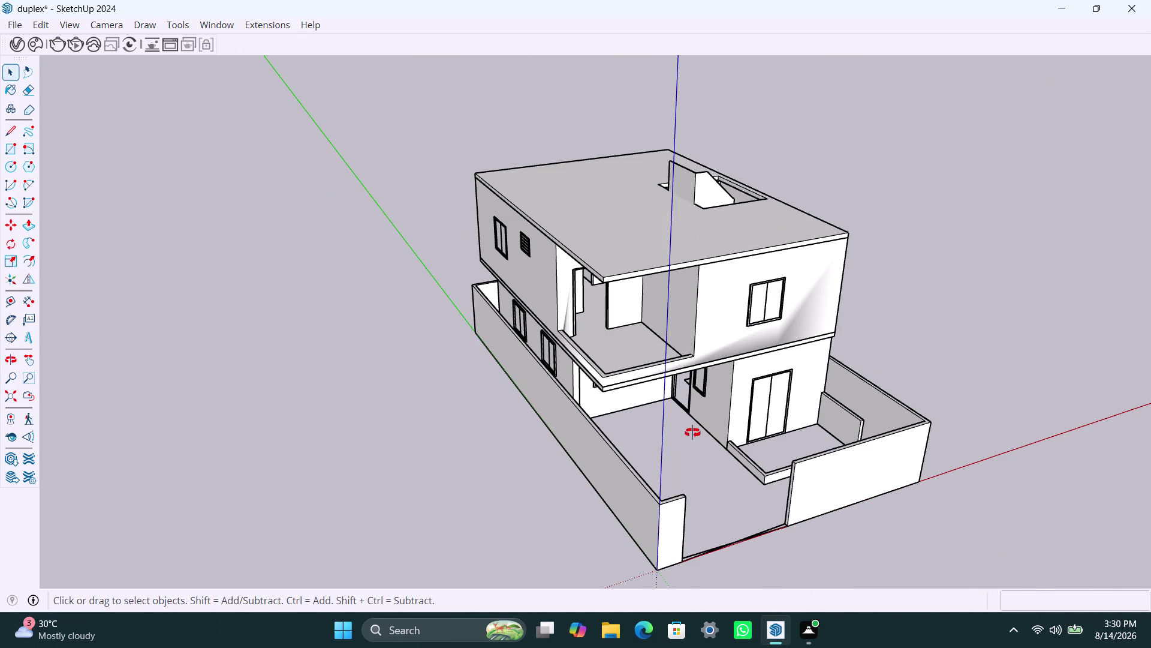
Orbit around the duplex and look straight down at the roof stair opening.
middle_drag(692, 432, 395, 551)
scroll(up, 3)
middle_drag(650, 330, 413, 452)
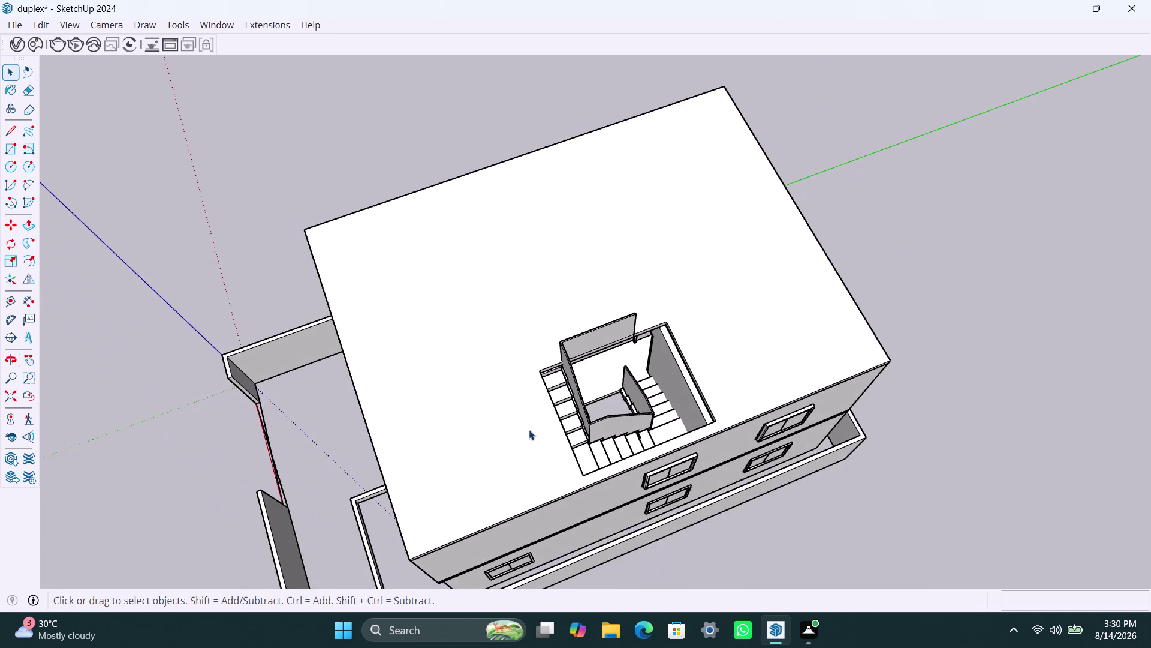
scroll(up, 3)
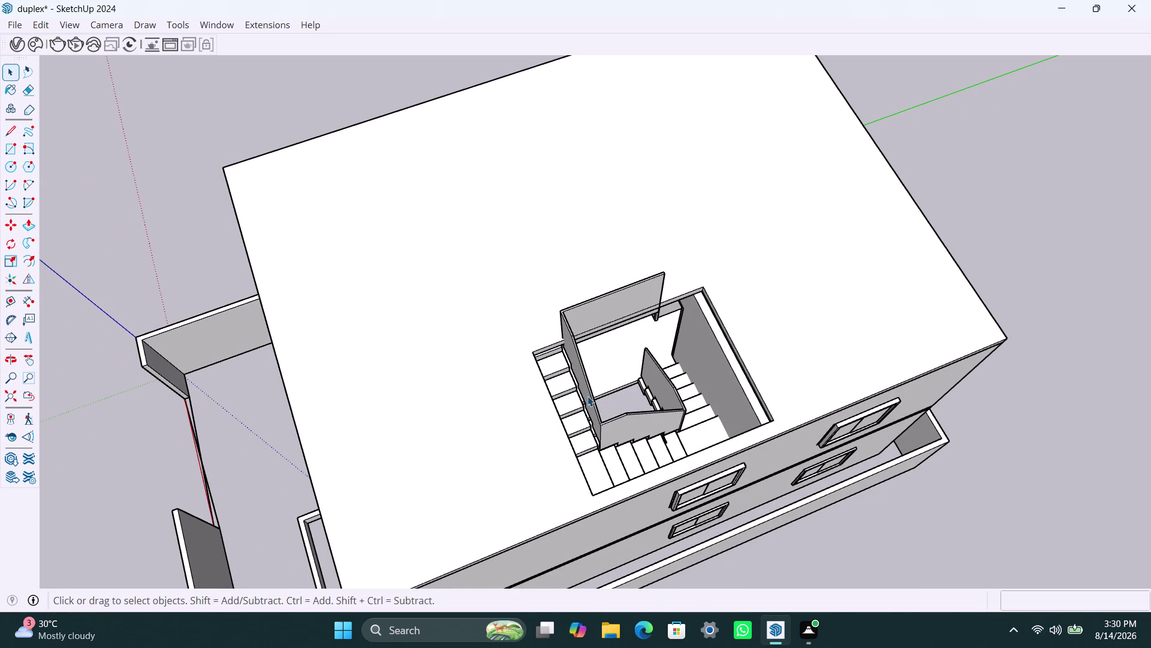
Move the roof stair enclosure off the building and drop it beside it.
click(587, 395)
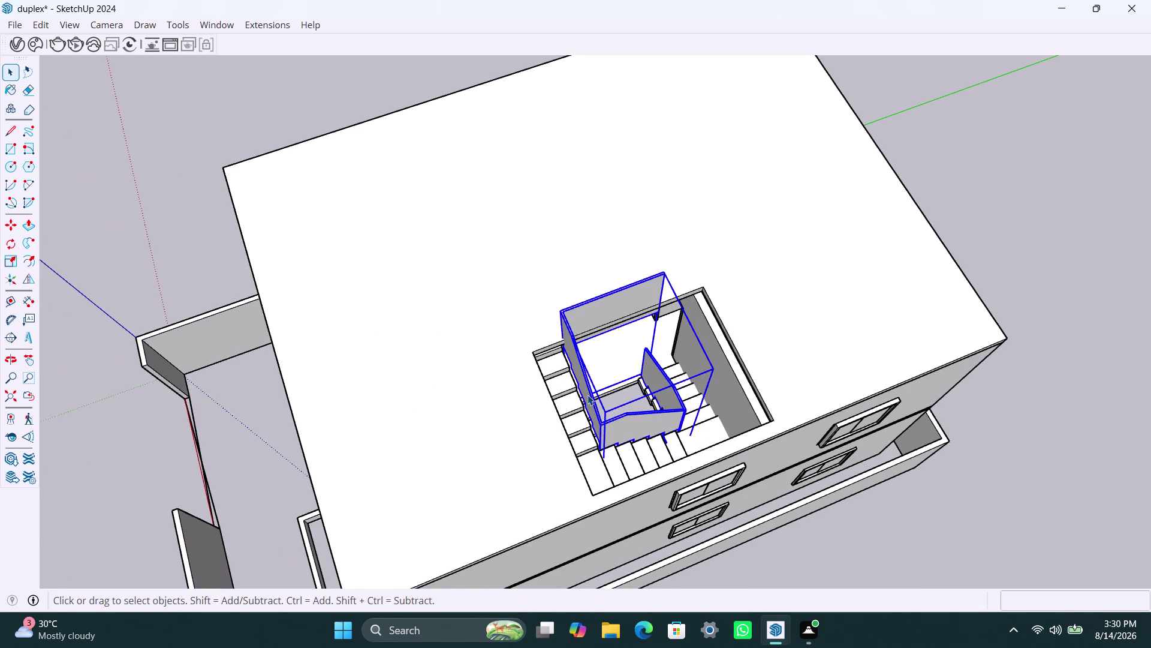
key(m)
click(587, 395)
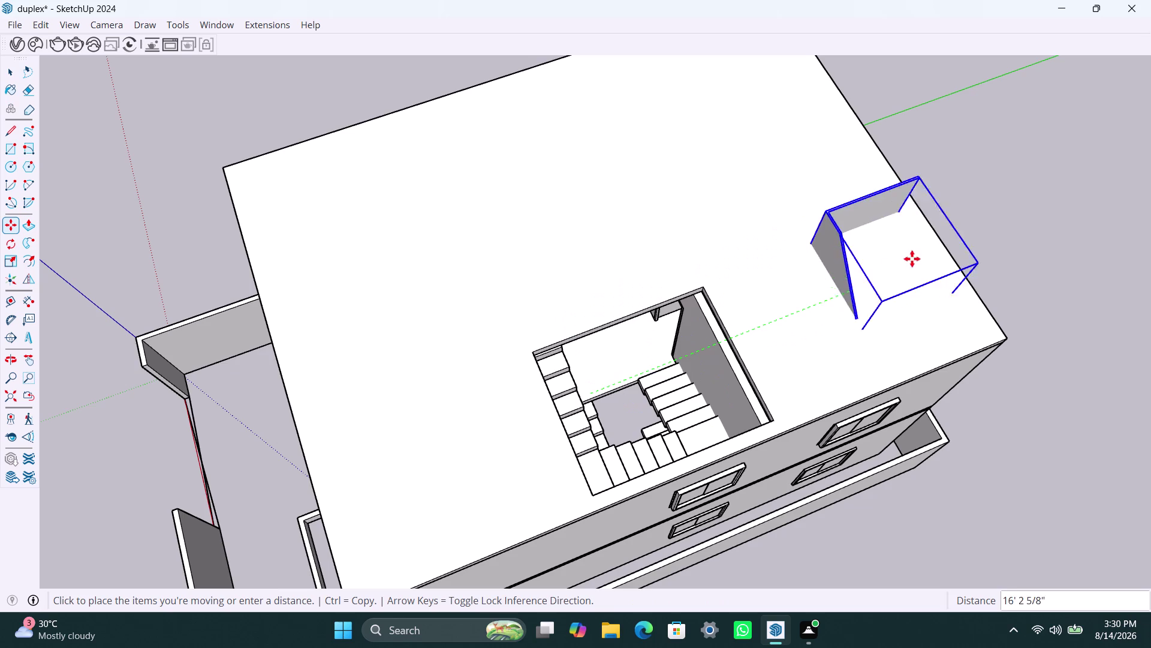
scroll(down, 3)
middle_drag(1037, 126, 953, 152)
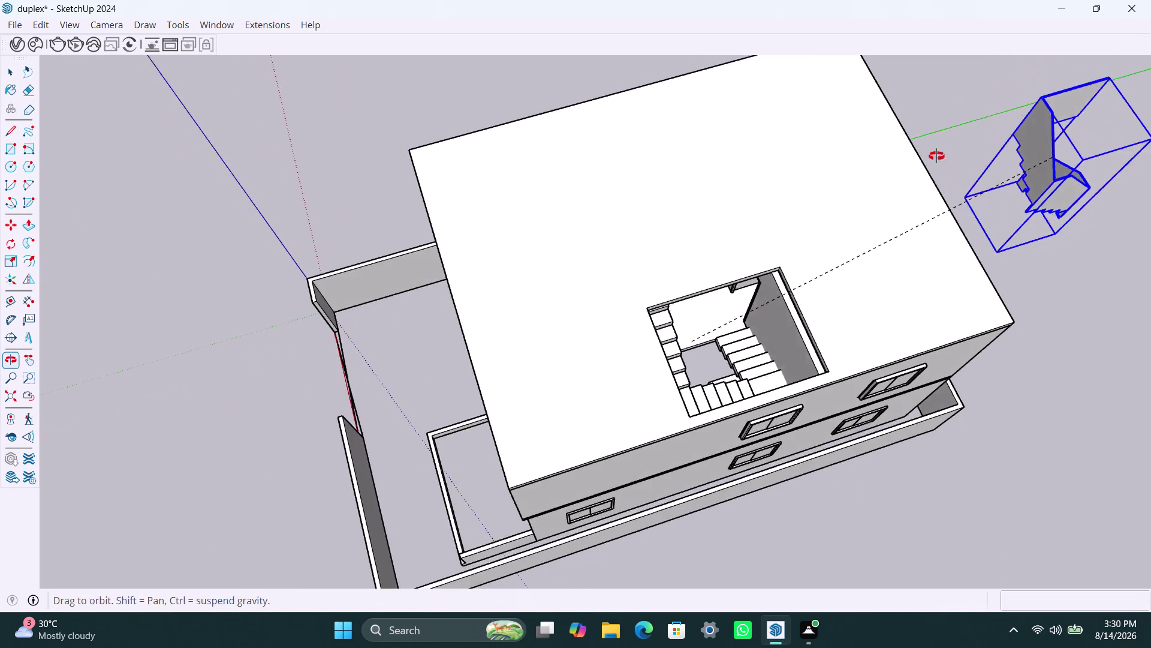
middle_drag(954, 152, 878, 167)
click(1086, 155)
key(space)
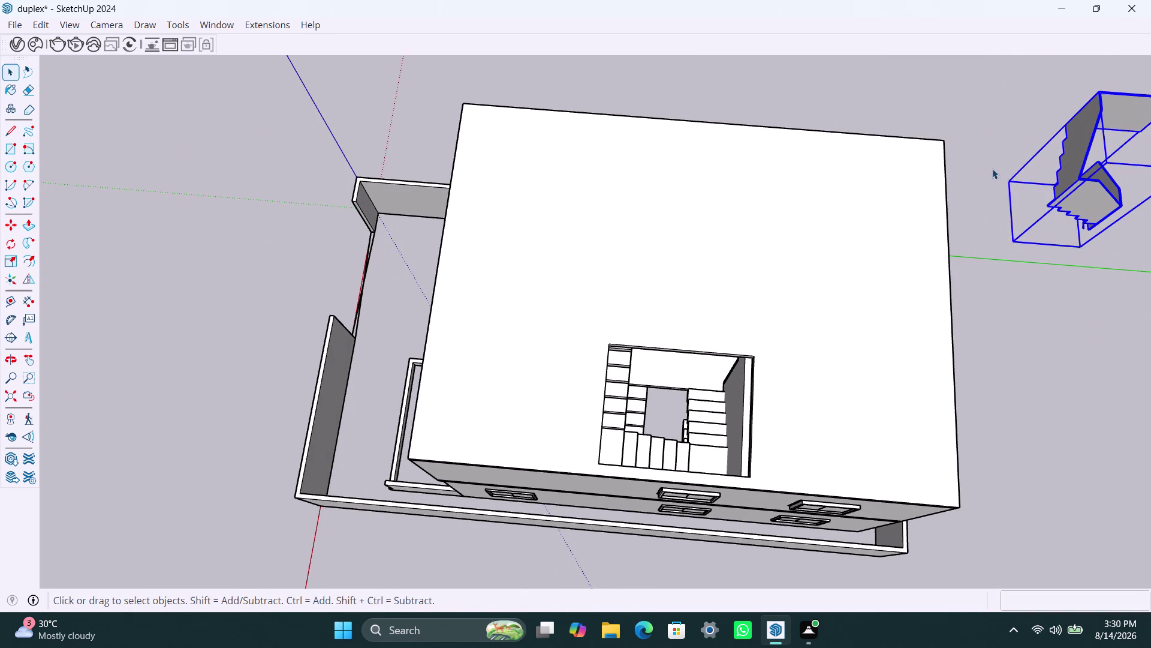
Orbit back out to the front facade and select the first-floor slab.
click(993, 168)
scroll(down, 3)
middle_drag(655, 360, 1019, 292)
scroll(down, 3)
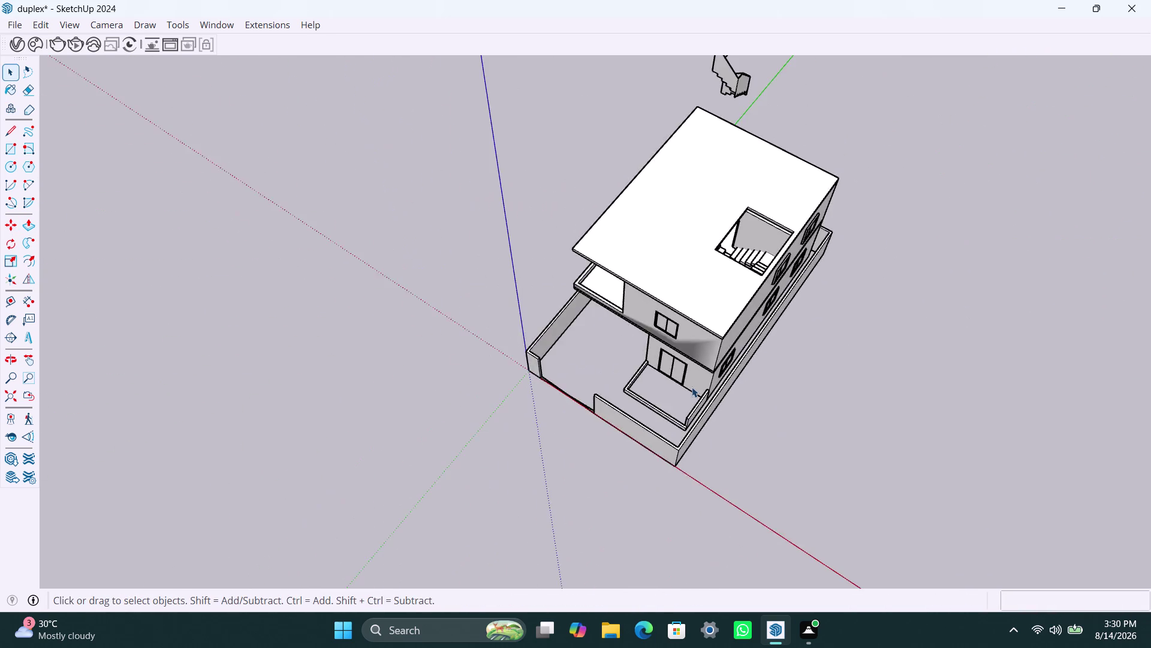
middle_drag(692, 387, 941, 338)
scroll(up, 3)
middle_drag(757, 407, 651, 251)
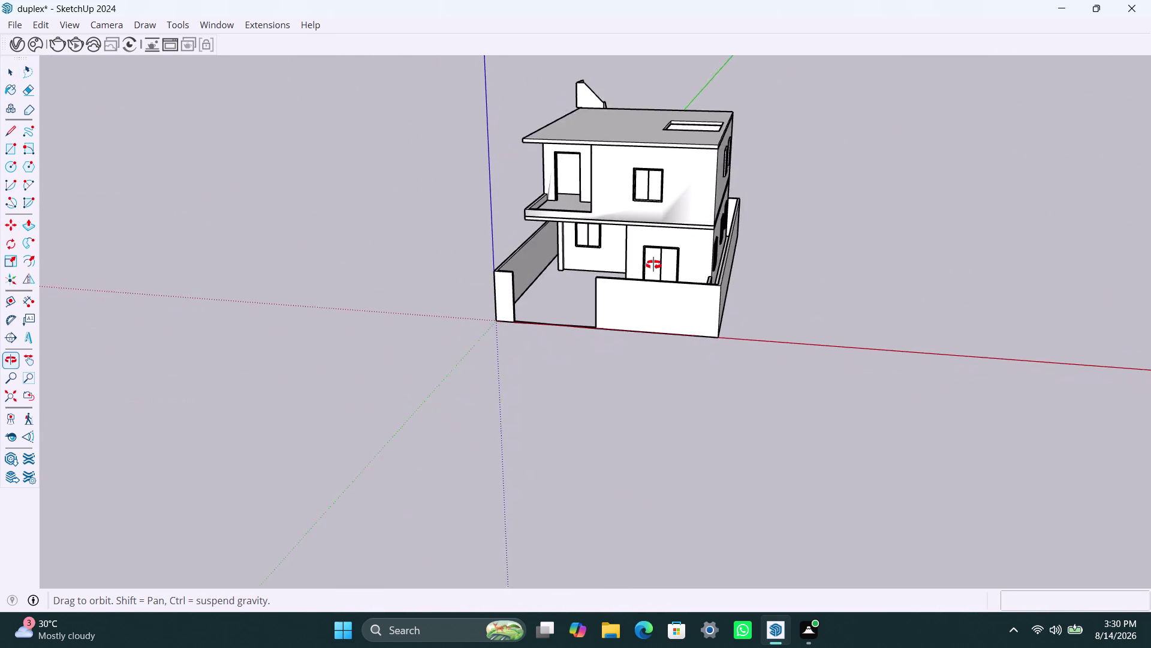
middle_drag(651, 250, 655, 270)
scroll(up, 3)
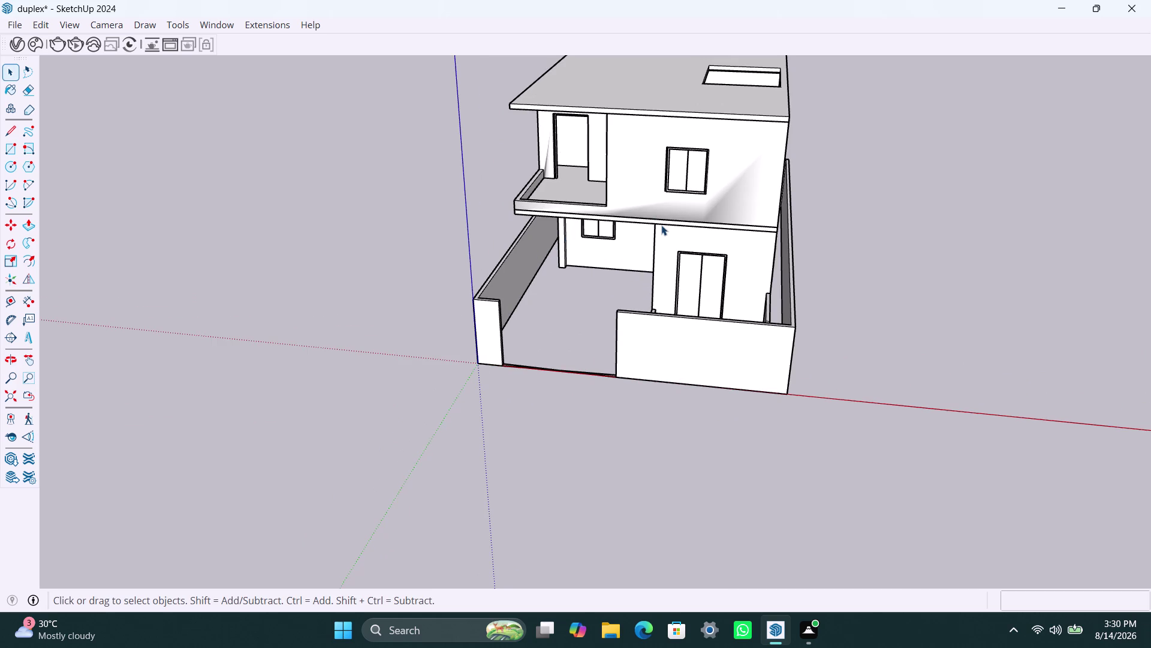
click(661, 224)
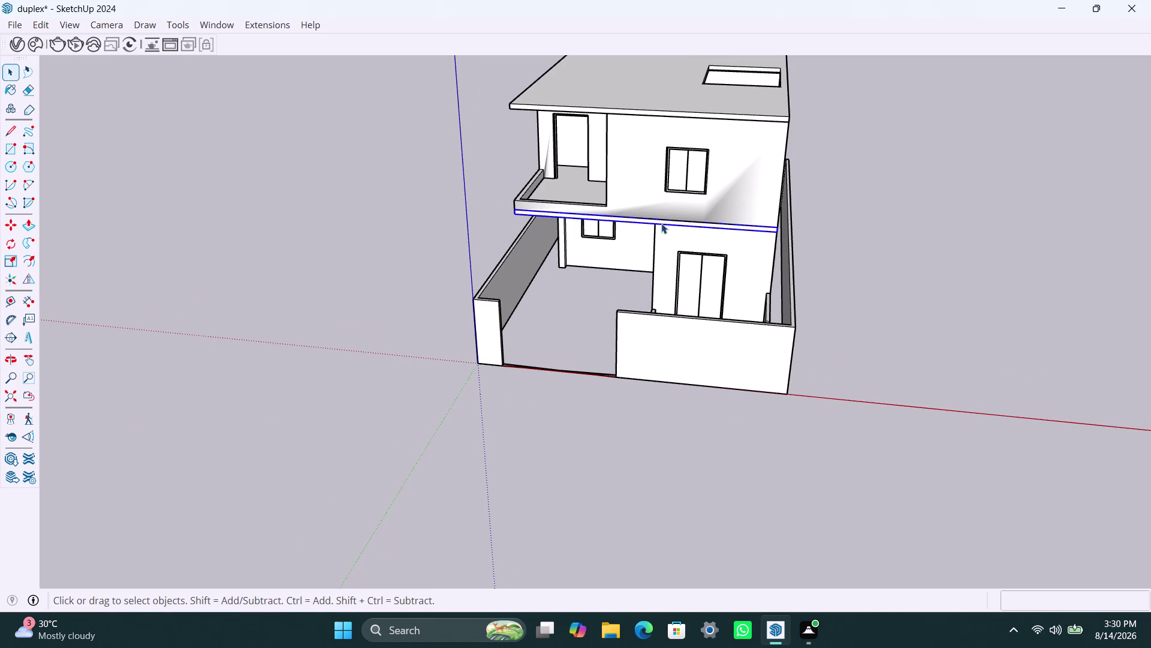
Copy the floor slab with Move and place the copy under the building.
scroll(up, 3)
key(m)
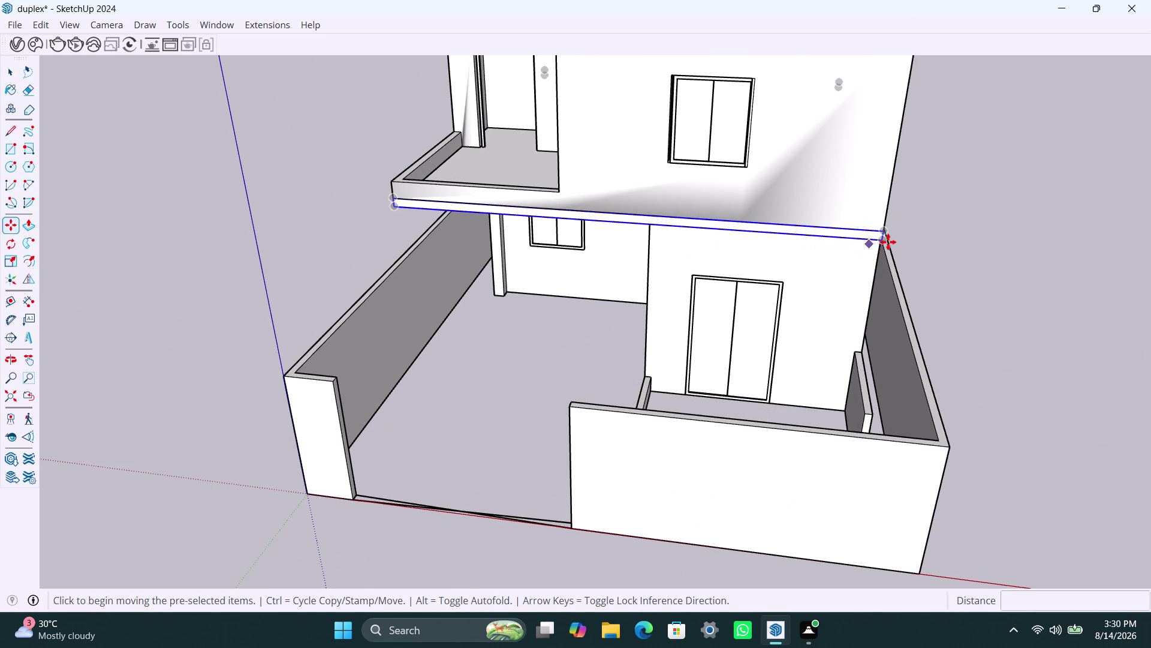
click(888, 243)
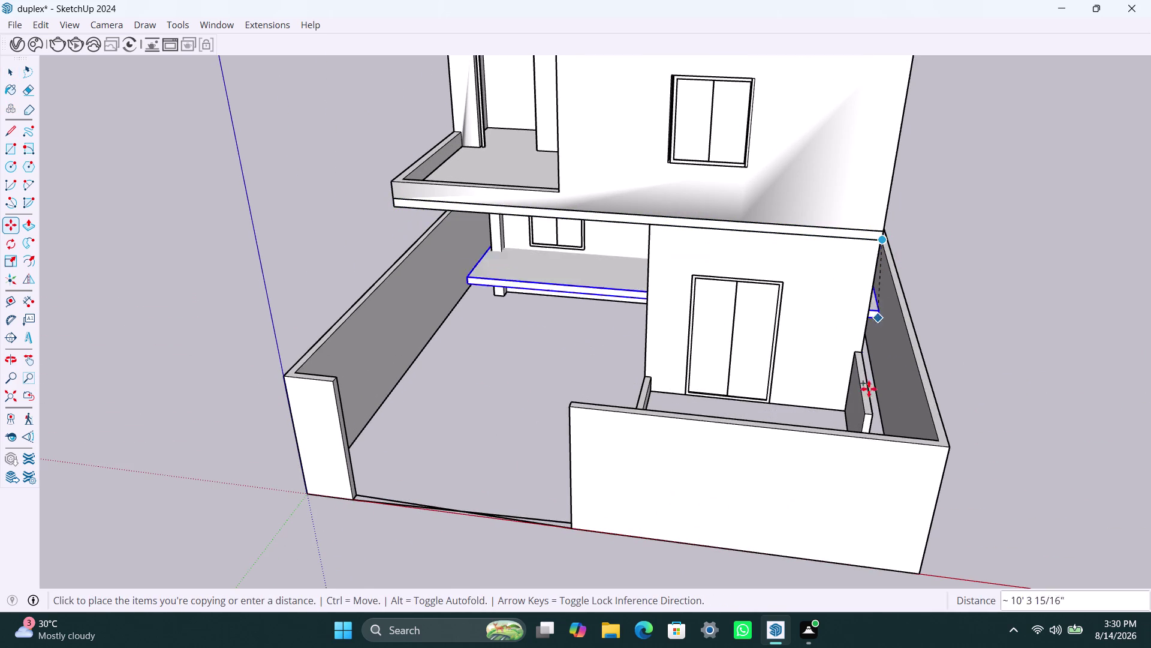
scroll(down, 3)
middle_drag(856, 416, 797, 168)
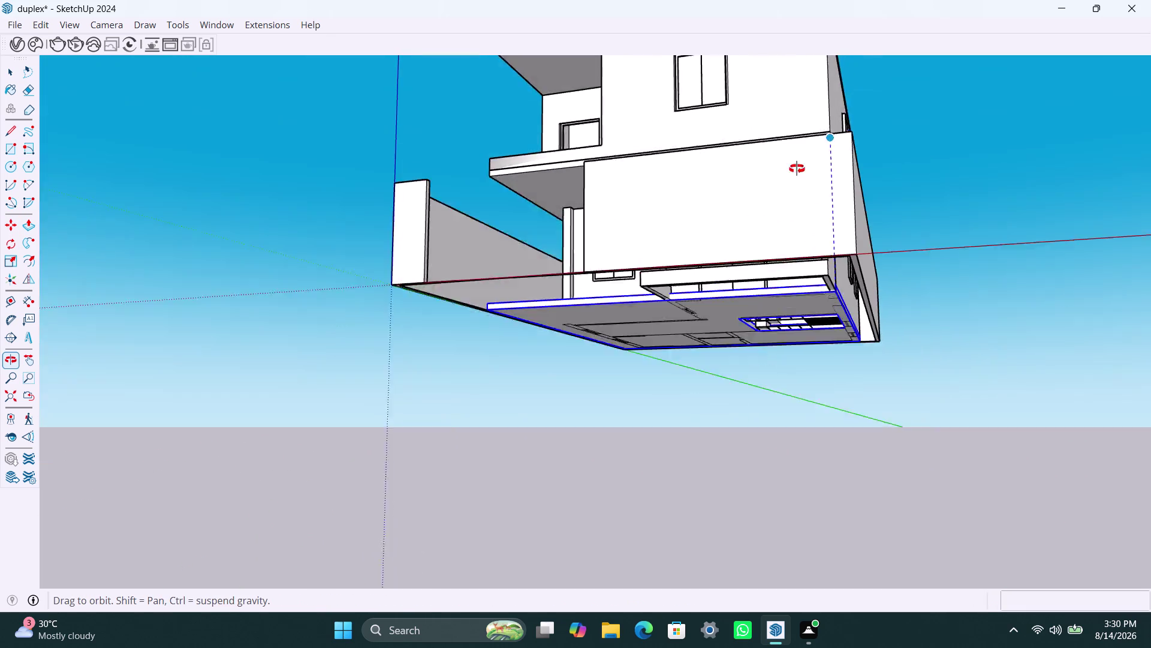
middle_drag(797, 168, 794, 147)
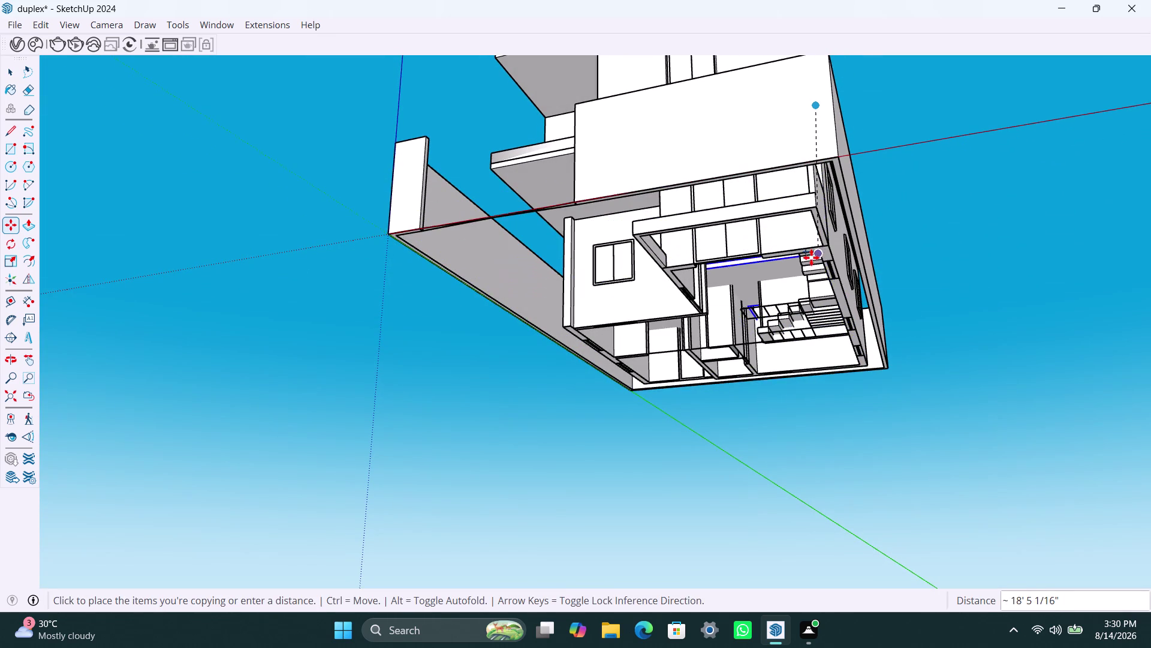
scroll(up, 3)
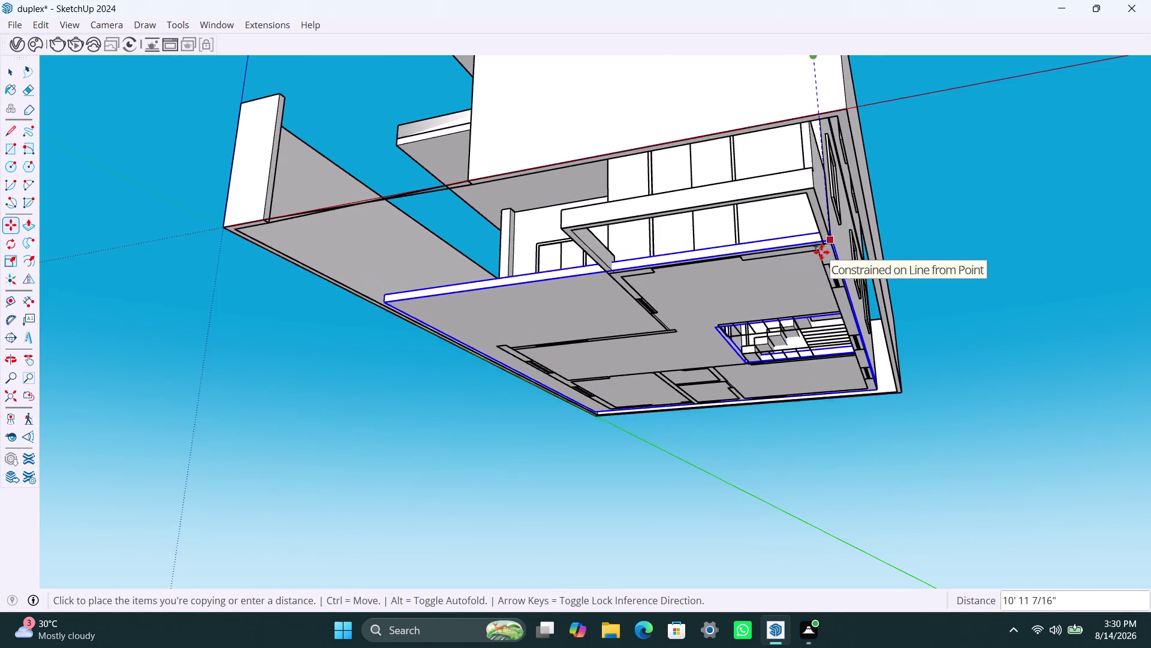
scroll(up, 3)
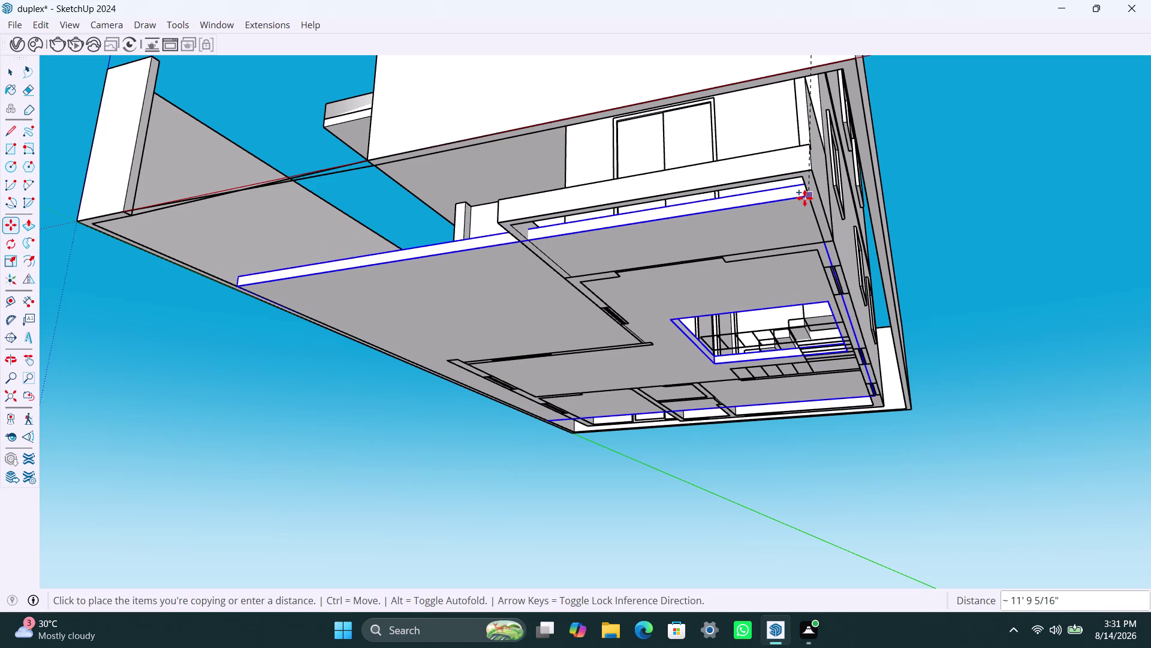
click(800, 210)
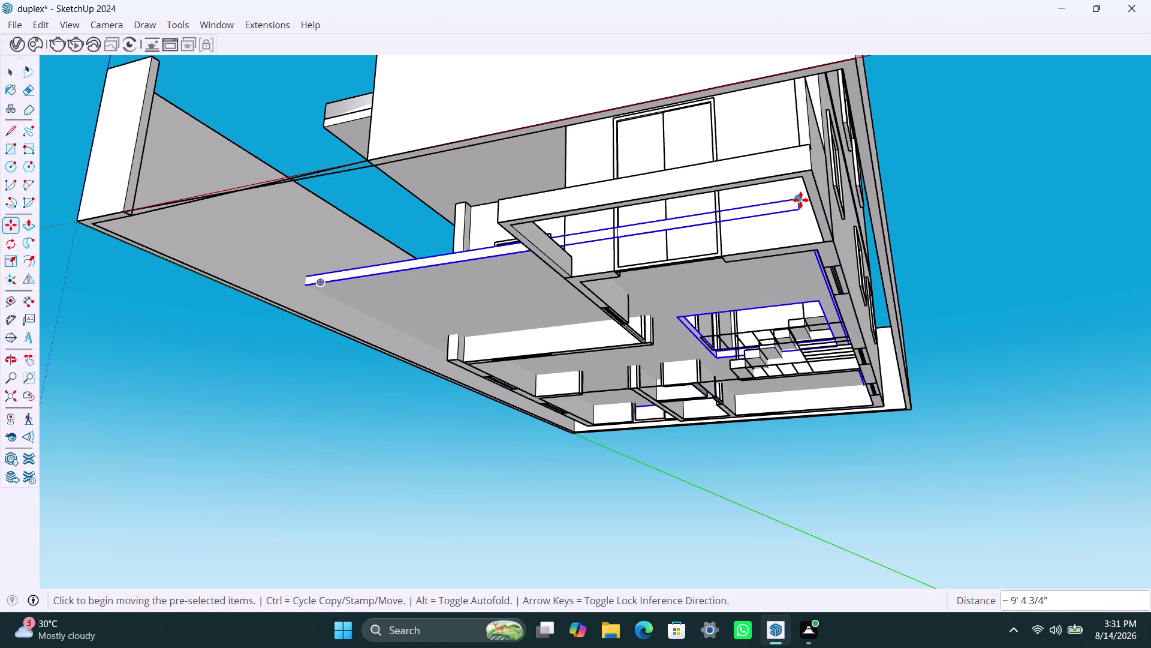
Select the slab copy and orbit around it to check its alignment.
click(800, 200)
click(810, 171)
scroll(down, 3)
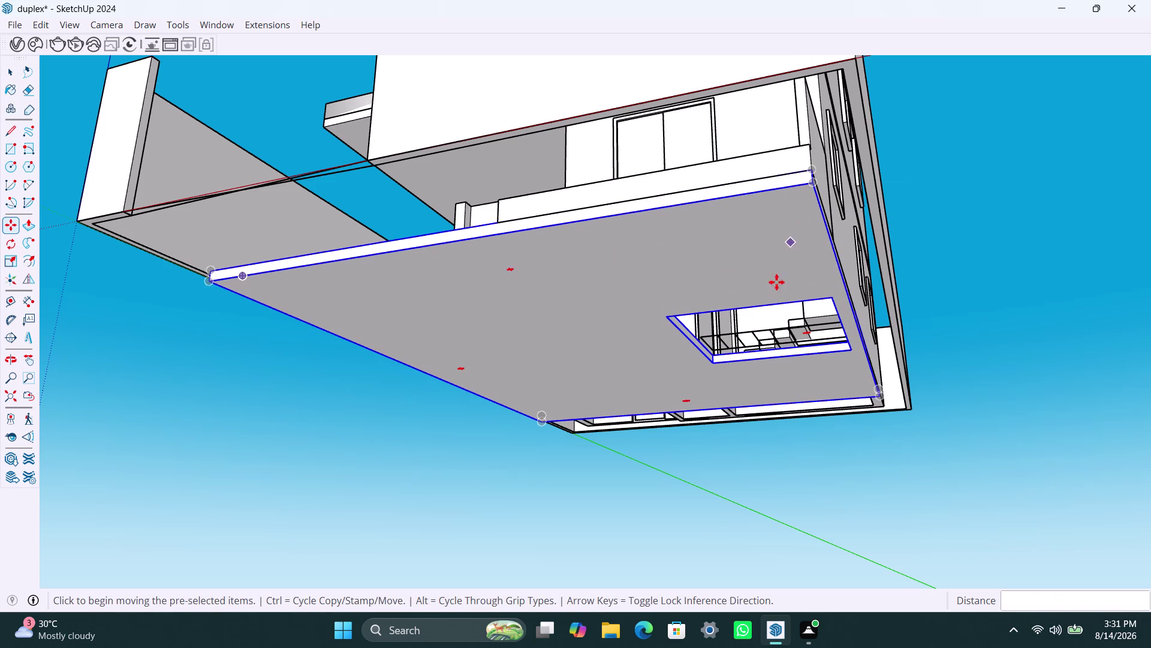
scroll(down, 3)
middle_drag(799, 329, 422, 292)
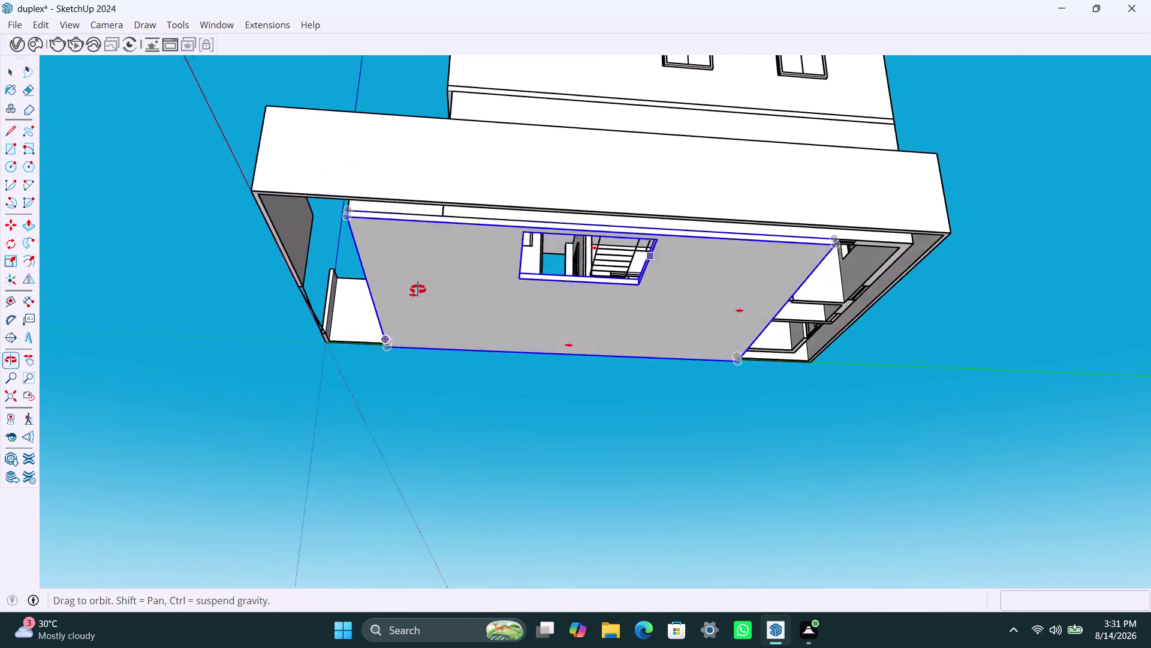
middle_drag(422, 292, 409, 286)
scroll(up, 3)
middle_drag(719, 306, 375, 402)
scroll(up, 3)
middle_drag(599, 277, 445, 274)
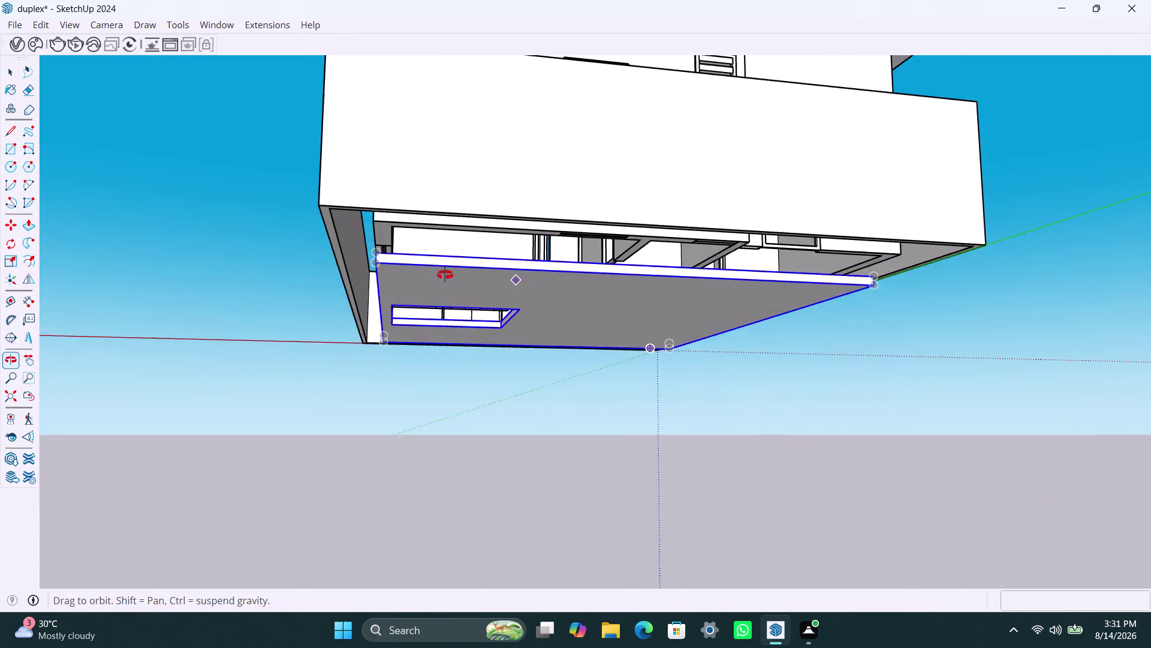
middle_drag(446, 274, 445, 274)
scroll(up, 3)
key(space)
Select the slab beneath the house and pull its edge face to a new position.
scroll(up, 3)
click(416, 253)
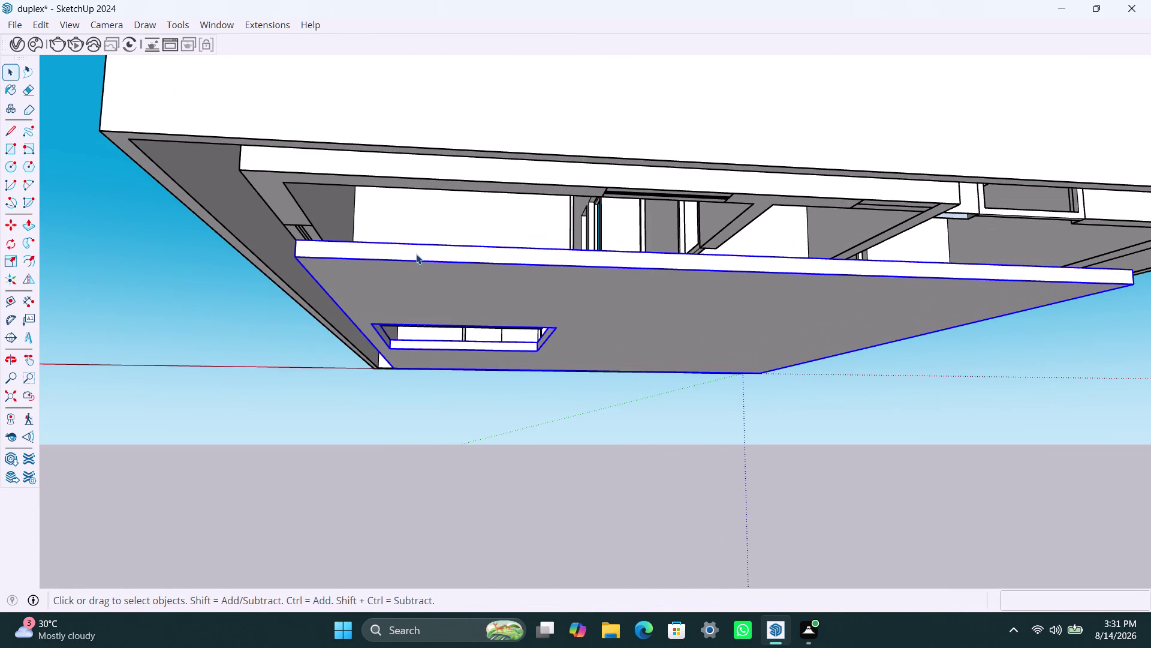
double_click(415, 253)
click(416, 253)
click(415, 251)
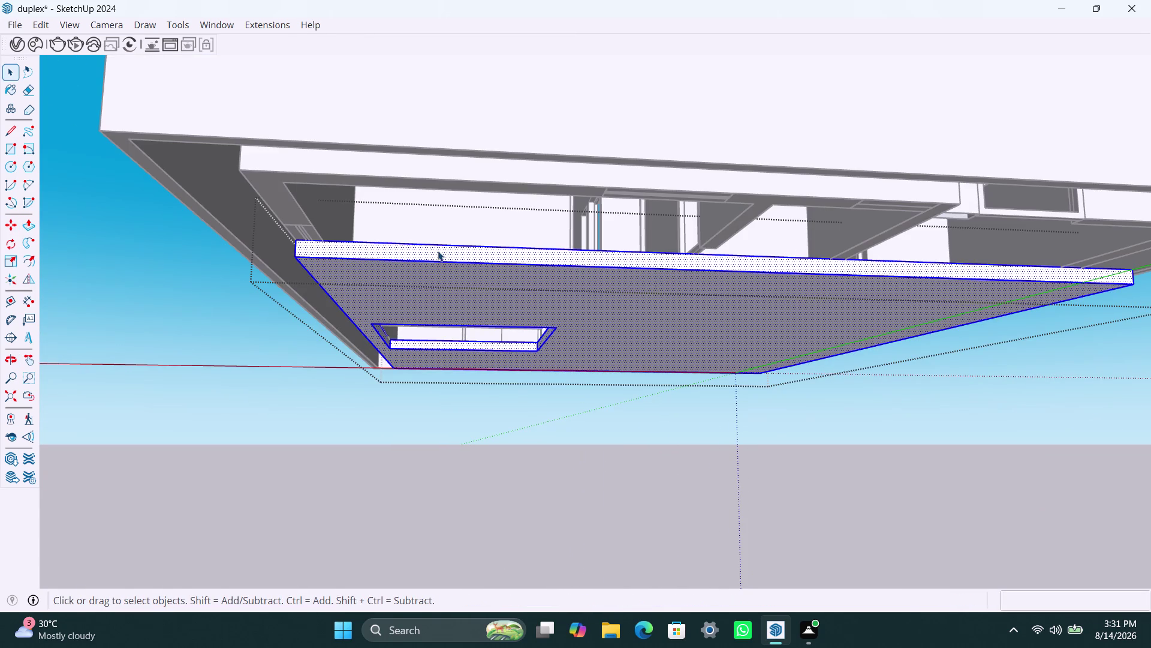
click(438, 251)
key(p)
click(439, 252)
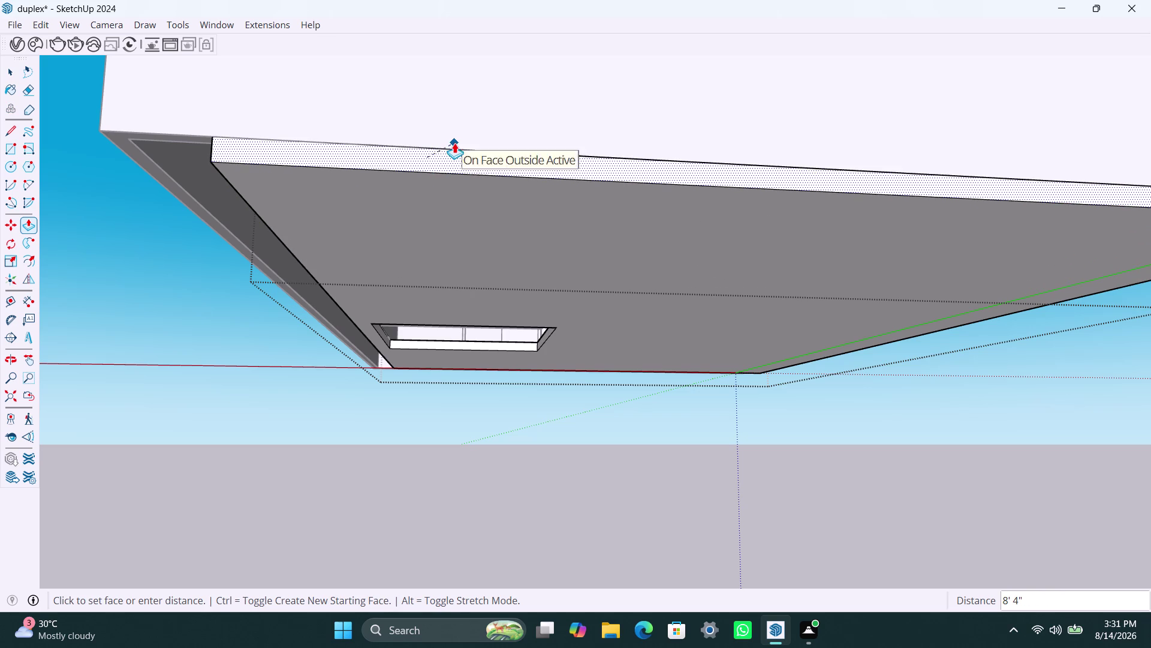
click(454, 143)
scroll(down, 3)
middle_drag(369, 228, 753, 209)
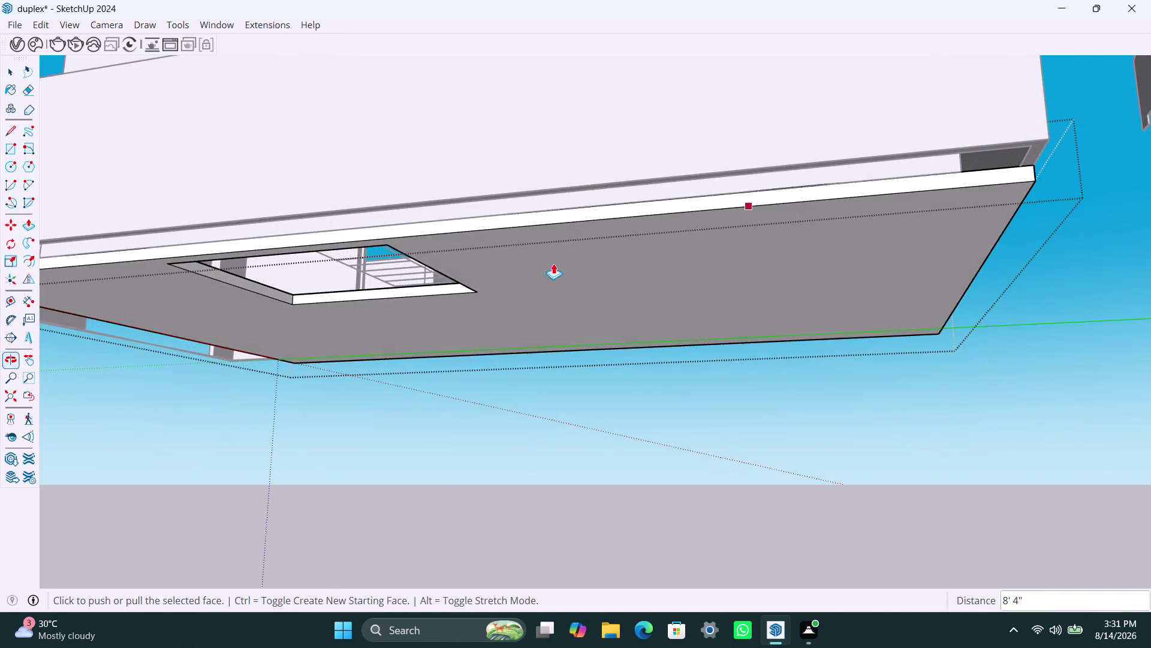
scroll(up, 3)
middle_drag(426, 249, 577, 181)
Pull the slab opening's edge face to a new position.
key(space)
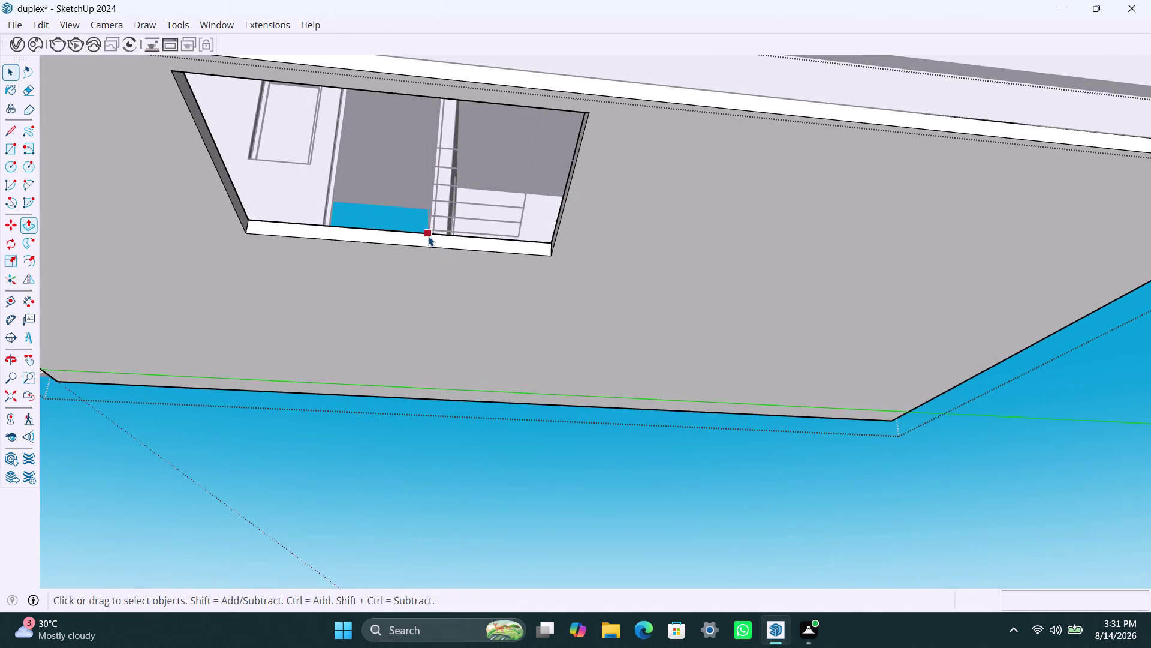
click(428, 236)
click(433, 243)
key(p)
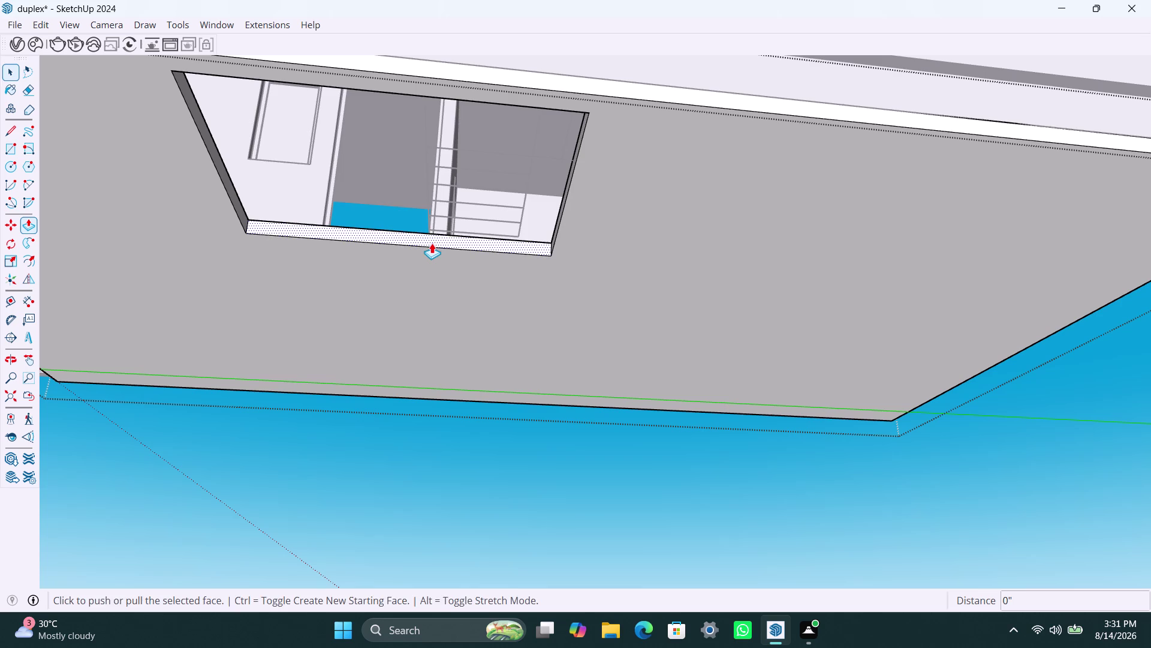
click(432, 241)
click(477, 94)
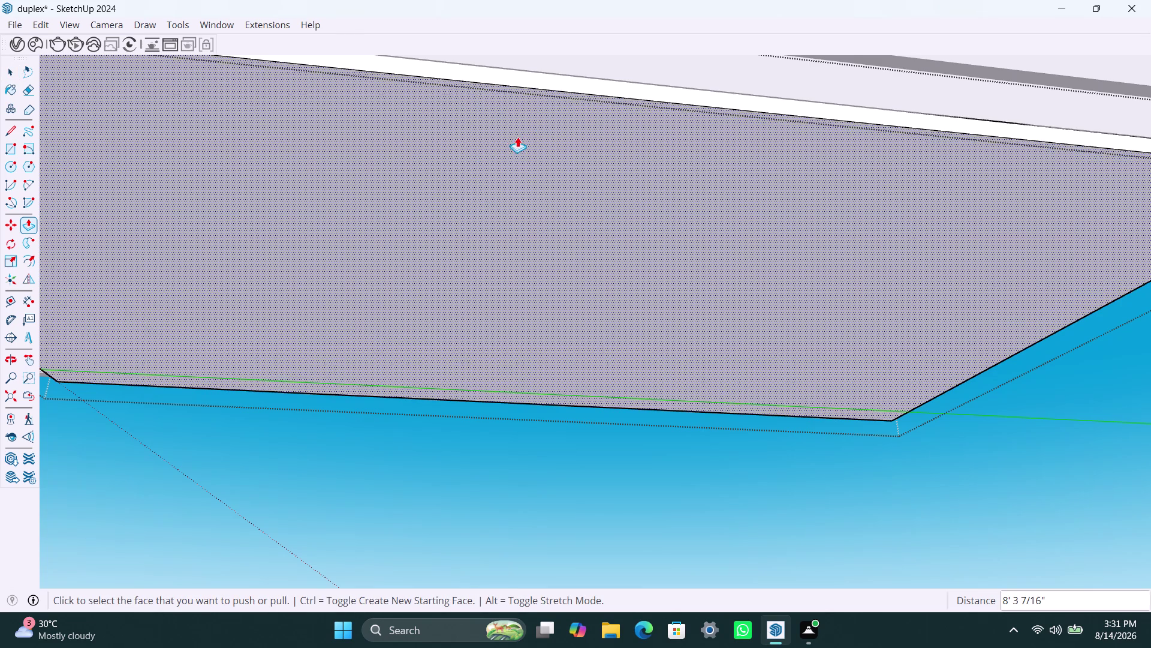
scroll(down, 3)
scroll(down, 3)
key(space)
Pull the slab's outer edge face to a new position.
click(284, 106)
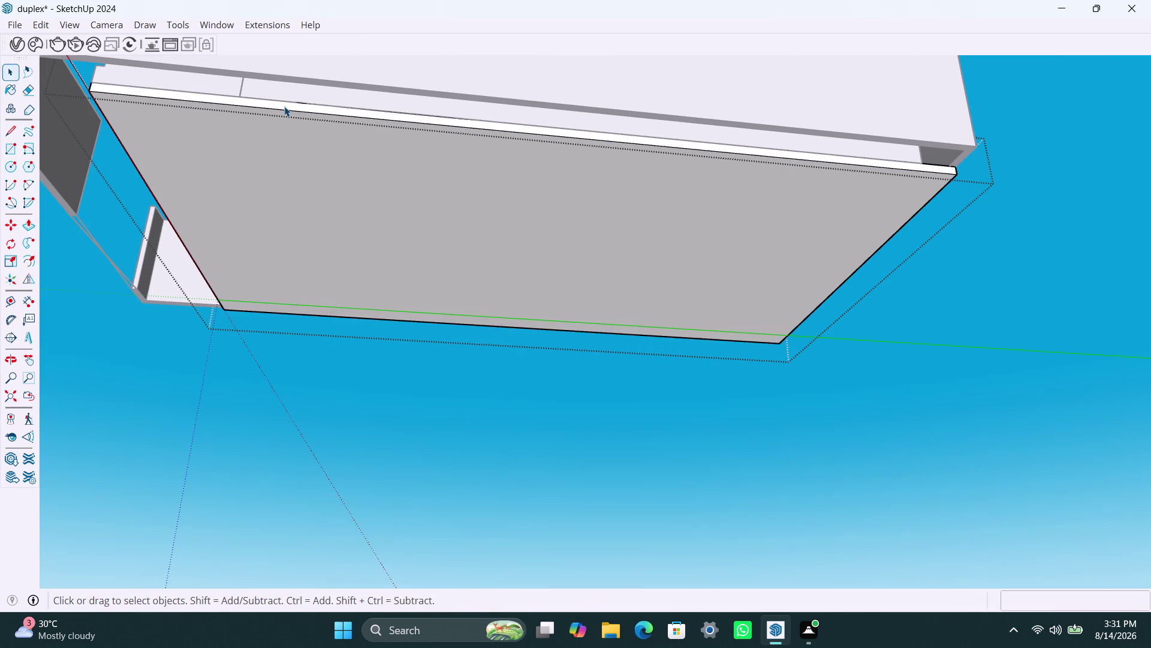
key(p)
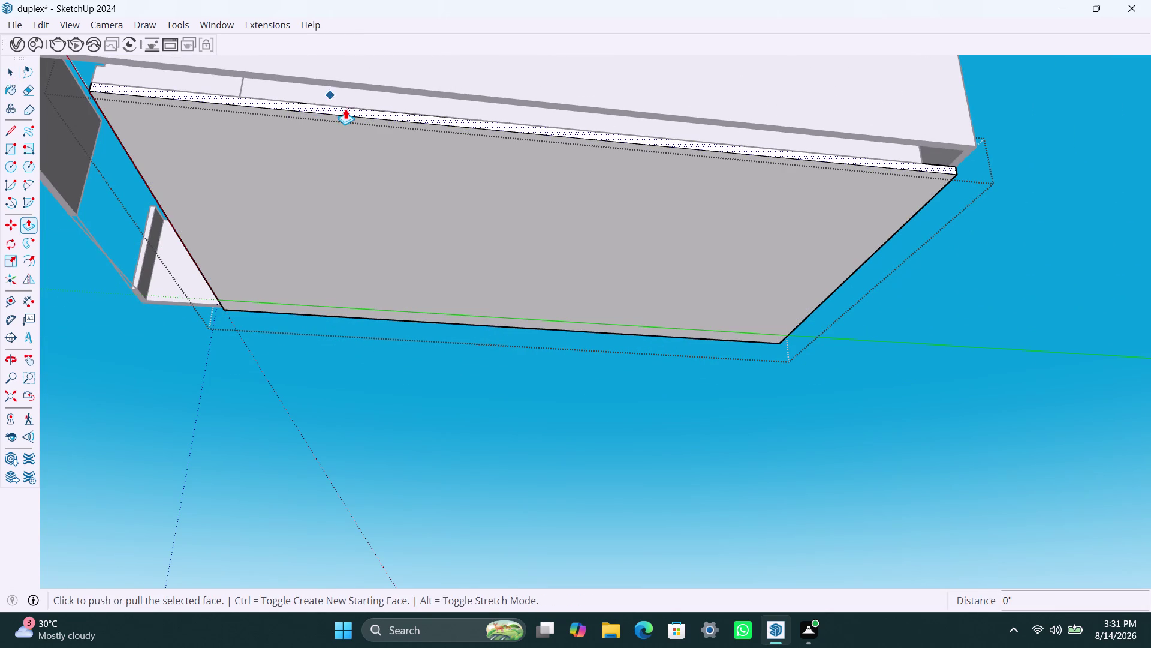
click(346, 109)
click(424, 75)
scroll(down, 3)
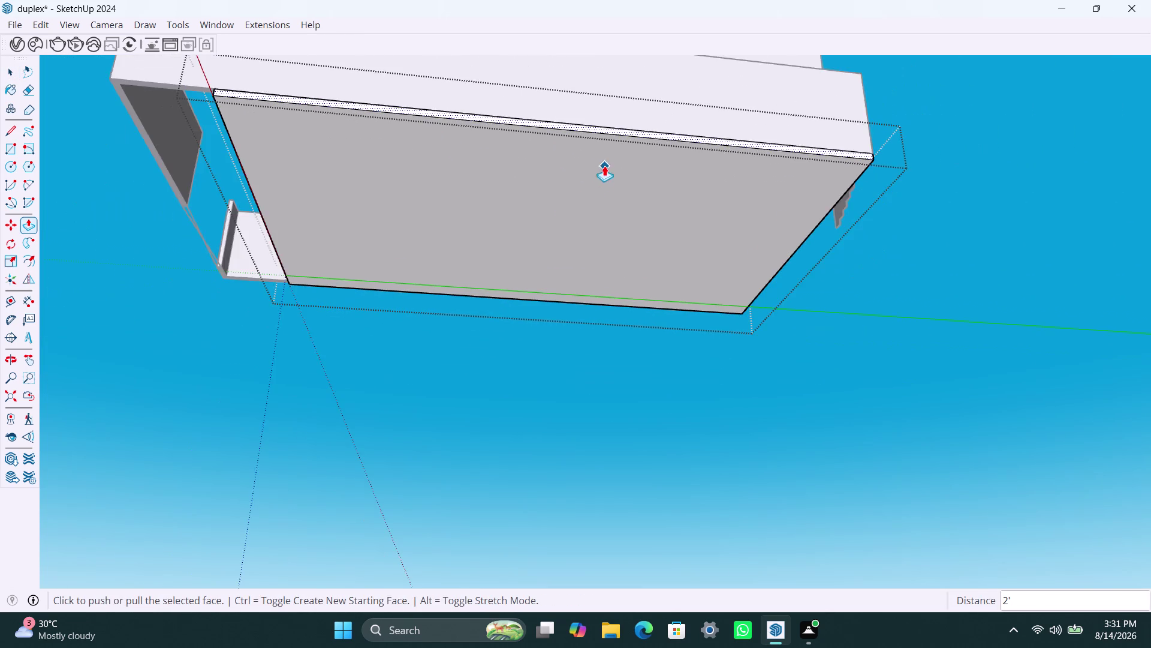
scroll(down, 3)
middle_drag(567, 188, 937, 308)
scroll(up, 3)
middle_drag(533, 218, 589, 266)
scroll(up, 3)
key(space)
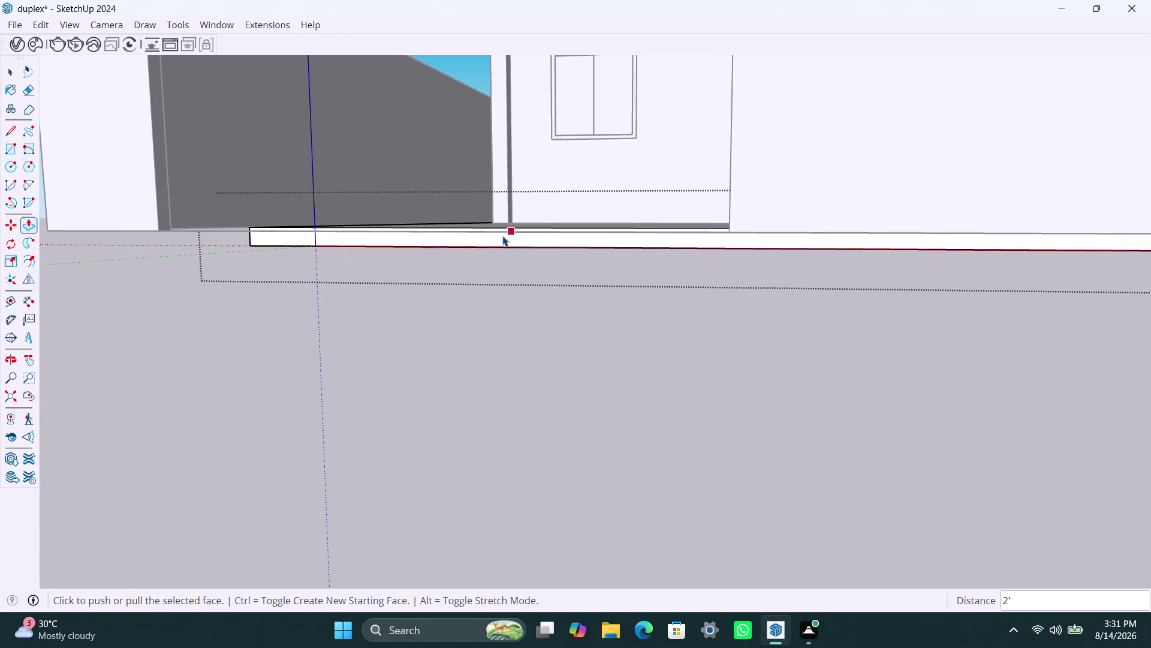
Pull the thin ground-level slab edge face outward.
click(505, 239)
key(p)
click(506, 241)
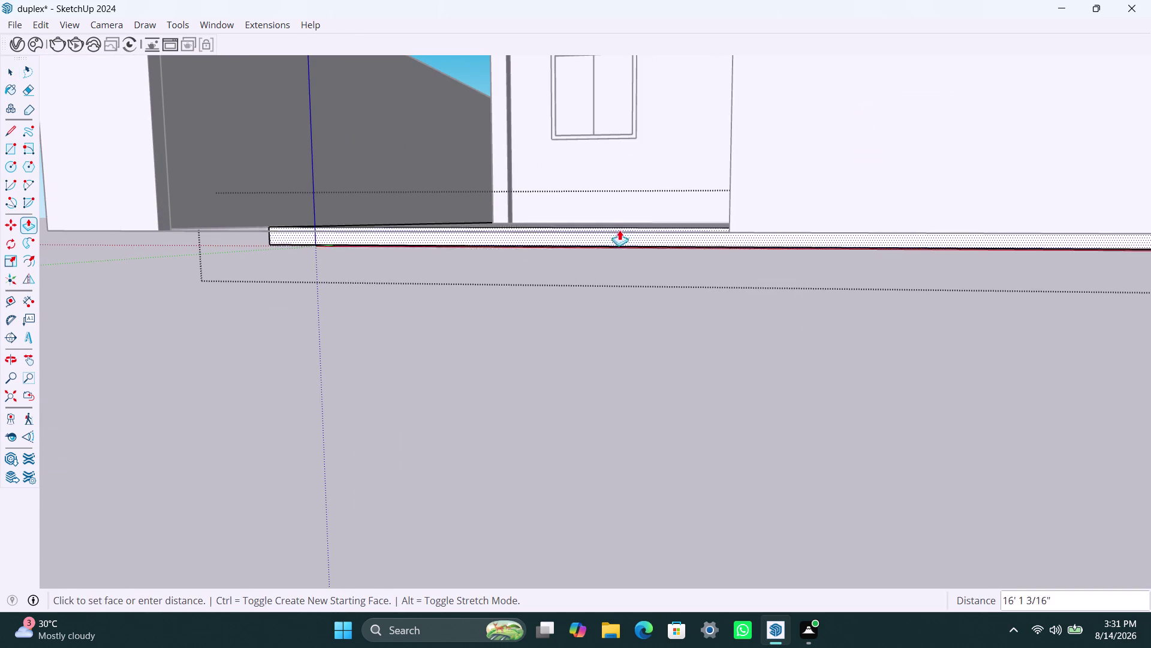
click(734, 233)
scroll(down, 3)
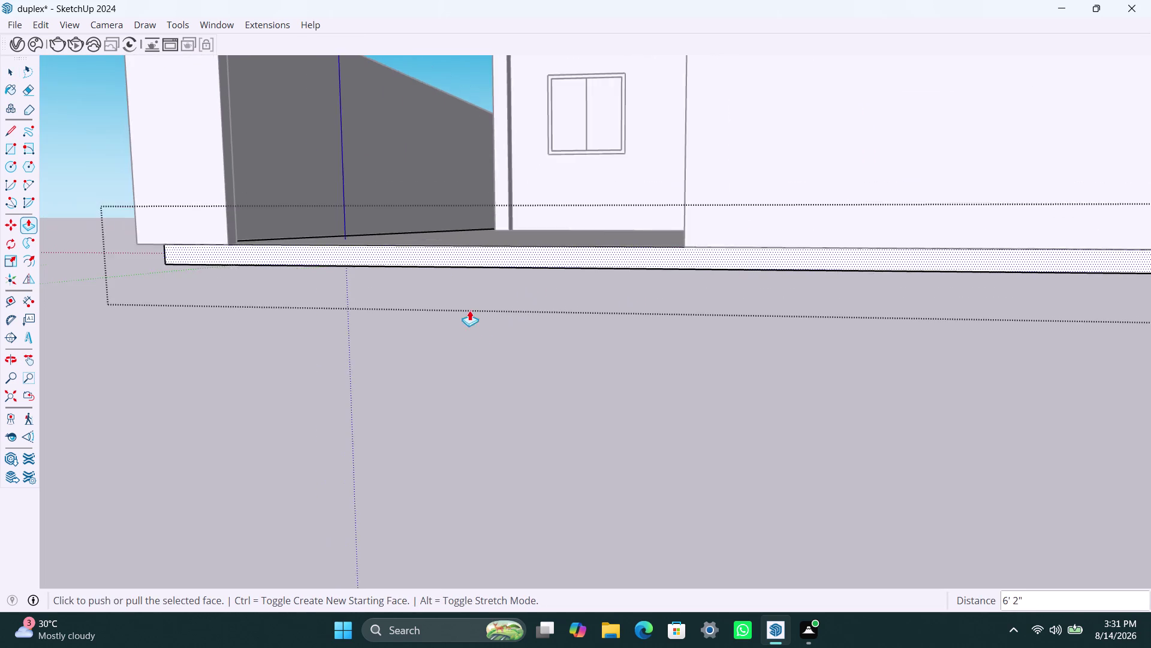
scroll(down, 3)
middle_drag(431, 323, 813, 266)
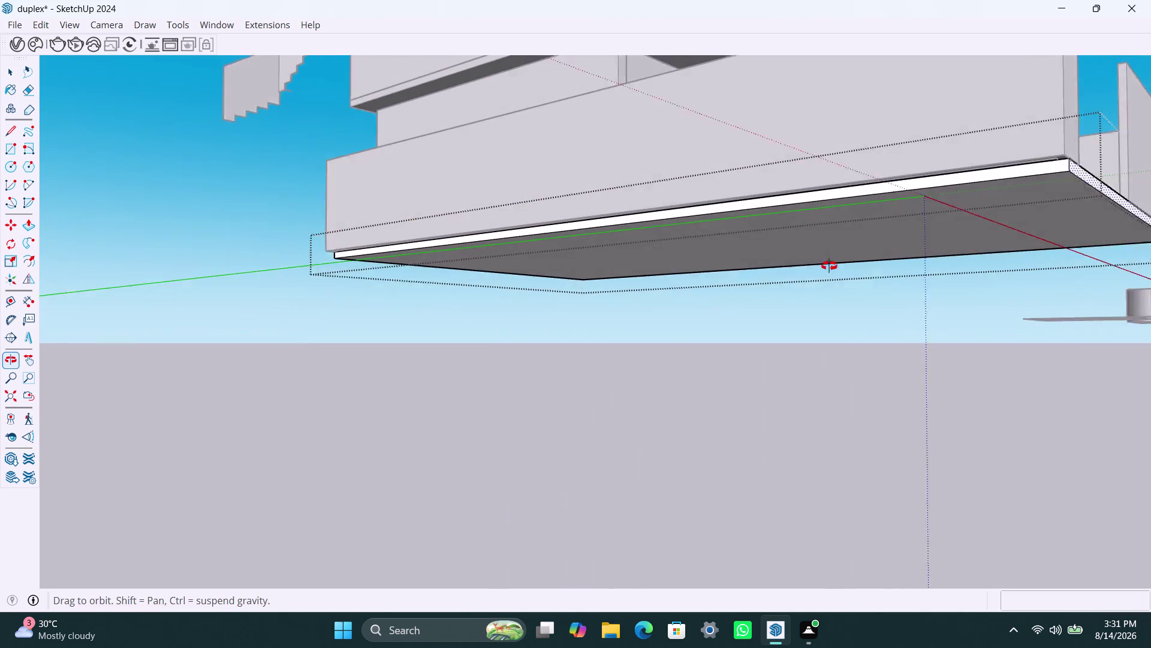
middle_drag(813, 267, 832, 265)
scroll(up, 3)
key(space)
Pull the slab's long edge face, then view the whole duplex from outside.
click(765, 208)
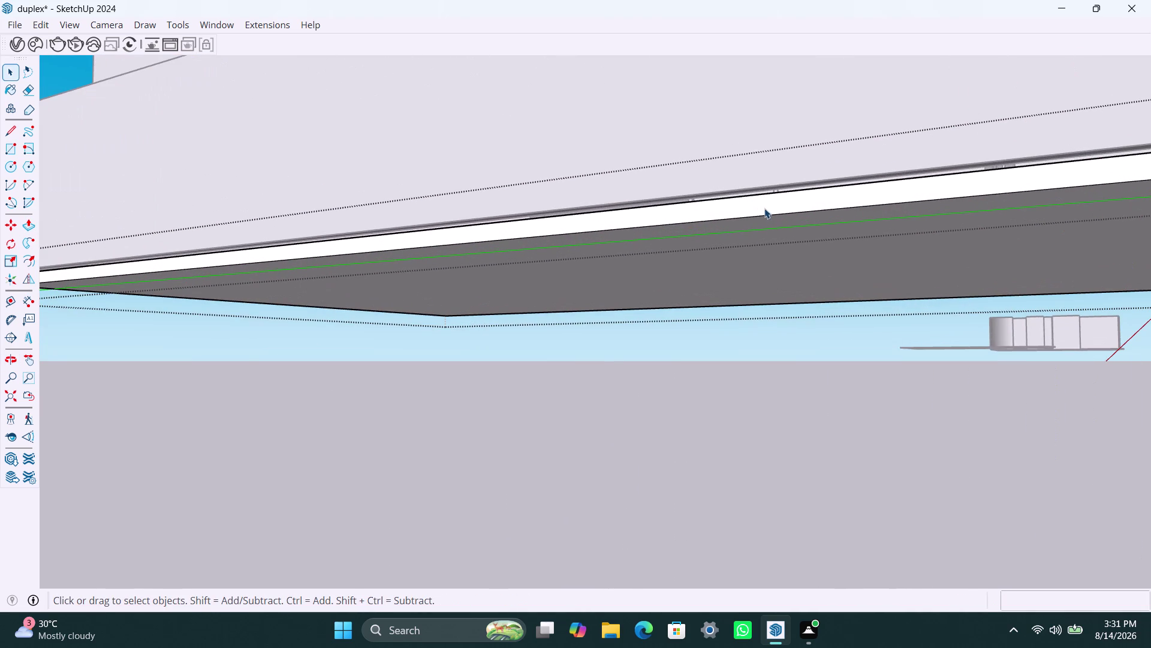
key(p)
click(761, 206)
click(757, 176)
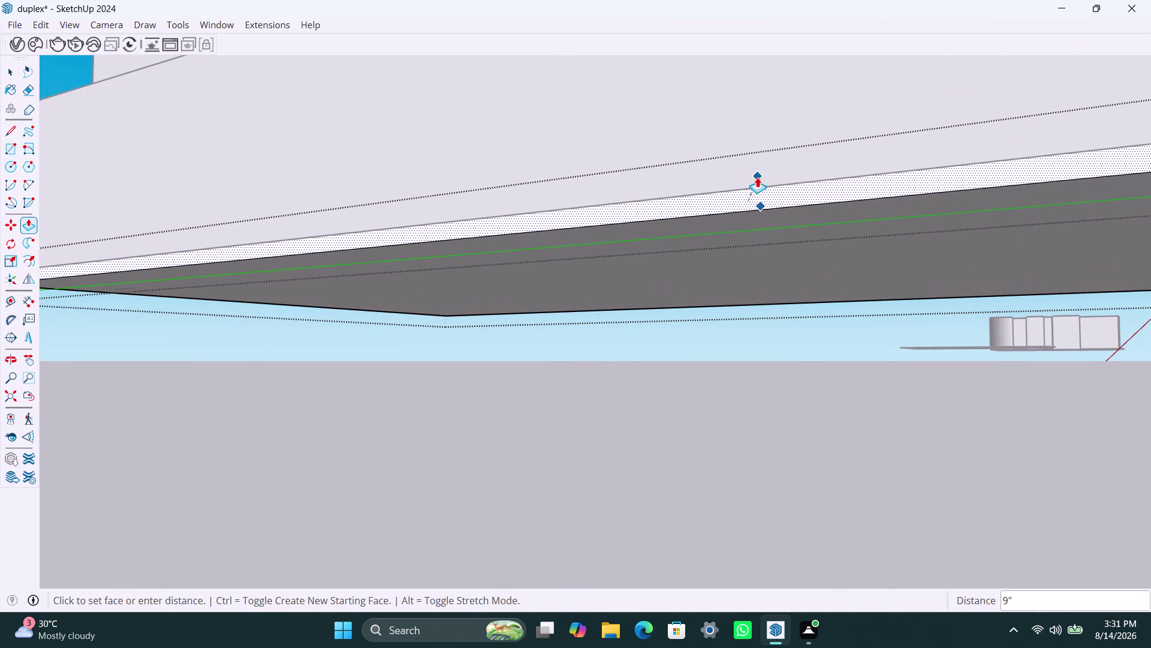
key(space)
scroll(down, 3)
scroll(down, 3)
middle_drag(777, 226, 633, 346)
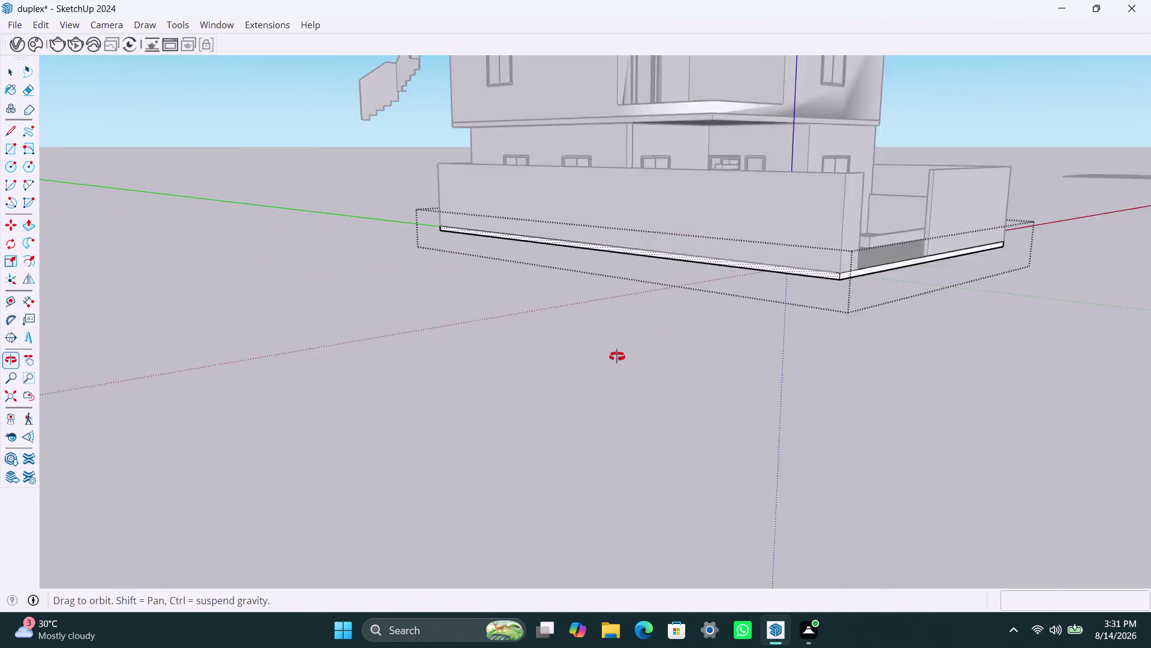
middle_drag(634, 347, 533, 390)
click(772, 482)
scroll(down, 3)
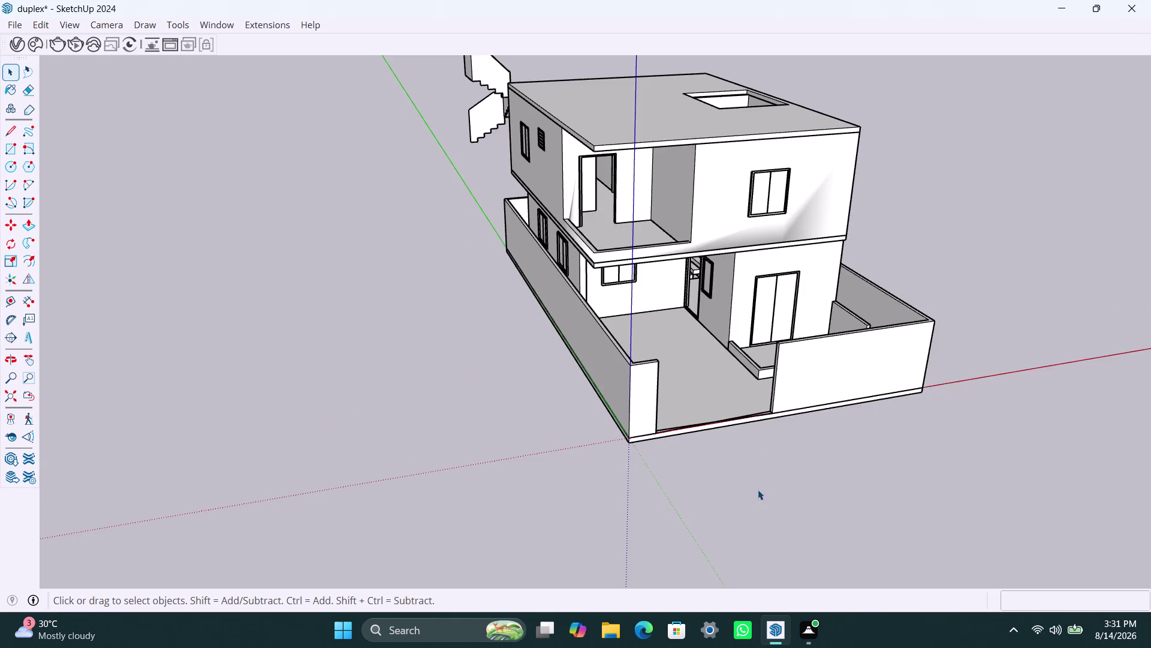
middle_drag(722, 489, 593, 509)
scroll(up, 3)
middle_drag(611, 462, 611, 520)
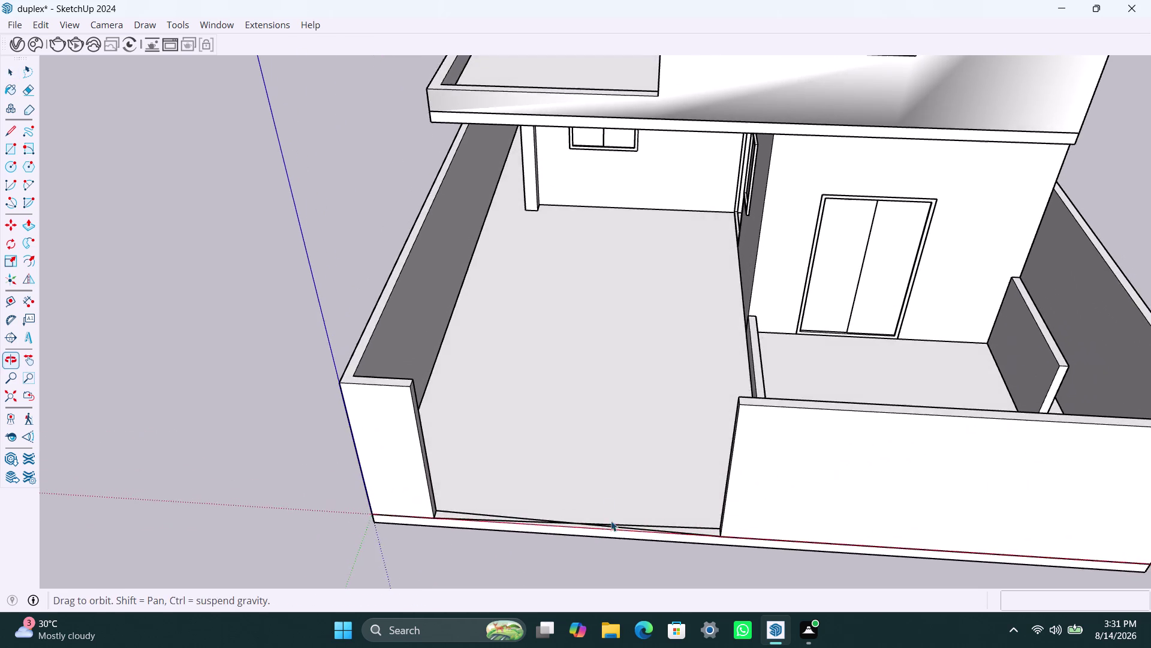
scroll(down, 3)
scroll(down, 3)
middle_drag(597, 444, 588, 406)
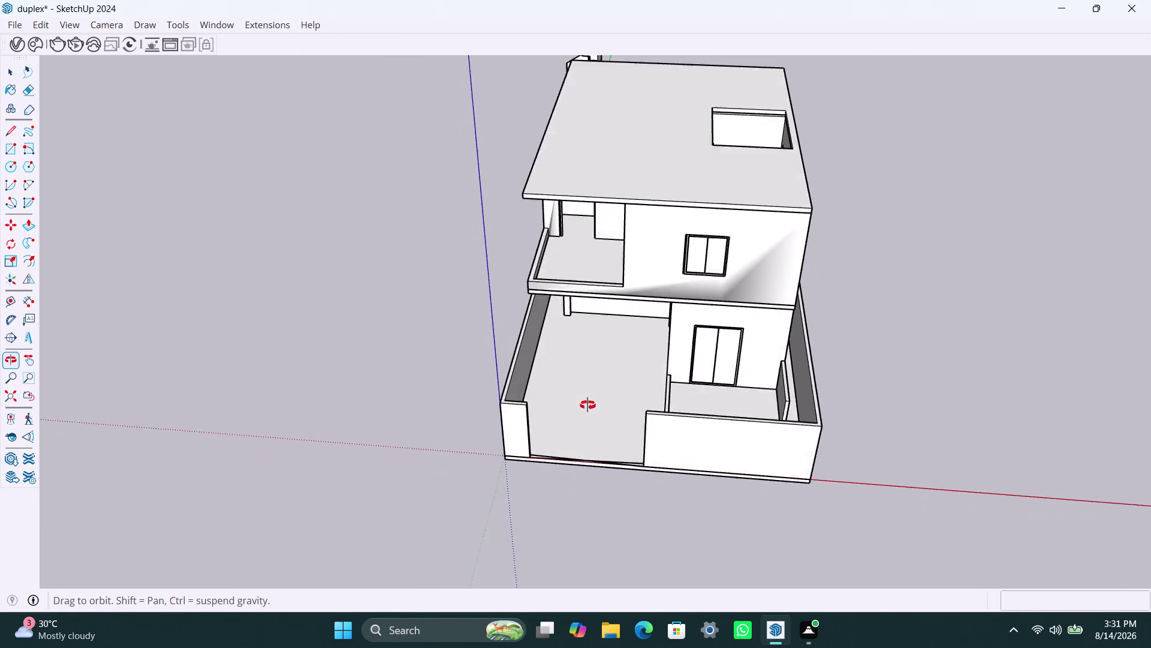
middle_drag(587, 405, 588, 402)
scroll(down, 3)
key(ctrl+s)
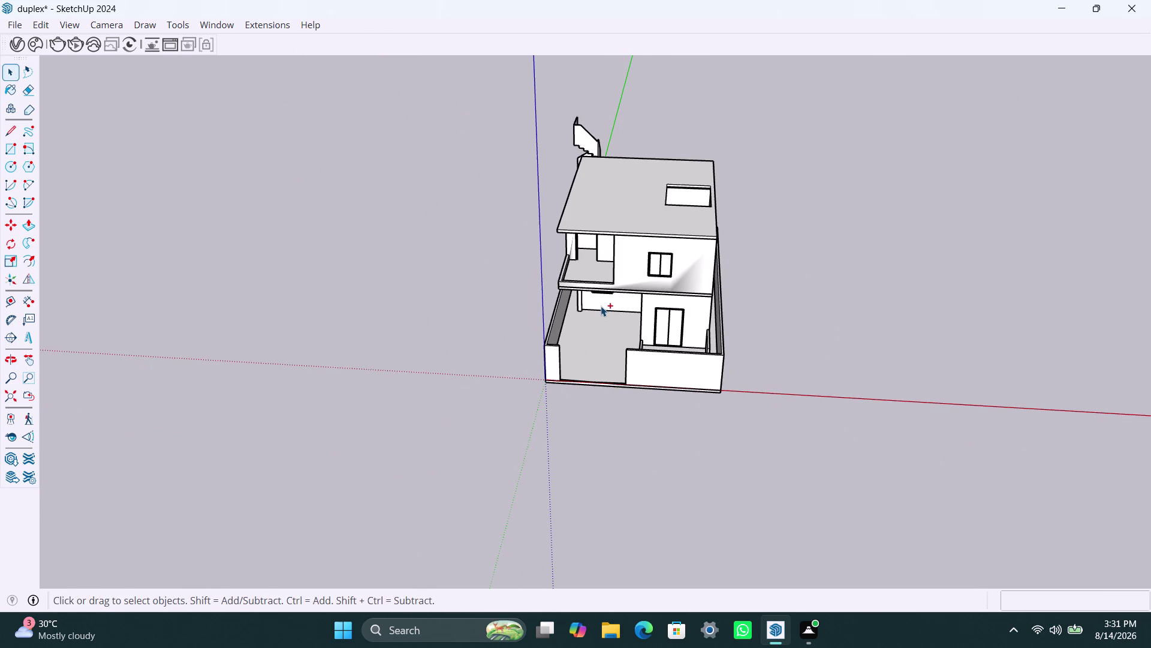
scroll(up, 3)
scroll(up, 3)
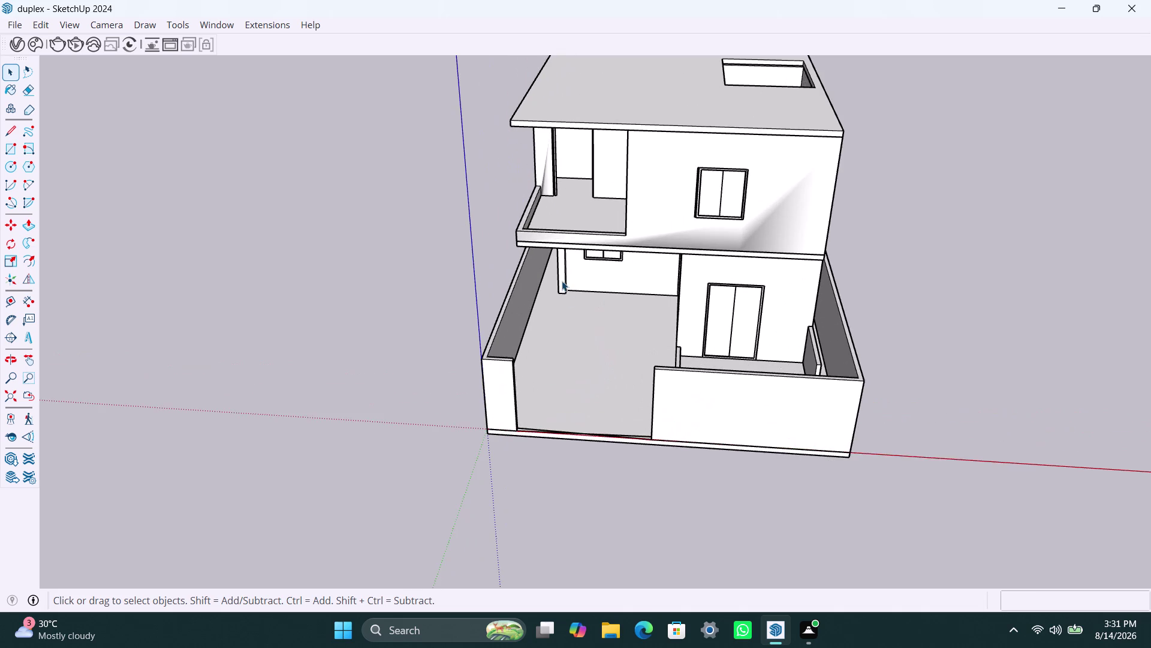
scroll(down, 3)
middle_drag(597, 304, 332, 221)
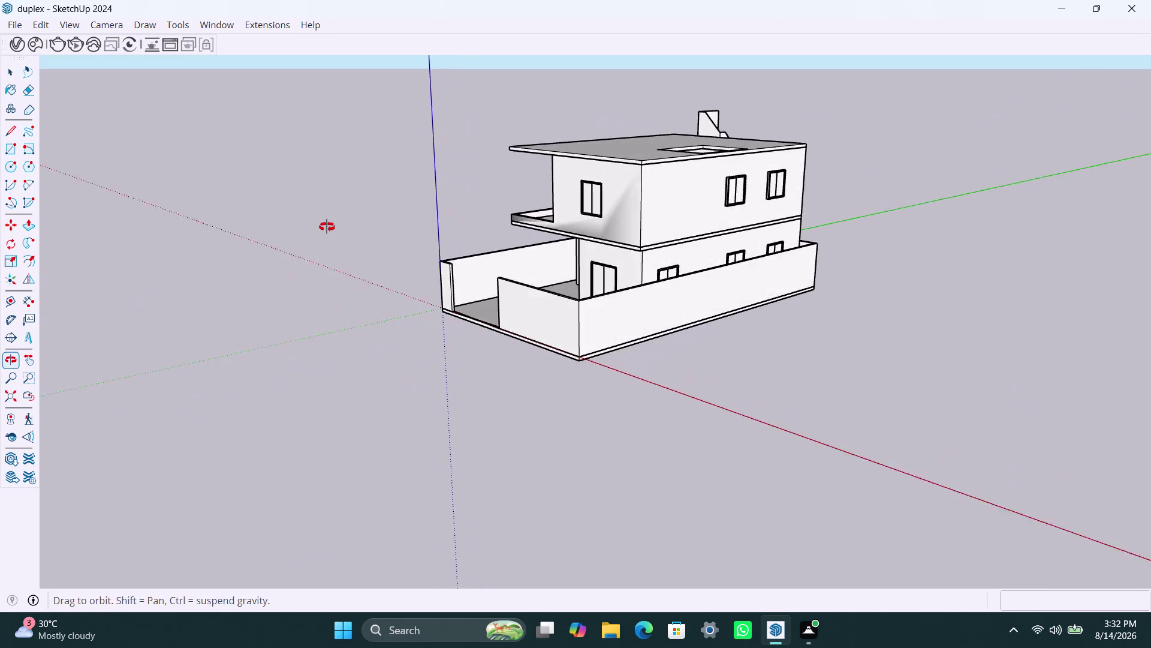
middle_drag(332, 221, 671, 313)
scroll(down, 3)
middle_drag(692, 360, 631, 422)
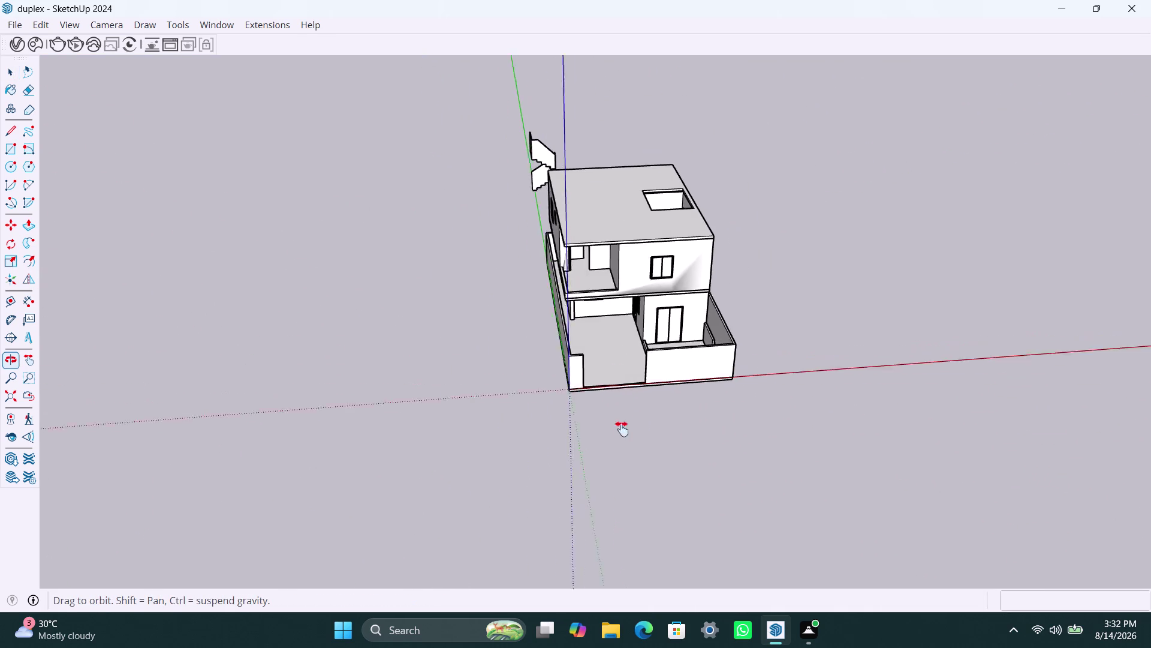
middle_drag(631, 421, 577, 470)
scroll(up, 3)
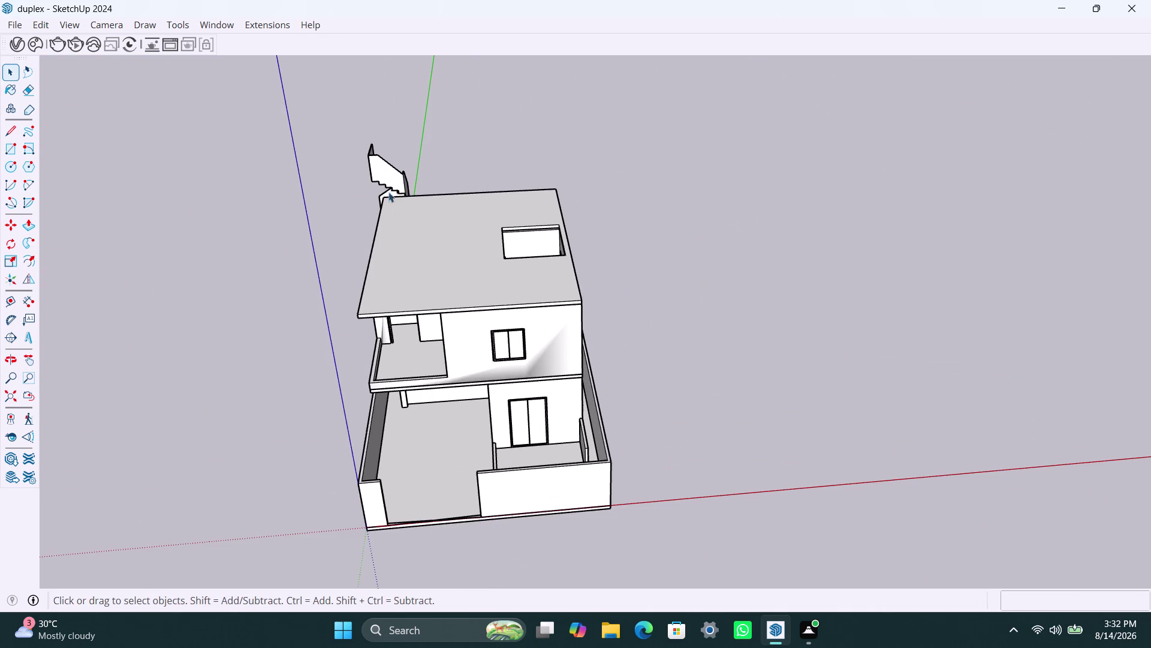
click(385, 174)
key(m)
click(385, 174)
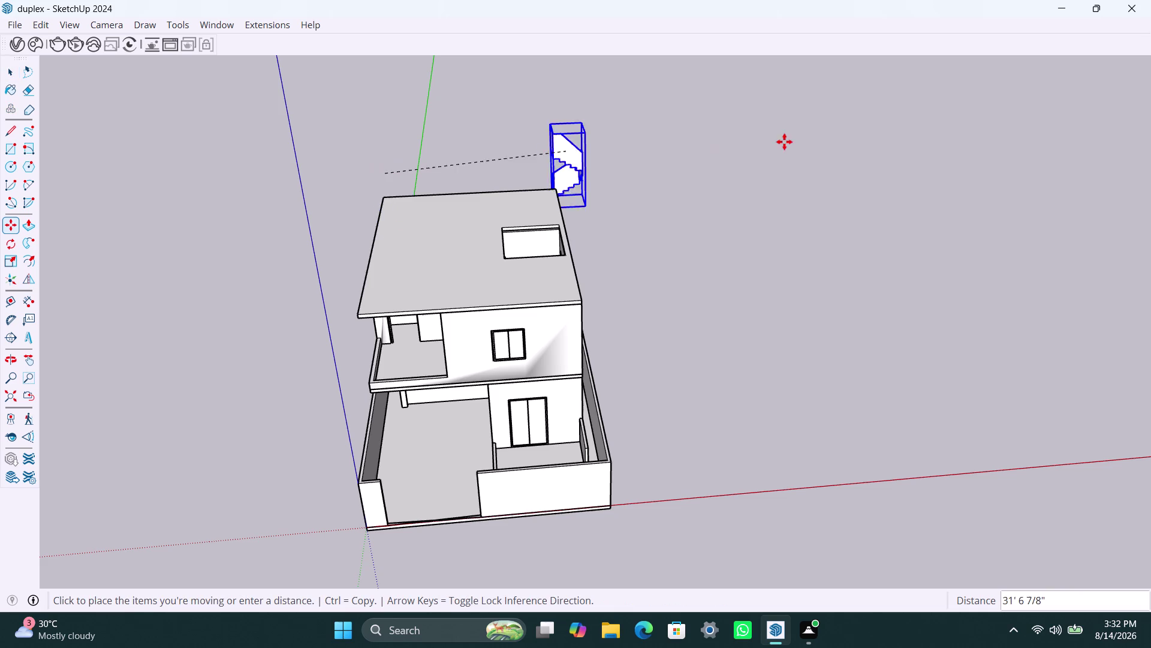
scroll(down, 3)
middle_drag(839, 153, 261, 263)
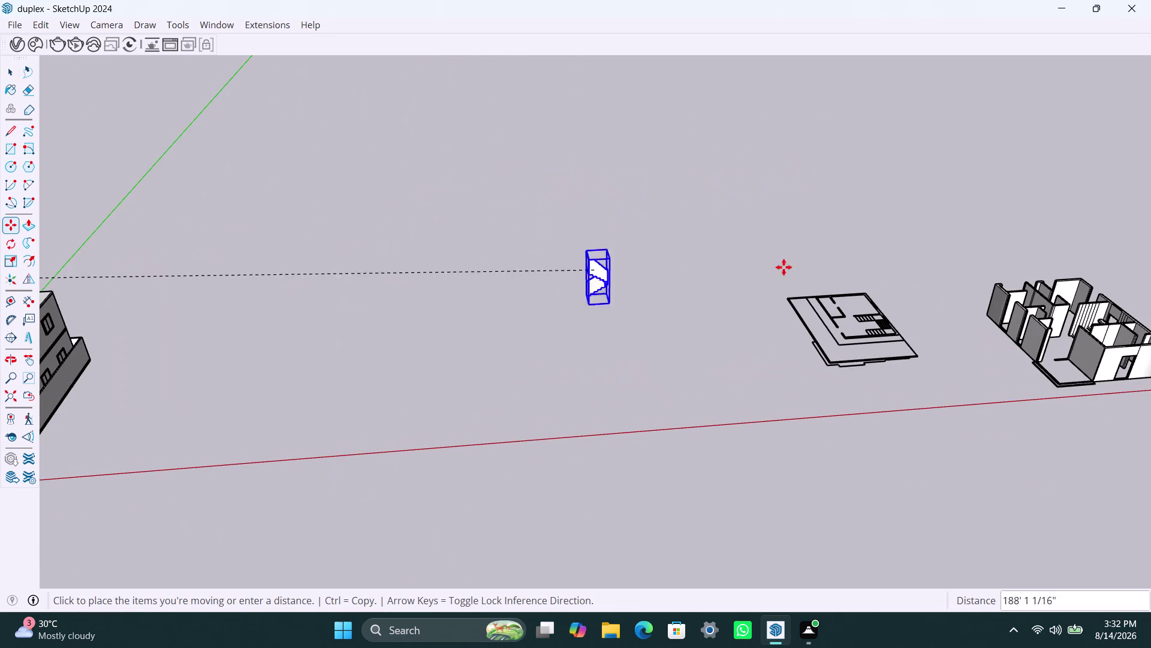
click(1025, 232)
key(space)
scroll(up, 3)
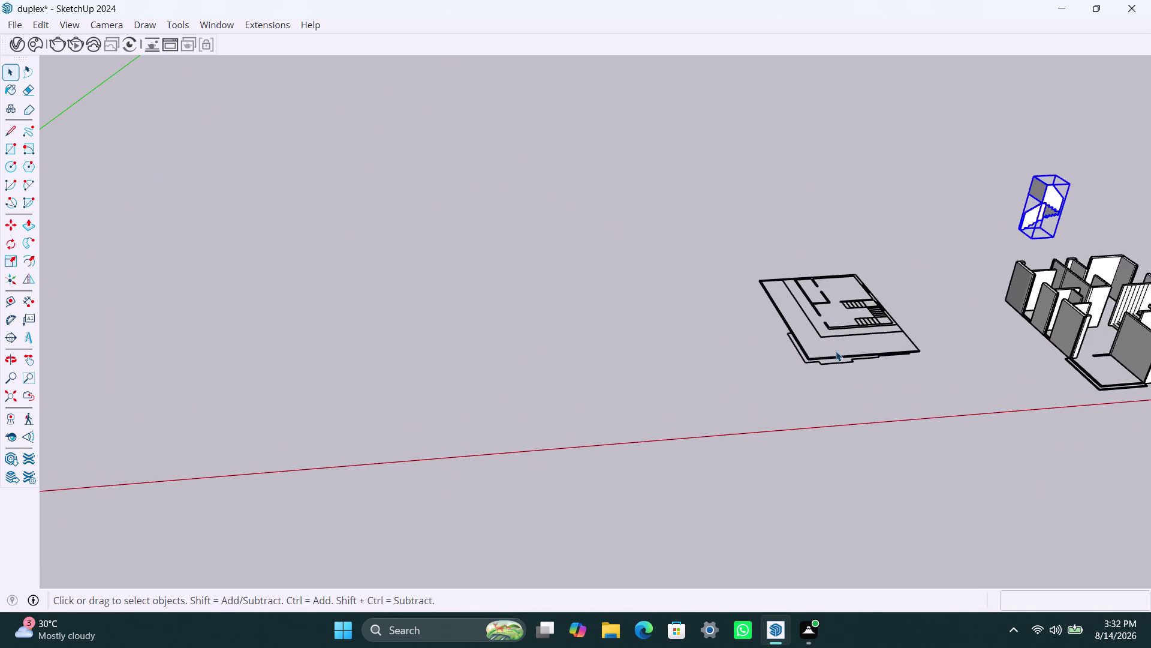
middle_drag(836, 350, 705, 512)
scroll(up, 3)
middle_drag(812, 383, 803, 519)
scroll(up, 3)
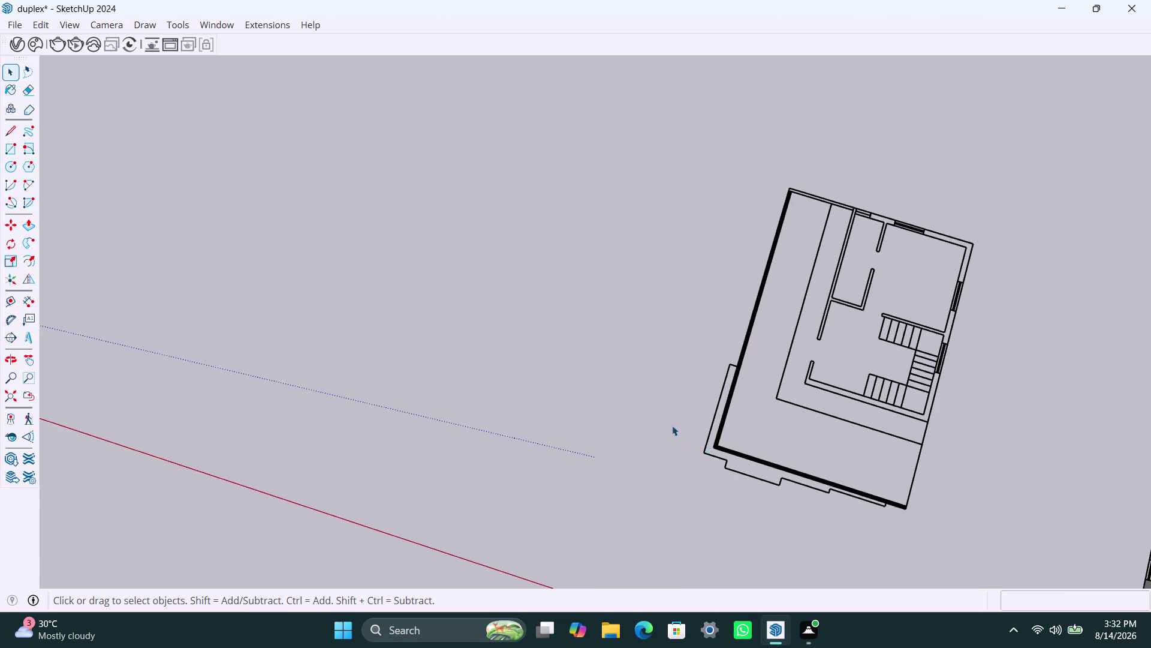
scroll(down, 3)
middle_drag(612, 461, 674, 473)
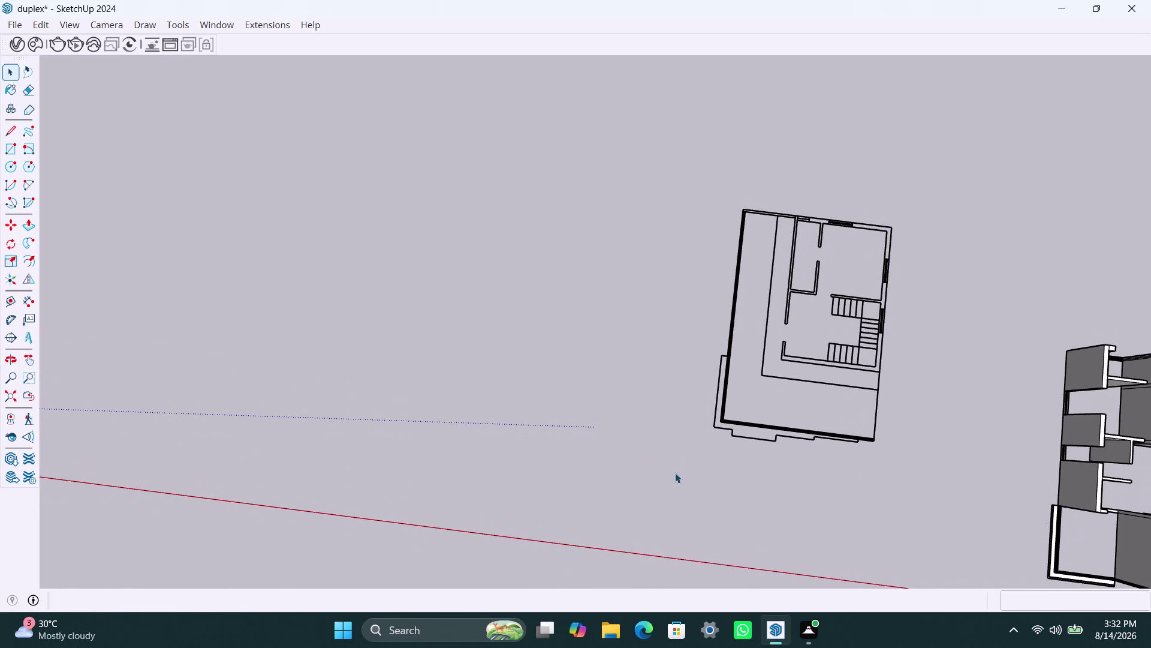
scroll(up, 3)
middle_drag(636, 440, 470, 458)
scroll(up, 3)
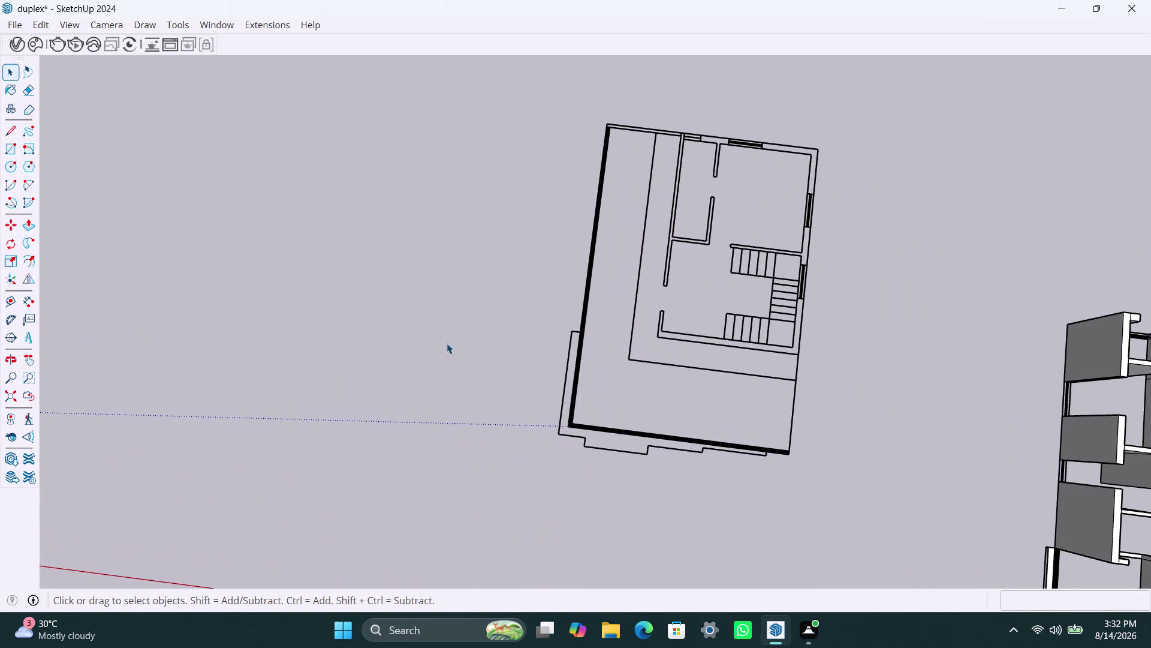
scroll(up, 3)
middle_drag(590, 337, 597, 390)
scroll(down, 3)
middle_drag(680, 470, 633, 297)
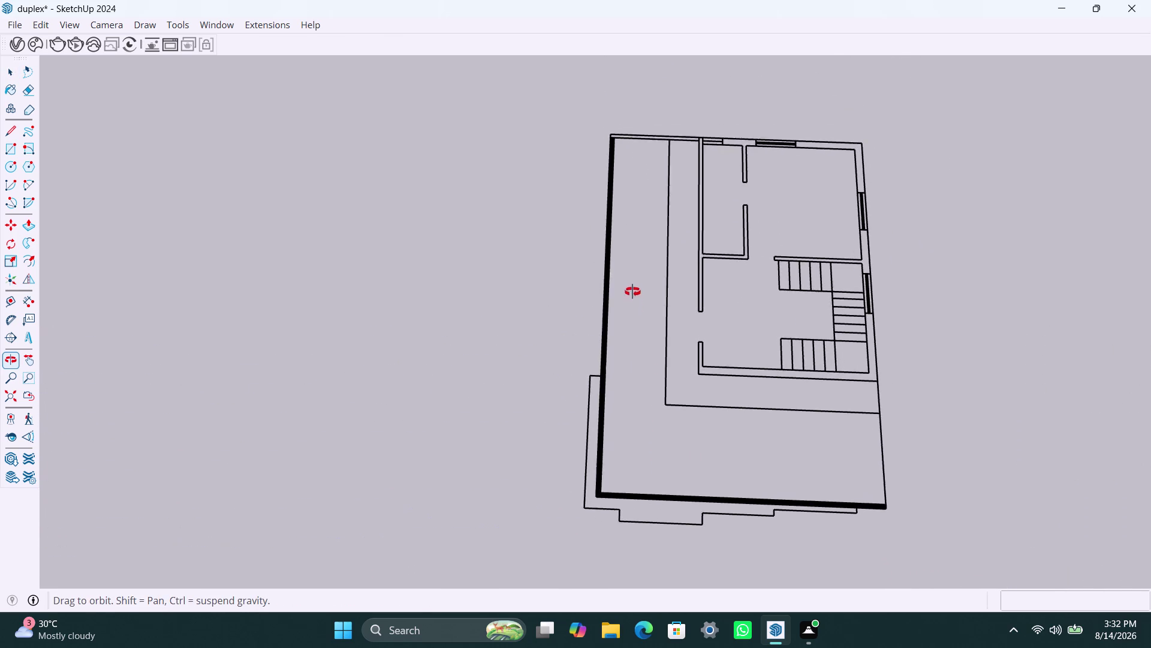
middle_drag(633, 297, 661, 143)
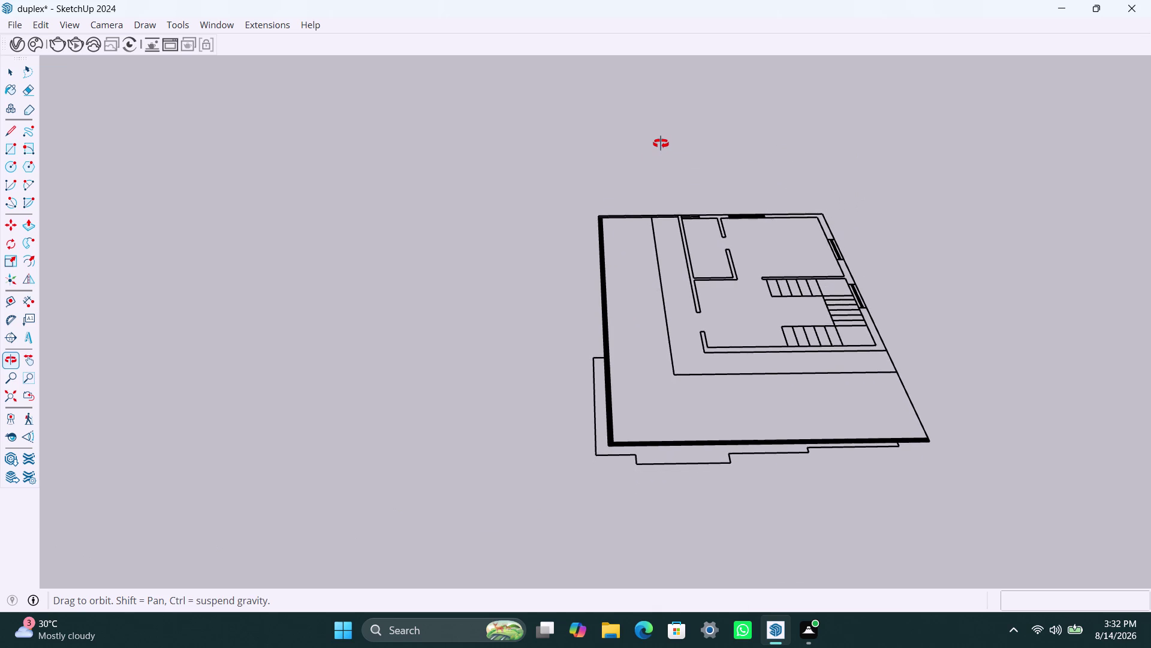
middle_drag(661, 143, 616, 393)
scroll(down, 3)
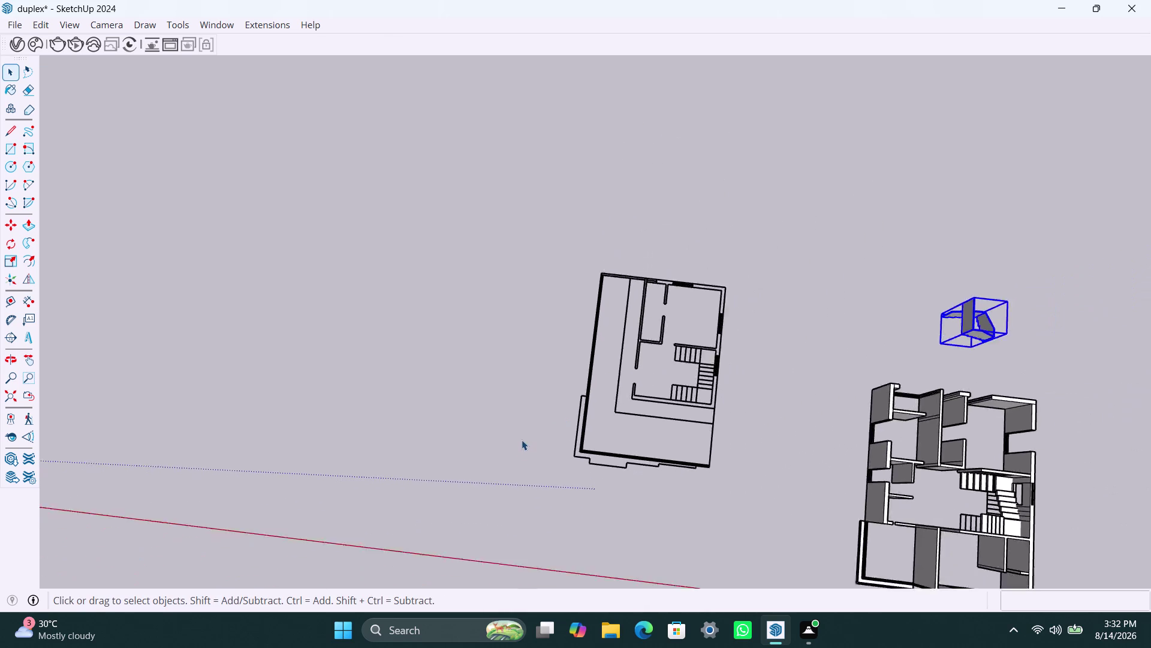
scroll(down, 3)
middle_drag(525, 442, 993, 369)
scroll(down, 3)
middle_drag(426, 434, 751, 342)
scroll(up, 3)
middle_drag(507, 275, 531, 185)
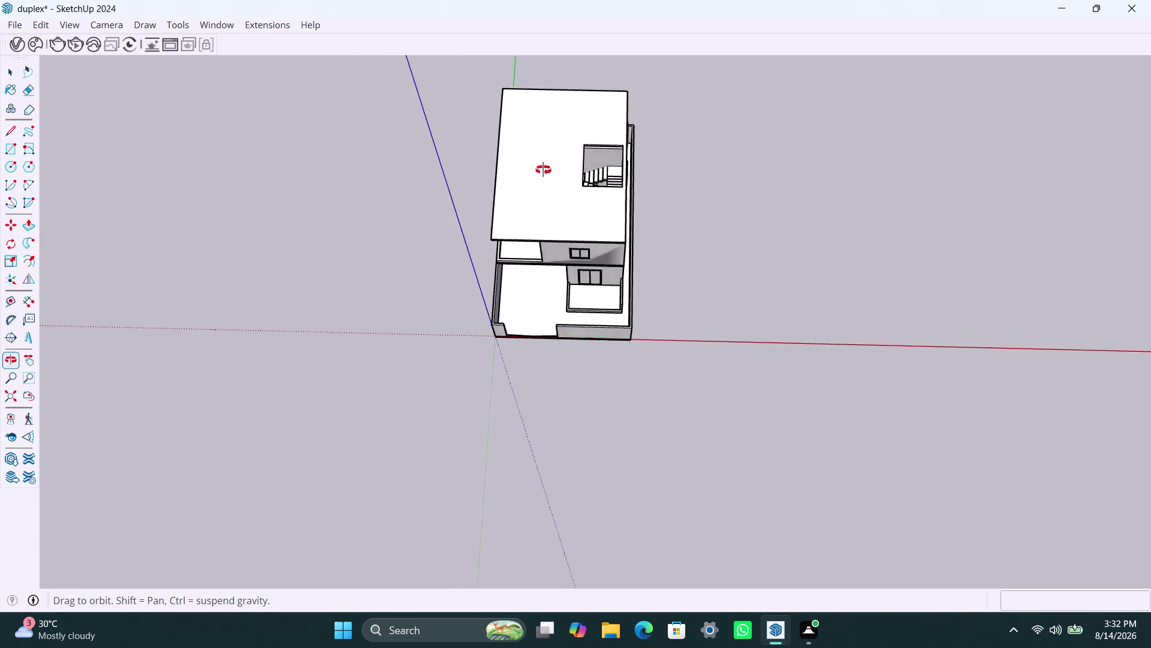
middle_drag(531, 185, 624, 0)
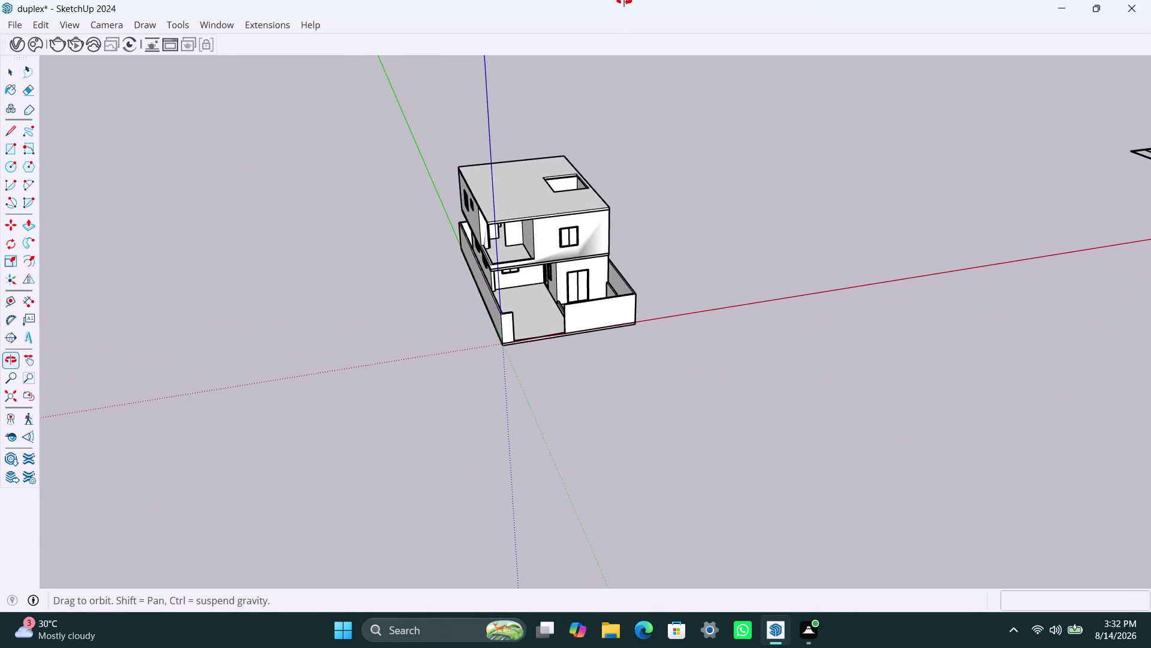
middle_drag(624, 0, 473, 287)
scroll(down, 3)
scroll(down, 3)
middle_drag(794, 286, 689, 287)
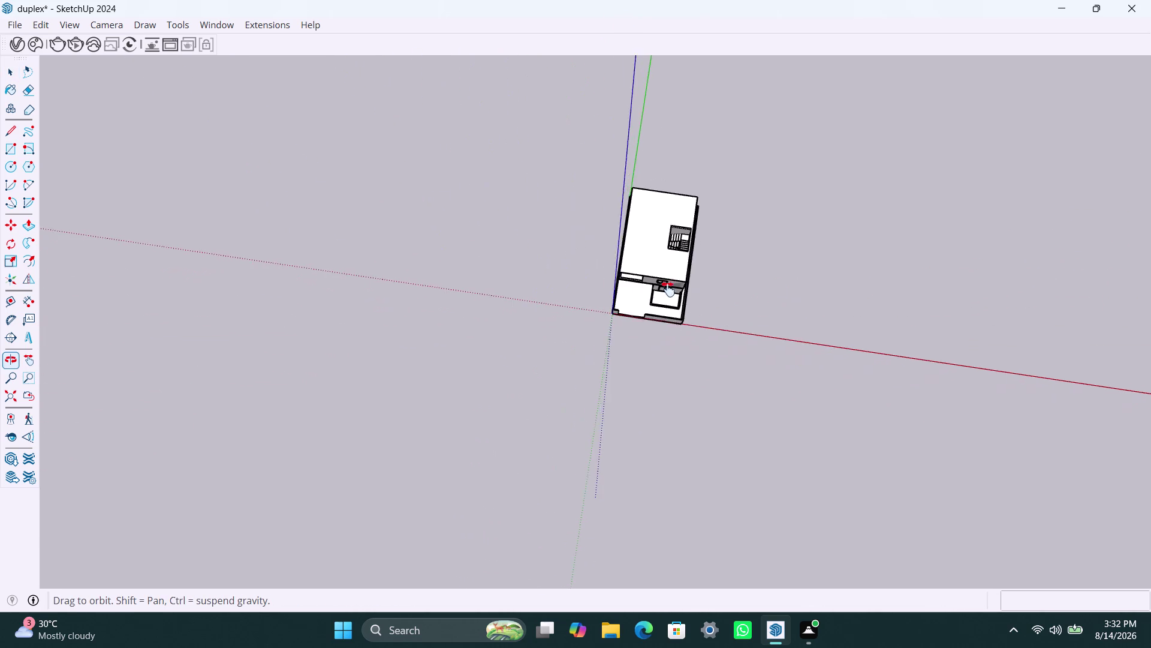
middle_drag(689, 286, 140, 376)
scroll(up, 3)
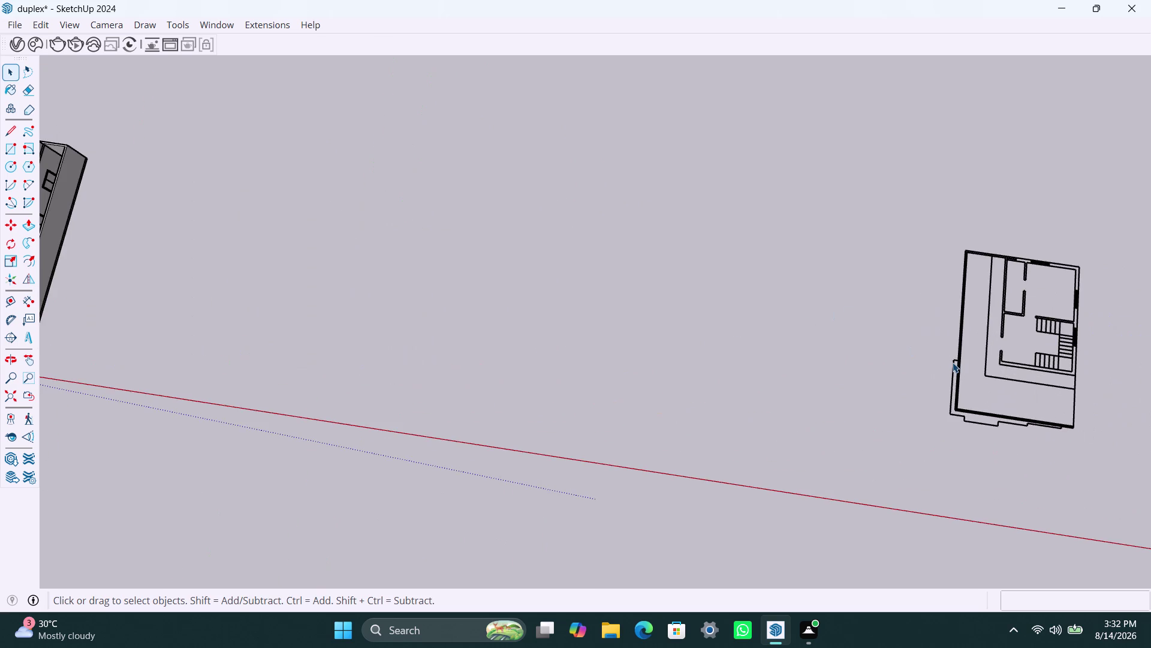
middle_drag(952, 362, 639, 401)
scroll(up, 3)
scroll(up, 3)
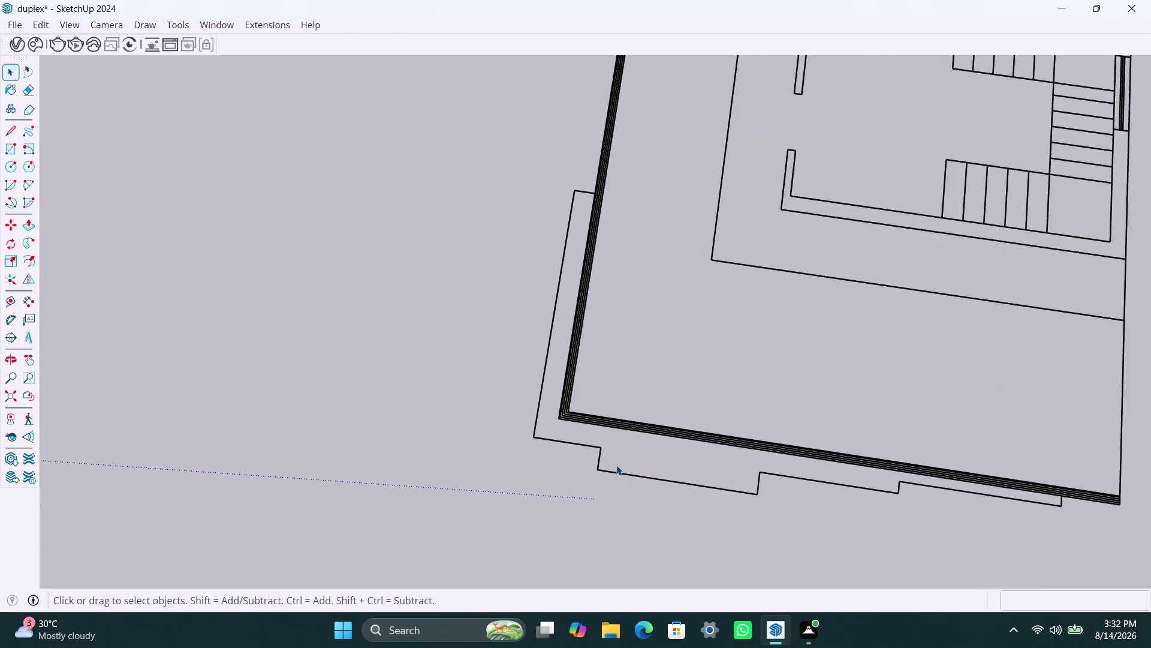
scroll(up, 3)
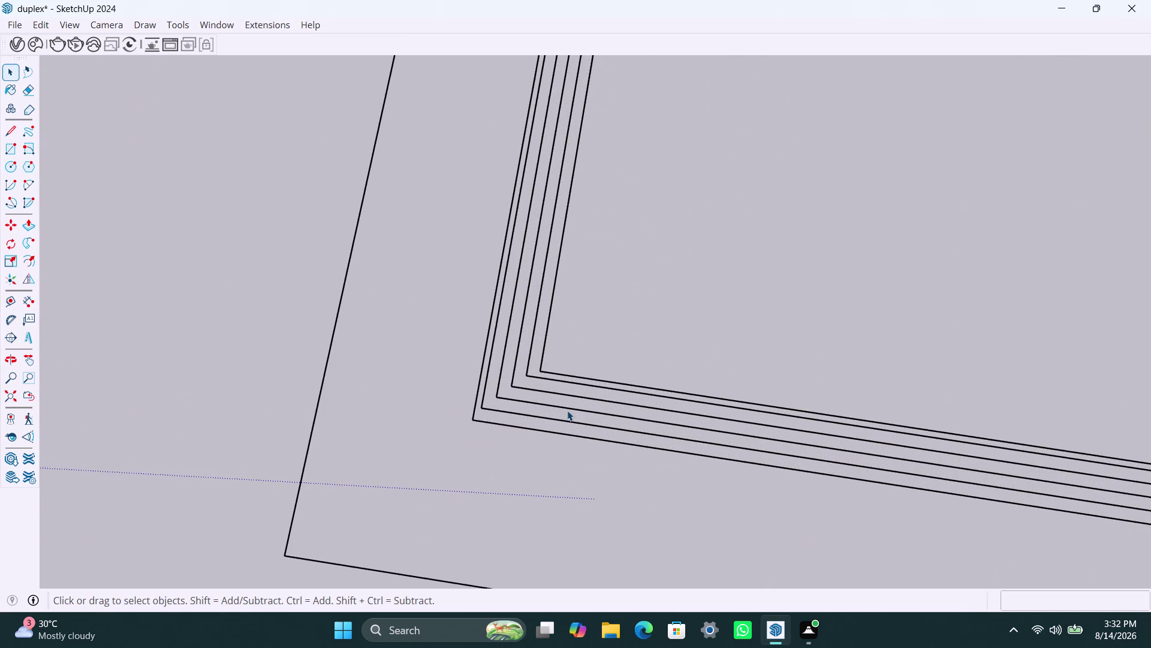
scroll(down, 3)
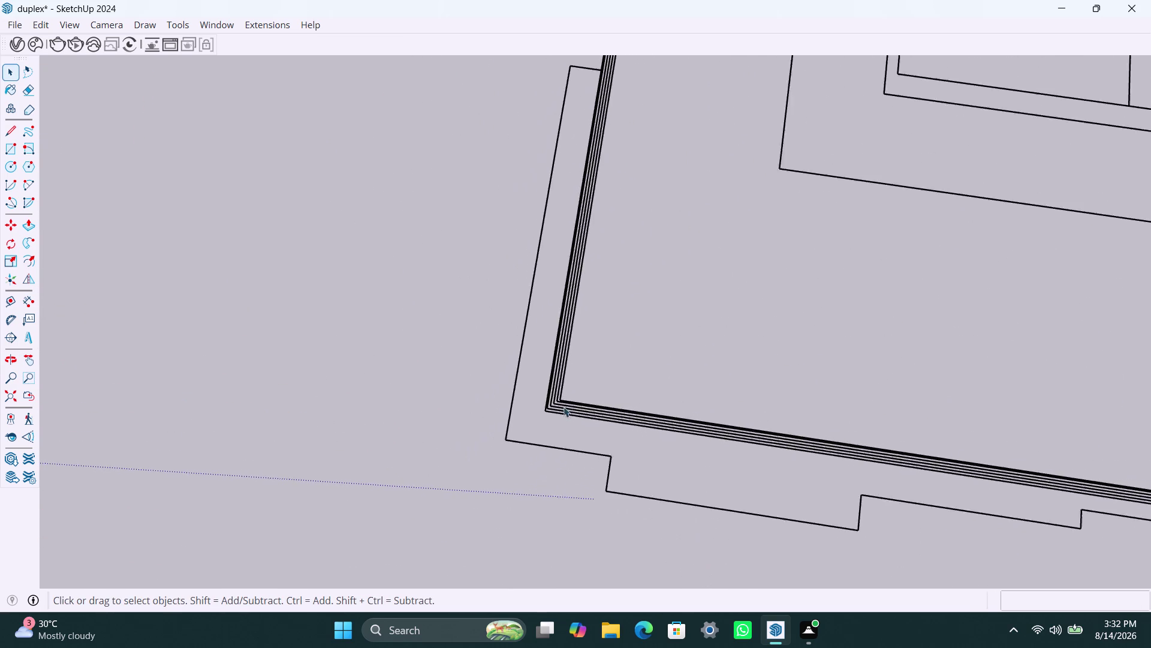
scroll(down, 3)
scroll(down, 3)
scroll(down, 3)
middle_drag(561, 318, 583, 328)
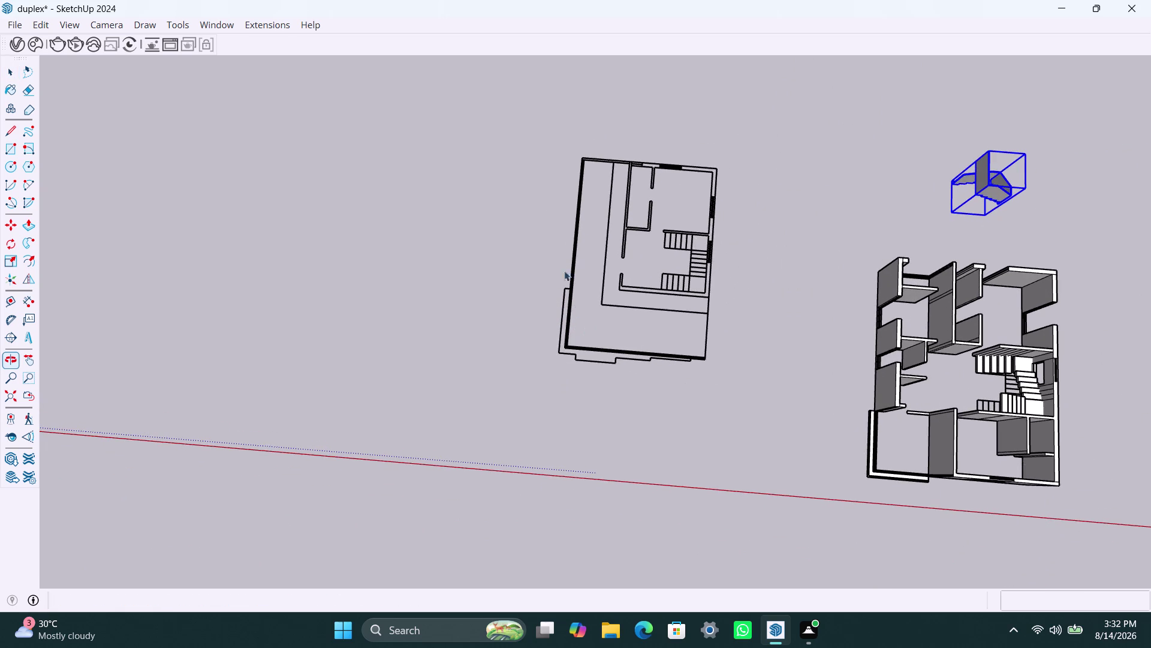
Drag-select the floor-plan lines and dismiss their context menu unused.
drag(544, 105, 740, 392)
right_click(650, 356)
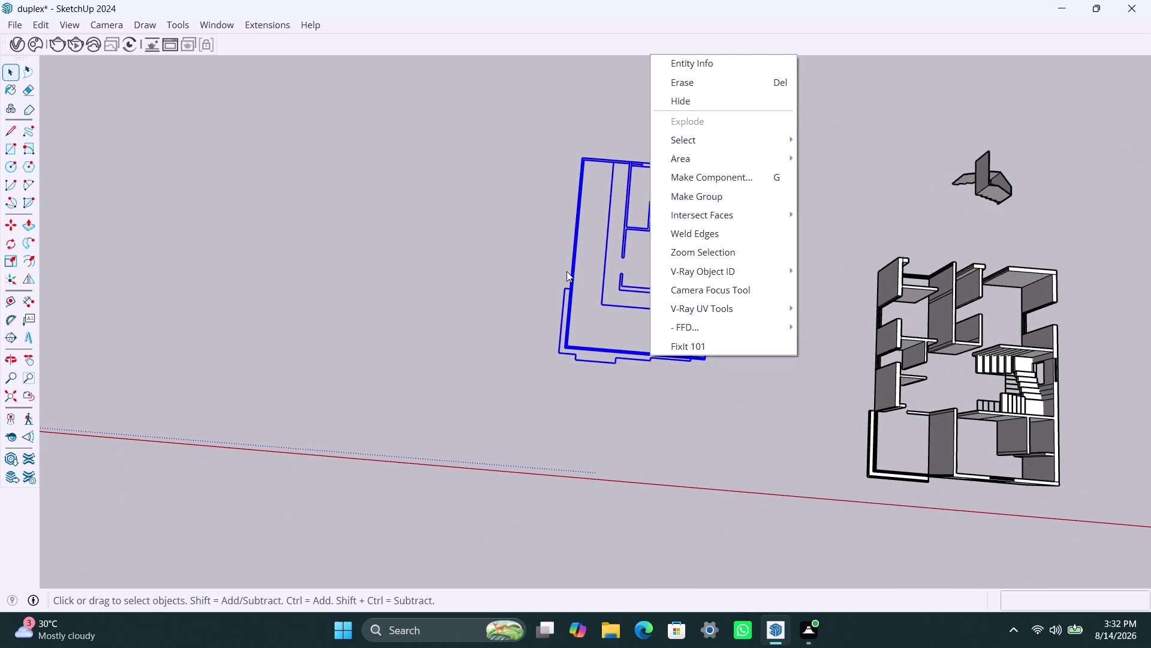
click(506, 273)
Zoom onto the interior walls and start a rectangle at the partition's lower end.
scroll(up, 3)
scroll(up, 3)
middle_drag(625, 262, 633, 266)
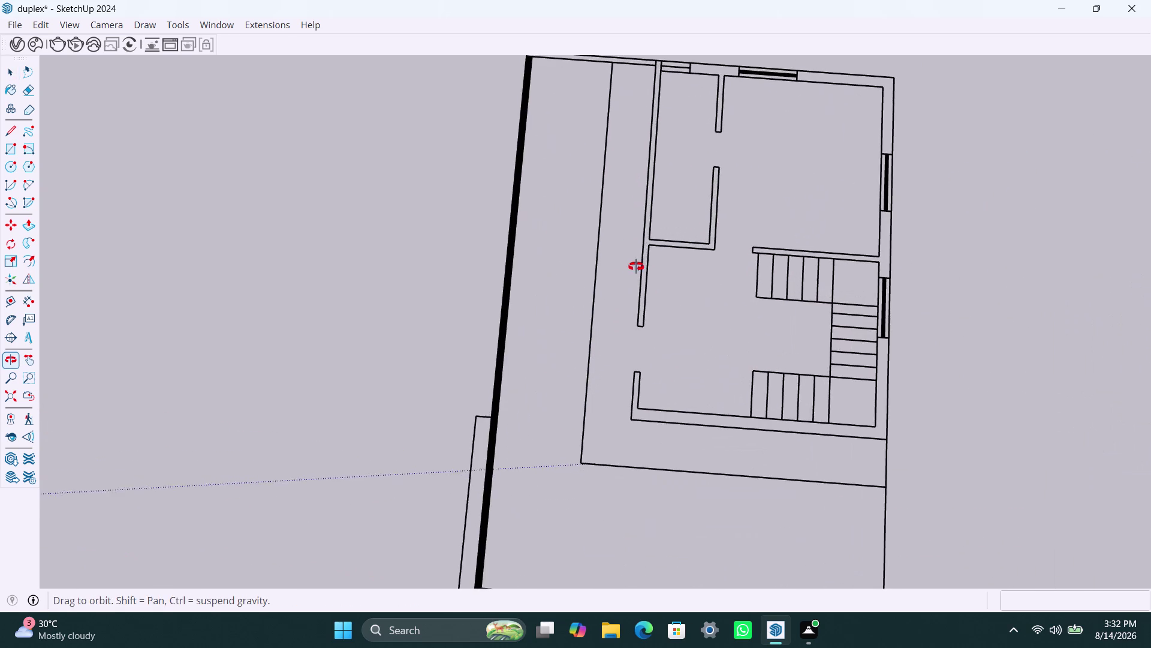
middle_drag(634, 266, 637, 266)
scroll(up, 3)
click(645, 242)
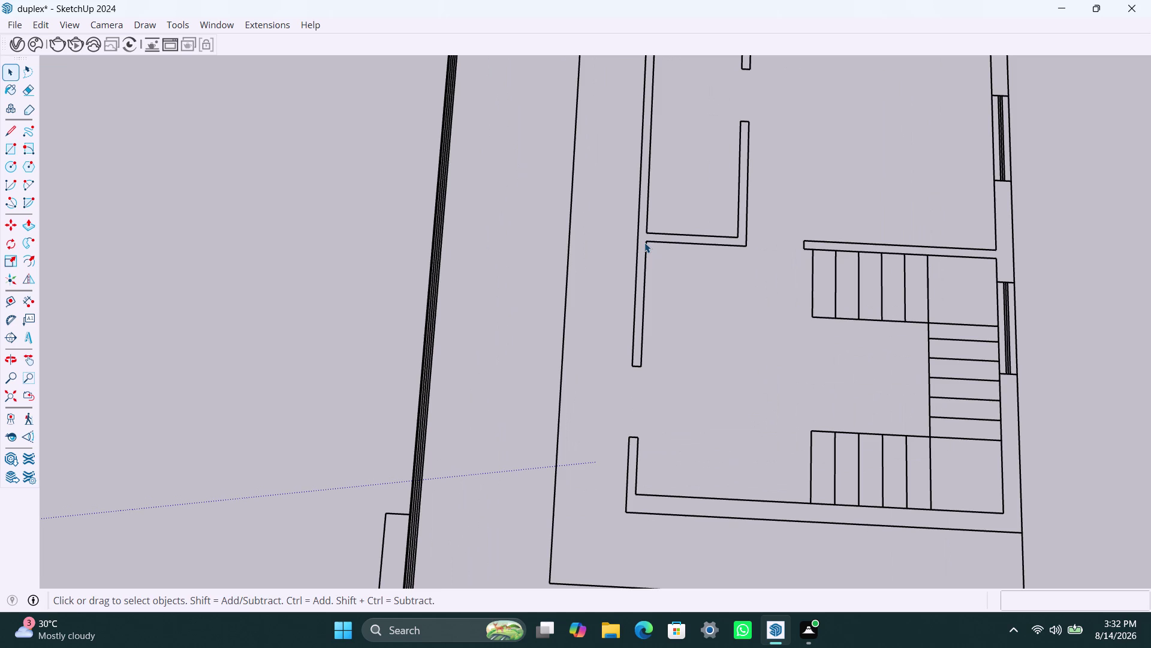
key(r)
click(642, 364)
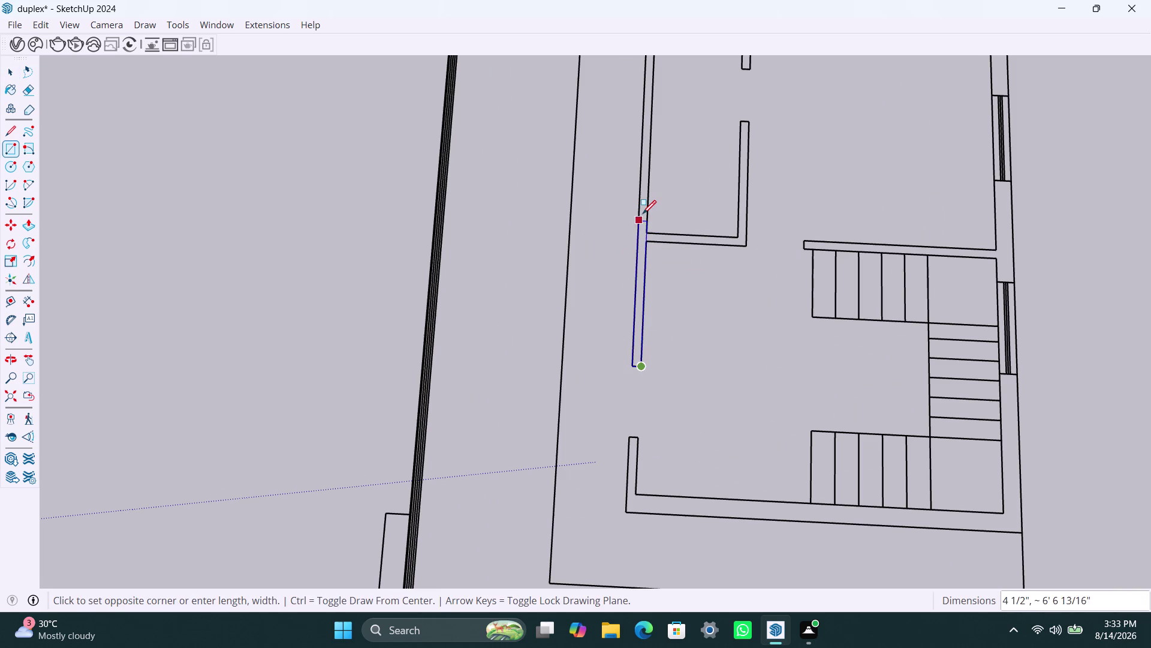
Pan out over the whole plan, undo a stray rectangle corner, and return to Select.
scroll(down, 3)
middle_drag(642, 211, 628, 304)
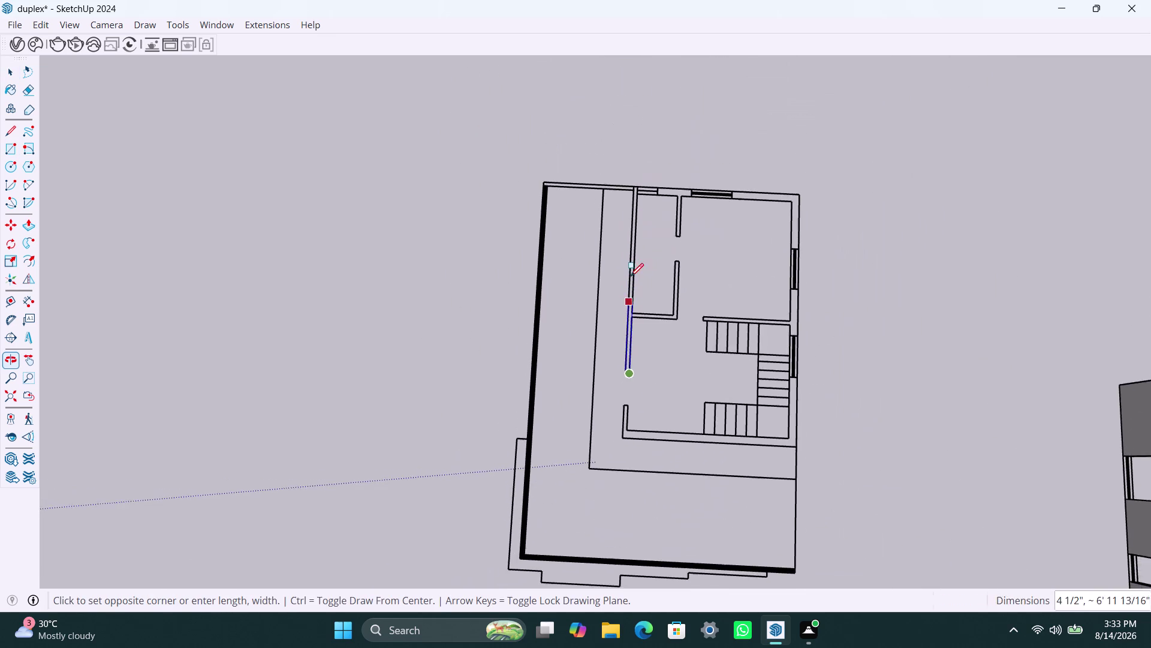
scroll(up, 3)
click(636, 183)
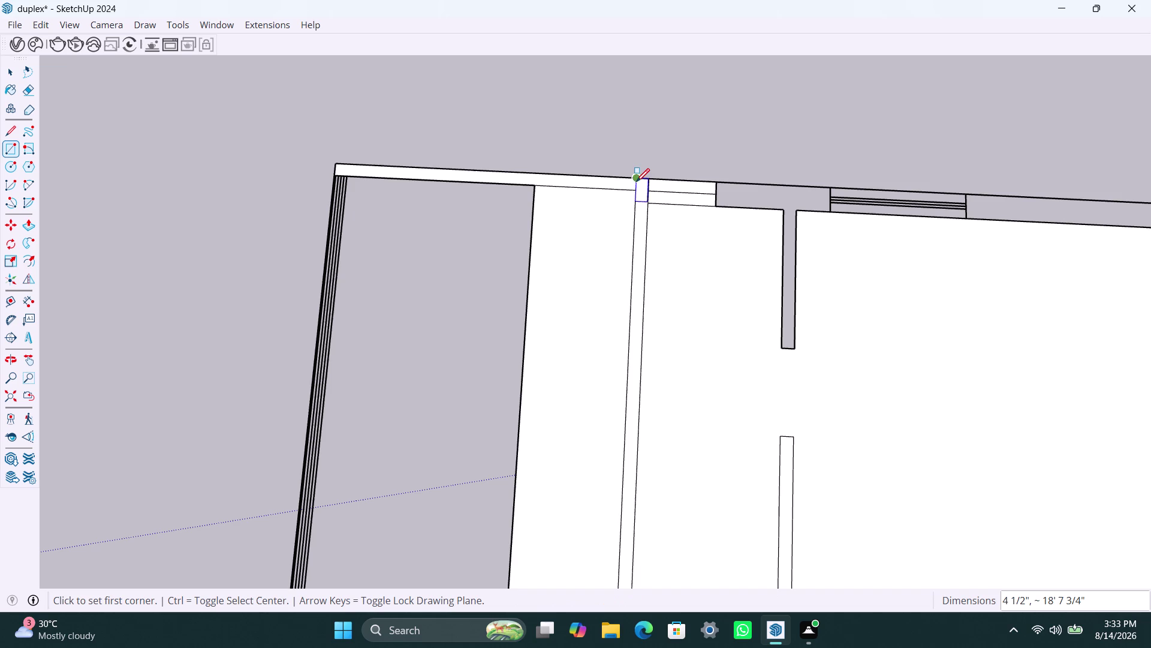
key(ctrl+z)
scroll(down, 3)
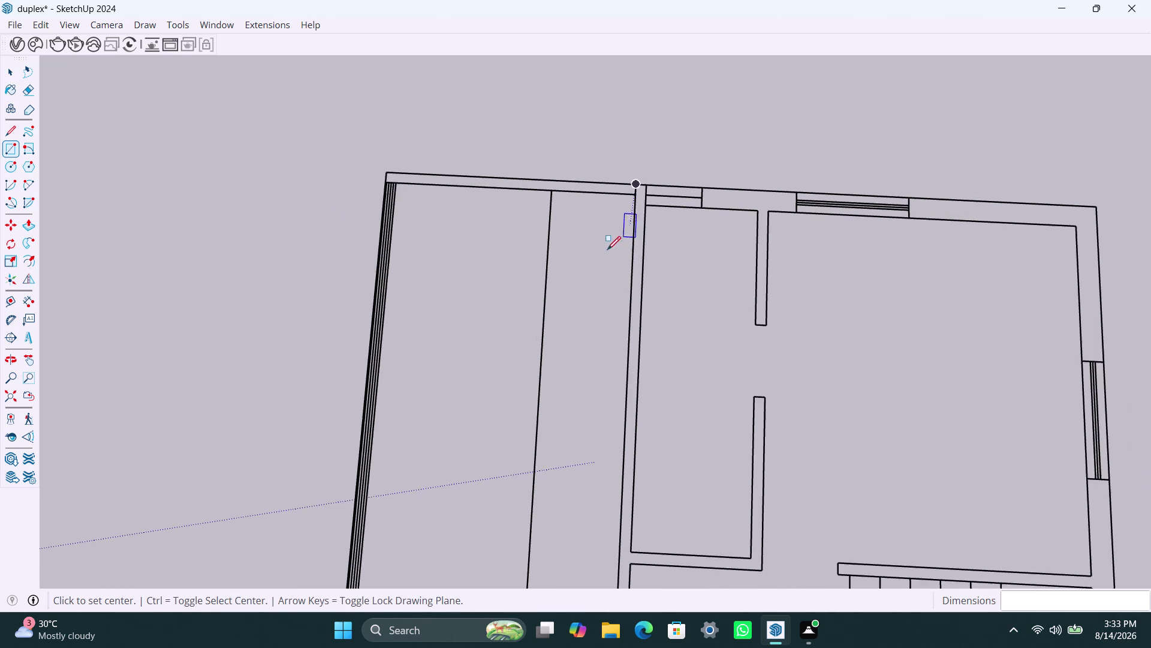
scroll(down, 3)
key(space)
Select the outer wall edge and its connected plan geometry, then clear the selection.
double_click(556, 188)
triple_click(559, 190)
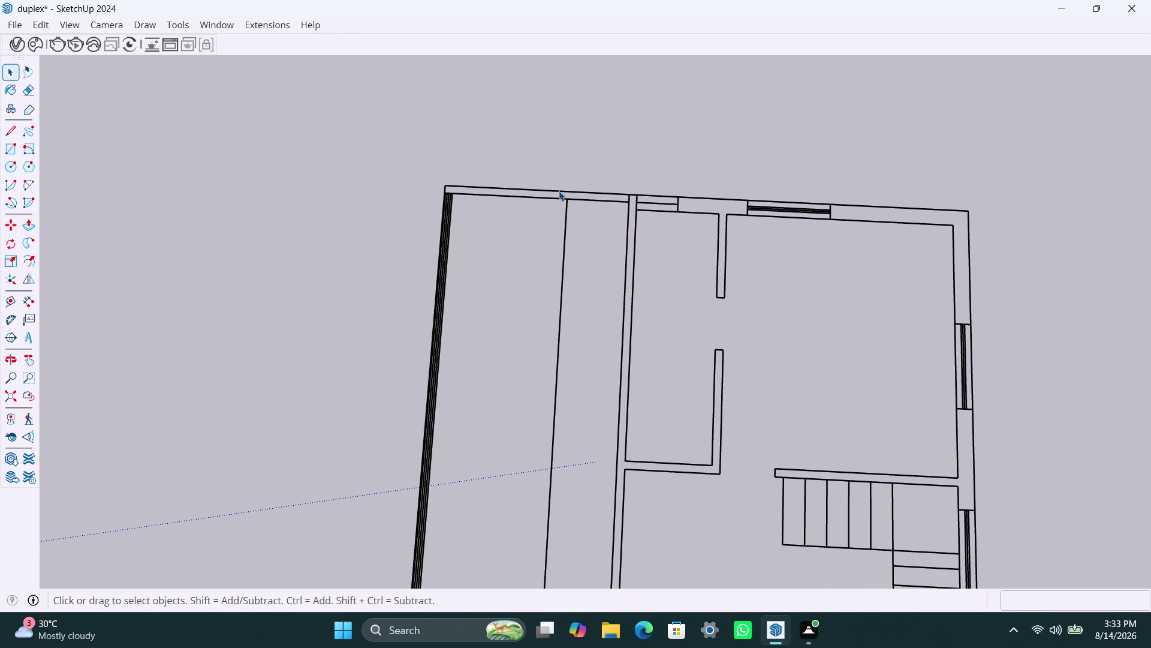
scroll(down, 3)
right_click(578, 286)
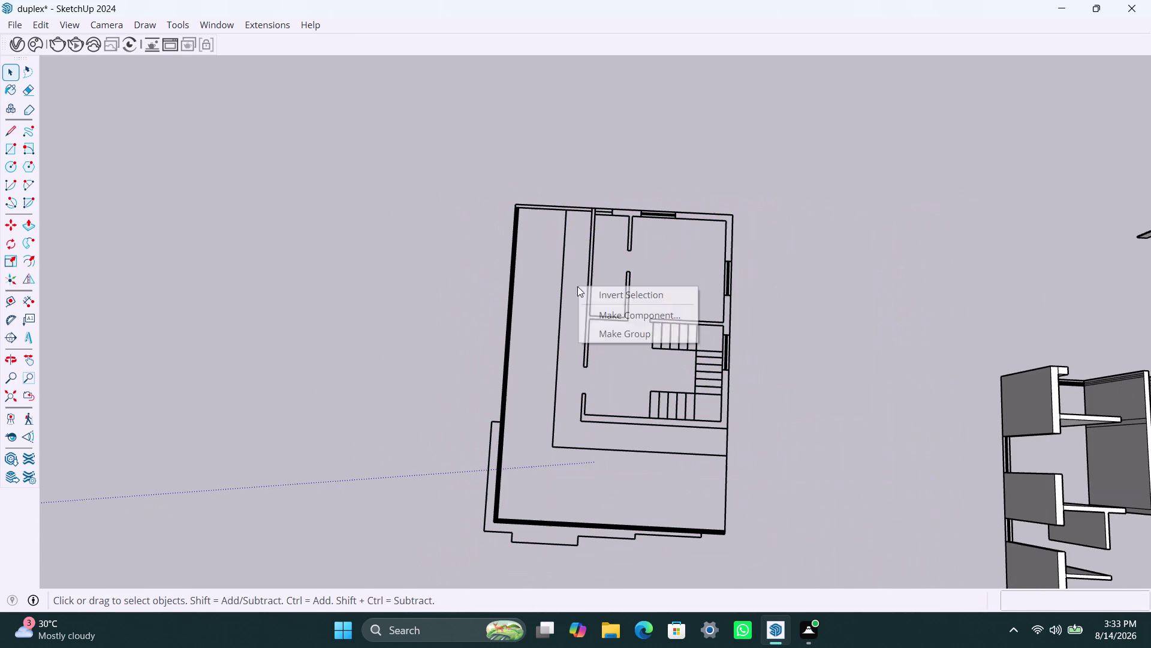
click(488, 177)
triple_click(517, 208)
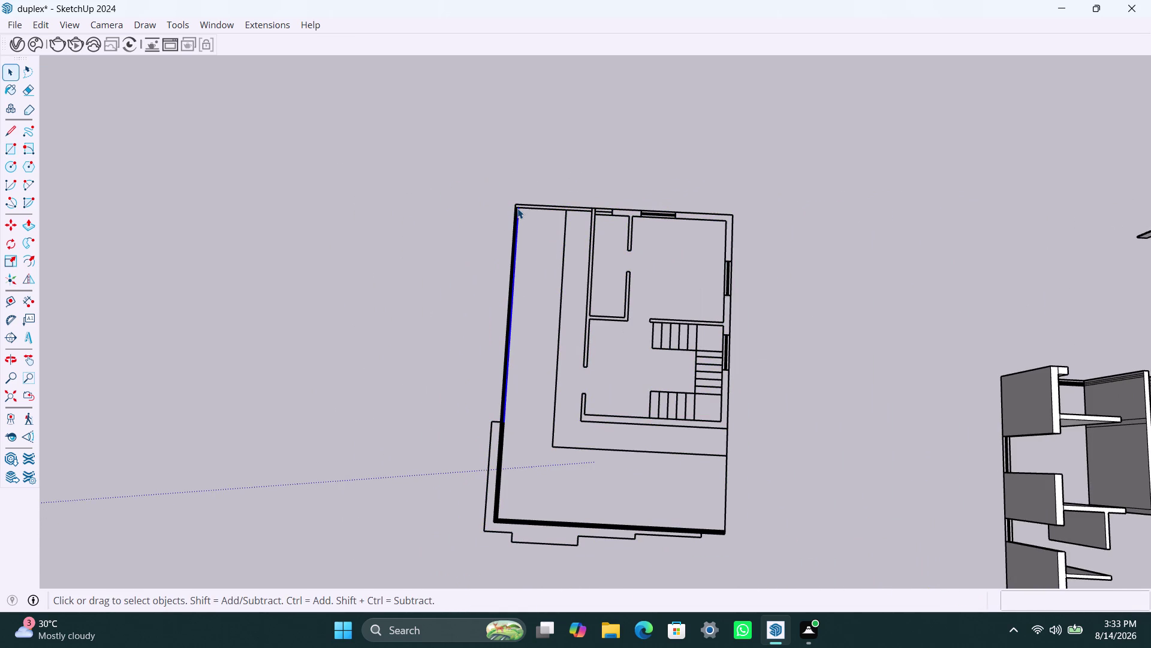
click(517, 208)
right_click(517, 208)
click(577, 348)
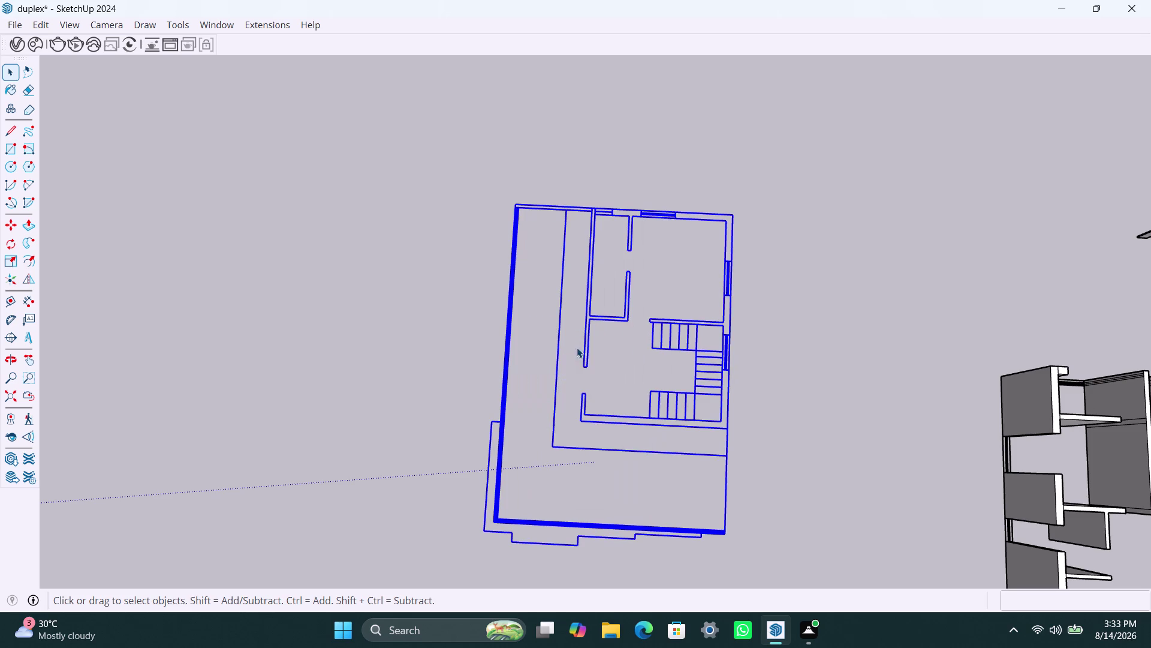
click(586, 263)
scroll(up, 3)
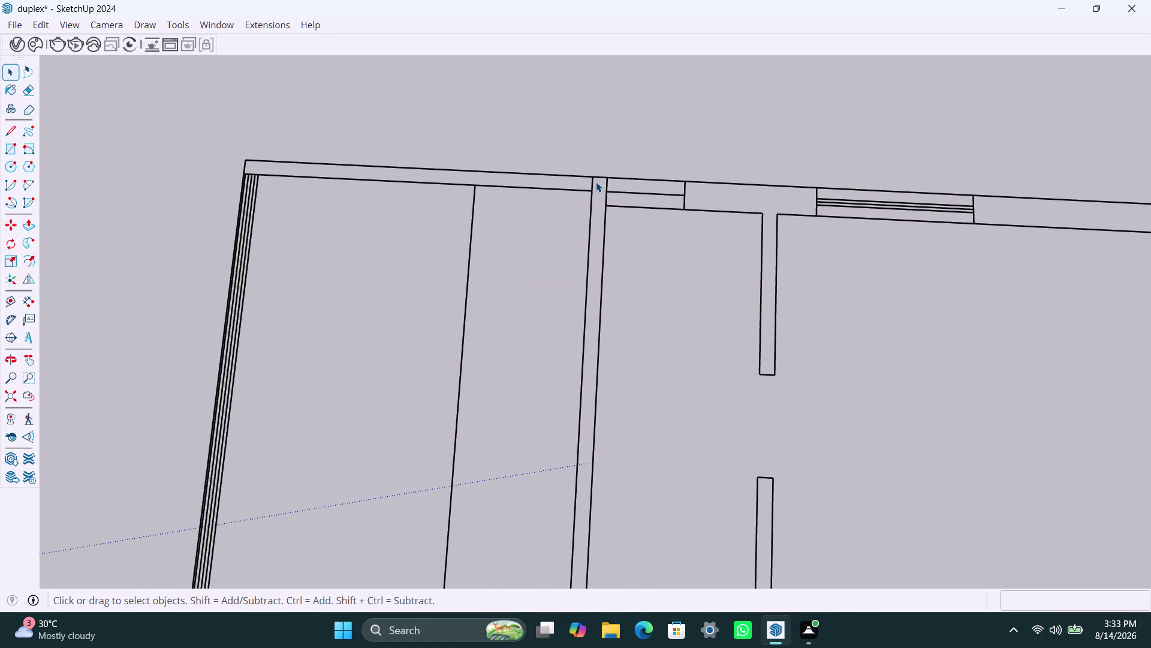
Draw a rectangle filling the long partition wall.
key(r)
click(596, 179)
scroll(down, 3)
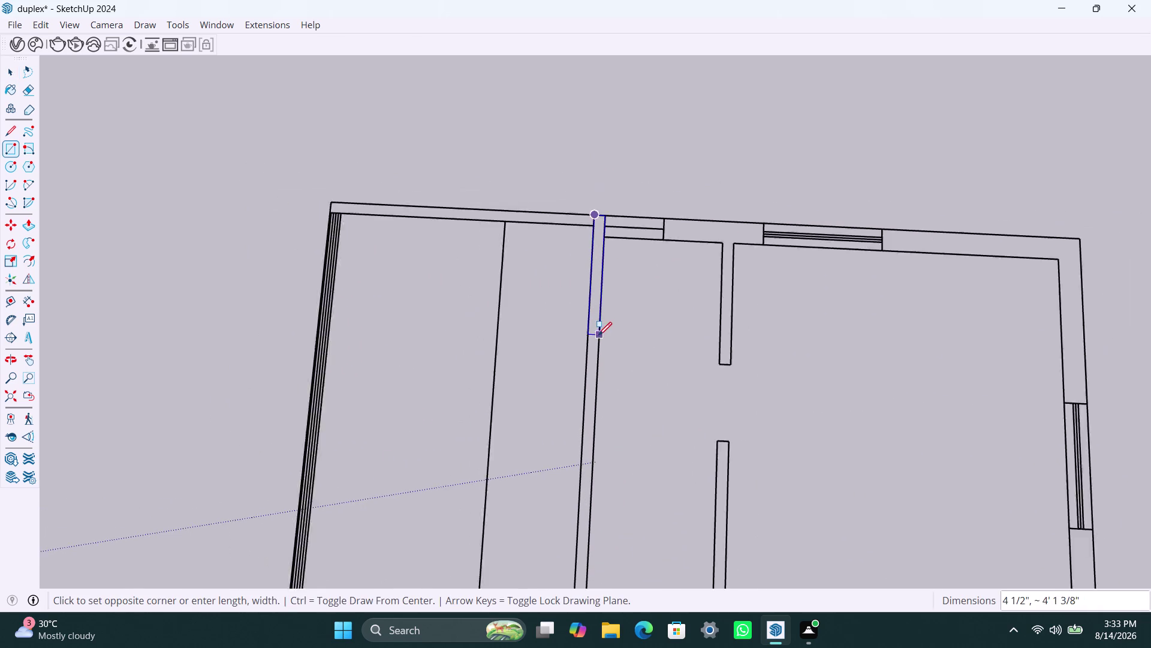
scroll(down, 3)
middle_drag(600, 348, 596, 195)
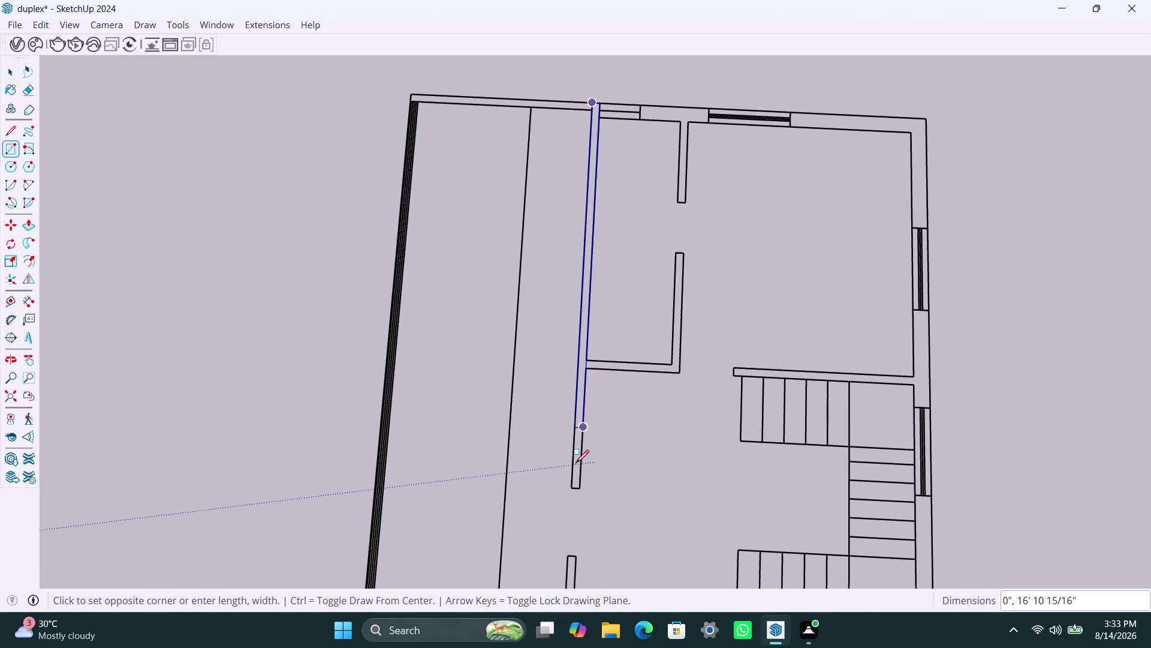
click(581, 487)
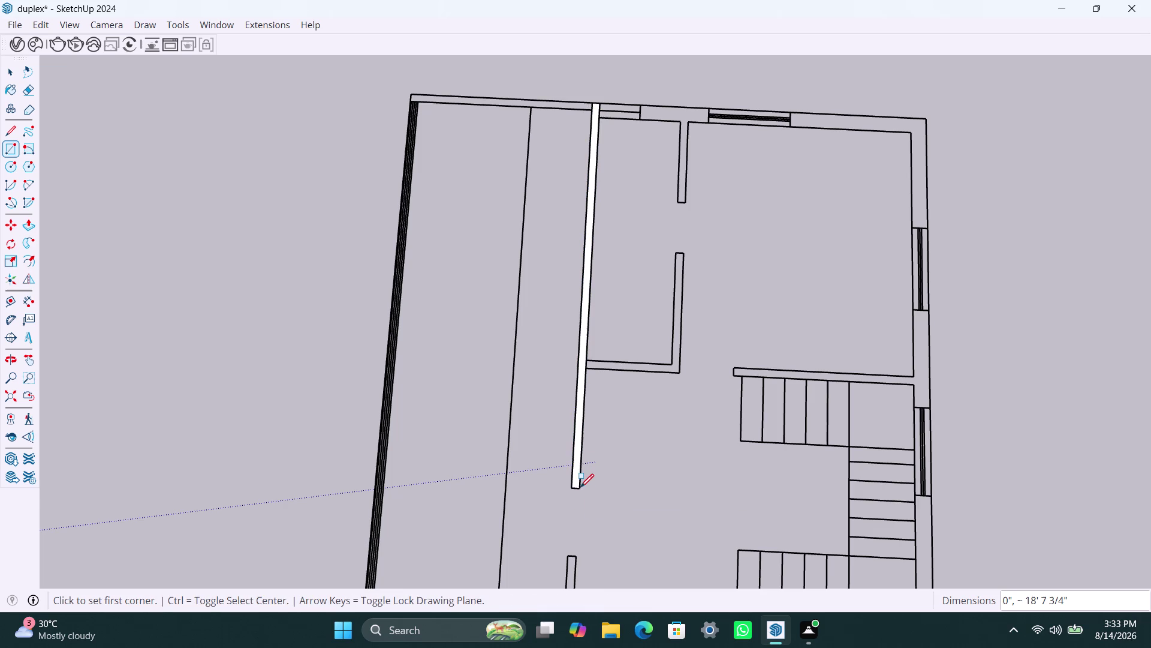
Fill the short cross wall and the short vertical wall with rectangles.
scroll(up, 3)
click(586, 353)
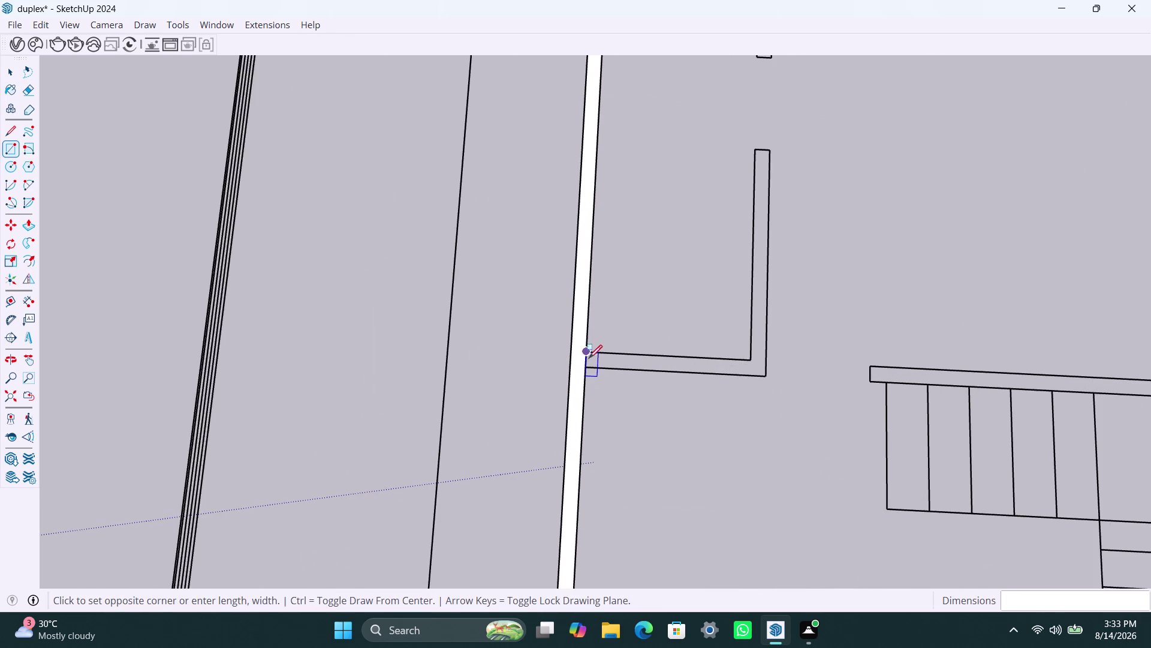
click(764, 373)
click(763, 359)
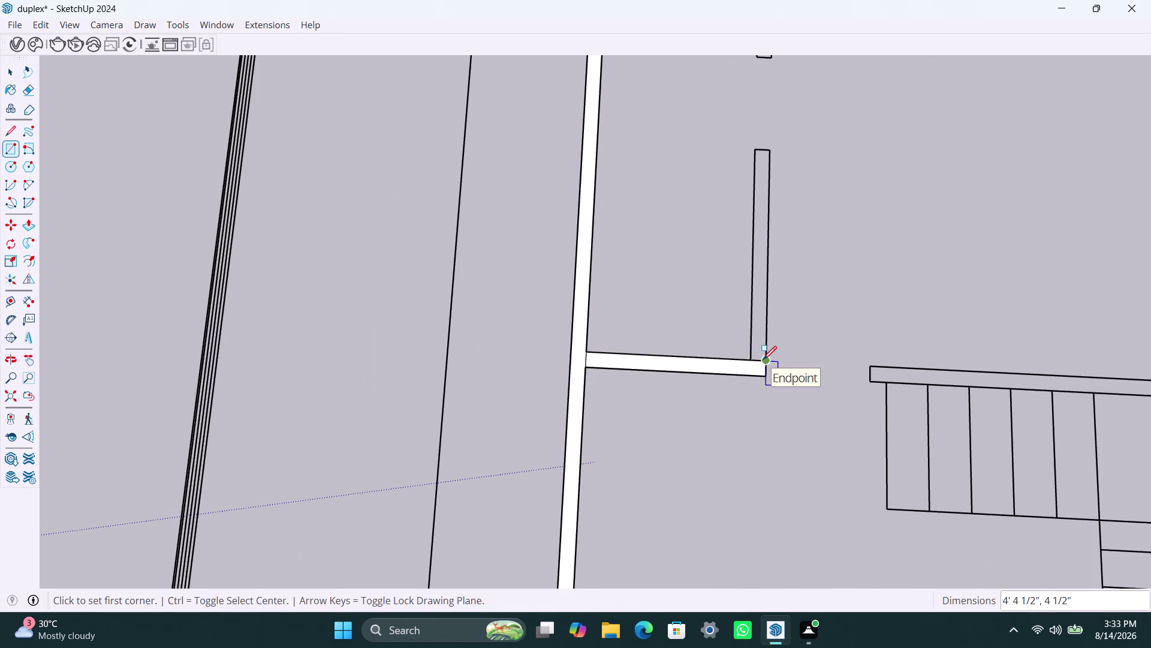
click(754, 152)
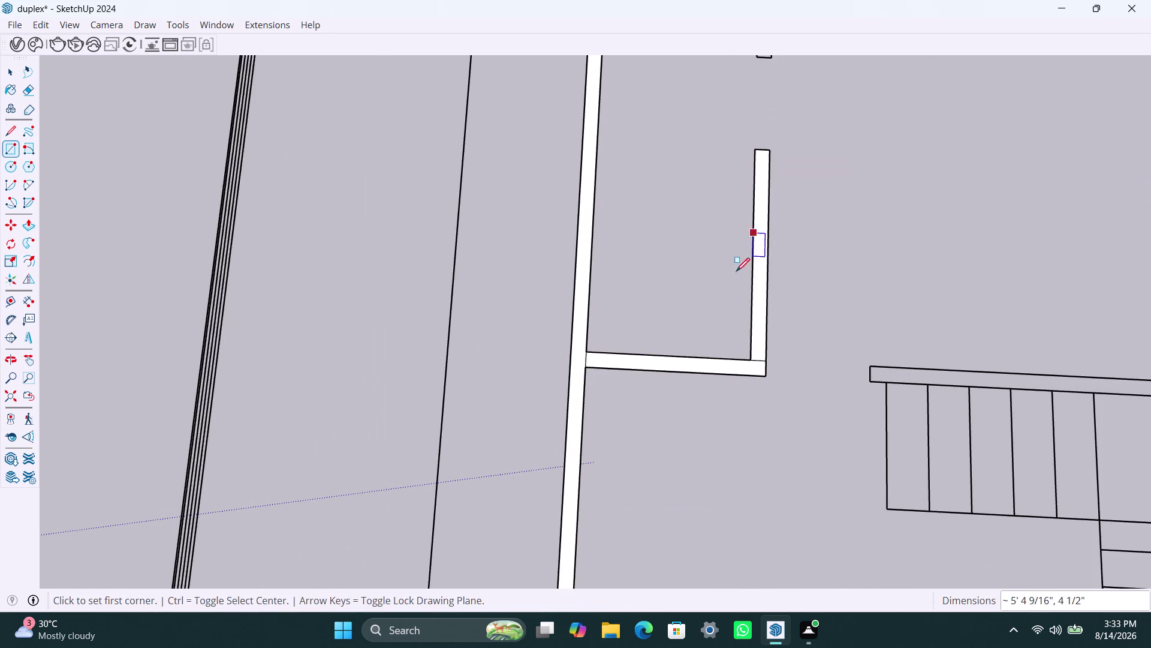
Fill the upper partition stub and the outer wall section beside the window.
scroll(down, 3)
middle_drag(703, 277, 689, 406)
scroll(up, 3)
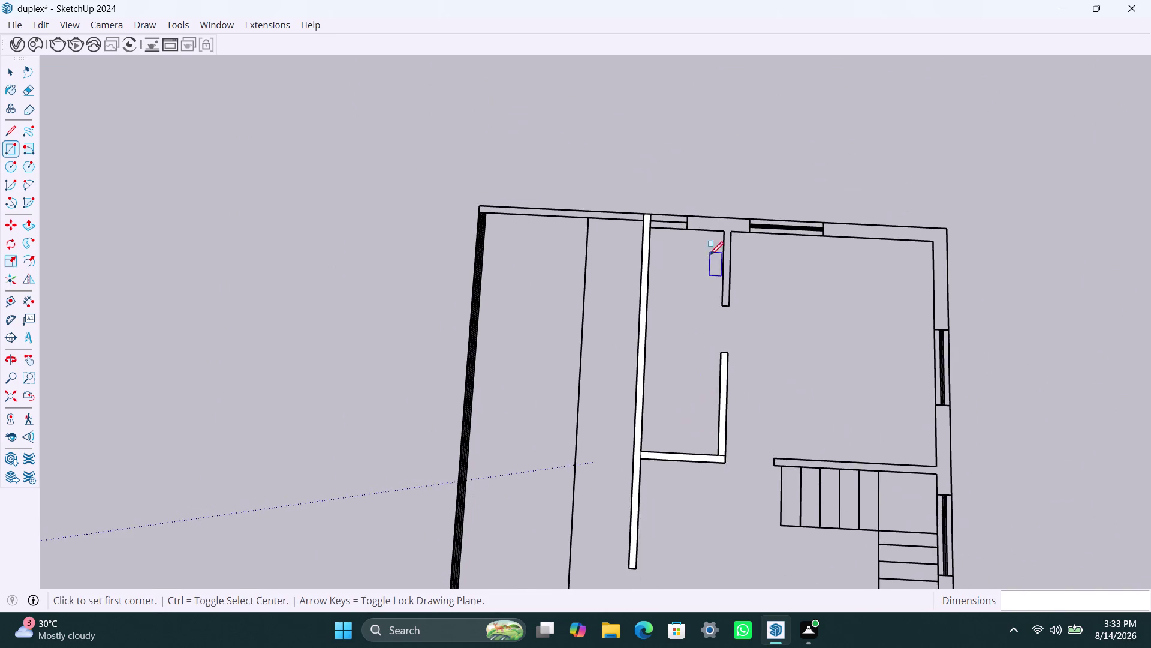
scroll(up, 3)
scroll(up, 3)
click(746, 394)
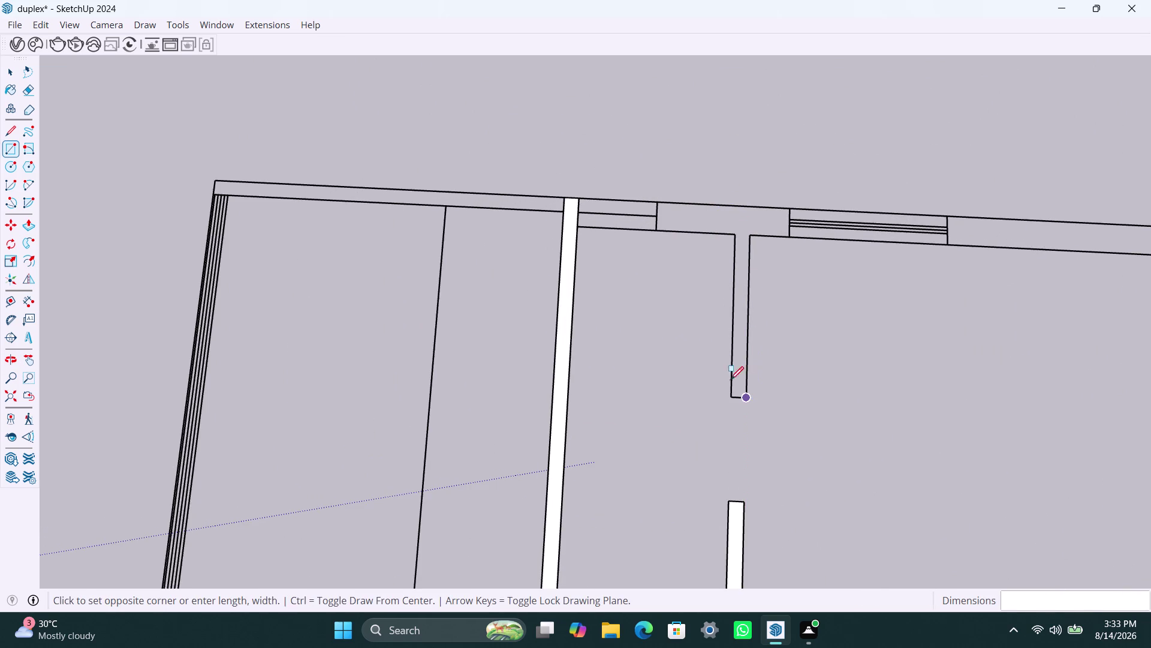
click(734, 236)
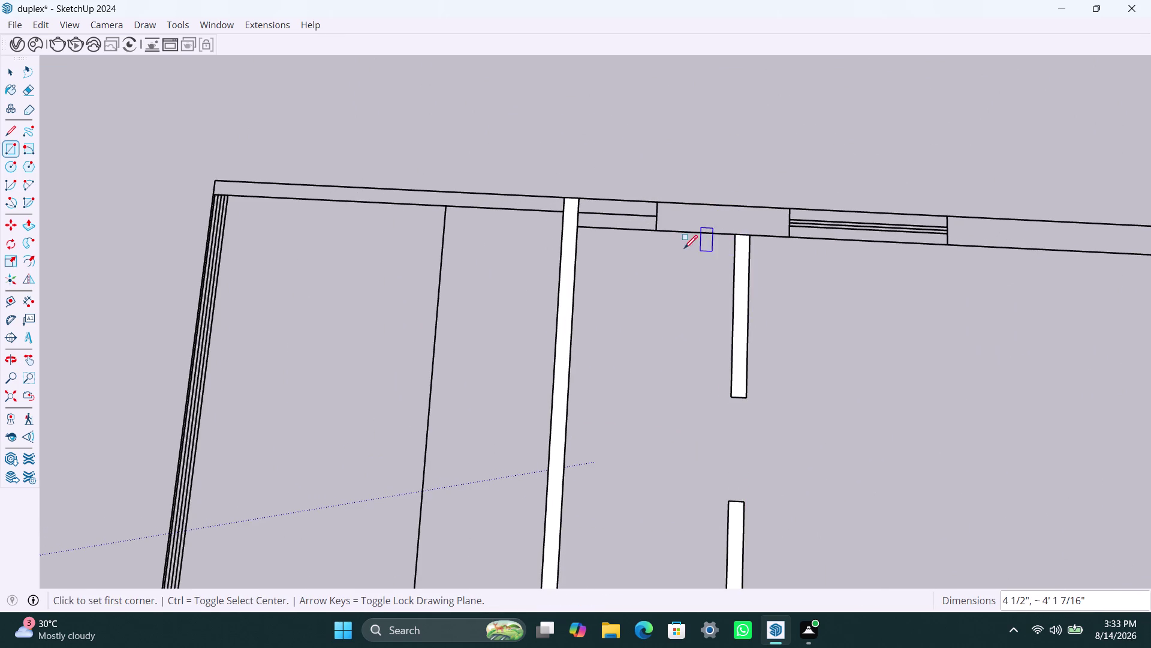
click(659, 201)
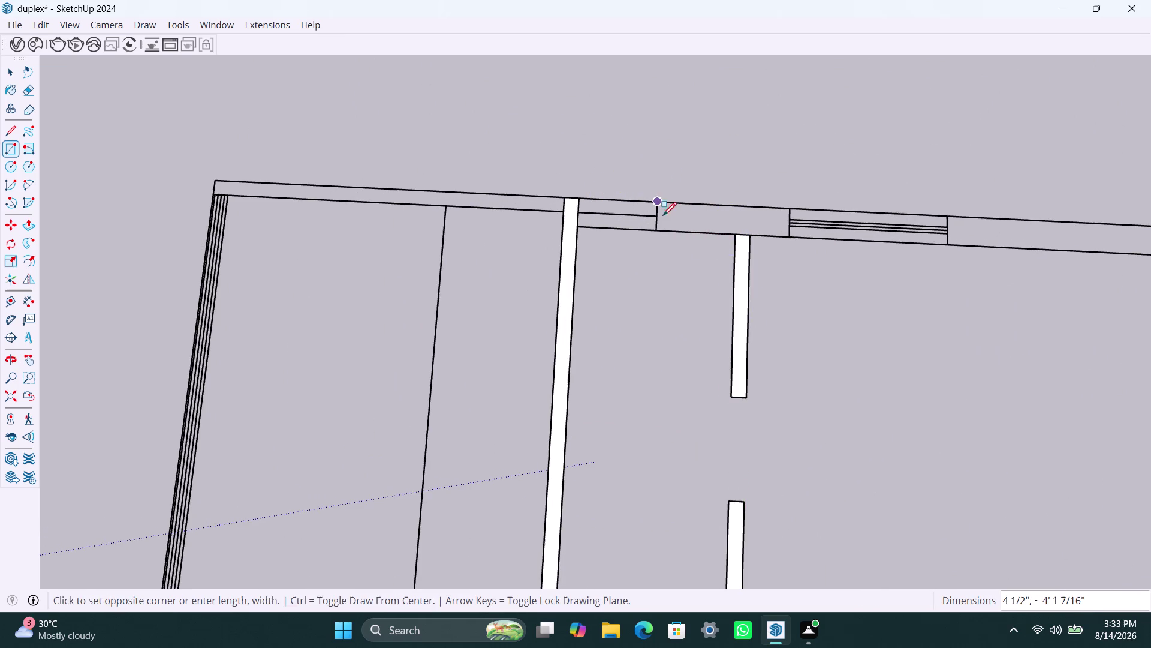
click(787, 235)
Fill the top wall strip up to the corner and the upper right wall down to the window.
scroll(down, 3)
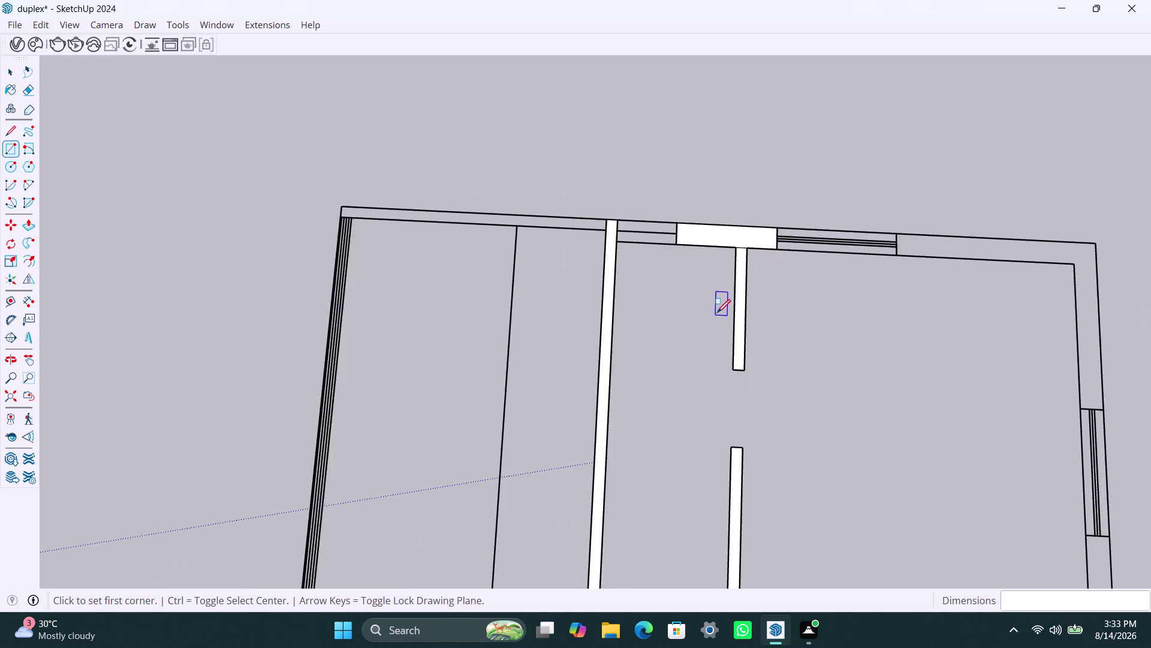
scroll(down, 3)
middle_drag(751, 363, 593, 349)
scroll(up, 3)
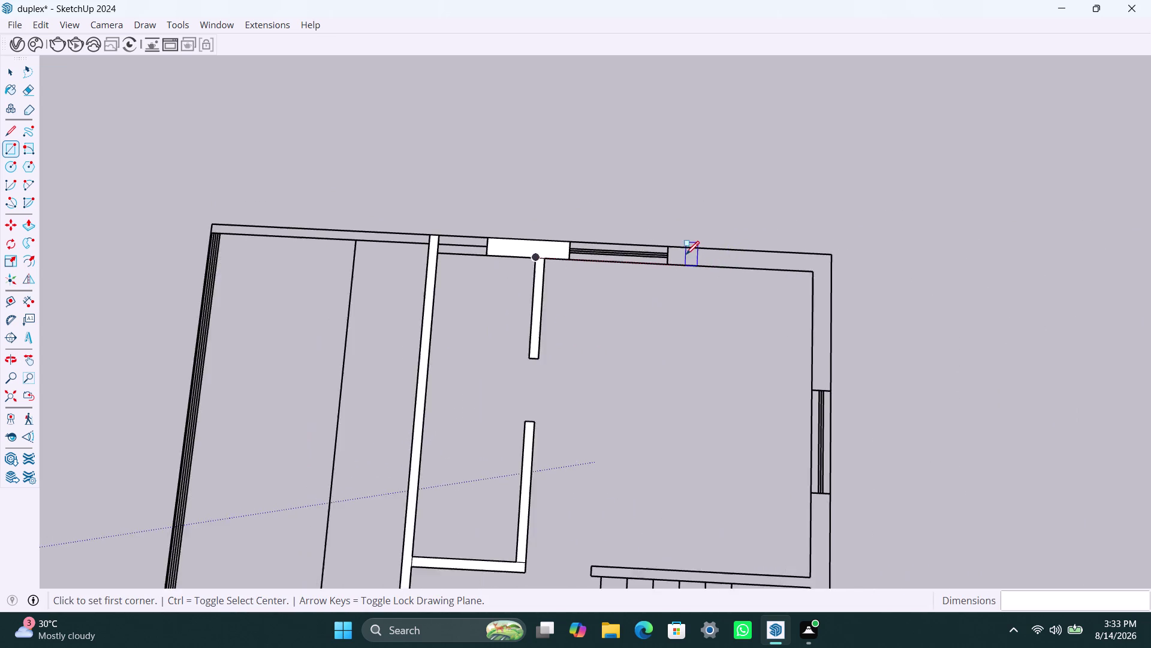
scroll(up, 3)
click(666, 246)
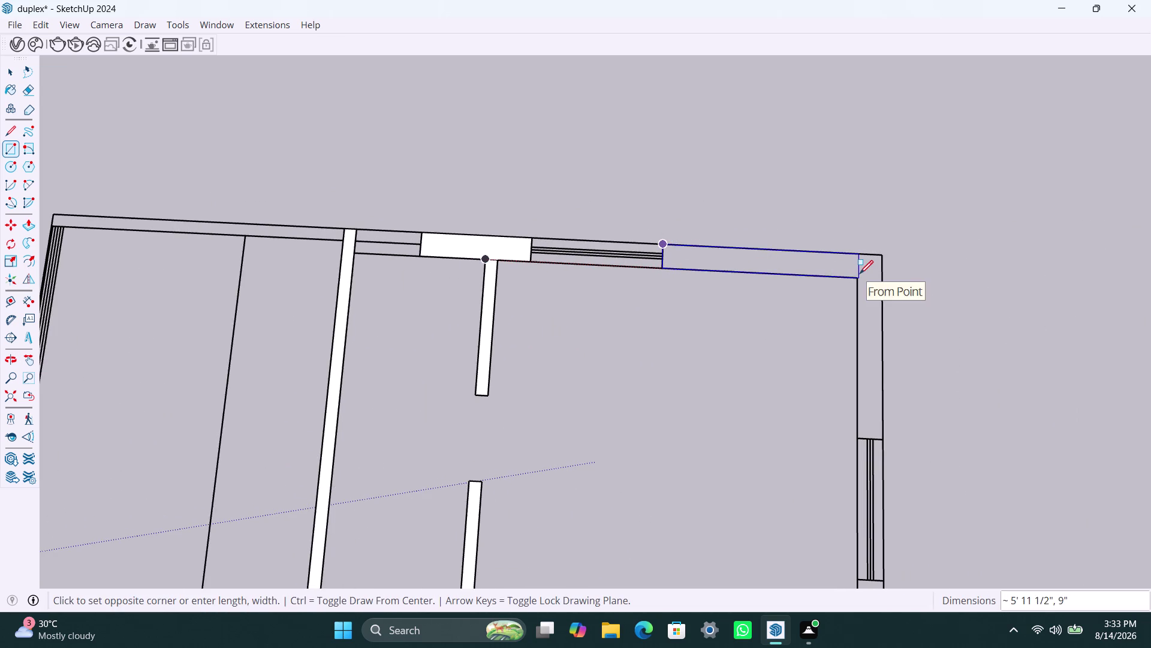
click(883, 271)
click(880, 278)
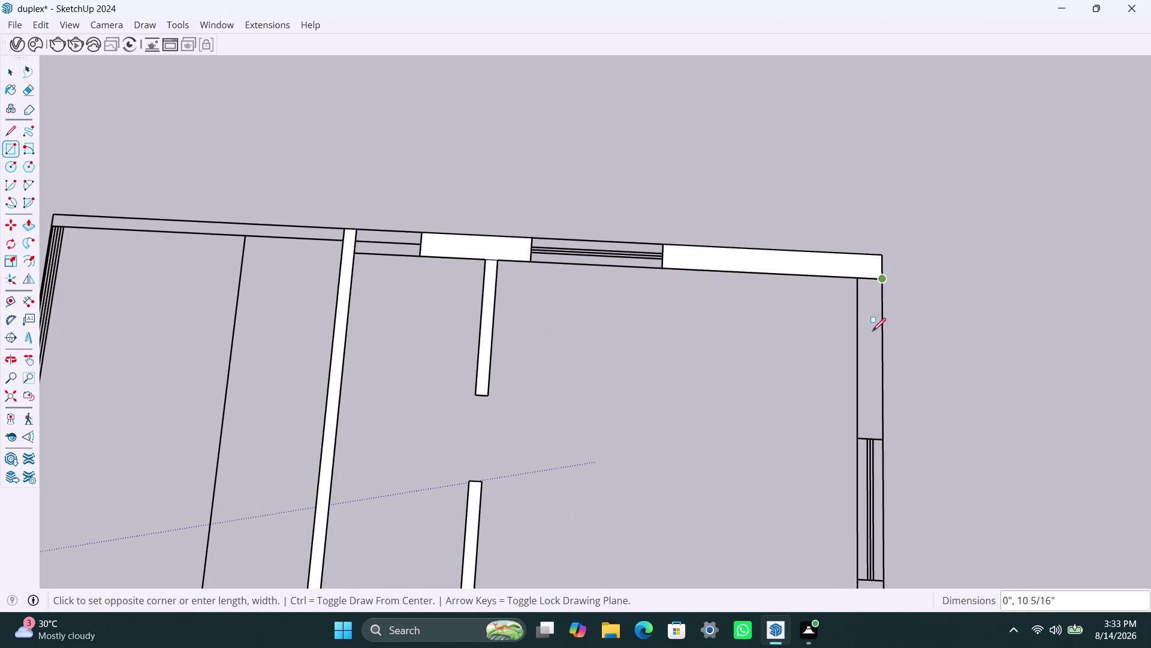
click(858, 442)
Fill the right wall piece between the windows and the wall strip above the upper stairs.
scroll(down, 3)
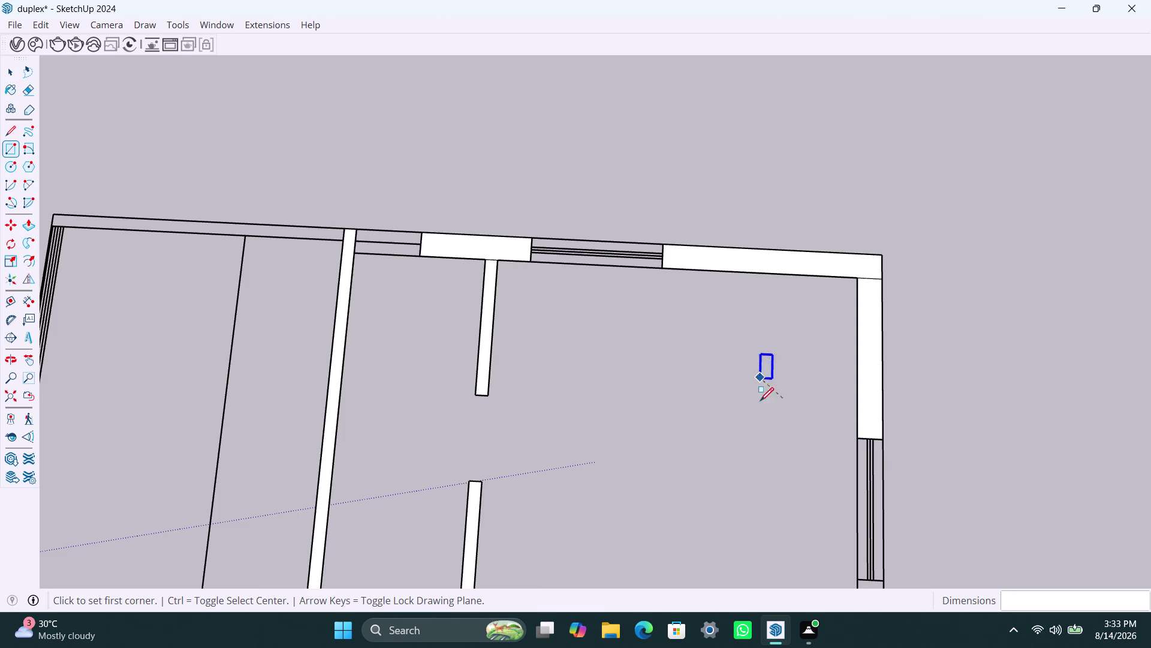
scroll(down, 3)
middle_drag(732, 382, 695, 255)
scroll(up, 3)
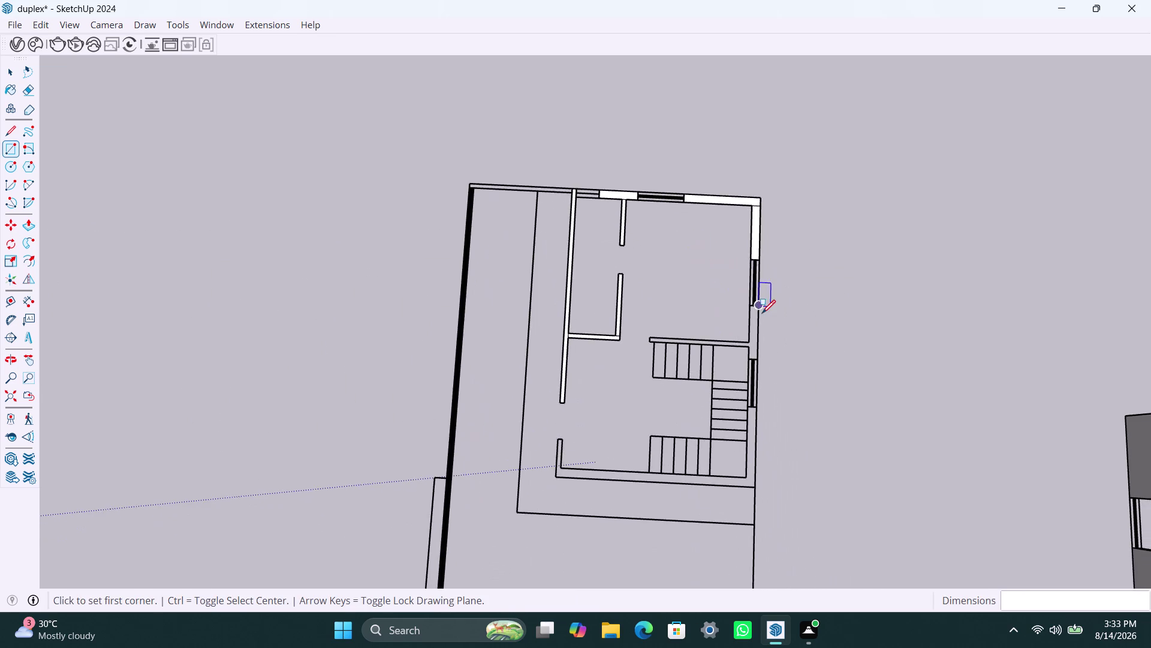
scroll(up, 3)
click(751, 294)
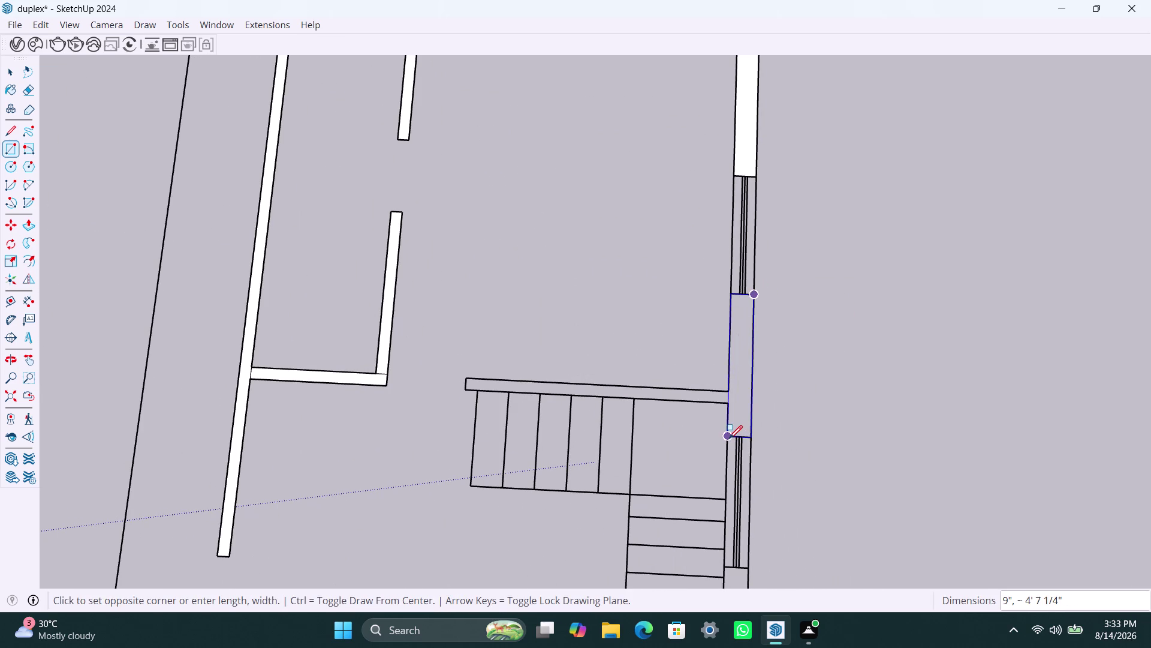
click(729, 438)
click(723, 392)
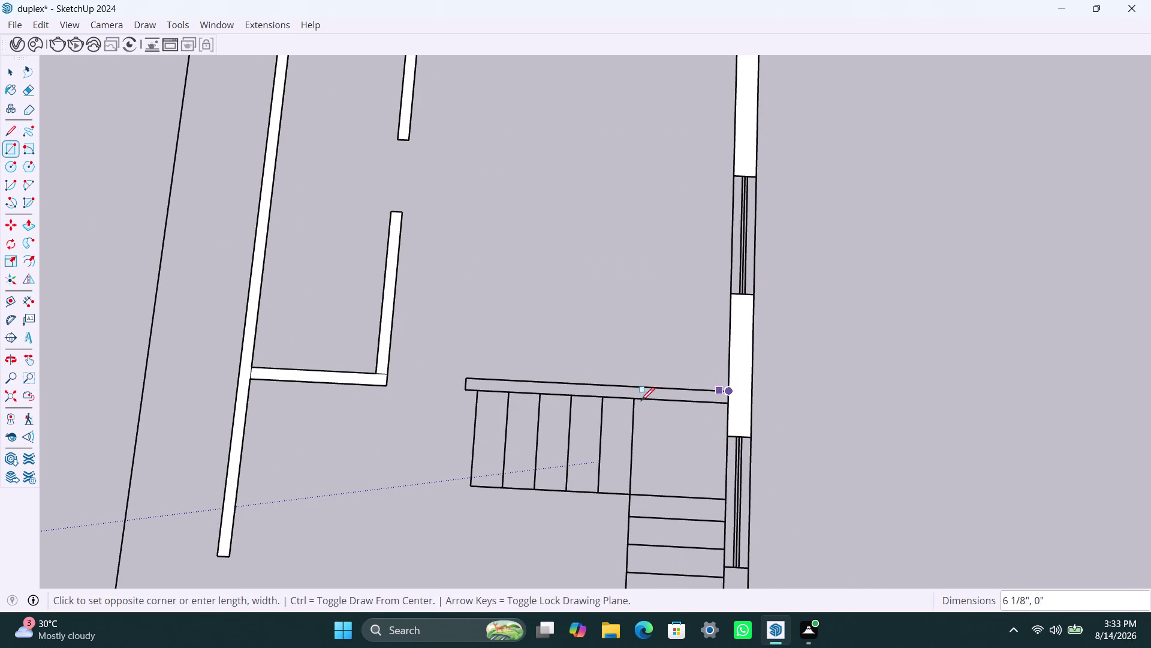
click(467, 388)
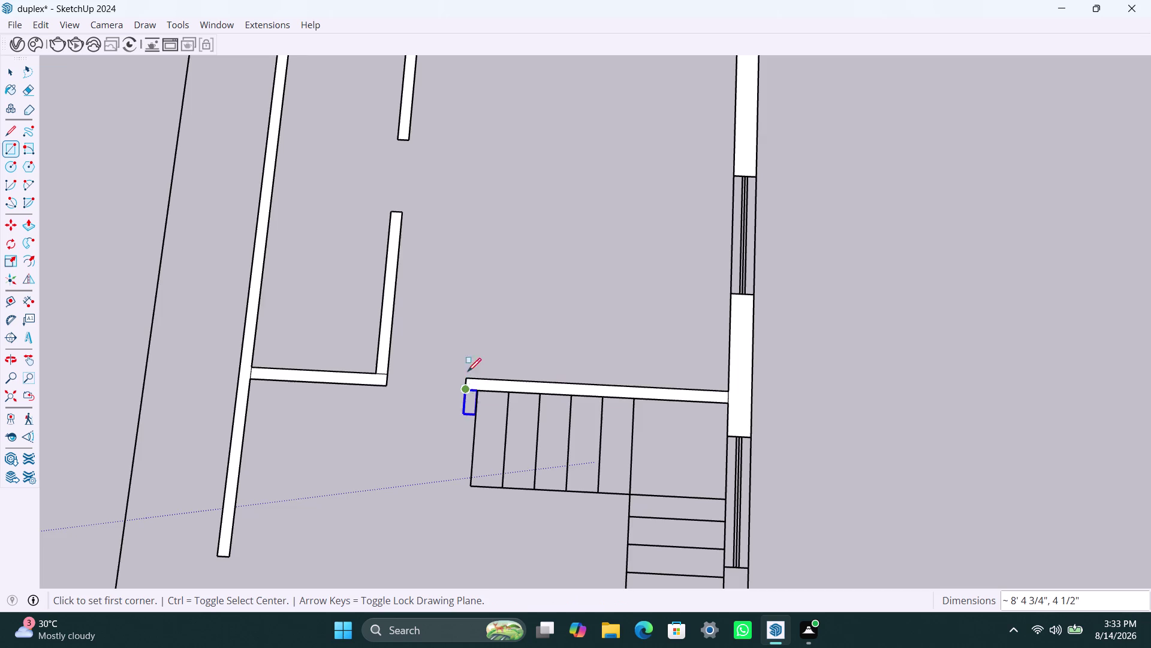
Fill the short stub, the wall below the lower stairs, and the right wall beside the stairs.
scroll(down, 3)
middle_drag(462, 400, 550, 291)
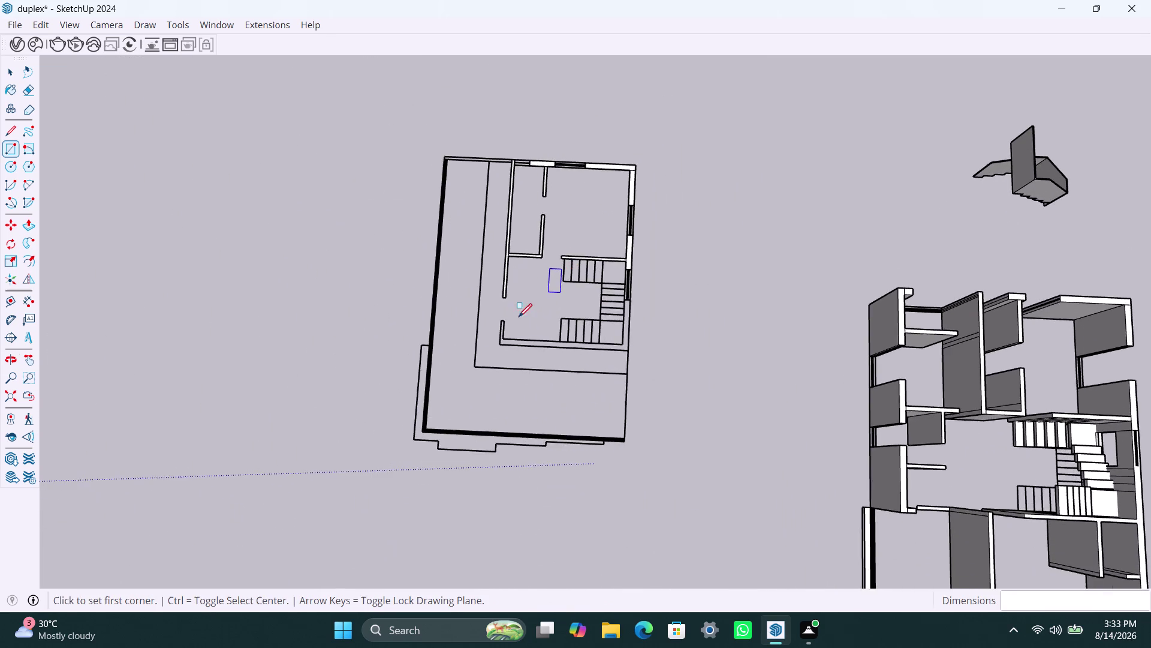
scroll(up, 3)
click(515, 315)
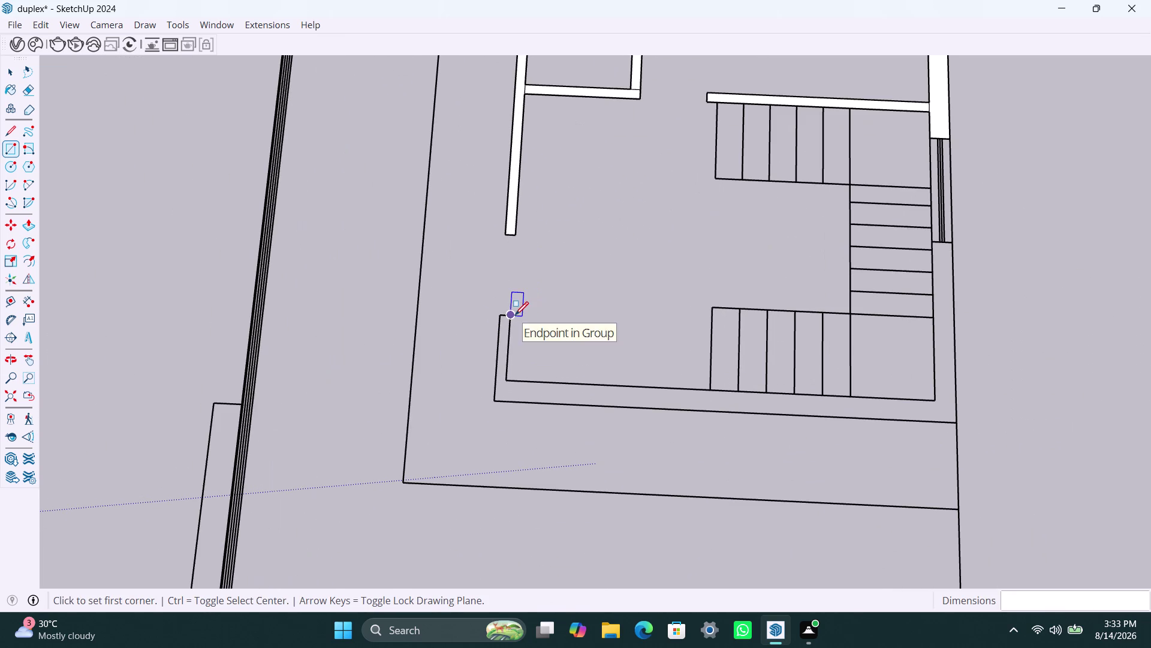
click(493, 401)
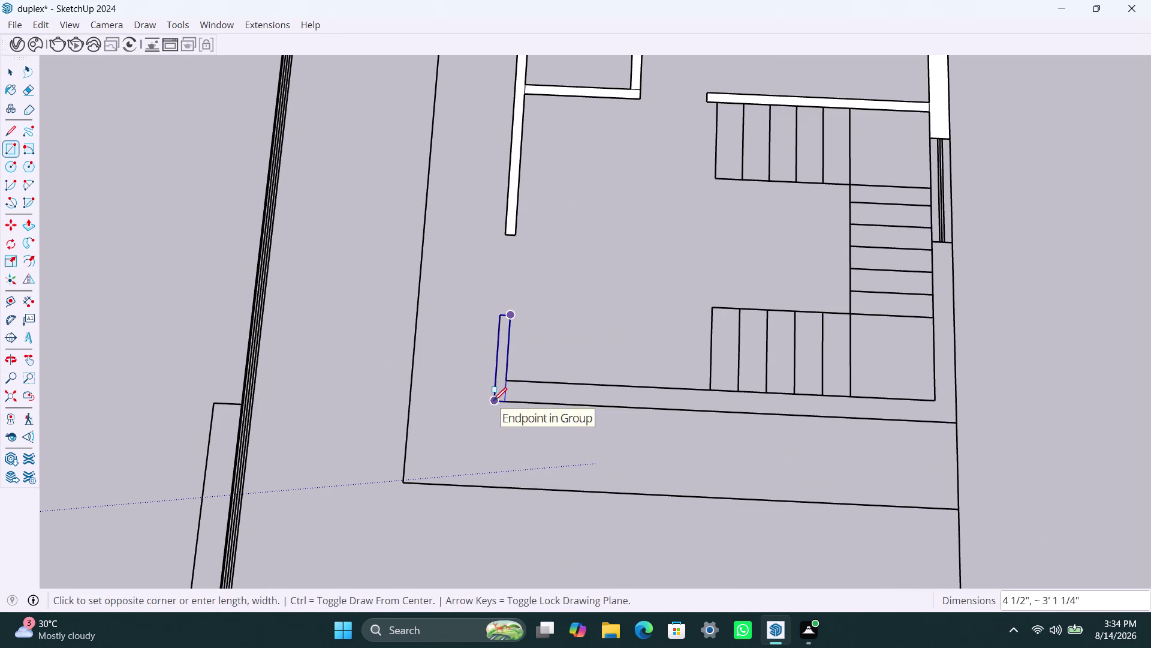
click(507, 381)
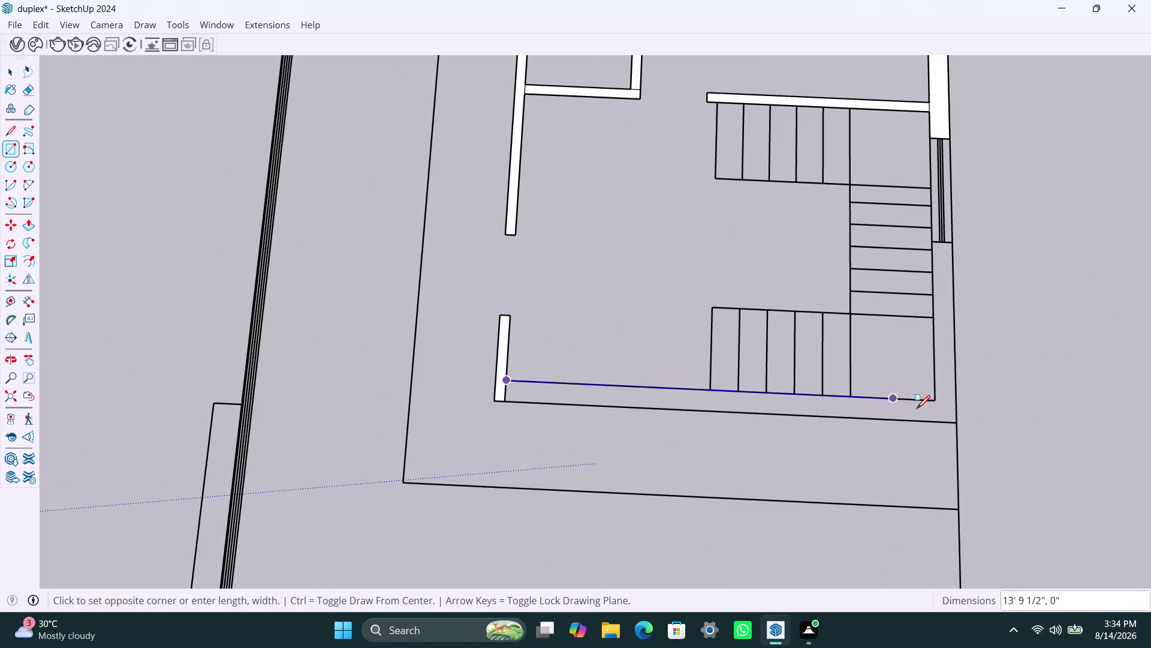
click(955, 419)
click(959, 399)
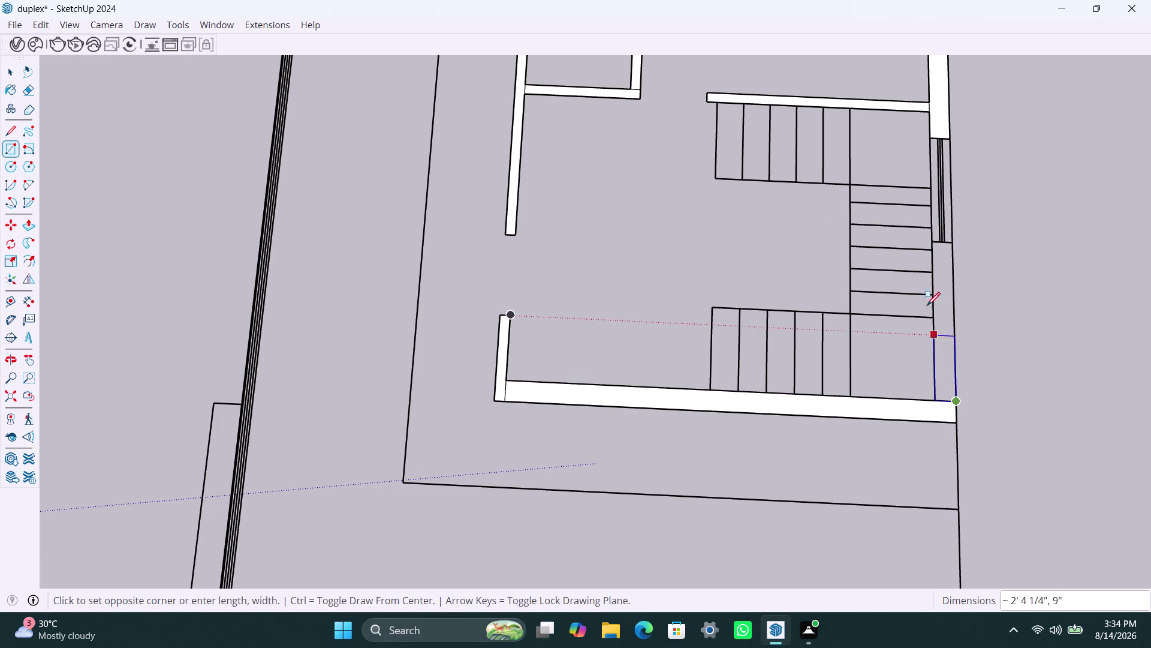
click(930, 242)
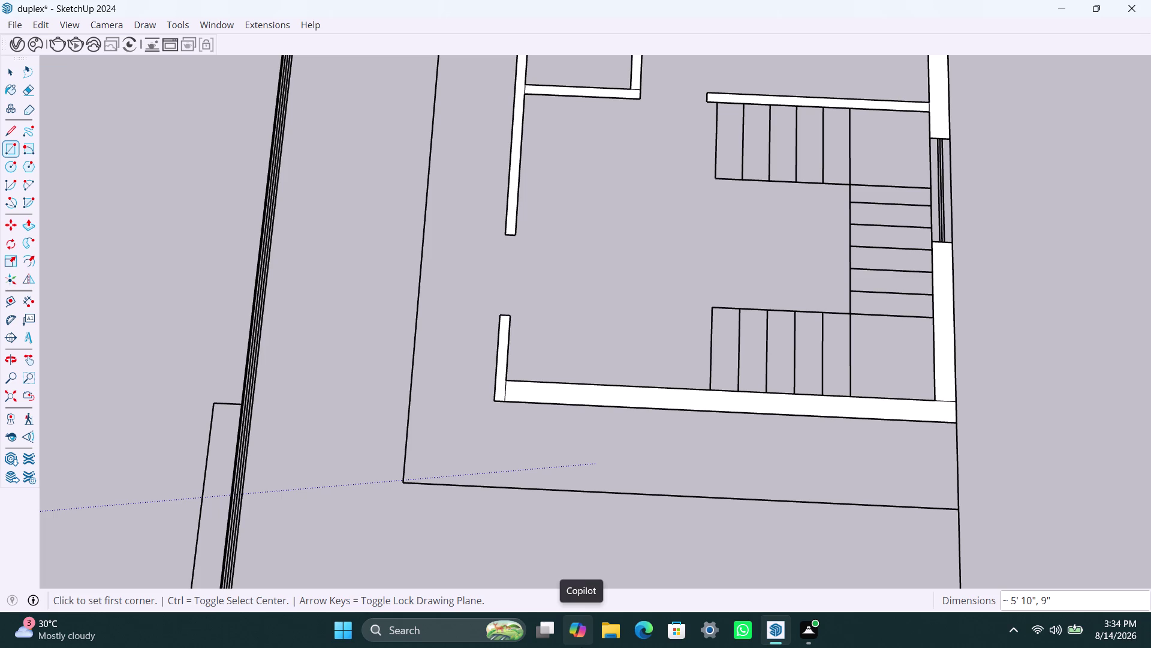
Fill the left stretch of the top wall from the left corner.
scroll(down, 3)
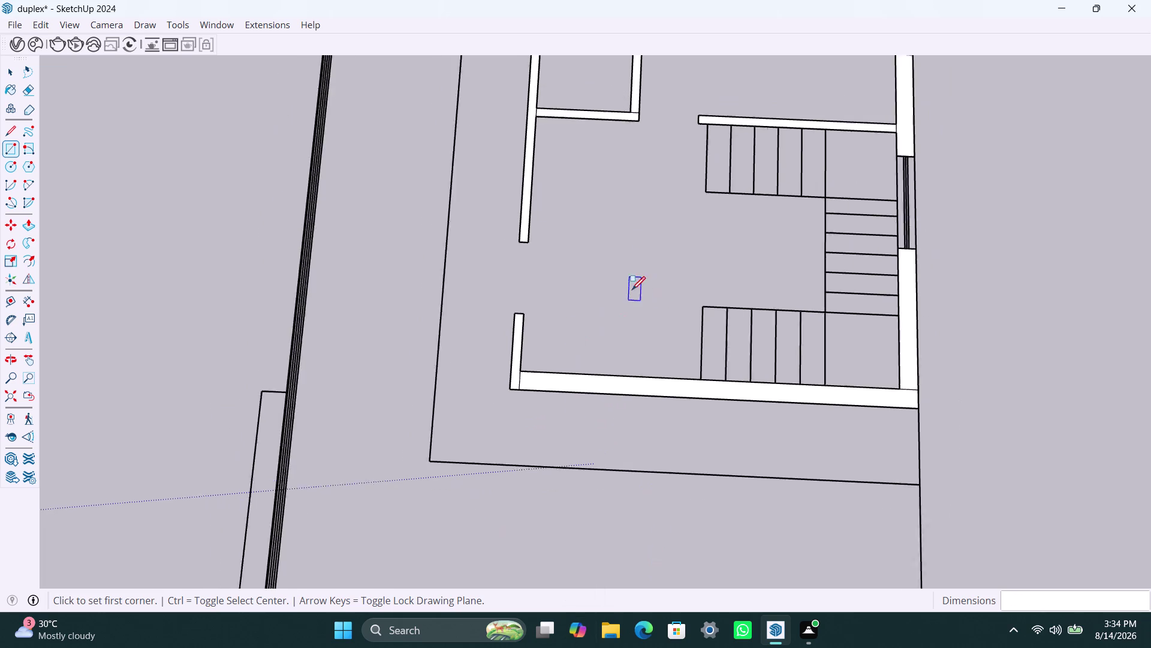
scroll(down, 3)
middle_drag(622, 242, 631, 157)
scroll(down, 3)
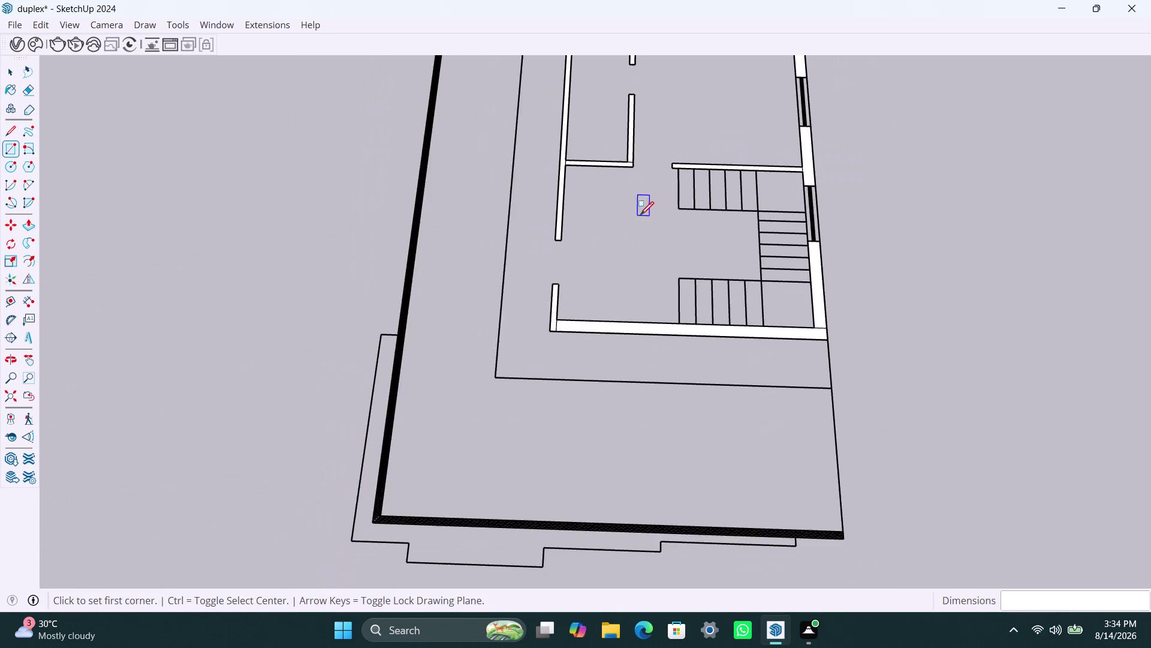
scroll(down, 3)
middle_drag(643, 215, 624, 411)
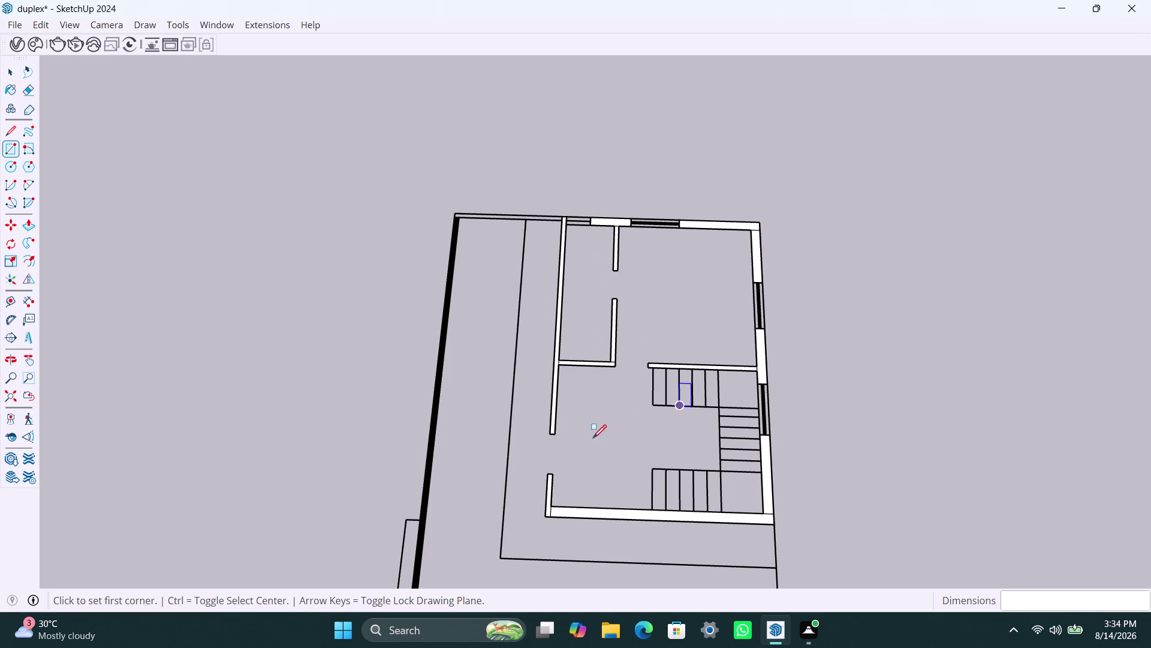
scroll(up, 3)
scroll(up, 3)
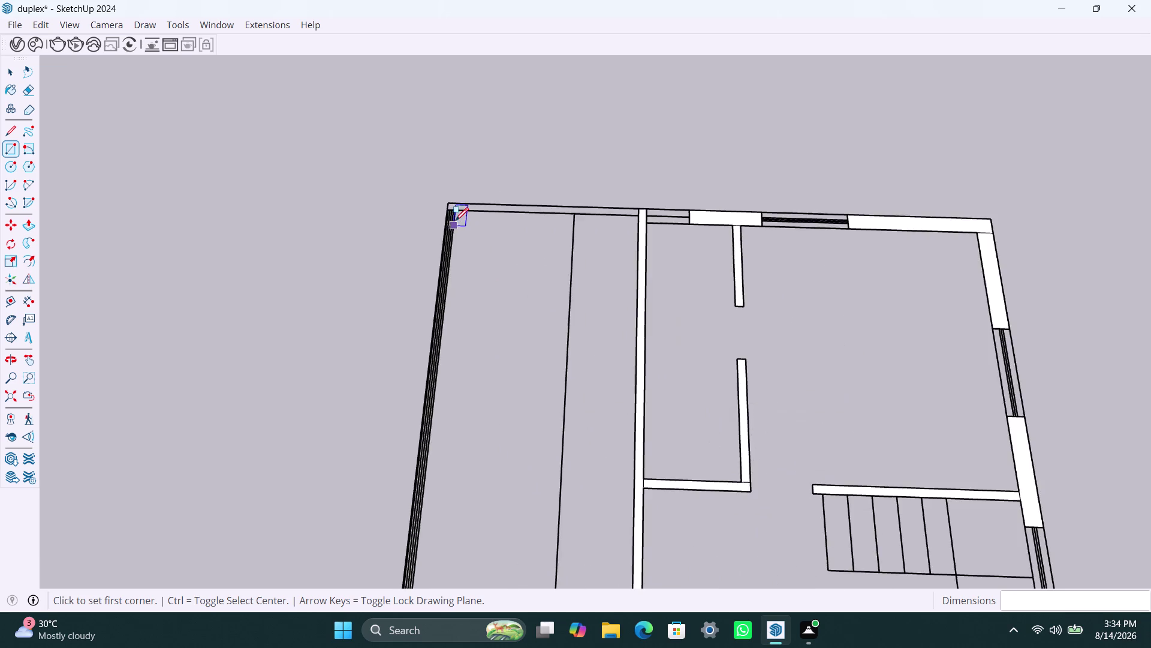
scroll(up, 3)
click(443, 185)
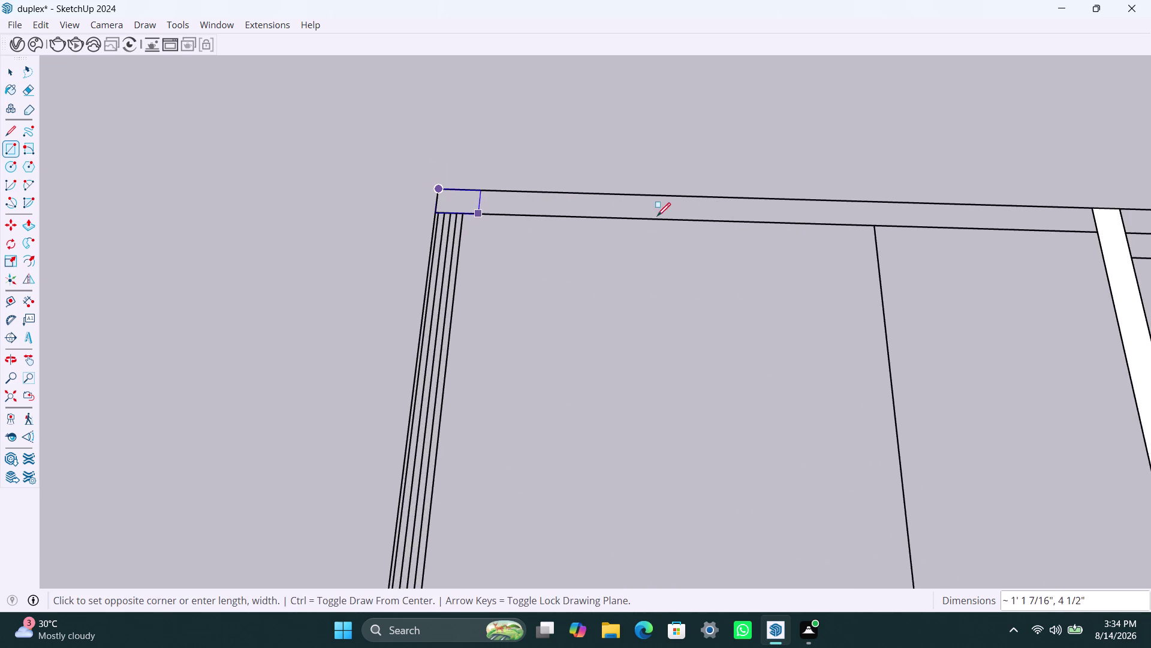
click(1093, 231)
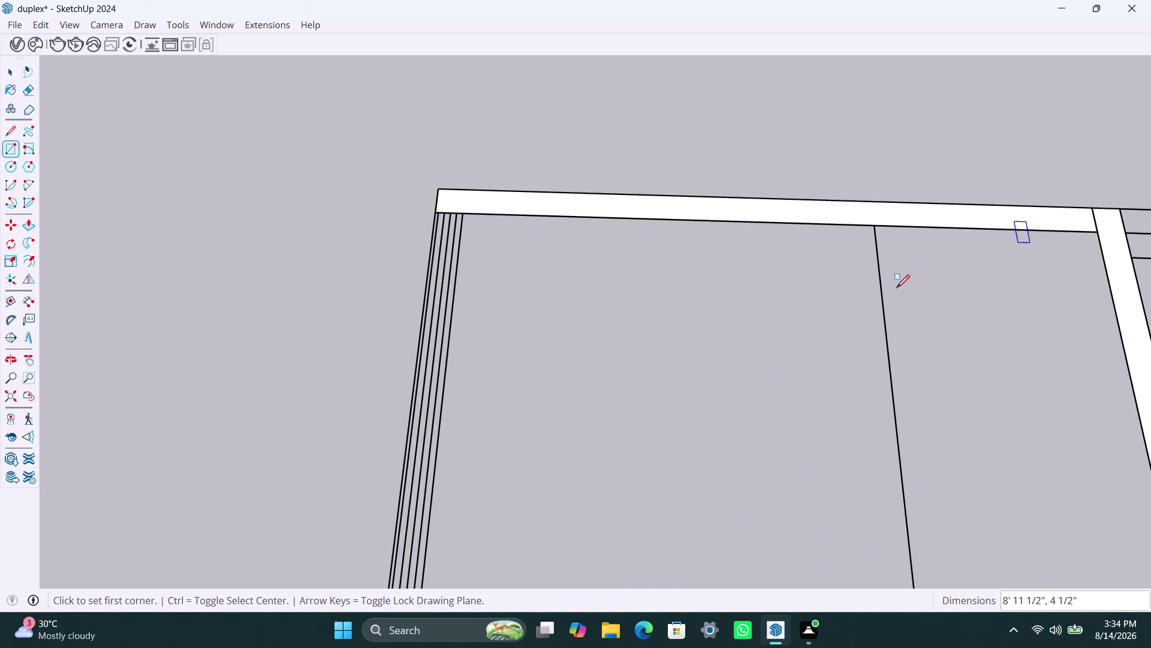
Pan to the lower left corner of the plan and switch back to Select.
scroll(down, 3)
scroll(down, 3)
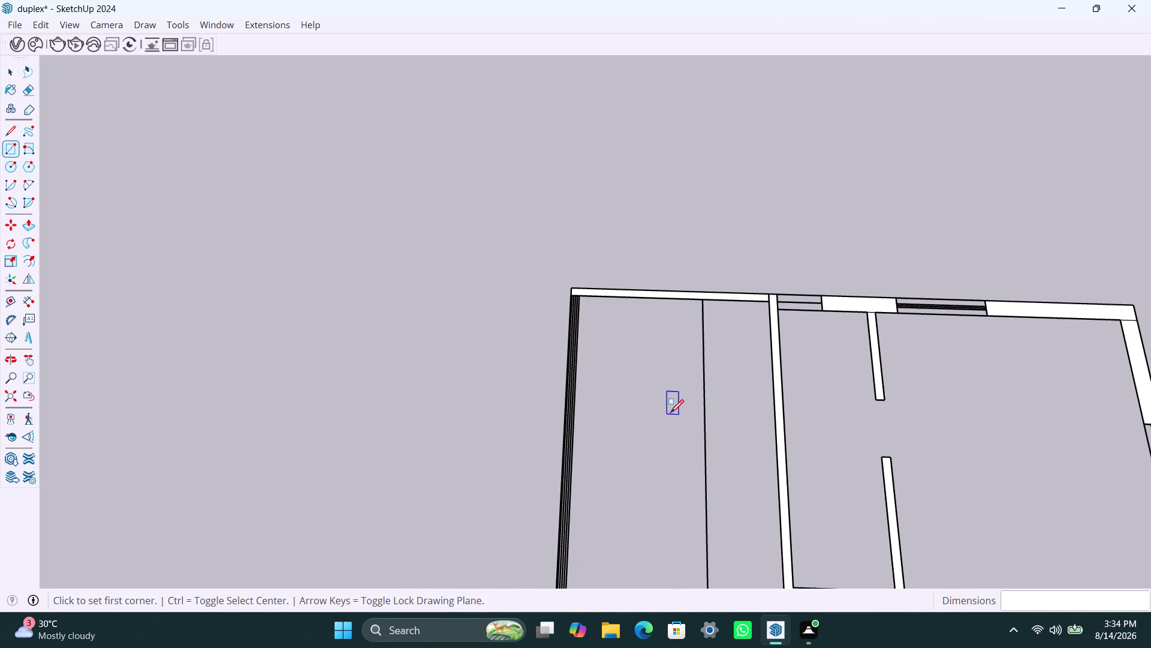
middle_drag(672, 412, 653, 78)
middle_drag(642, 382, 643, 361)
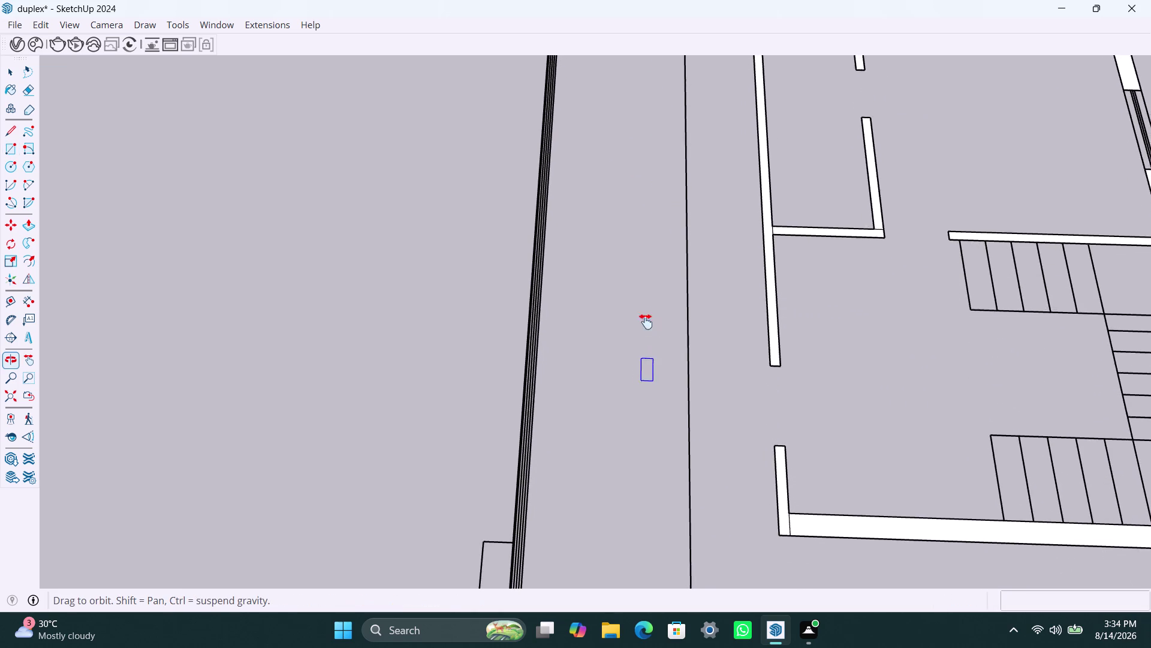
middle_drag(642, 361, 670, 159)
scroll(down, 3)
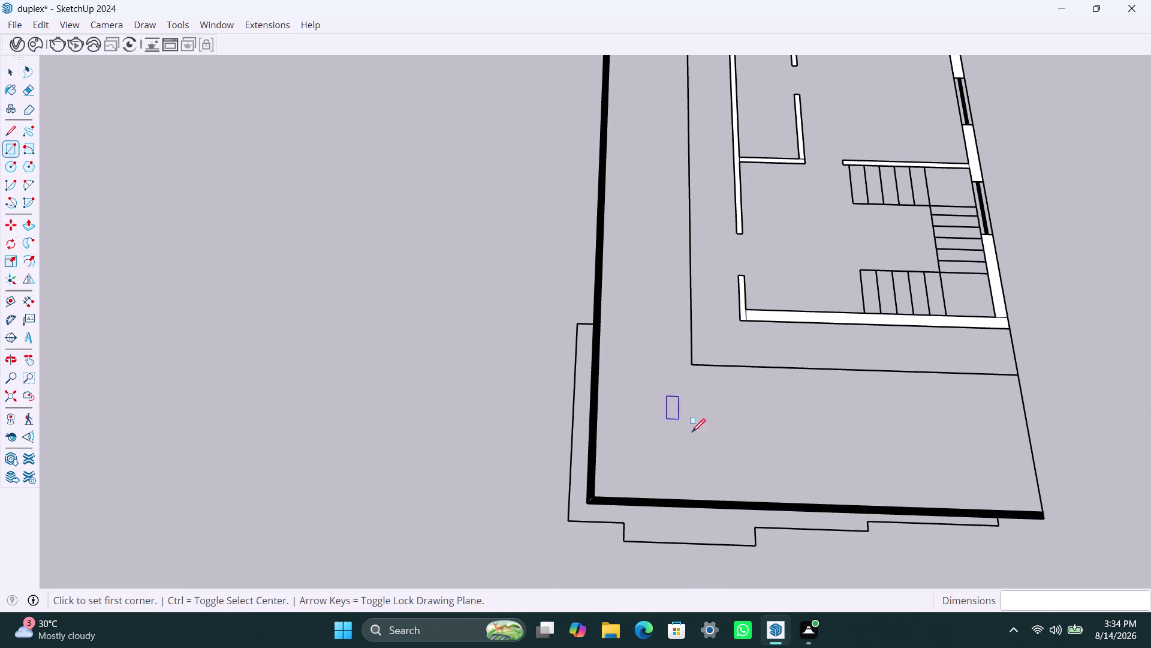
key(space)
scroll(up, 3)
scroll(up, 3)
click(616, 471)
click(618, 471)
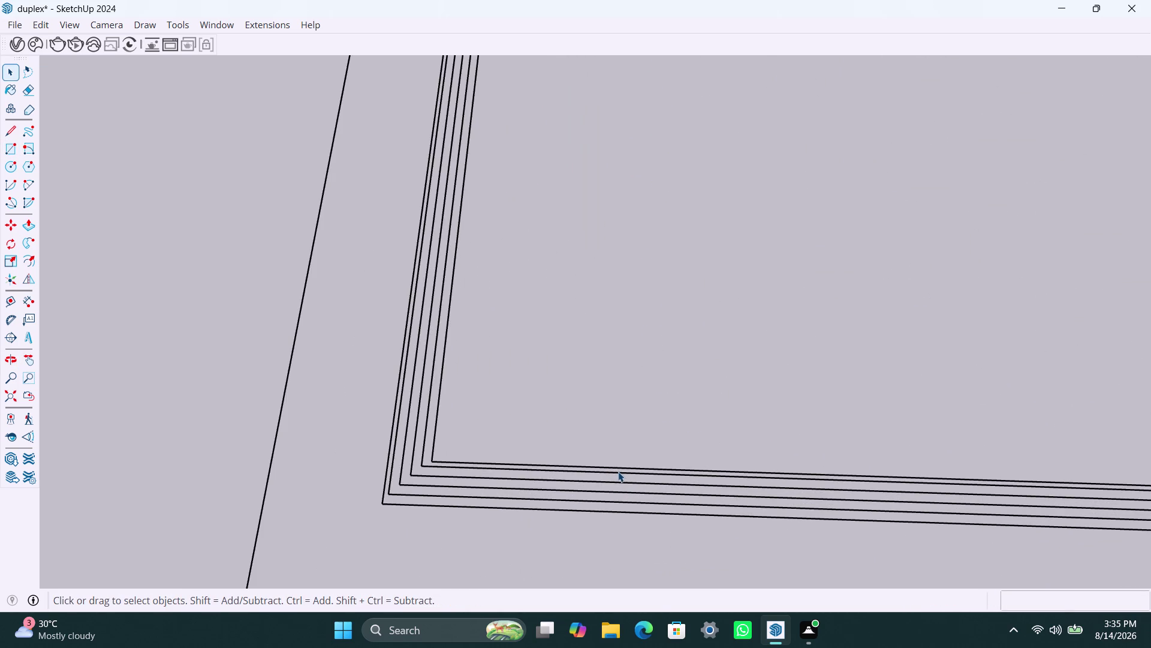
Delete the four stacked duplicate outline lines at the lower left corner.
triple_click(624, 473)
triple_click(625, 474)
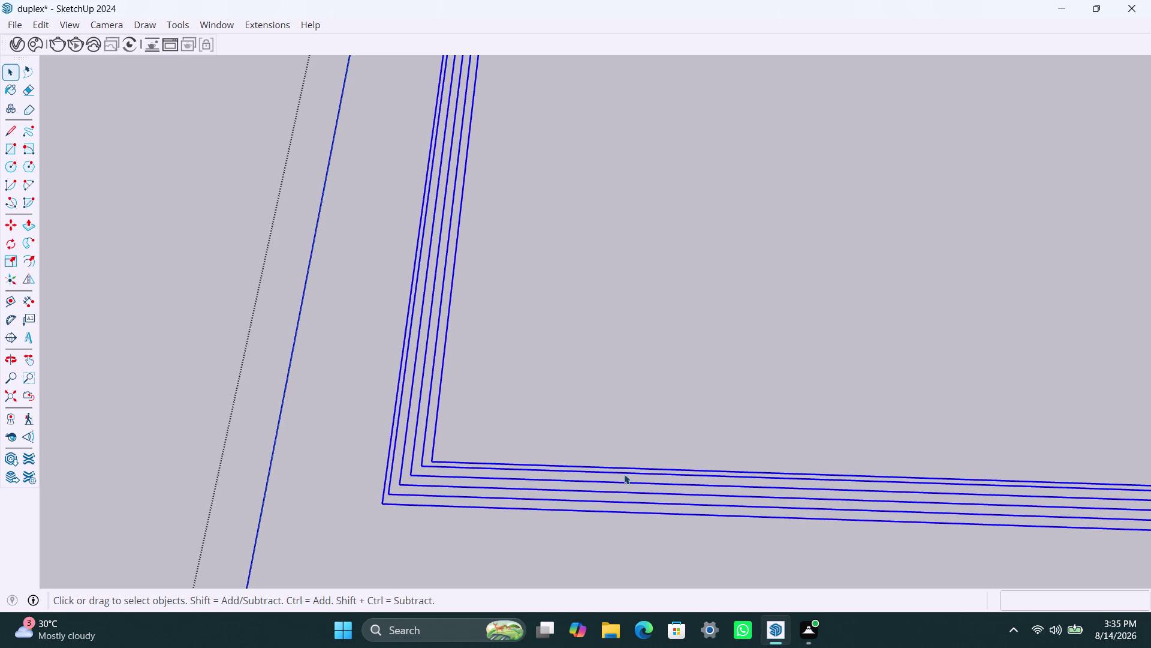
triple_click(623, 474)
scroll(up, 3)
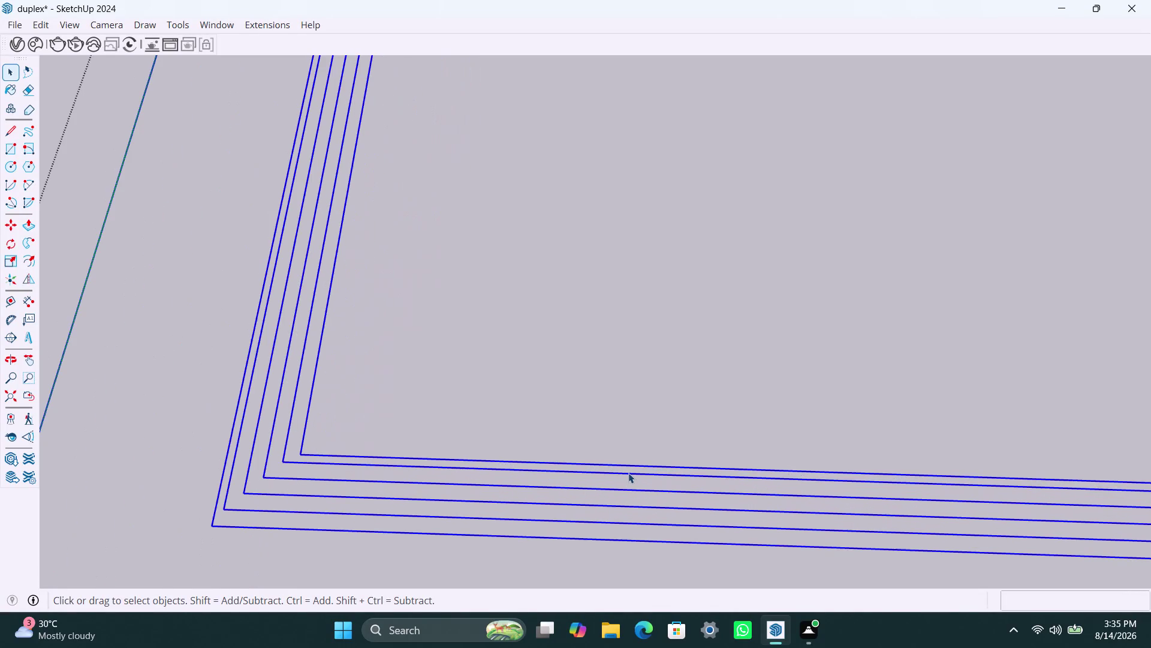
click(629, 473)
key(Delete)
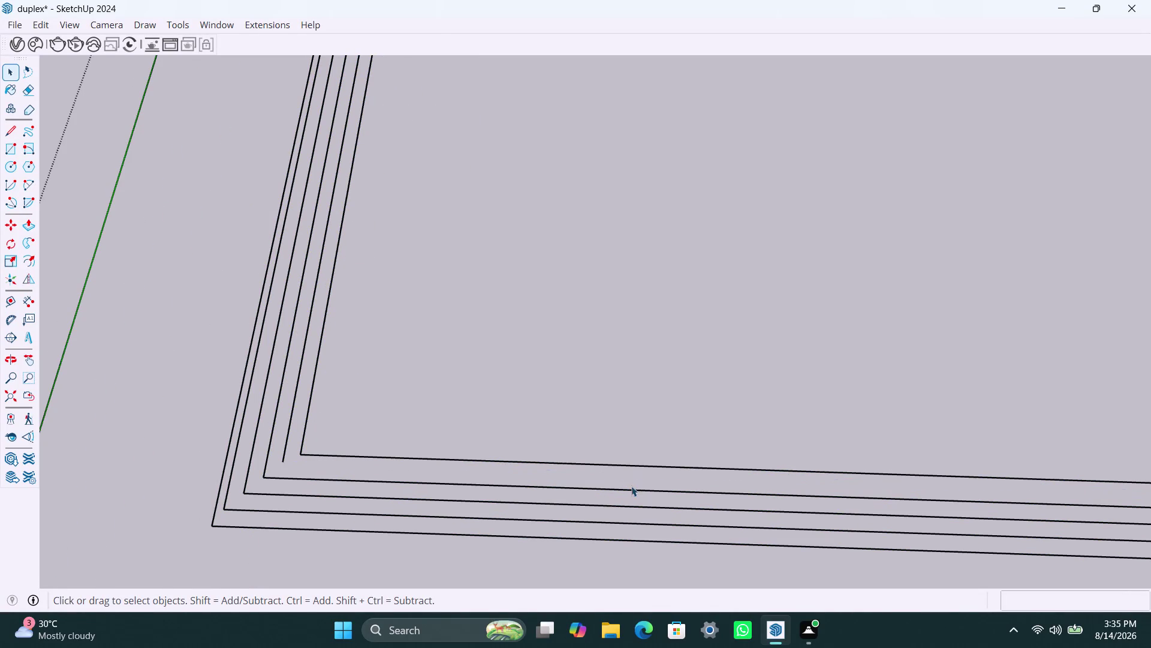
click(632, 491)
key(Delete)
click(634, 505)
key(Delete)
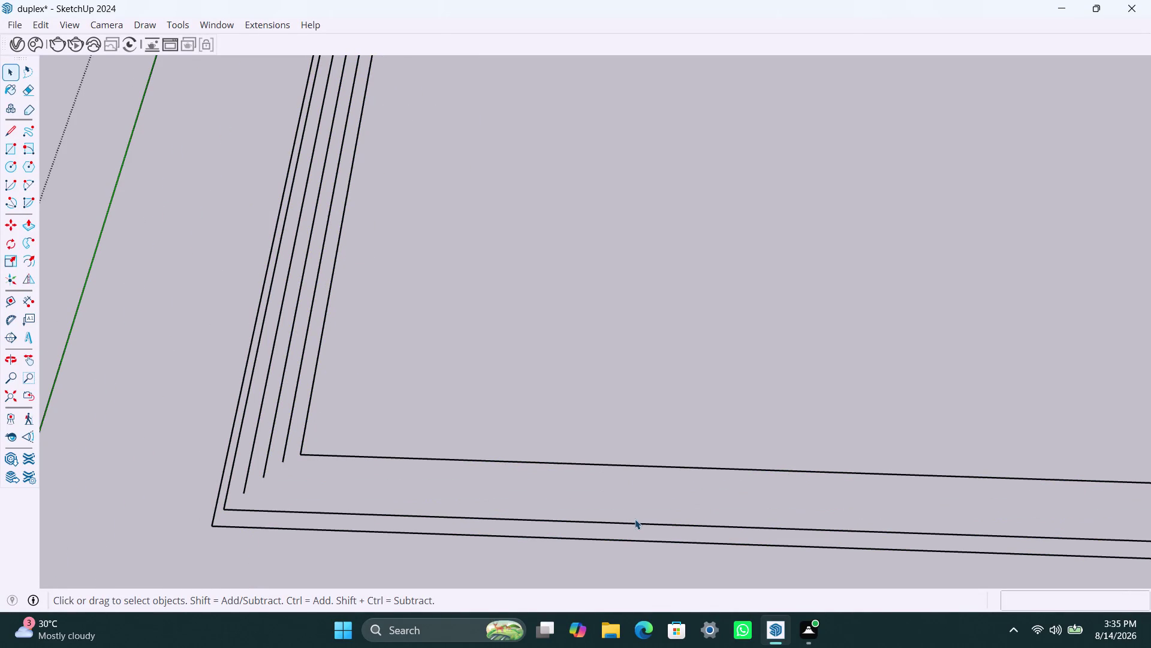
click(635, 524)
key(Delete)
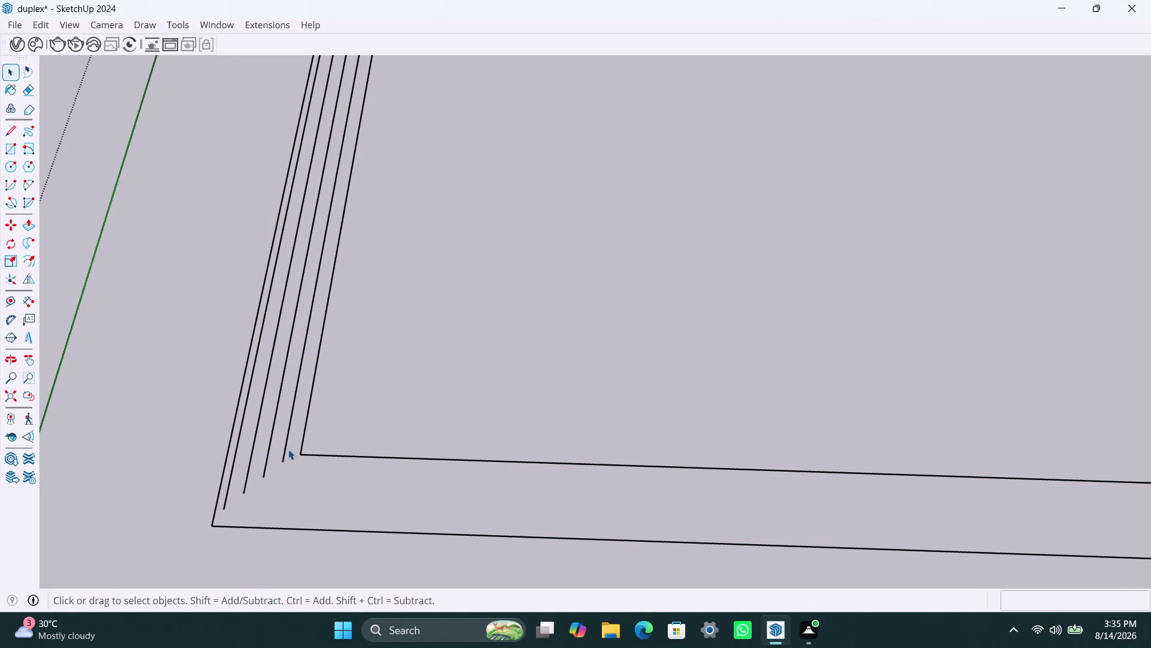
Delete the leftover inner duplicate lines along the left wall.
click(283, 454)
key(Delete)
click(267, 464)
key(Delete)
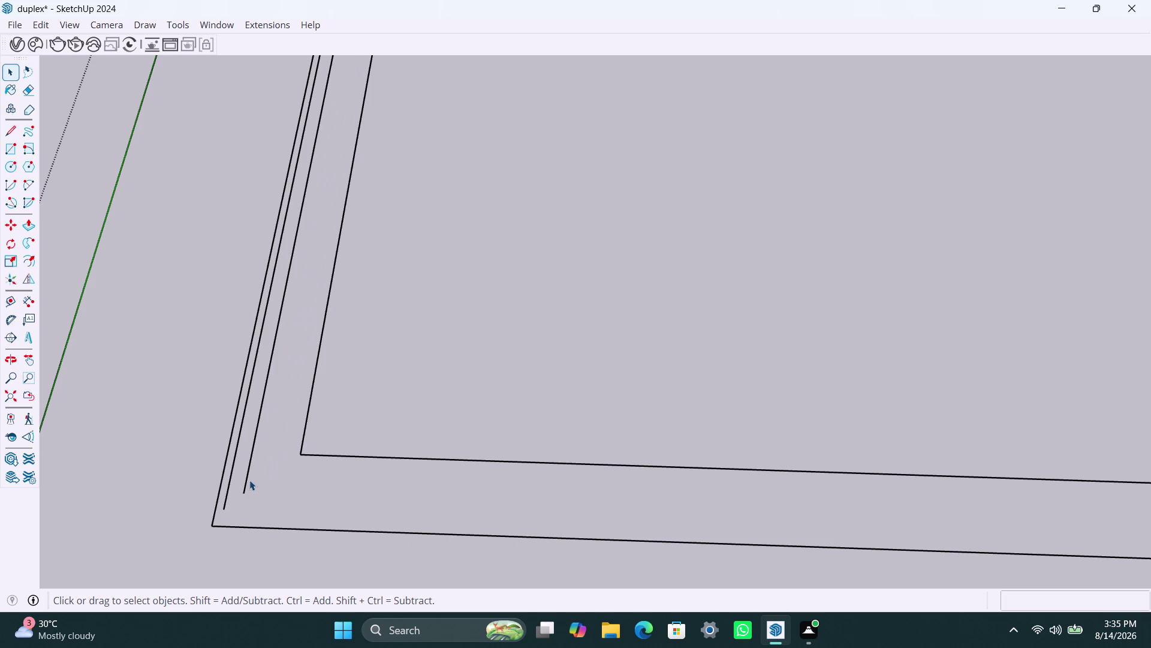
click(248, 480)
key(Delete)
click(231, 495)
click(228, 496)
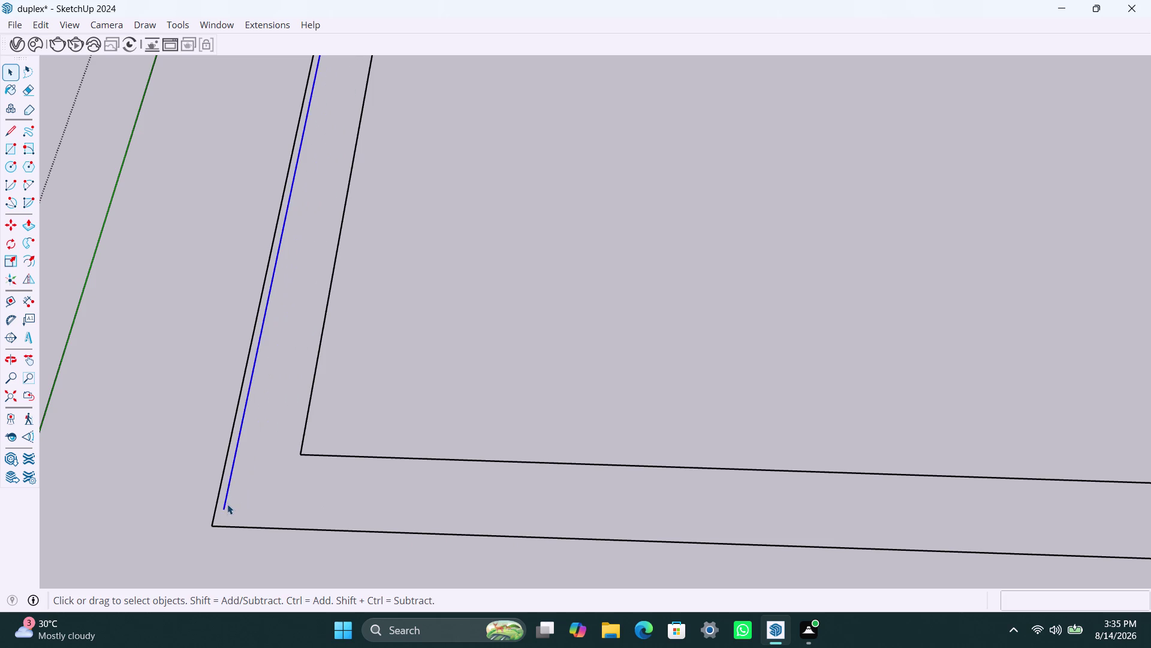
key(Delete)
Orbit to look along the left slab edge and delete a stray duplicate edge.
scroll(down, 3)
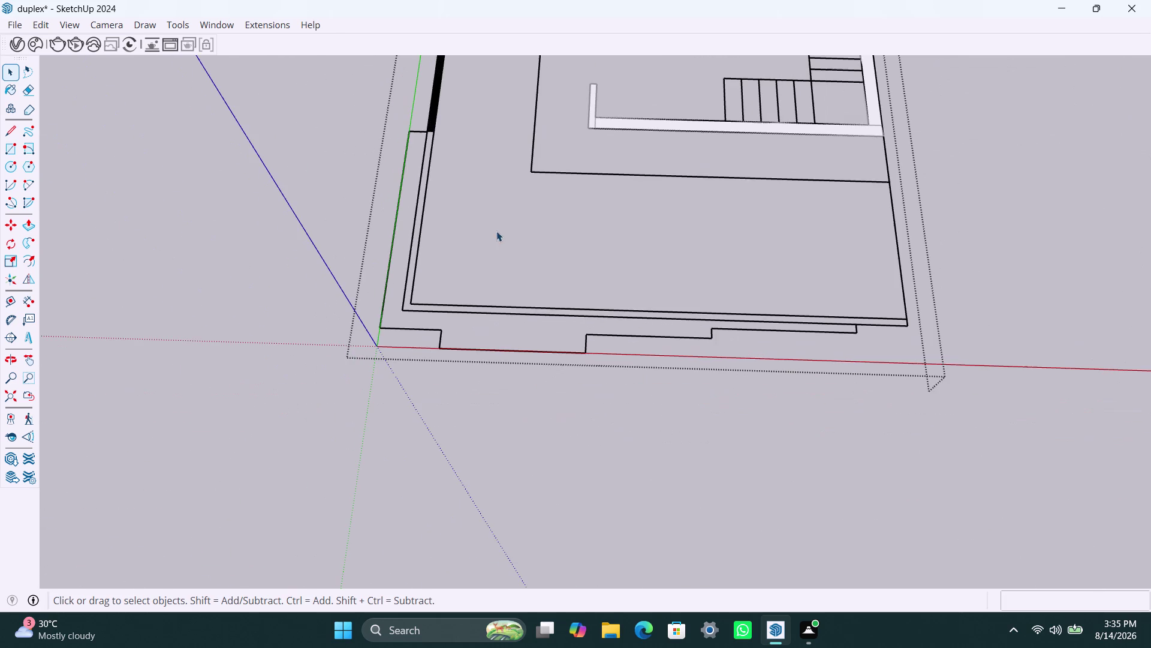
middle_drag(440, 216, 523, 536)
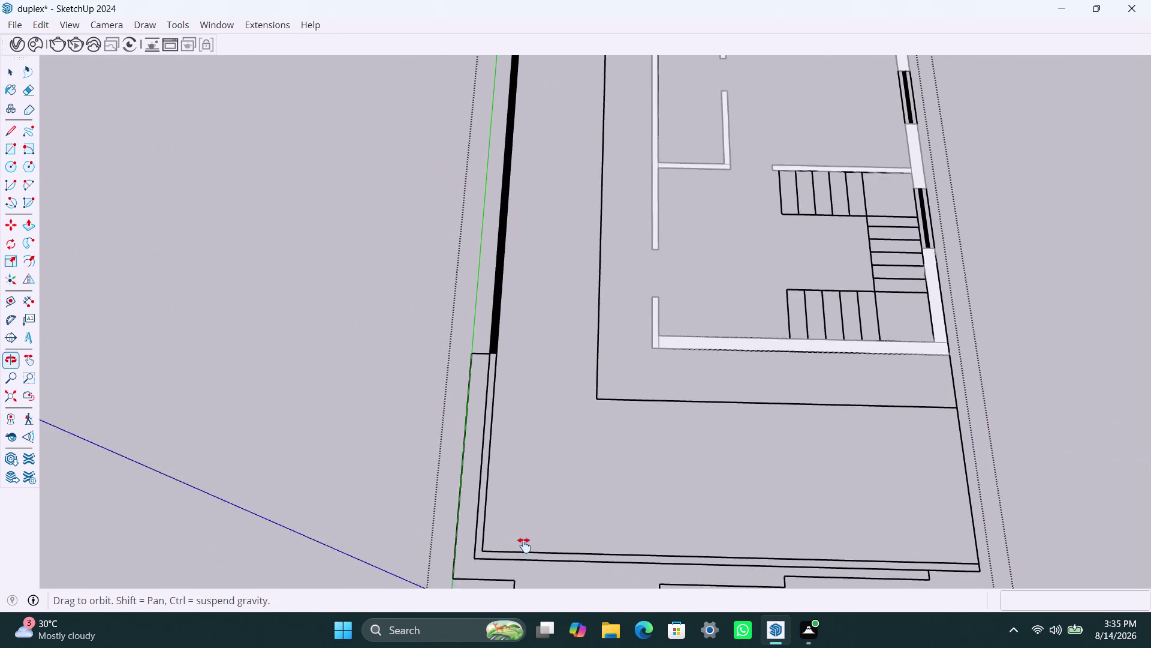
middle_drag(522, 536, 534, 607)
click(520, 485)
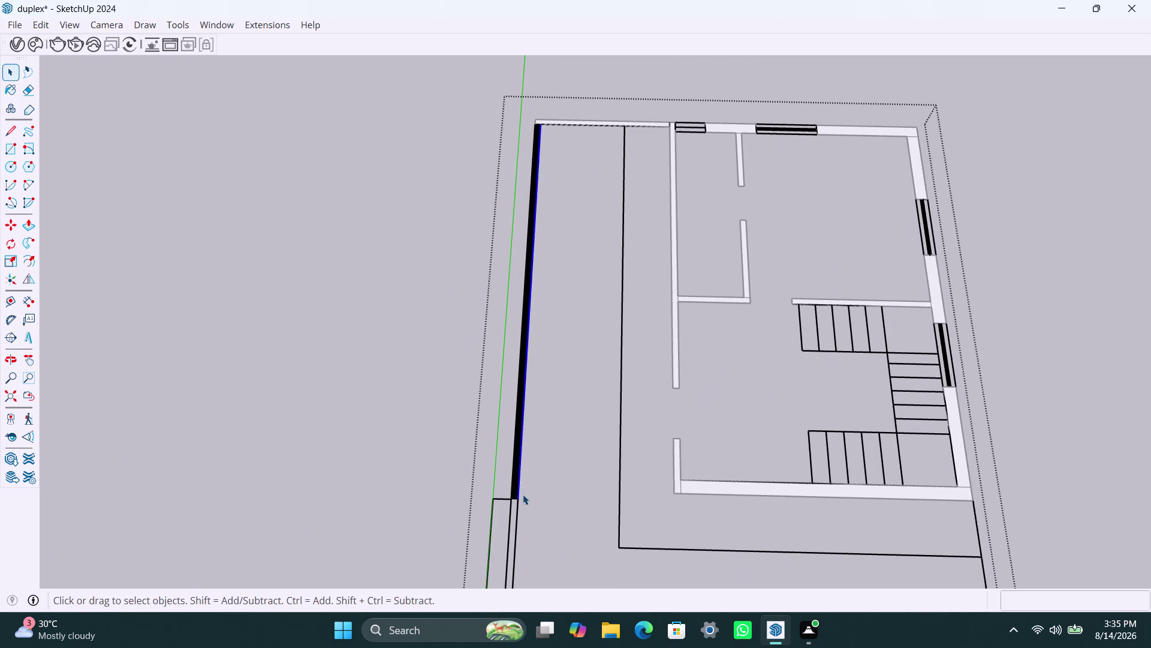
scroll(up, 3)
scroll(up, 3)
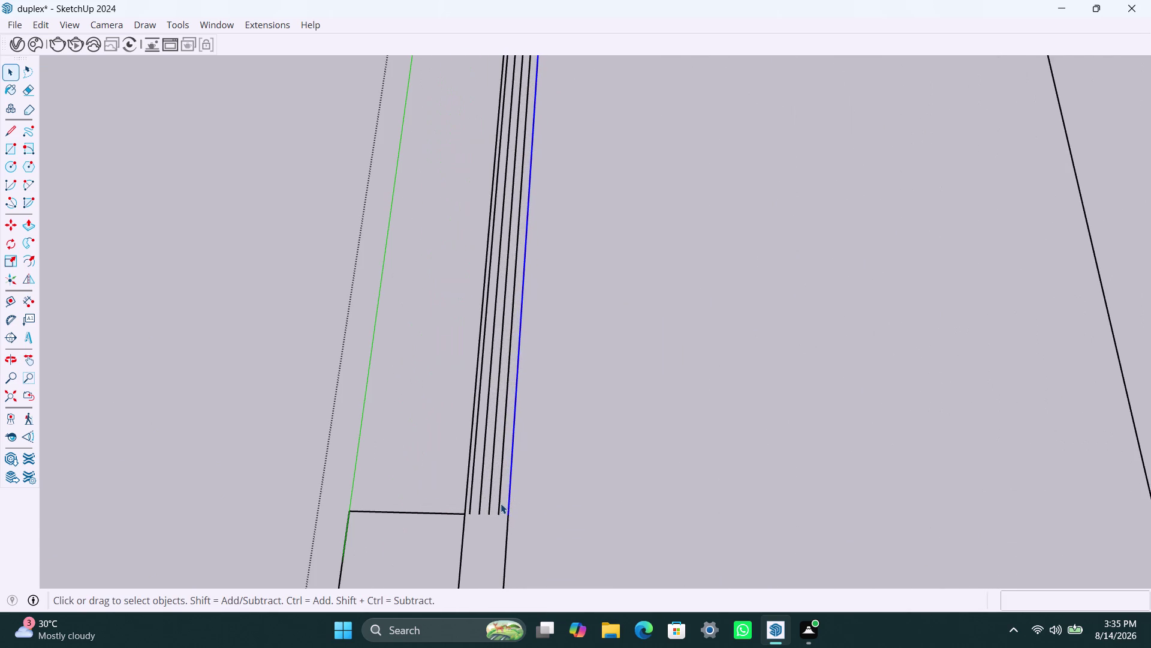
click(500, 503)
click(500, 506)
scroll(up, 3)
key(Delete)
Delete the remaining extra edge lines on the slab edge and zoom back out.
click(489, 504)
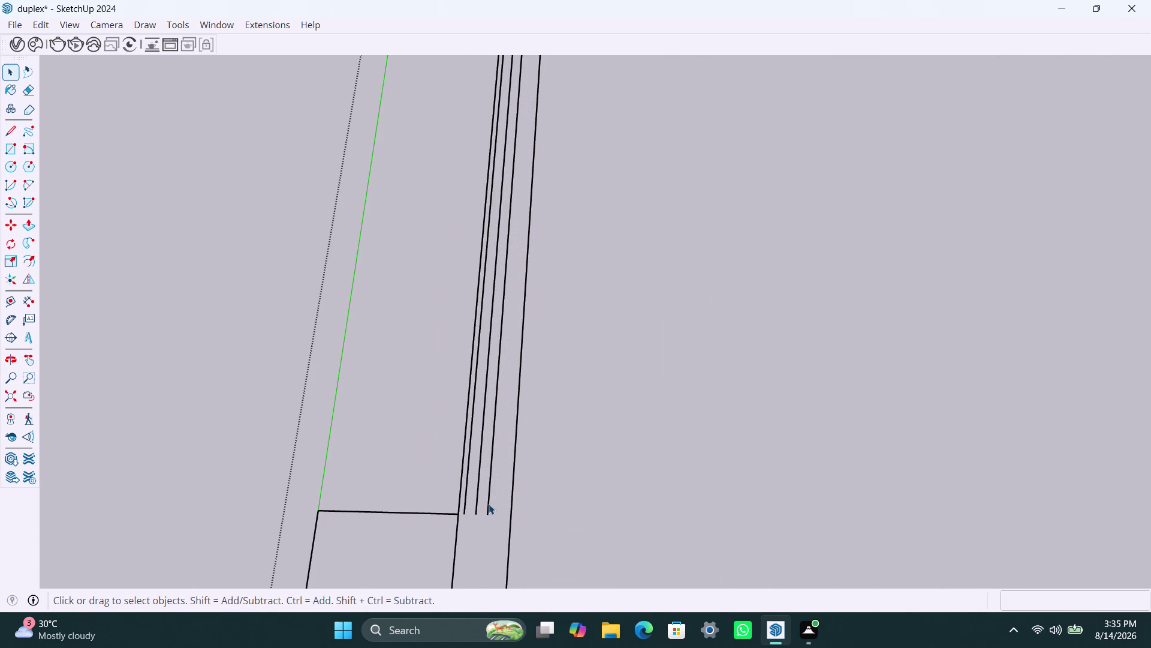
key(Delete)
click(477, 509)
key(Delete)
click(463, 508)
key(Delete)
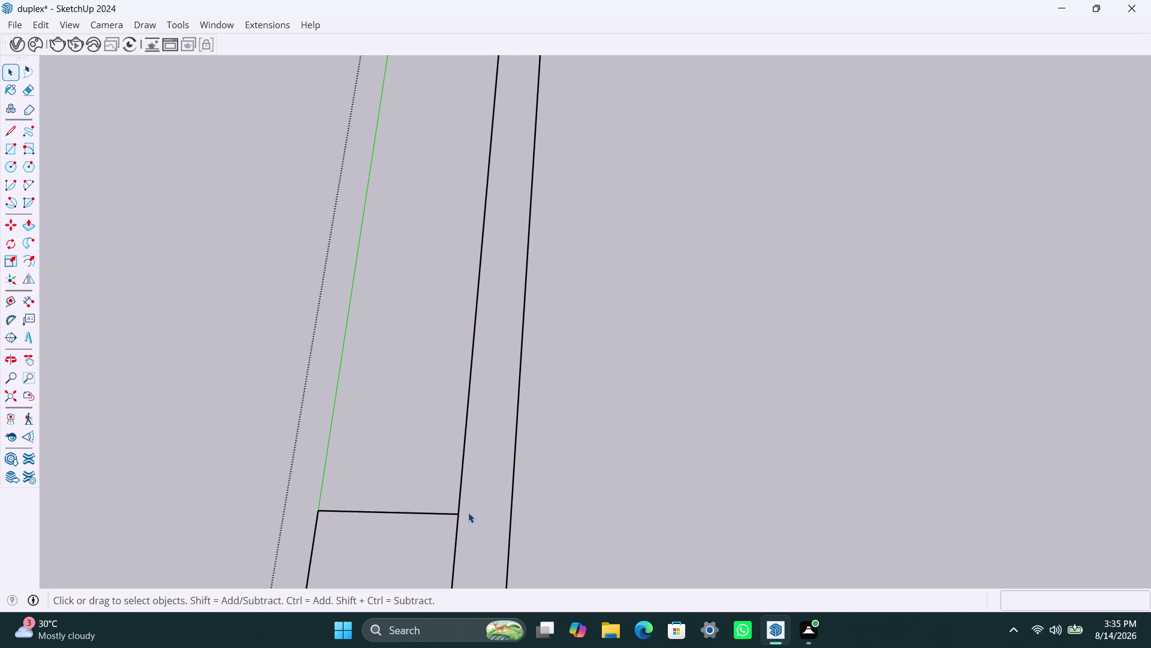
scroll(down, 3)
scroll(down, 3)
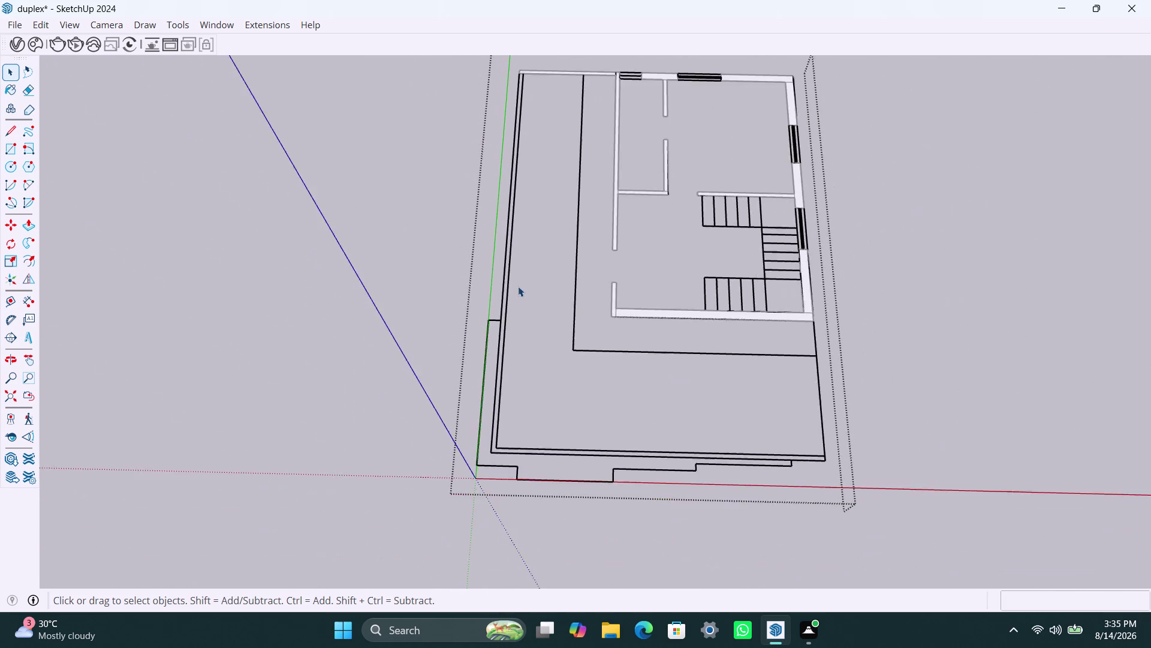
scroll(down, 3)
scroll(up, 3)
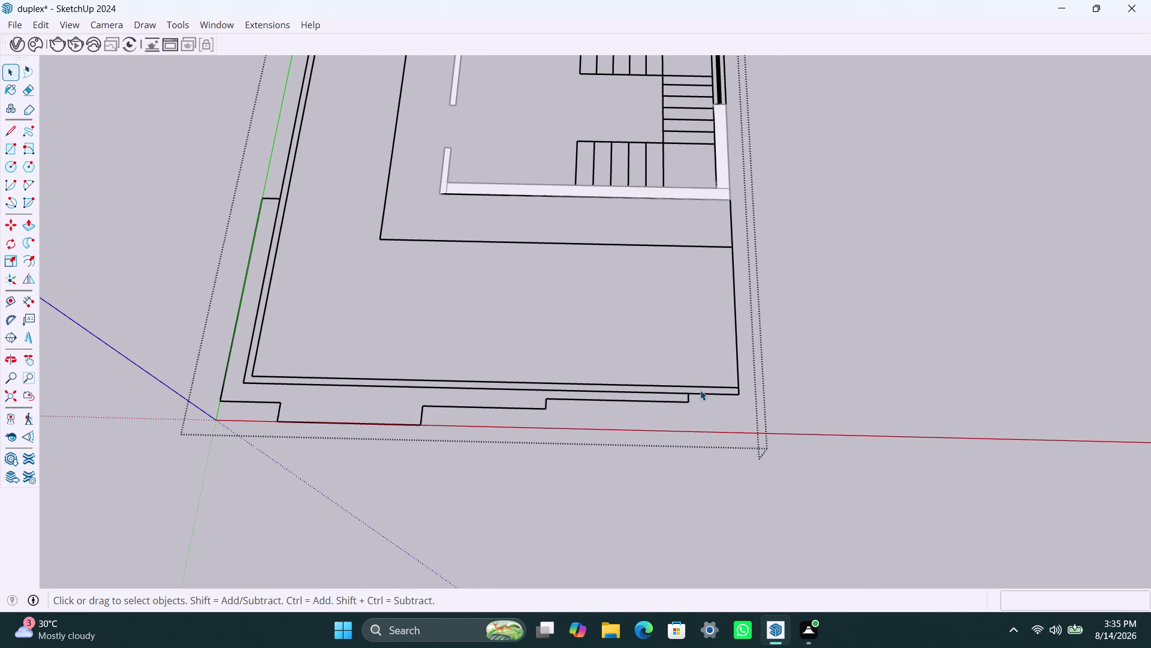
Try a front-edge rectangle, undo it, and select the connected floor outline geometry.
key(r)
click(740, 396)
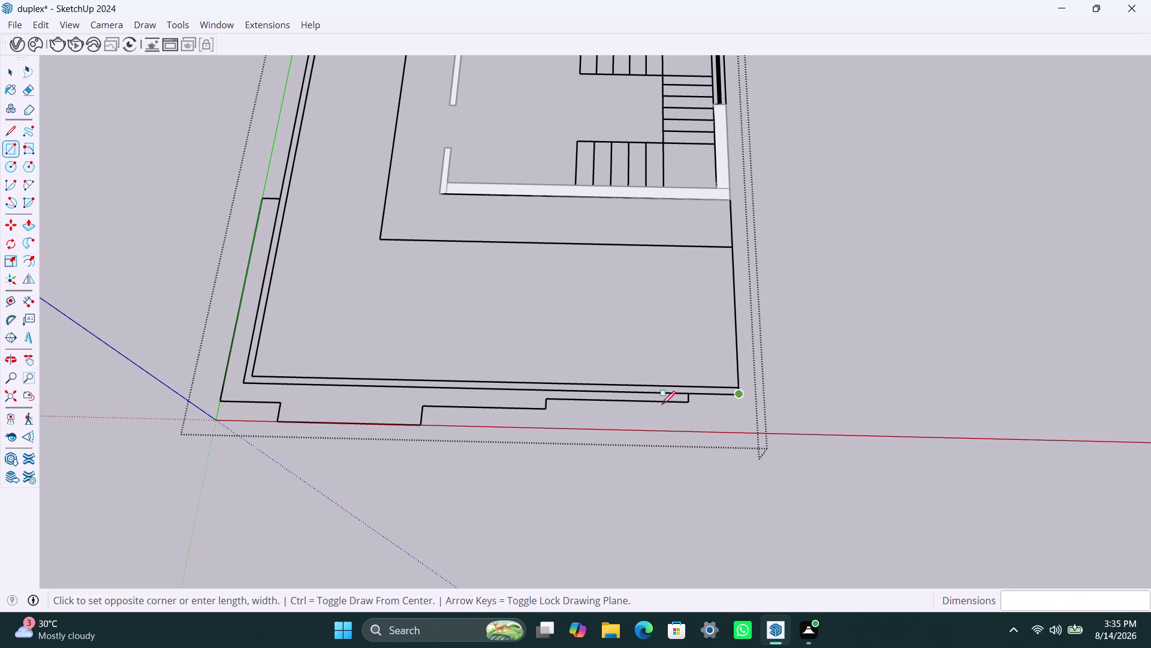
scroll(up, 3)
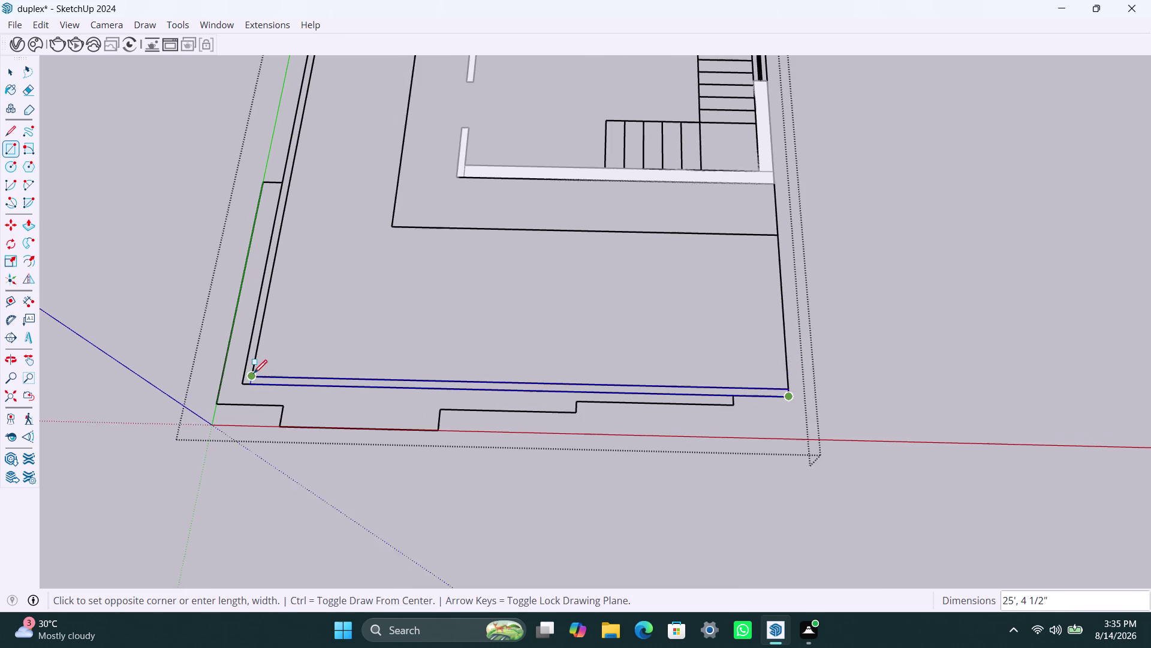
scroll(up, 3)
click(255, 377)
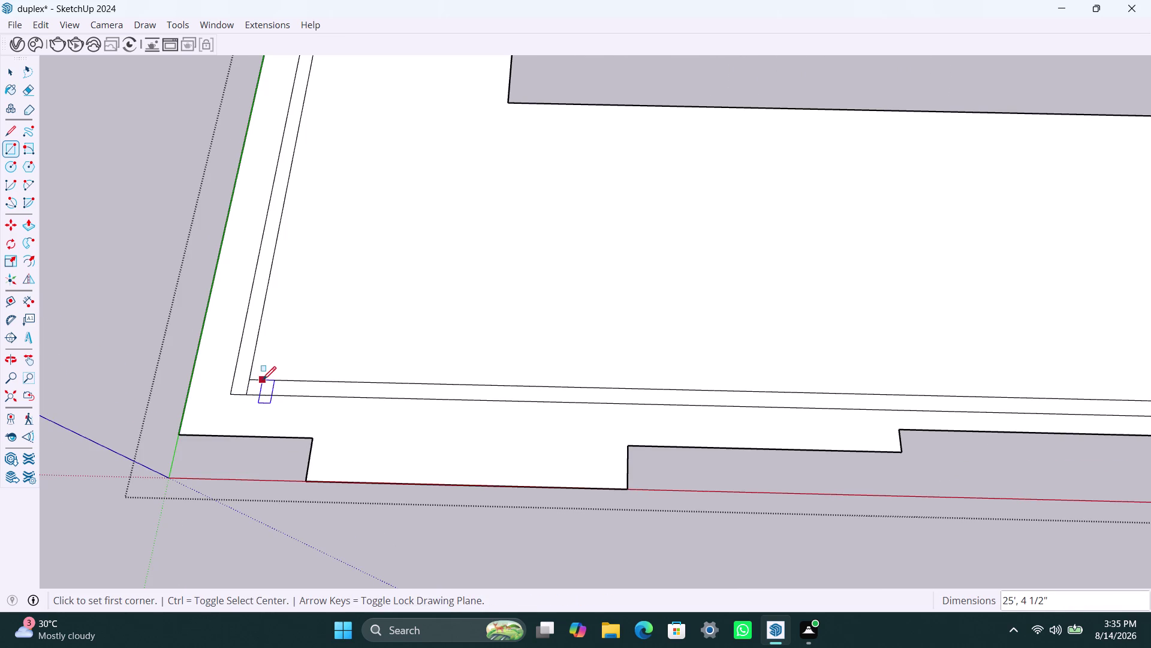
key(ctrl+z)
key(space)
click(315, 377)
triple_click(318, 382)
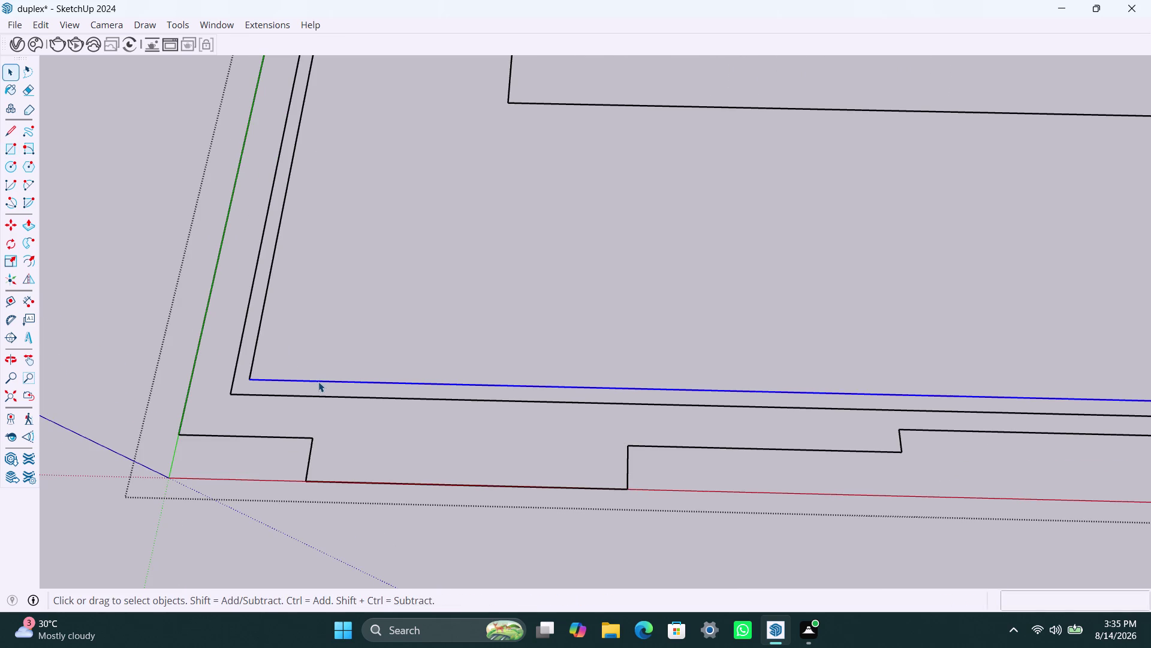
triple_click(318, 381)
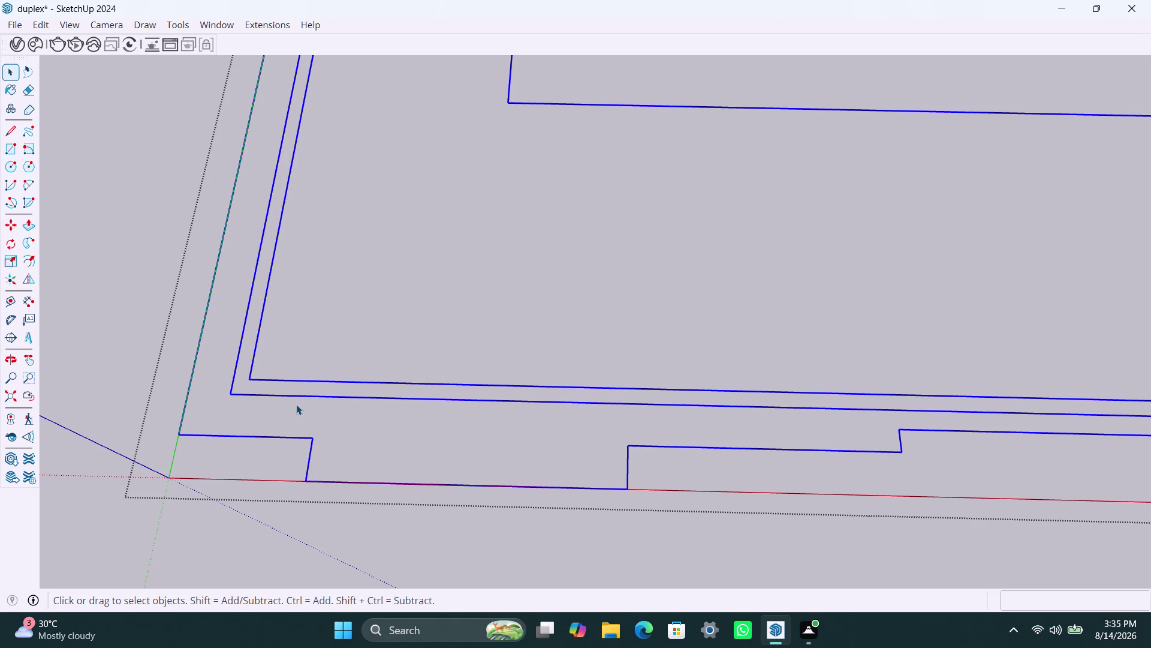
Redraw the 25' 4 1/2" front strip from the front-left to front-right corner.
key(r)
click(252, 378)
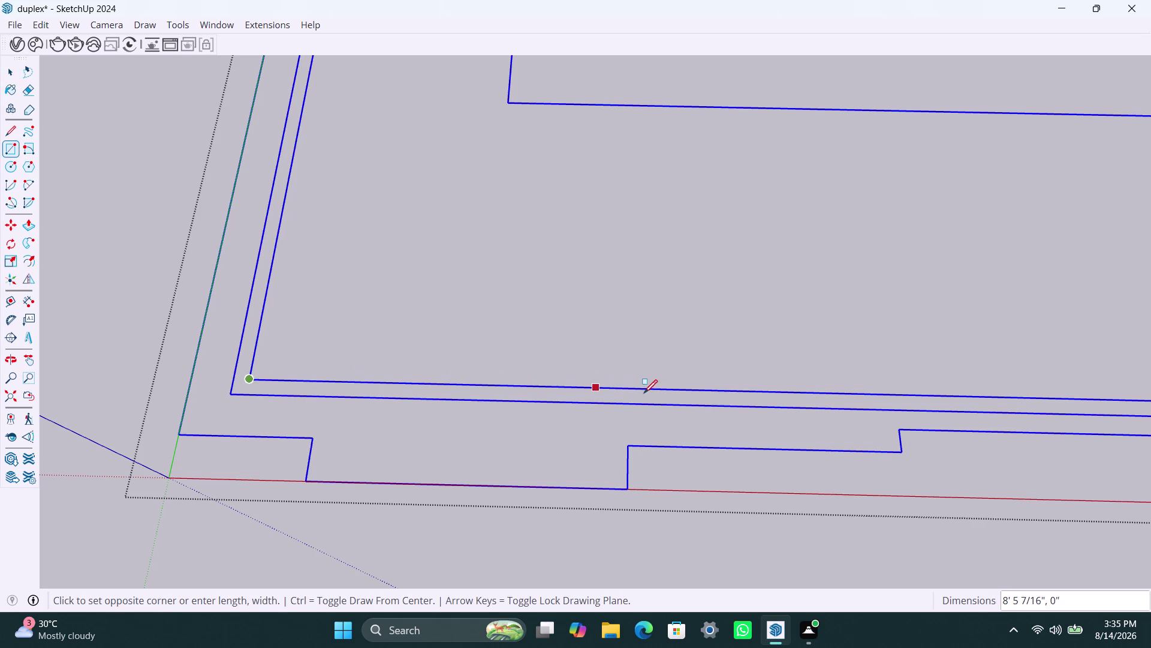
scroll(down, 3)
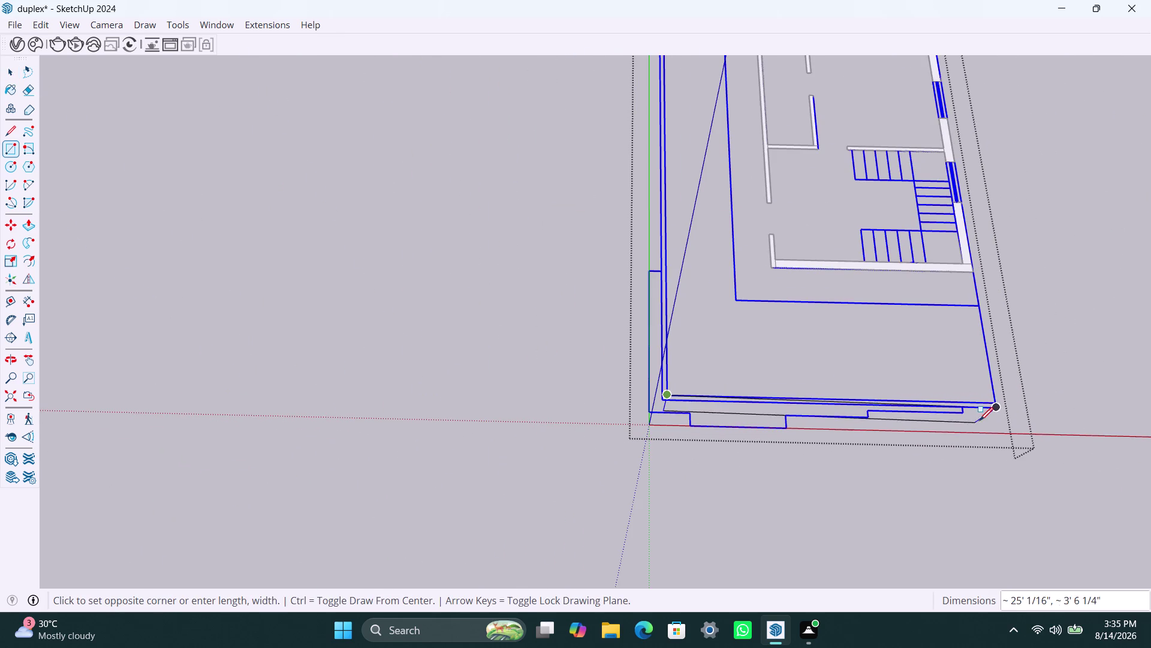
scroll(up, 3)
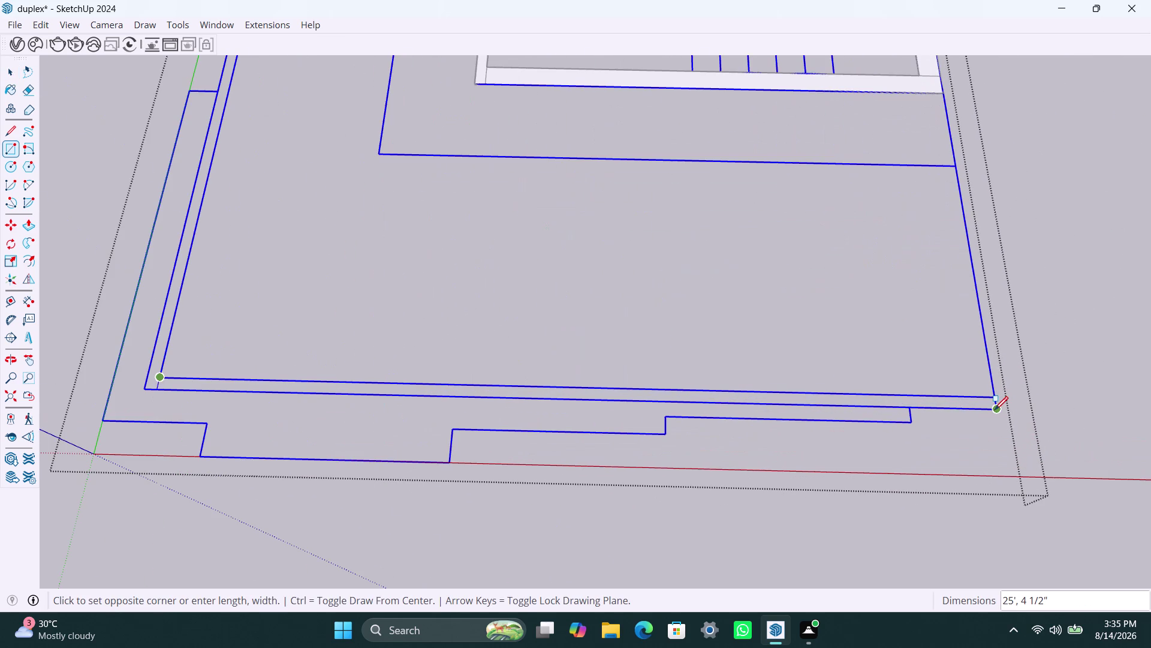
click(995, 410)
key(ctrl+z)
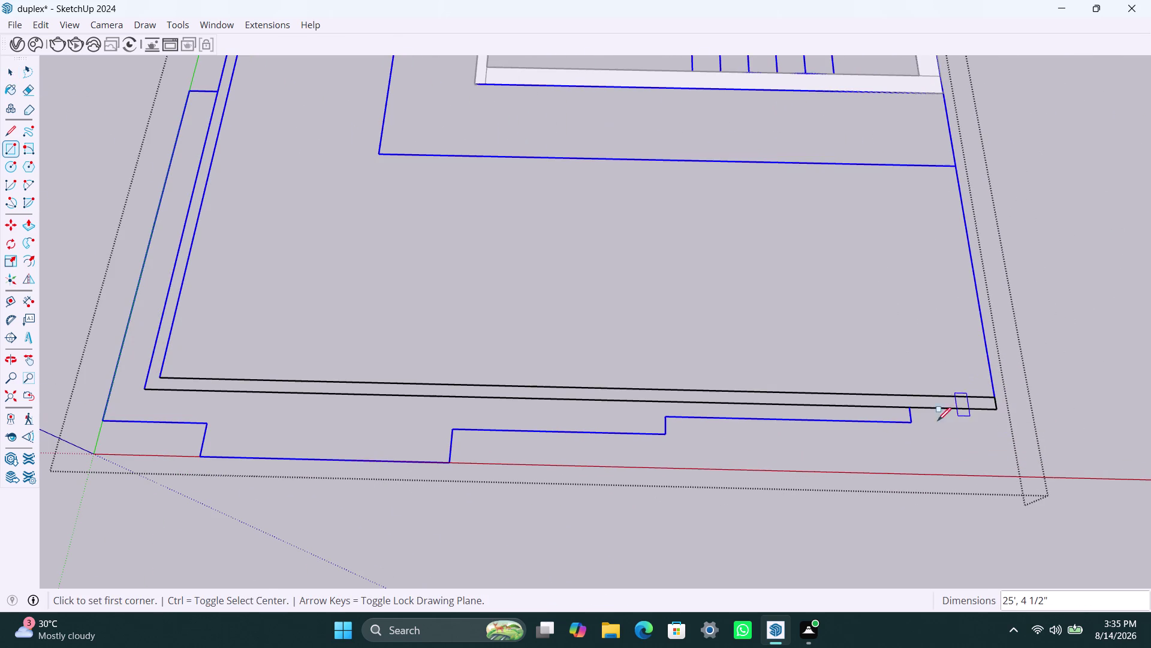
key(space)
click(943, 412)
Clear the front-edge selection and orbit out to see the whole floor plan.
triple_click(940, 405)
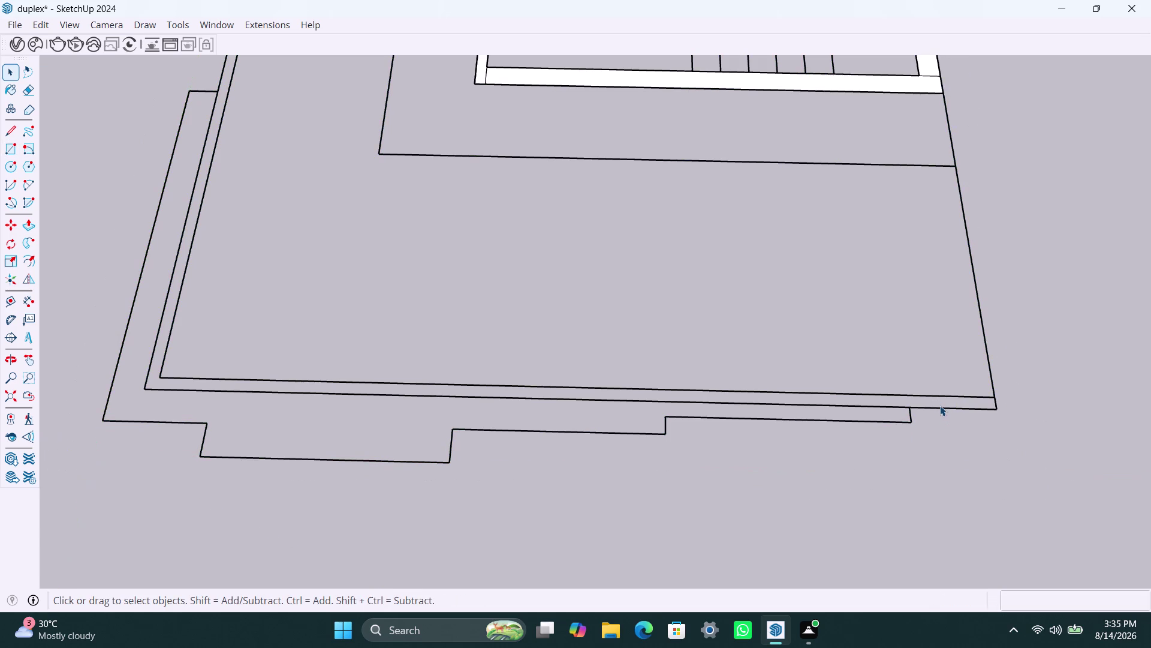
triple_click(941, 405)
click(941, 406)
scroll(down, 3)
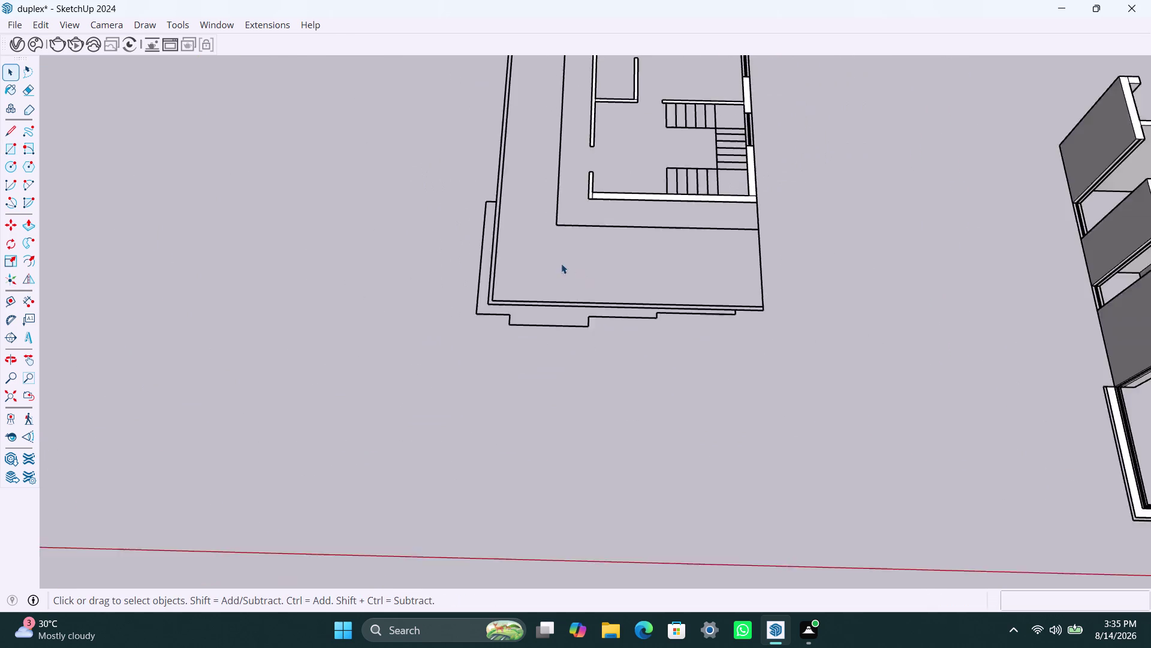
middle_drag(554, 267, 658, 392)
scroll(up, 3)
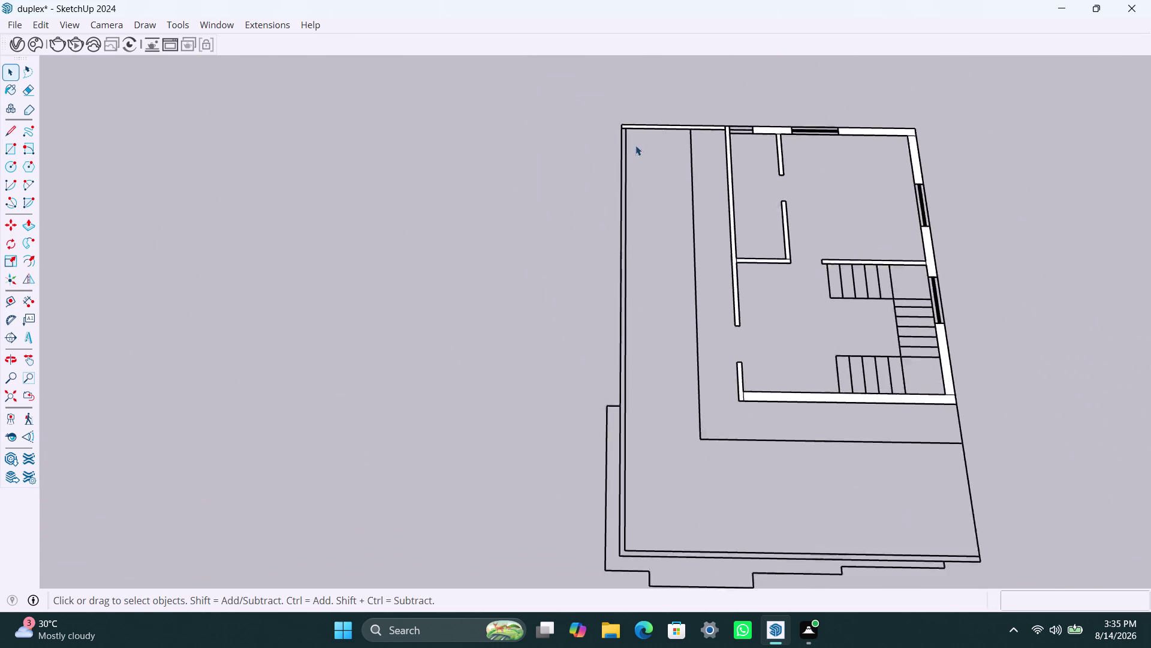
scroll(up, 3)
Select the connected walls, stairs and outline lines and make them a group.
click(621, 135)
double_click(621, 135)
double_click(621, 136)
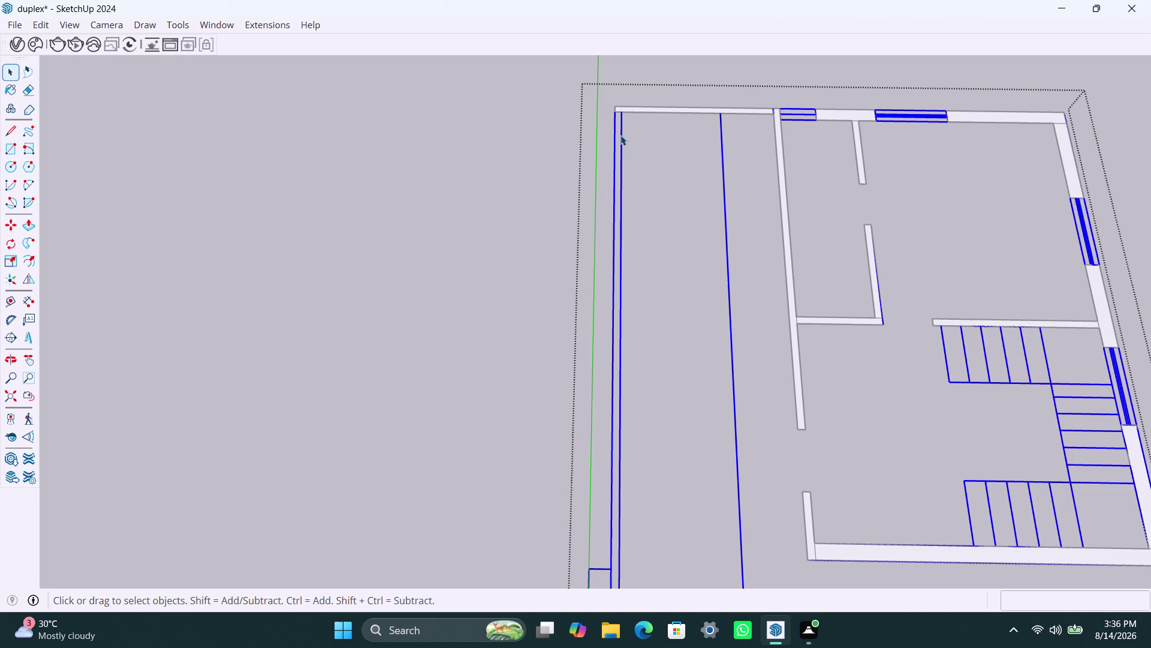
right_click(621, 135)
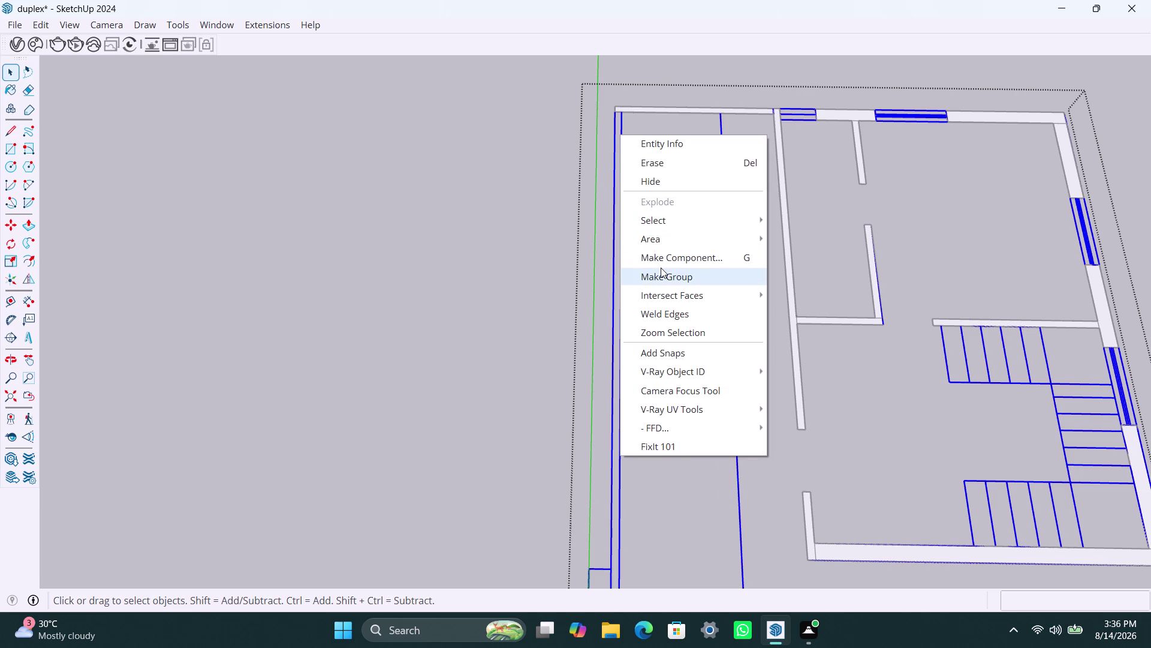
click(661, 267)
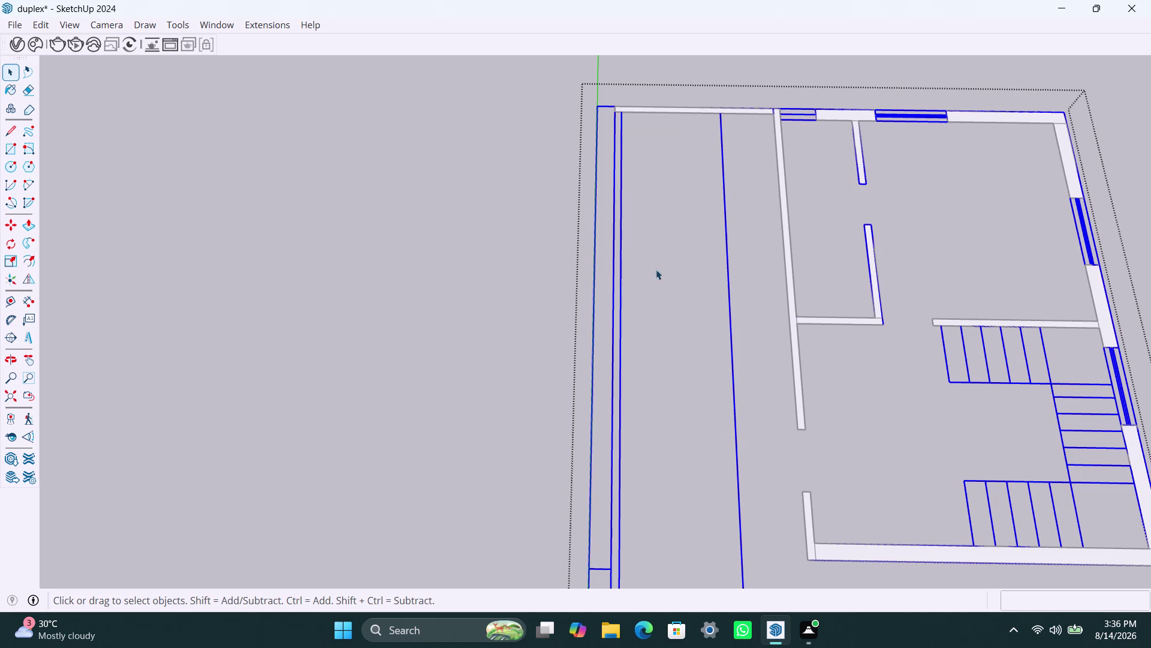
click(545, 293)
scroll(up, 3)
Draw the 4 1/2" left-side wall strip from the top-left to front-left corner.
key(r)
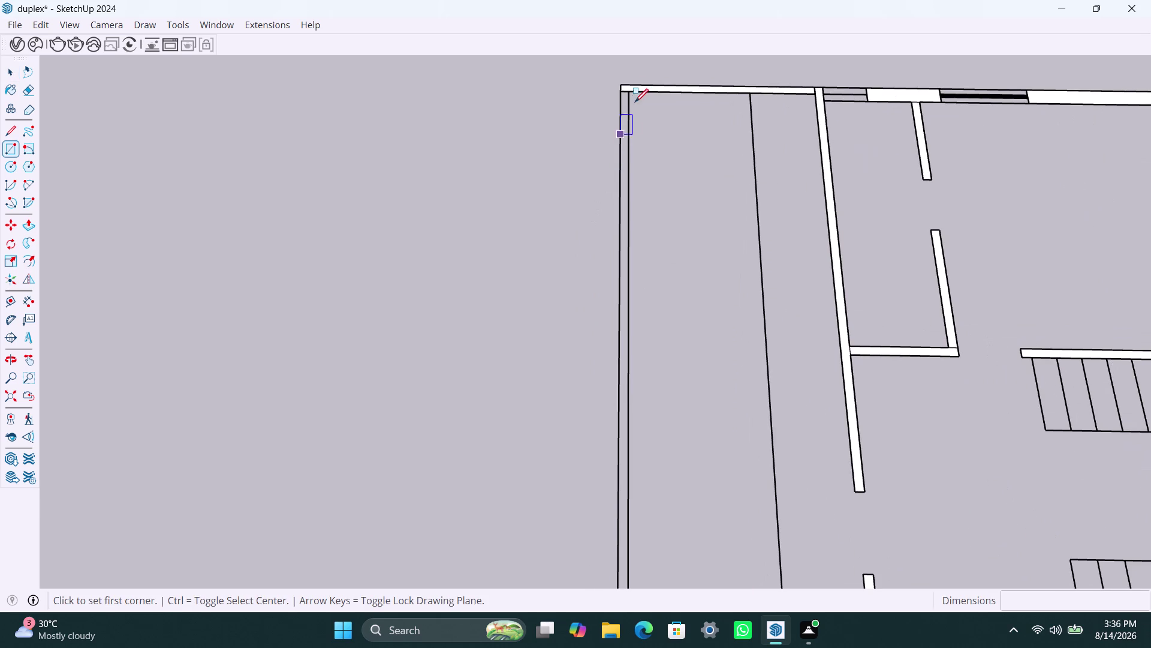
click(628, 93)
scroll(down, 3)
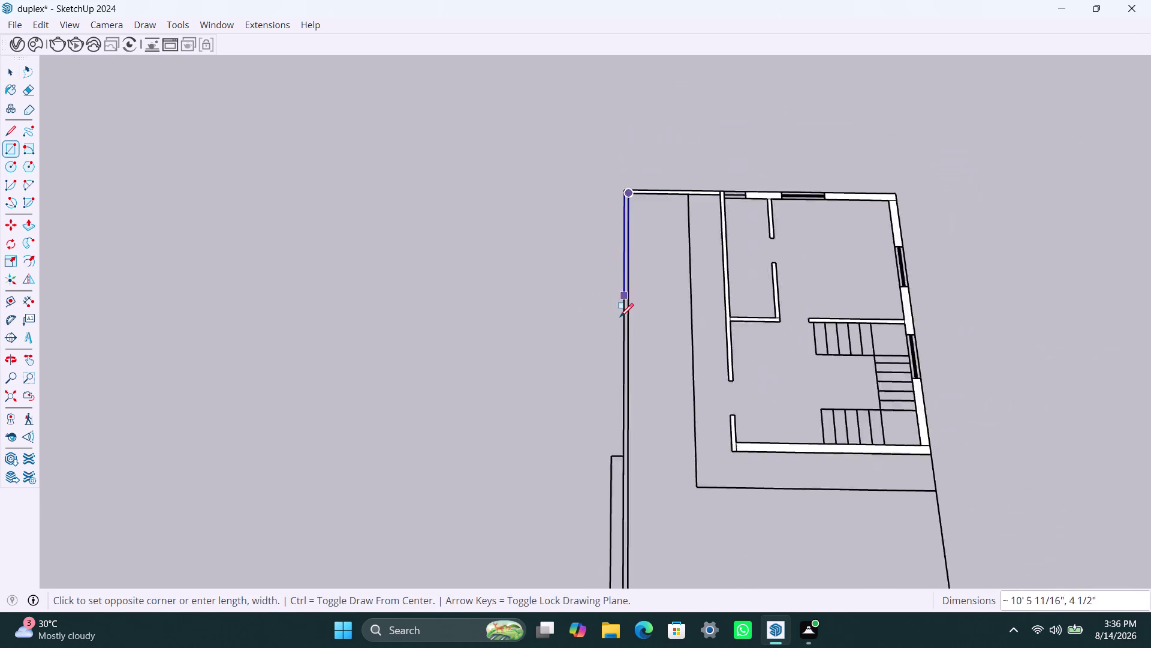
middle_drag(620, 318, 620, 189)
scroll(up, 3)
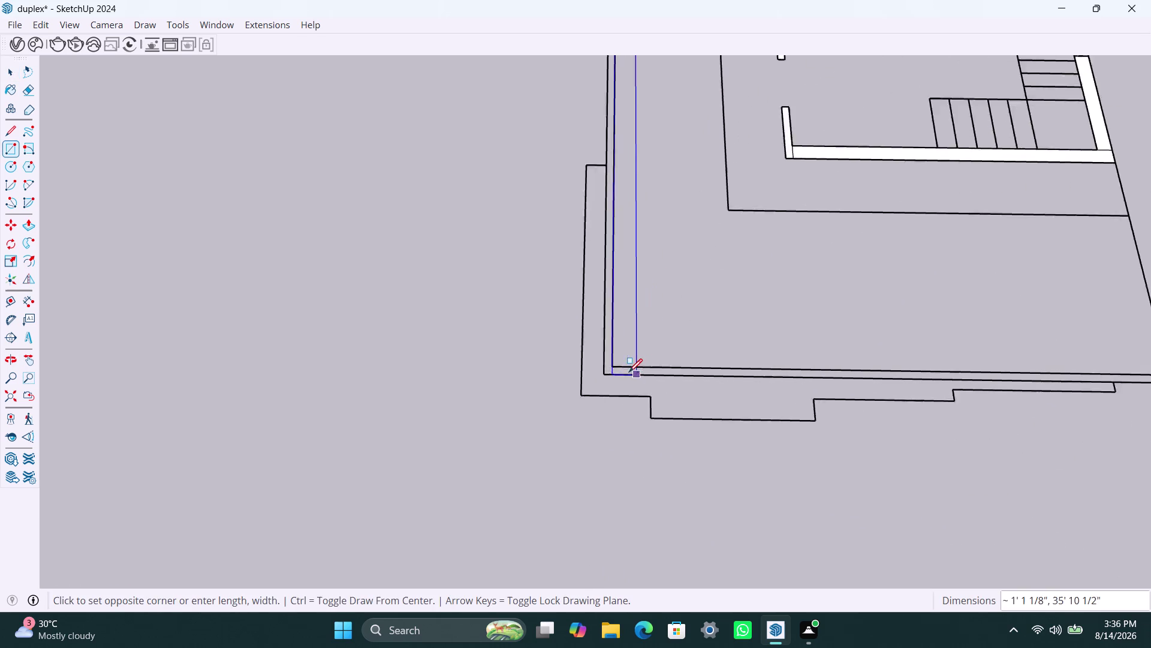
scroll(up, 3)
click(597, 375)
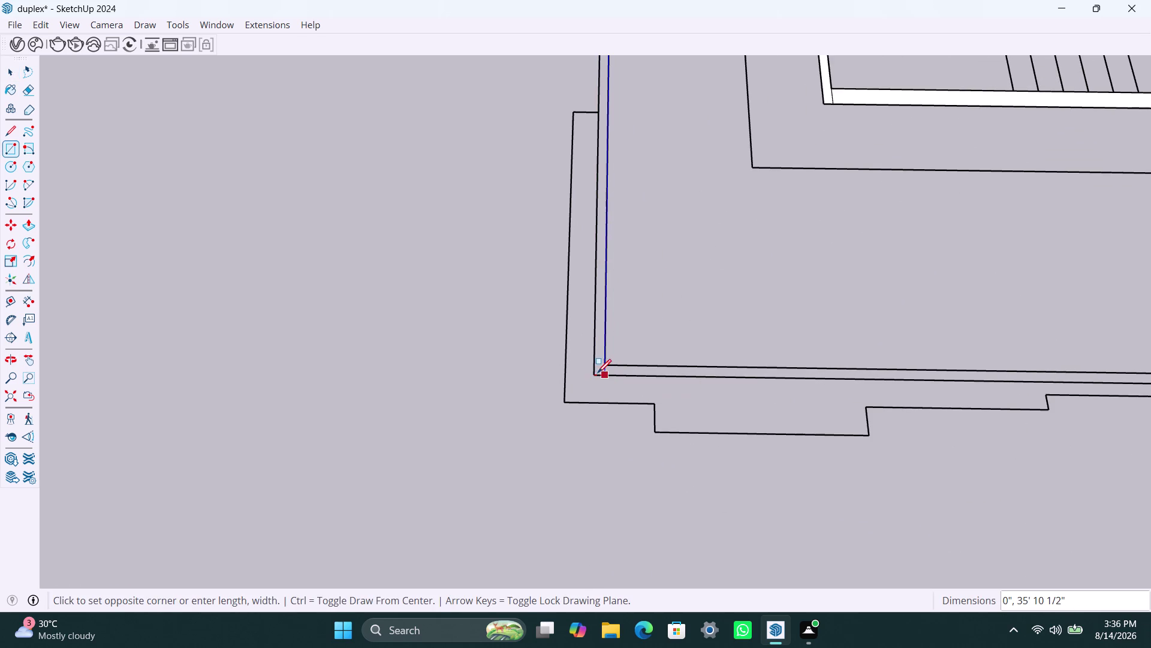
click(598, 372)
click(594, 376)
Draw the 25' 4 1/2" by 4 1/2" front wall strip to the front-right corner.
click(606, 367)
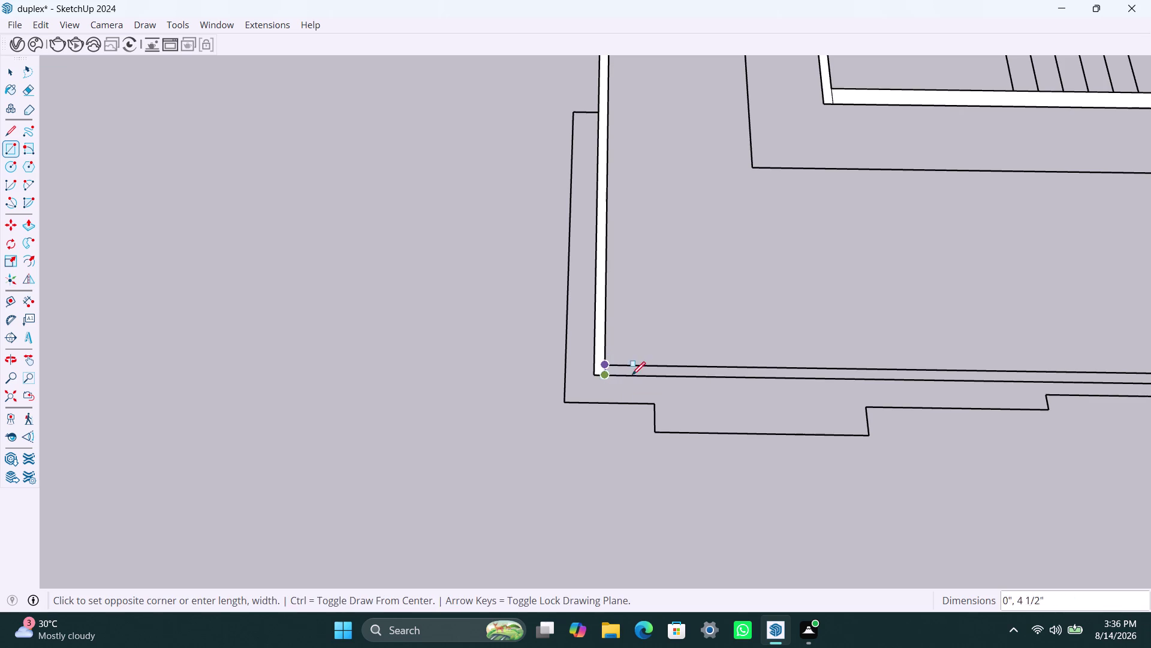
scroll(down, 3)
middle_drag(812, 372, 545, 384)
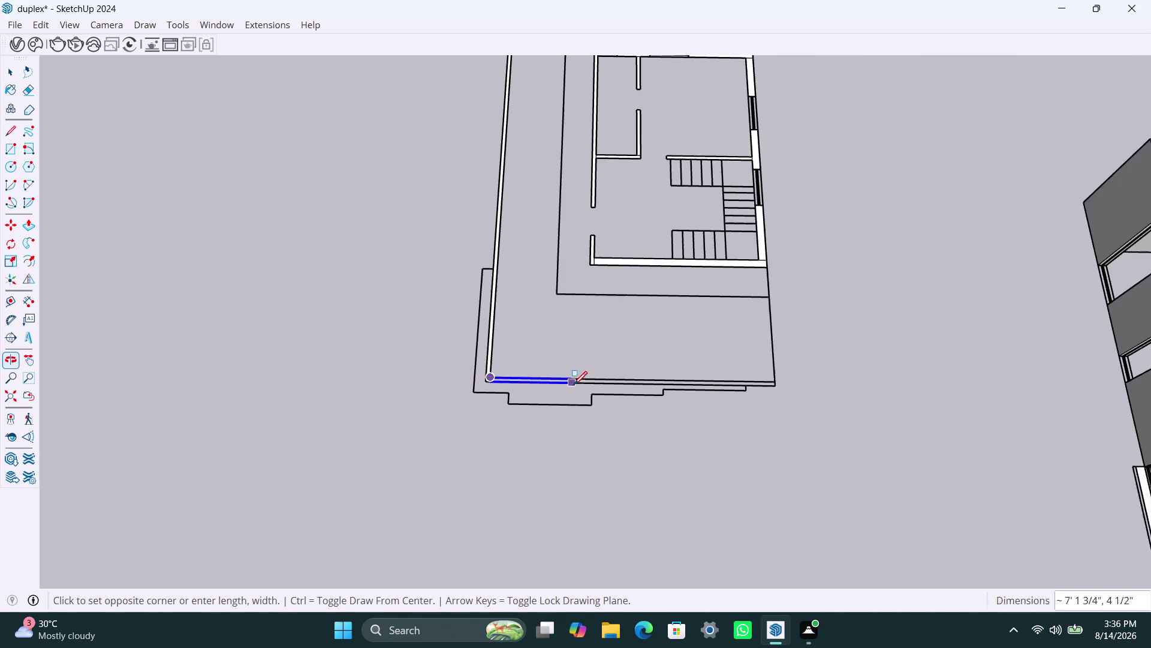
scroll(up, 3)
scroll(up, 3)
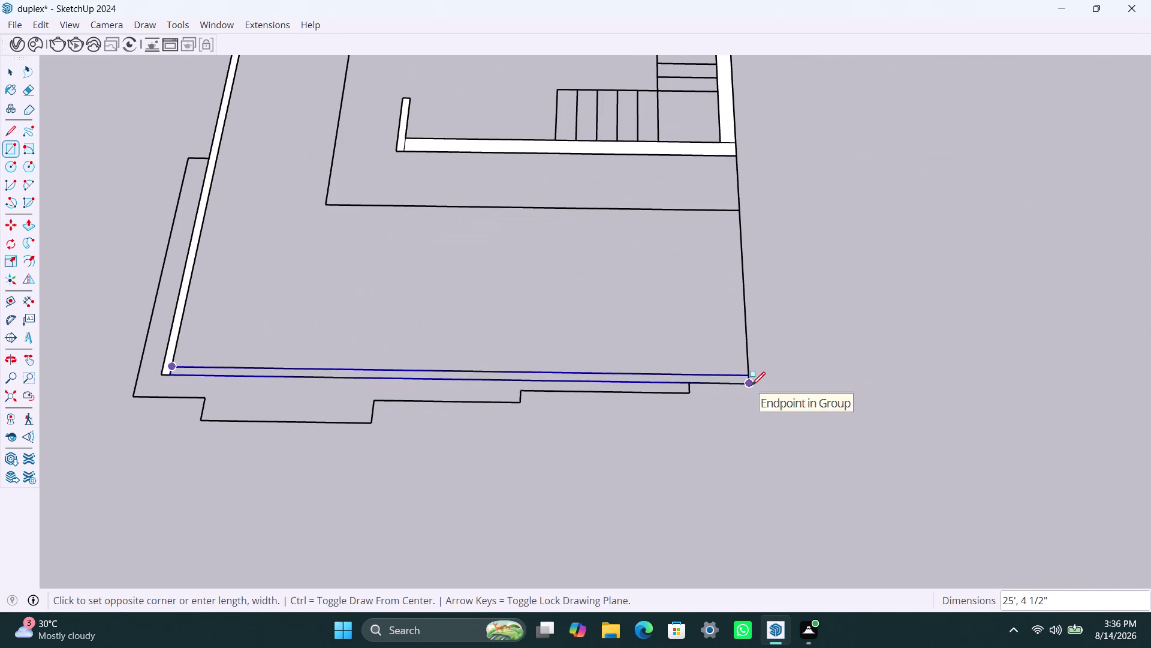
click(752, 385)
key(space)
Orbit out to view the floor plan with its filled outer wall strips.
scroll(down, 3)
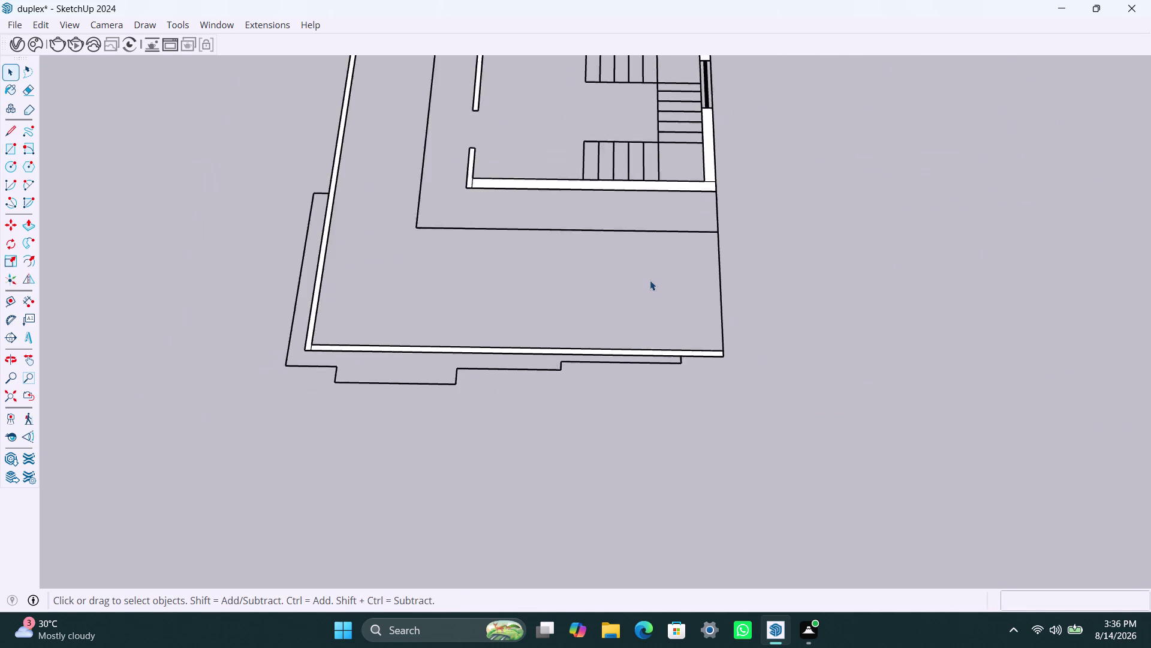
scroll(down, 3)
middle_drag(649, 282, 709, 482)
click(806, 321)
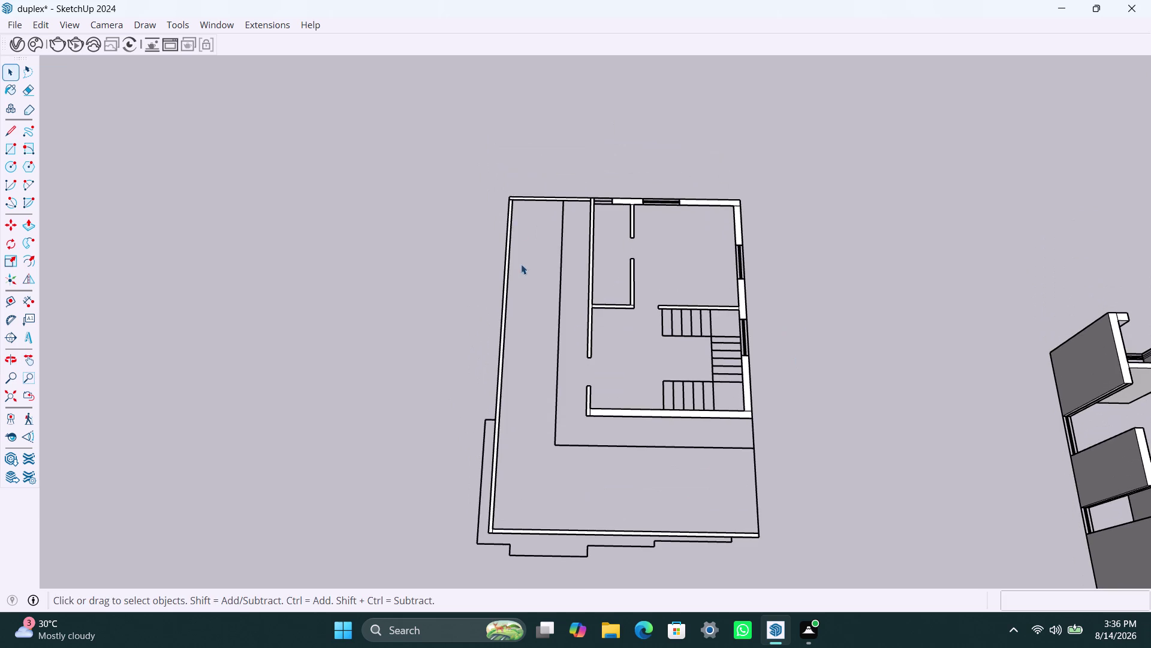
scroll(up, 3)
scroll(up, 3)
double_click(605, 220)
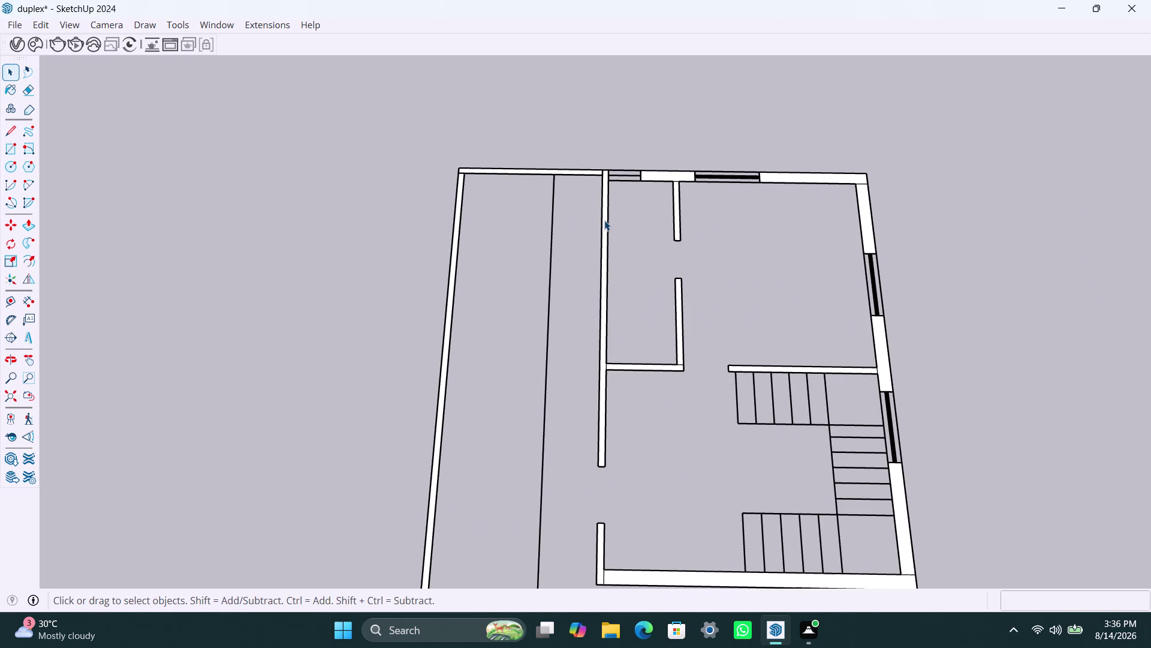
key(p)
click(604, 220)
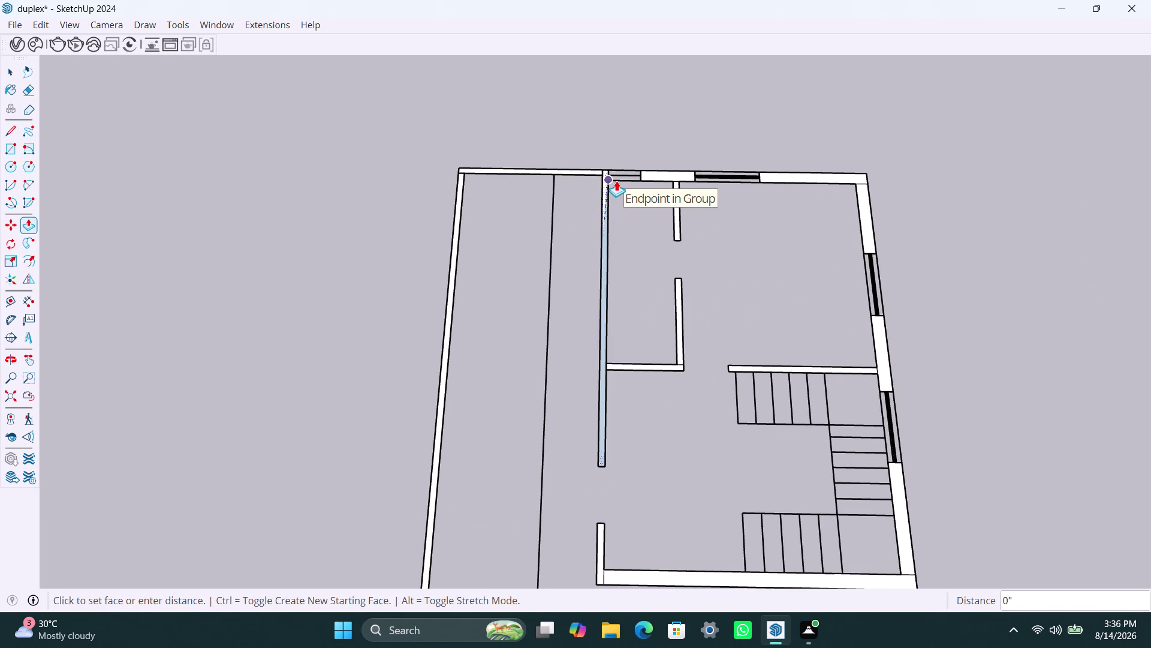
text(10)
text(')
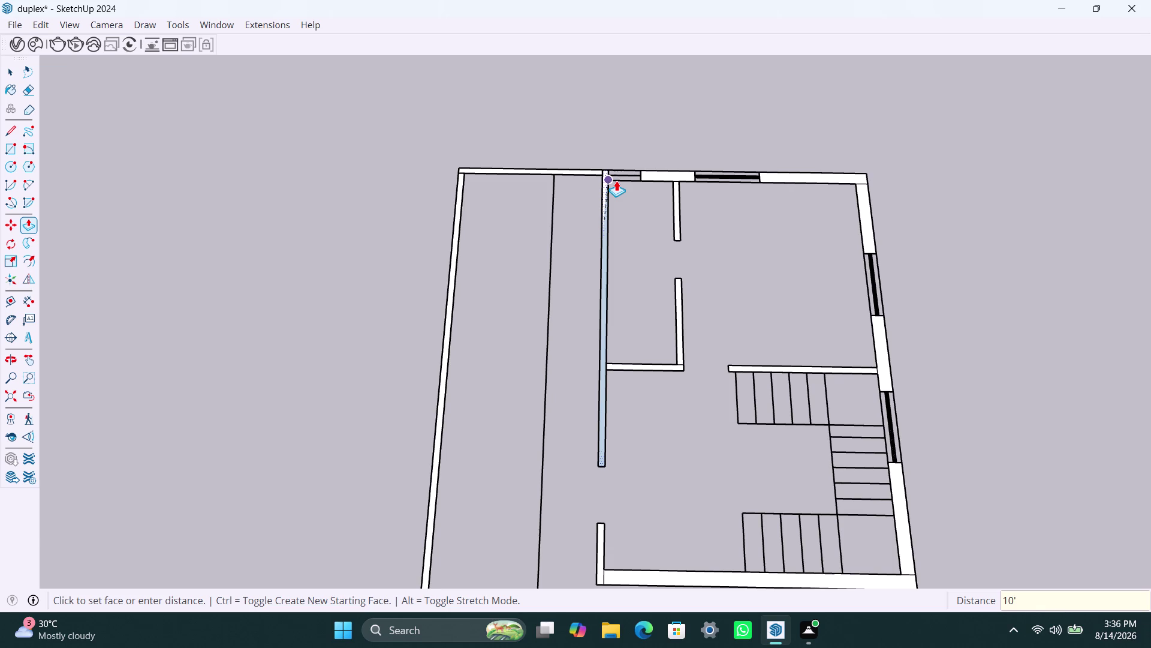
text(6")
key(Return)
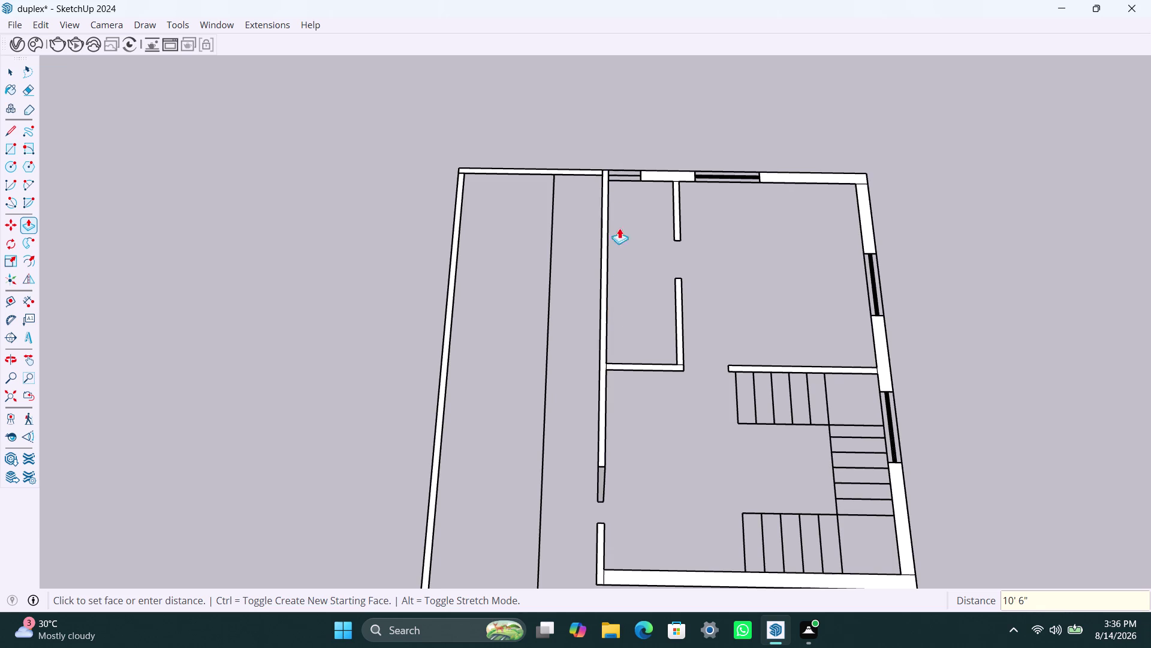
scroll(up, 3)
double_click(650, 372)
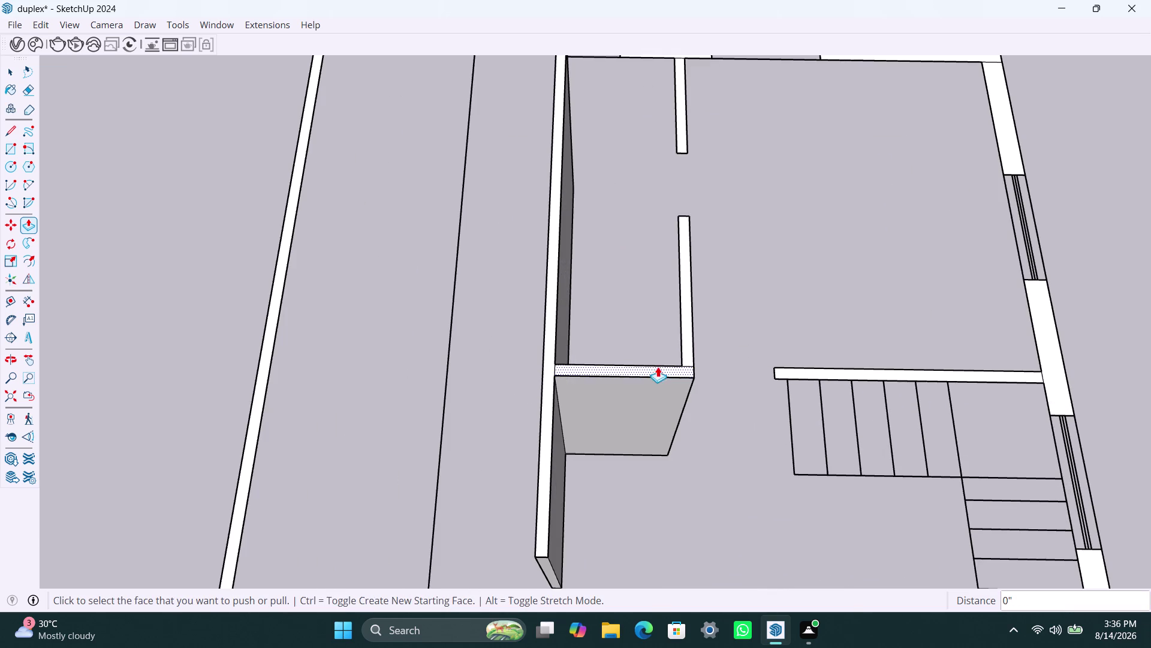
double_click(687, 315)
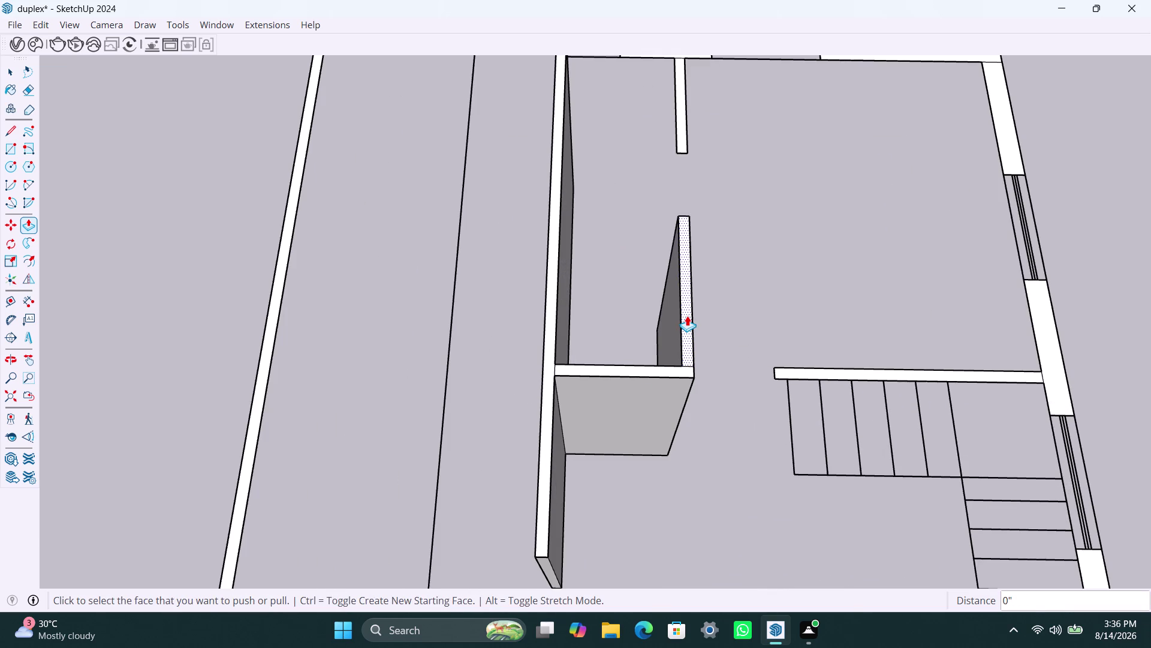
double_click(687, 142)
scroll(down, 3)
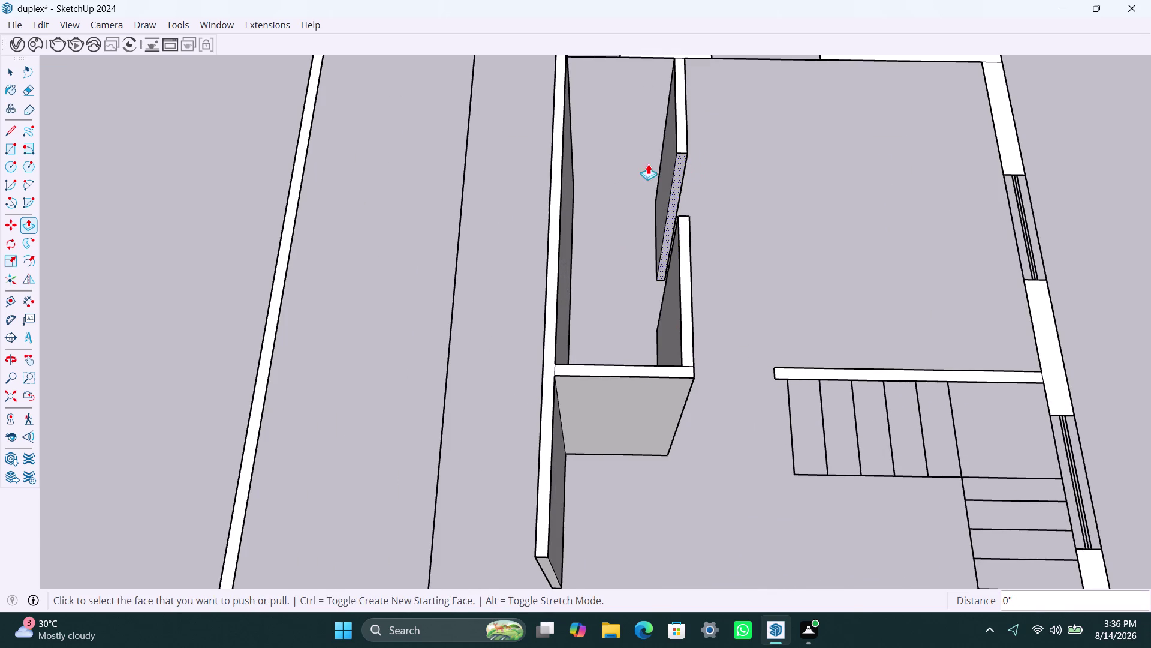
scroll(down, 3)
middle_drag(619, 125, 632, 278)
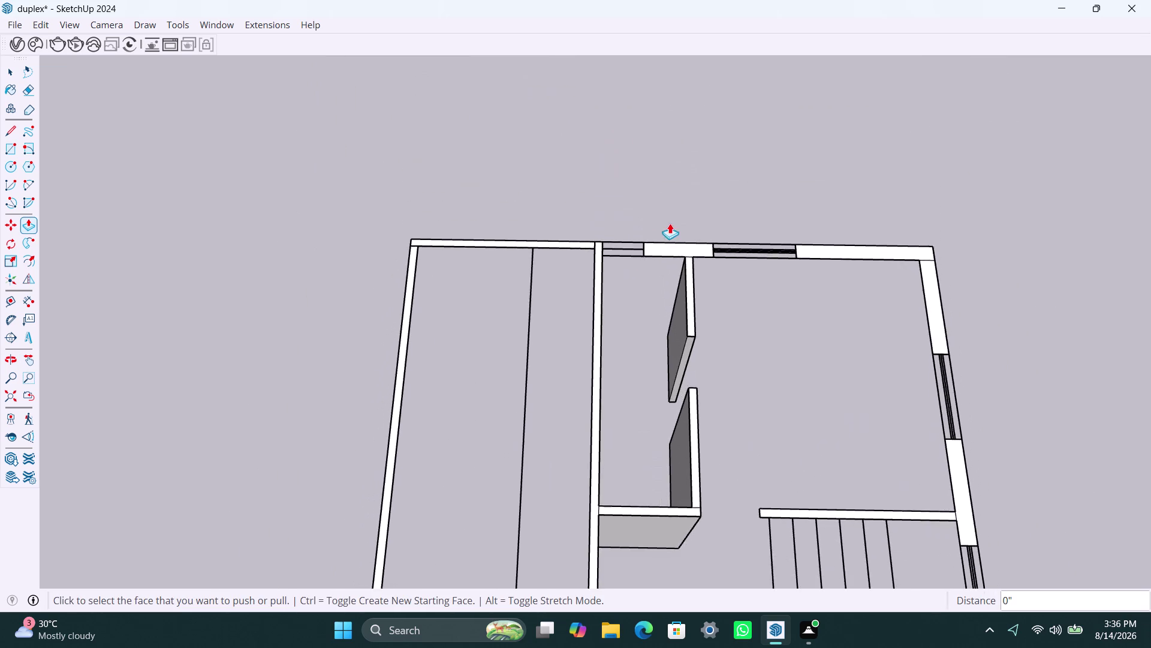
scroll(up, 3)
double_click(682, 256)
double_click(875, 251)
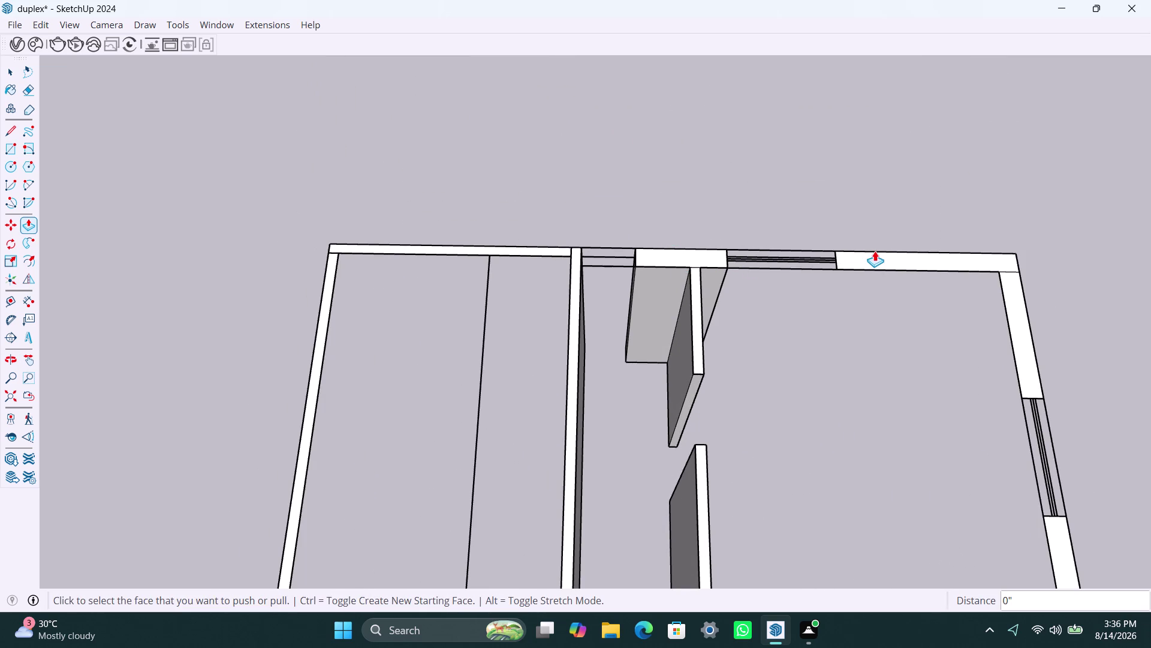
double_click(902, 259)
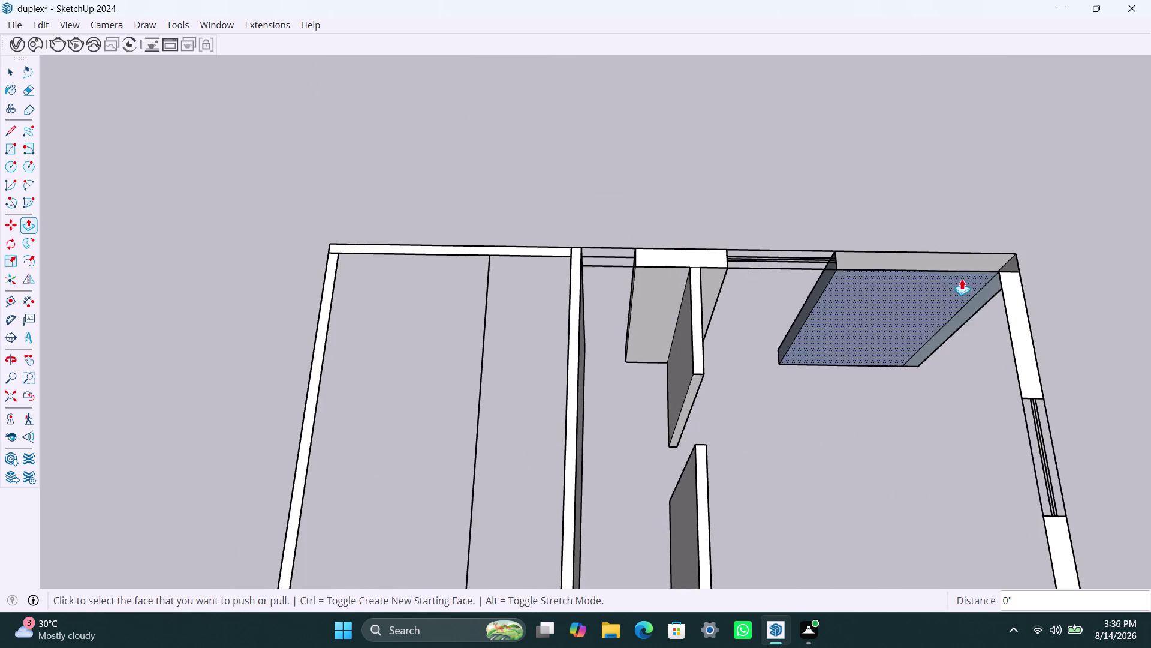
double_click(1021, 312)
scroll(down, 3)
middle_drag(902, 370, 902, 369)
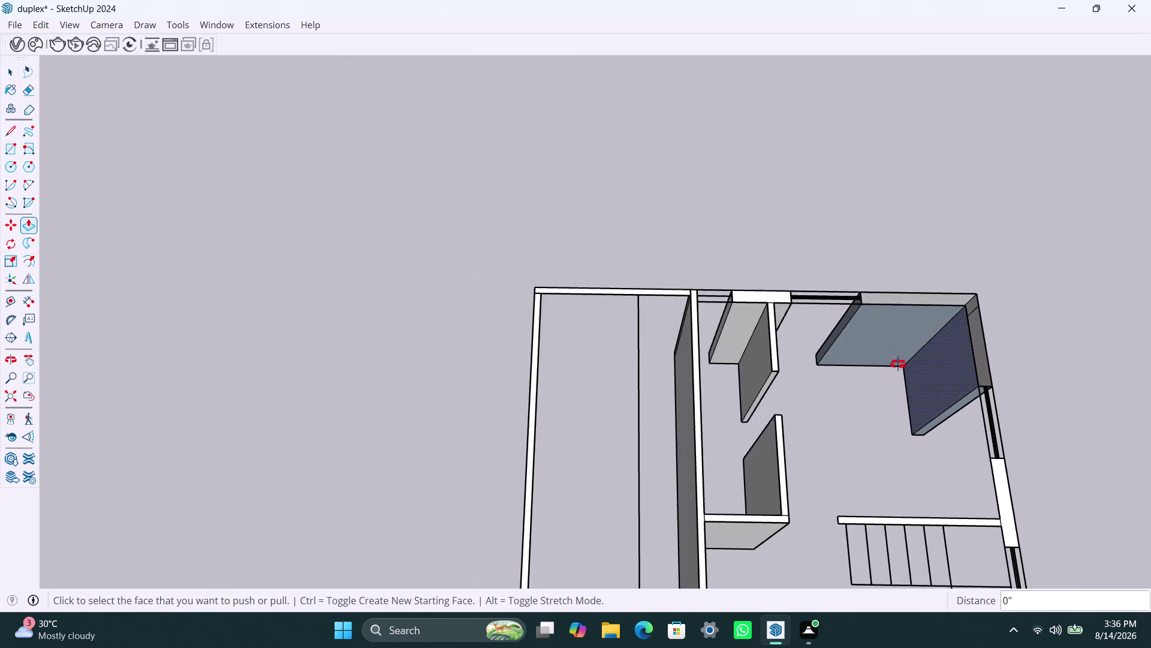
middle_drag(902, 370, 695, 122)
scroll(up, 3)
middle_drag(866, 423, 851, 403)
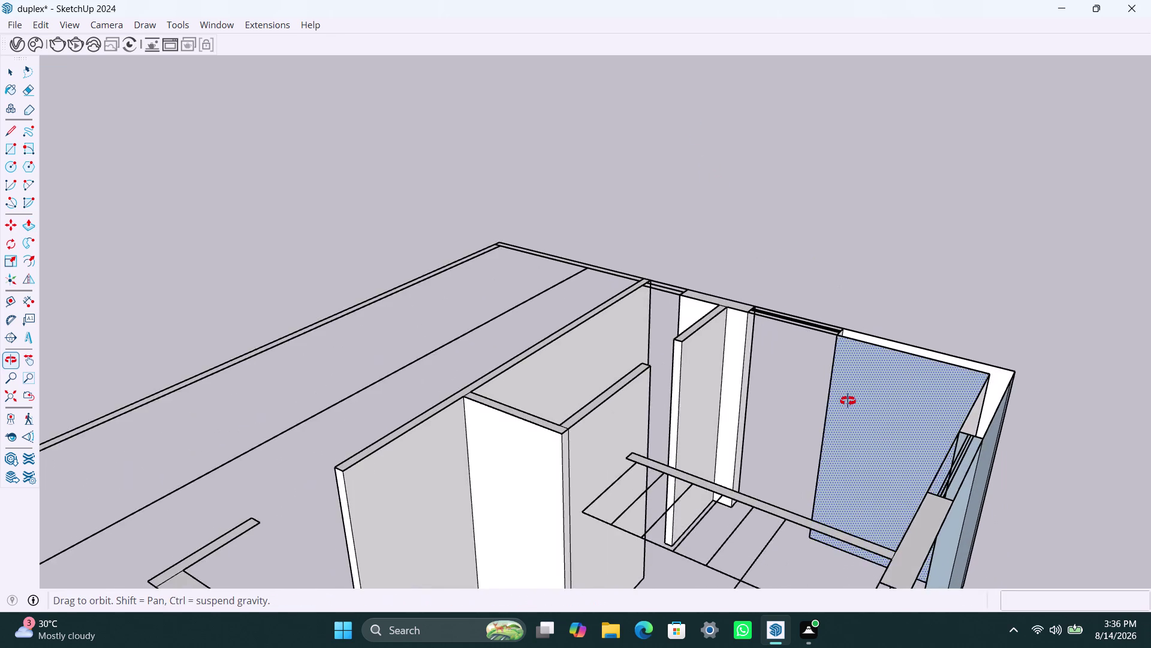
middle_drag(850, 403, 930, 381)
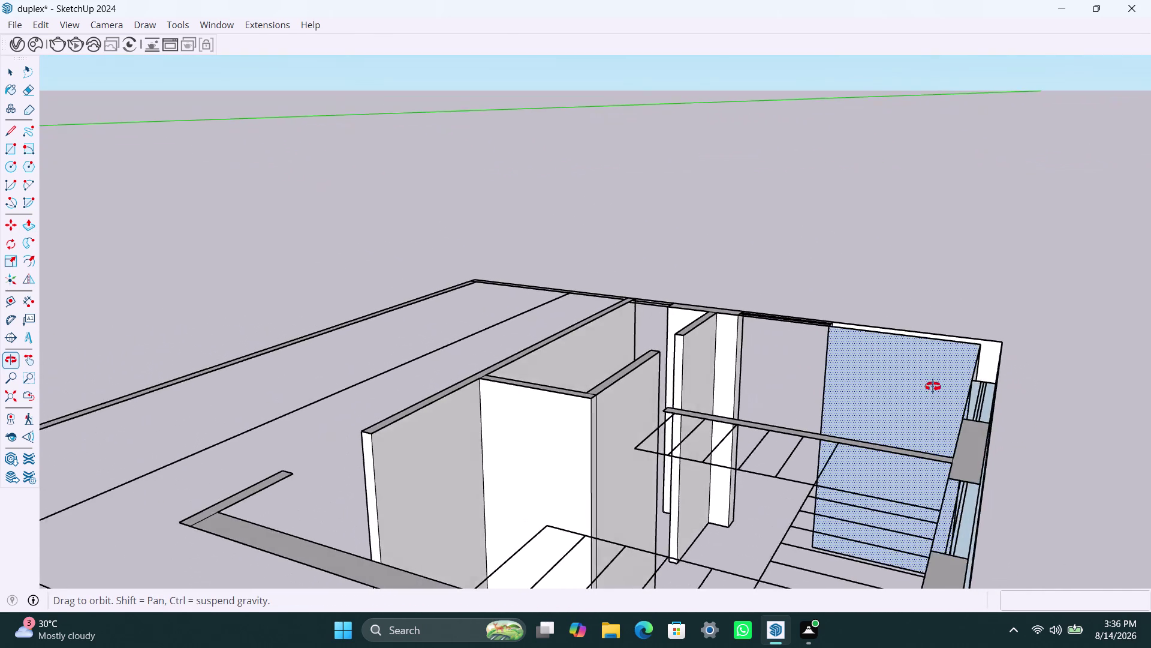
middle_drag(930, 380, 893, 166)
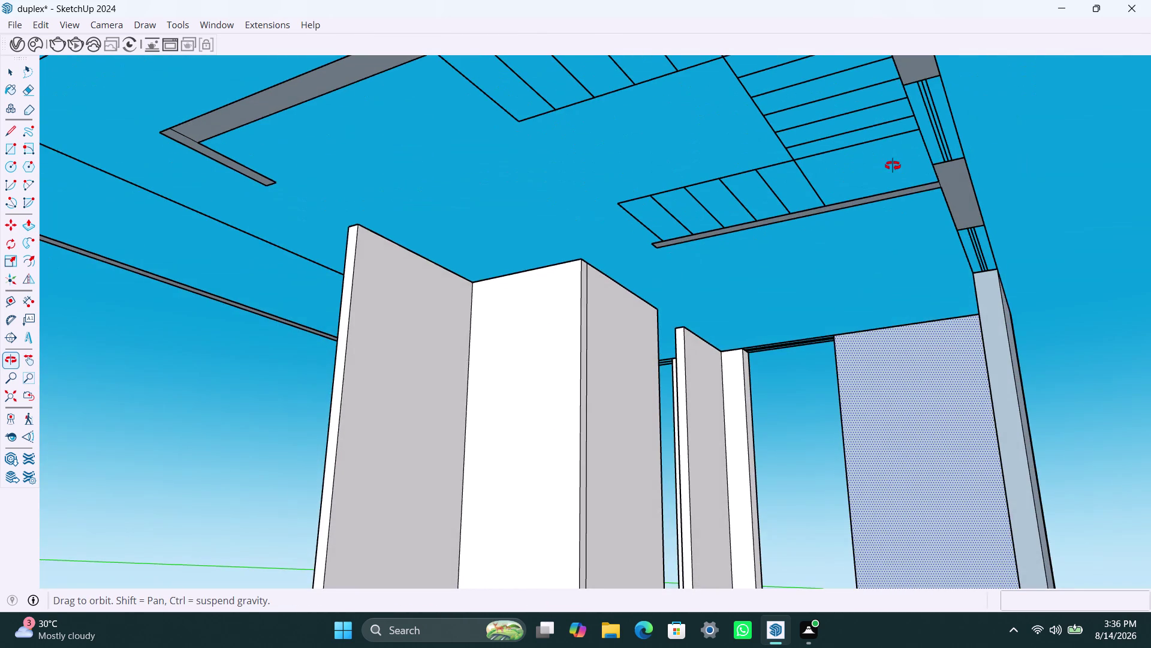
middle_drag(893, 165, 594, 373)
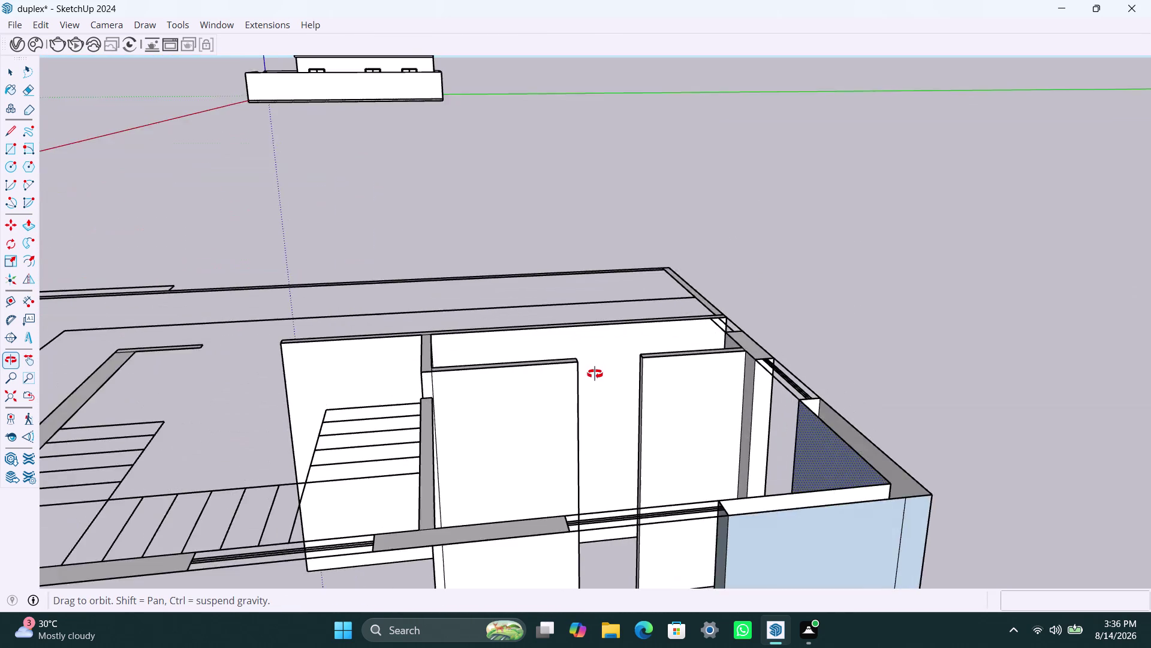
middle_drag(595, 374, 1063, 466)
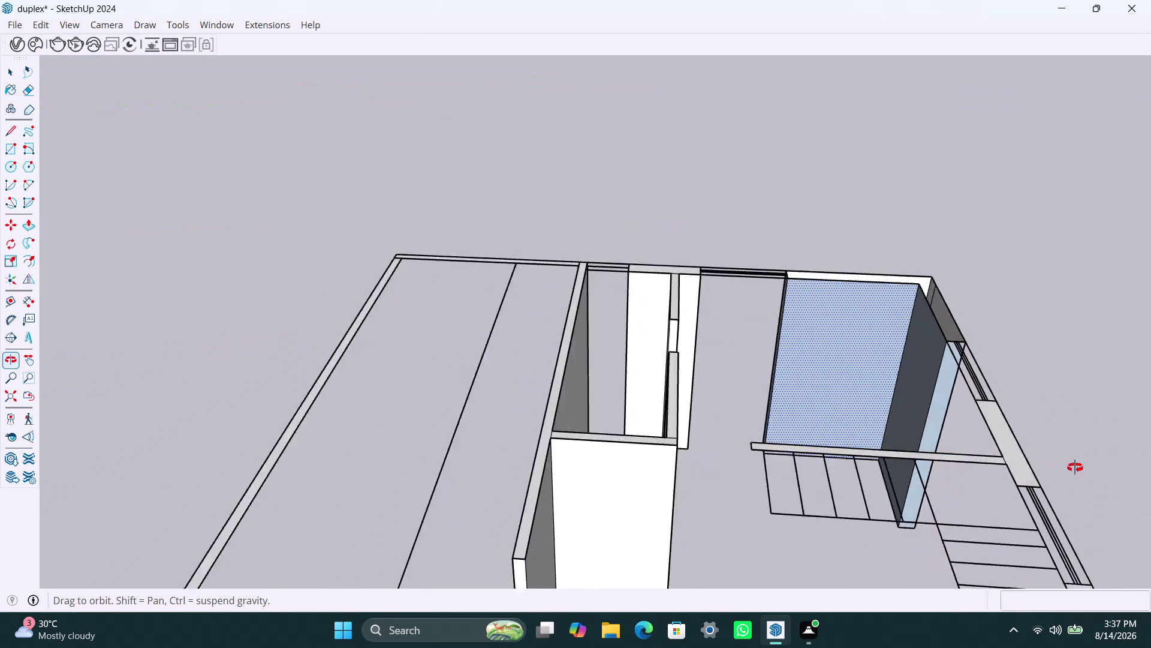
middle_drag(1064, 465, 1076, 467)
scroll(down, 3)
middle_drag(764, 379, 766, 403)
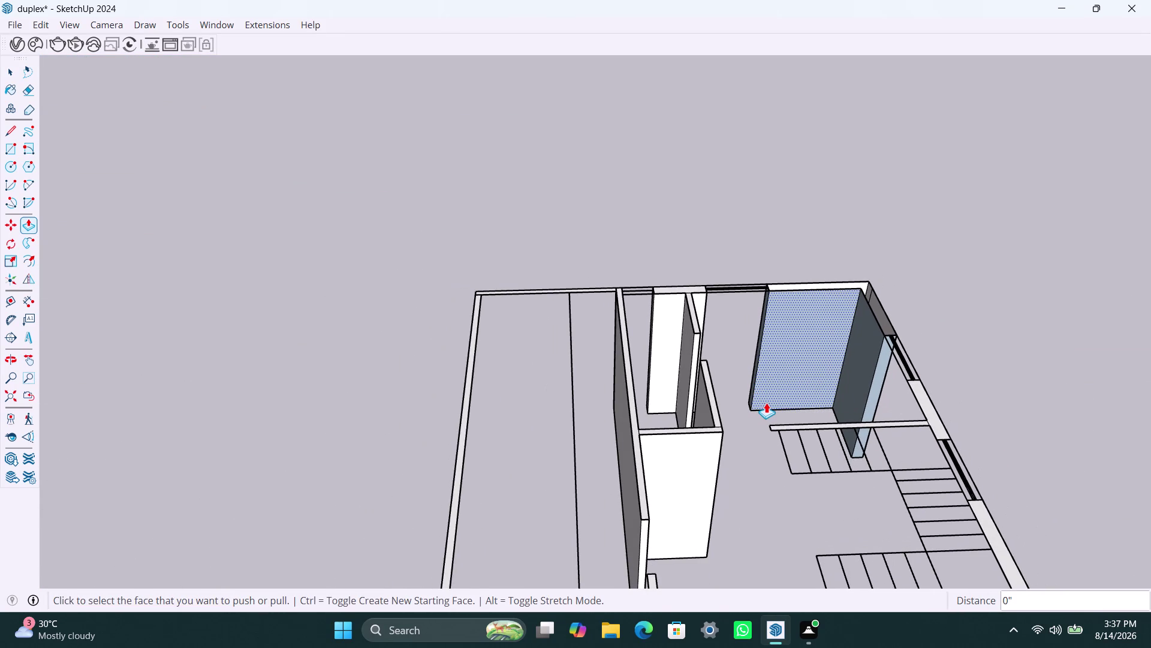
key(ctrl+z)
key(ctrl+z)
key(ctrl+z)
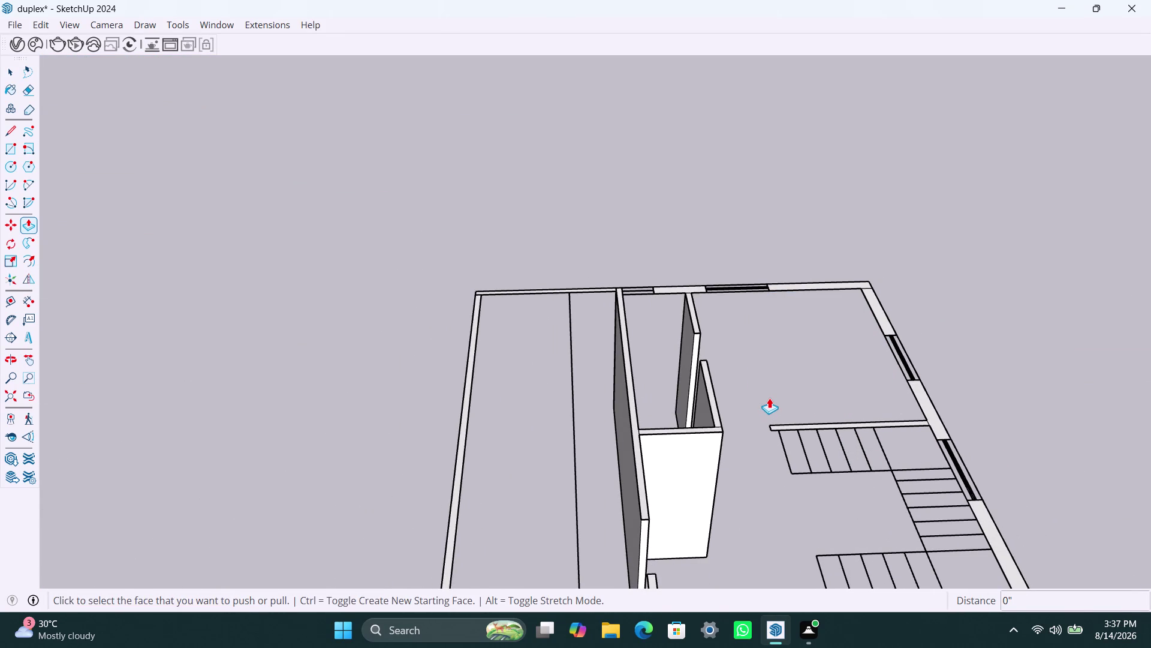
key(ctrl+z)
key(ctrl+z)
key(ctrl+z)
key(ctrl+z)
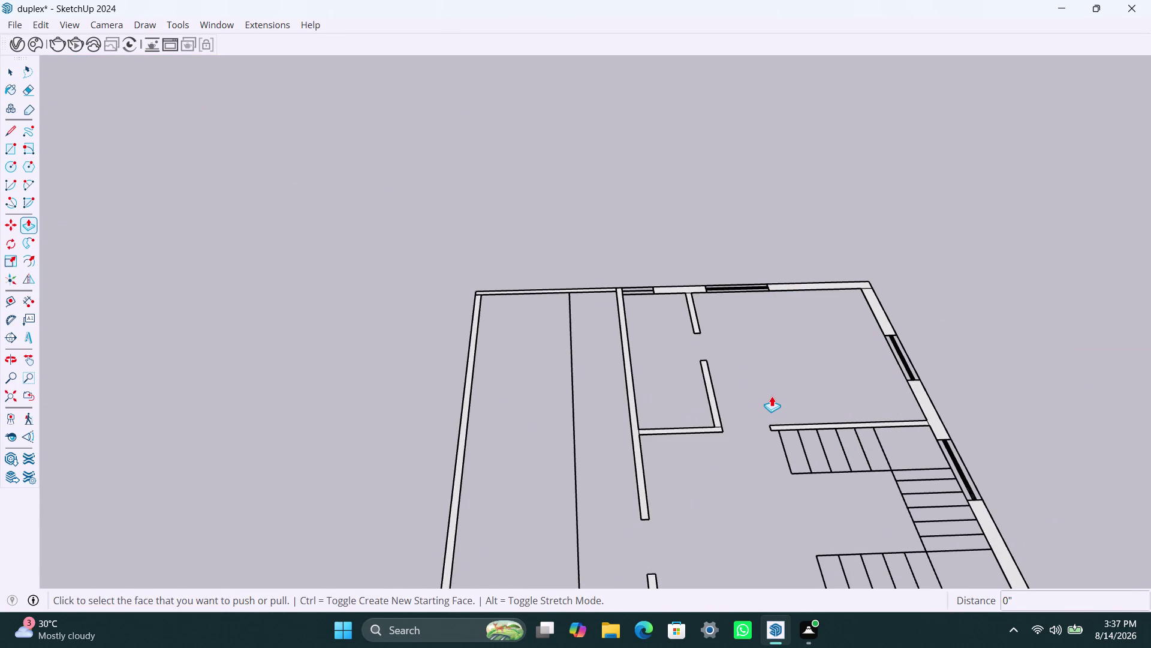
key(ctrl+z)
scroll(down, 3)
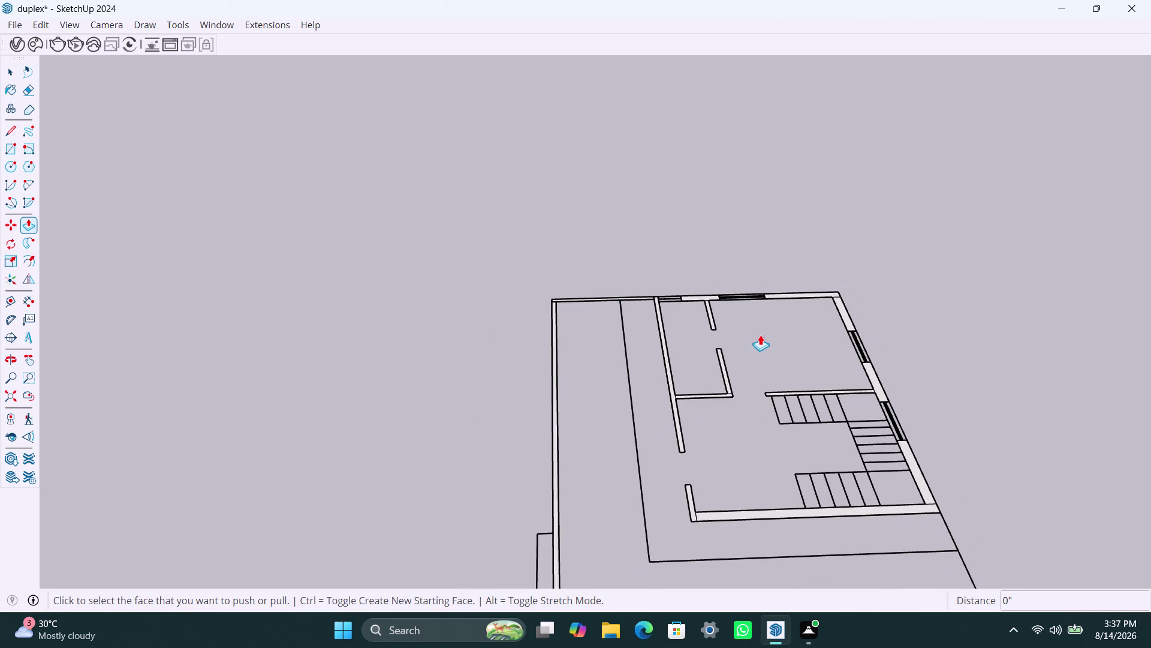
Orbit the view to look down on the flat floor plan from above.
key(space)
click(703, 349)
click(706, 352)
scroll(down, 3)
middle_drag(678, 382, 587, 114)
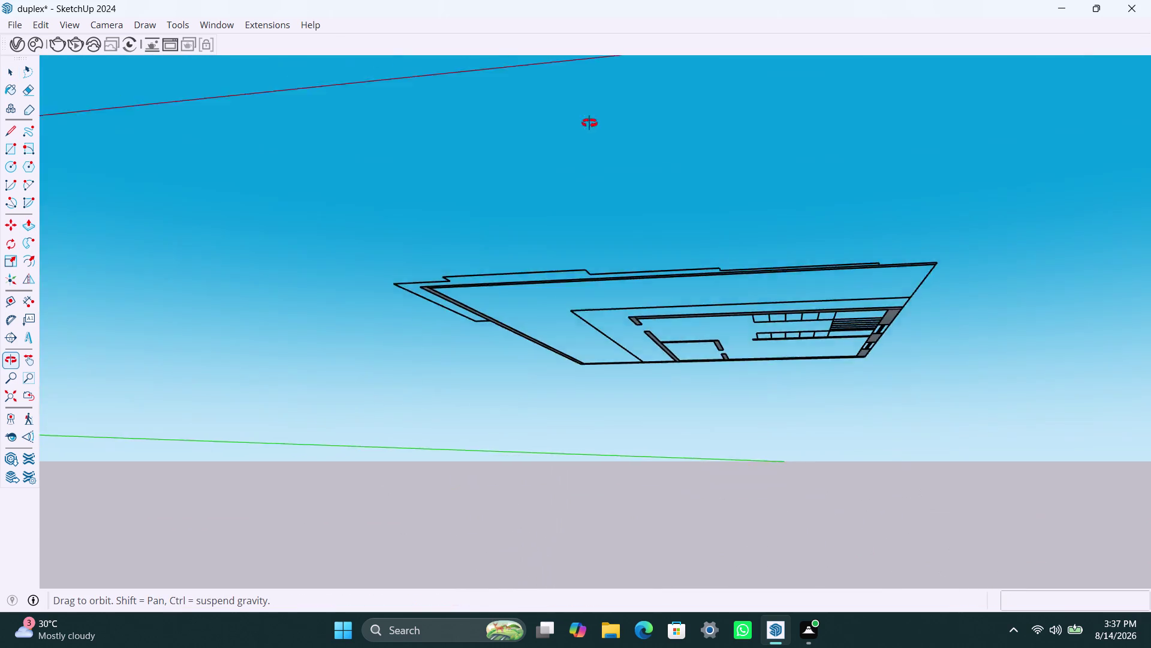
middle_drag(588, 114, 658, 336)
click(593, 324)
scroll(down, 3)
scroll(up, 3)
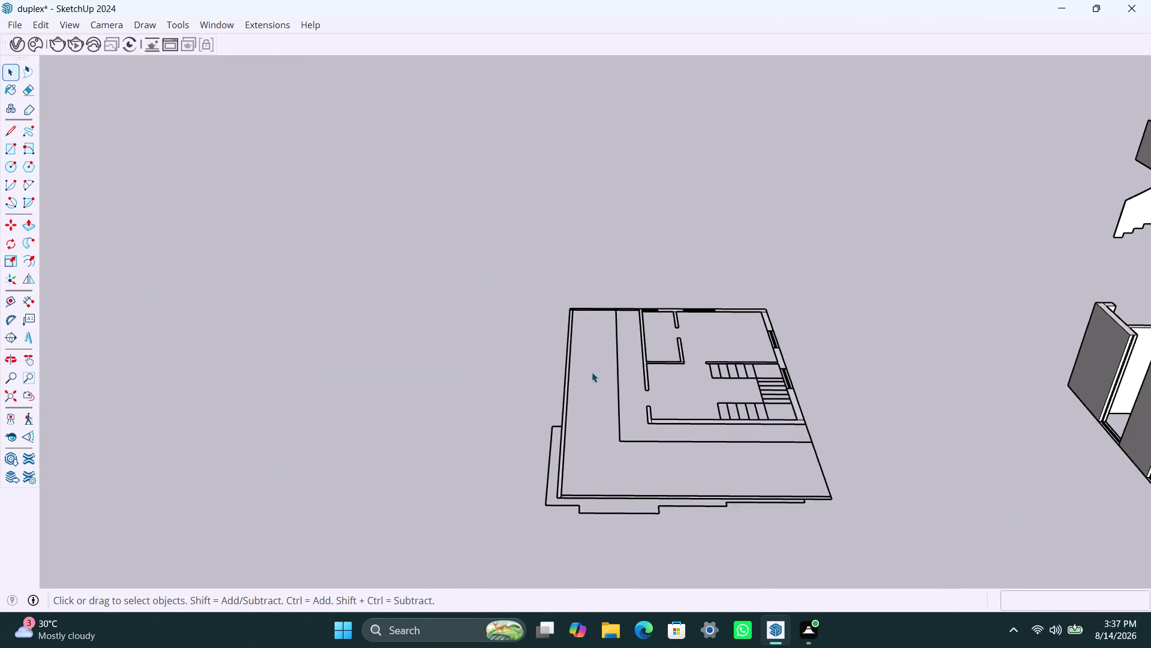
scroll(down, 3)
middle_drag(613, 450, 602, 367)
Box-select the floor plan and move it from its front corner onto the red axis.
drag(515, 210, 523, 274)
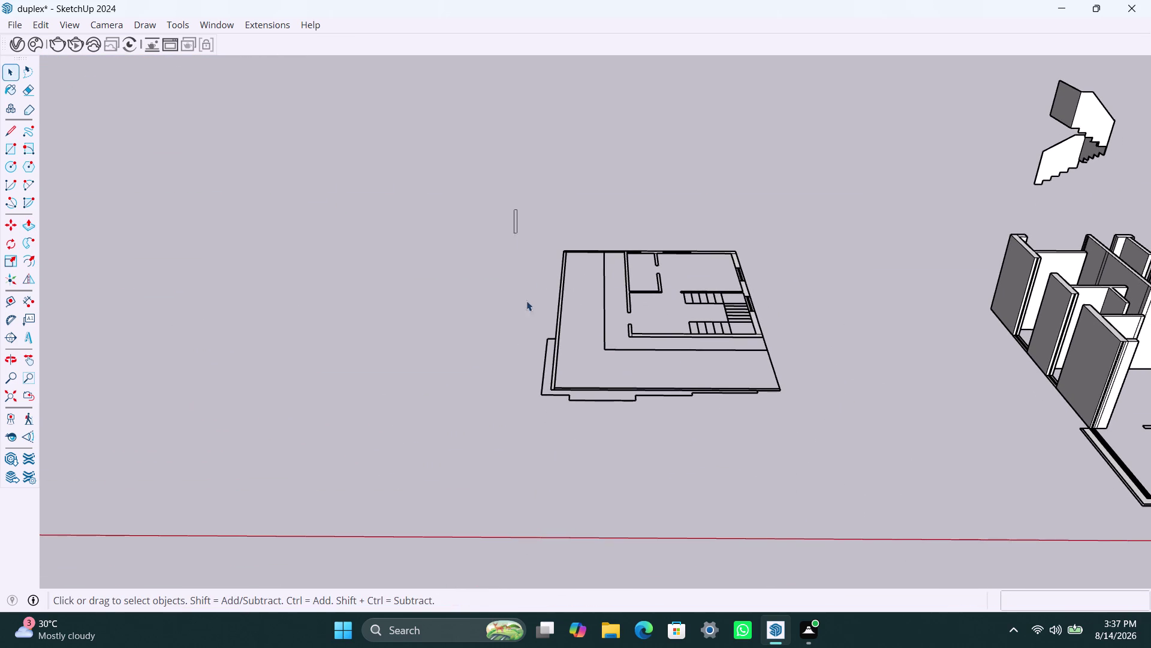
drag(522, 275, 829, 428)
key(m)
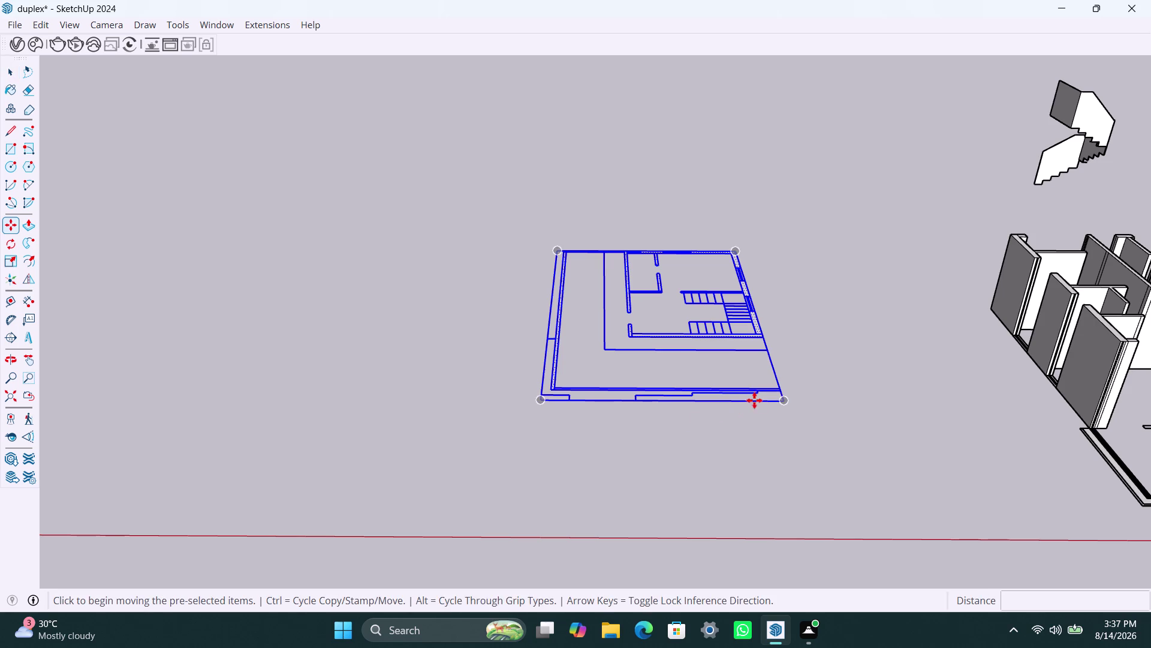
click(785, 395)
click(825, 540)
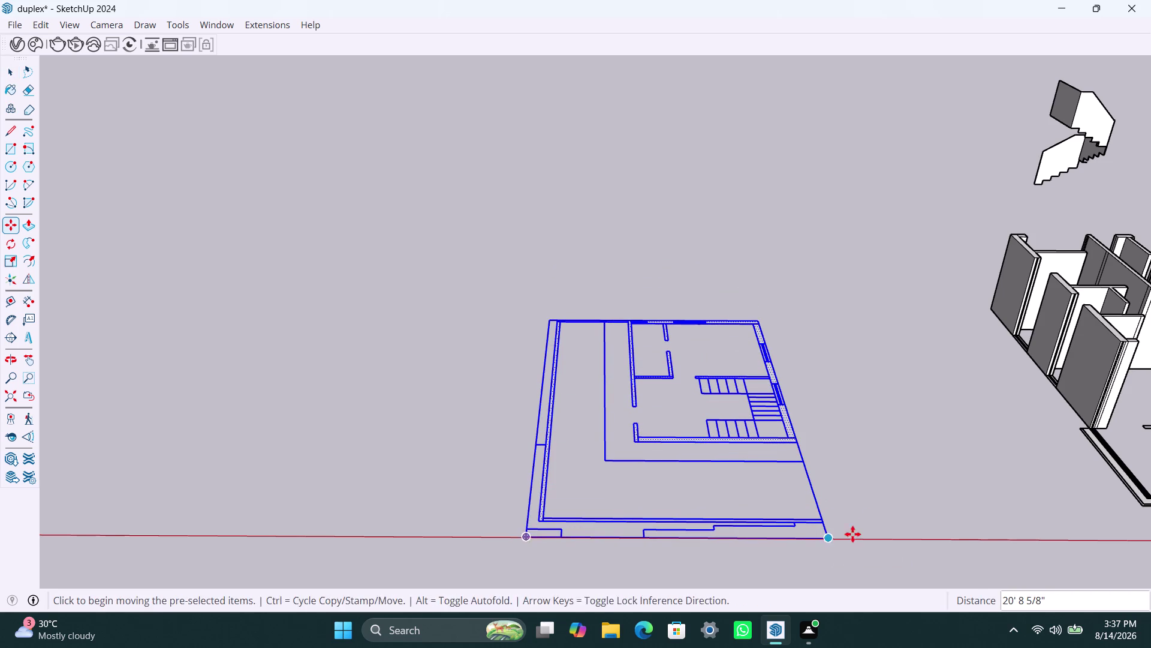
key(space)
click(856, 488)
scroll(up, 3)
middle_drag(757, 519, 776, 468)
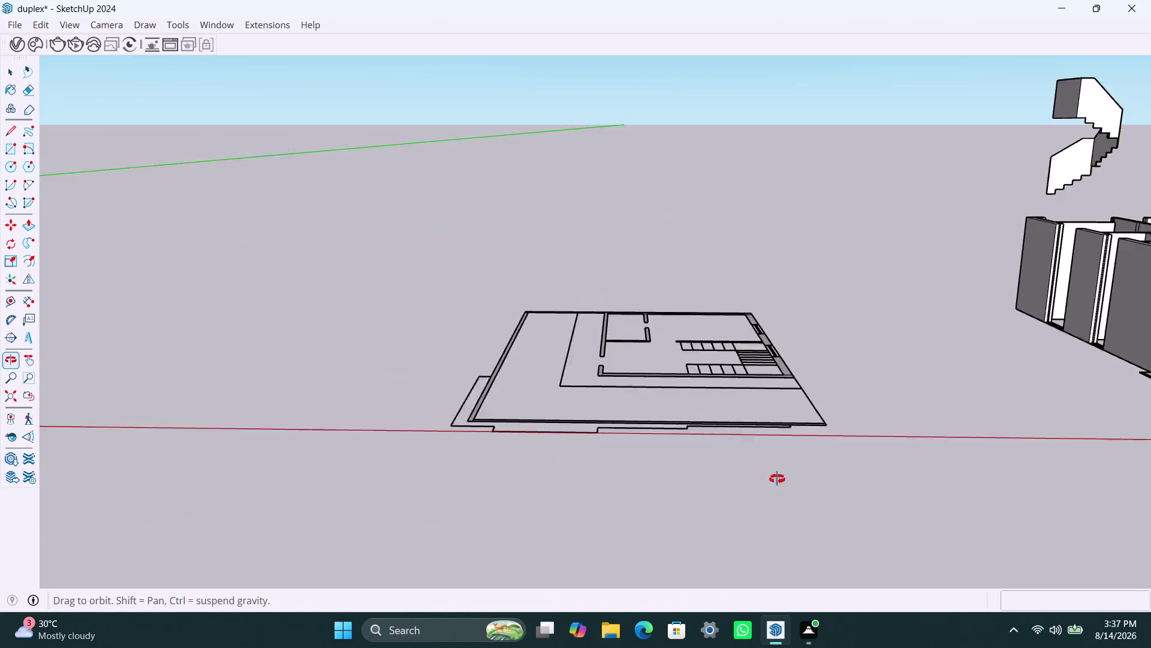
middle_drag(775, 468, 772, 547)
scroll(up, 3)
scroll(down, 3)
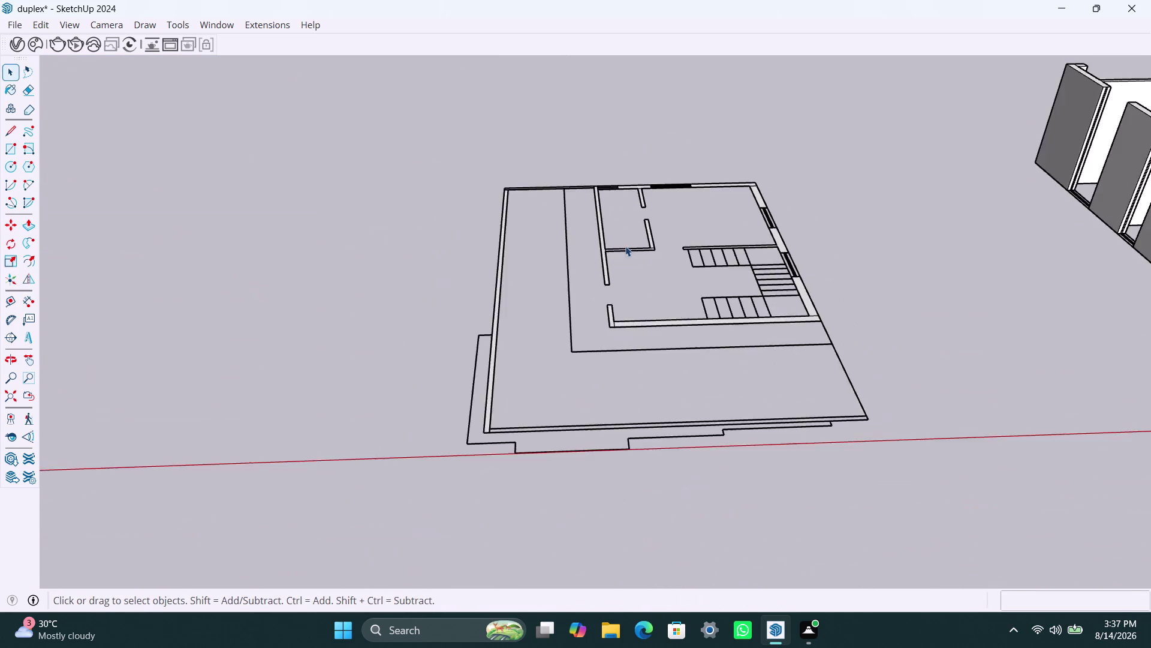
Zoom and orbit to bring the plan's front edge into view.
middle_drag(626, 247, 626, 442)
scroll(up, 3)
scroll(down, 3)
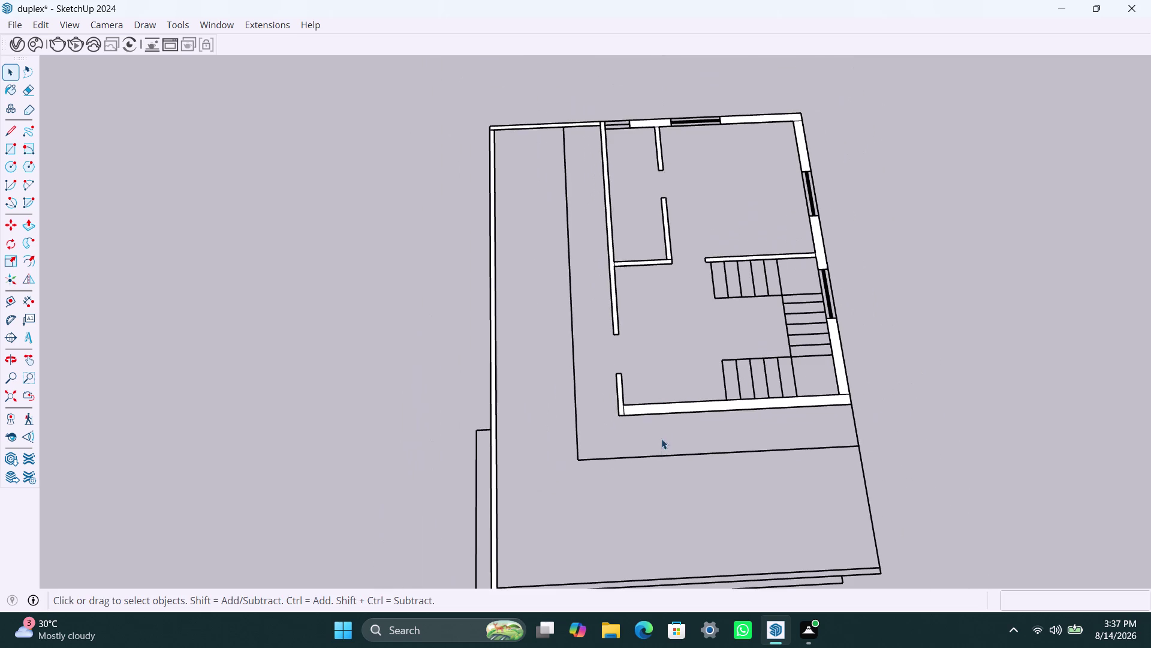
middle_drag(664, 450, 665, 440)
scroll(down, 3)
middle_drag(661, 465, 659, 315)
scroll(up, 3)
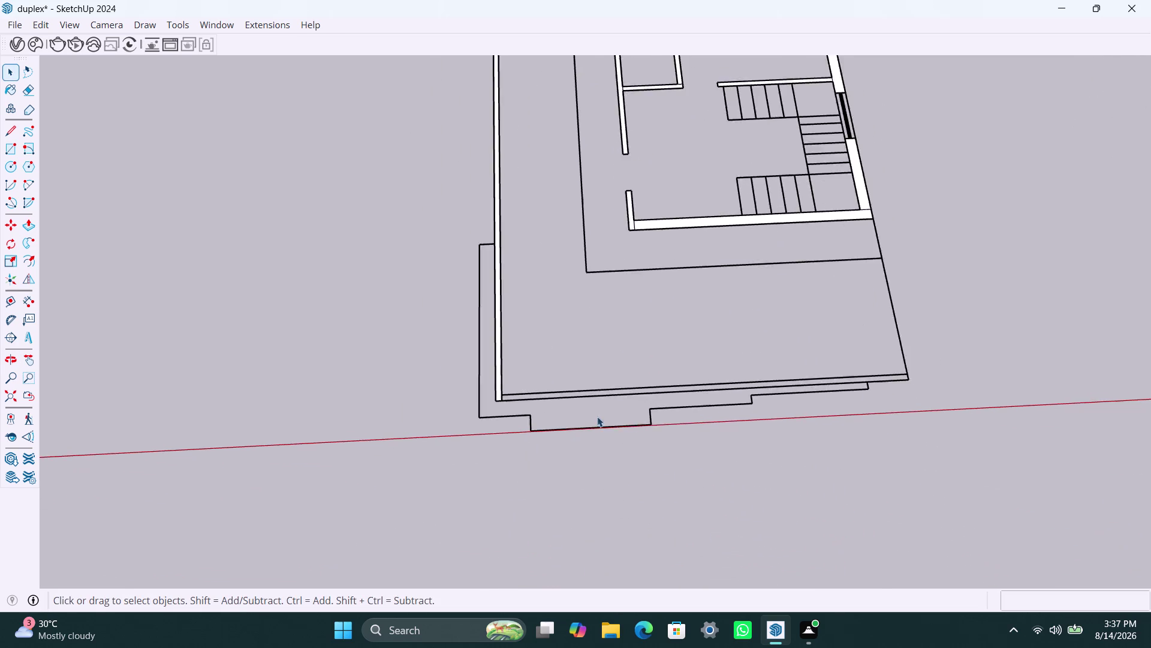
scroll(up, 3)
Draw a 25-foot rectangle from the front-left to the front-right wall corner.
key(r)
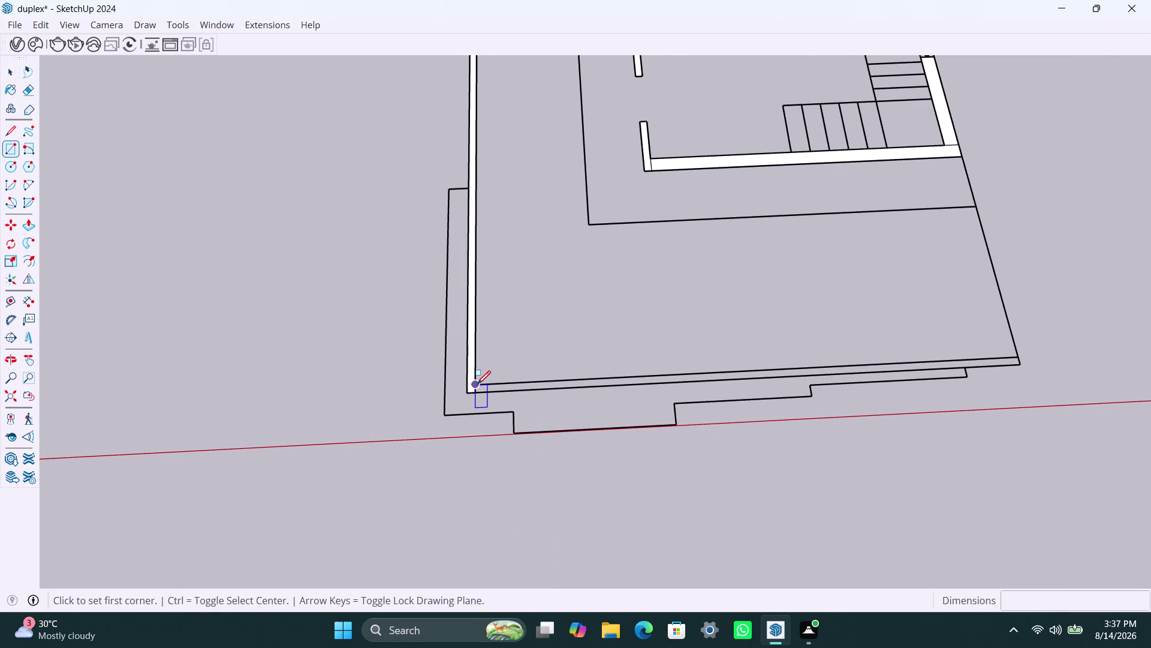
click(477, 383)
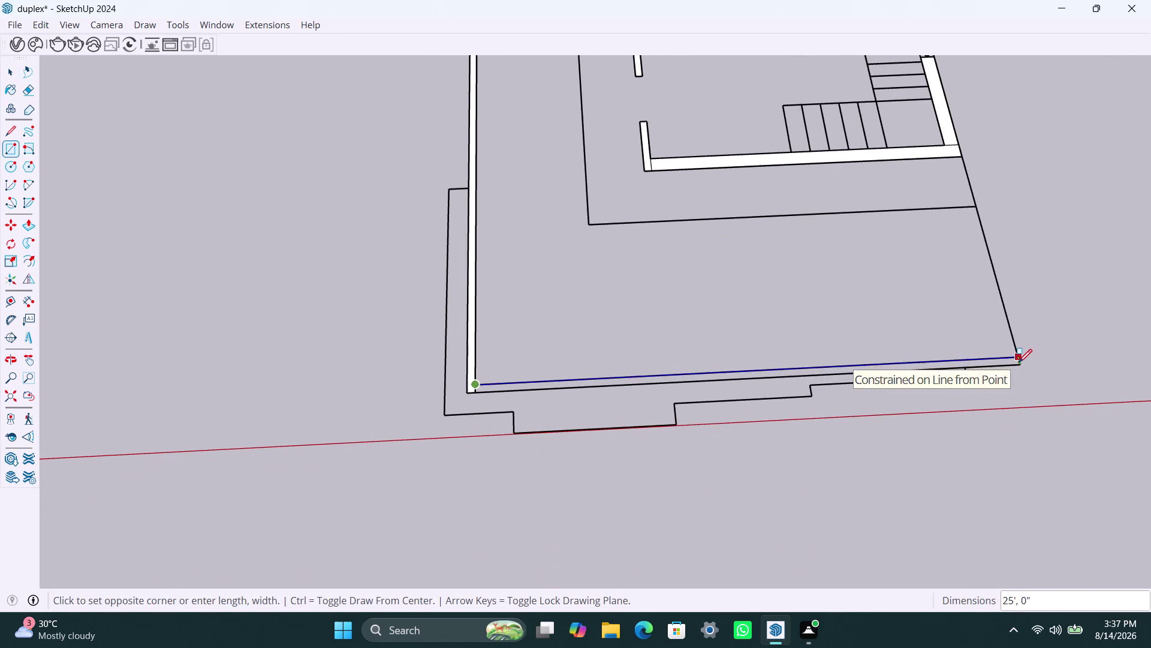
scroll(up, 3)
click(1023, 364)
key(space)
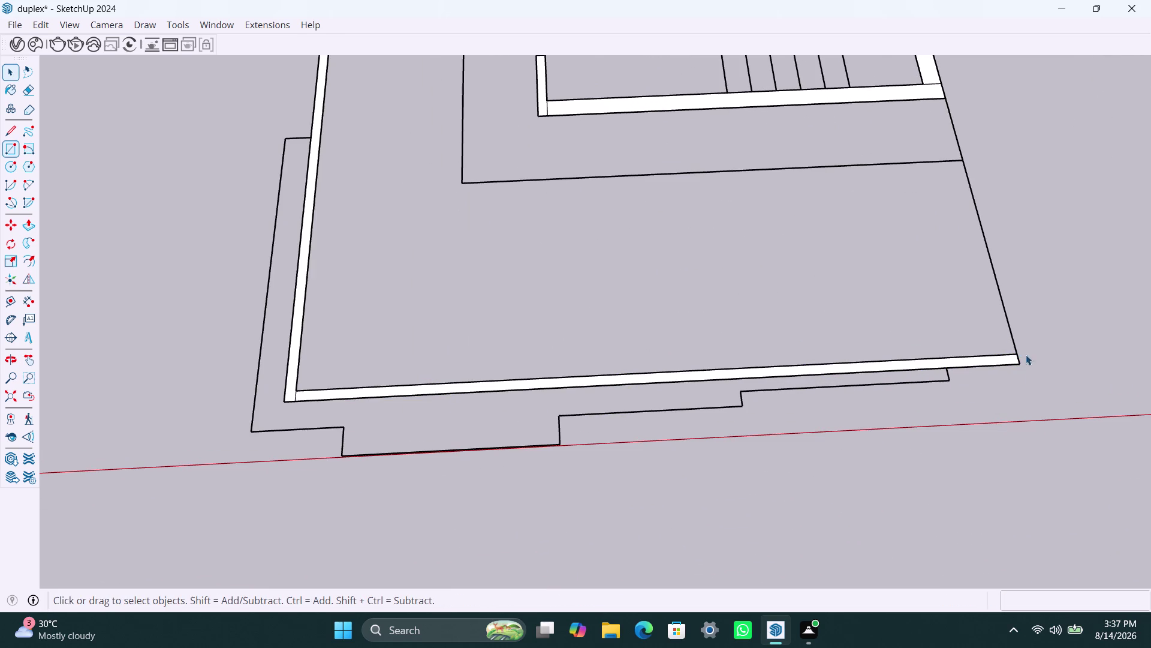
scroll(down, 3)
scroll(down, 3)
middle_drag(696, 246, 706, 420)
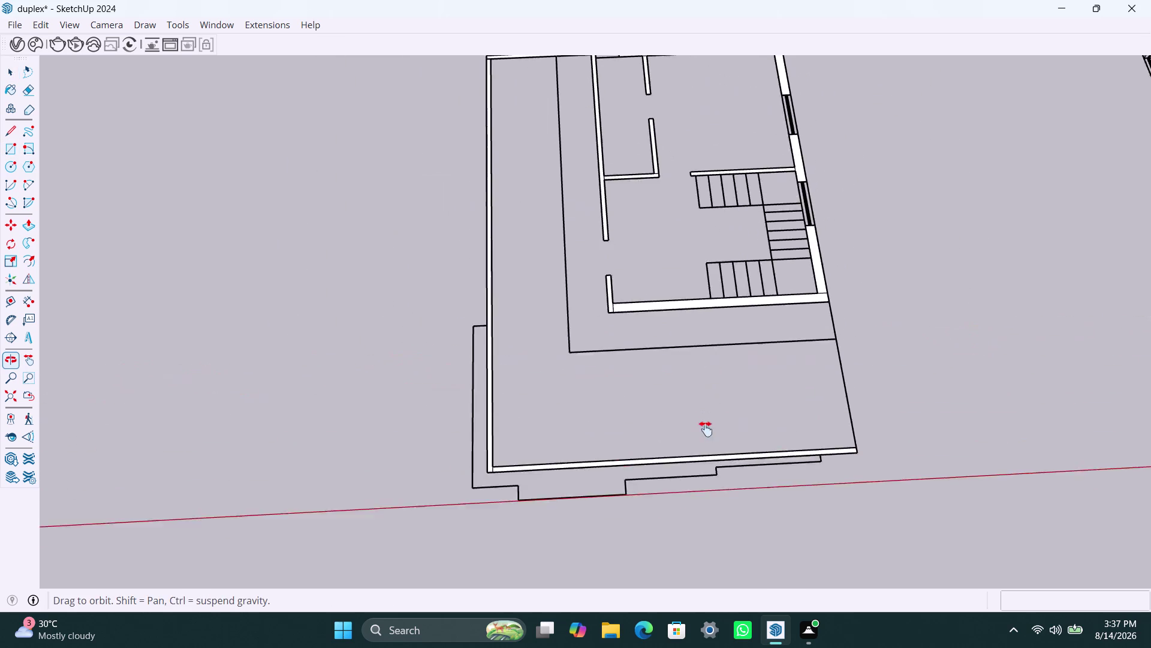
middle_drag(705, 420, 705, 437)
scroll(up, 3)
Push/Pull the first thin wall footprint up to 10' 6".
click(593, 234)
double_click(594, 234)
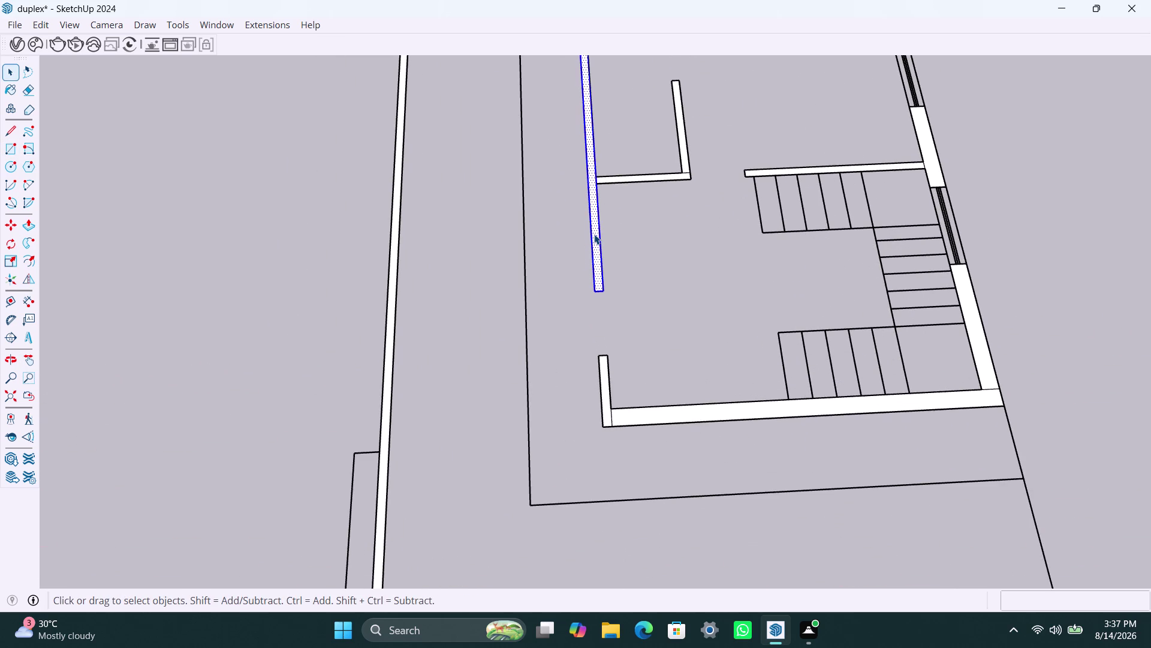
key(p)
click(594, 234)
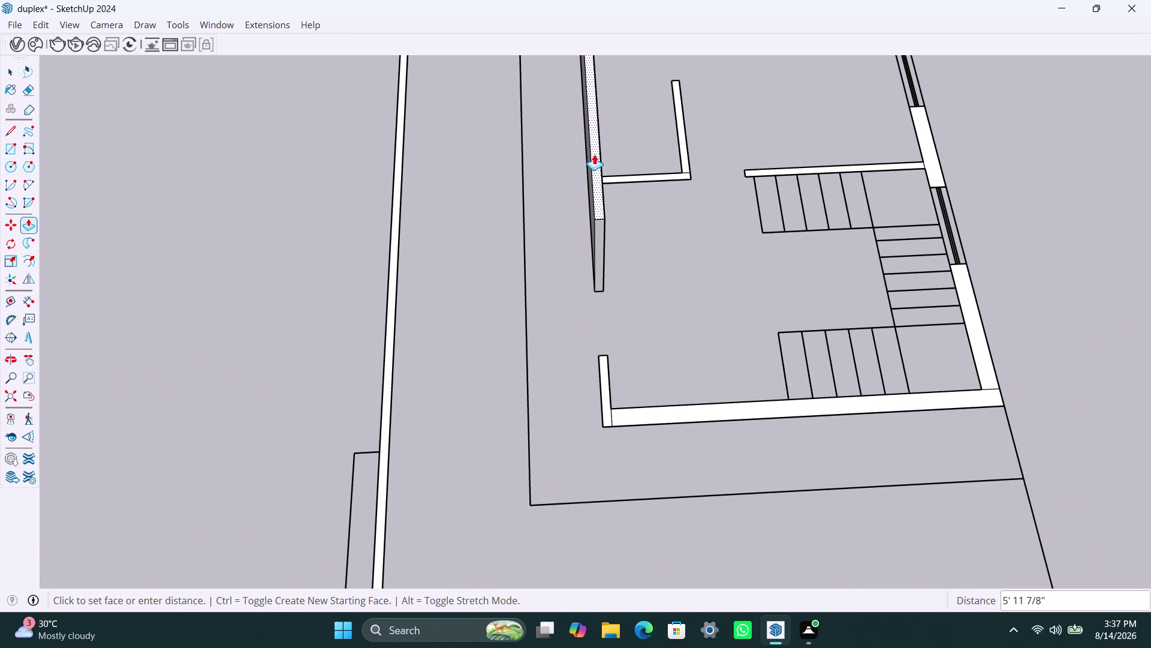
text(10)
text(.6)
key(shift+quotedbl)
key(BackSpace)
key(BackSpace)
key(BackSpace)
key(apostrophe)
text(6")
key(Return)
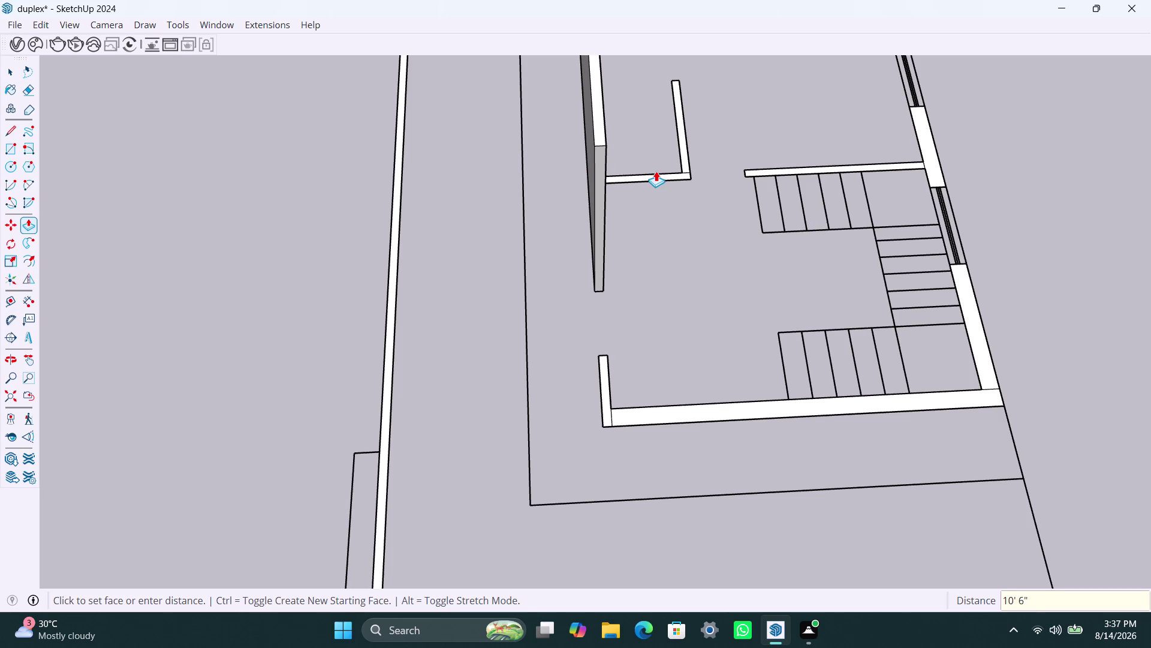
Raise the interior partition footprints, including the wall beside the stairs, to 10' 6".
scroll(up, 3)
double_click(683, 182)
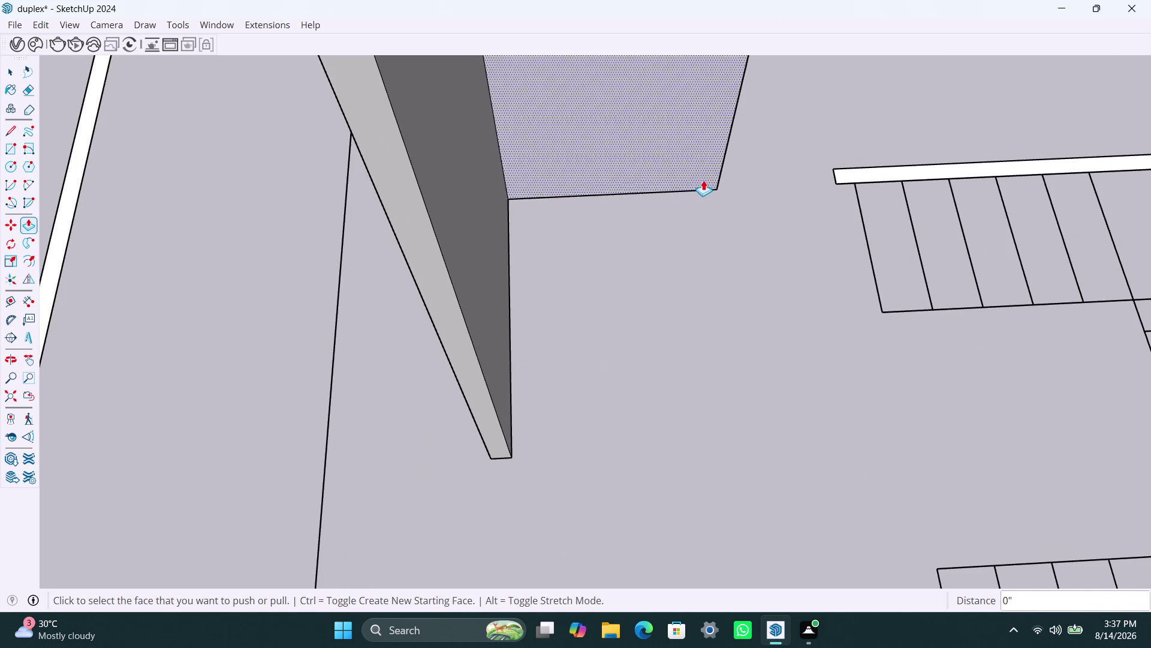
scroll(down, 3)
middle_drag(800, 191, 752, 211)
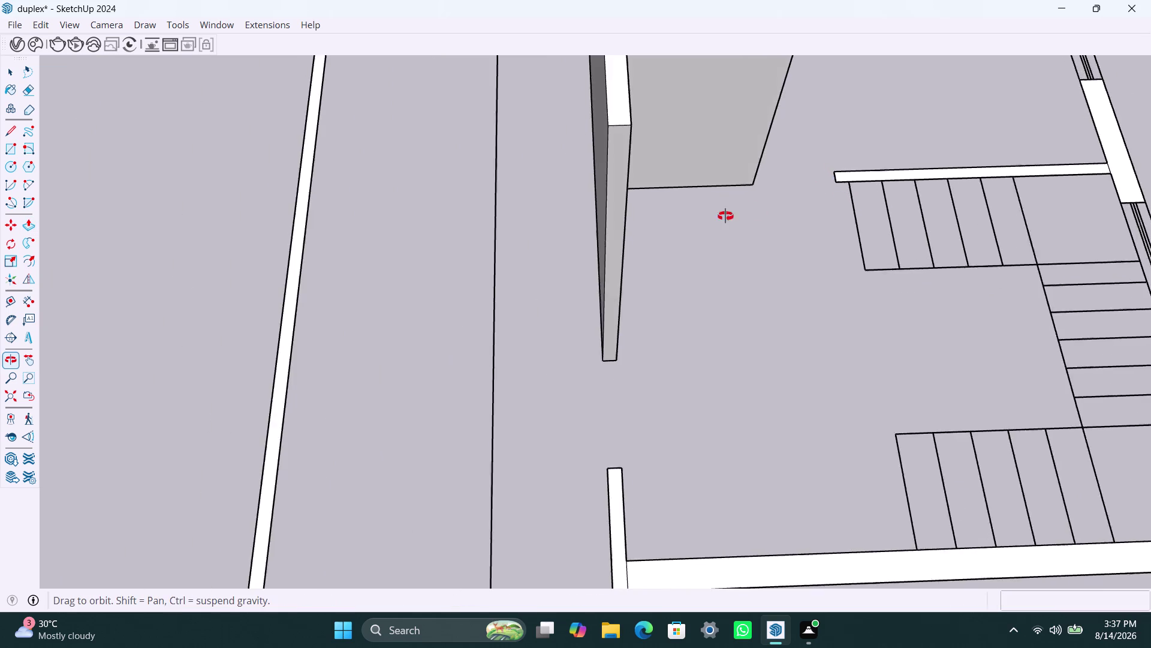
middle_drag(752, 211, 475, 199)
scroll(up, 3)
scroll(up, 3)
double_click(929, 254)
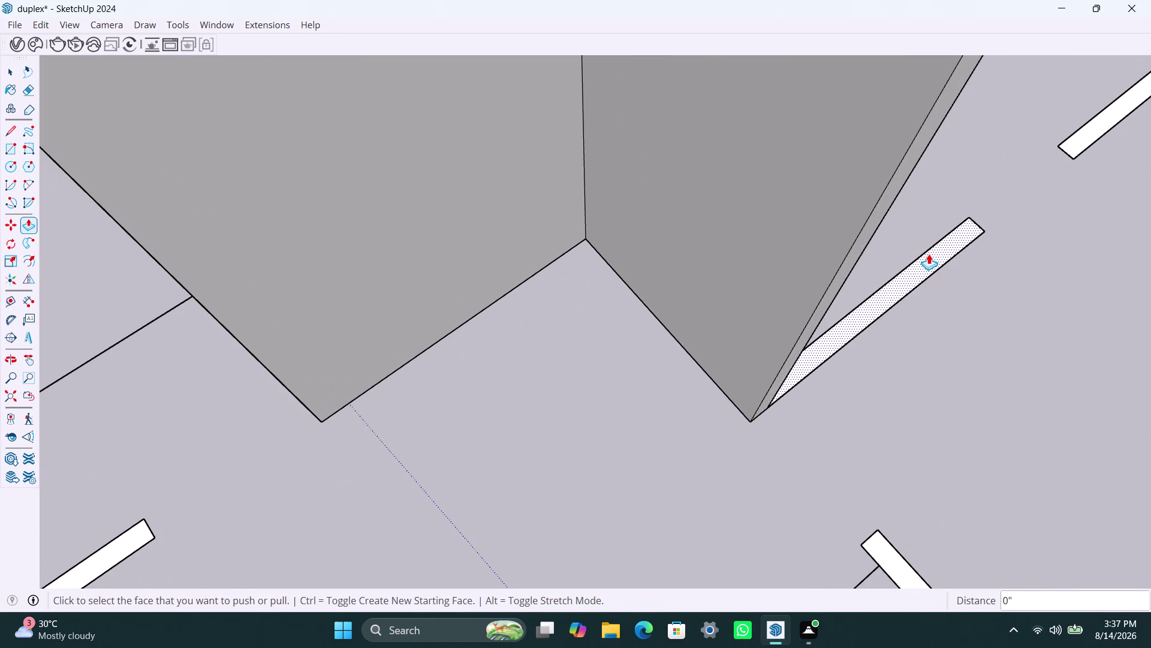
double_click(1082, 137)
scroll(down, 3)
scroll(down, 3)
scroll(up, 3)
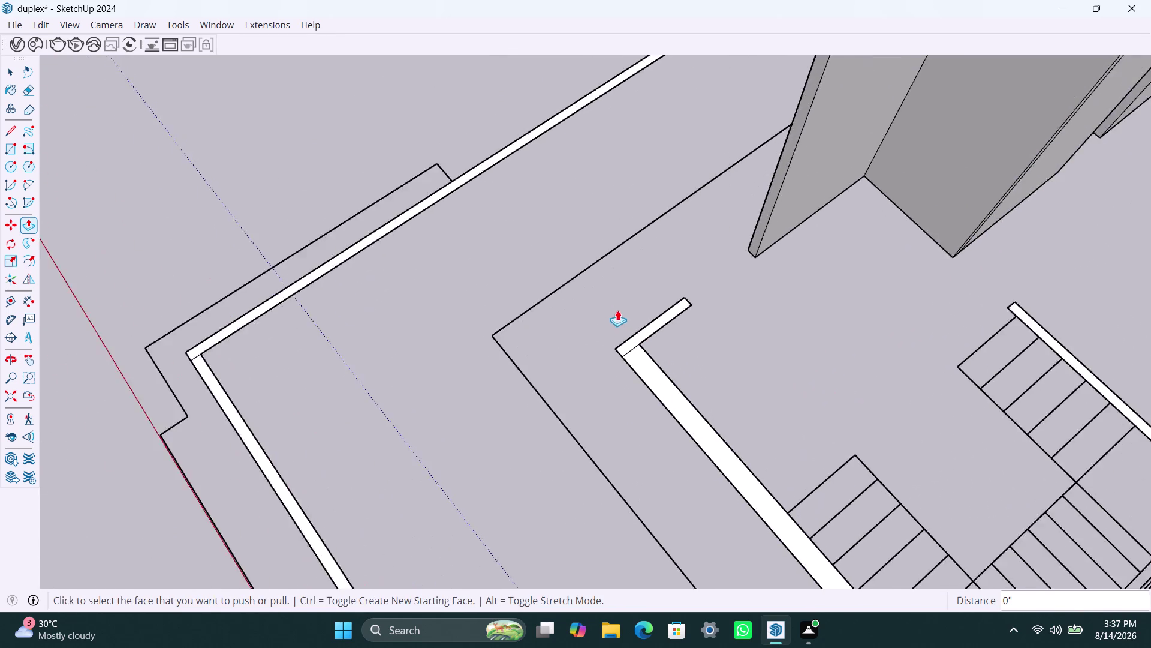
scroll(up, 3)
double_click(680, 336)
double_click(697, 438)
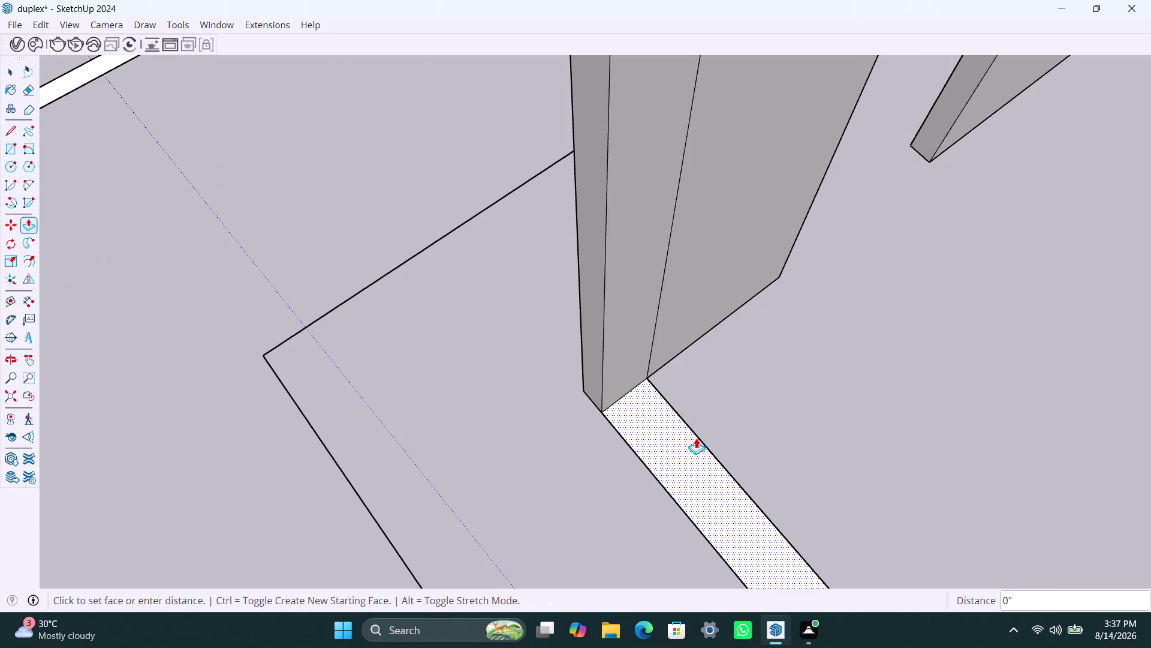
scroll(down, 3)
middle_drag(720, 395, 683, 369)
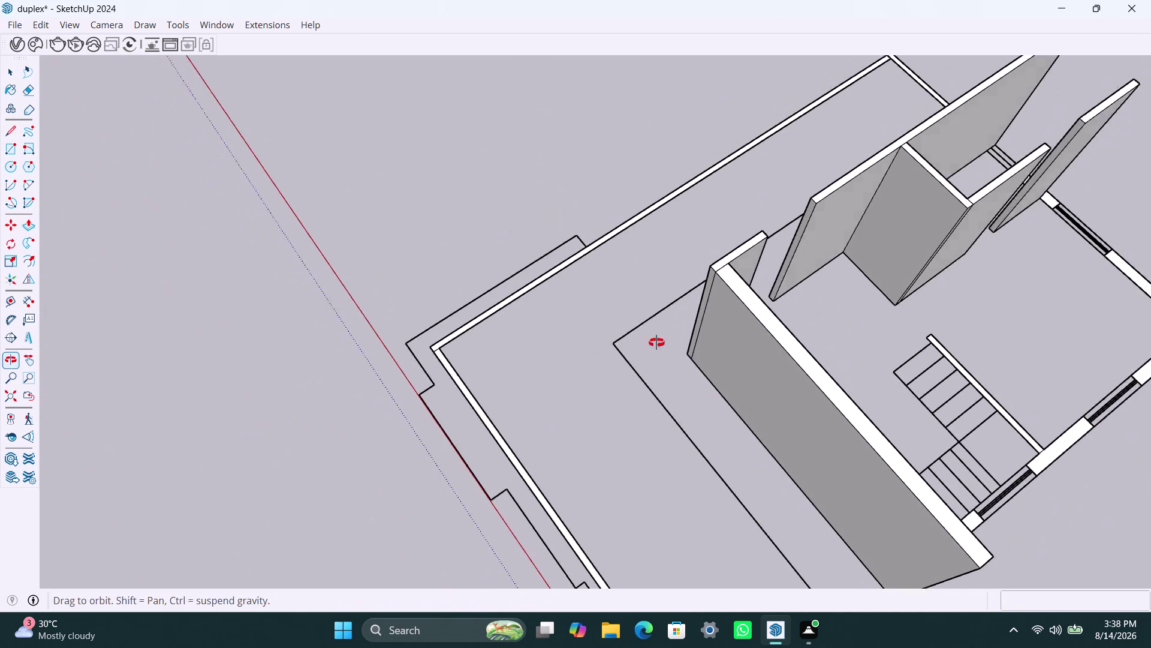
middle_drag(683, 369, 525, 77)
scroll(up, 3)
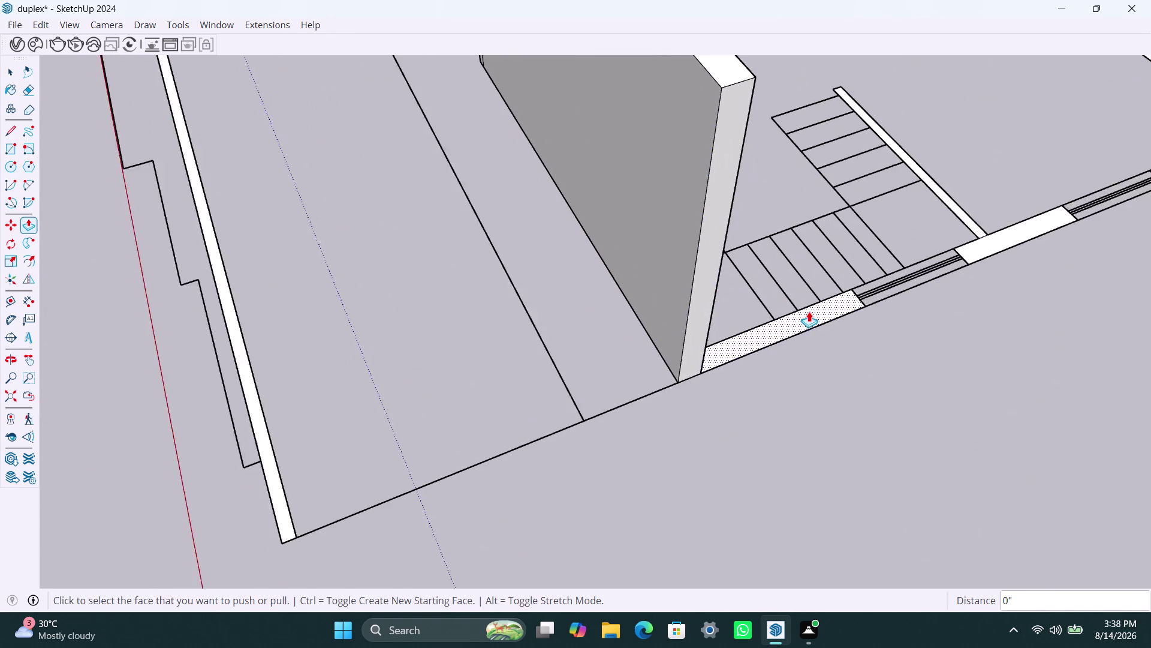
scroll(up, 3)
double_click(792, 332)
Raise the outer and front wall sections to the same 10' 6" height.
scroll(down, 3)
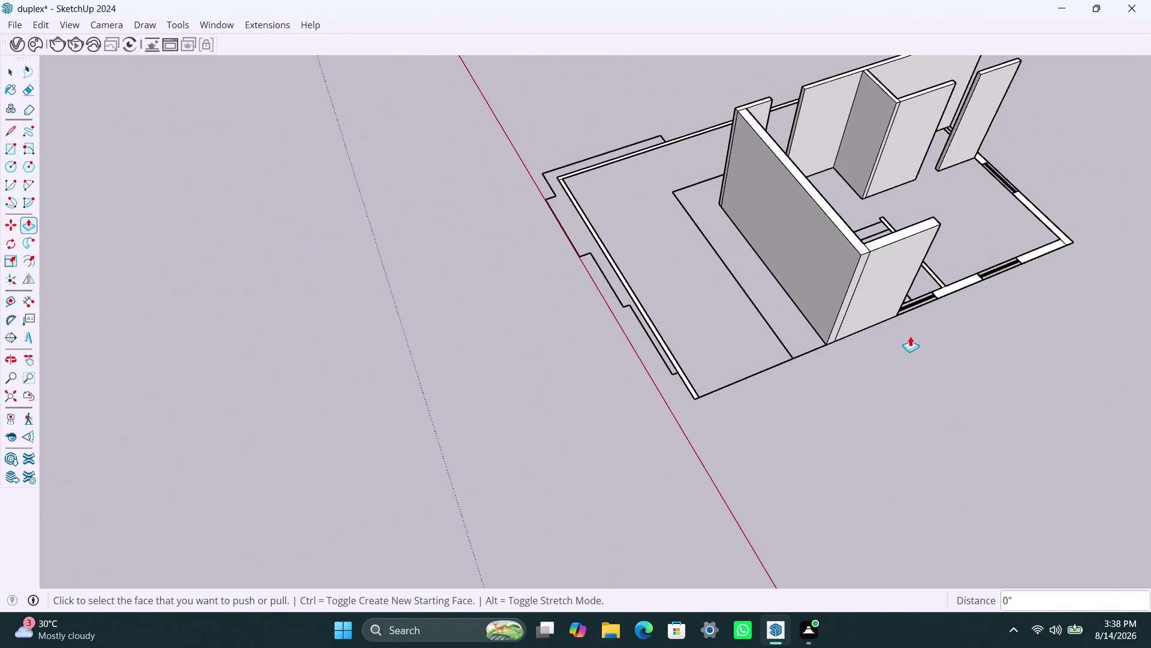
middle_drag(910, 336, 683, 353)
scroll(up, 3)
double_click(762, 293)
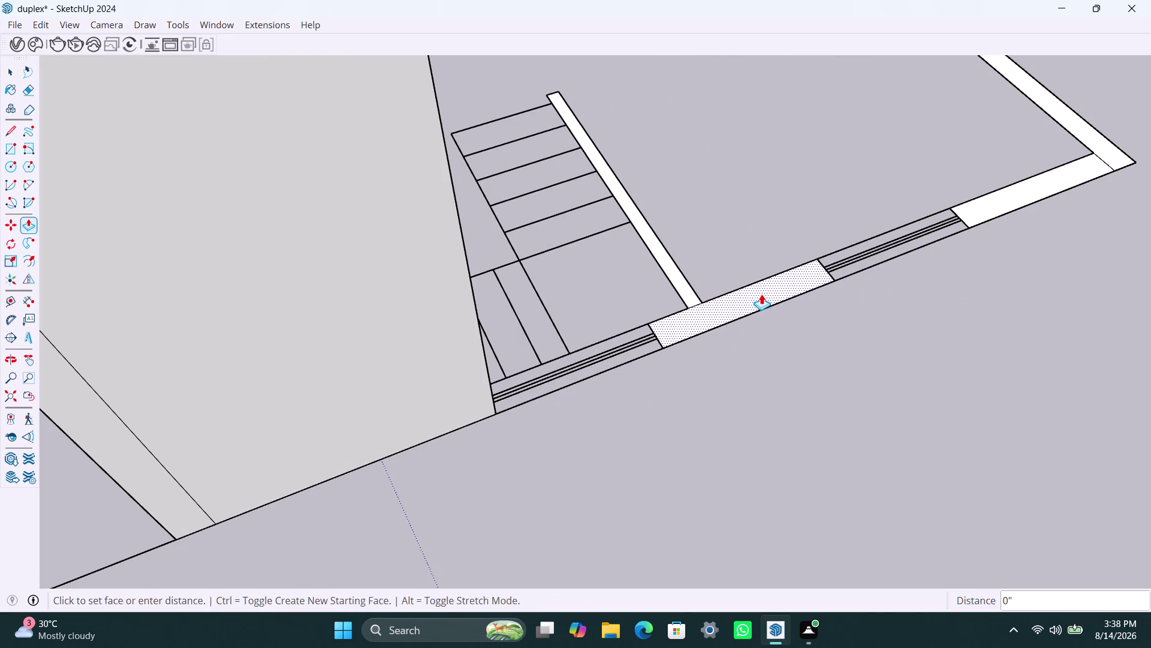
double_click(983, 202)
scroll(down, 3)
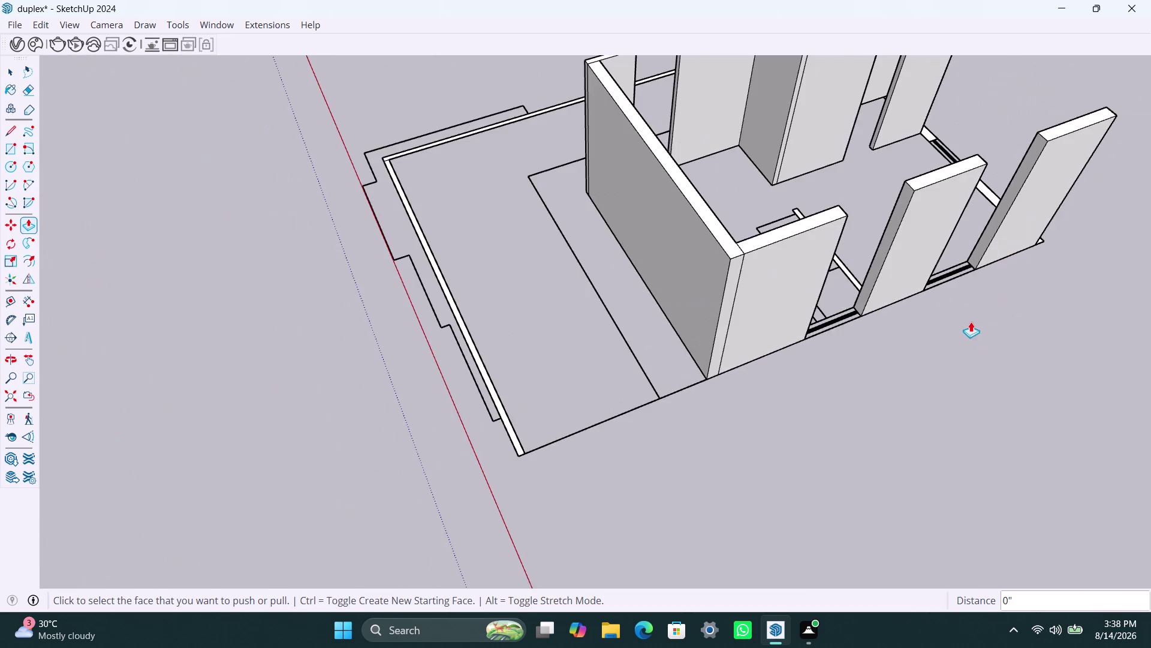
middle_drag(939, 347, 604, 210)
scroll(down, 3)
middle_drag(915, 376, 827, 364)
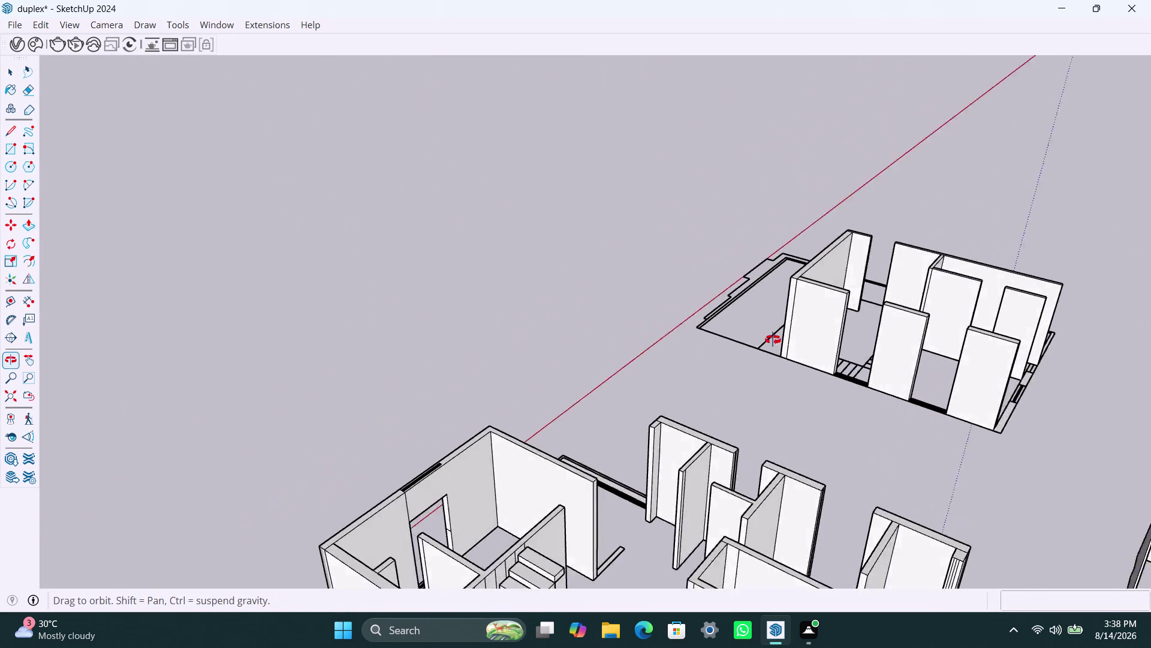
middle_drag(828, 364, 666, 283)
scroll(down, 3)
middle_drag(891, 409, 769, 268)
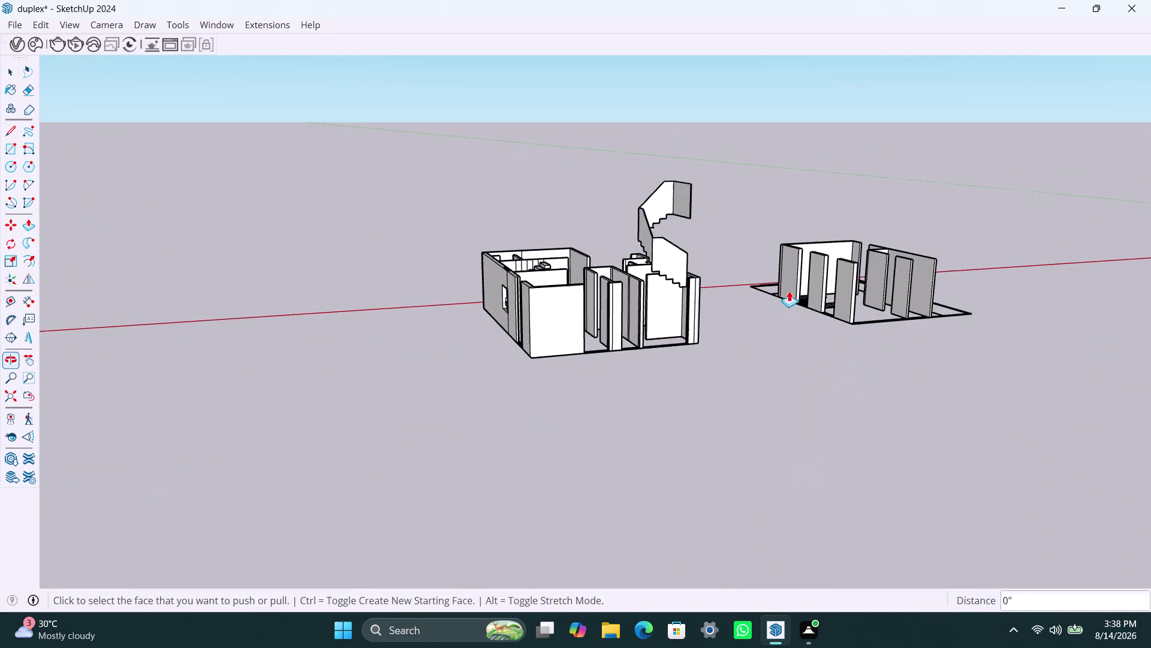
scroll(up, 3)
middle_drag(909, 326, 820, 419)
scroll(down, 3)
scroll(up, 3)
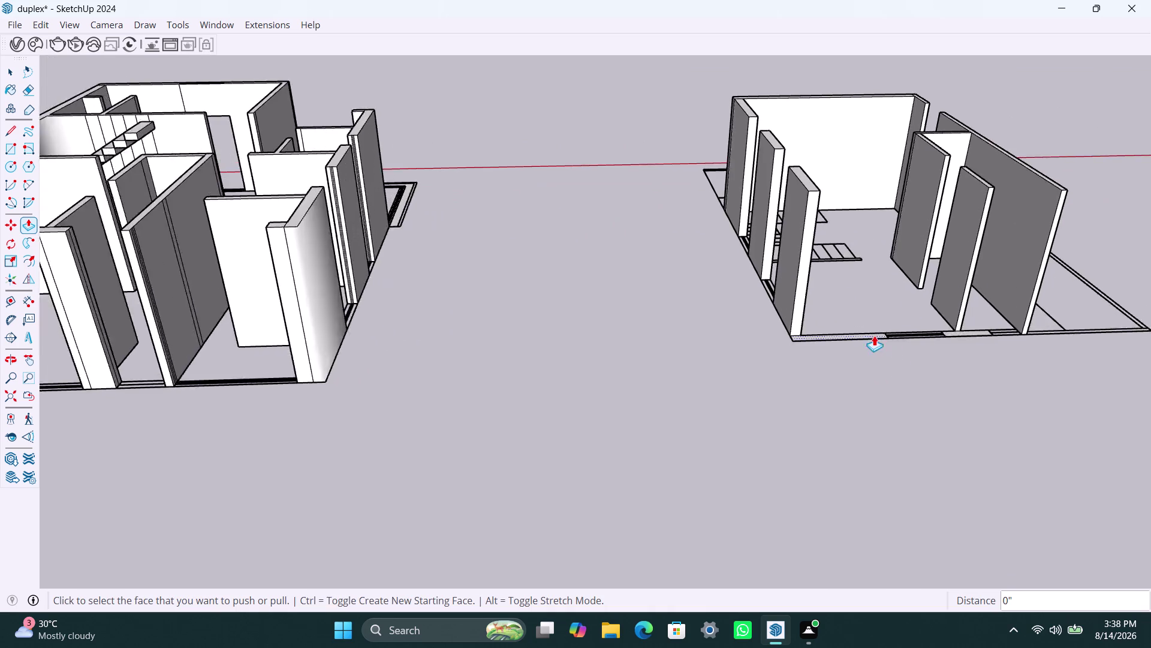
scroll(up, 3)
middle_drag(864, 336, 842, 493)
scroll(up, 3)
scroll(up, 3)
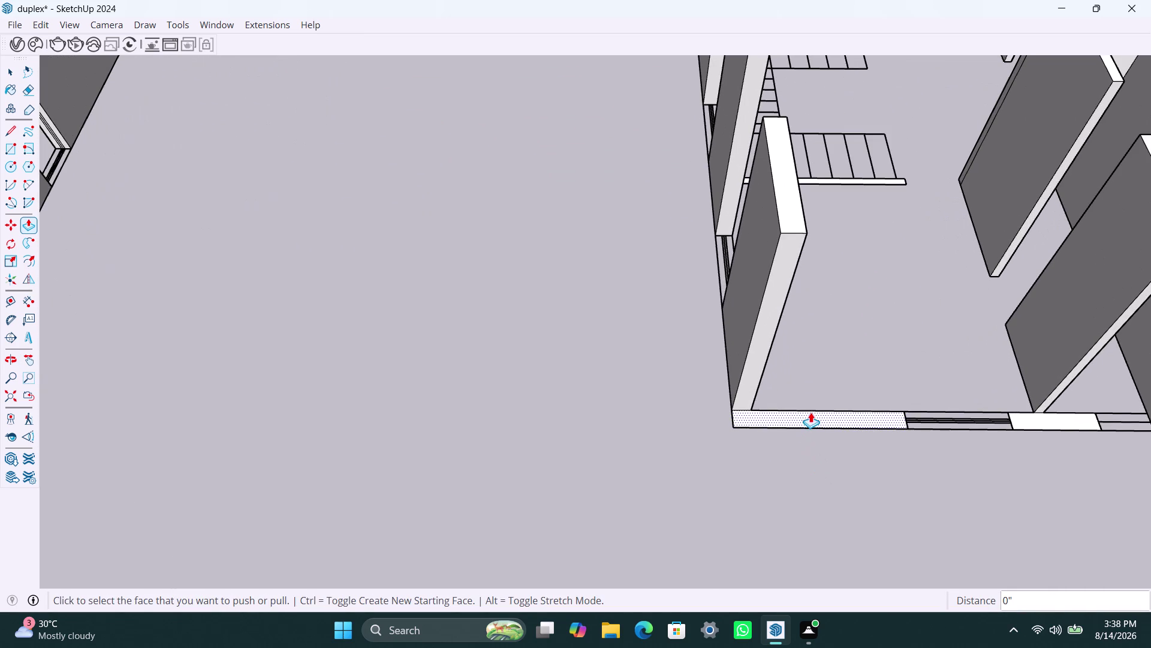
double_click(811, 412)
double_click(1060, 417)
scroll(down, 3)
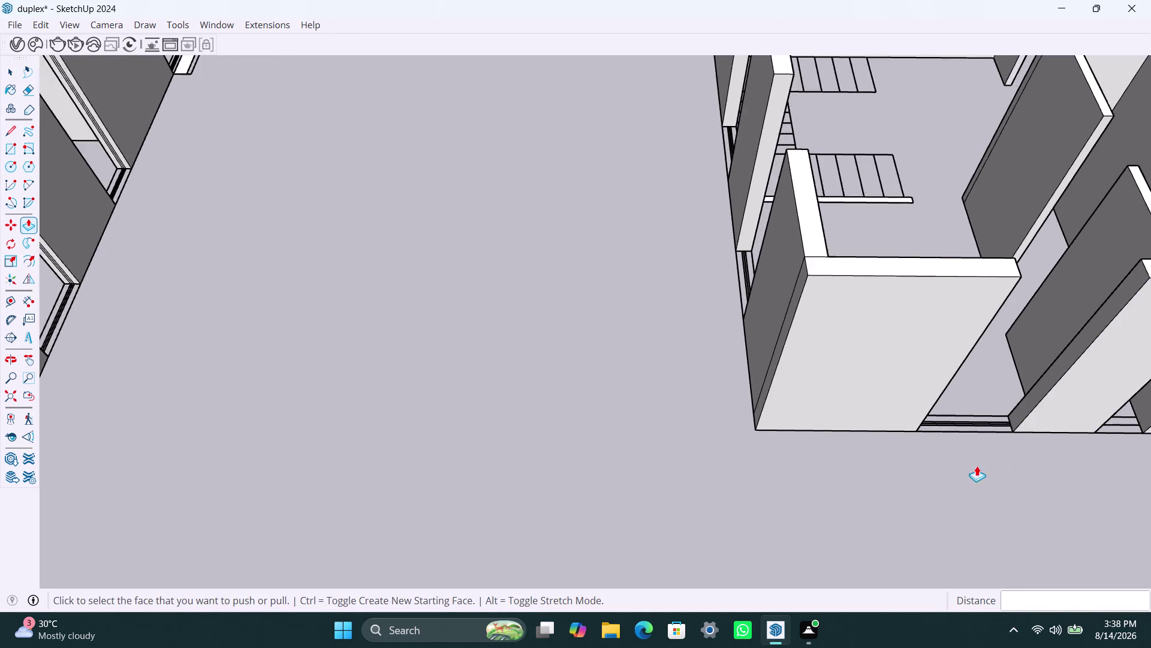
scroll(down, 3)
middle_drag(930, 409, 743, 371)
scroll(up, 3)
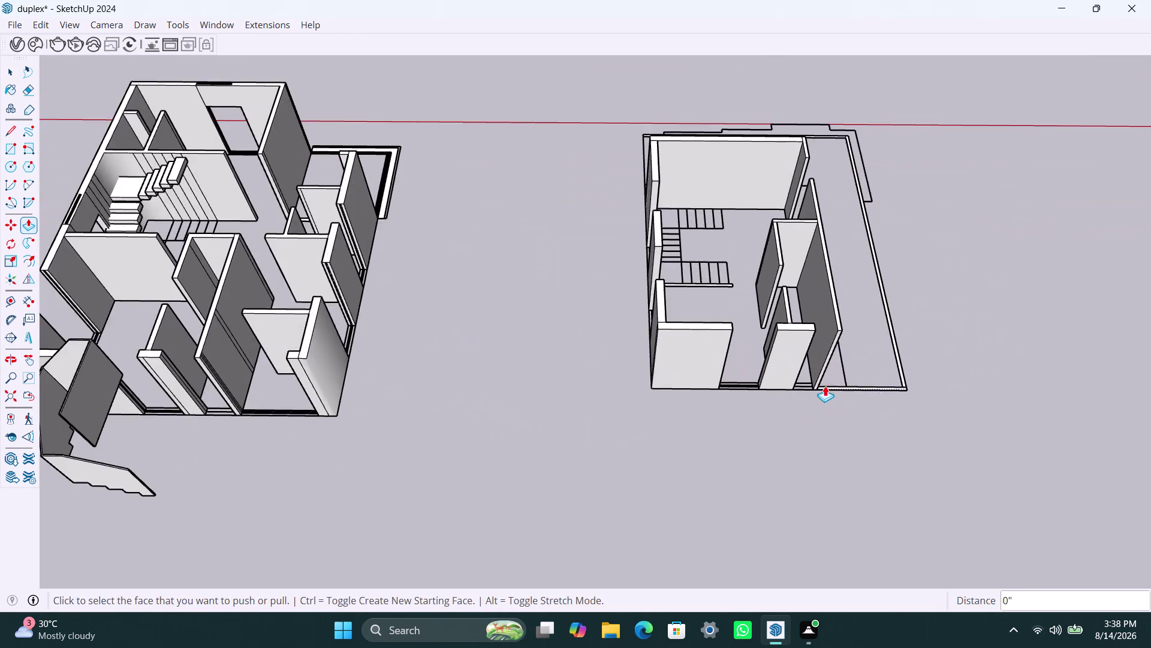
scroll(up, 3)
scroll(up, 3)
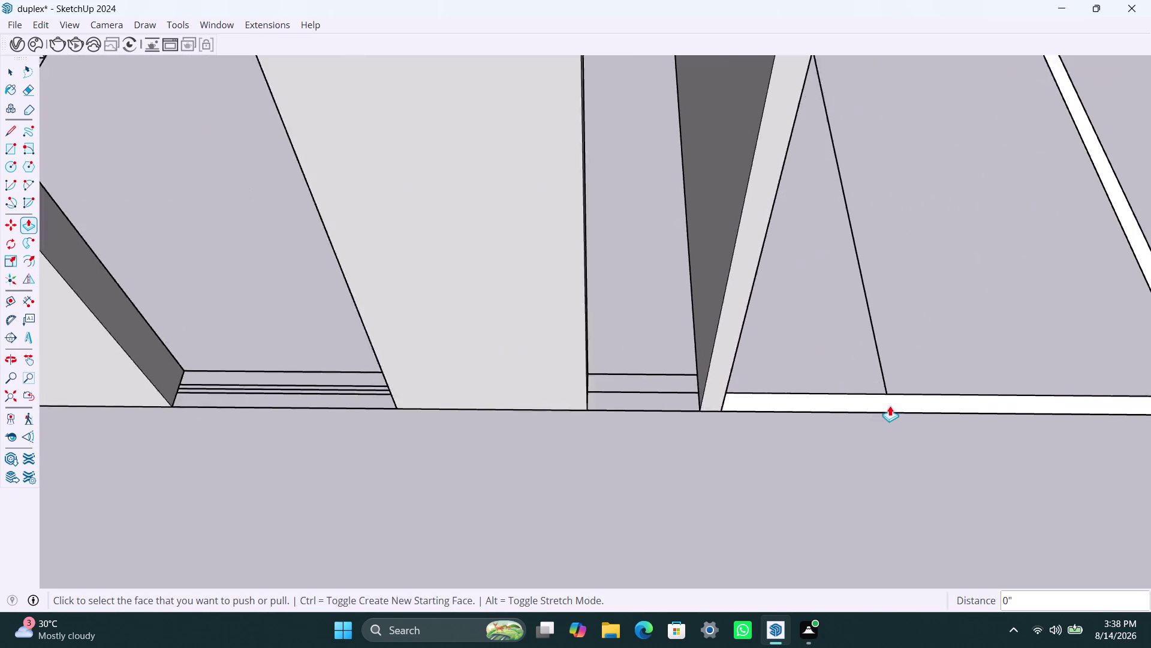
click(890, 402)
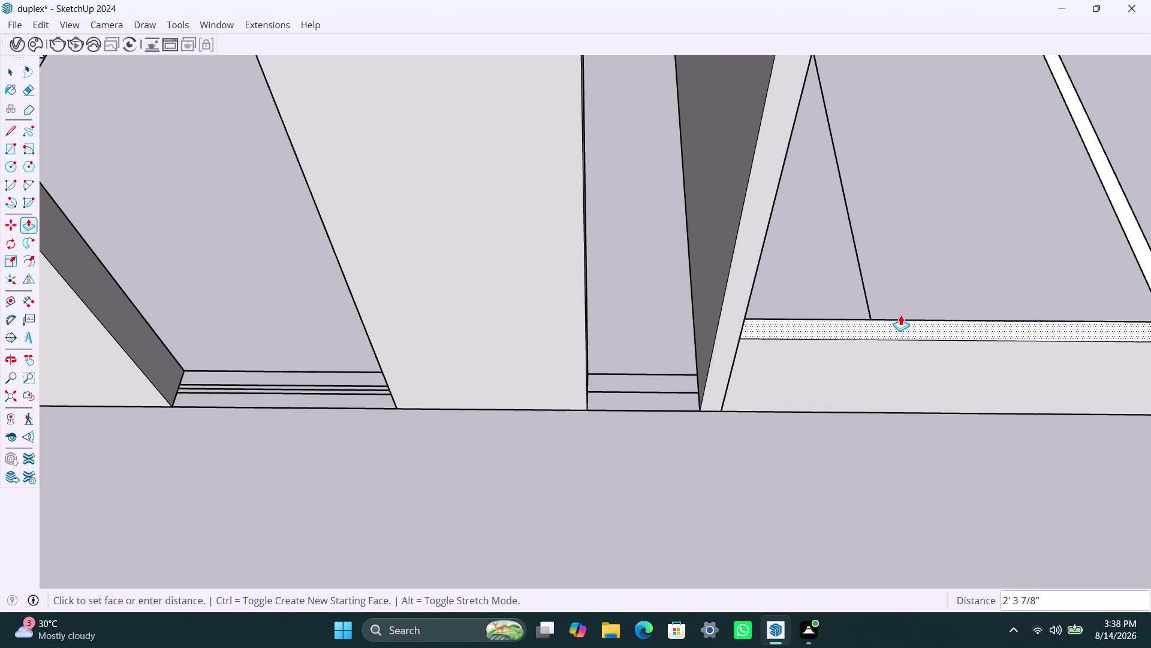
key(4)
key(apostrophe)
key(Return)
scroll(down, 3)
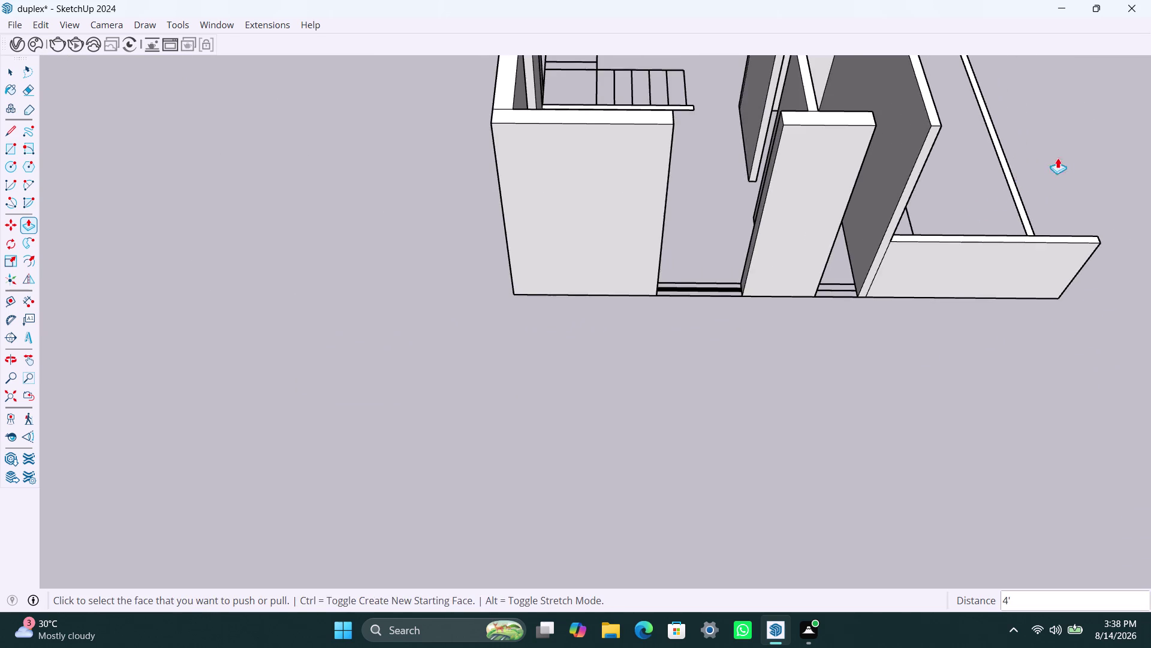
middle_drag(1072, 251, 772, 202)
scroll(down, 3)
middle_drag(960, 384, 957, 381)
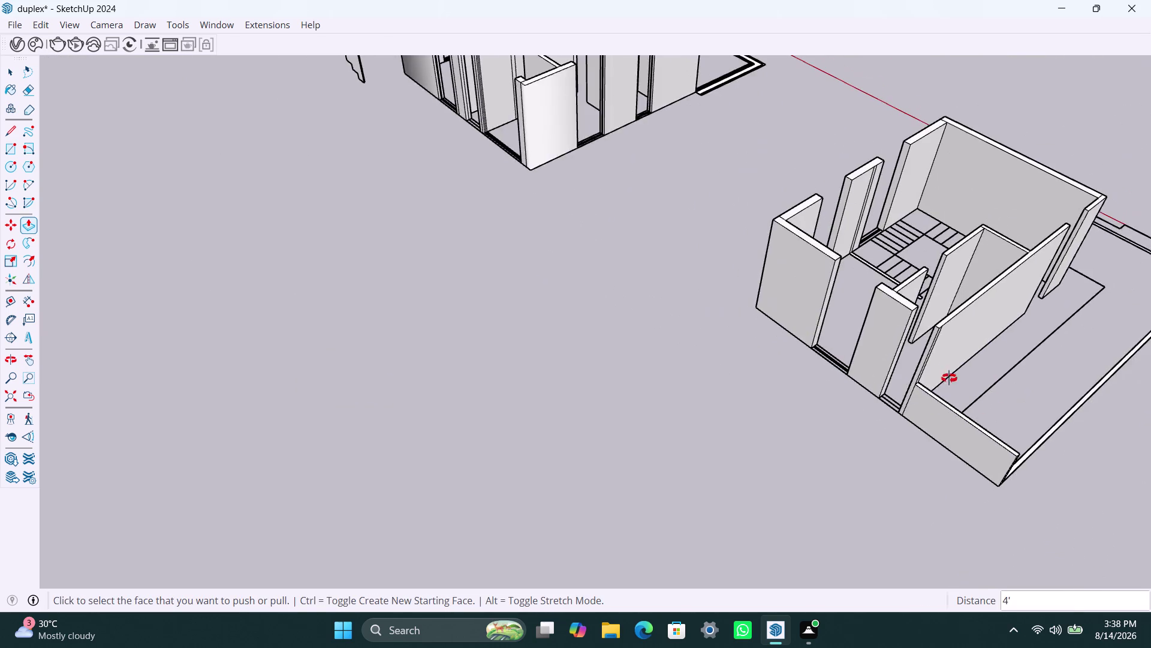
middle_drag(957, 381, 599, 245)
scroll(down, 3)
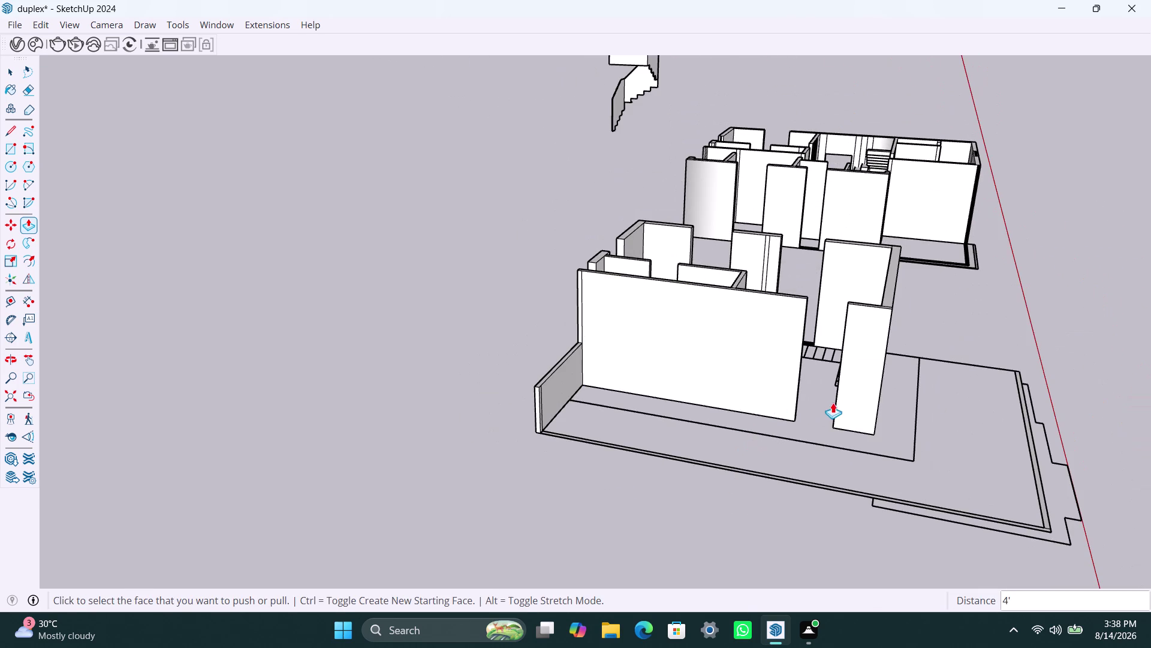
middle_drag(834, 391, 862, 496)
scroll(up, 3)
middle_drag(873, 459, 879, 436)
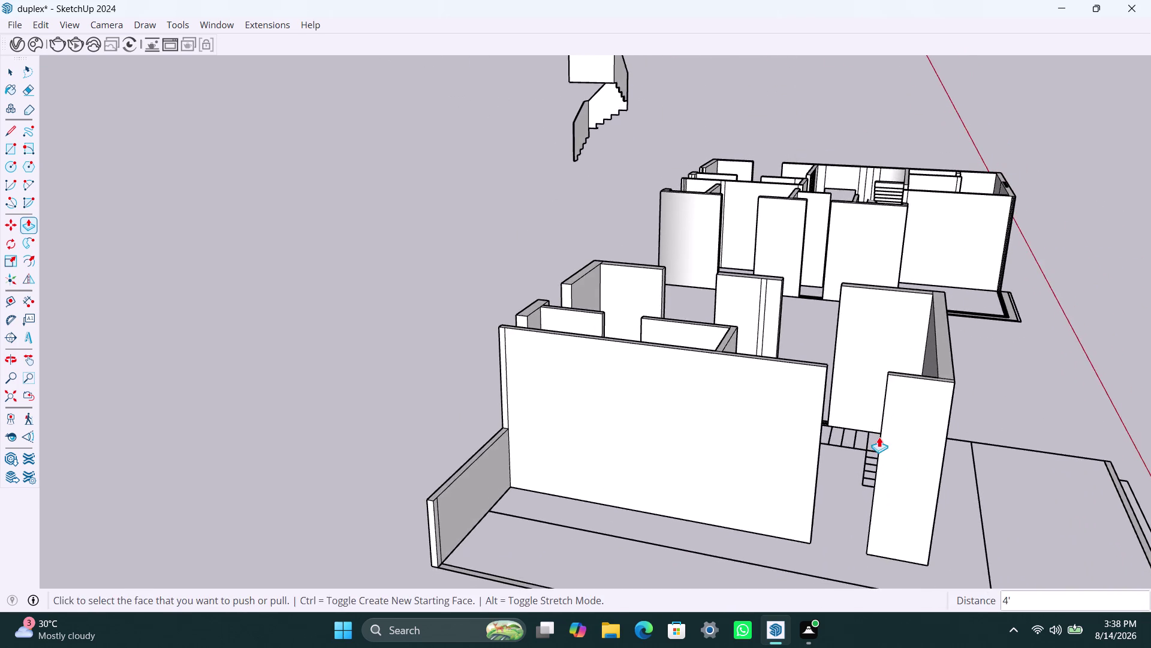
scroll(down, 3)
middle_drag(870, 459, 903, 239)
middle_drag(867, 267, 882, 443)
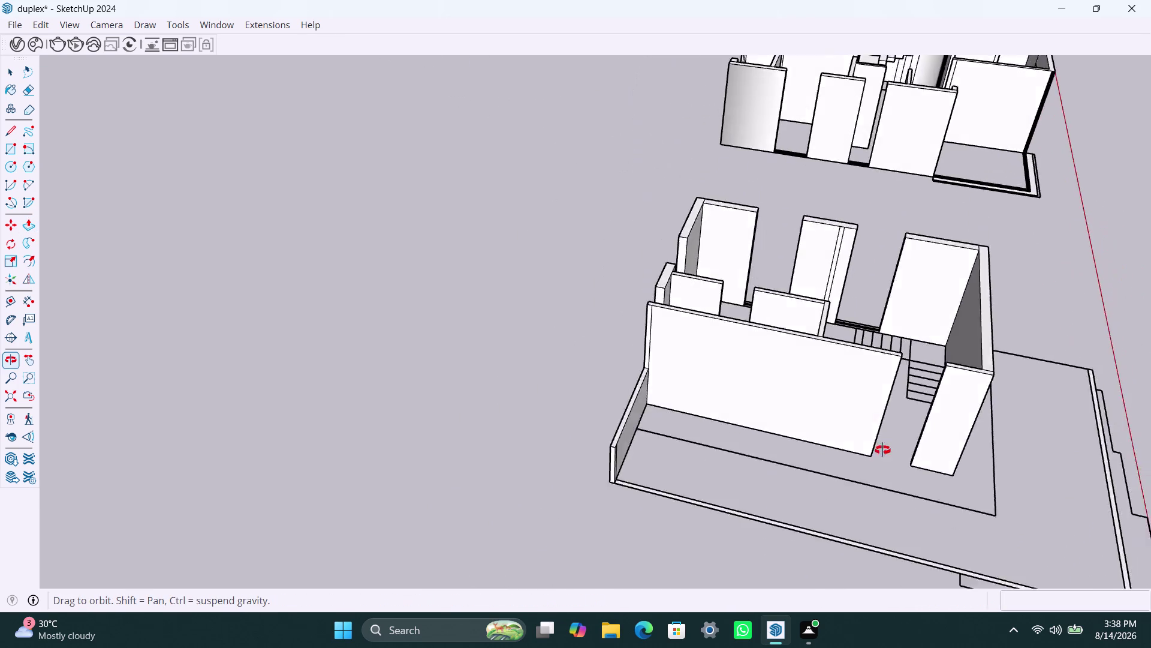
middle_drag(882, 444, 905, 184)
scroll(down, 3)
middle_drag(902, 265, 898, 481)
scroll(up, 3)
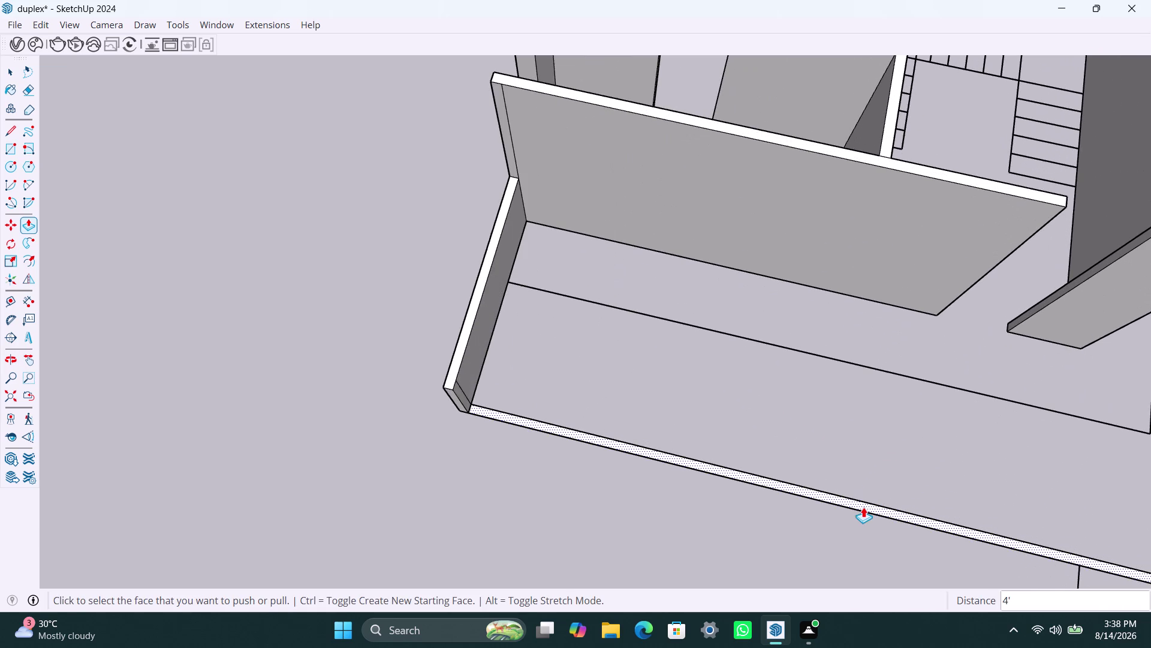
double_click(863, 507)
scroll(down, 3)
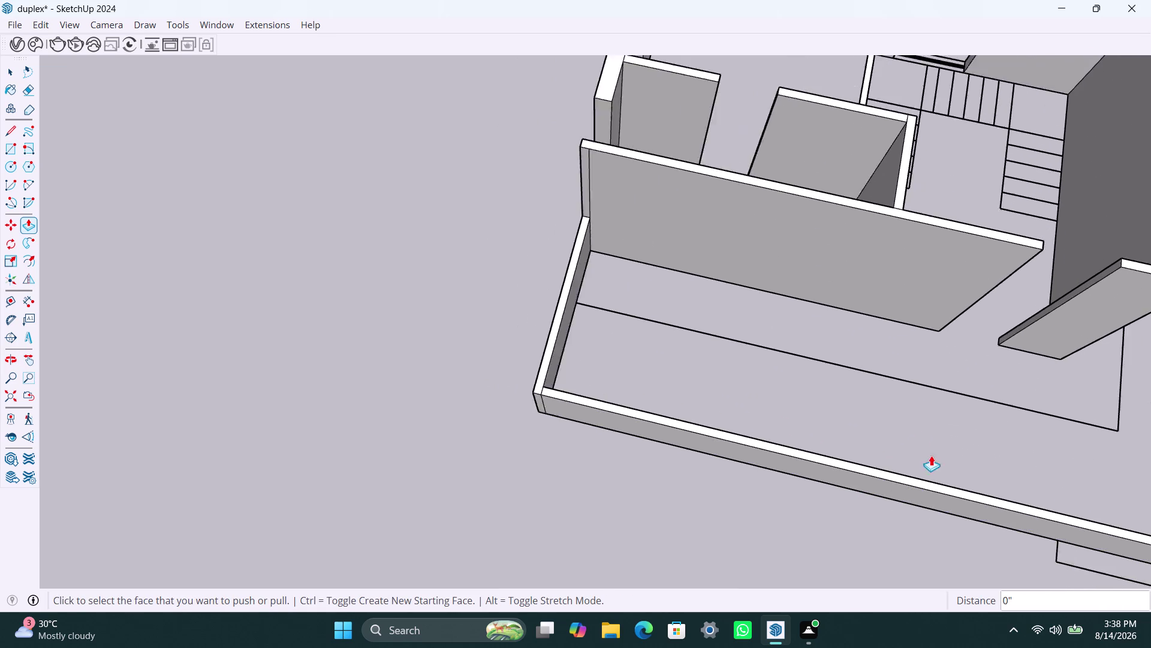
scroll(down, 3)
middle_drag(910, 389, 716, 340)
scroll(up, 3)
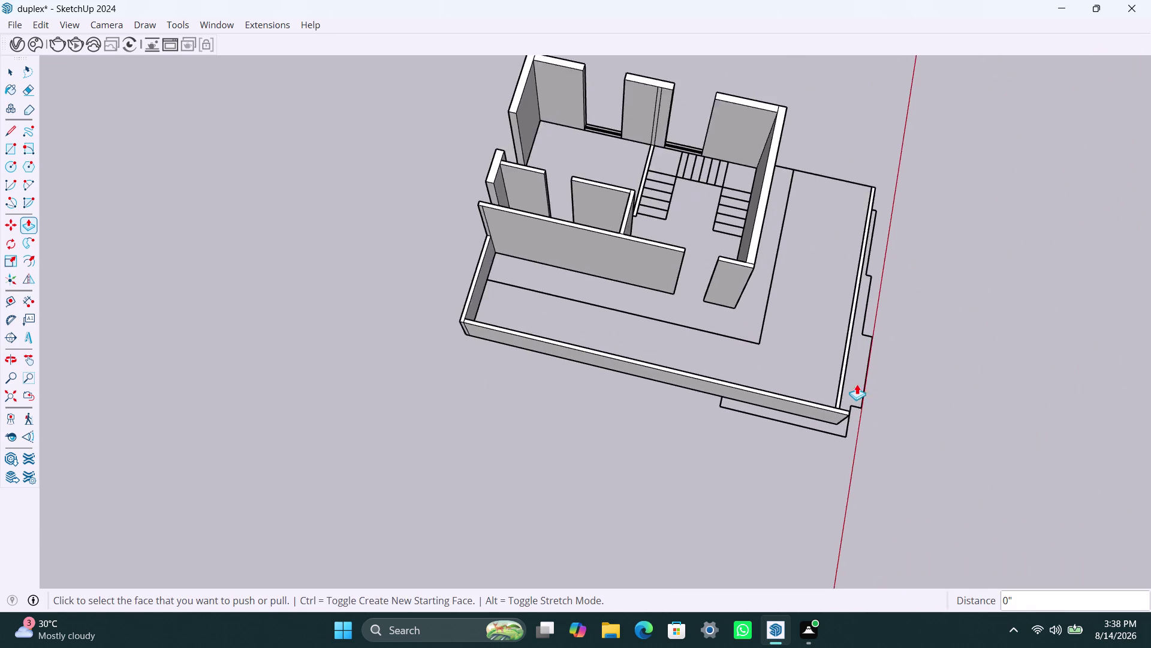
scroll(up, 3)
double_click(836, 350)
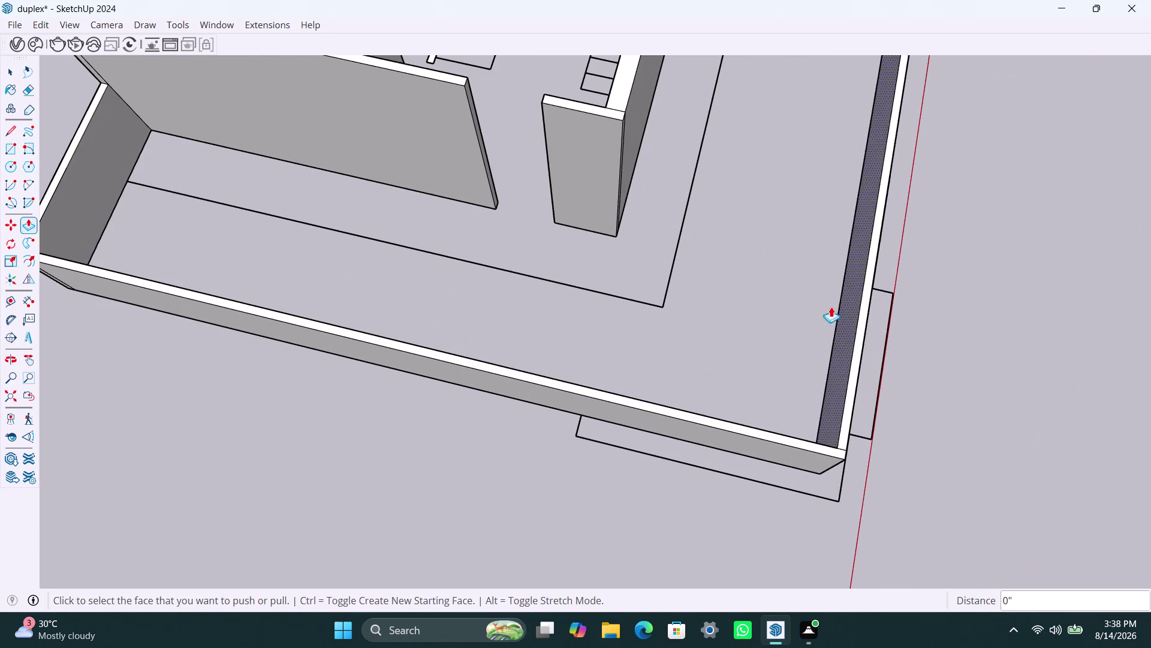
scroll(down, 3)
middle_drag(817, 207, 795, 237)
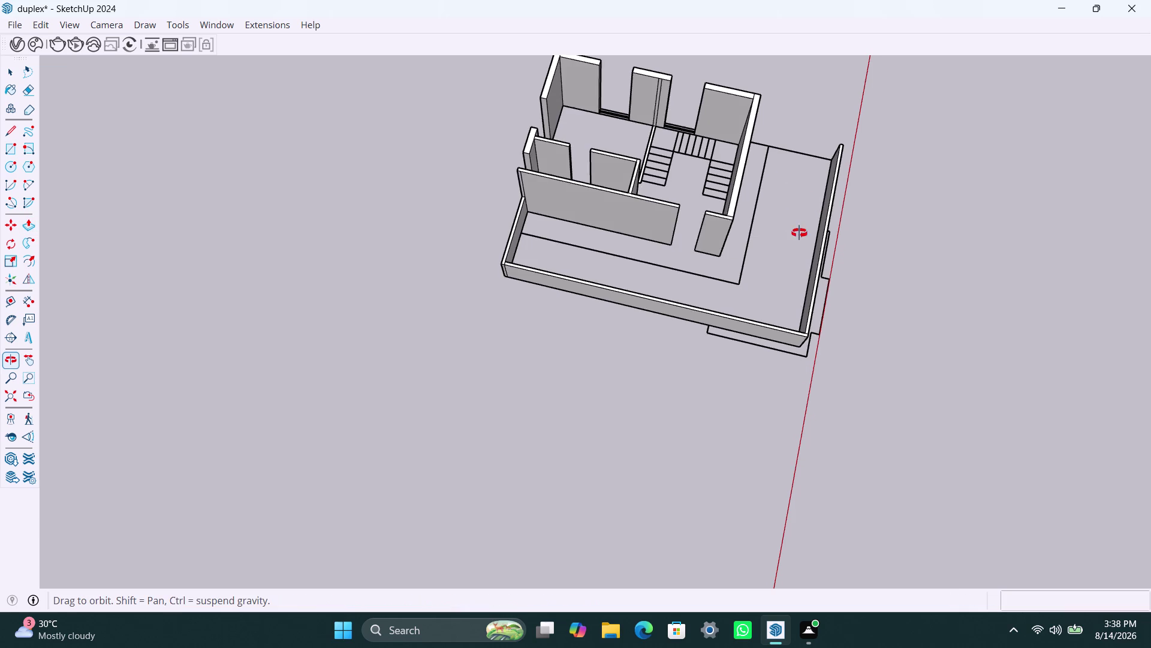
middle_drag(796, 236, 564, 214)
scroll(down, 3)
middle_drag(817, 344, 634, 256)
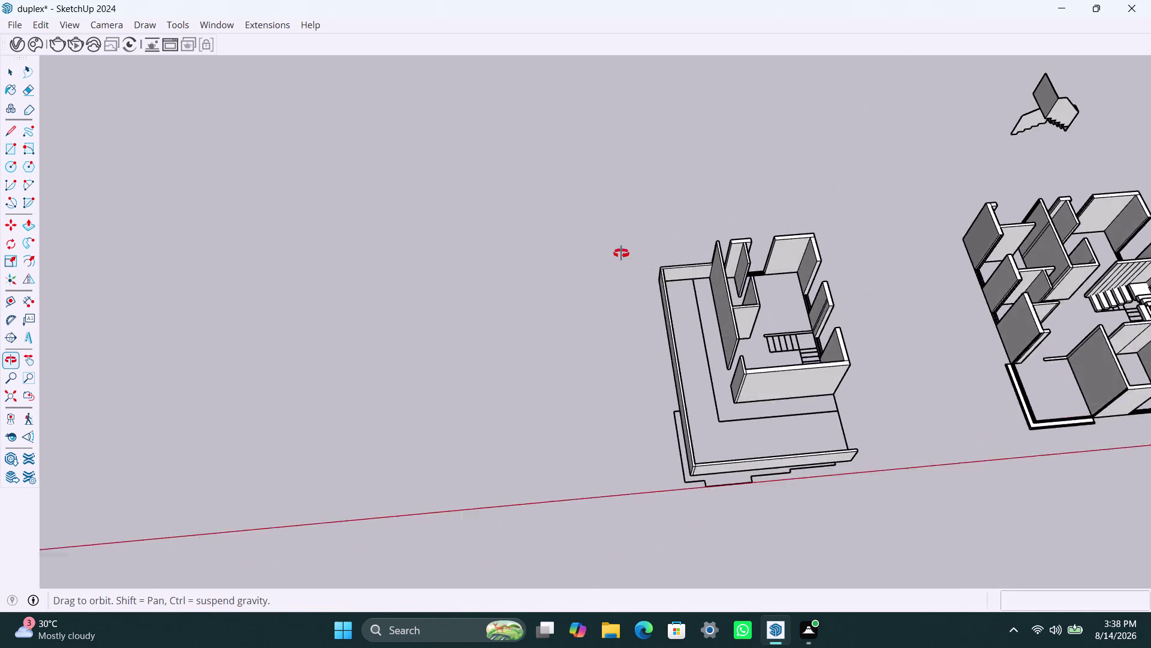
middle_drag(634, 256, 531, 232)
scroll(down, 3)
scroll(down, 3)
middle_drag(727, 446, 727, 446)
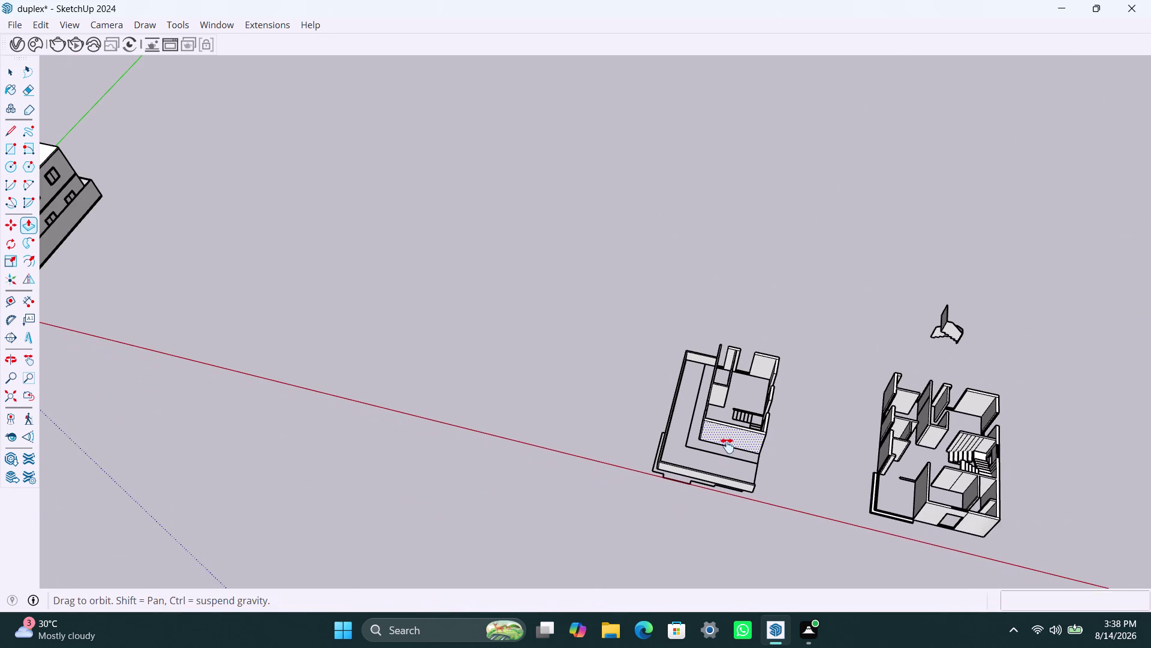
middle_drag(728, 446, 732, 273)
scroll(up, 3)
middle_drag(803, 311, 671, 318)
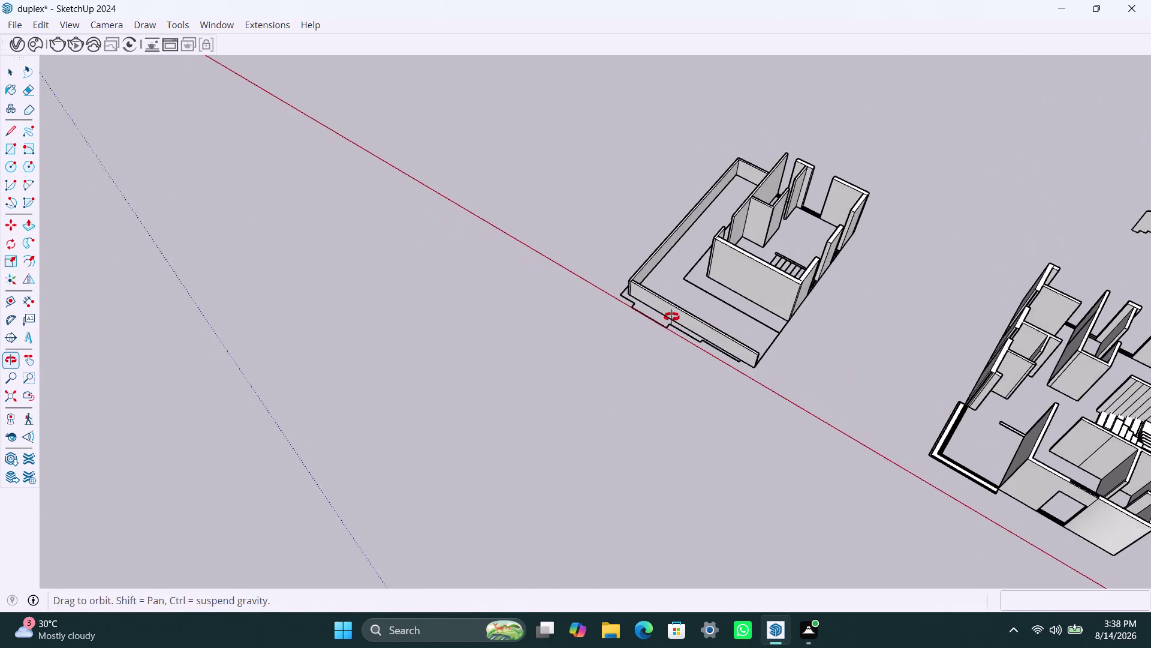
middle_drag(672, 318, 672, 316)
scroll(up, 3)
scroll(up, 3)
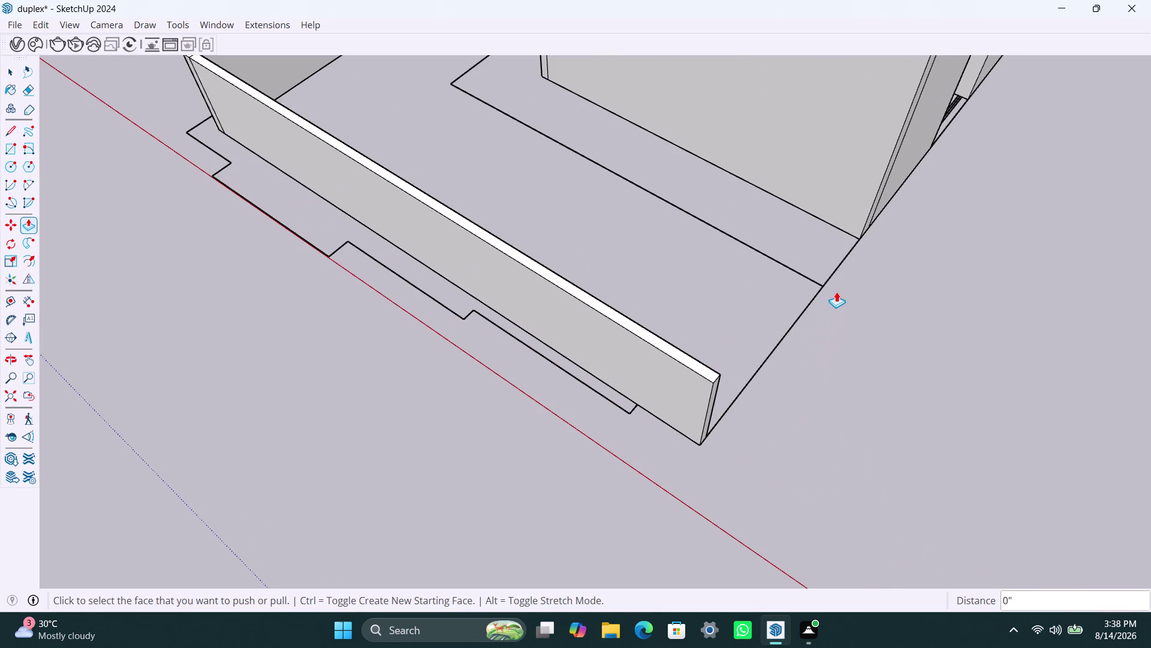
Measure the front wall's end thickness with the Dimension tool.
key(space)
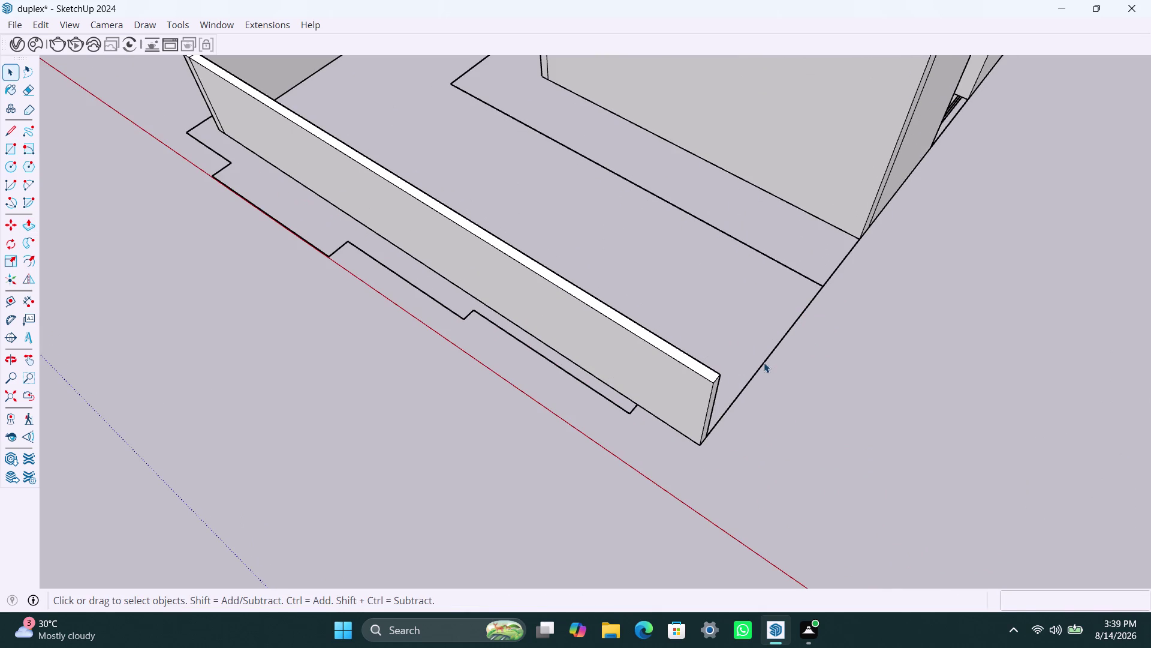
scroll(up, 3)
scroll(up, 3)
middle_drag(720, 430, 721, 429)
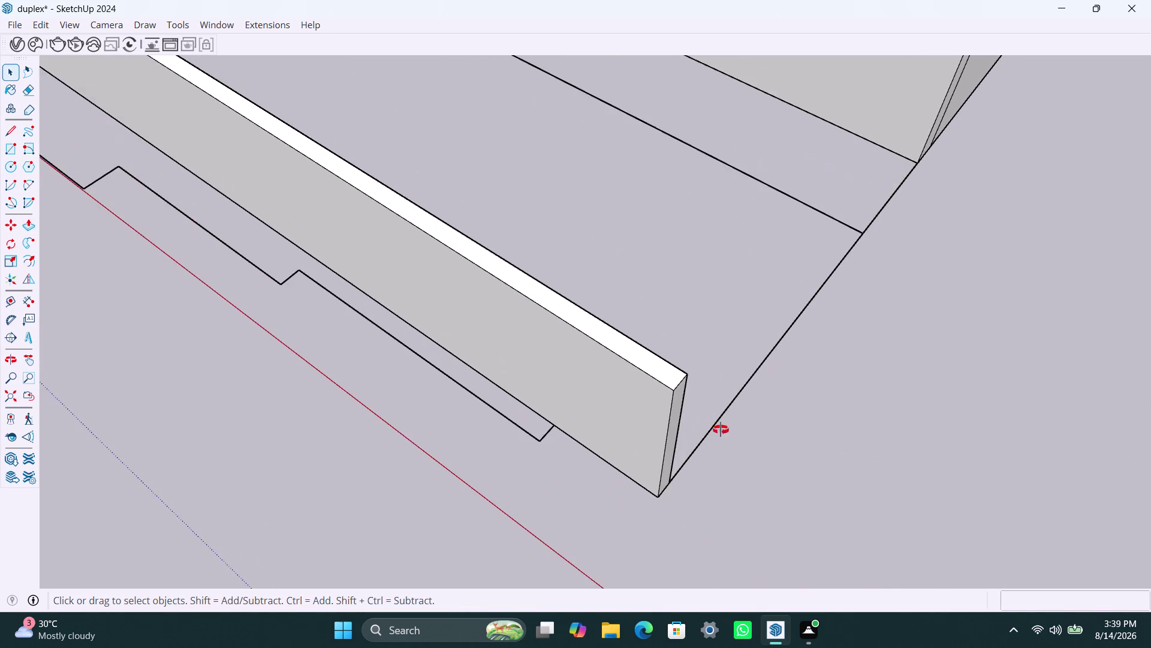
middle_drag(721, 429, 312, 382)
scroll(up, 3)
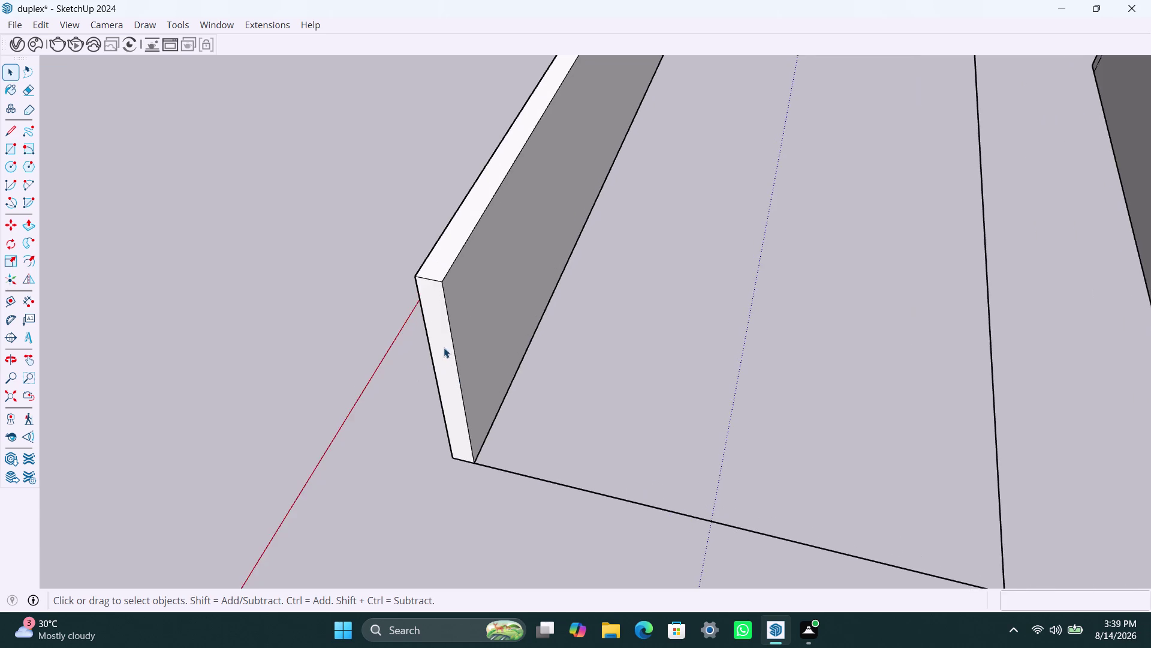
scroll(up, 3)
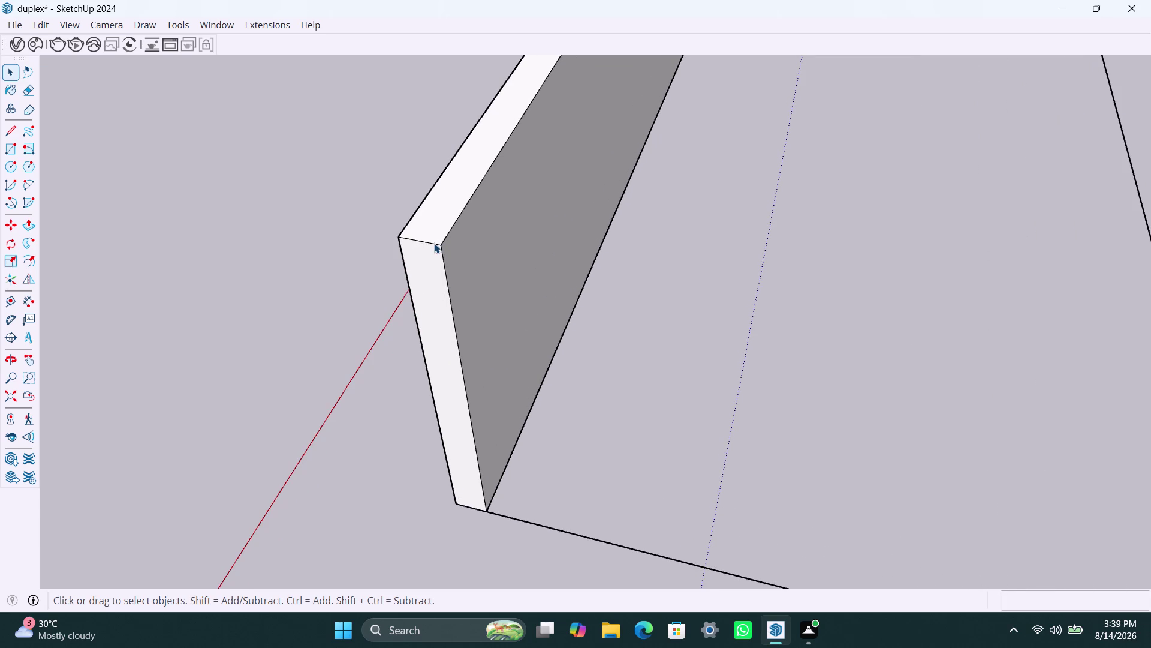
click(434, 243)
key(d)
click(395, 238)
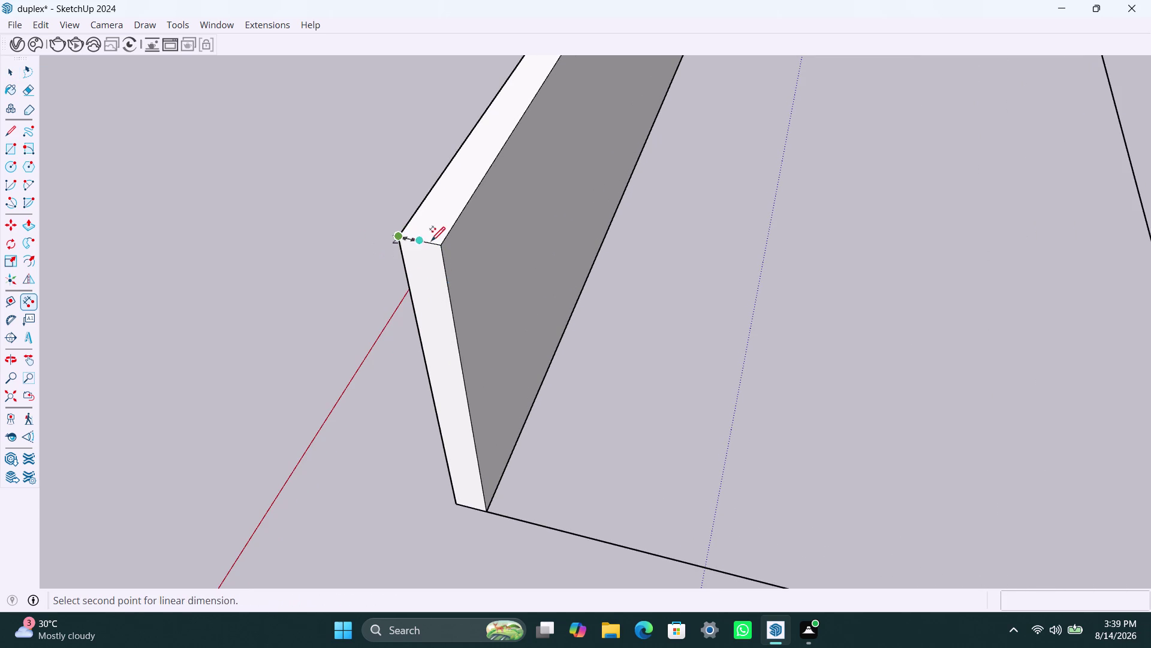
click(443, 244)
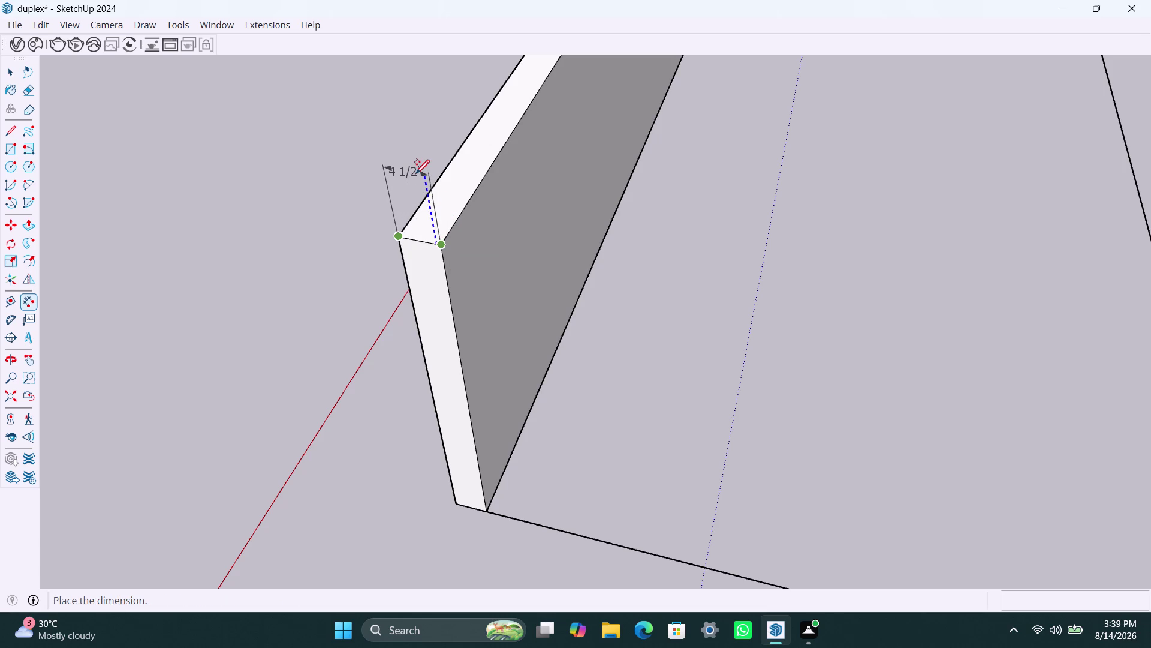
key(Escape)
Copy the floor slab's front edge 4.5" inward to mark a wall strip.
key(space)
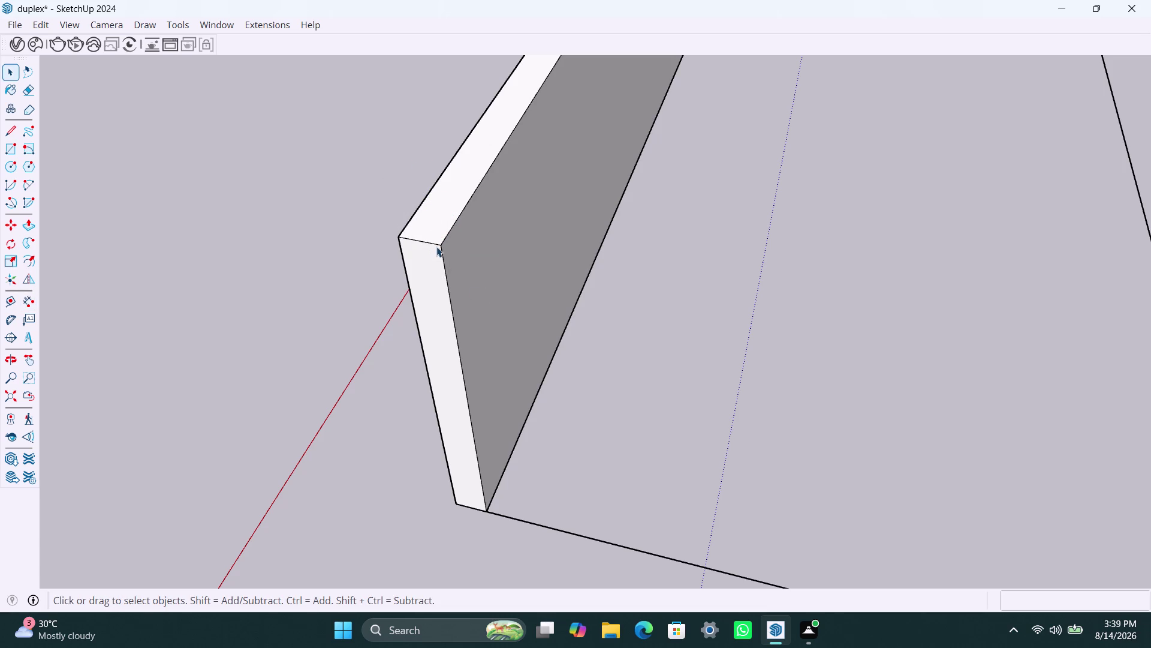
click(440, 250)
key(m)
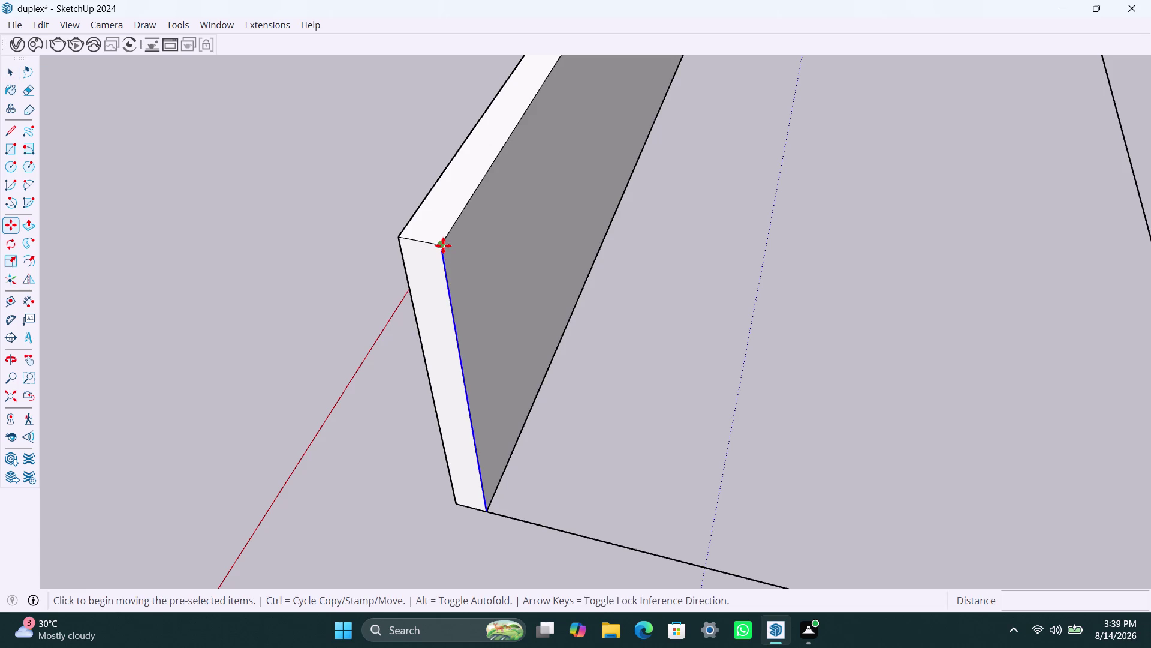
click(442, 242)
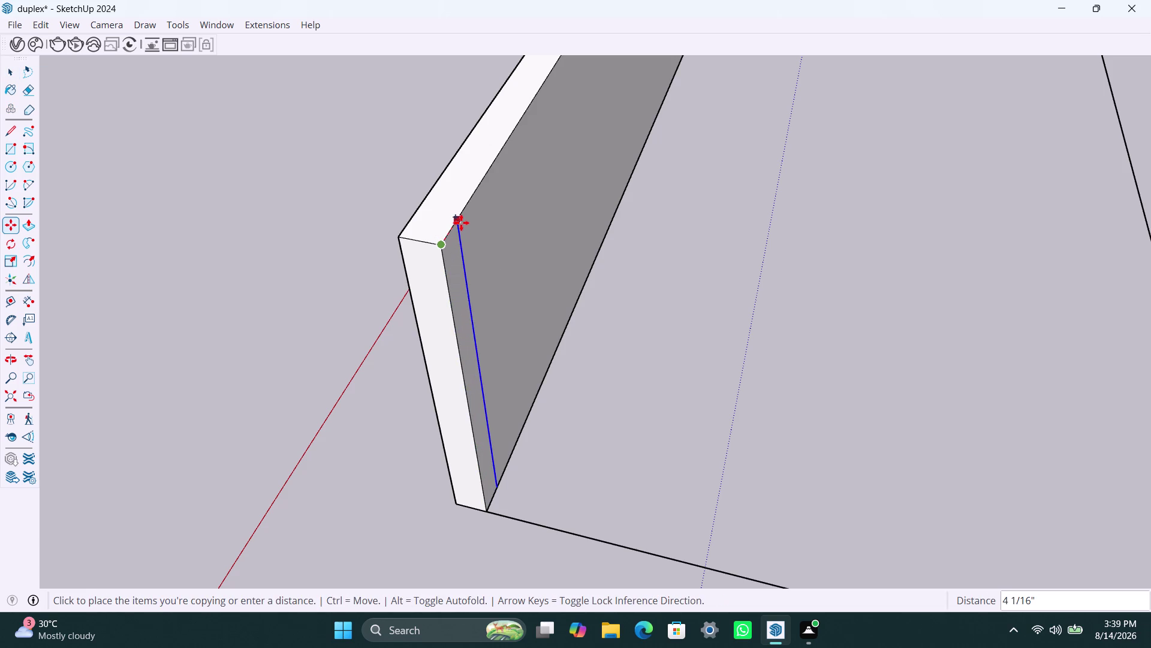
text(4.5)
text(")
key(Return)
key(space)
click(462, 291)
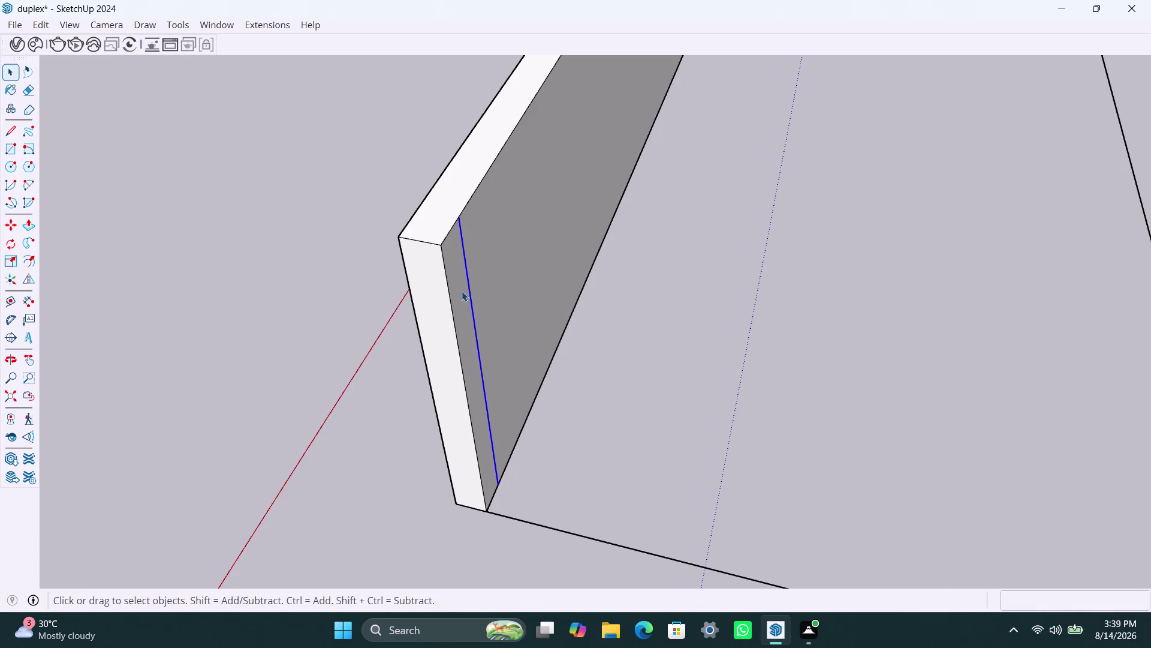
Push/Pull the 4.5" strip up into a low parapet wall.
key(p)
click(461, 292)
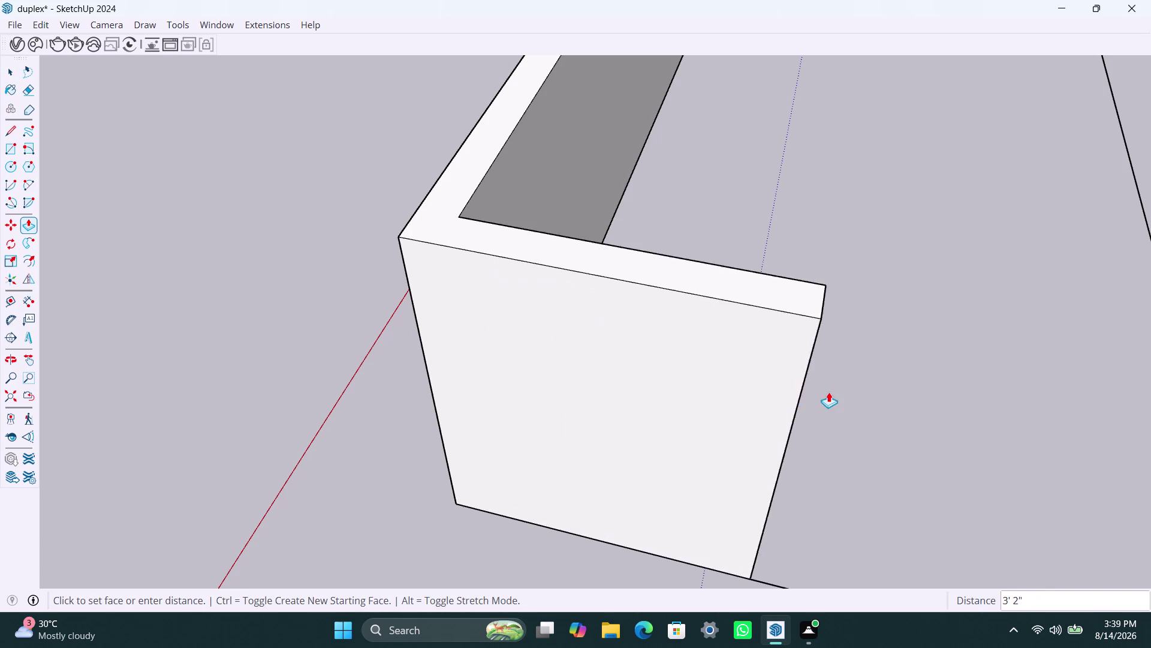
scroll(down, 3)
scroll(down, 3)
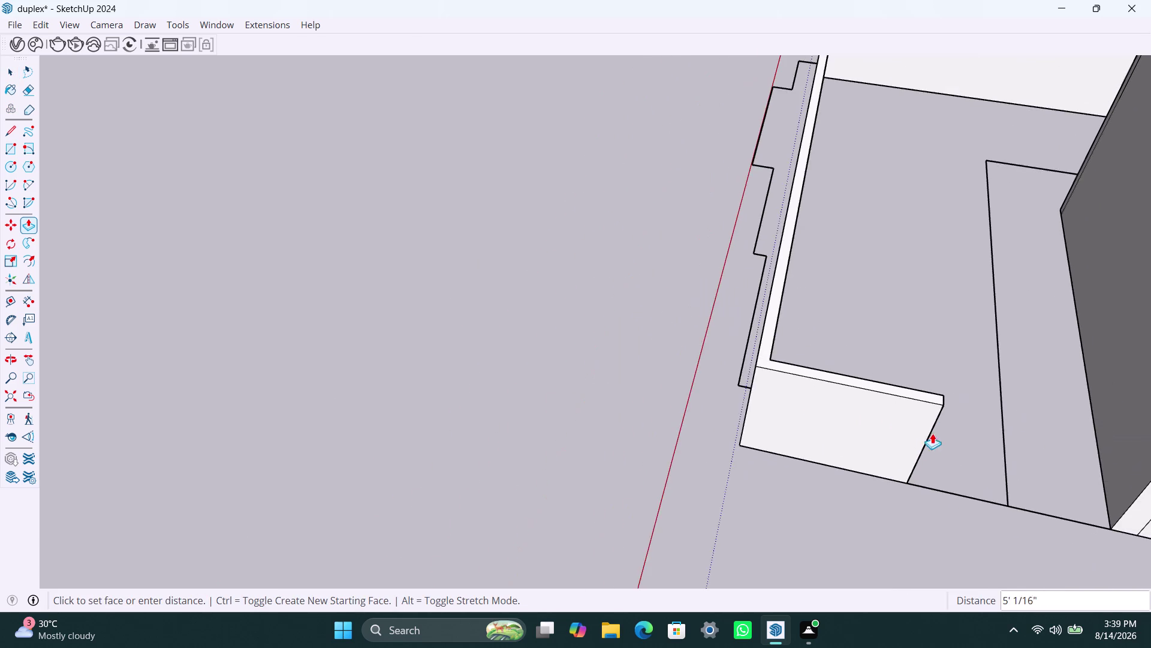
middle_drag(932, 433, 810, 419)
click(1039, 434)
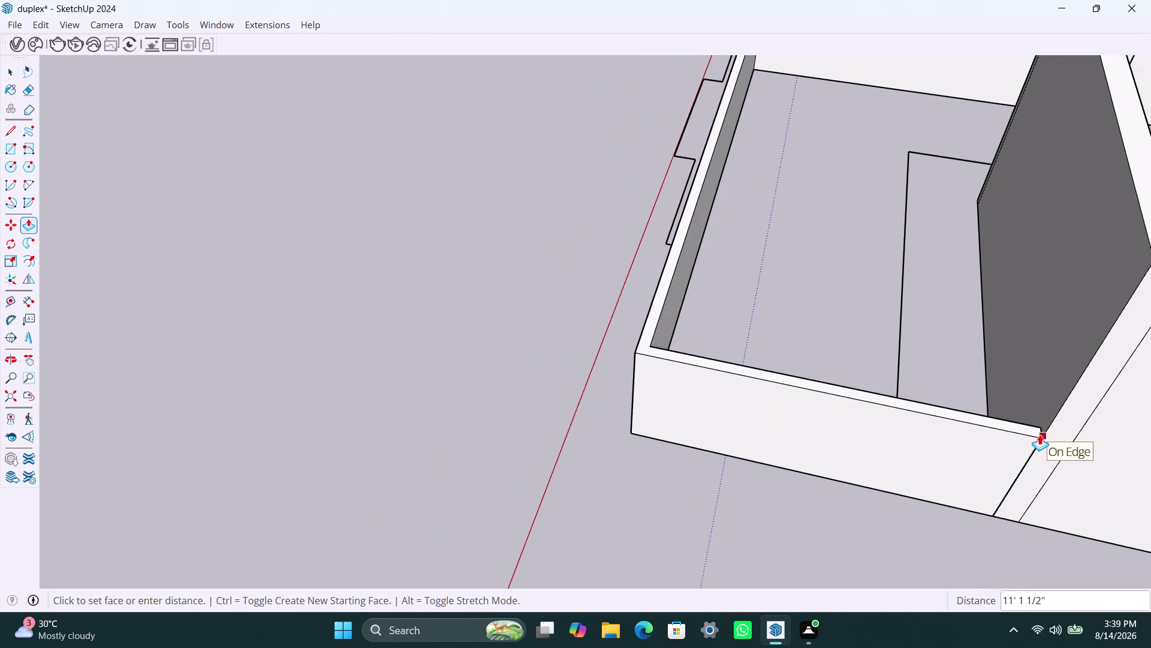
key(space)
click(867, 334)
scroll(down, 3)
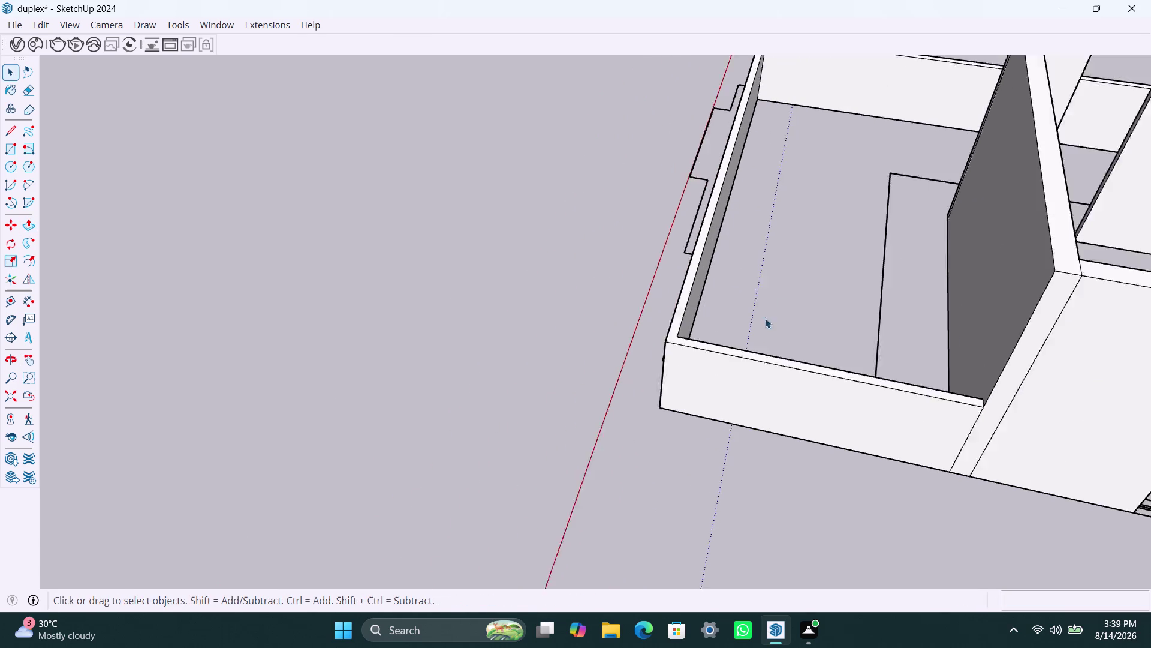
scroll(down, 3)
middle_drag(714, 327, 1084, 384)
scroll(down, 3)
scroll(down, 3)
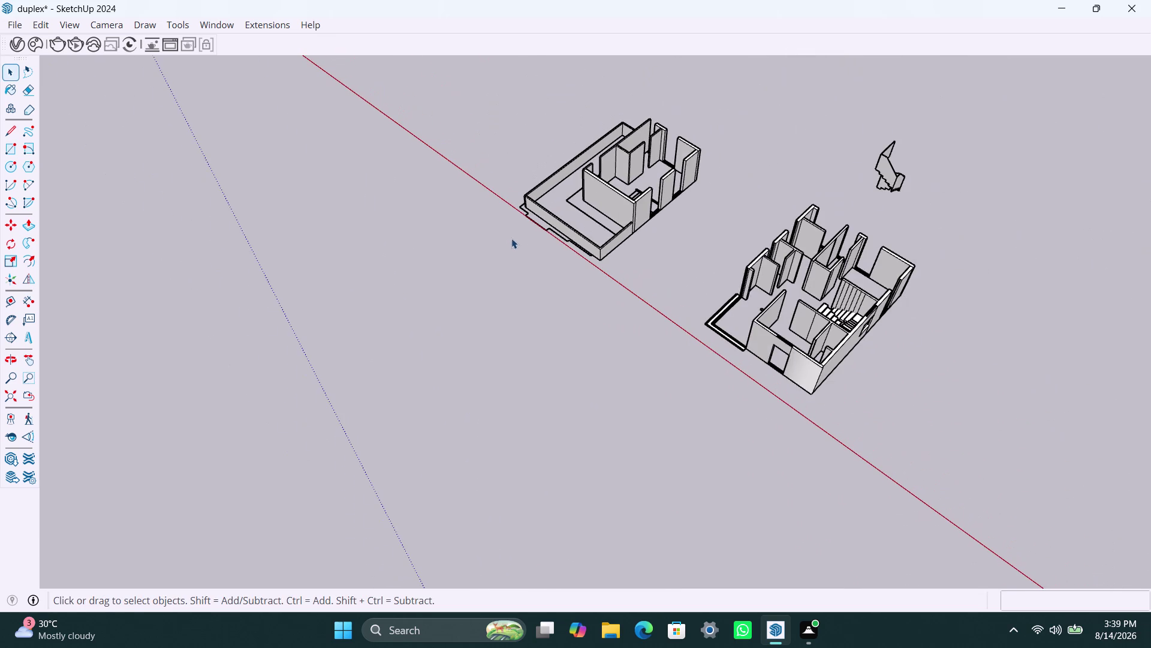
middle_drag(548, 236, 785, 346)
scroll(up, 3)
middle_drag(759, 388, 989, 398)
scroll(up, 3)
middle_drag(799, 127, 803, 469)
scroll(up, 3)
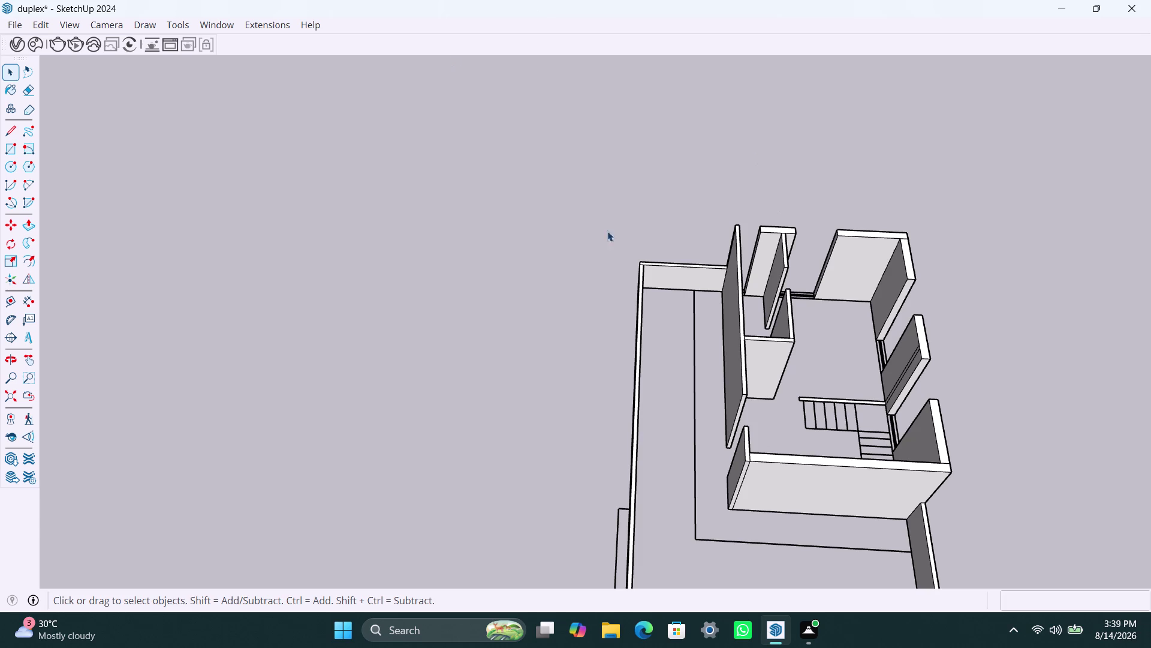
scroll(down, 3)
scroll(down, 3)
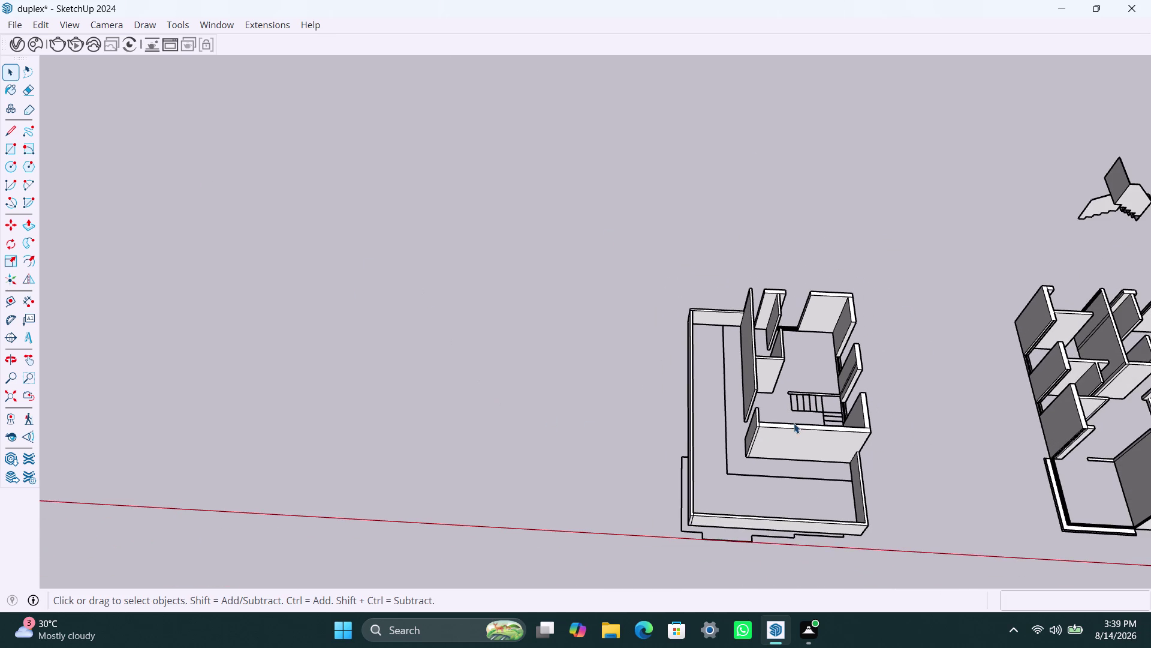
scroll(down, 3)
middle_drag(686, 471, 629, 301)
scroll(up, 3)
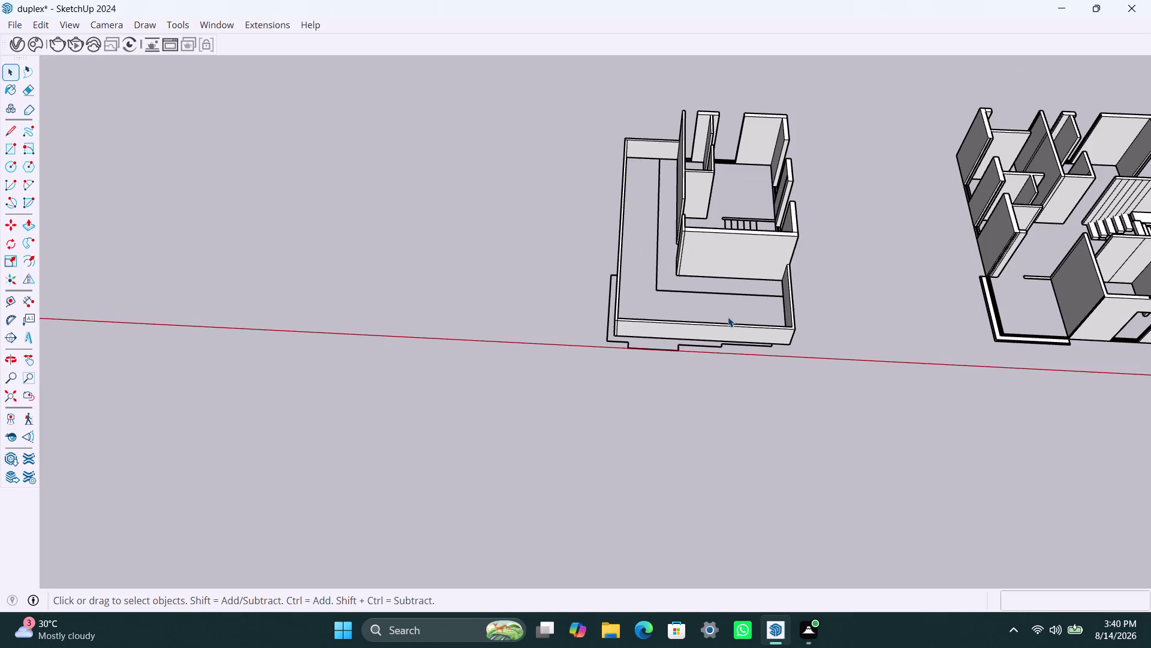
middle_drag(738, 340, 545, 476)
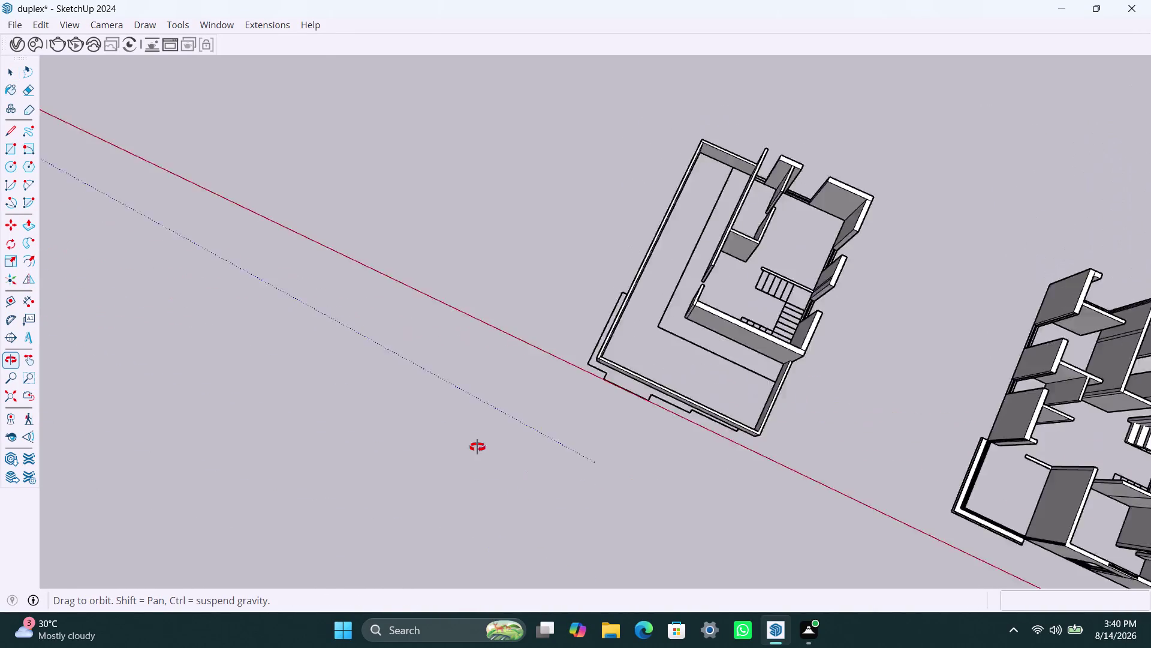
middle_drag(544, 476, 443, 423)
scroll(down, 3)
middle_drag(751, 430, 481, 324)
scroll(up, 3)
middle_drag(699, 533, 463, 233)
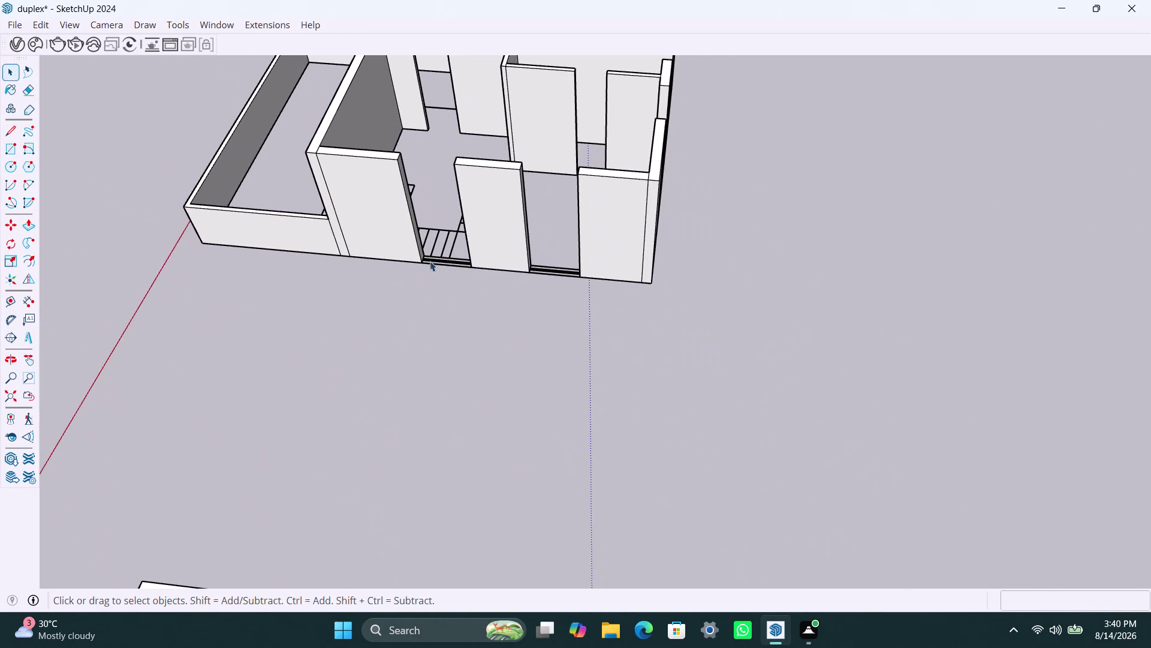
scroll(up, 3)
middle_drag(457, 253, 555, 386)
scroll(up, 3)
middle_drag(575, 391, 574, 392)
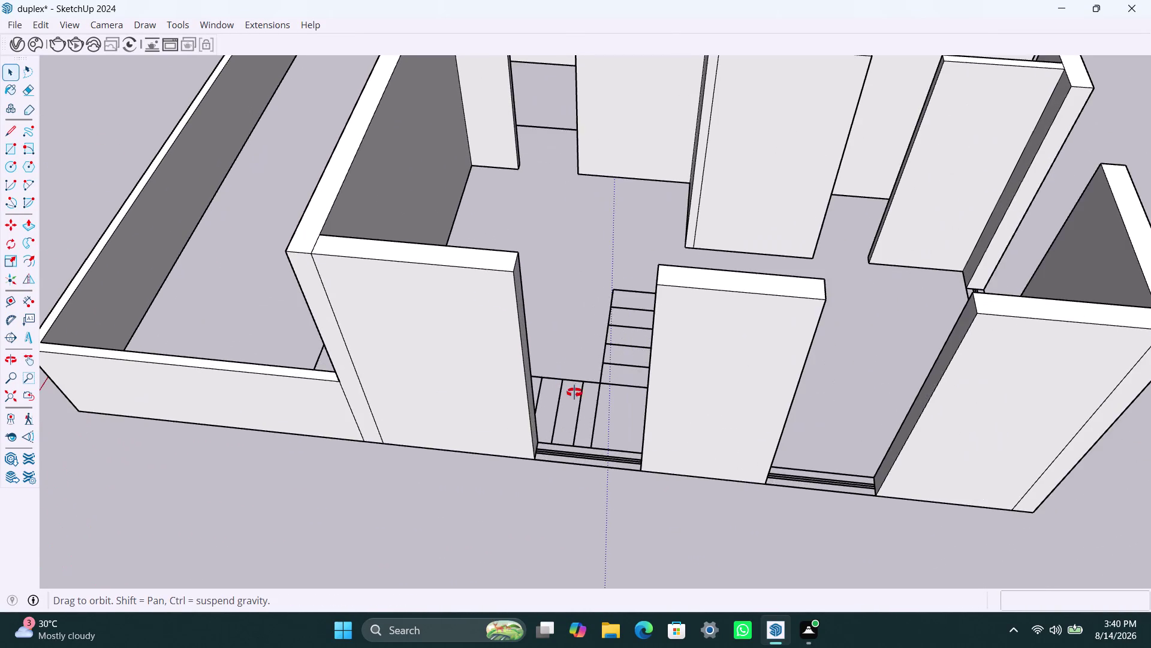
middle_drag(575, 392, 513, 367)
scroll(up, 3)
Copy the doorway wall's vertical end edge 4' along the wall.
click(494, 214)
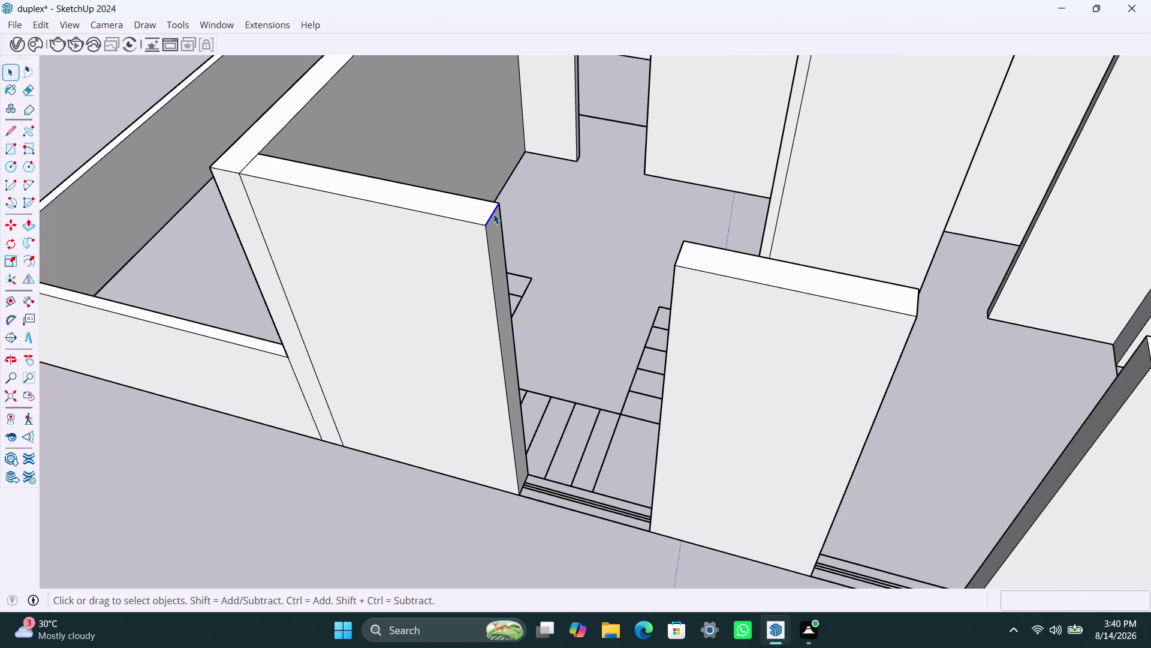
key(m)
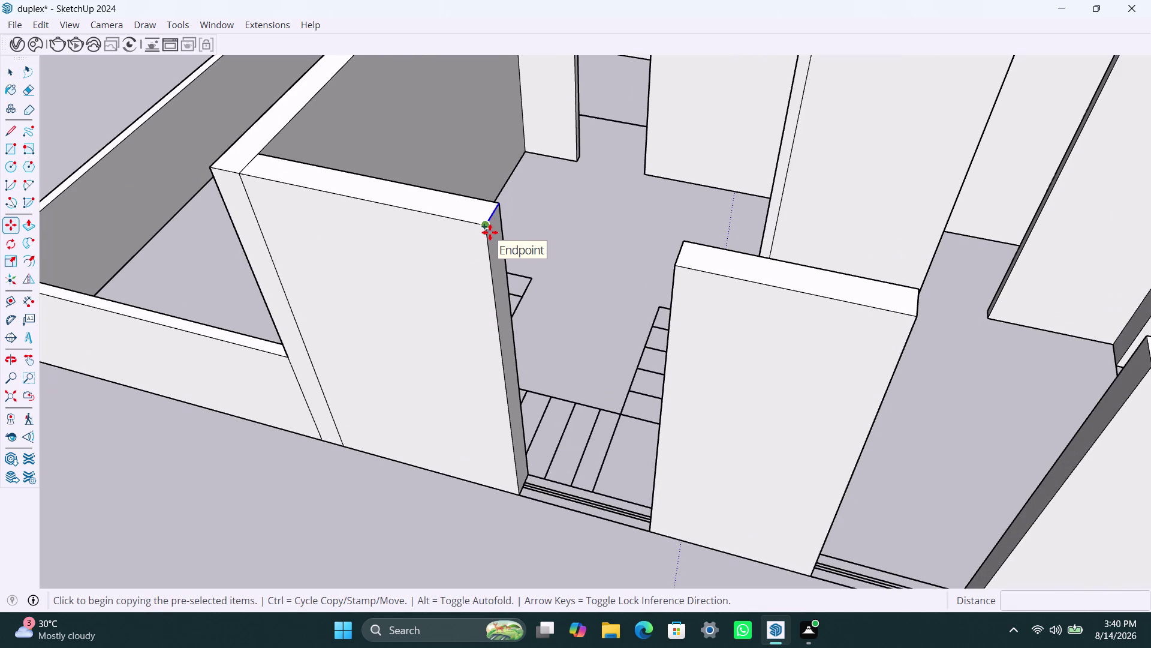
click(490, 232)
key(3)
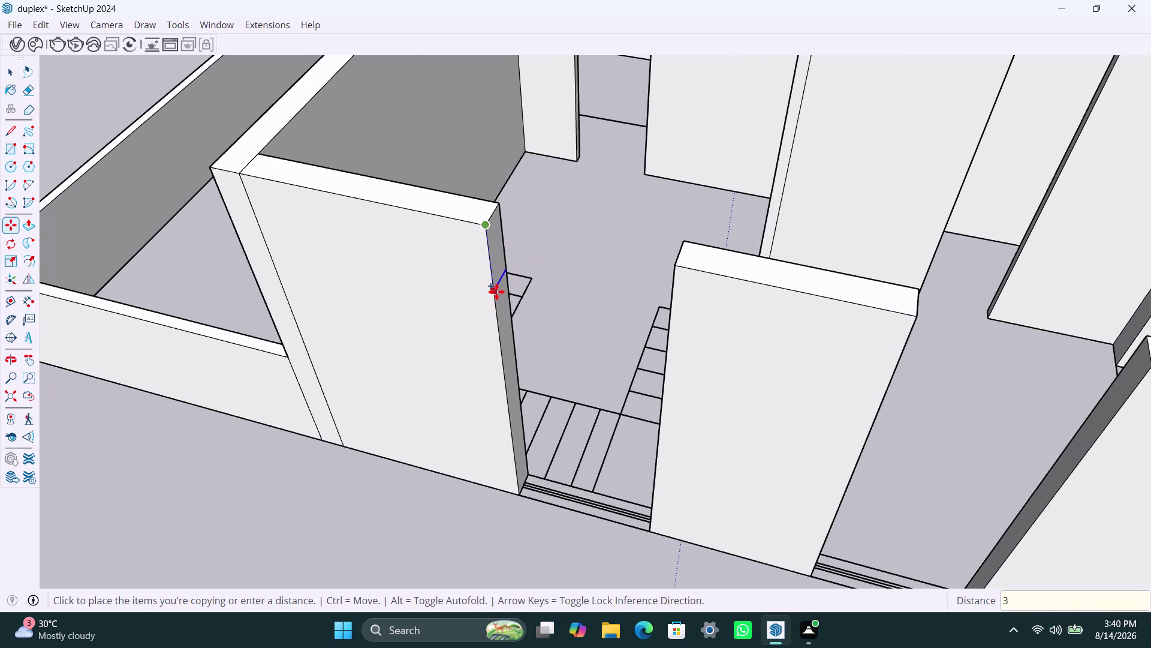
key(apostrophe)
key(Return)
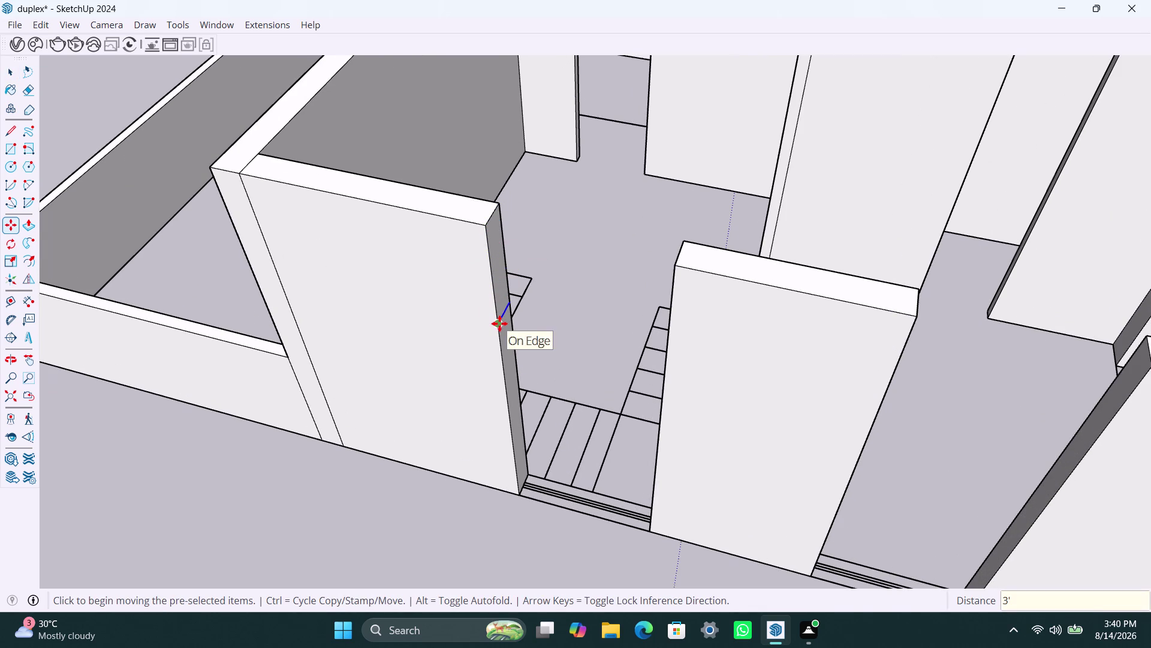
key(m)
click(499, 323)
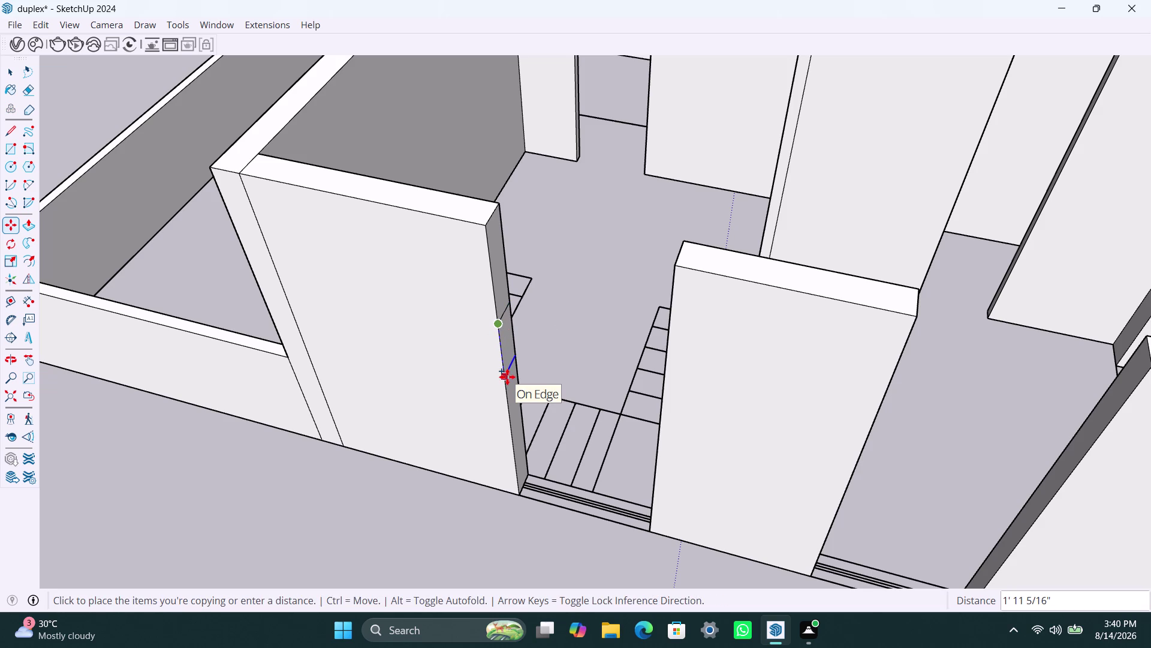
text(4')
key(Return)
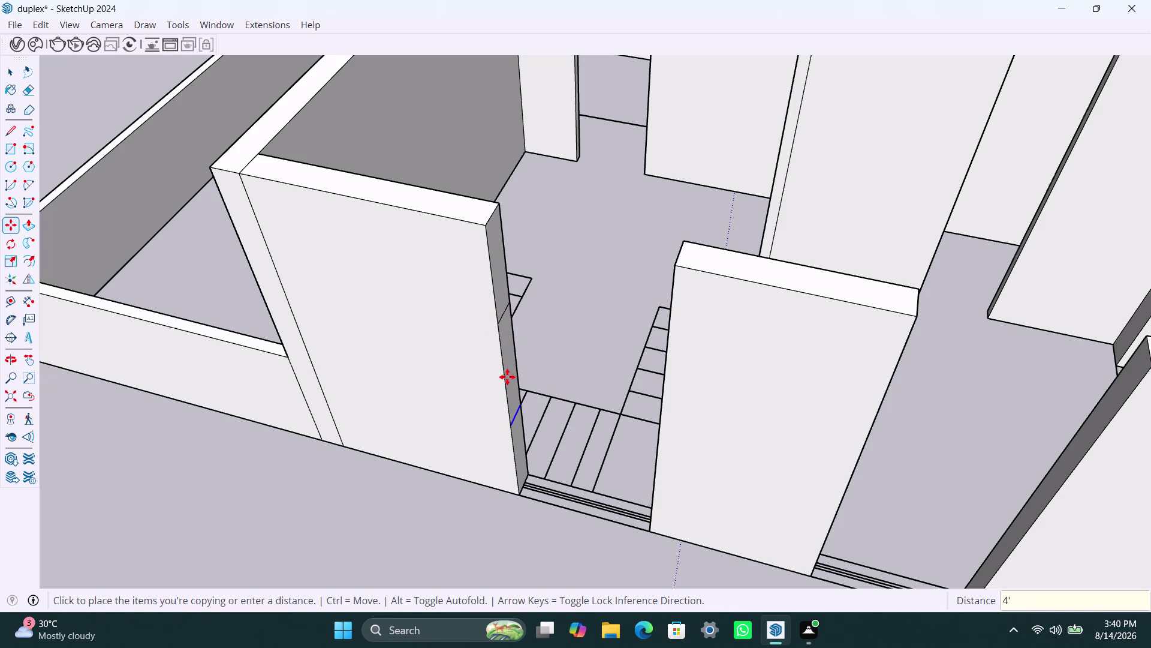
Push/Pull the face above the doorway across the opening.
key(space)
click(499, 287)
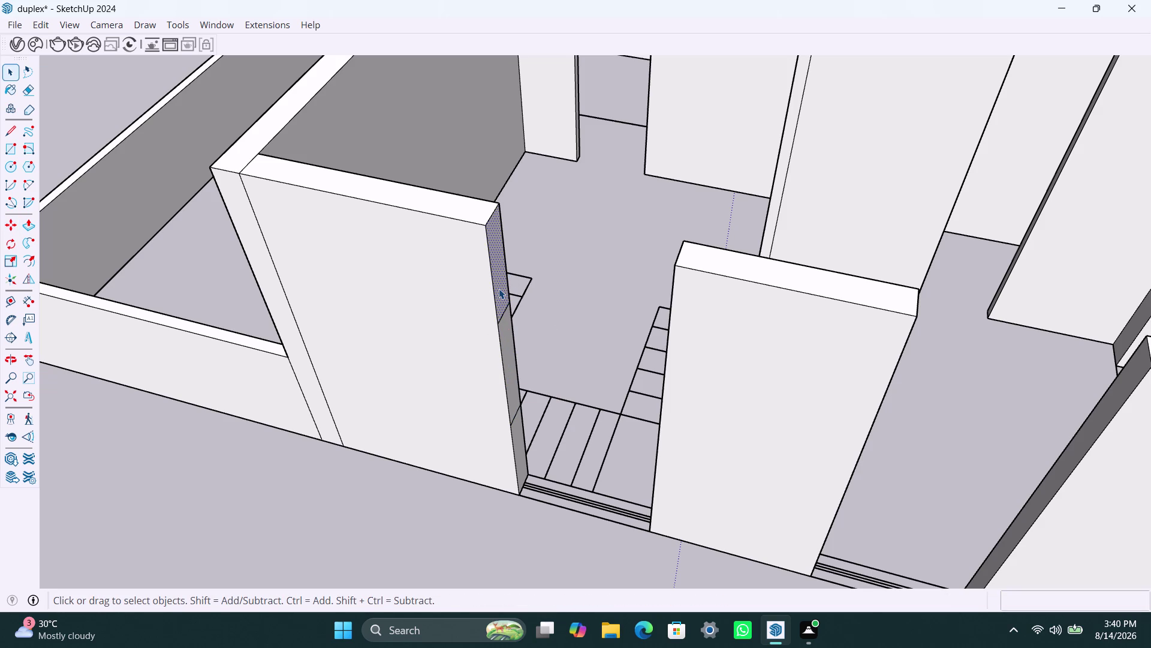
key(p)
click(498, 288)
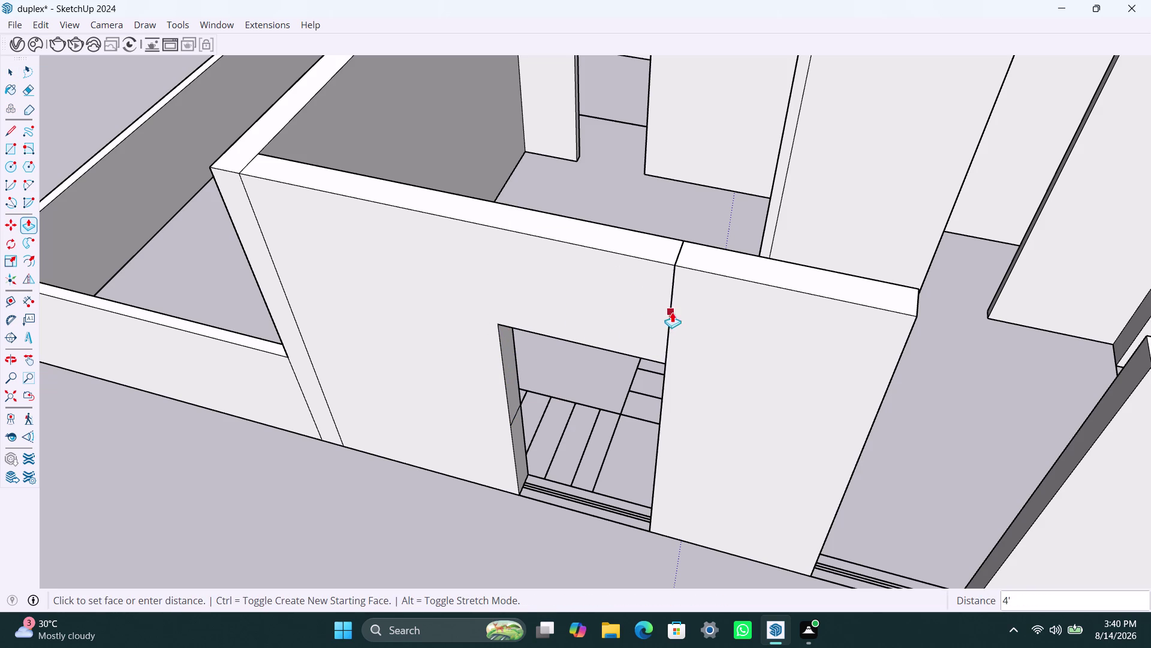
click(672, 312)
double_click(523, 443)
Orbit over the walls to bring the doorway gap into view.
scroll(down, 3)
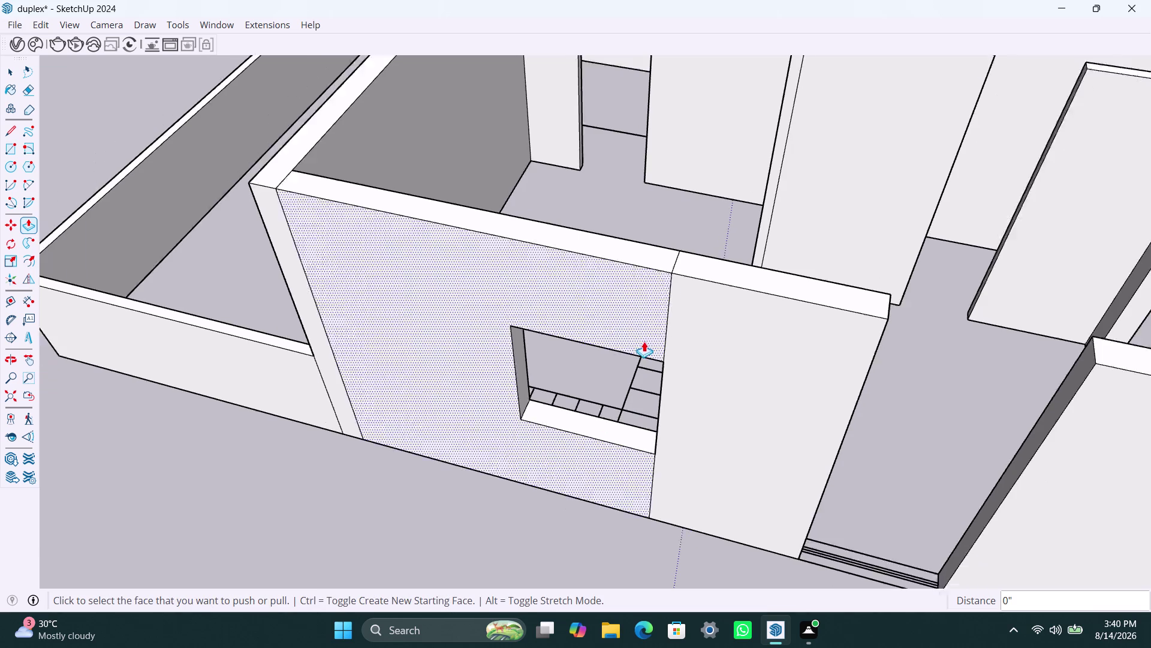
scroll(down, 3)
middle_drag(714, 411, 484, 388)
scroll(up, 3)
middle_drag(545, 455, 546, 456)
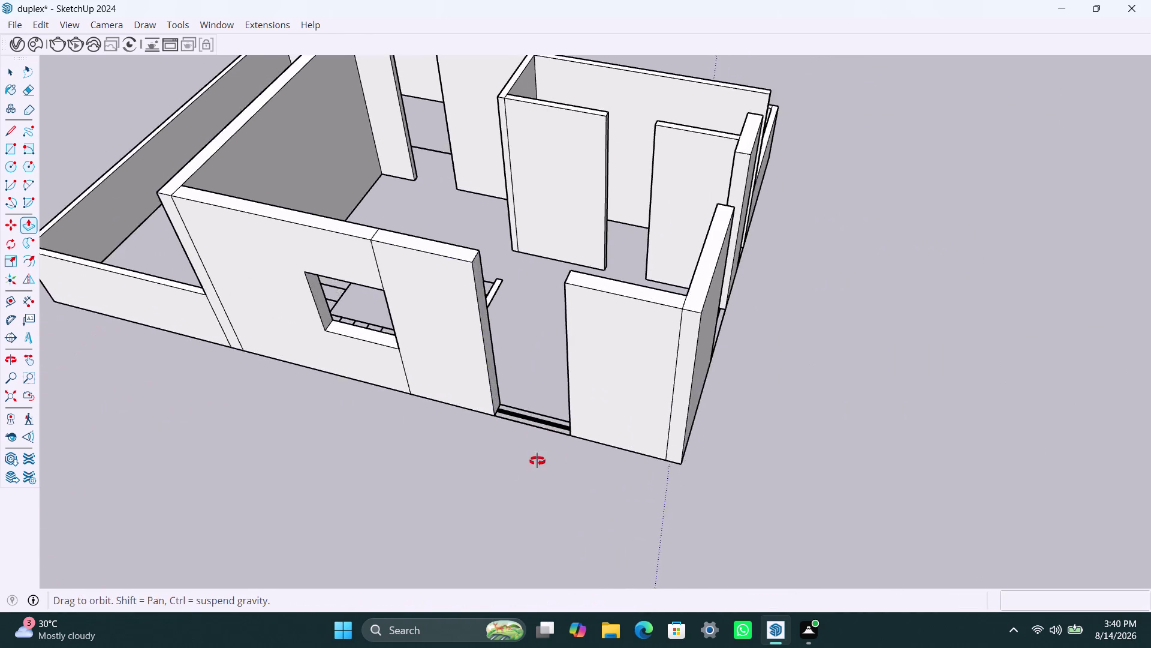
middle_drag(546, 456, 453, 478)
key(space)
Copy the wall end's top edge down 3', then another 4' below.
click(450, 243)
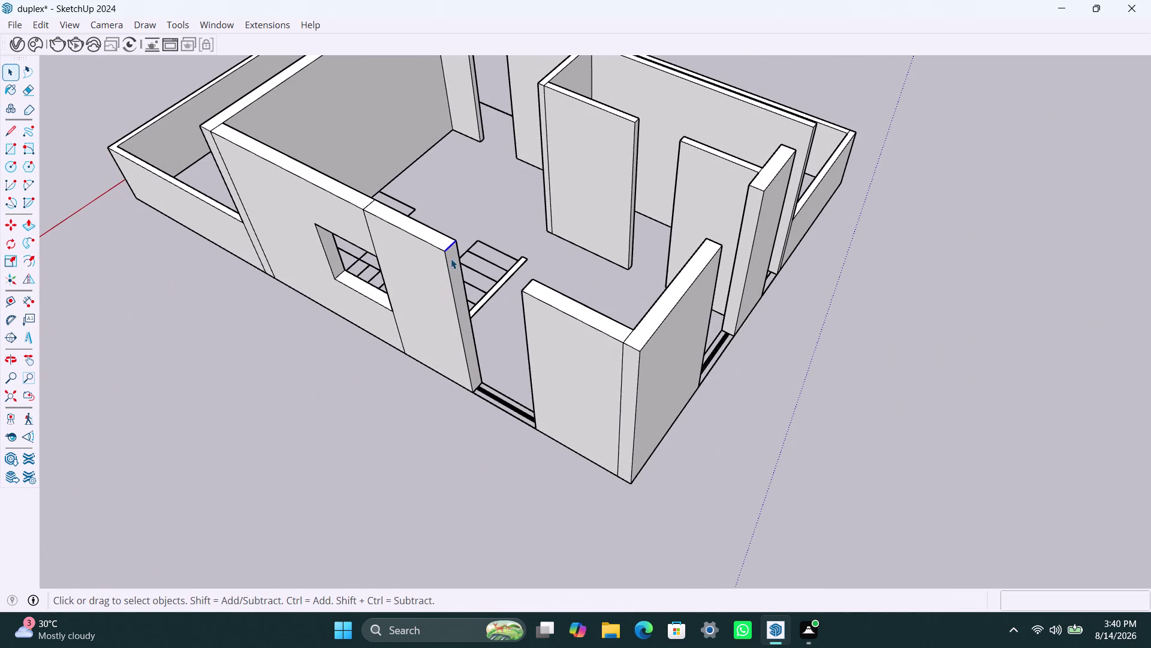
key(m)
click(449, 254)
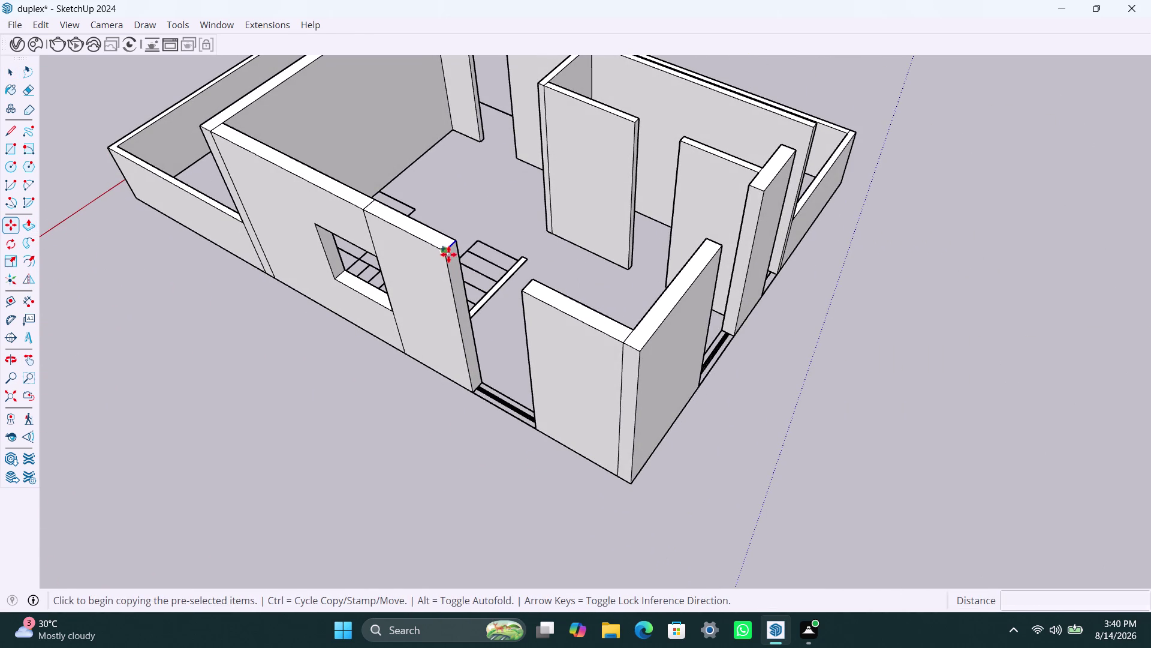
text(3')
key(Return)
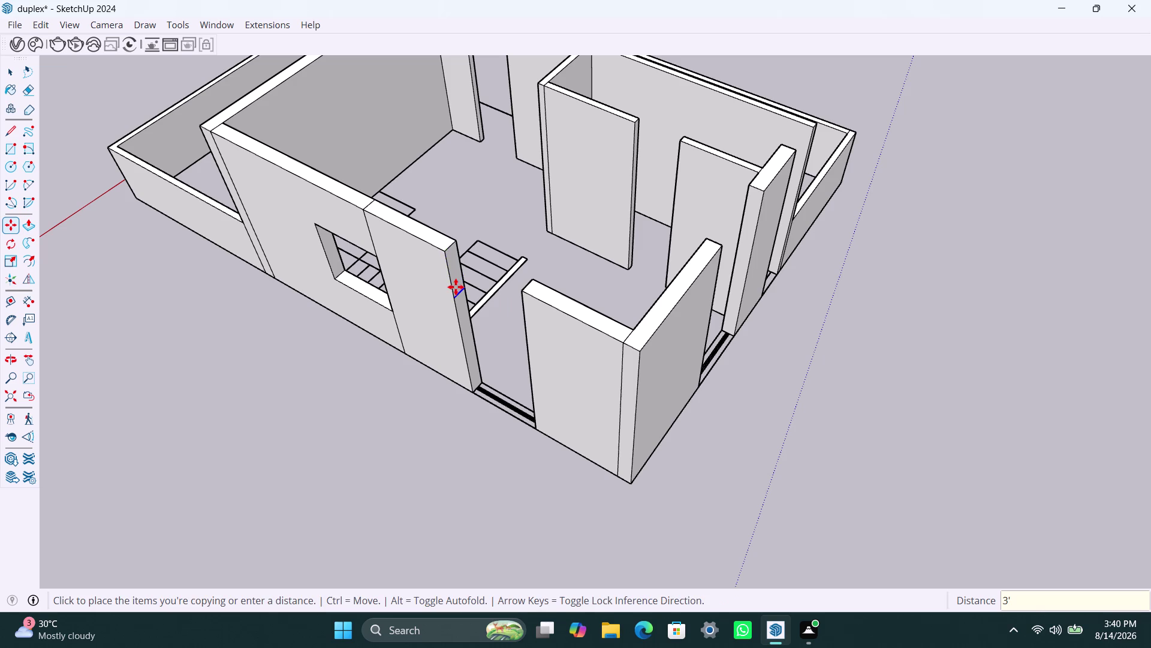
key(m)
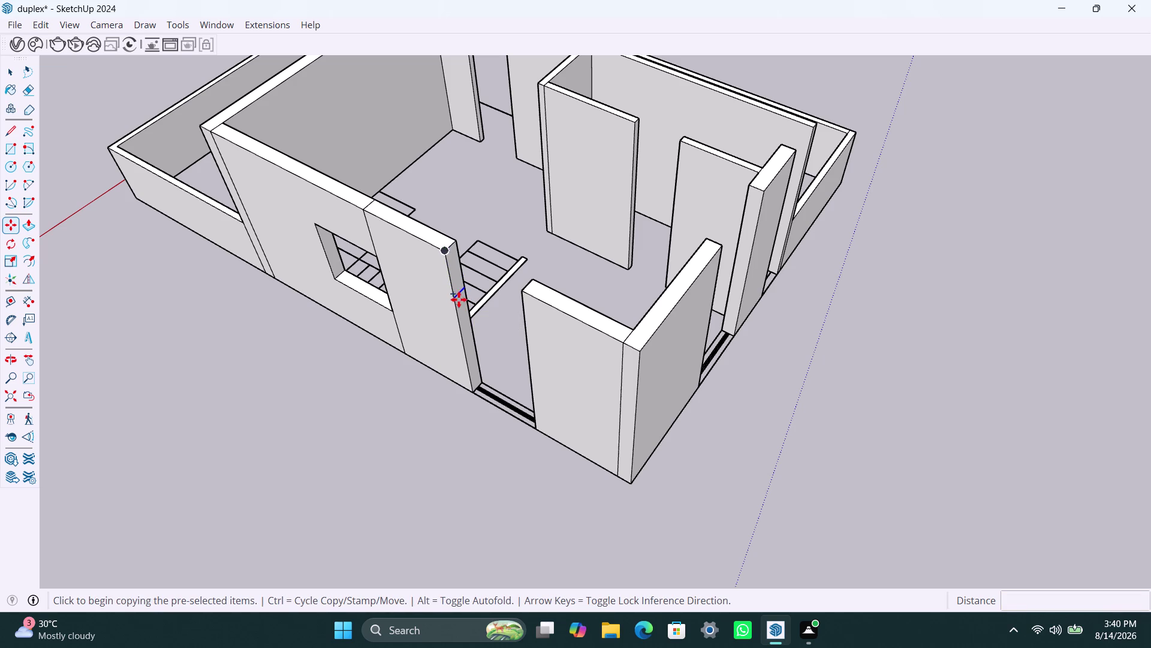
click(458, 299)
text(4')
key(Return)
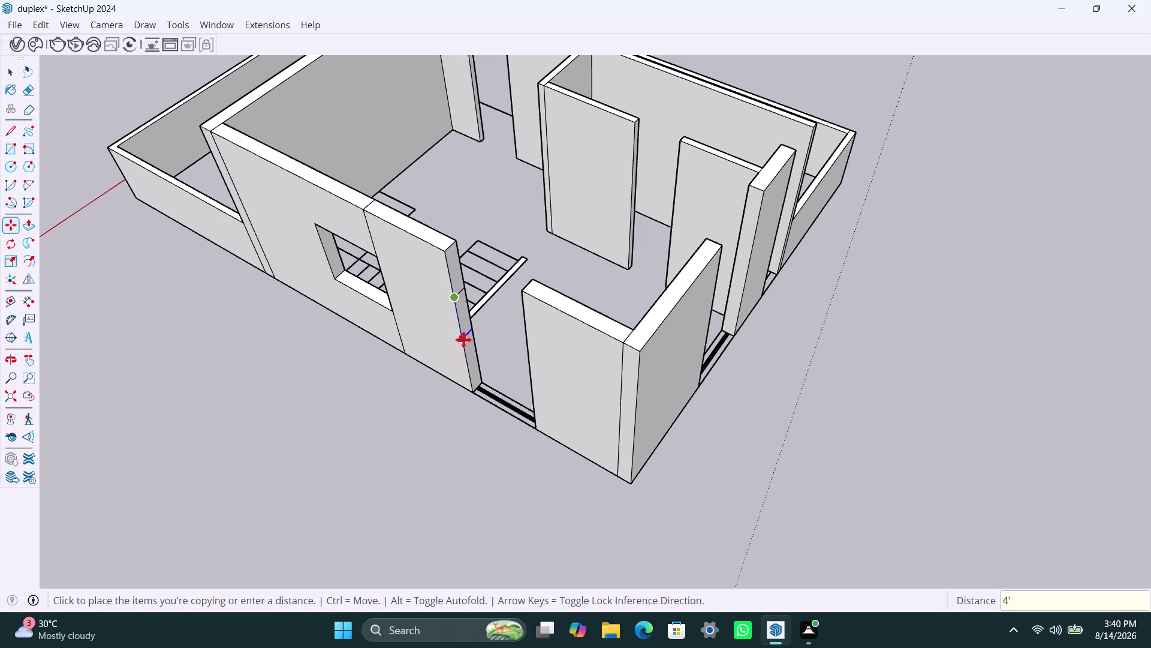
key(space)
Push/Pull the upper and lower wall-end strips across the doorway gap.
click(456, 281)
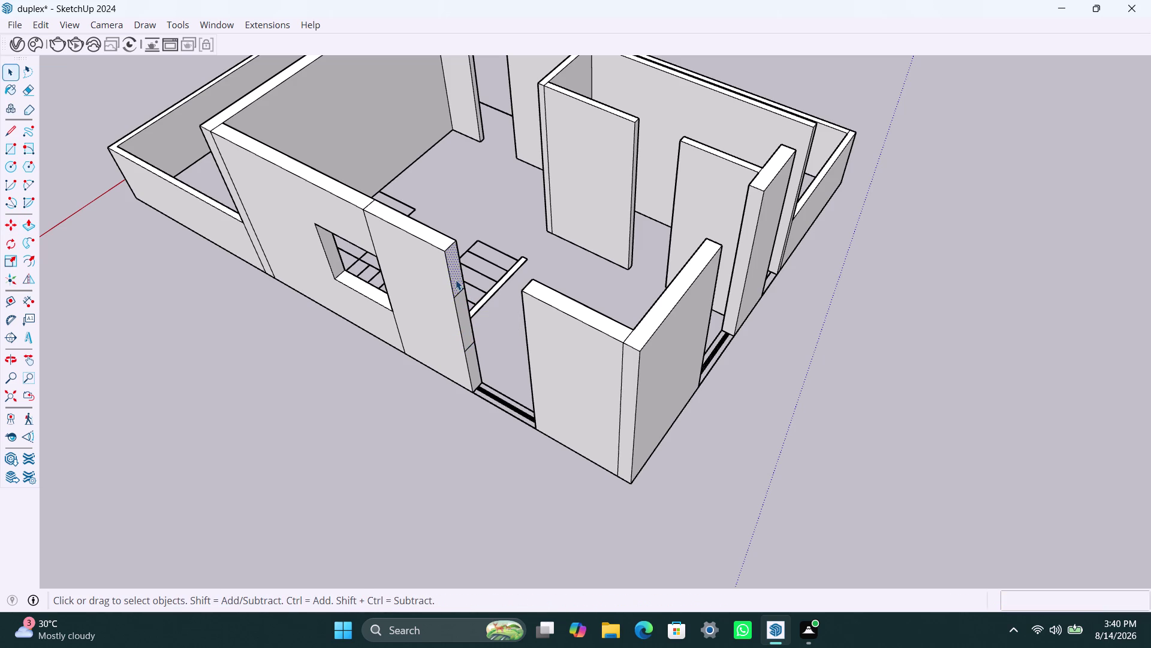
key(p)
click(455, 280)
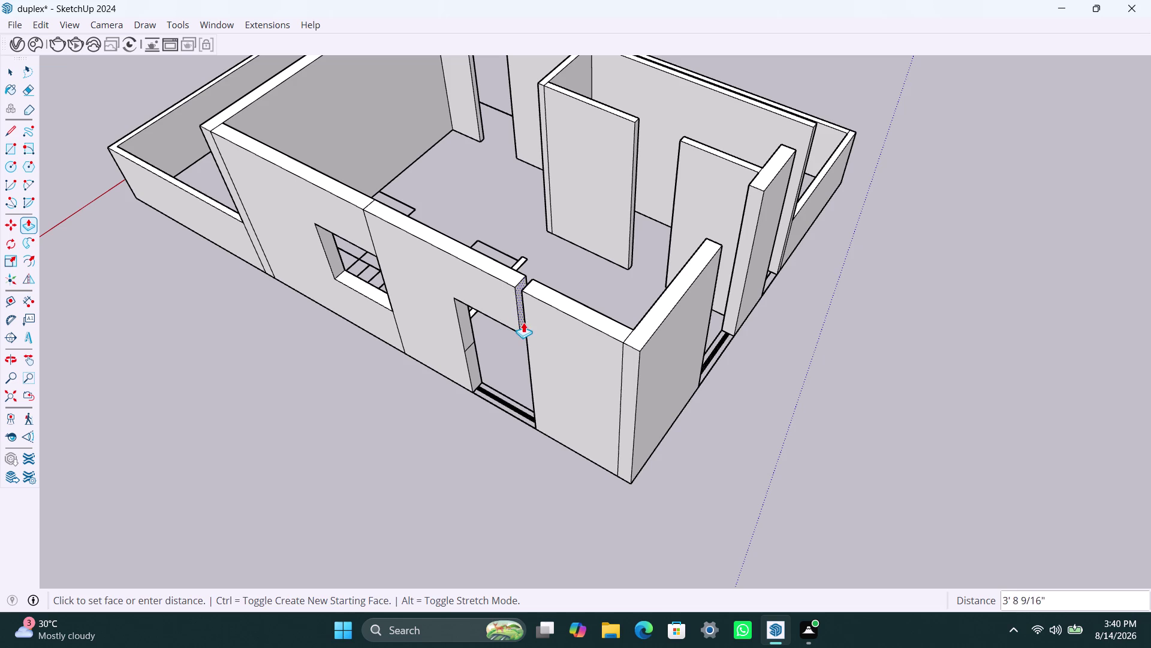
click(524, 325)
click(474, 366)
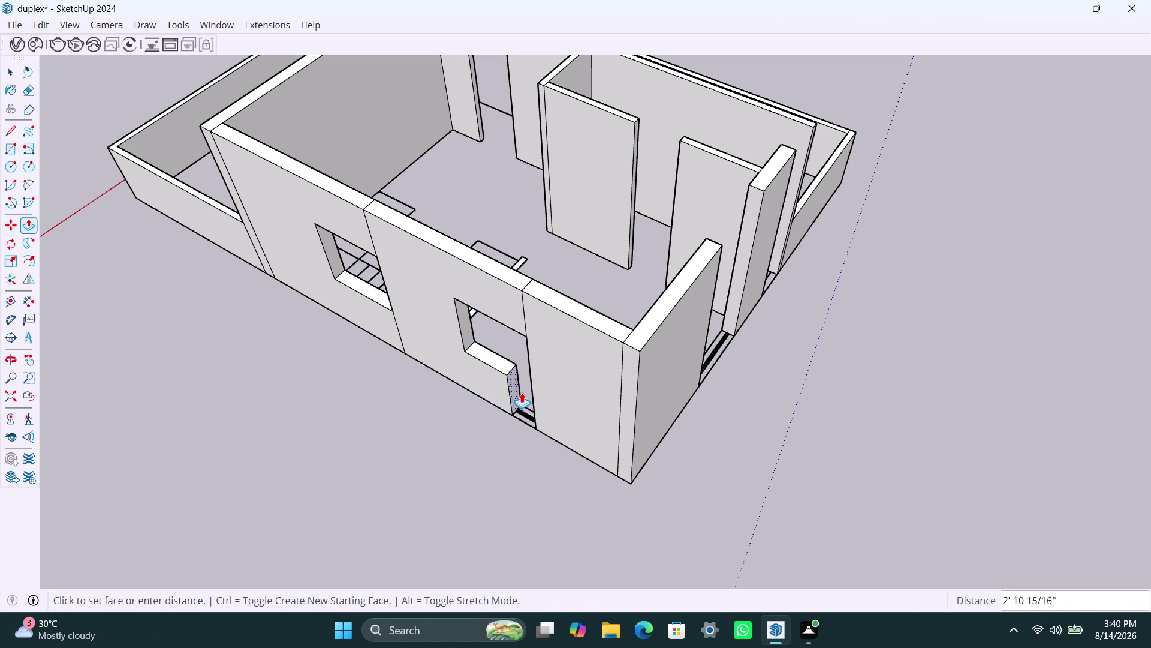
click(533, 407)
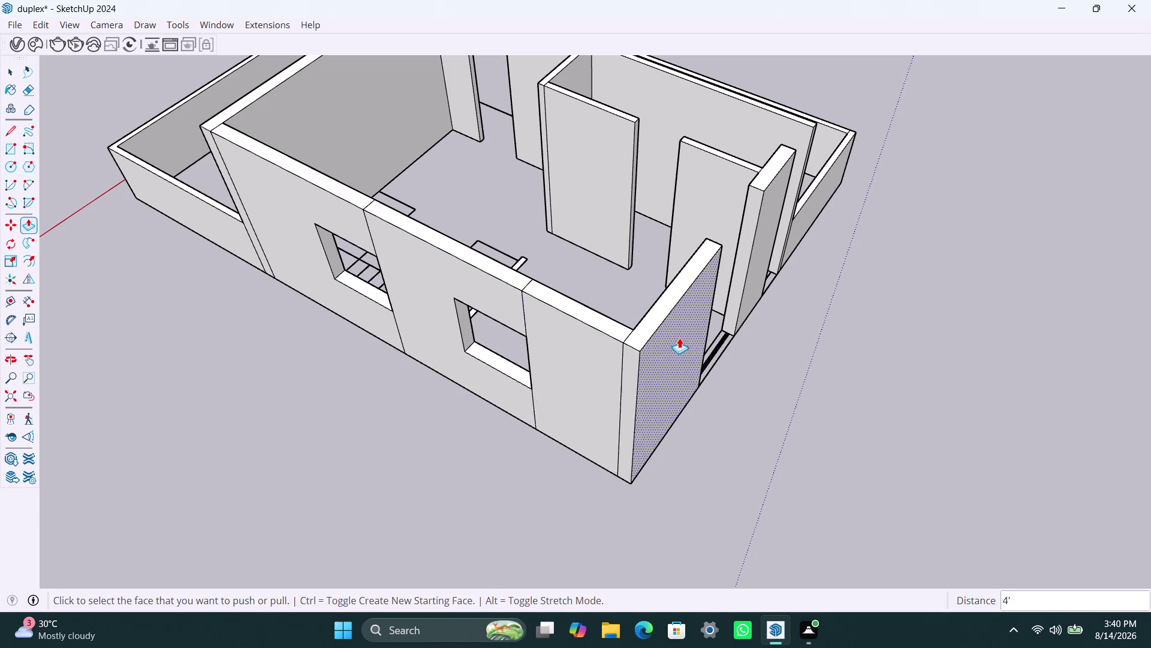
Orbit the view to look down on the staircase of the upper floor.
scroll(down, 3)
scroll(down, 3)
middle_drag(735, 438, 269, 307)
scroll(up, 3)
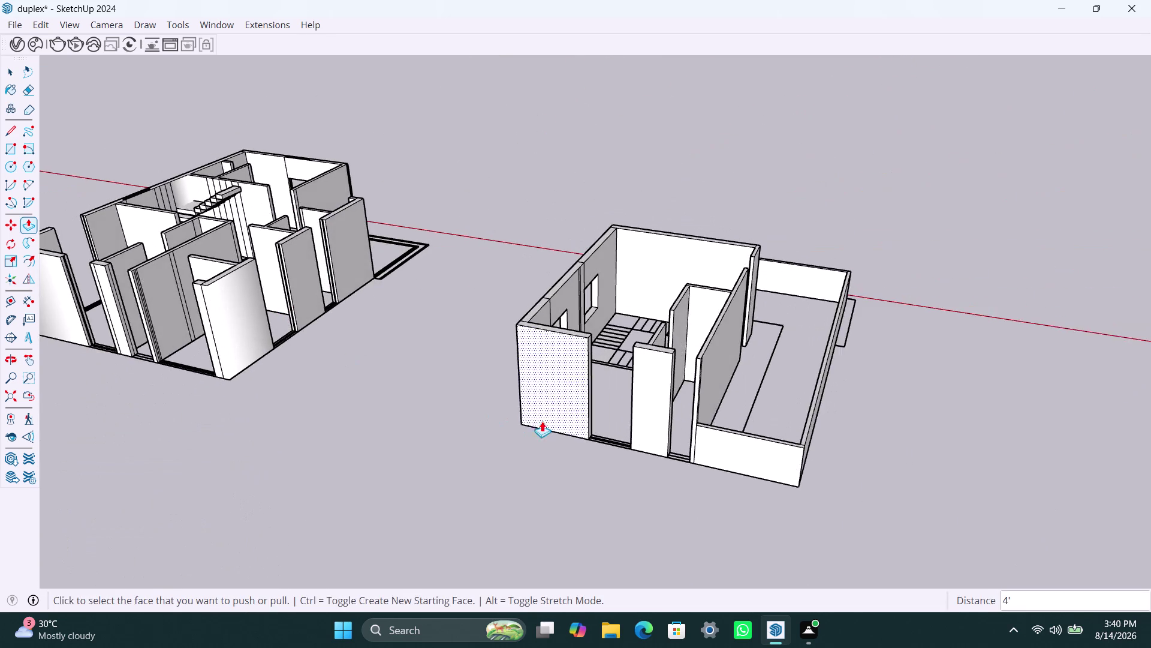
middle_drag(554, 465, 316, 454)
scroll(up, 3)
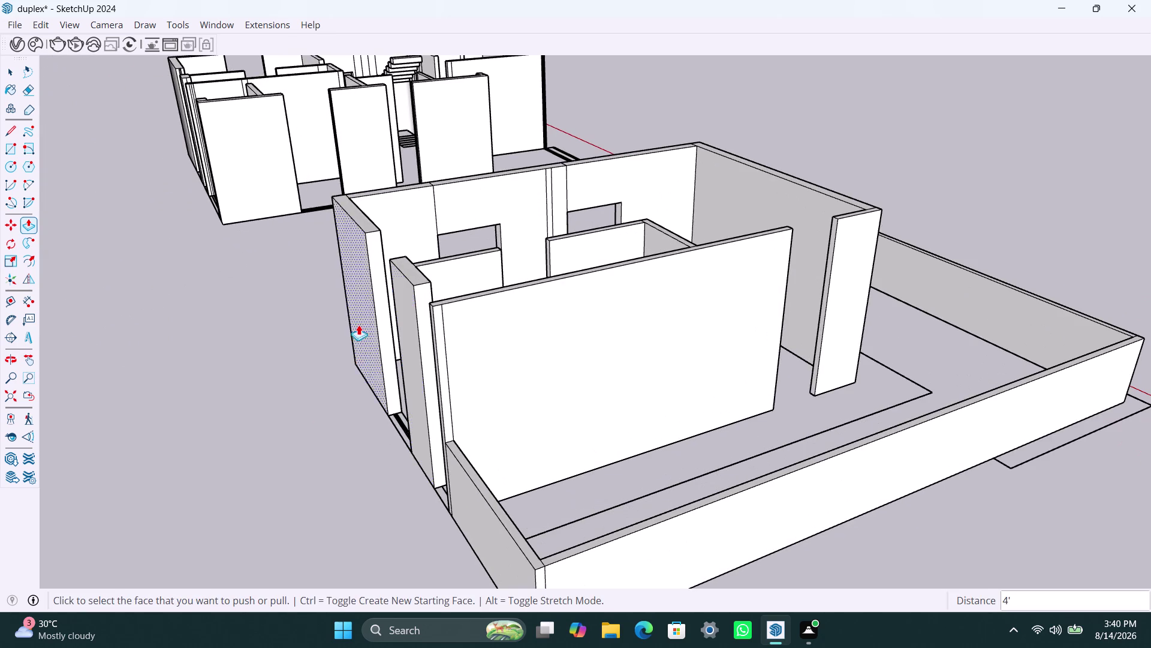
middle_drag(359, 389, 500, 467)
key(space)
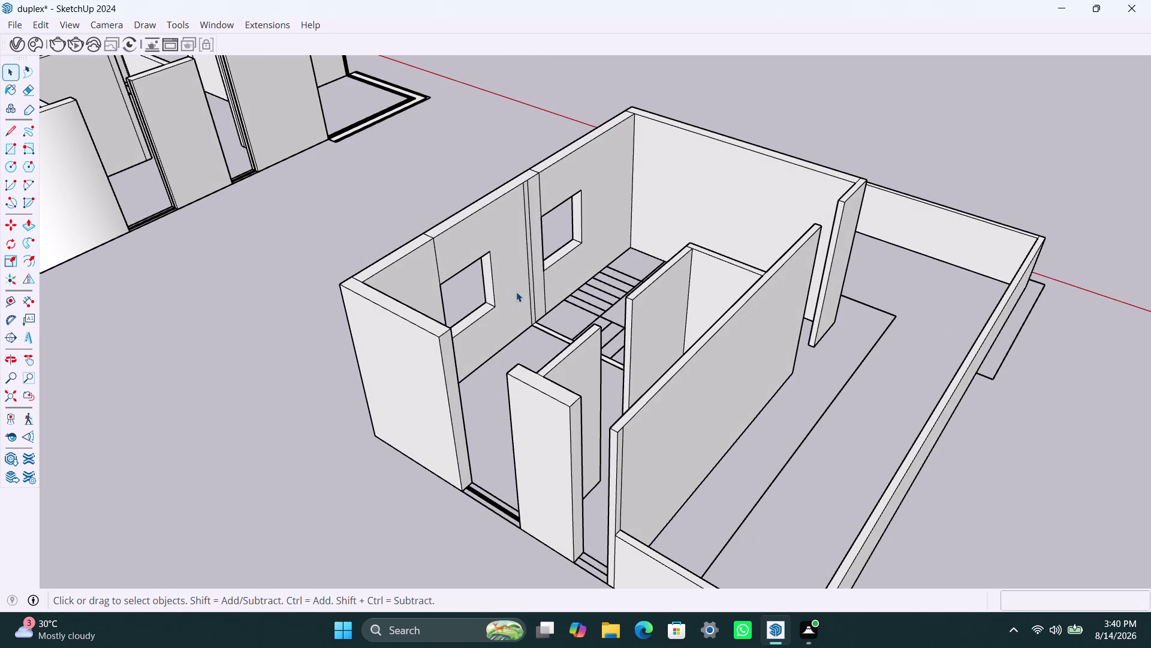
scroll(down, 3)
middle_drag(516, 320, 661, 446)
scroll(up, 3)
scroll(up, 3)
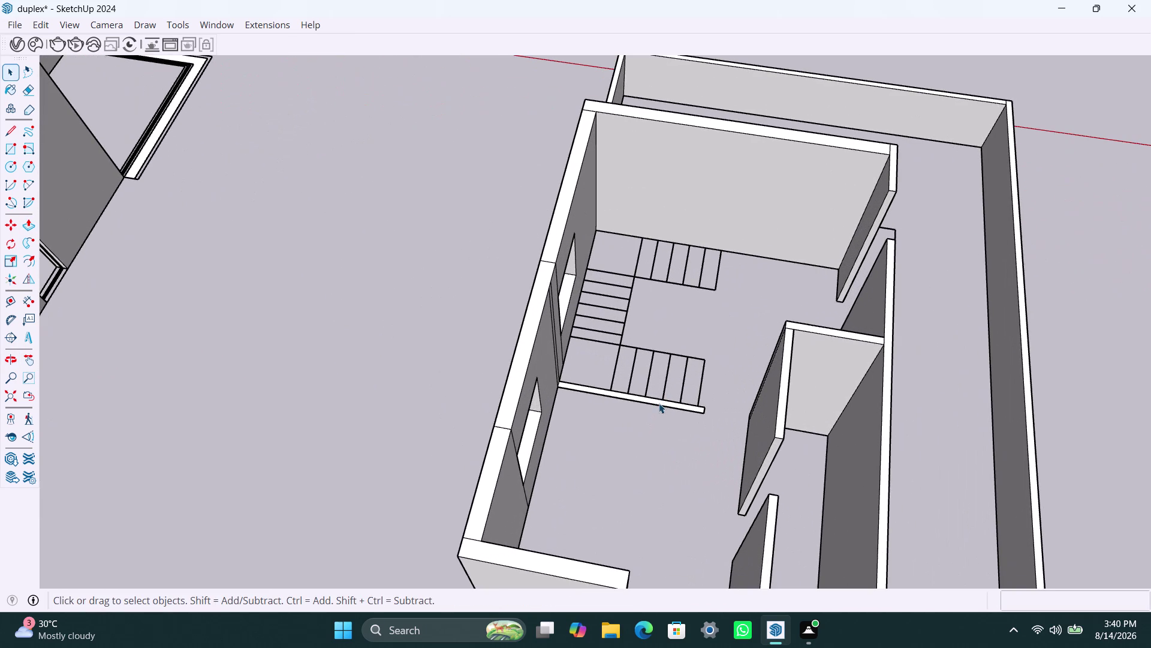
Push/Pull the thin face beside the stair flight up into a 10' 6" wall.
click(660, 401)
click(660, 400)
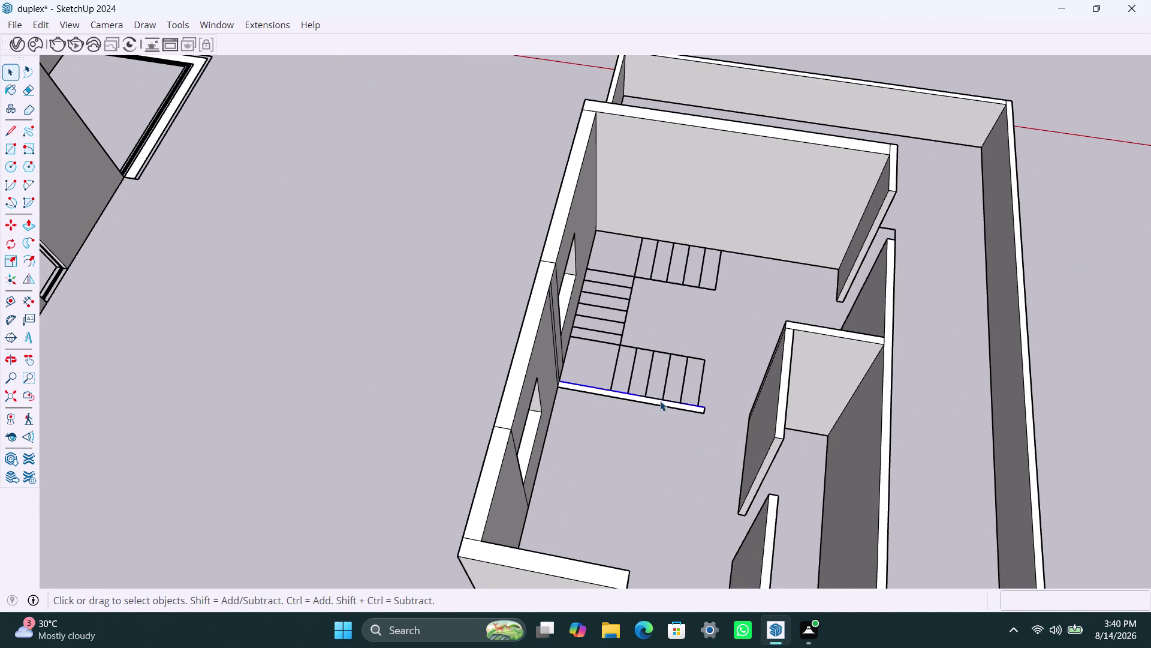
click(661, 401)
click(662, 404)
scroll(up, 3)
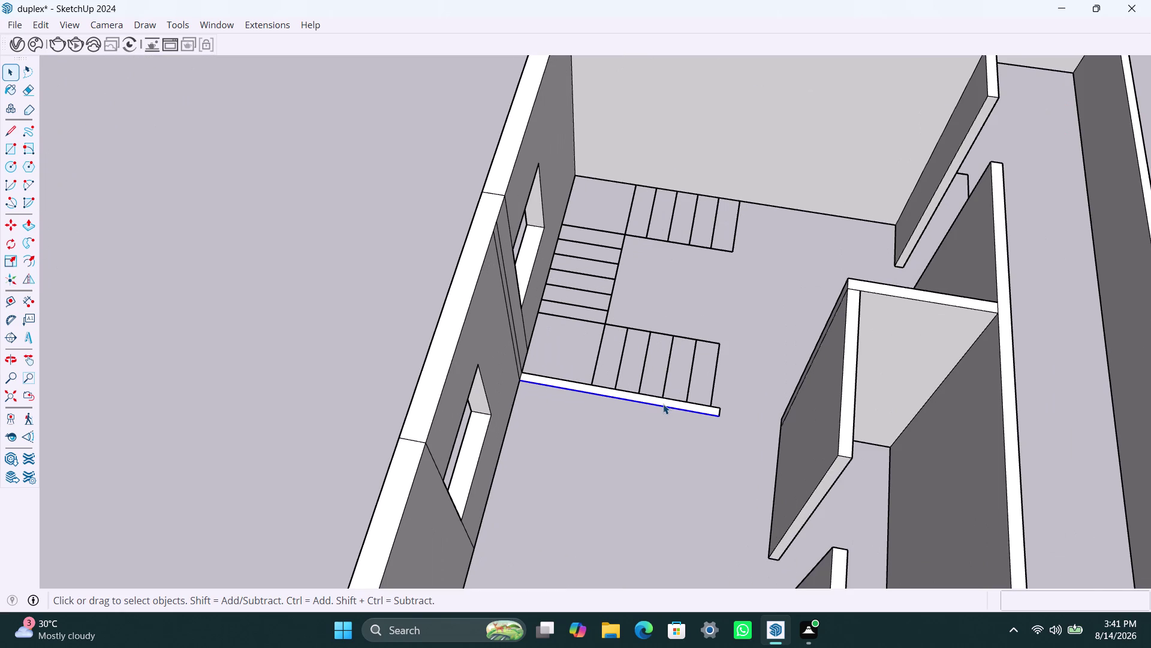
click(663, 403)
key(p)
click(663, 401)
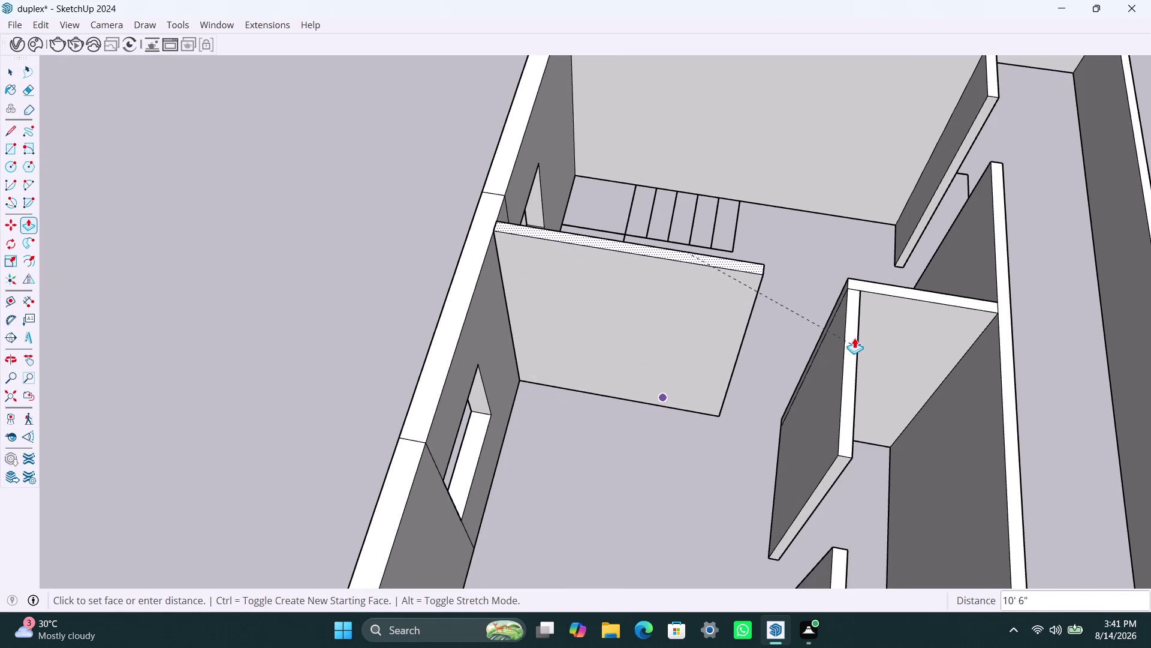
click(855, 337)
Orbit back toward the front wall with the window.
key(space)
scroll(down, 3)
middle_drag(690, 354, 621, 293)
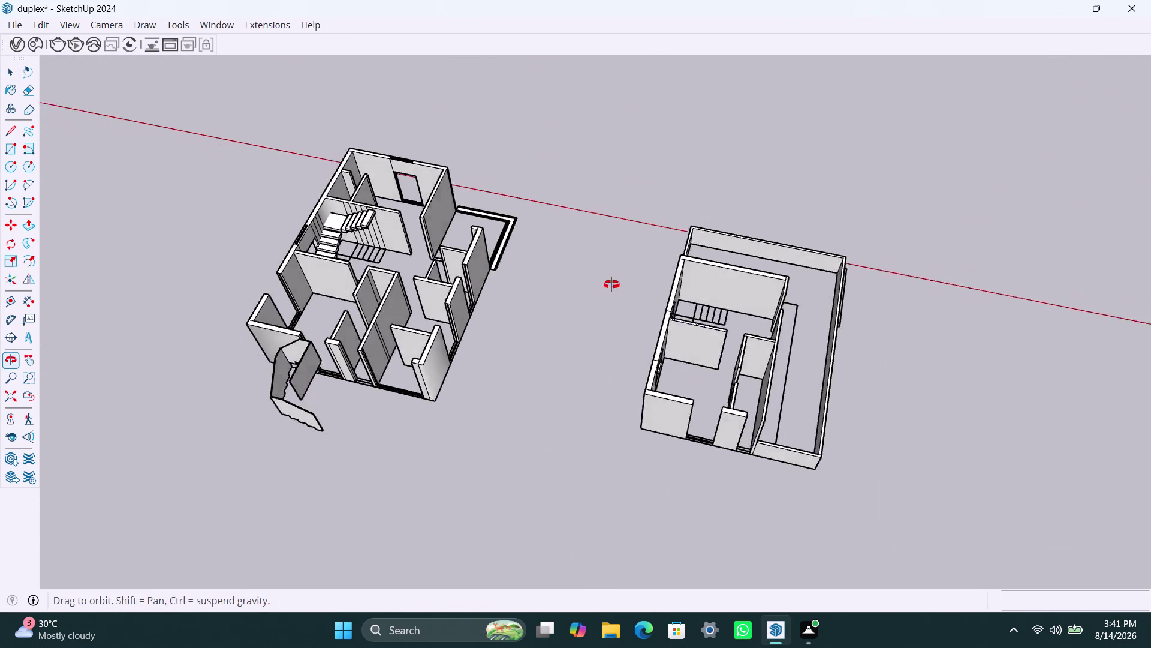
middle_drag(621, 292, 547, 202)
scroll(up, 3)
middle_drag(624, 380, 553, 391)
scroll(up, 3)
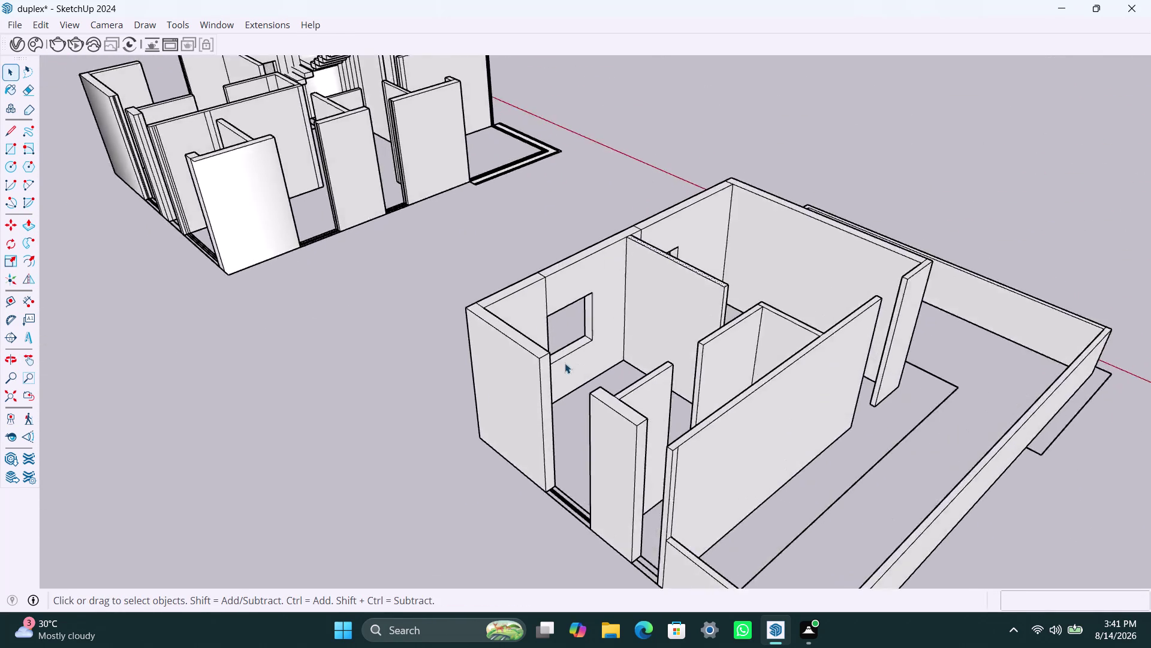
scroll(up, 3)
Copy the wall end's top edge down 3', then a further 4'.
key(m)
key(space)
click(502, 331)
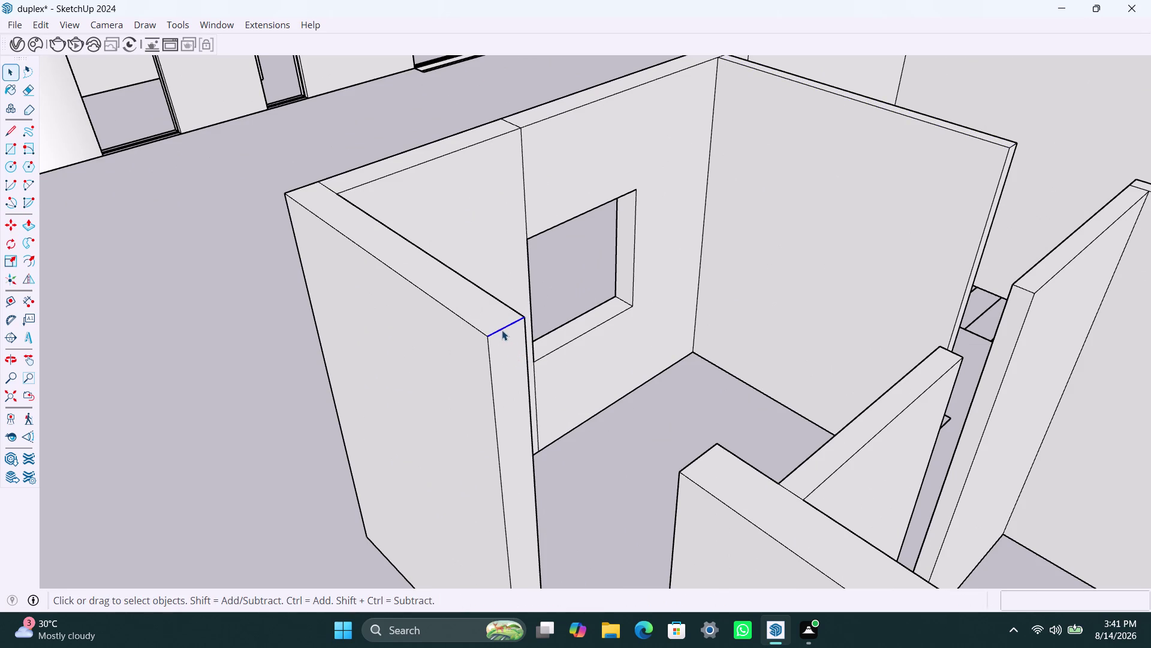
key(m)
click(490, 343)
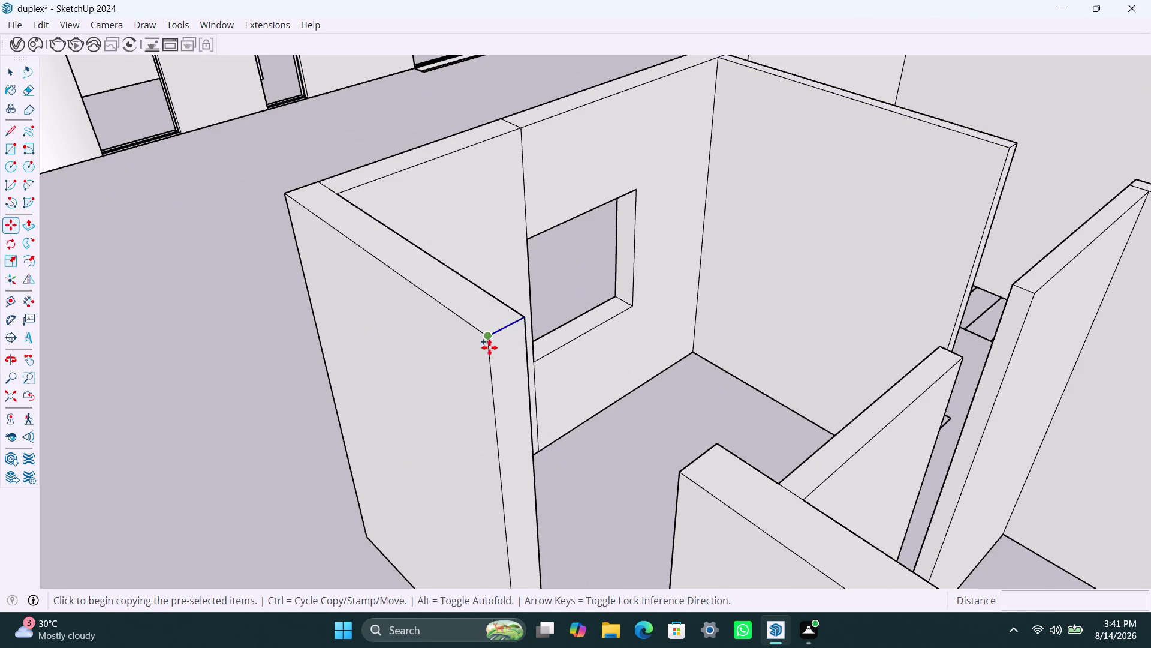
text(3')
key(Return)
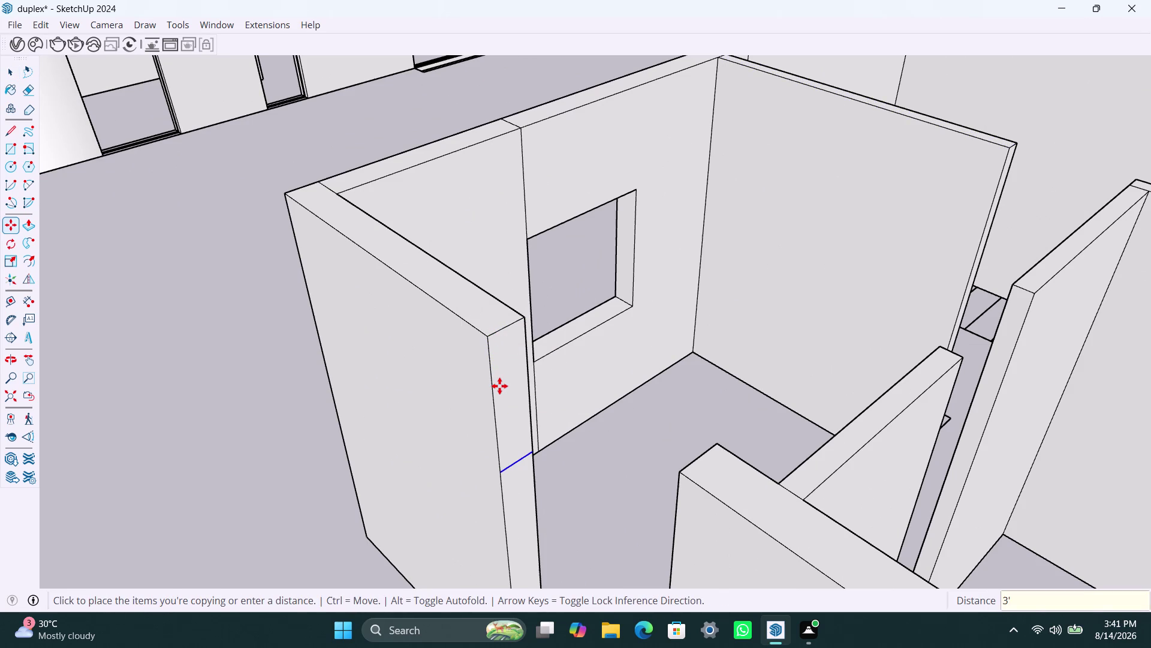
key(m)
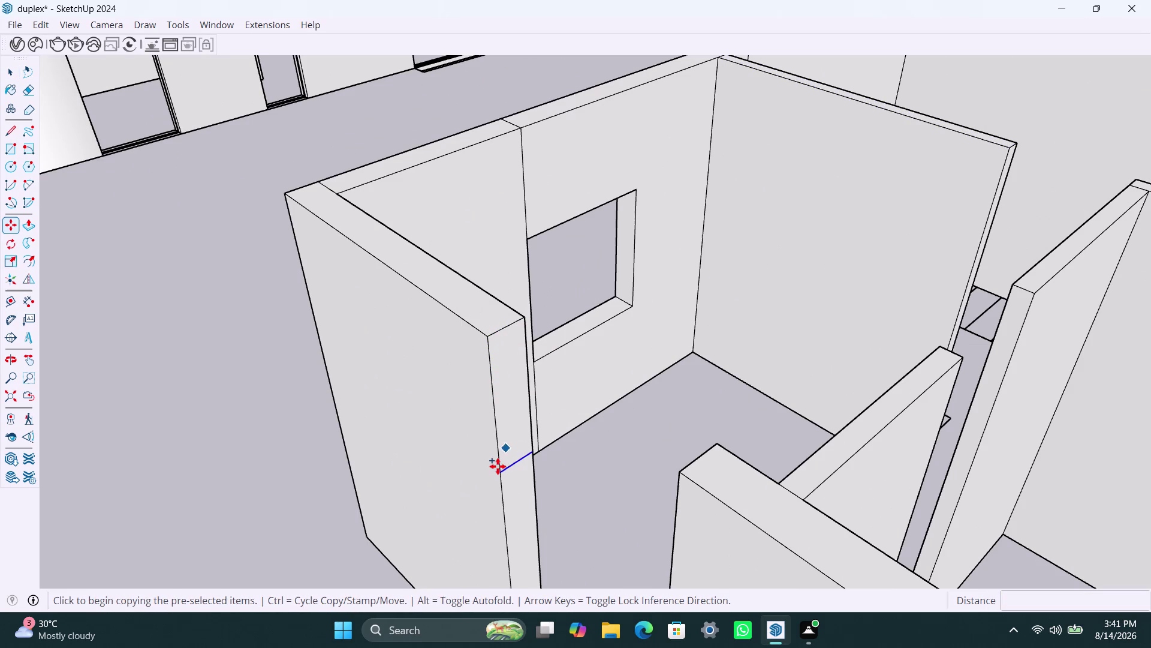
click(496, 473)
text(4)
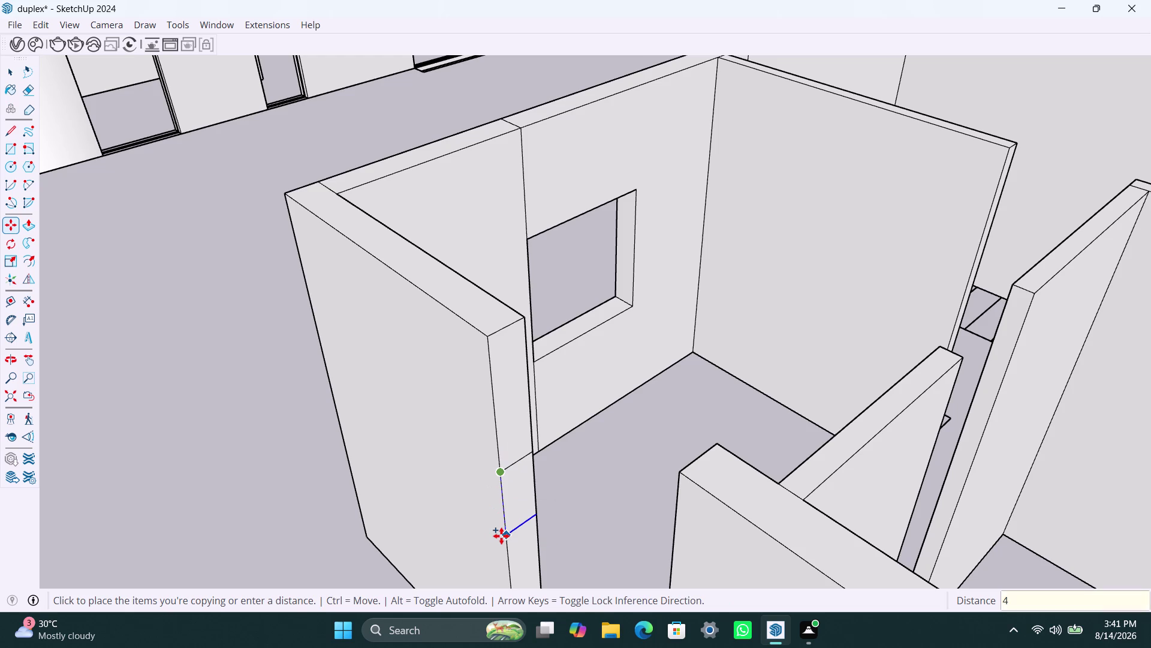
text(')
key(Return)
Pull the upper wall-end strip across the doorway gap, undoing a stray pull.
key(space)
click(508, 405)
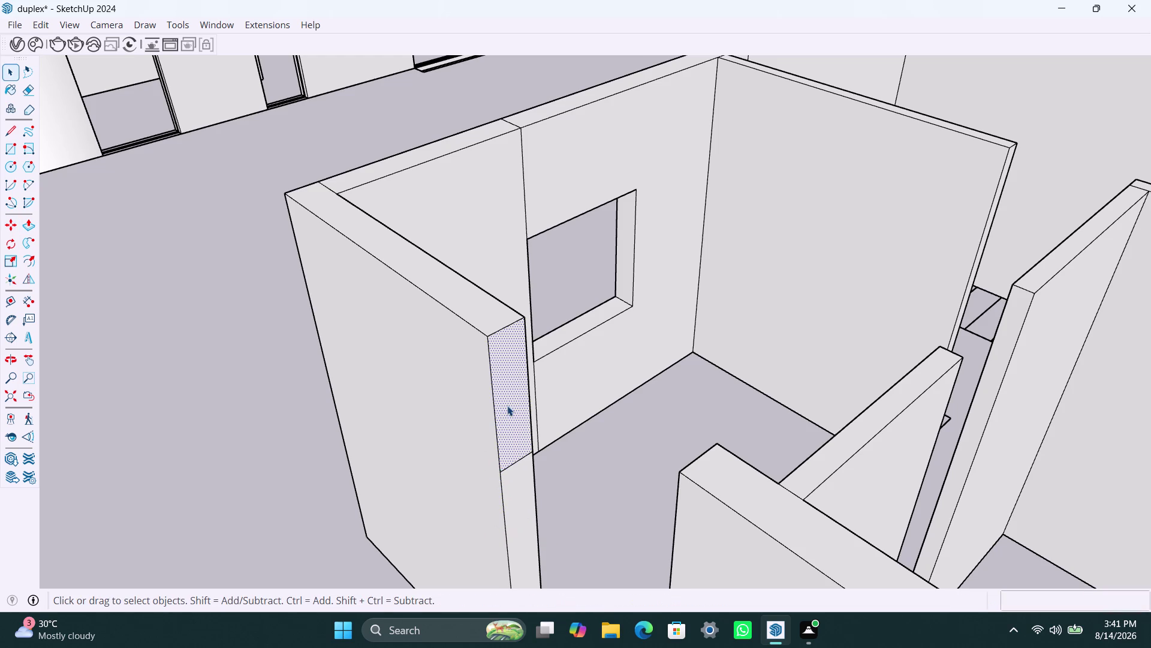
key(p)
click(508, 406)
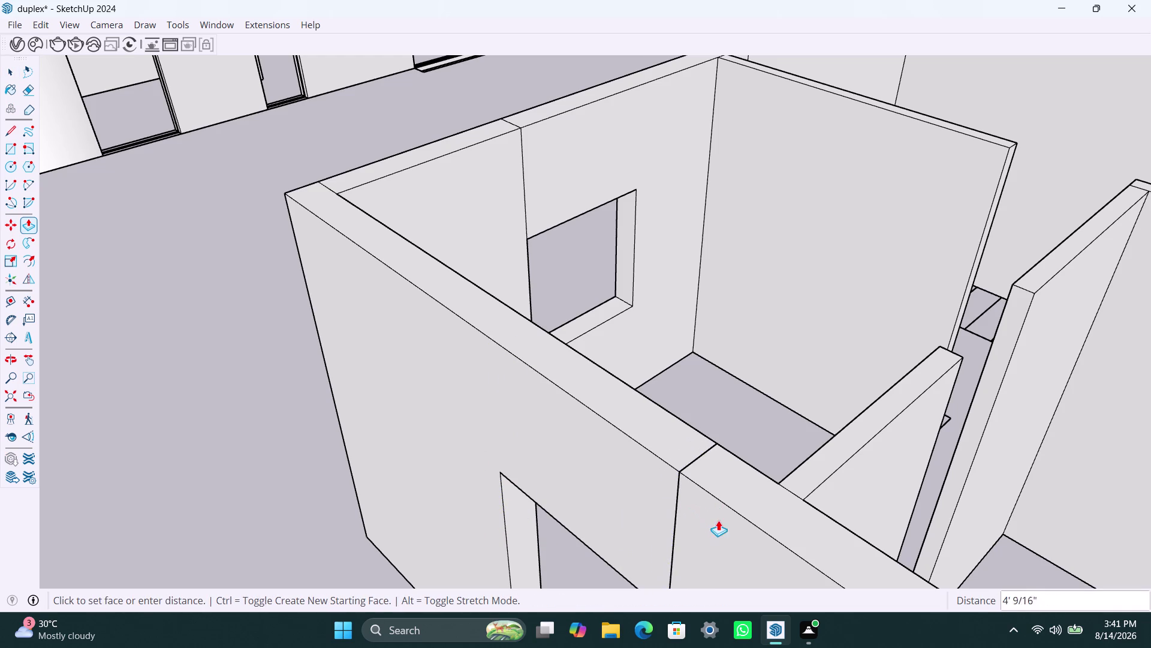
click(678, 465)
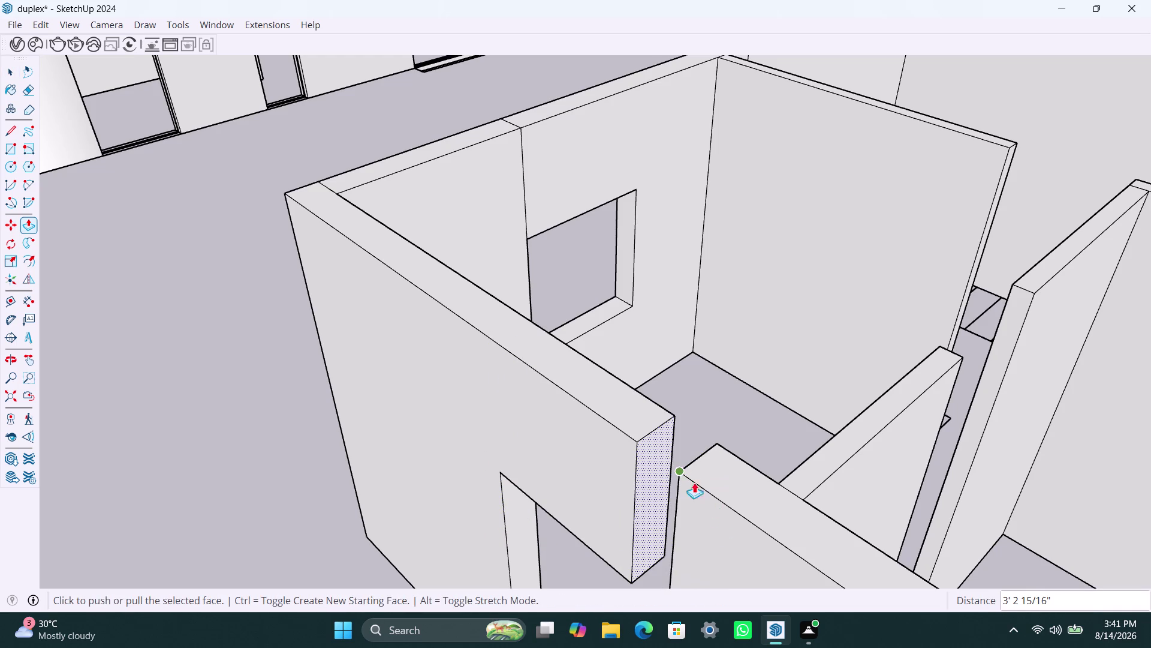
click(645, 457)
click(655, 461)
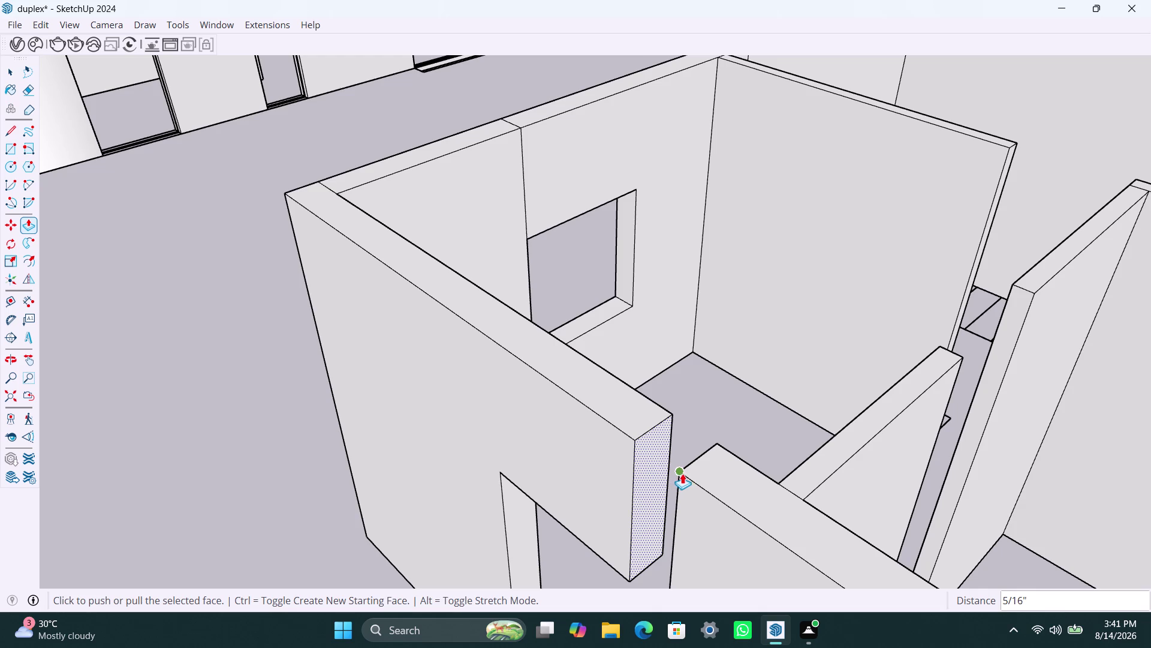
key(ctrl+z)
key(ctrl+z)
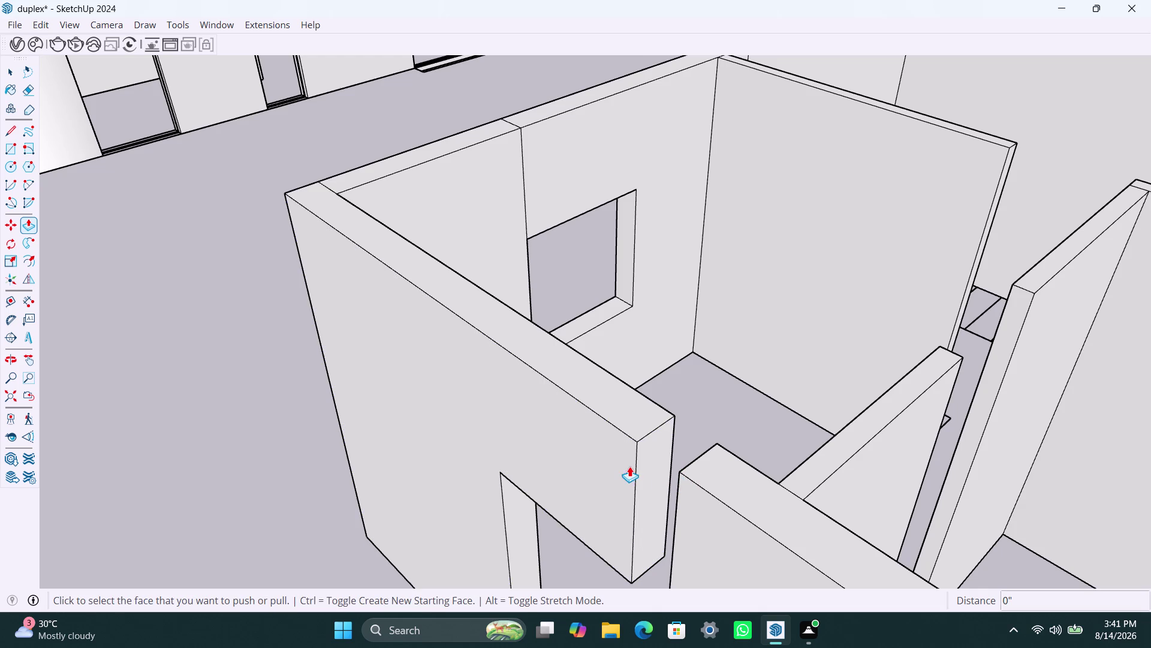
key(ctrl+z)
click(522, 422)
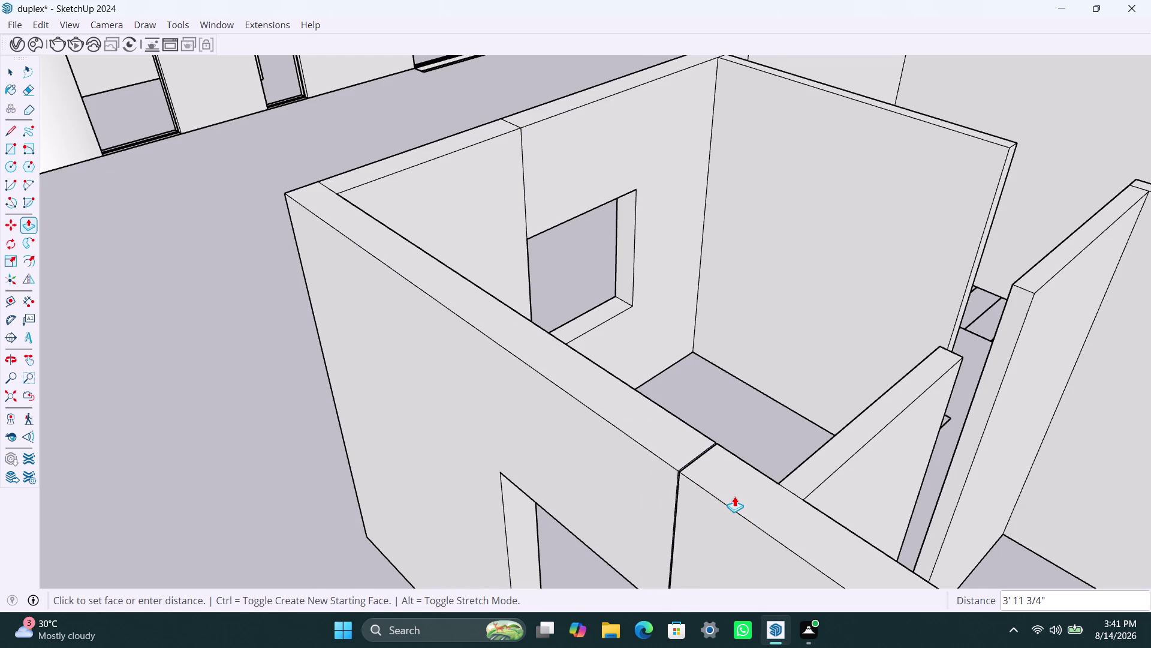
From outside, try raising the lower doorway face with Push/Pull, then undo it.
scroll(up, 3)
middle_drag(711, 501, 890, 365)
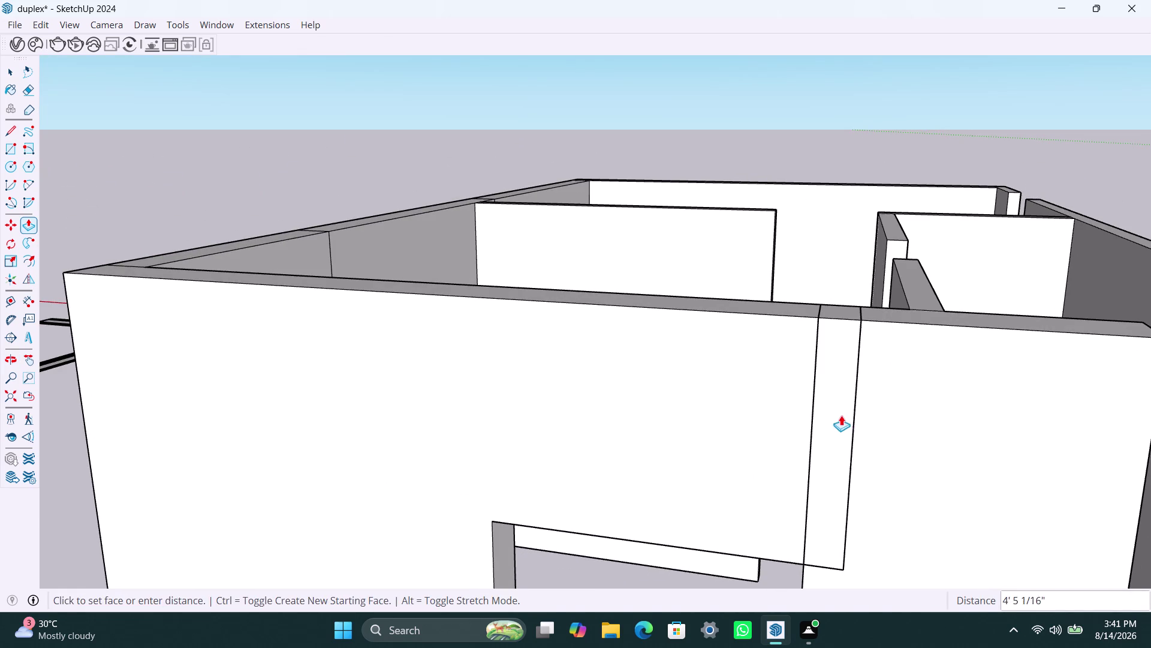
click(813, 435)
scroll(down, 3)
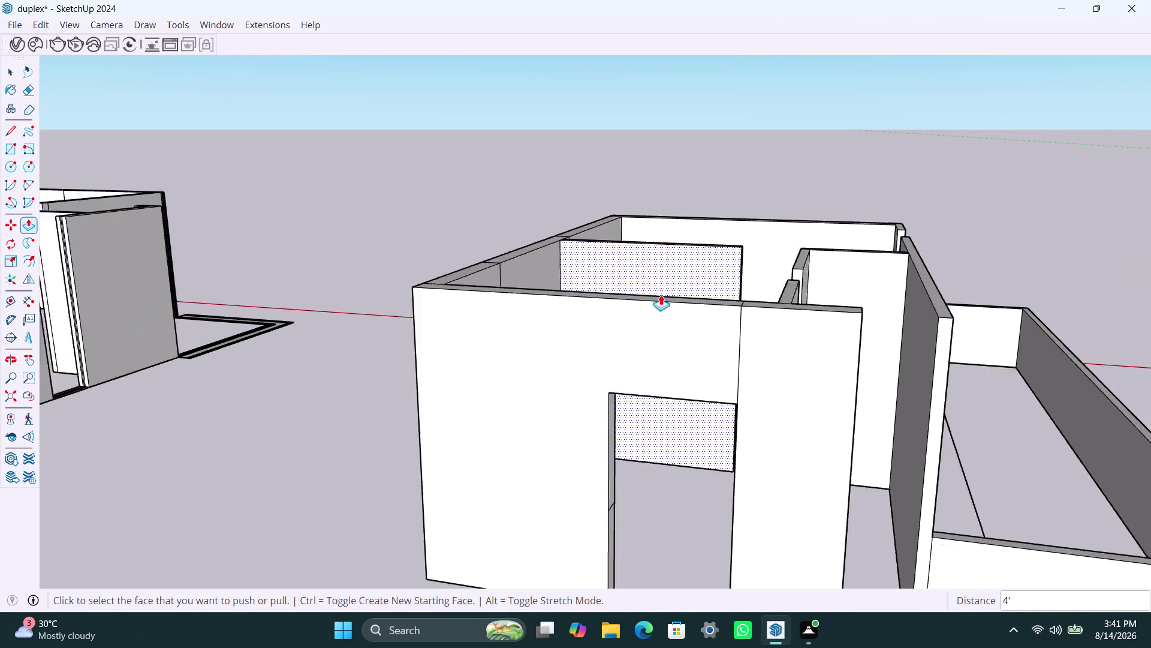
scroll(down, 3)
scroll(up, 3)
middle_drag(646, 417, 591, 406)
scroll(up, 3)
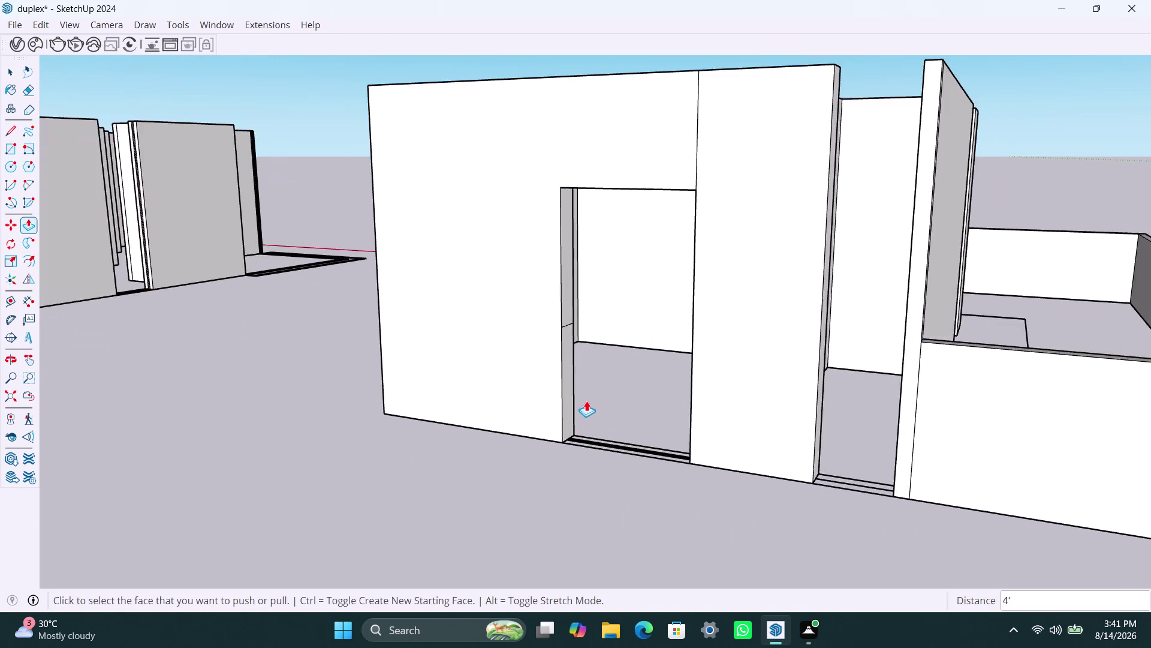
scroll(up, 3)
click(564, 384)
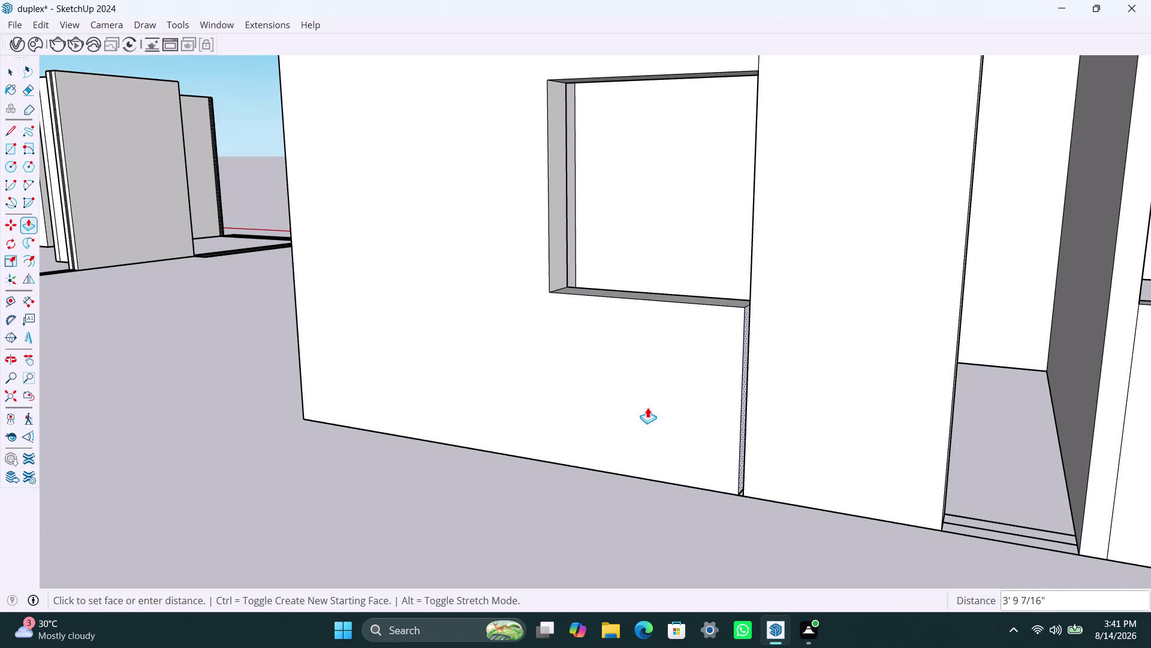
key(Escape)
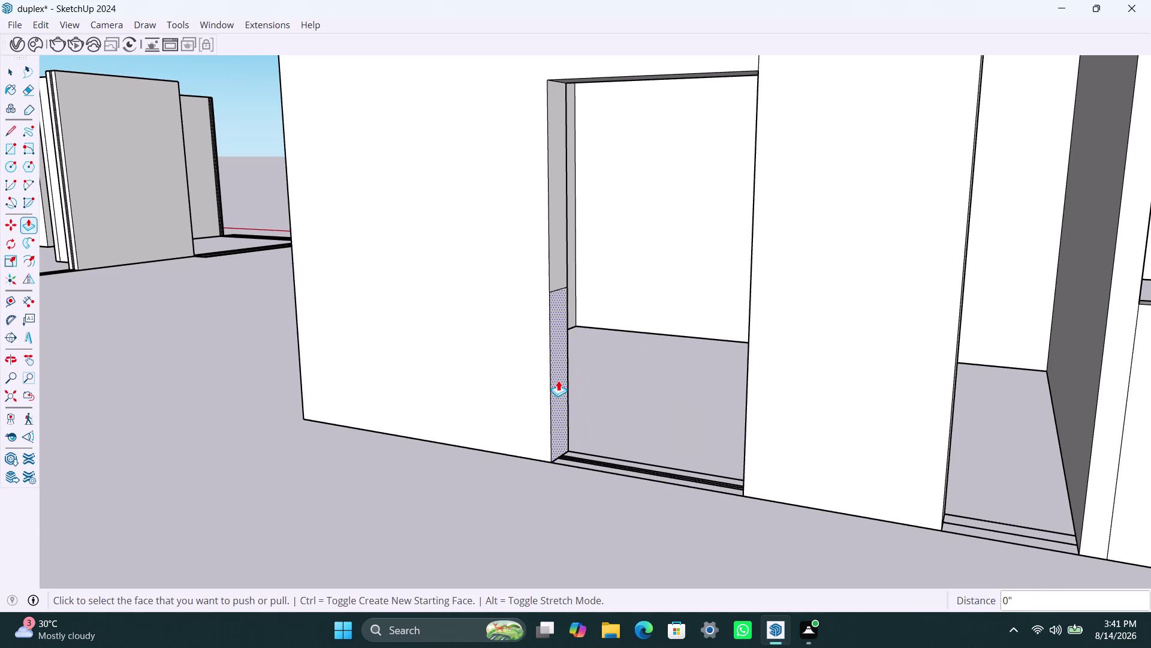
double_click(558, 380)
key(ctrl+z)
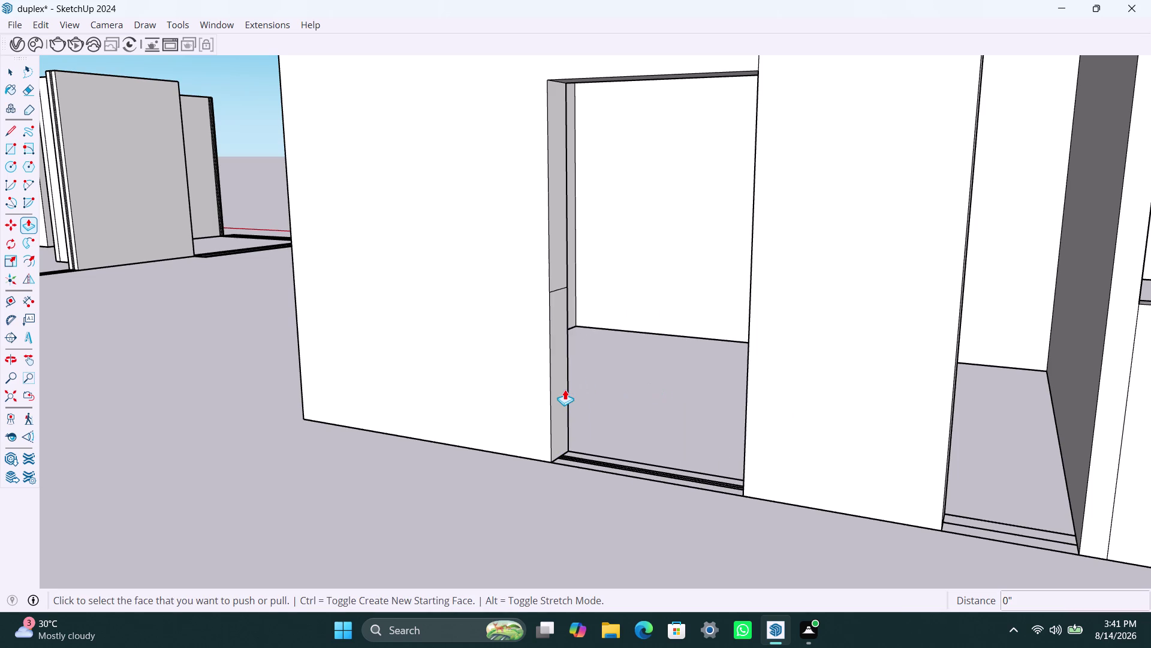
key(ctrl+z)
Pull the wall section beside the opening flush with the wall, repeating on the matching face.
scroll(down, 3)
middle_drag(577, 268, 517, 316)
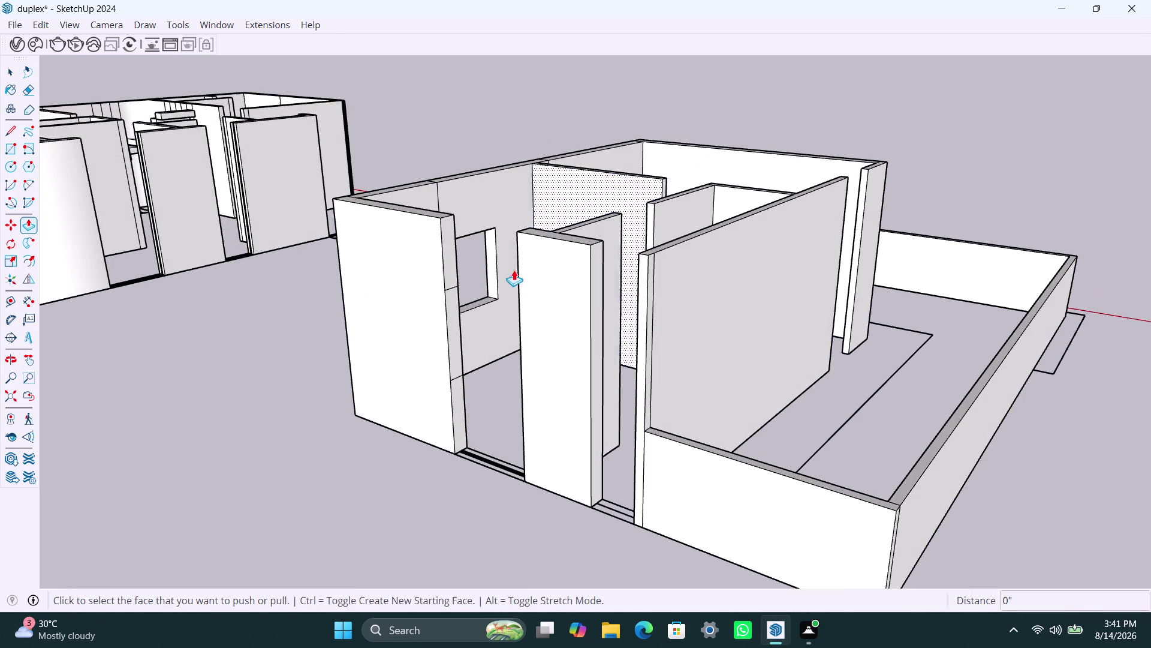
scroll(up, 3)
click(451, 261)
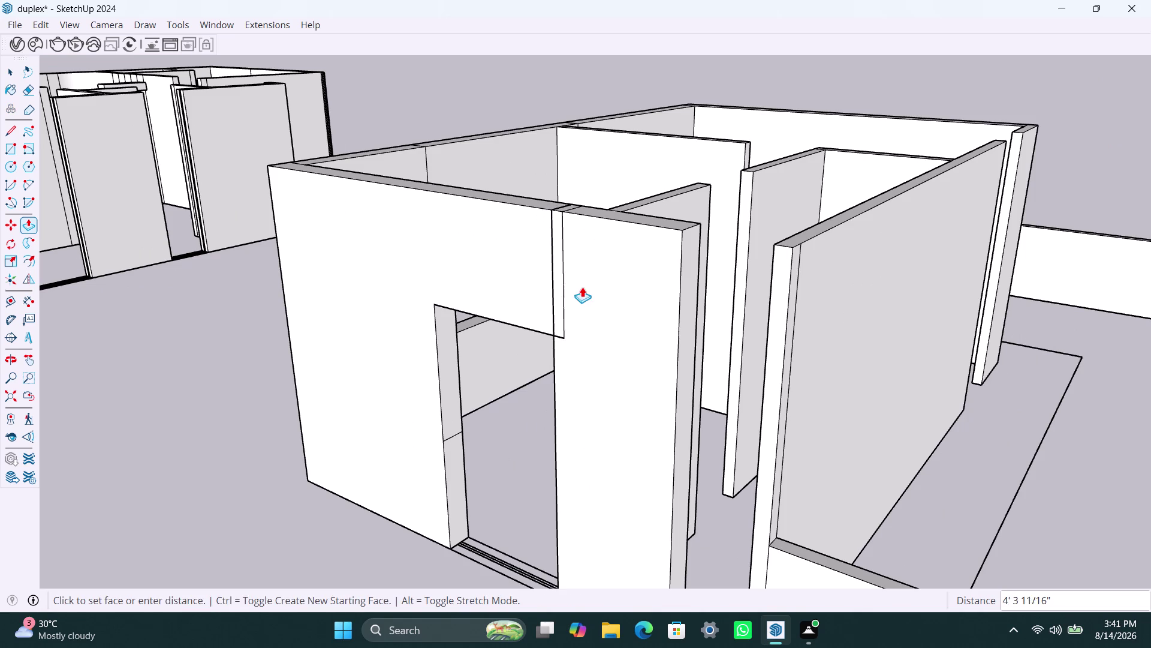
scroll(up, 3)
middle_drag(547, 279, 692, 285)
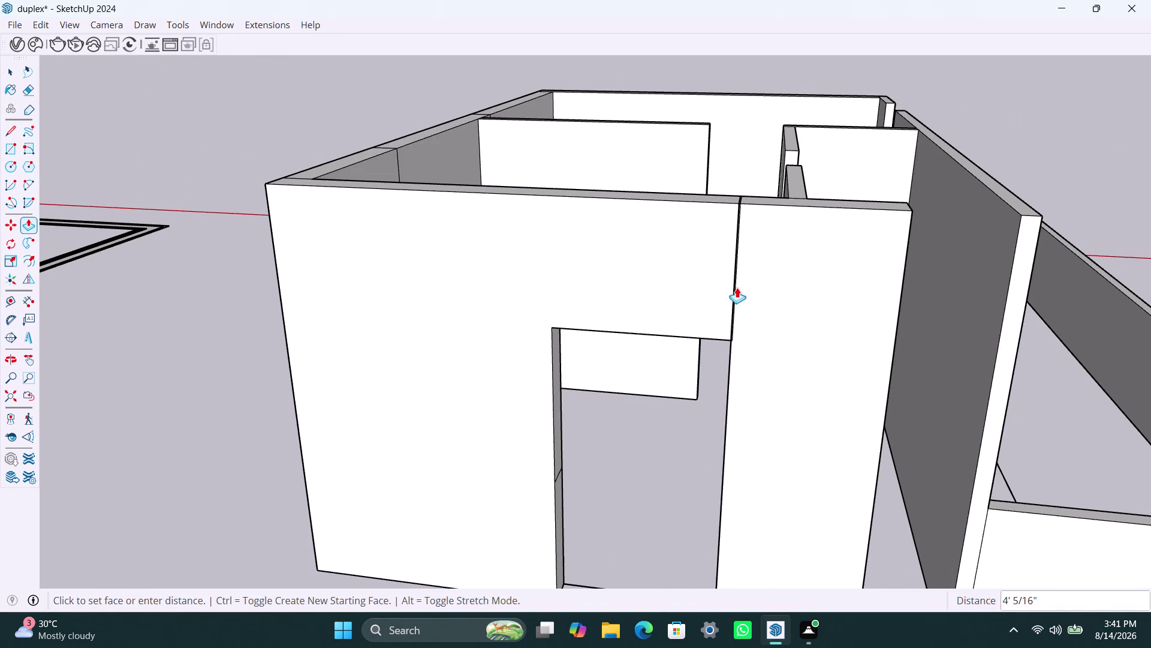
click(735, 292)
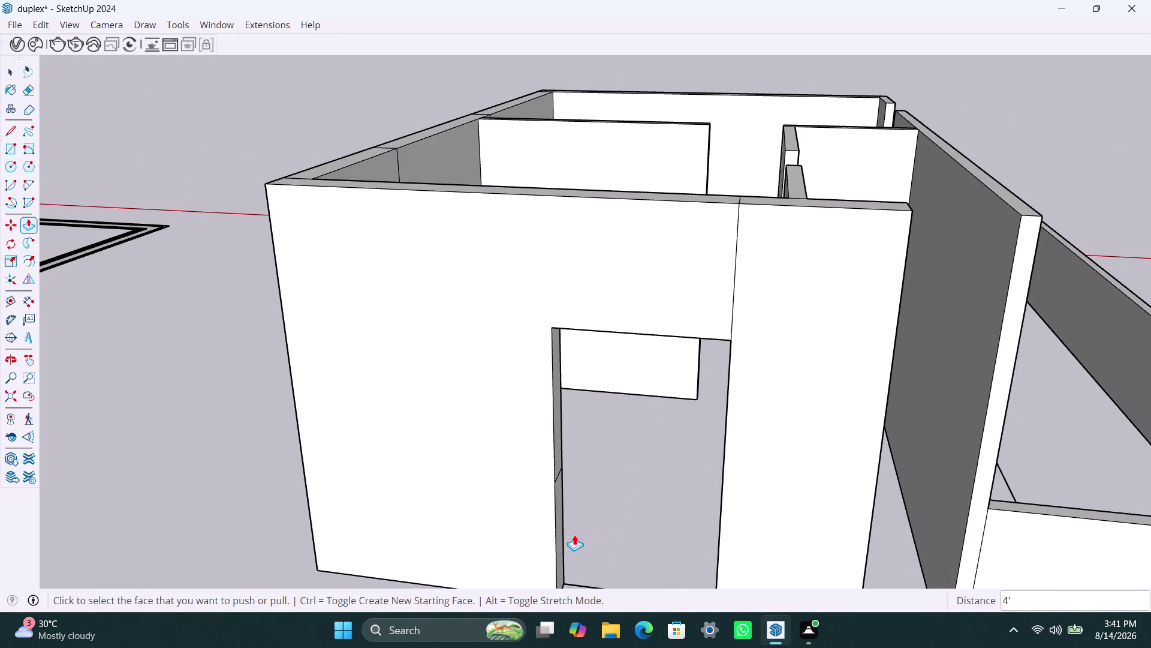
double_click(560, 533)
Orbit around the front wall to check the filled doorway and window opening.
scroll(down, 3)
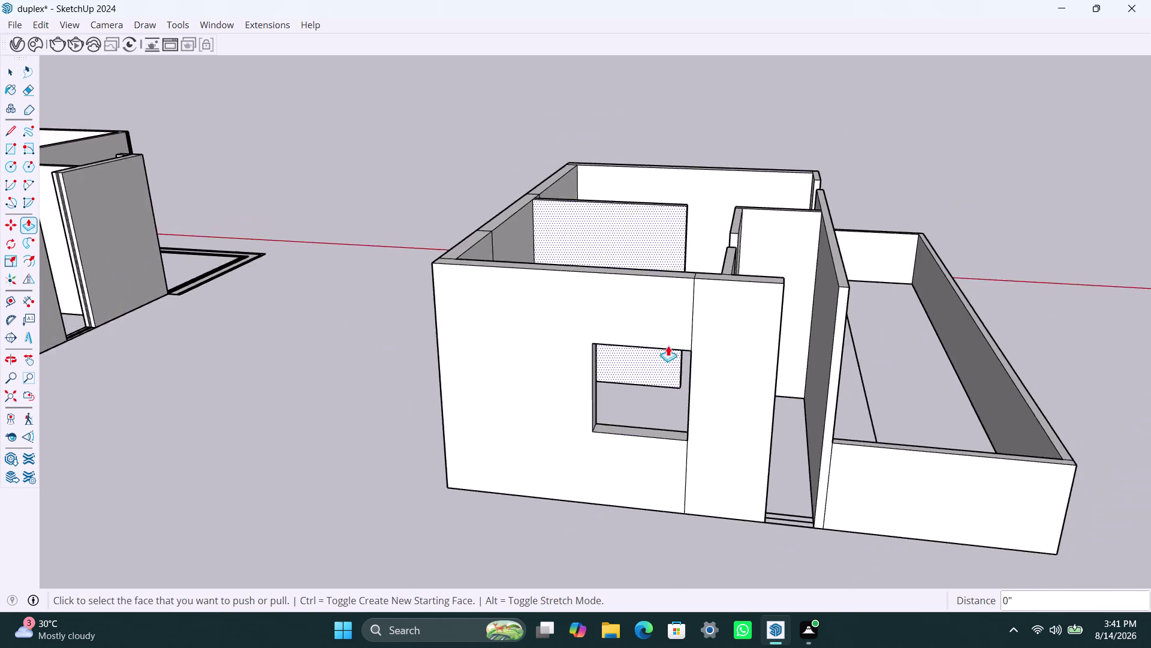
scroll(down, 3)
middle_drag(686, 407, 613, 421)
scroll(up, 3)
middle_drag(648, 388, 659, 485)
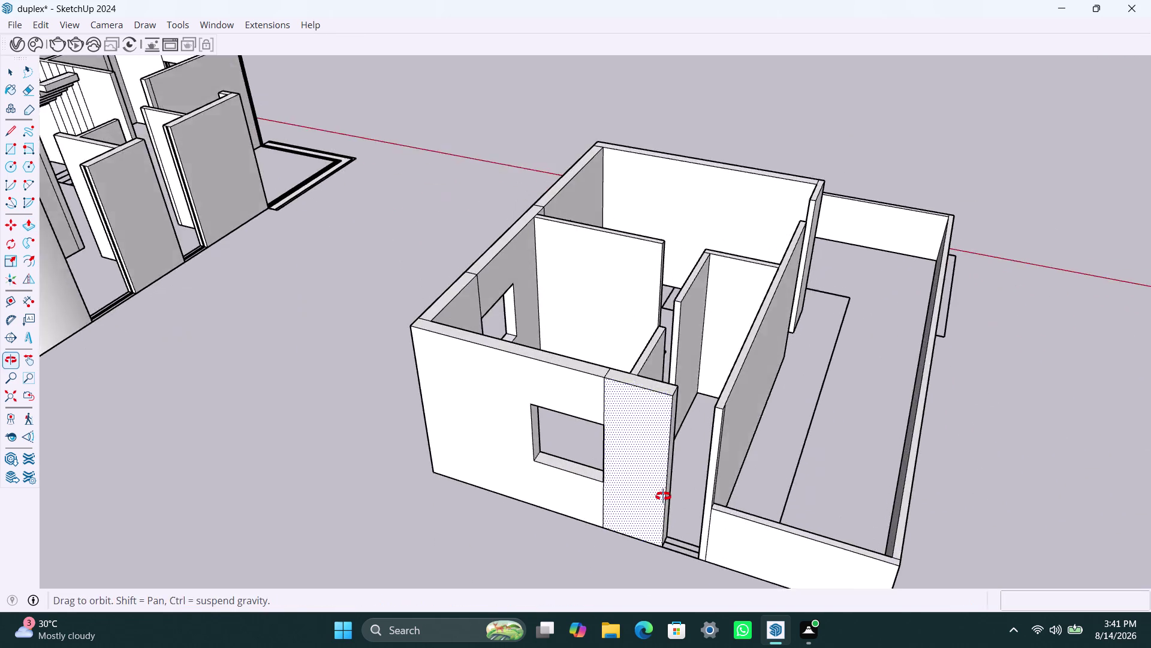
middle_drag(659, 484, 665, 497)
scroll(up, 3)
middle_drag(698, 453, 756, 393)
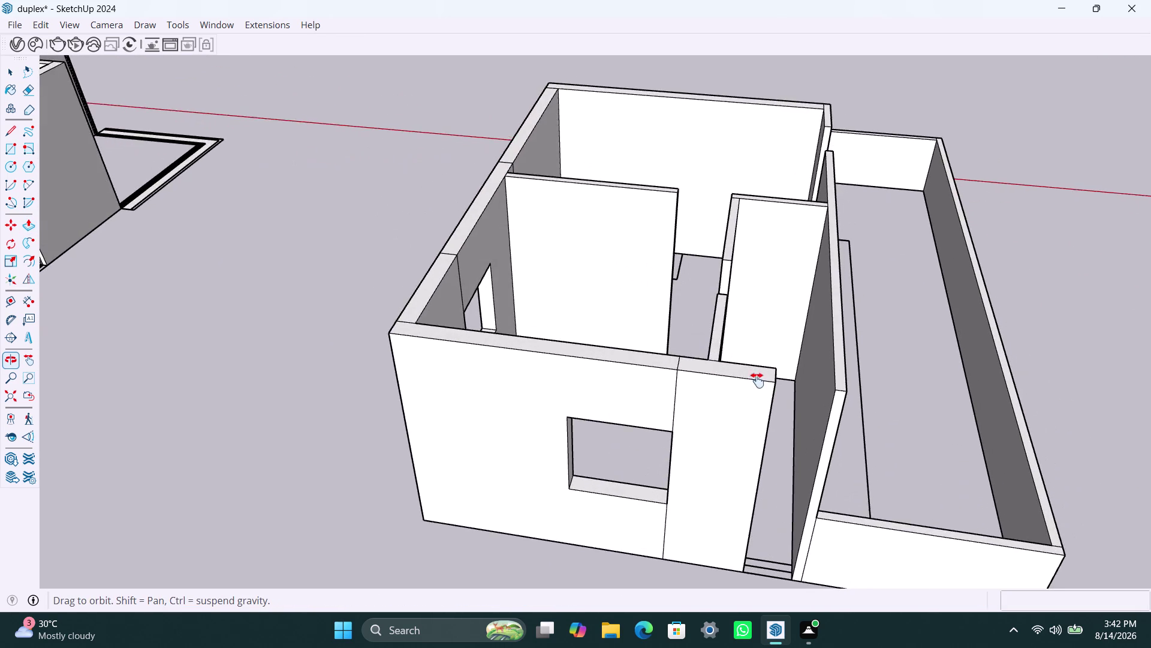
middle_drag(756, 394, 776, 199)
scroll(down, 3)
middle_drag(700, 248, 699, 371)
scroll(up, 3)
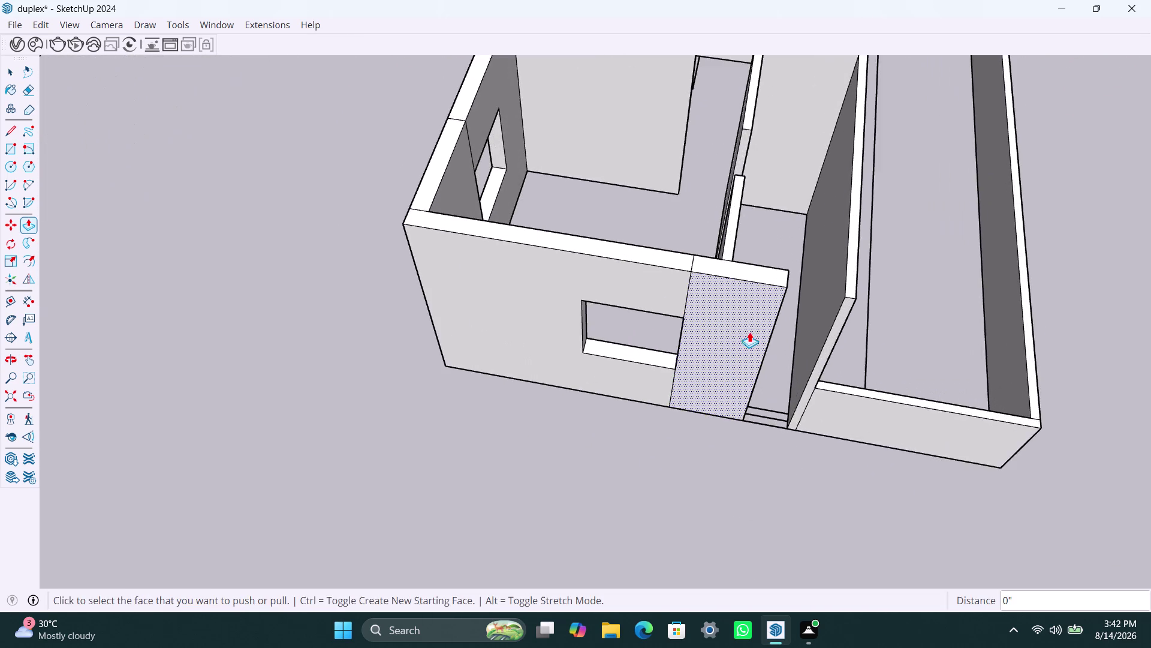
middle_drag(749, 323, 718, 245)
scroll(up, 3)
middle_drag(699, 320, 615, 239)
key(space)
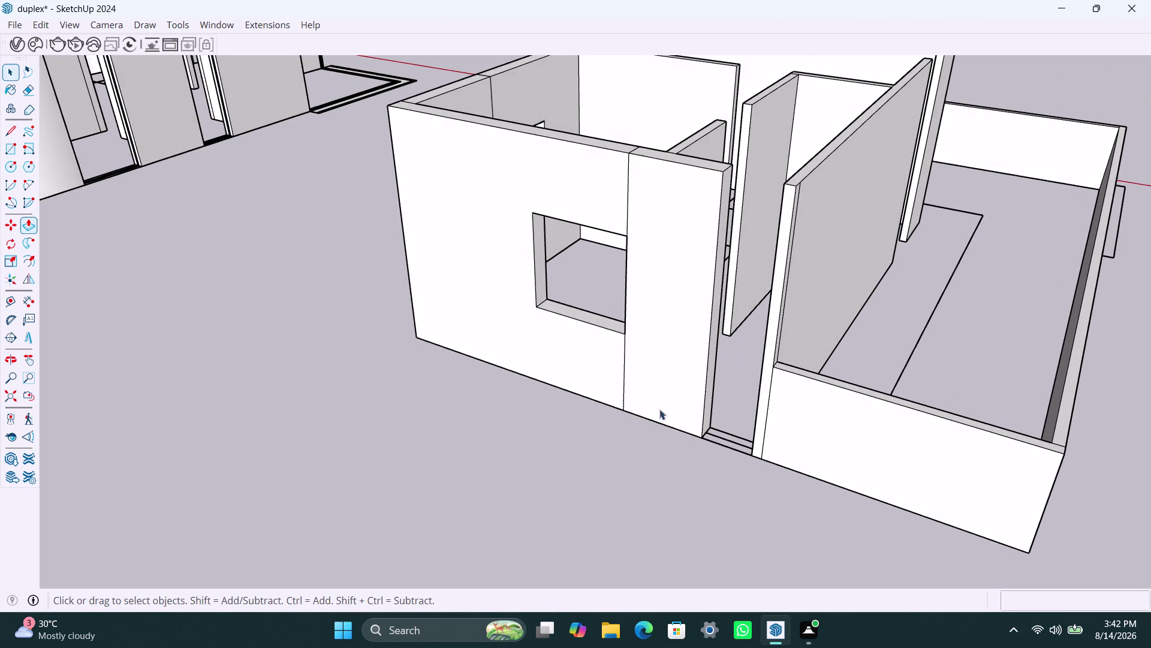
Copy the right wall section's top edge down 2', then another 2'.
click(680, 459)
scroll(up, 3)
click(738, 142)
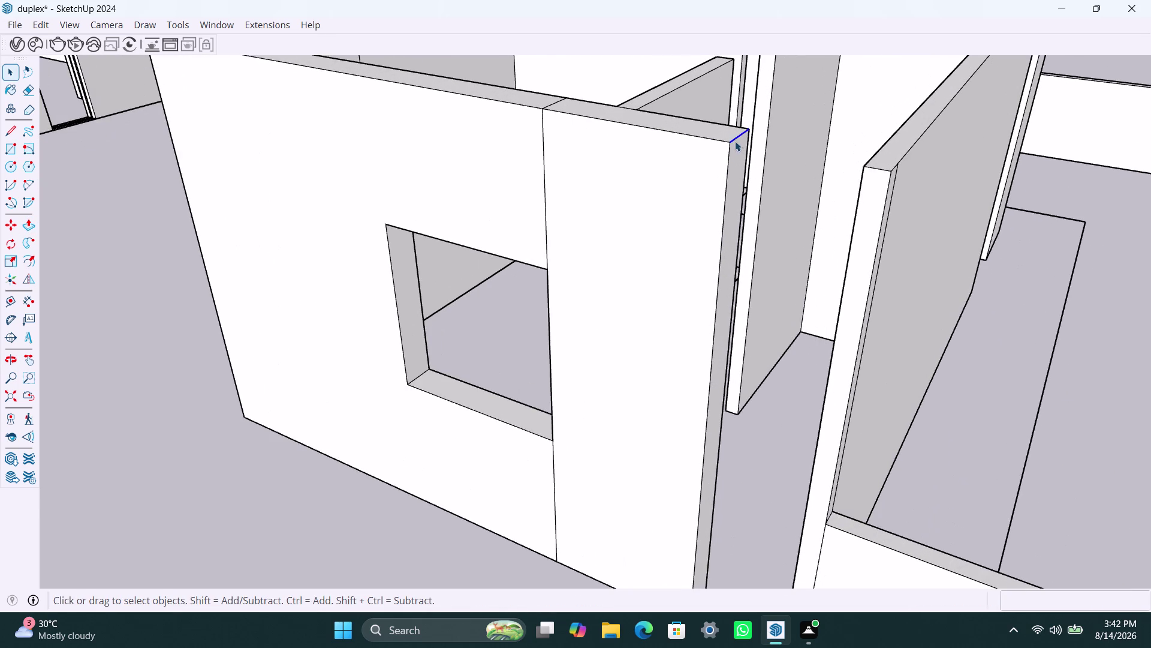
key(m)
click(731, 145)
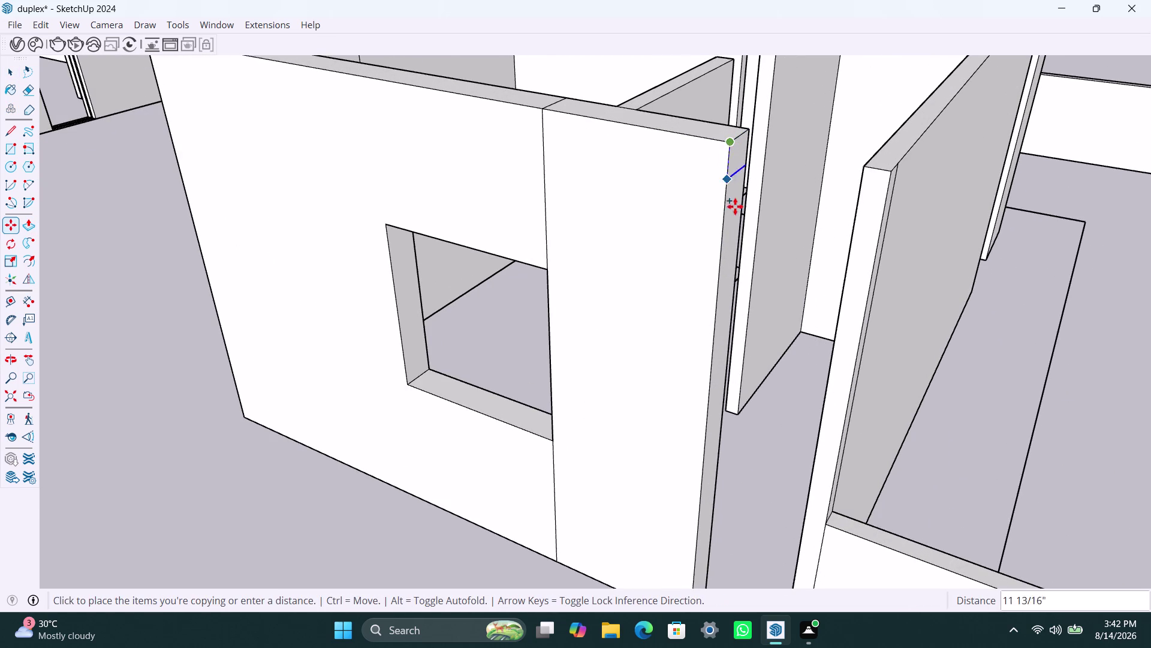
text(2')
key(Return)
key(m)
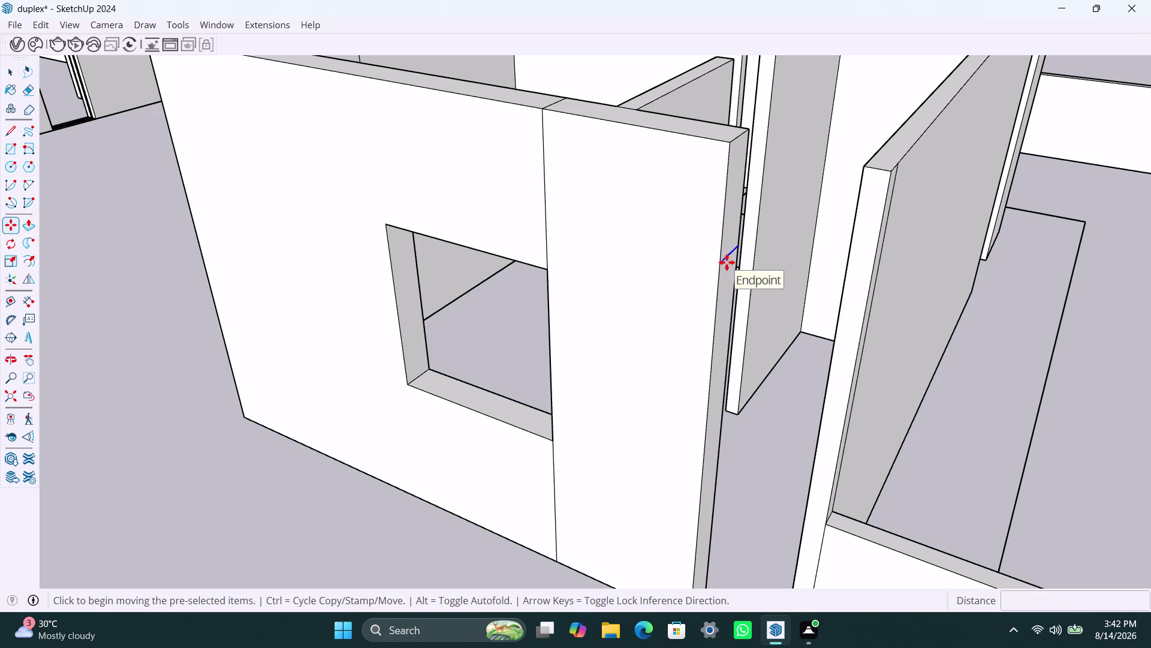
click(722, 264)
text(2)
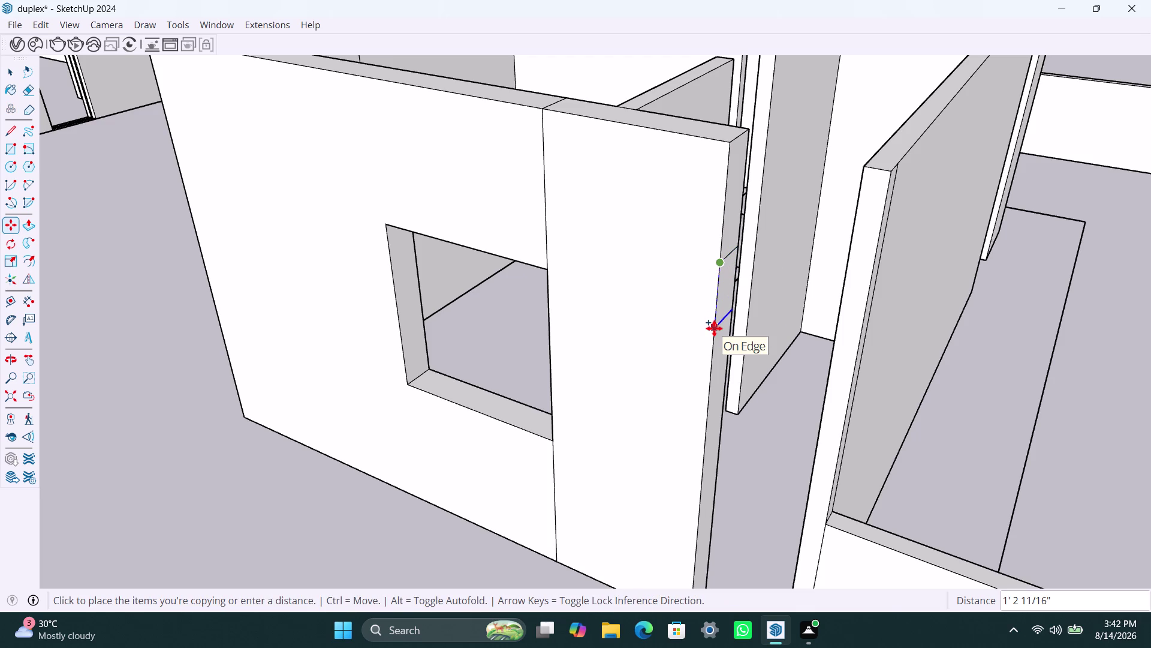
text(')
key(Return)
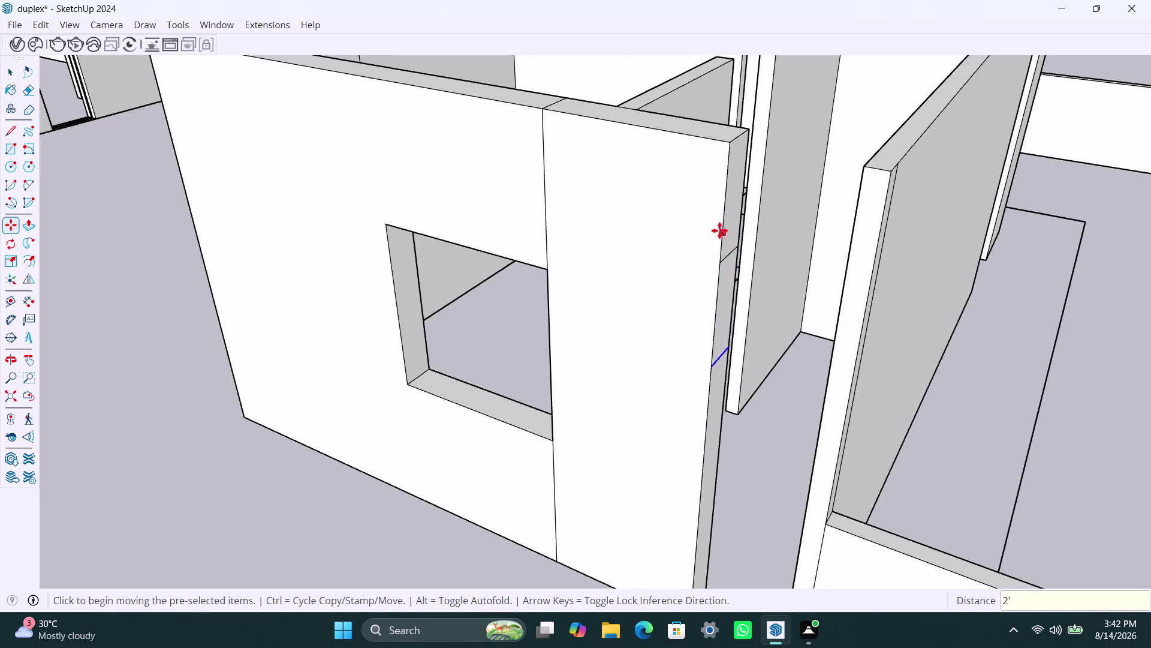
Push the strip between the new edges through the wall to open the window.
key(space)
click(731, 231)
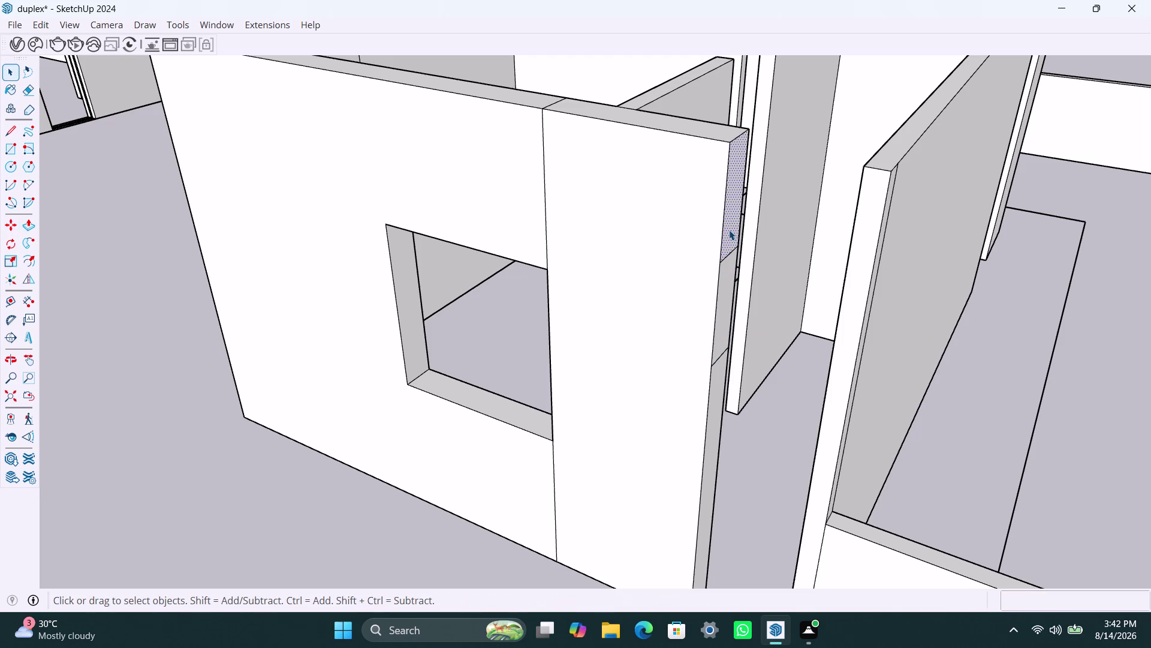
key(p)
click(729, 229)
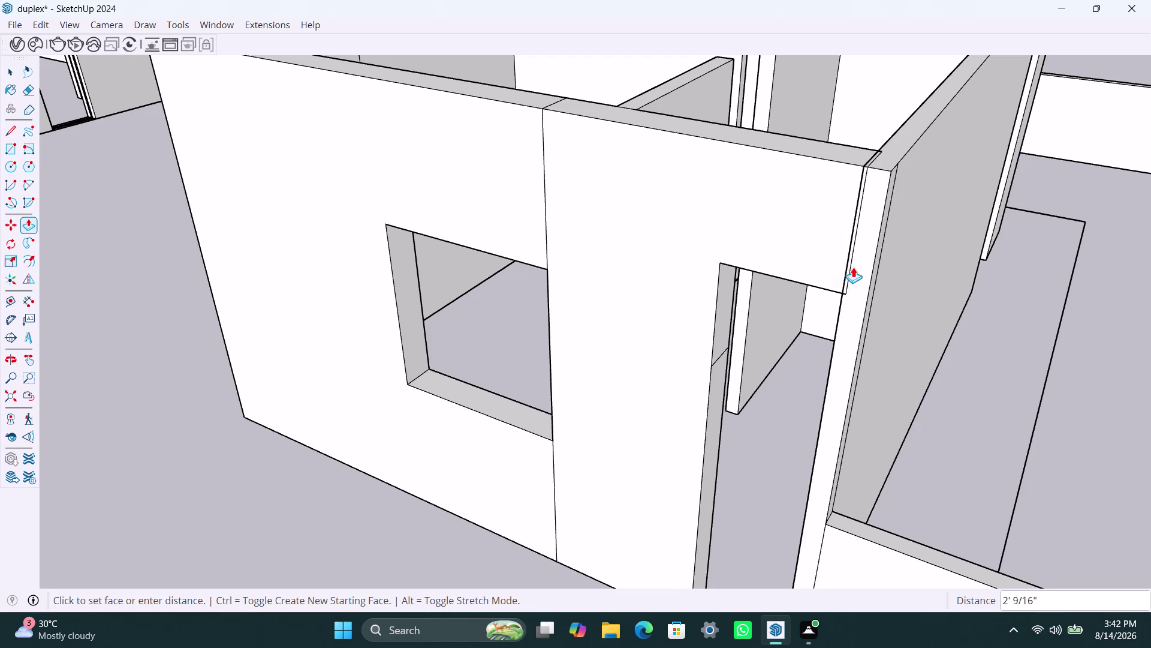
click(843, 266)
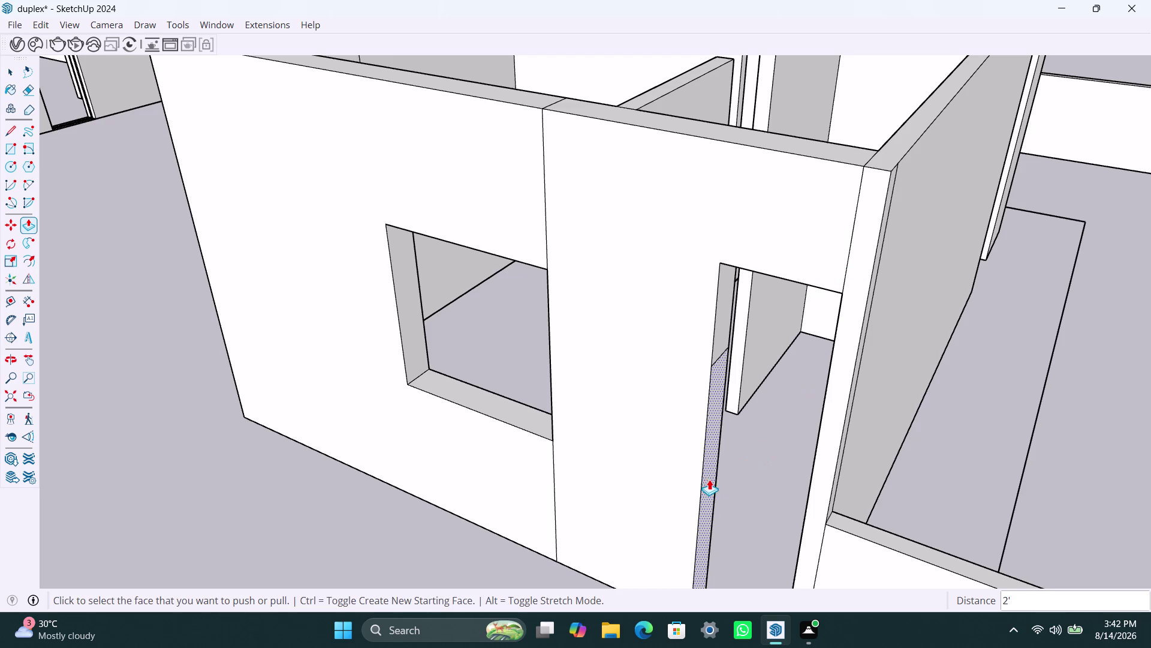
double_click(707, 477)
scroll(down, 3)
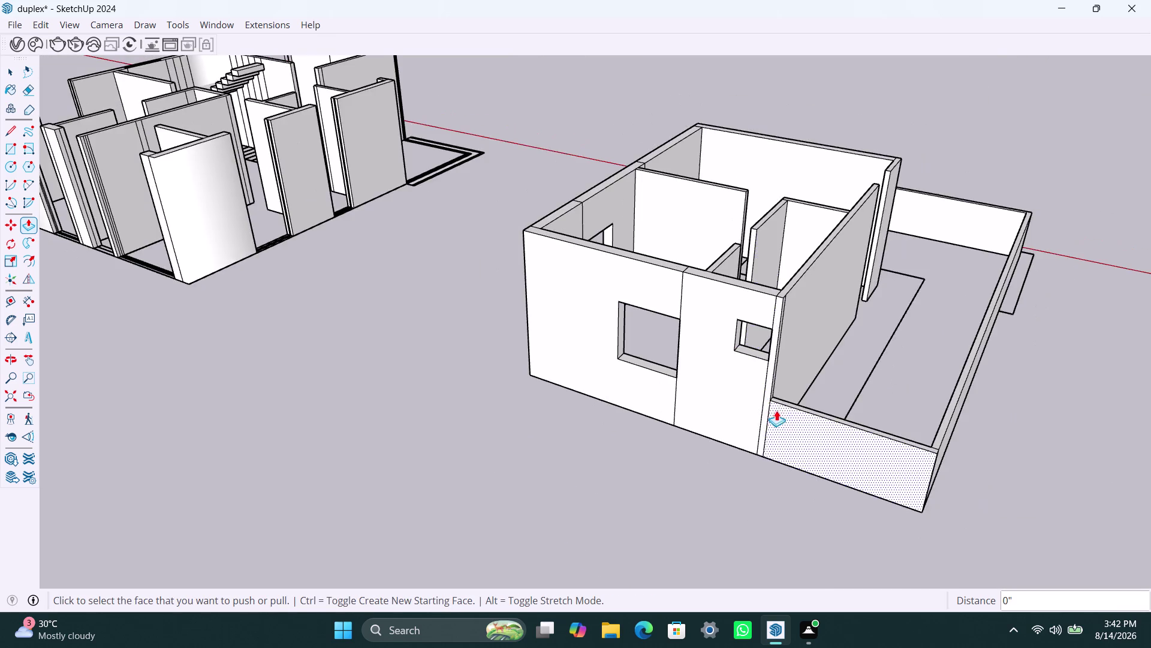
scroll(down, 3)
middle_drag(829, 350, 540, 478)
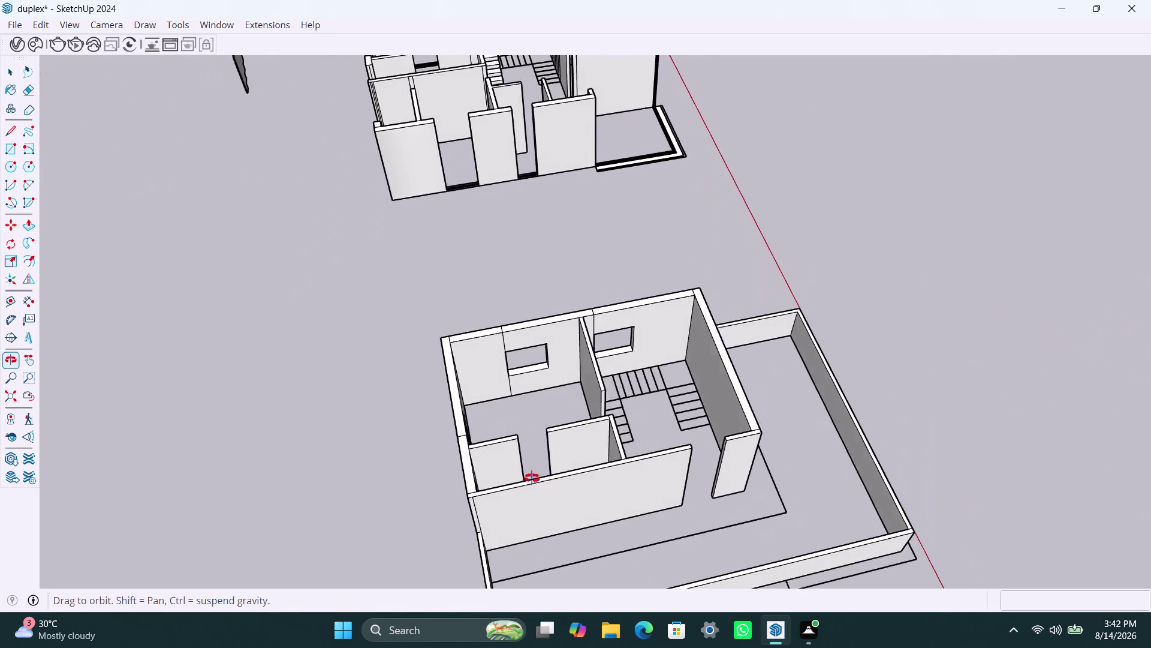
middle_drag(540, 478, 493, 476)
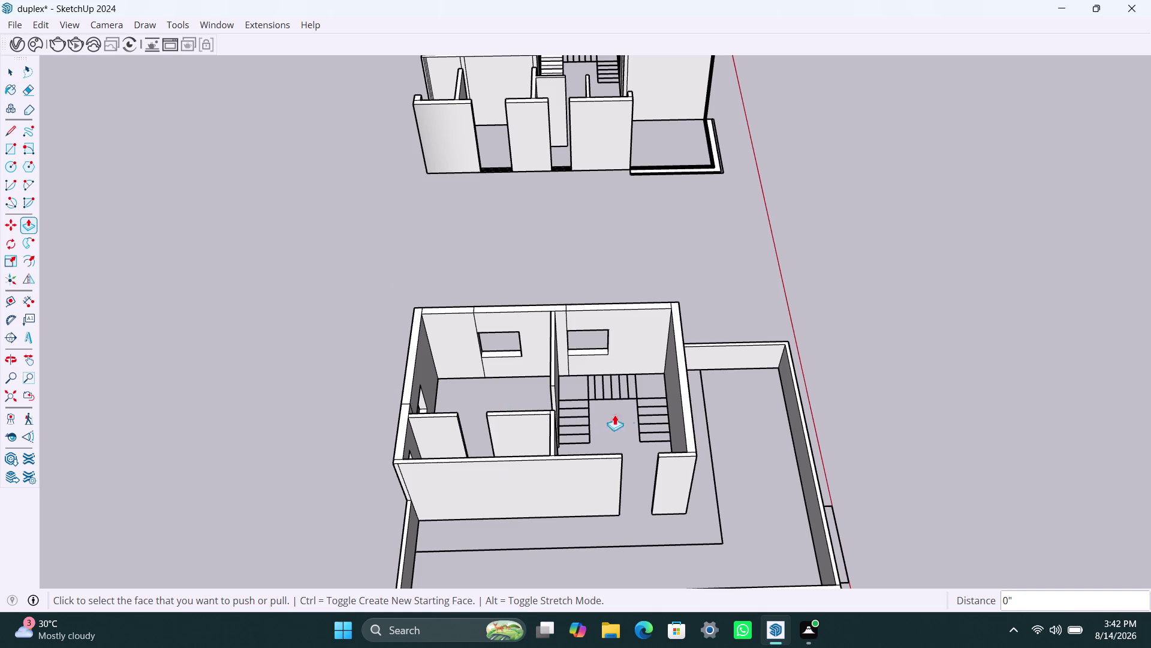
scroll(up, 3)
middle_drag(494, 424, 342, 469)
scroll(up, 3)
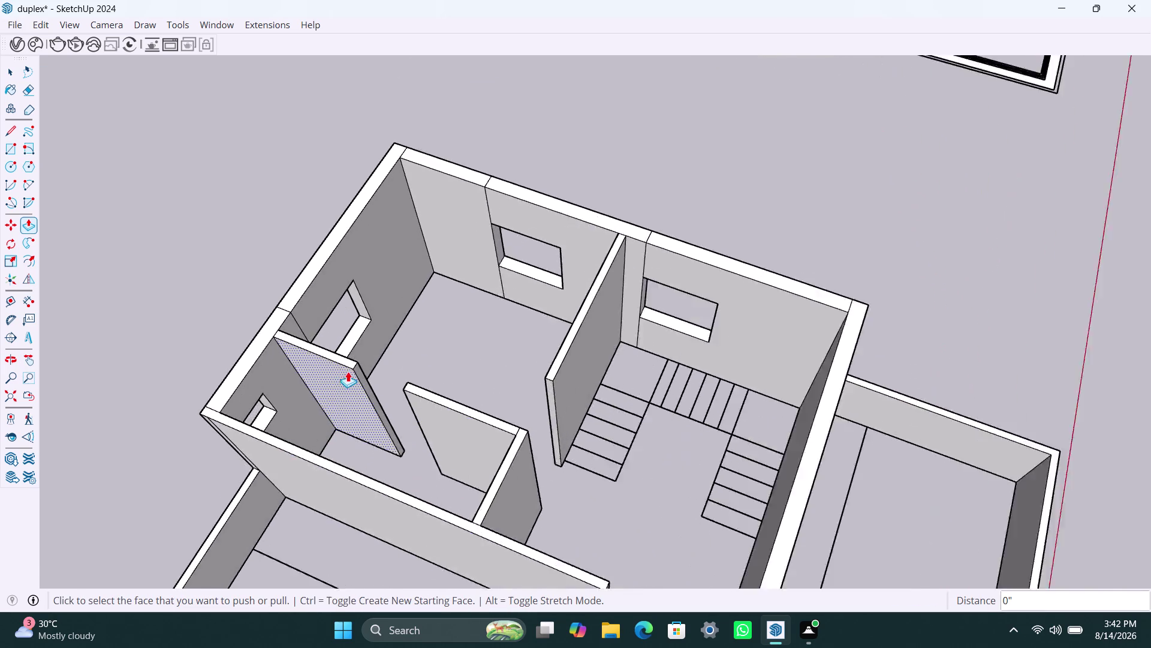
scroll(up, 3)
scroll(up, 3)
scroll(up, 3)
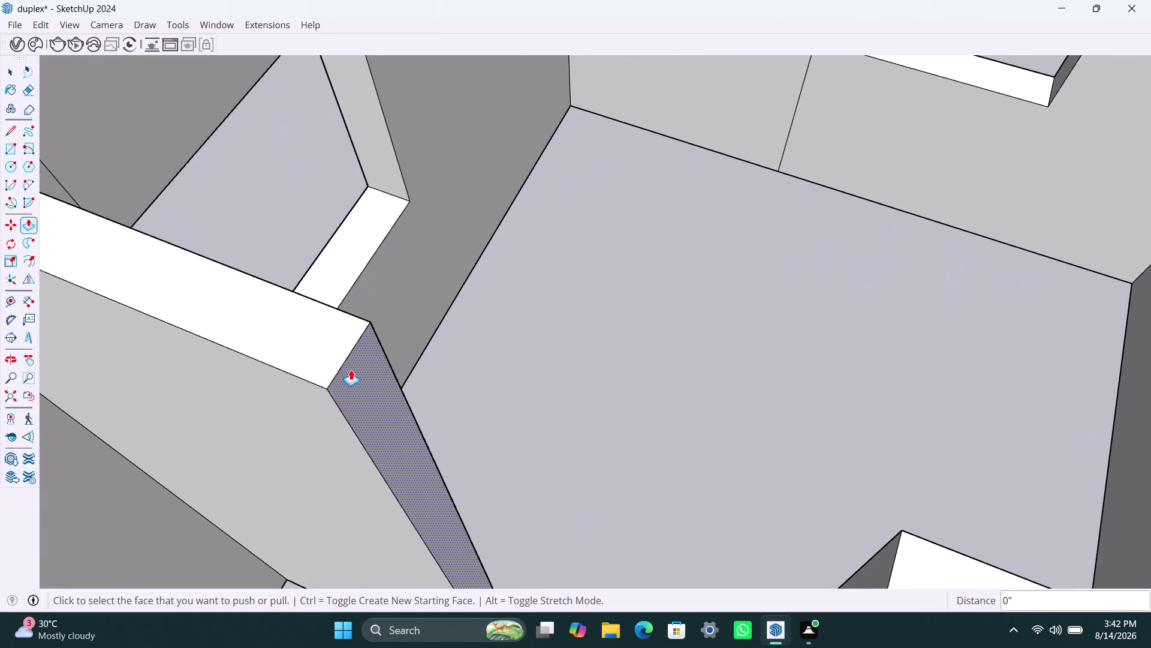
scroll(up, 3)
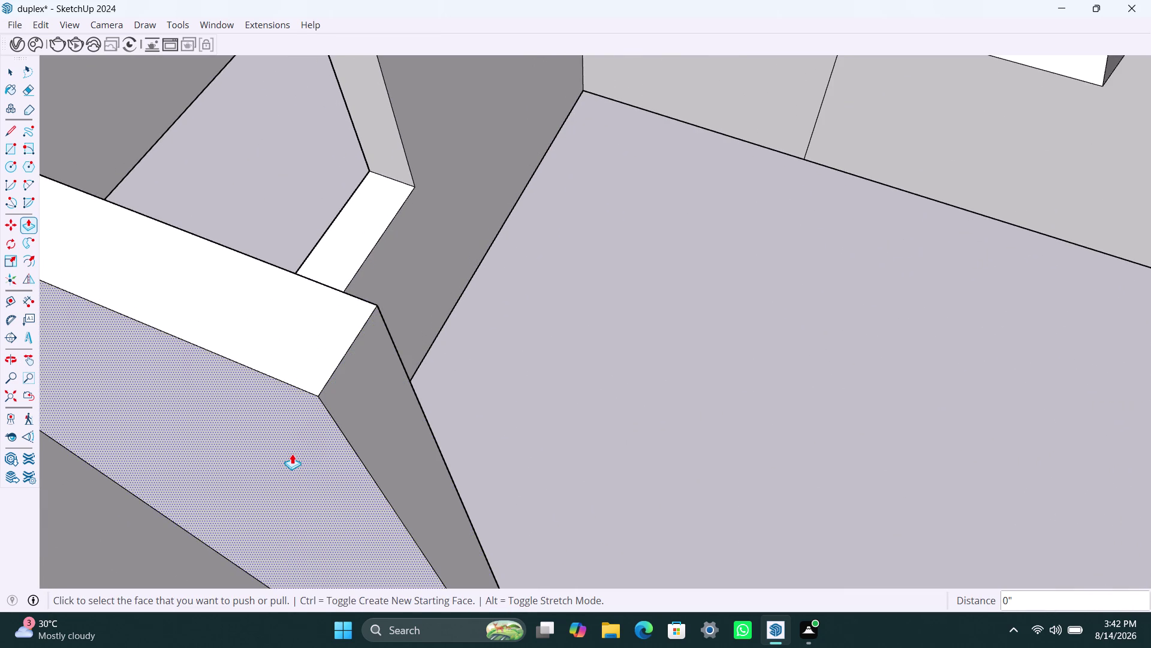
key(space)
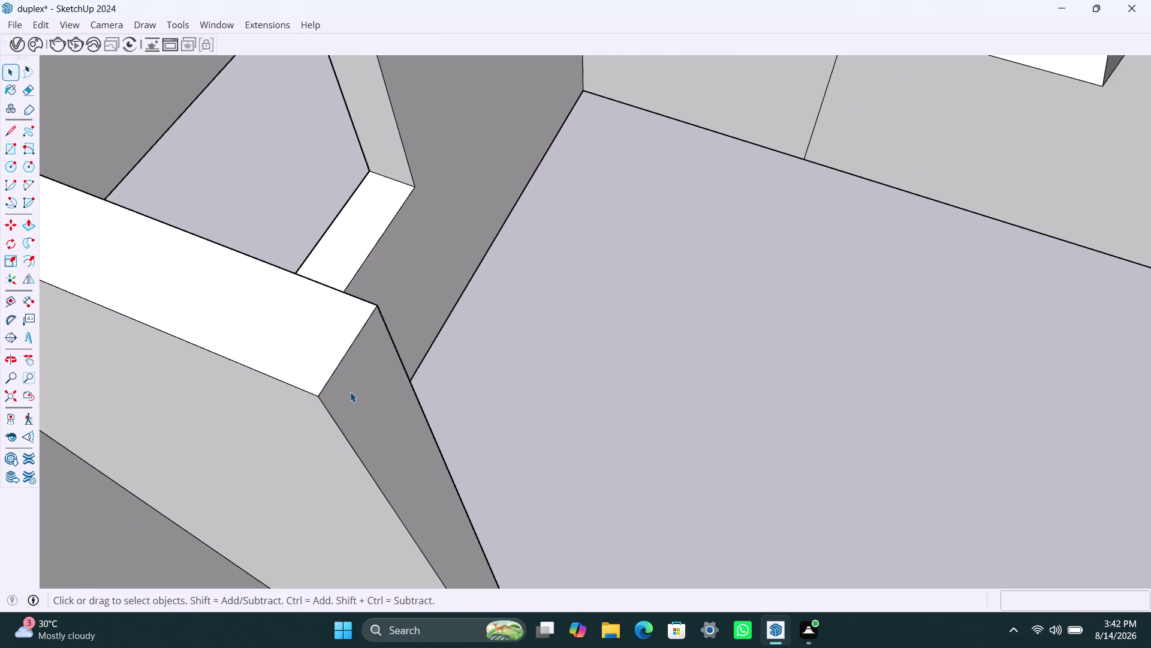
Try copying the short wall-end edge 3' down, then undo the move.
click(322, 386)
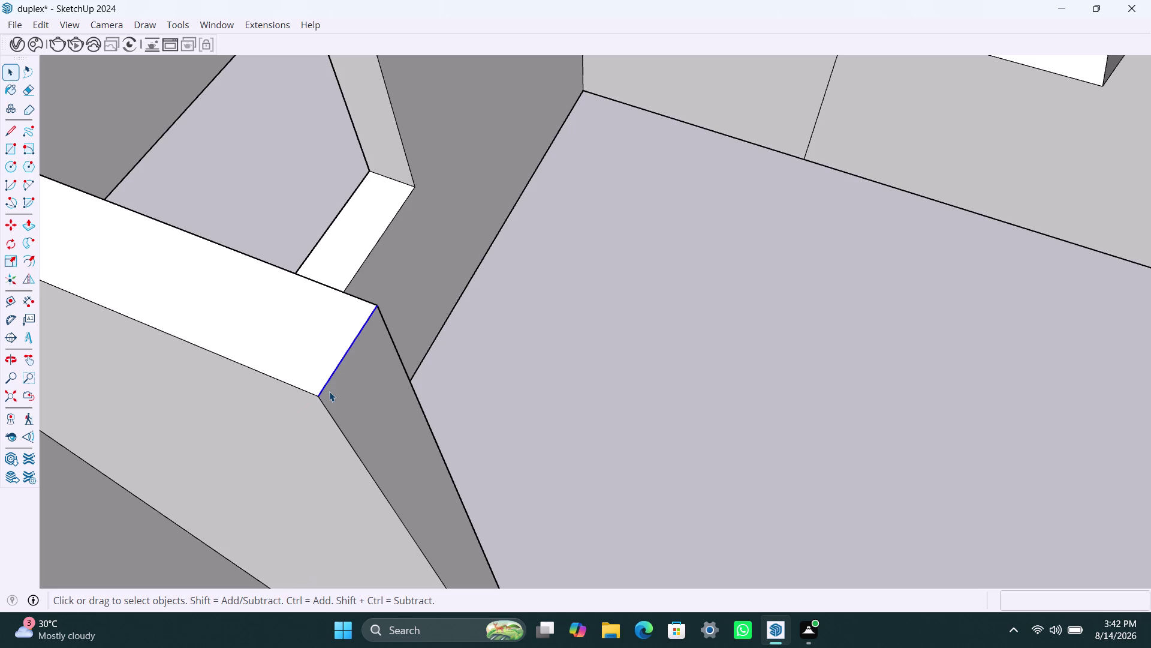
click(329, 391)
key(m)
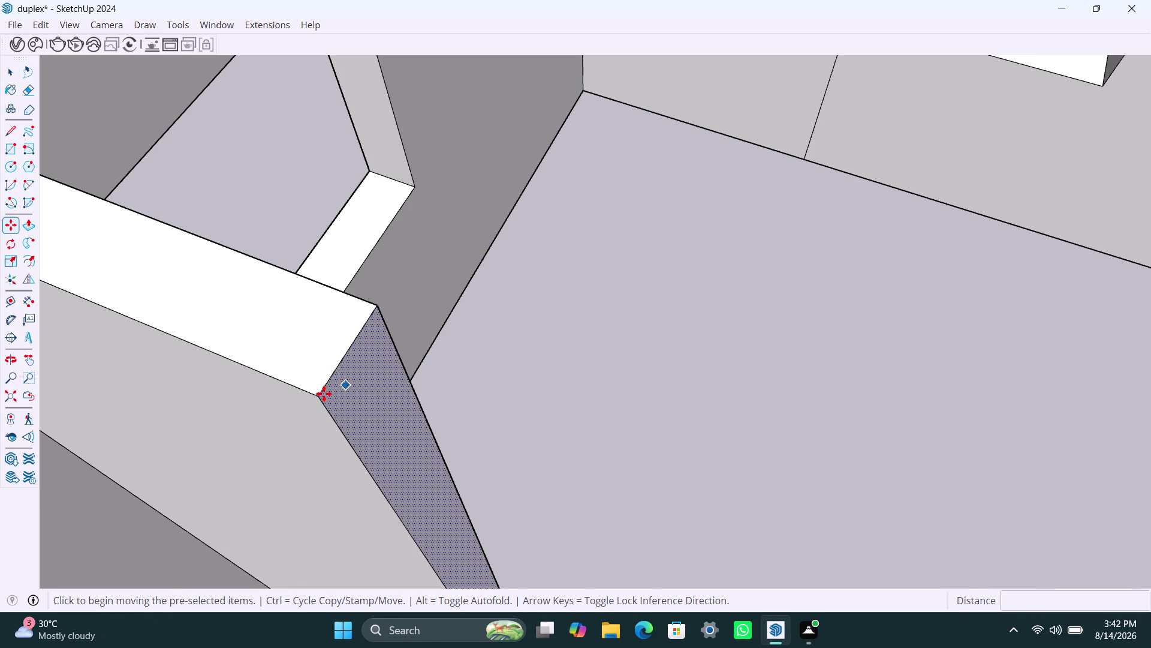
key(space)
click(323, 390)
key(m)
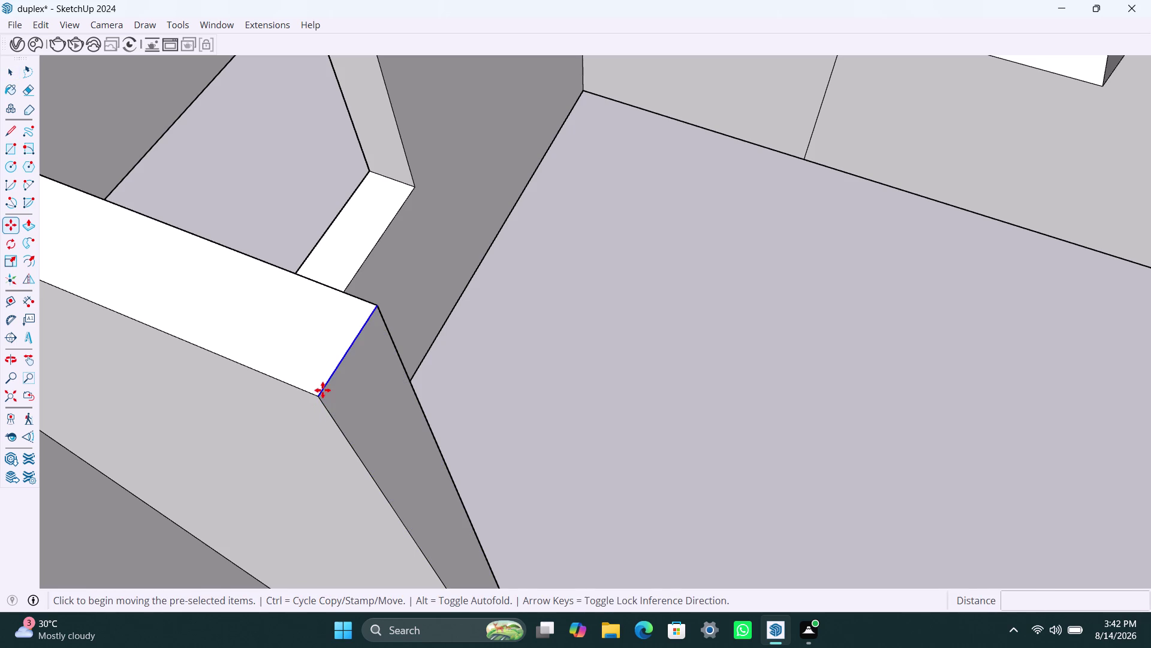
click(313, 397)
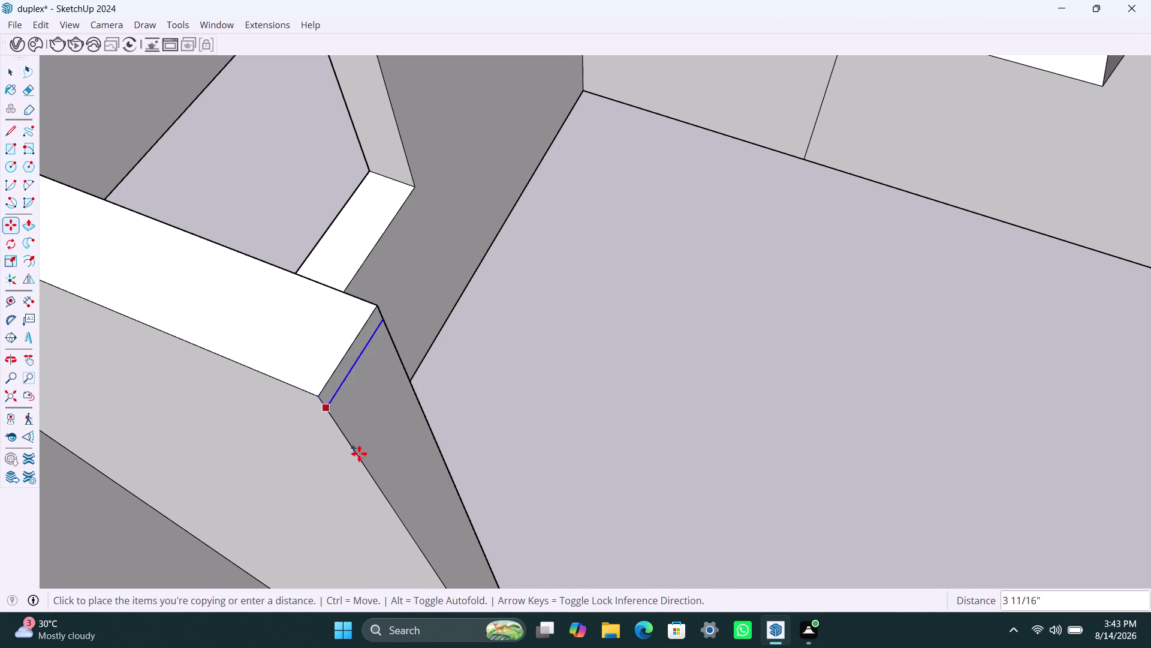
scroll(down, 3)
middle_drag(368, 464, 294, 290)
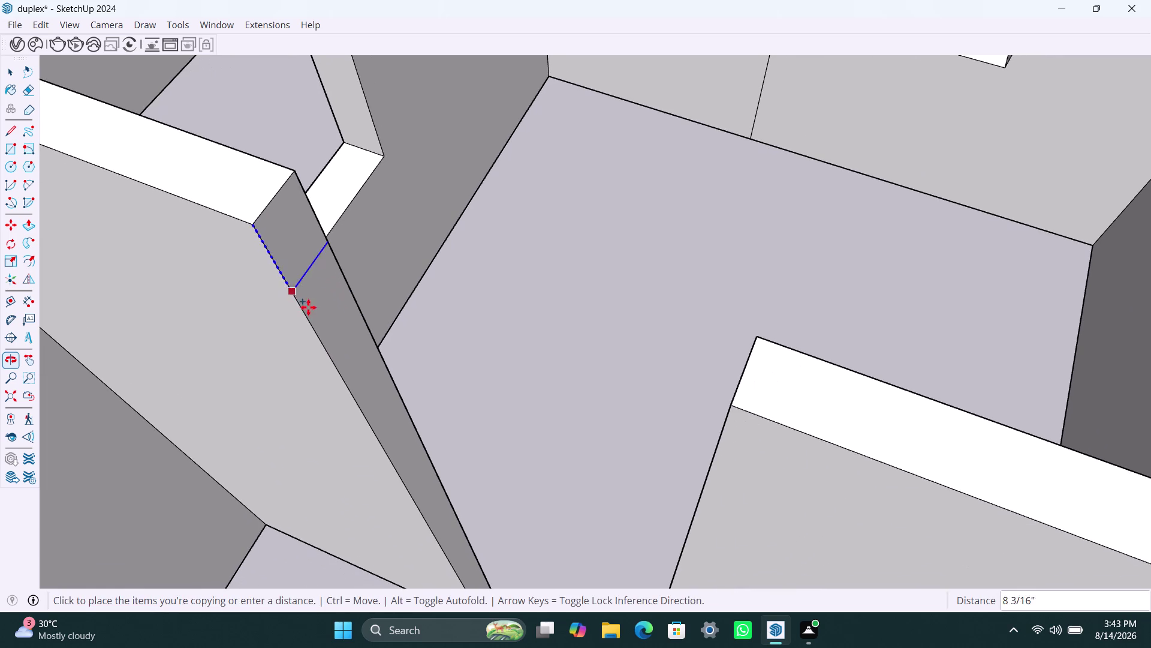
text(3')
key(Return)
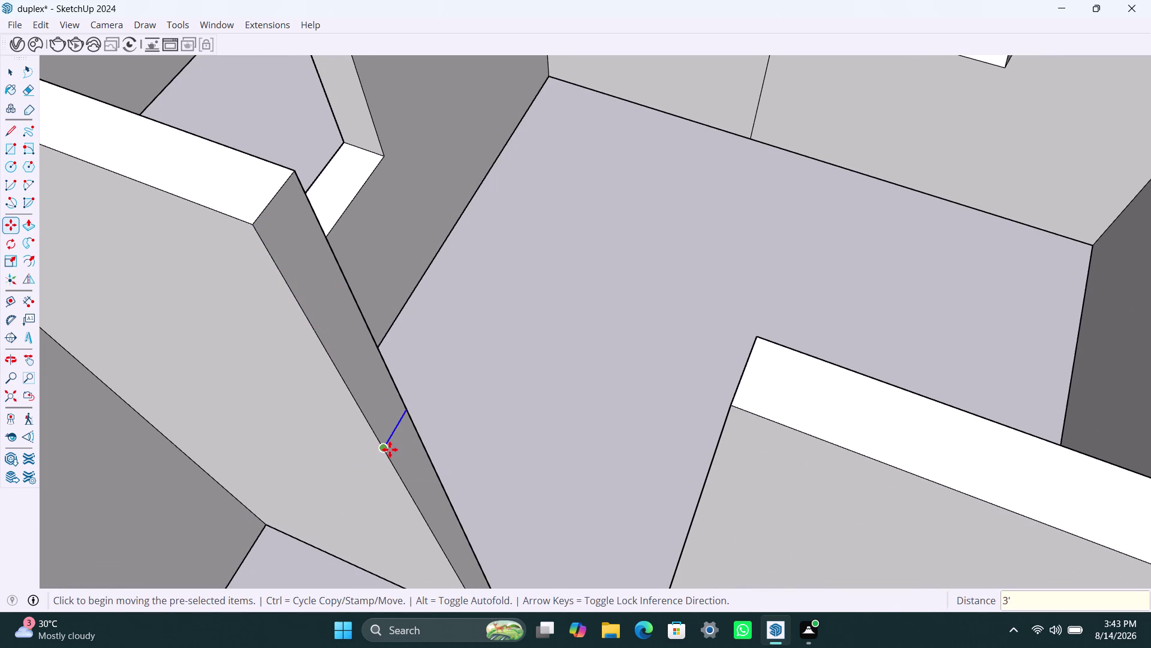
scroll(down, 3)
middle_drag(385, 442, 352, 330)
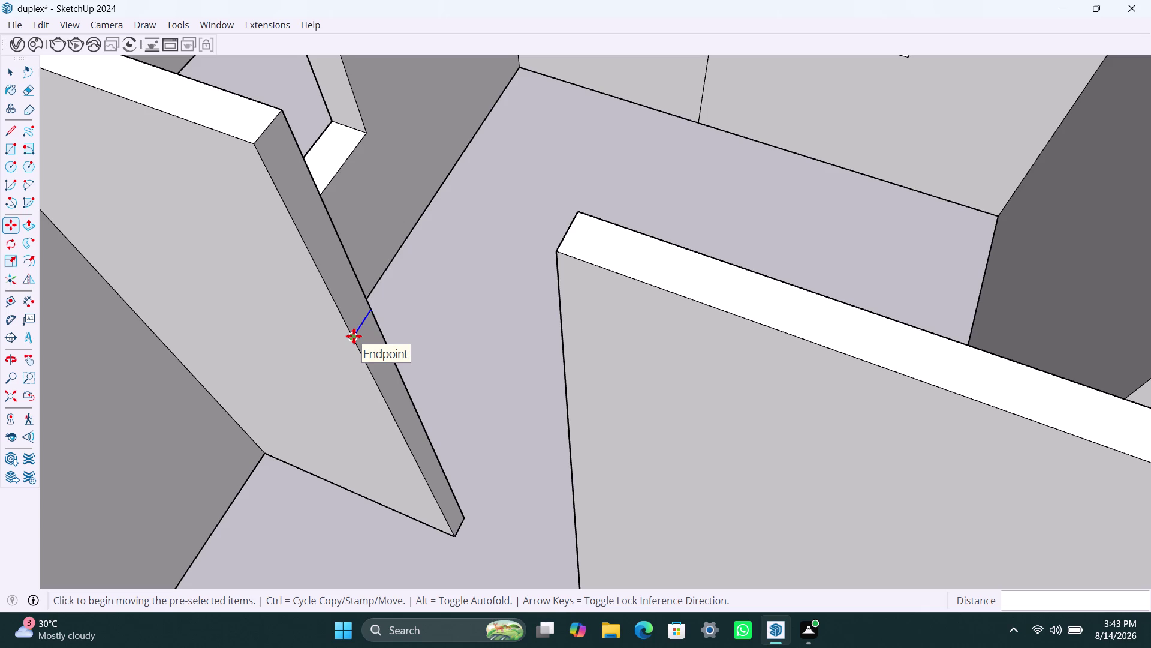
key(ctrl+z)
key(space)
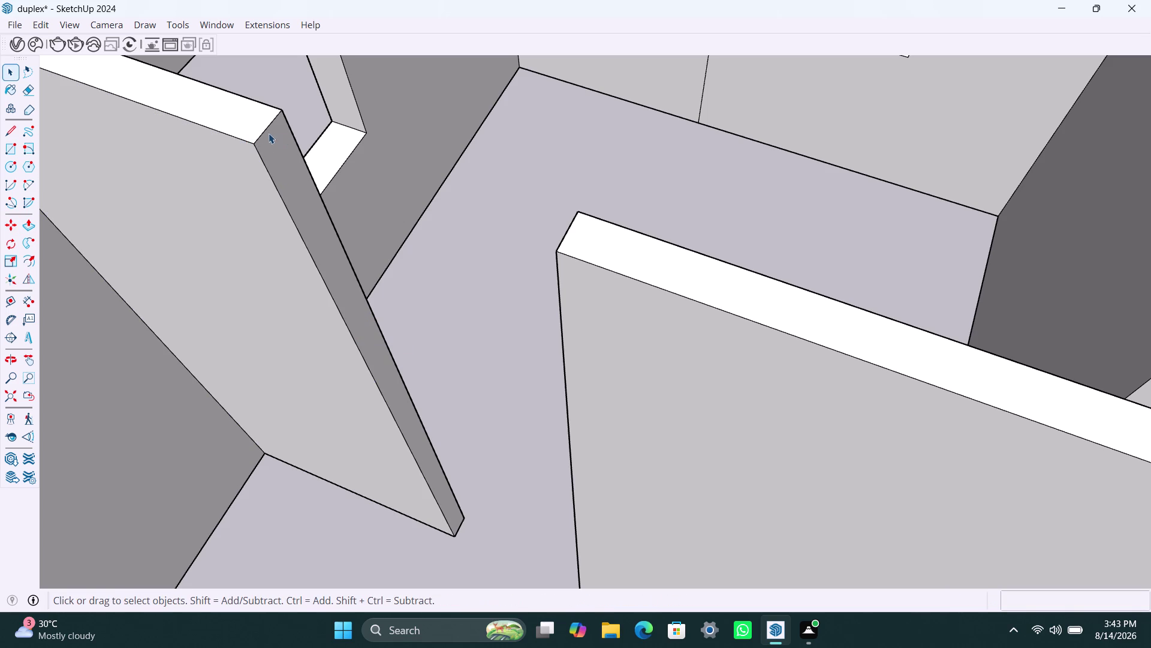
Copy the wall end's top edge 3' downward and inspect the new edge.
click(268, 133)
click(261, 137)
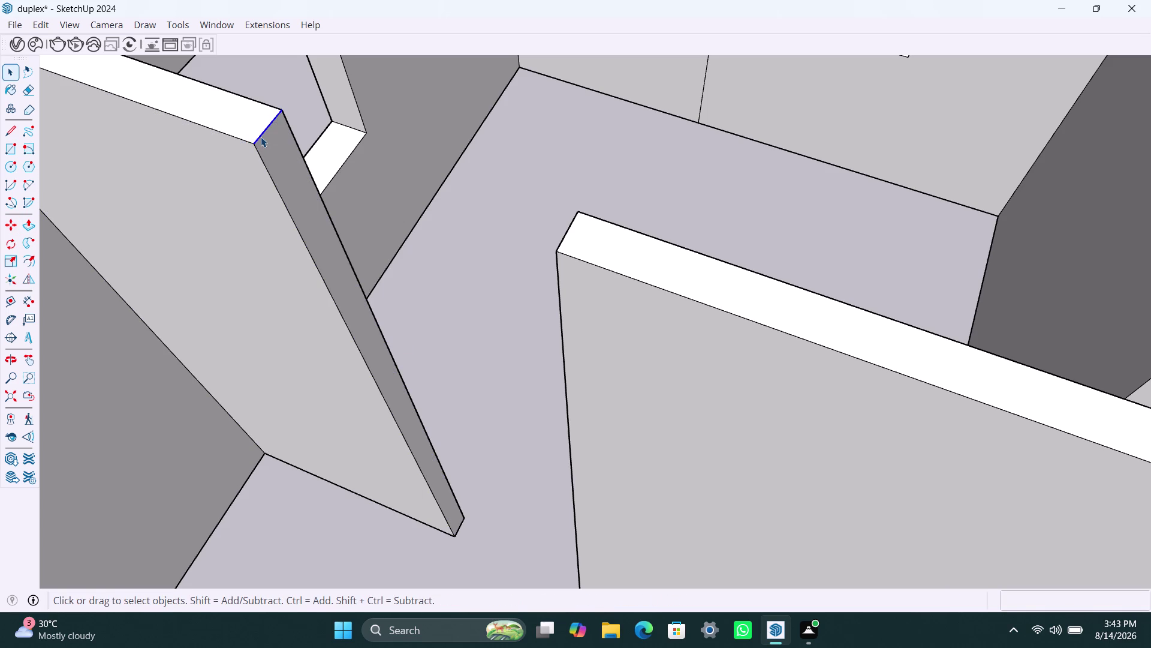
key(m)
click(257, 146)
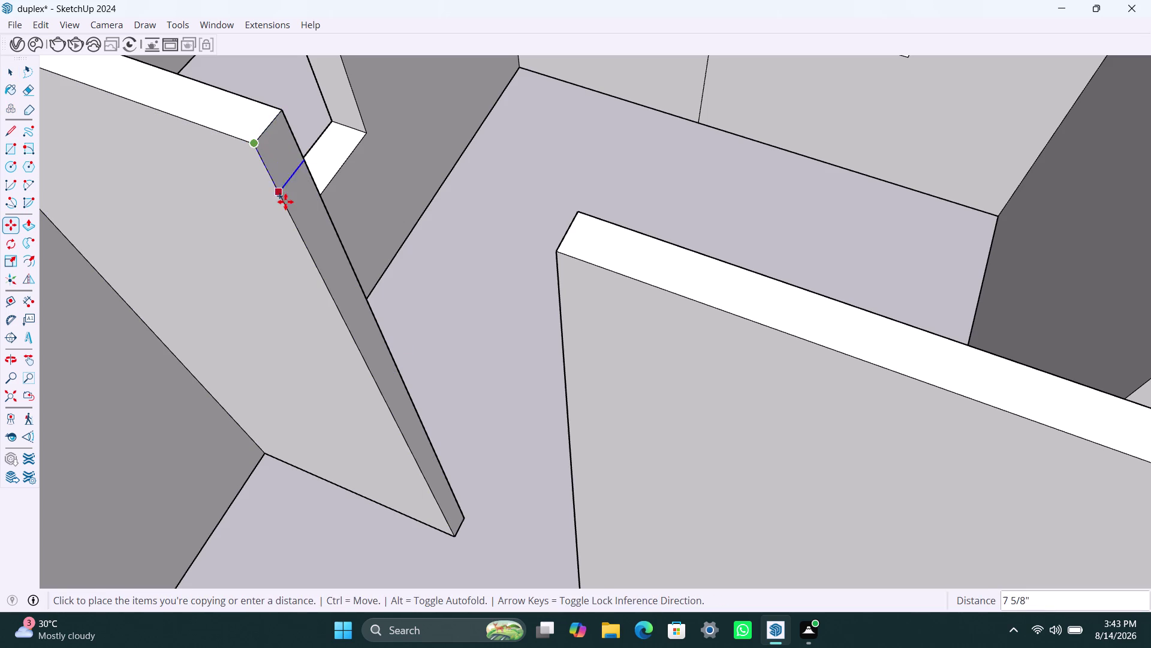
text(3)
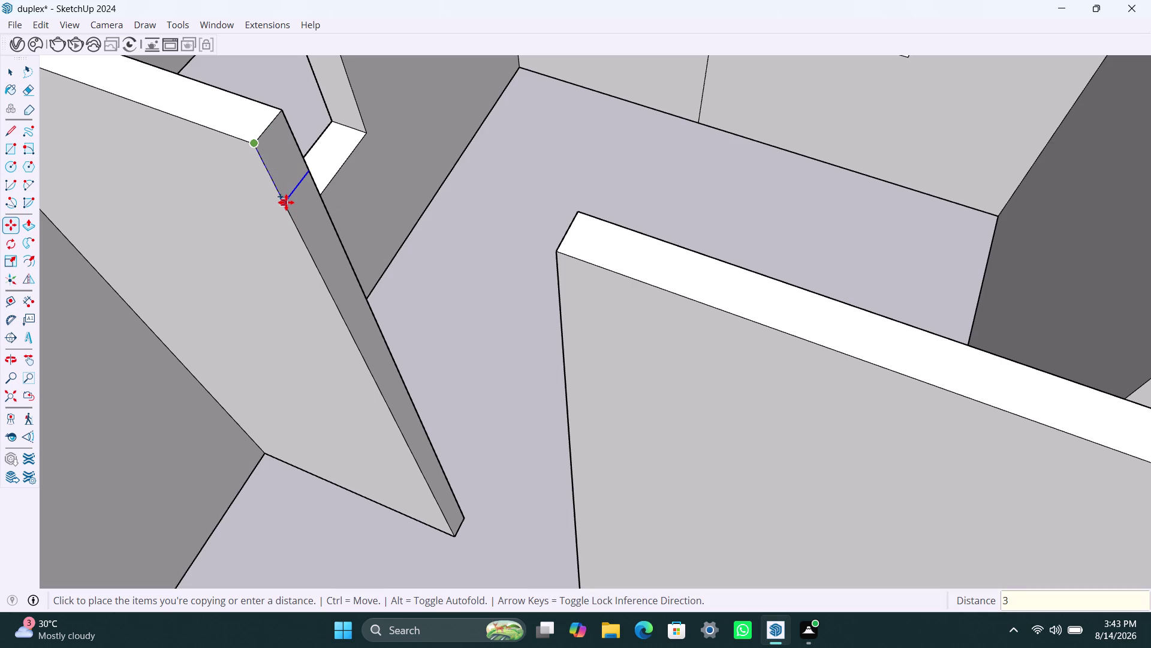
text(')
key(Return)
scroll(down, 3)
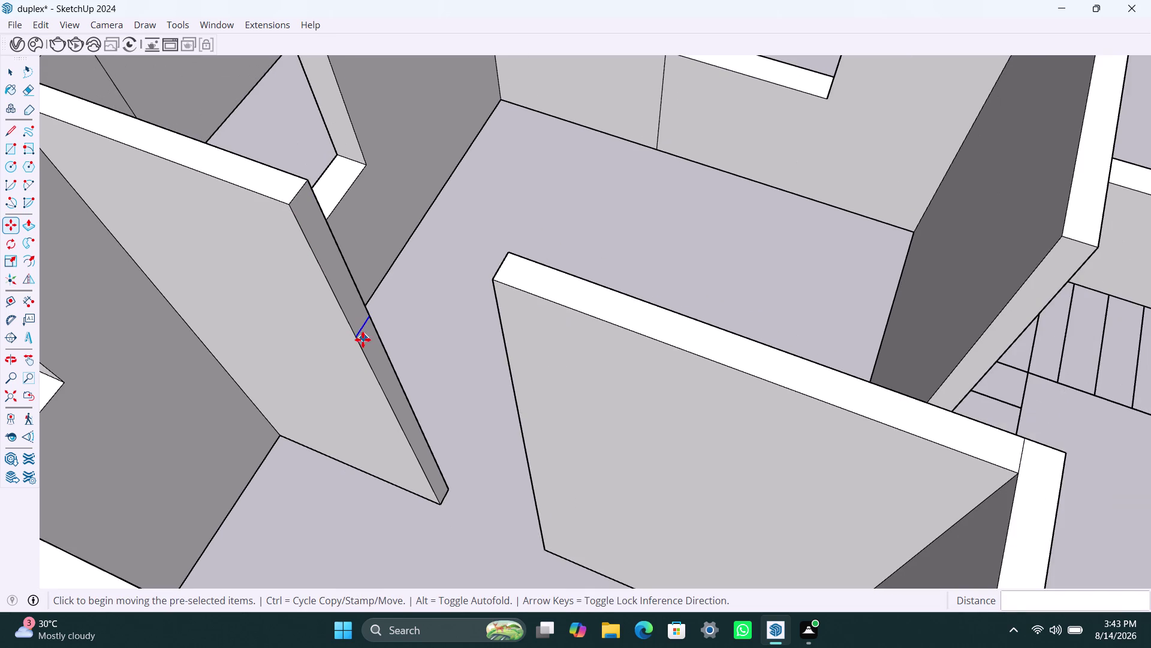
middle_drag(360, 338, 293, 255)
scroll(up, 3)
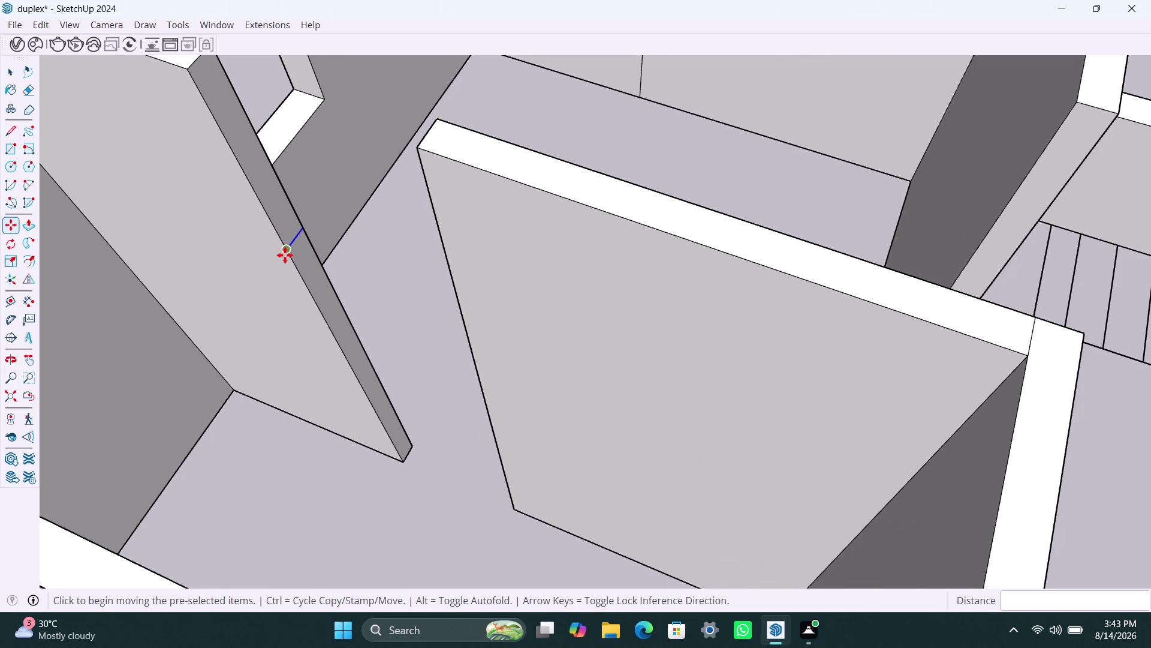
scroll(up, 3)
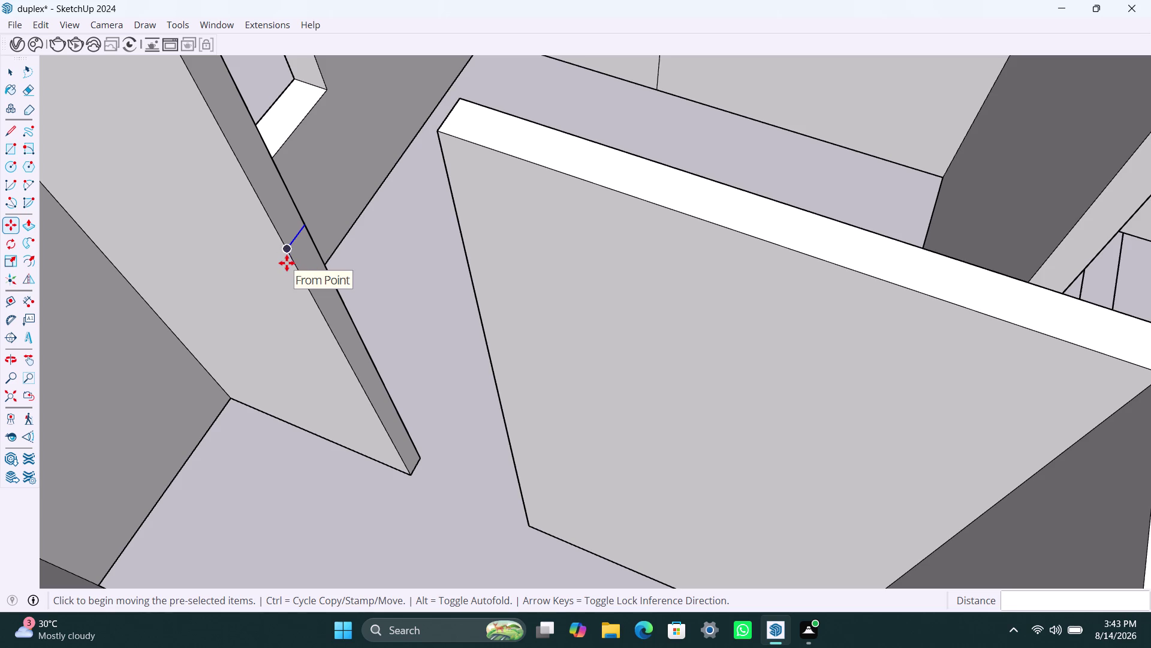
Copy the dividing edge of the wall end 4' lower.
key(m)
click(288, 251)
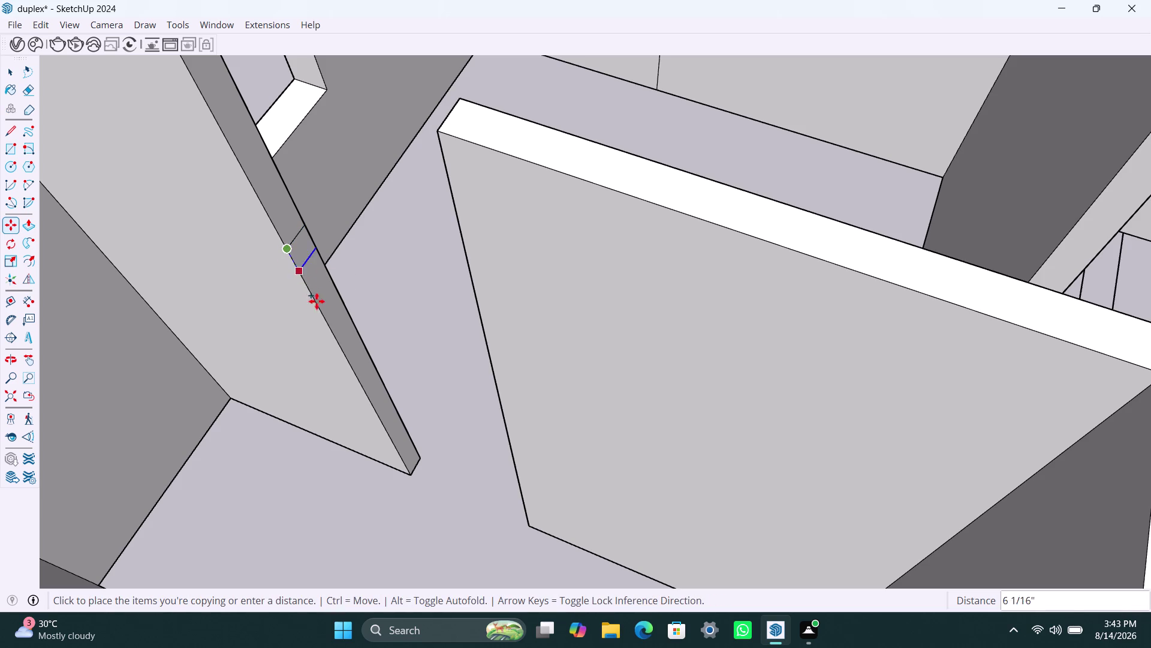
text(4')
key(Return)
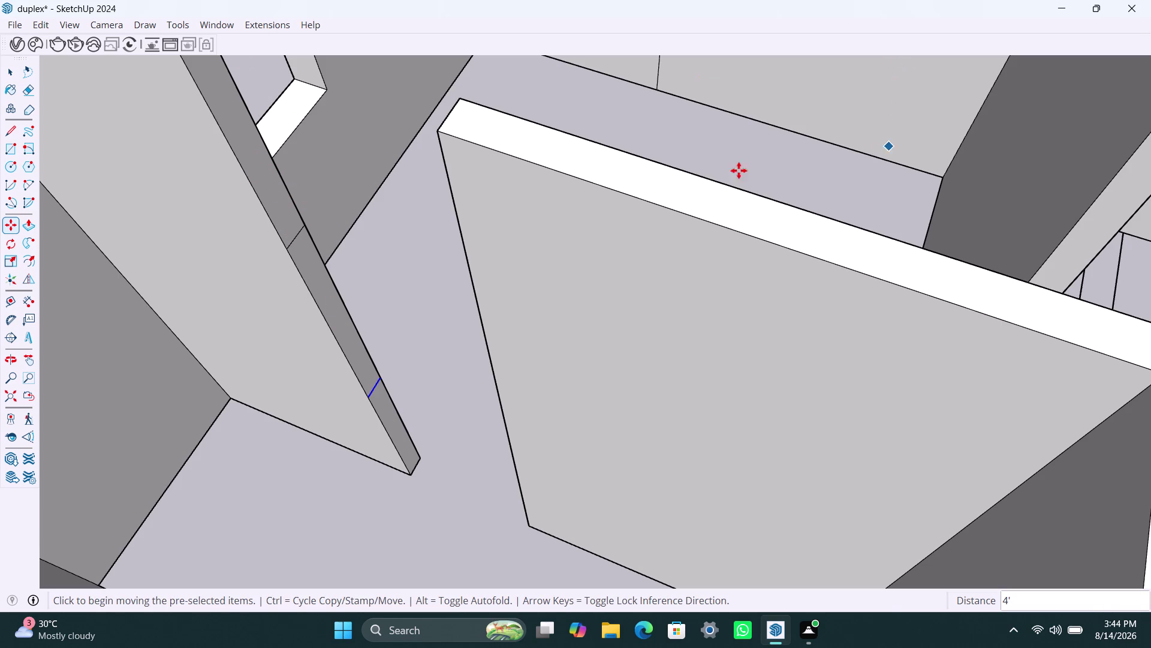
click(599, 217)
Push/pull the upper end face to the opposite wall, then undo the attempt.
key(space)
click(271, 191)
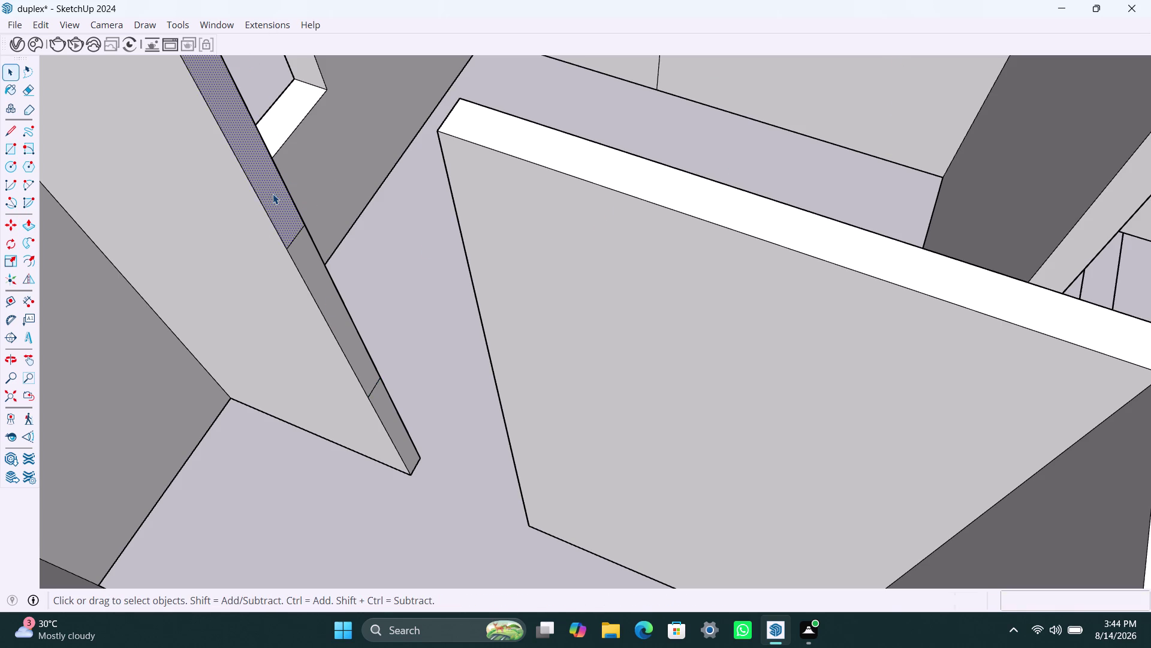
key(p)
click(274, 194)
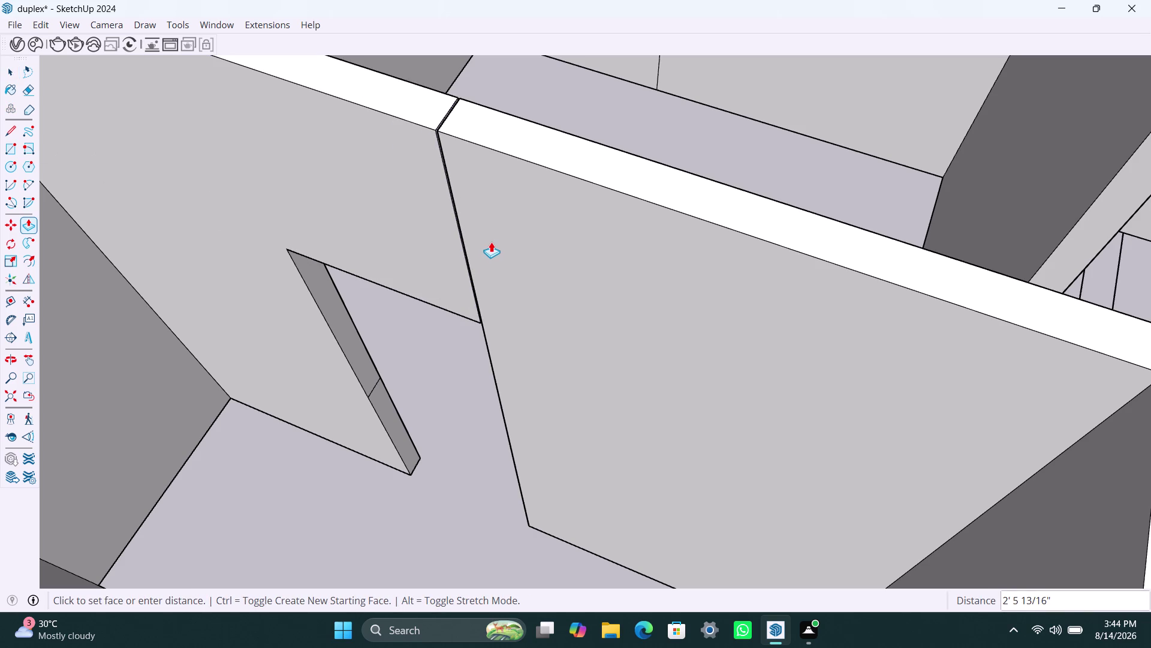
scroll(up, 3)
middle_drag(526, 271, 531, 270)
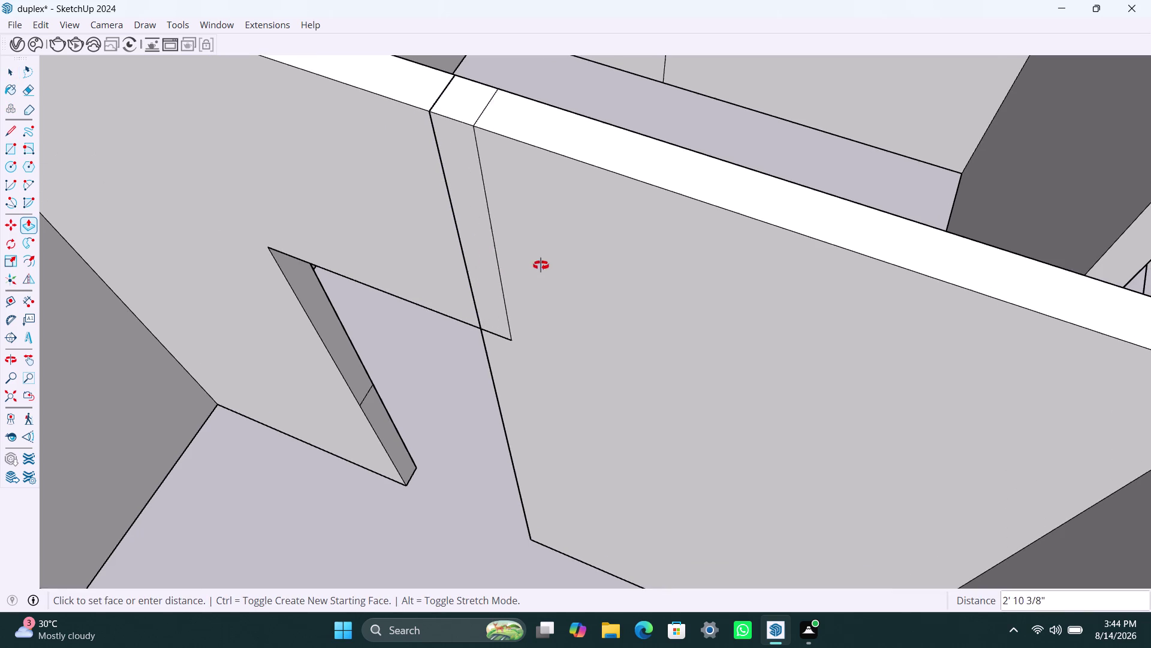
middle_drag(530, 270, 682, 140)
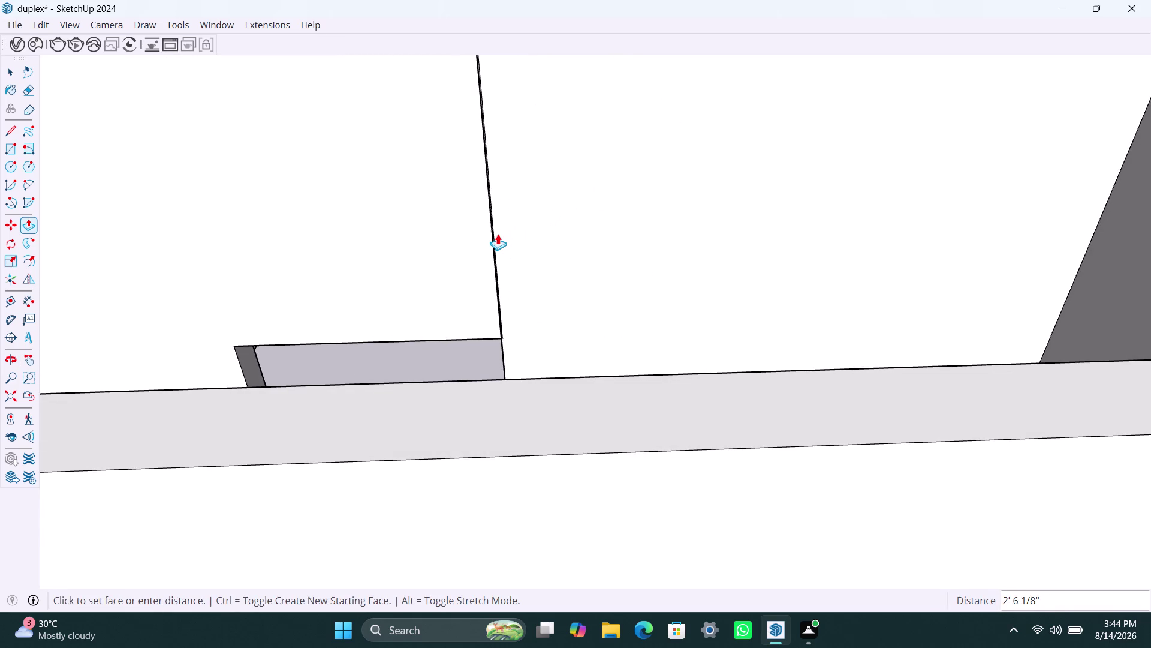
click(498, 234)
scroll(down, 3)
middle_drag(593, 201, 563, 259)
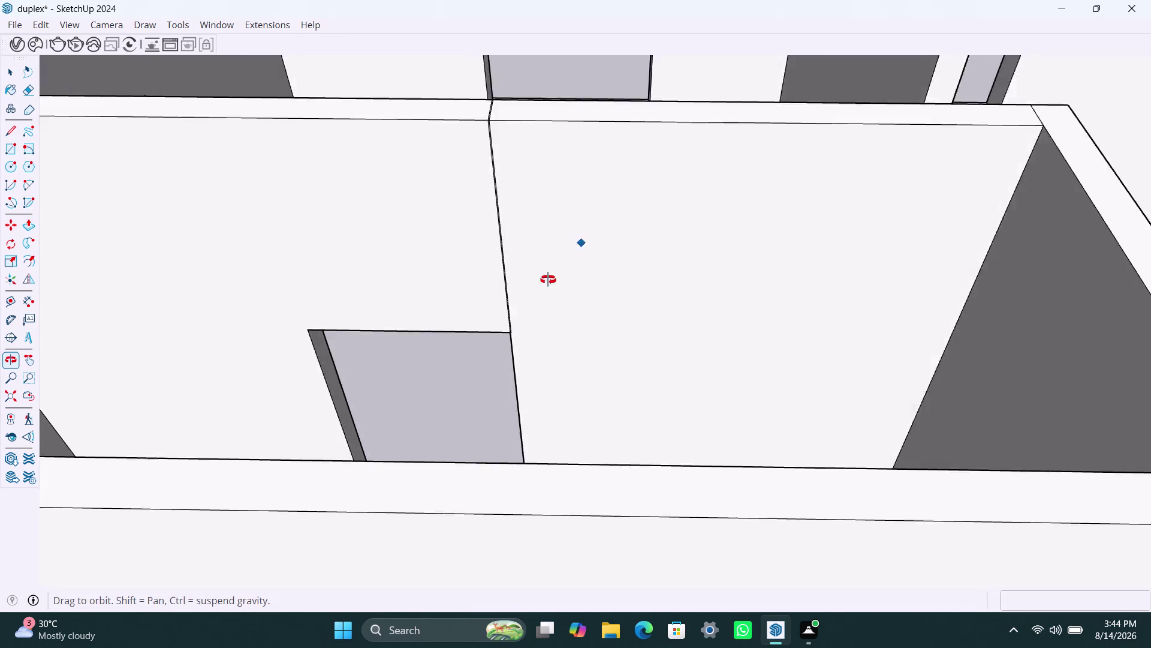
middle_drag(563, 260, 534, 294)
scroll(up, 3)
key(ctrl+z)
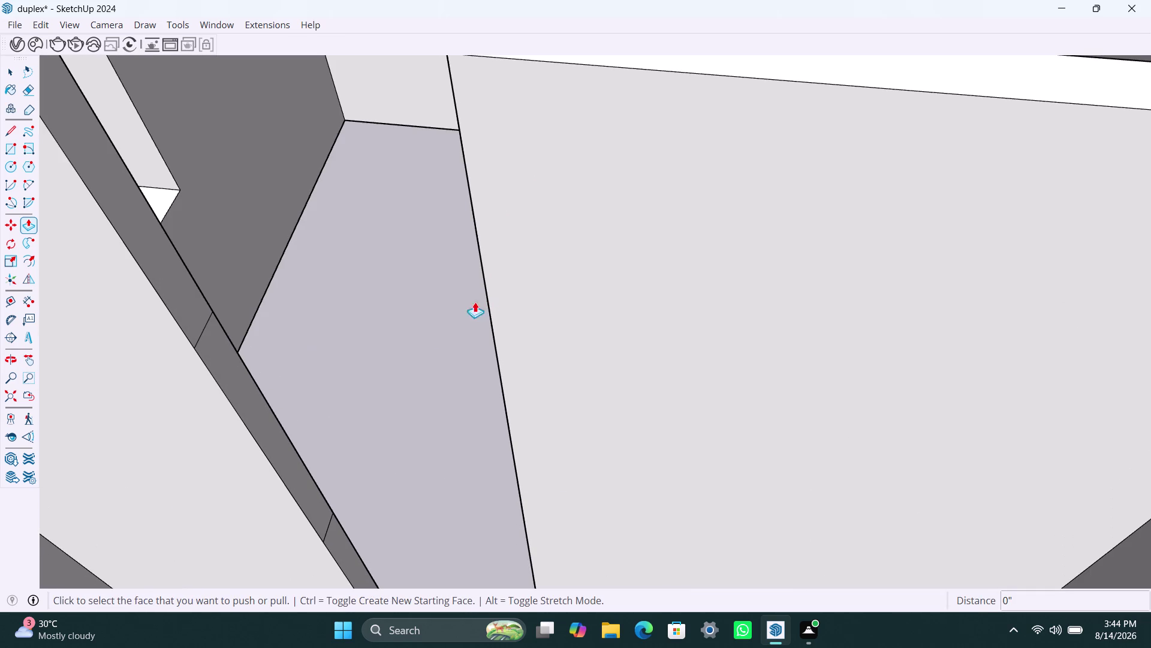
Extrude the upper end strip 2' 6" across the doorway to the opposite wall.
click(192, 310)
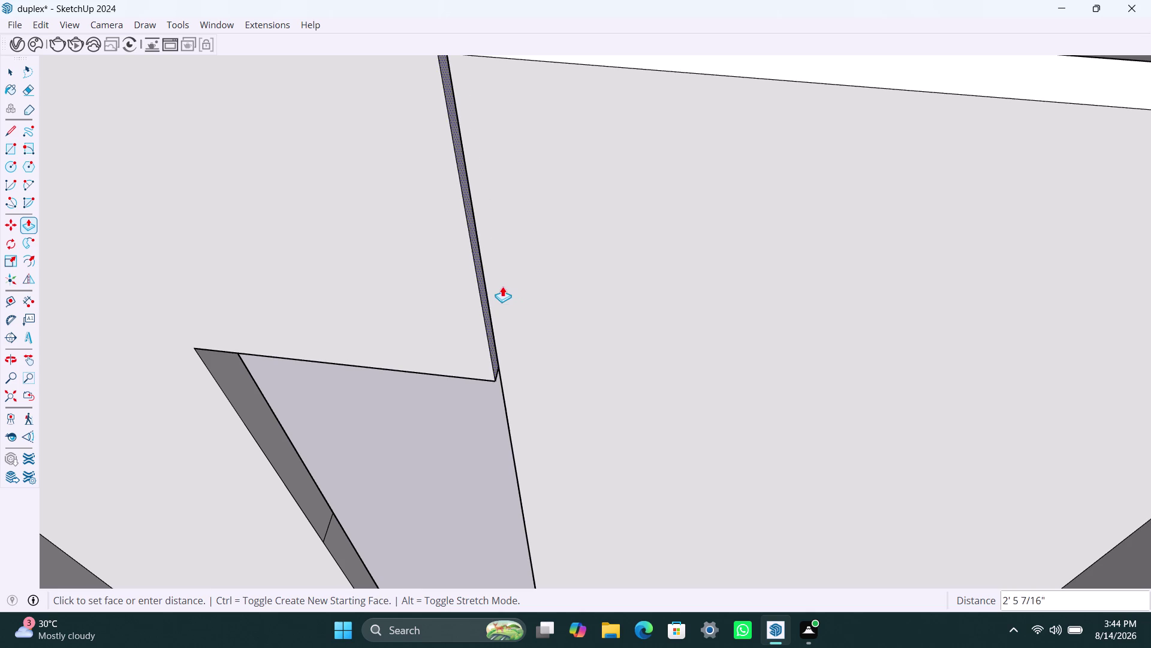
scroll(up, 3)
middle_drag(495, 290, 523, 245)
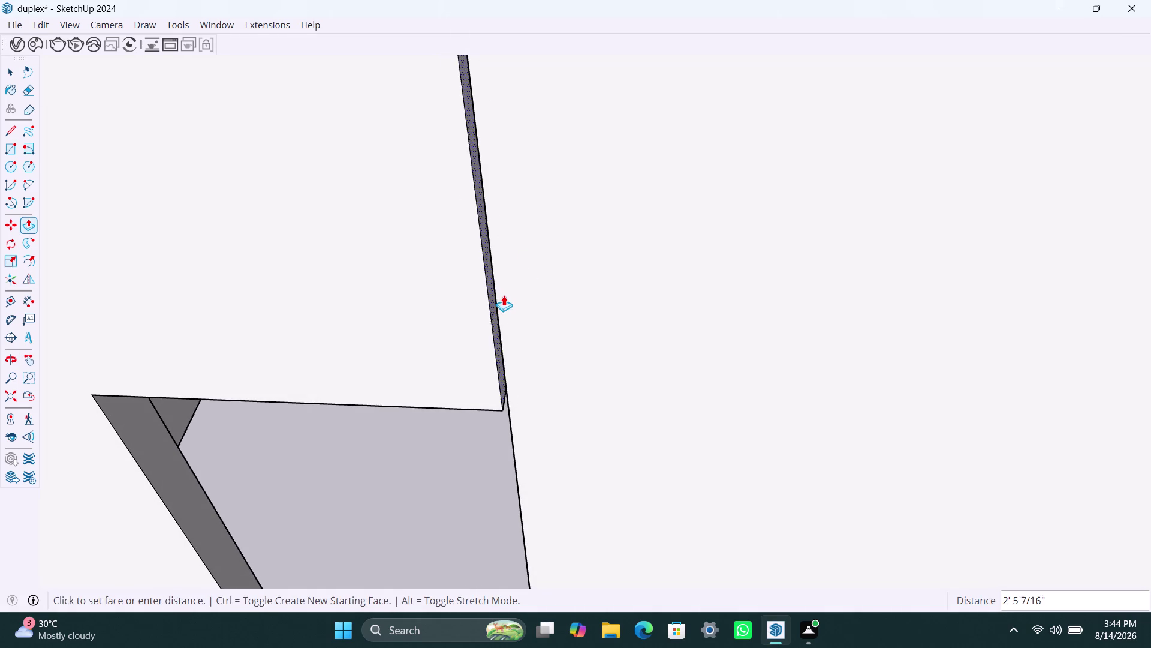
scroll(down, 3)
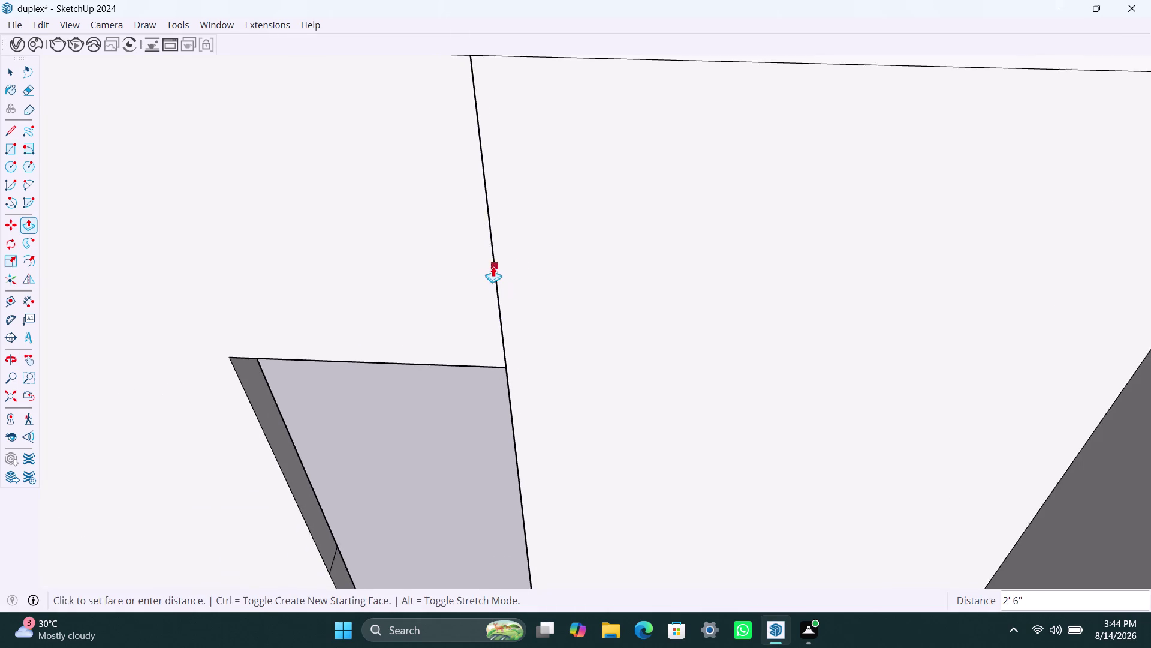
scroll(down, 3)
click(478, 148)
scroll(down, 3)
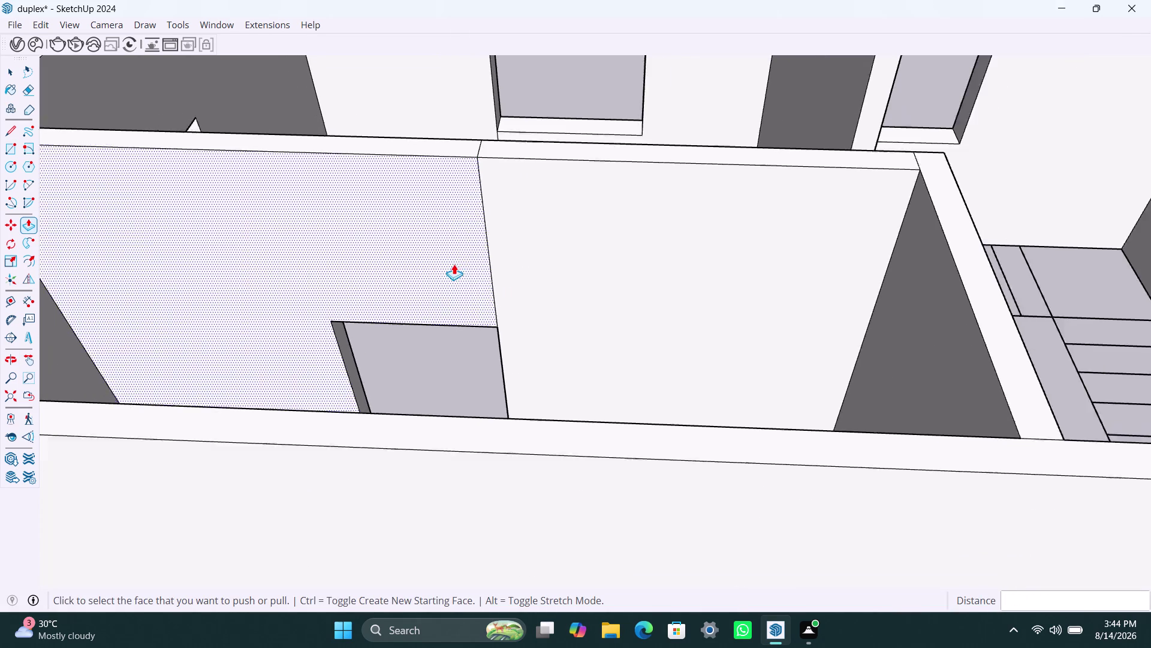
scroll(down, 3)
middle_drag(478, 274, 386, 430)
scroll(up, 3)
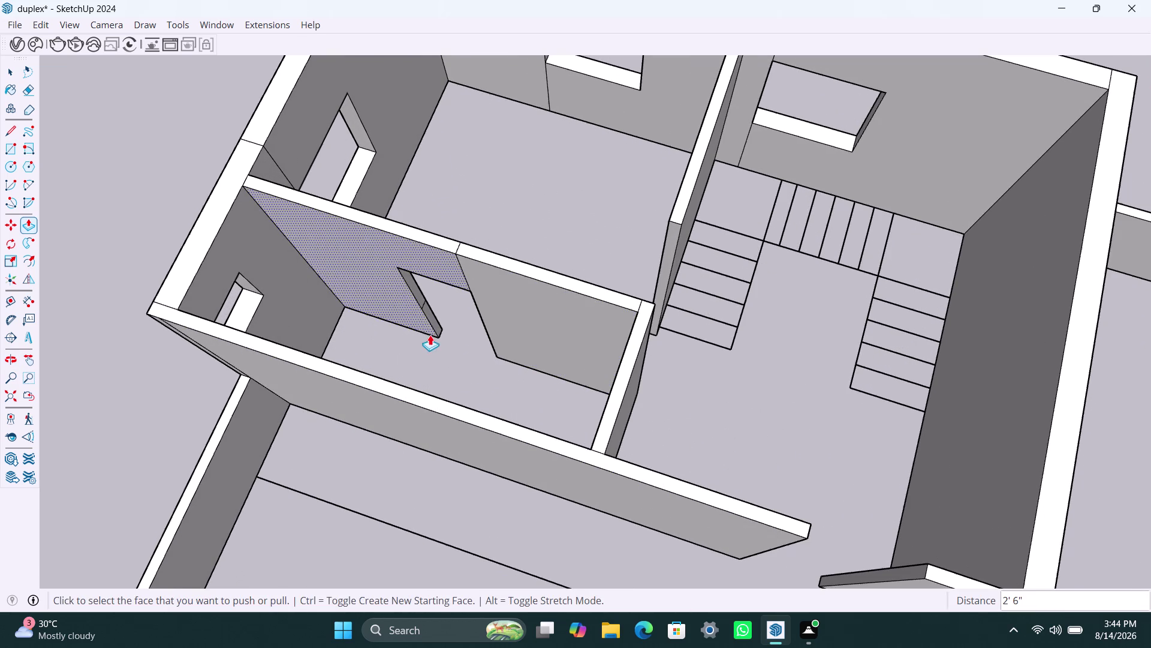
key(space)
scroll(up, 3)
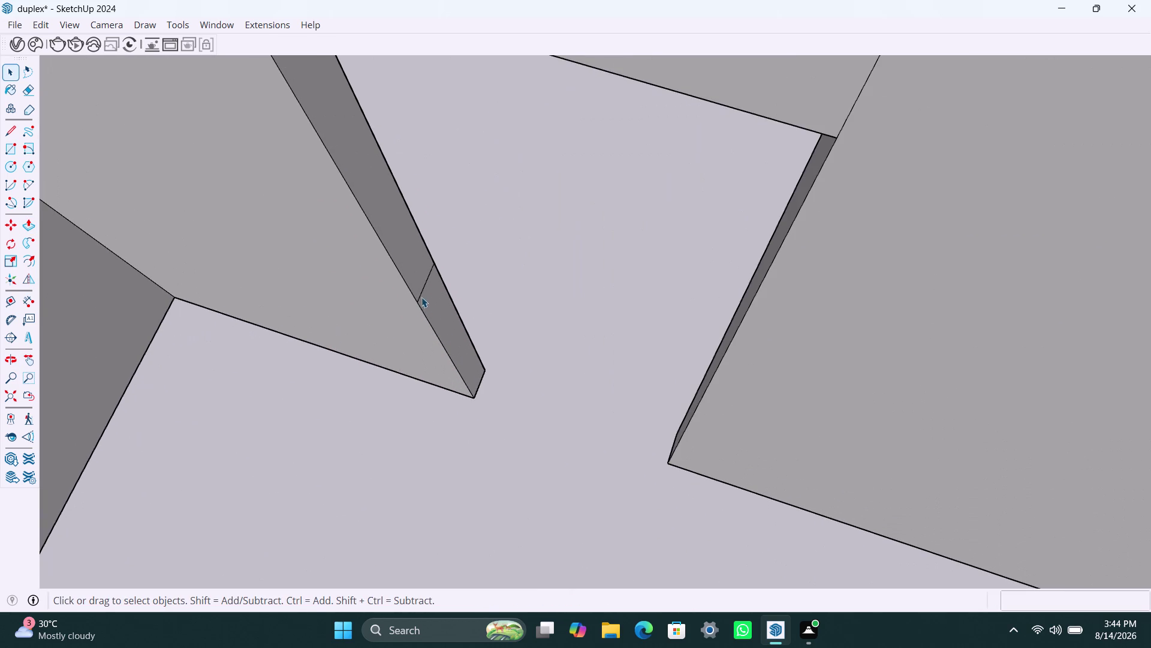
click(420, 296)
key(Delete)
scroll(down, 3)
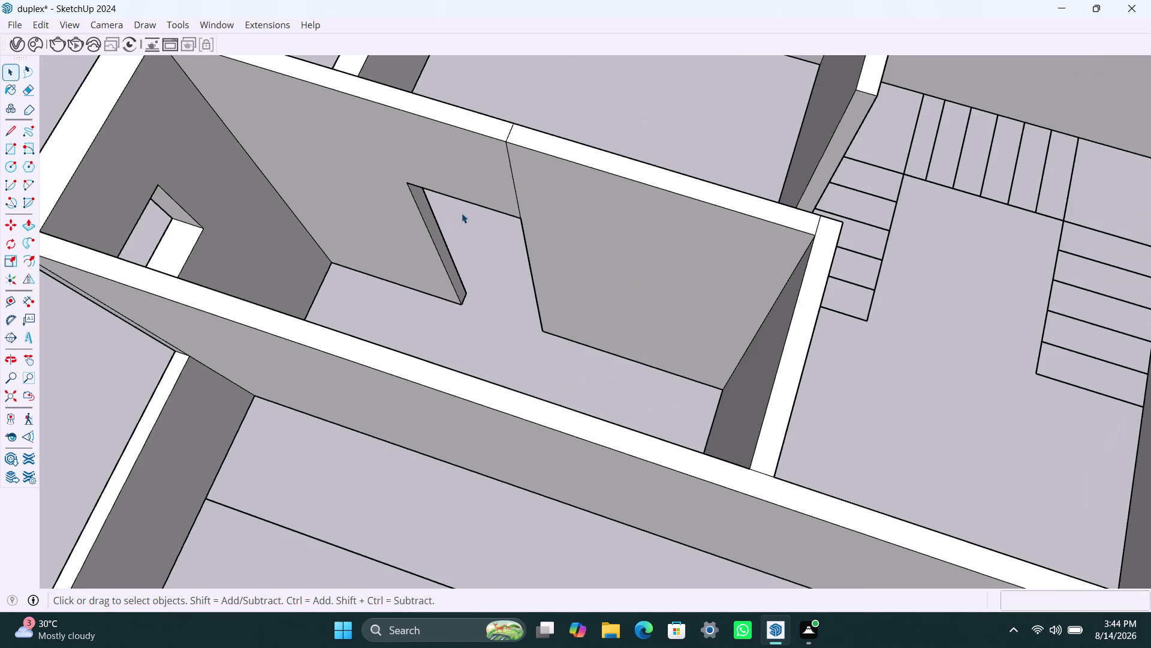
scroll(down, 3)
scroll(down, 3)
middle_drag(657, 247, 593, 248)
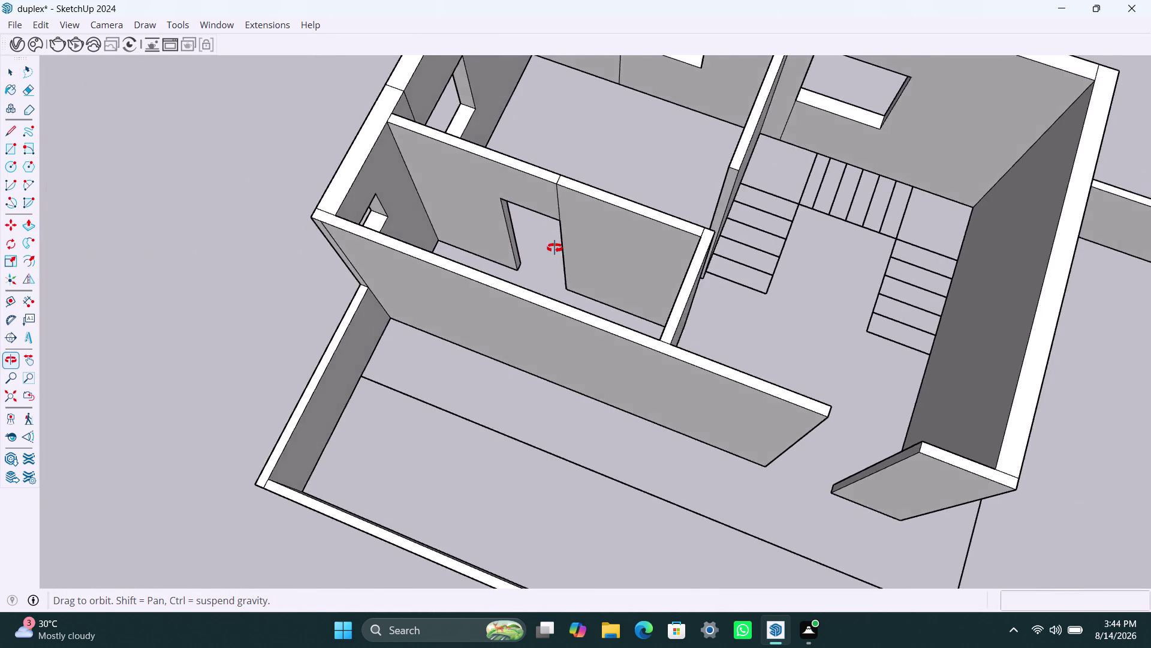
middle_drag(593, 248, 304, 229)
scroll(down, 3)
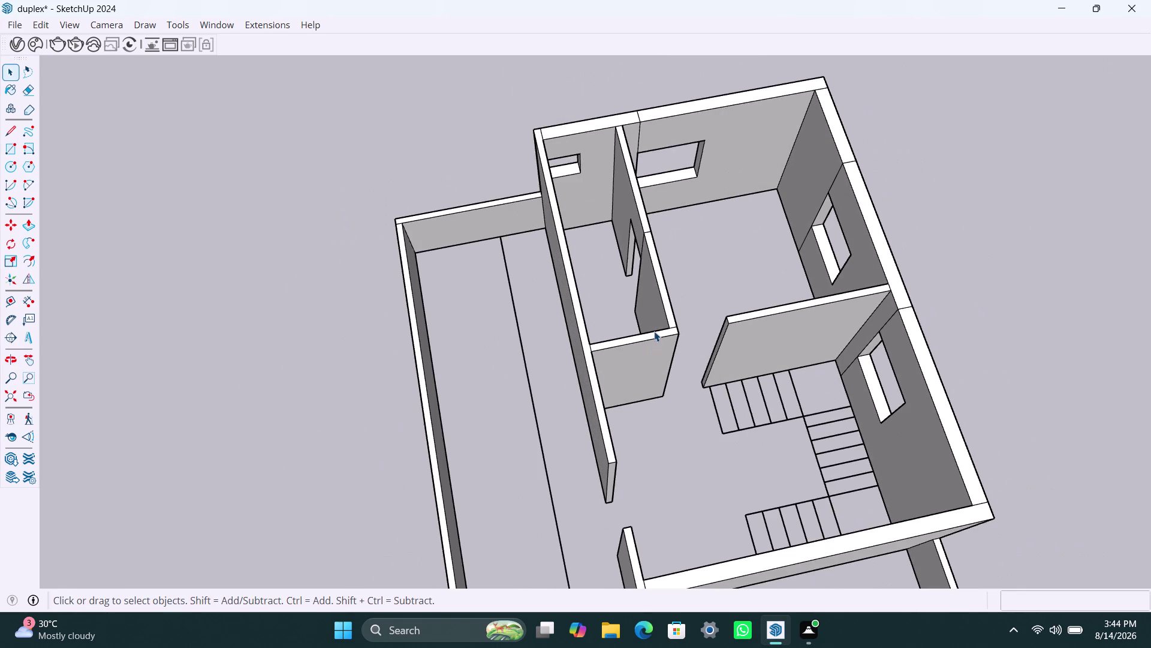
scroll(up, 3)
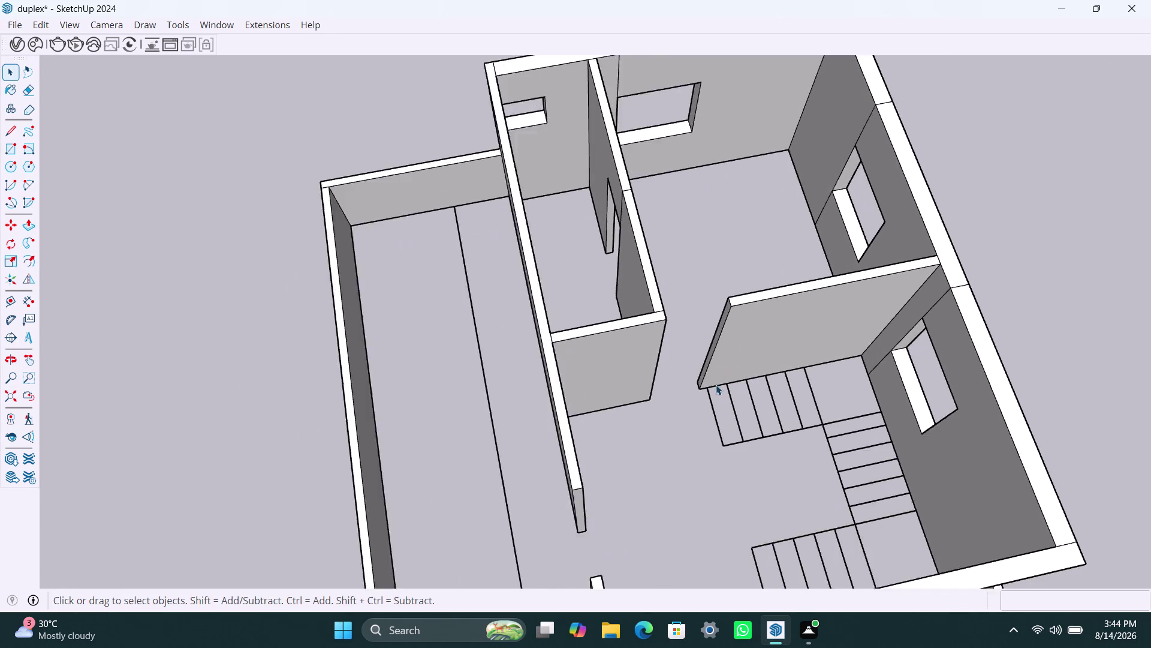
scroll(up, 3)
middle_drag(710, 394, 485, 346)
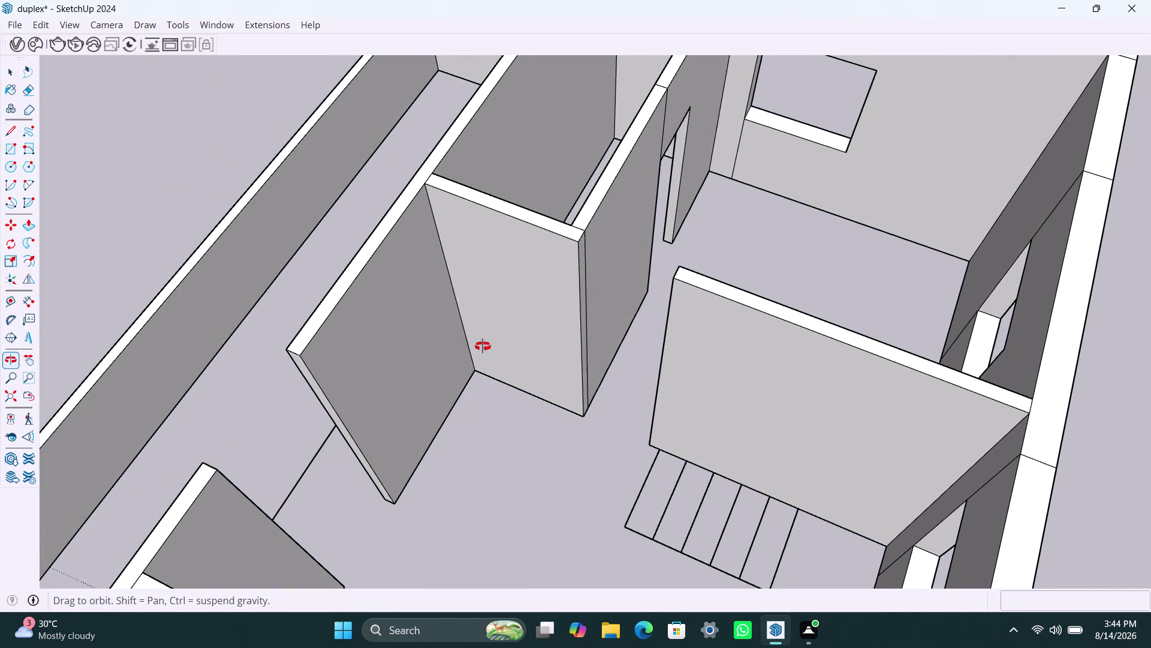
middle_drag(484, 346, 765, 349)
scroll(up, 3)
middle_drag(700, 289, 801, 298)
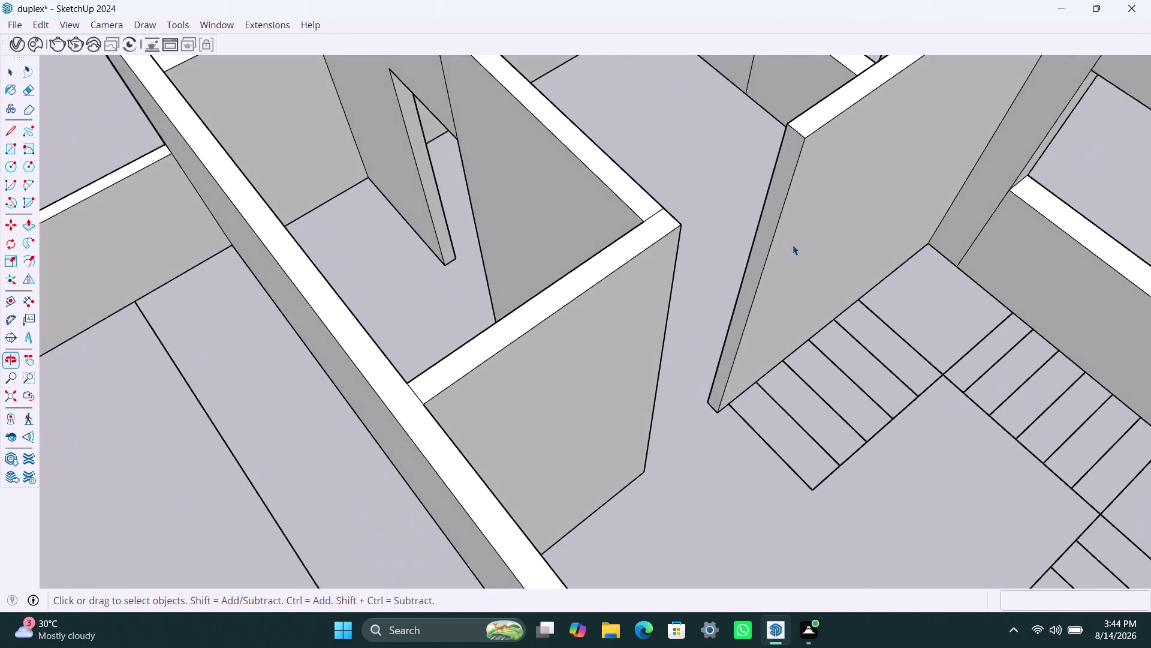
scroll(up, 3)
scroll(up, 3)
scroll(up, 3)
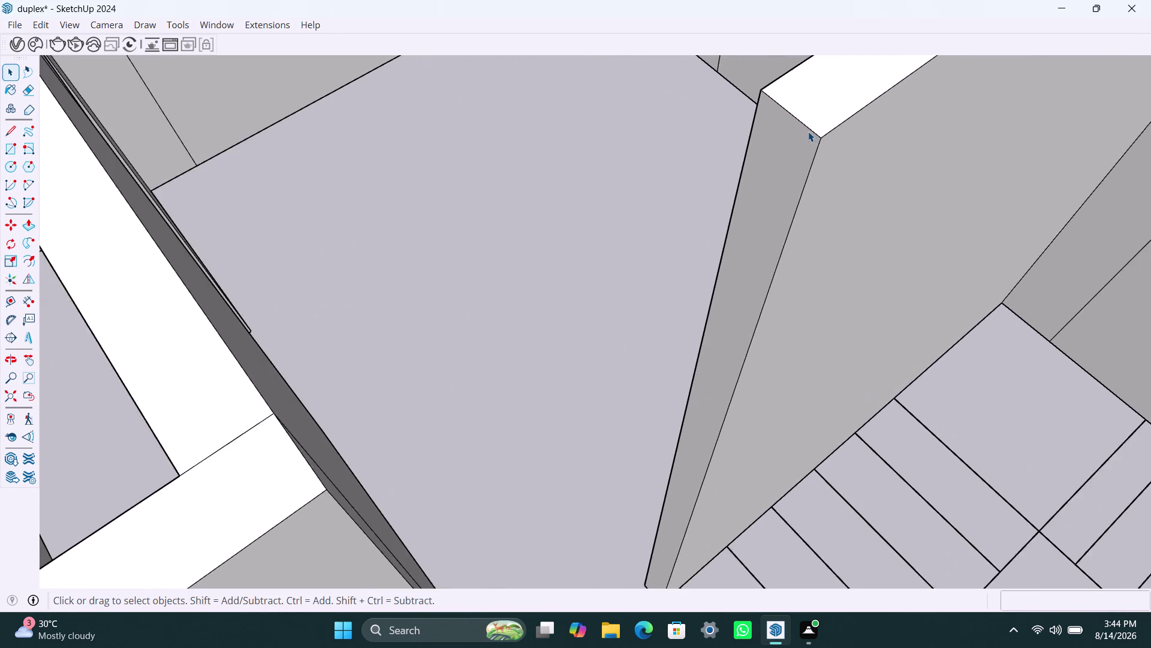
scroll(up, 3)
click(811, 130)
Copy the wall end's top edge 3' down.
key(m)
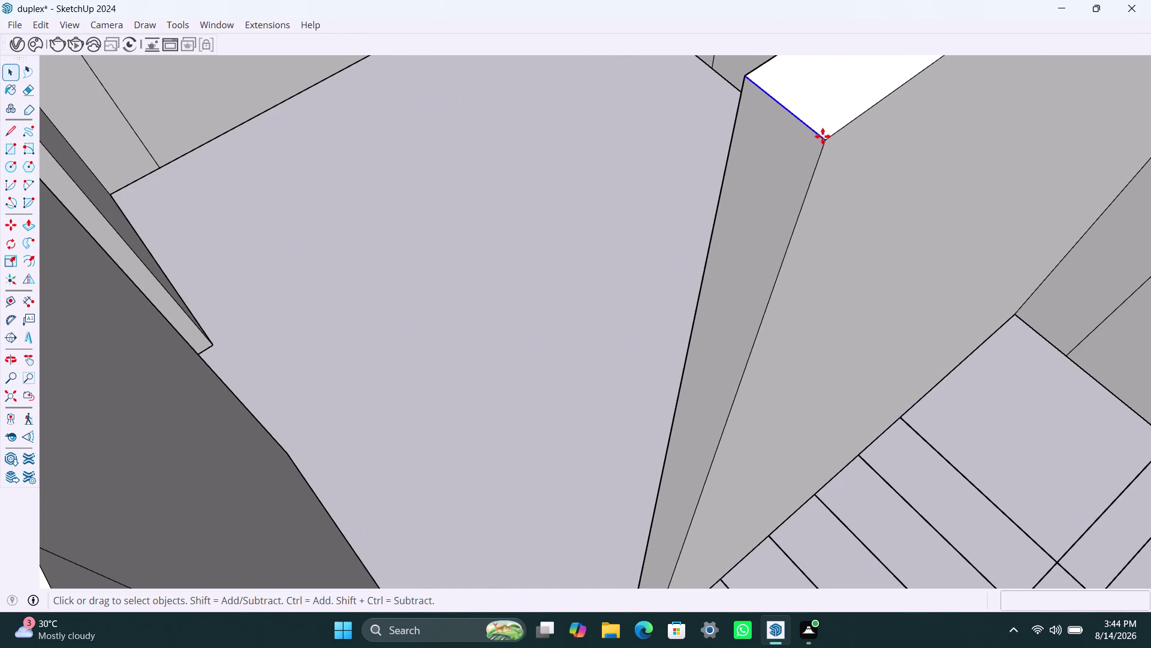
click(827, 144)
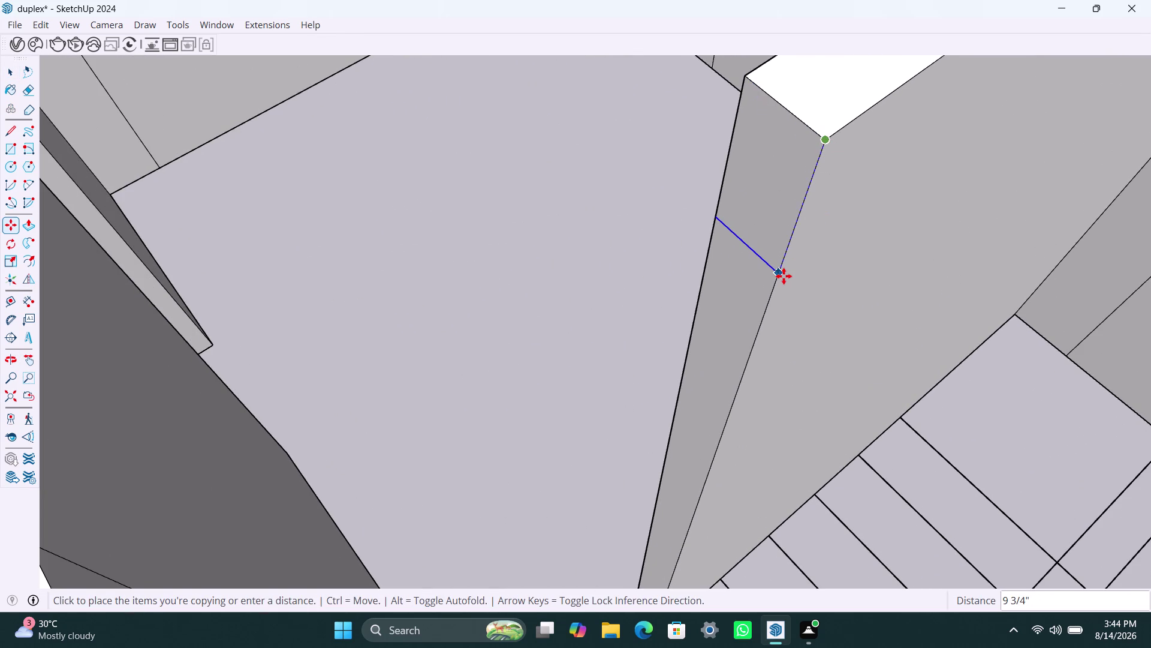
text(3')
key(Return)
key(space)
Extrude the upper wall-end face about 2' 7" across the doorway to the neighbouring wall.
click(742, 324)
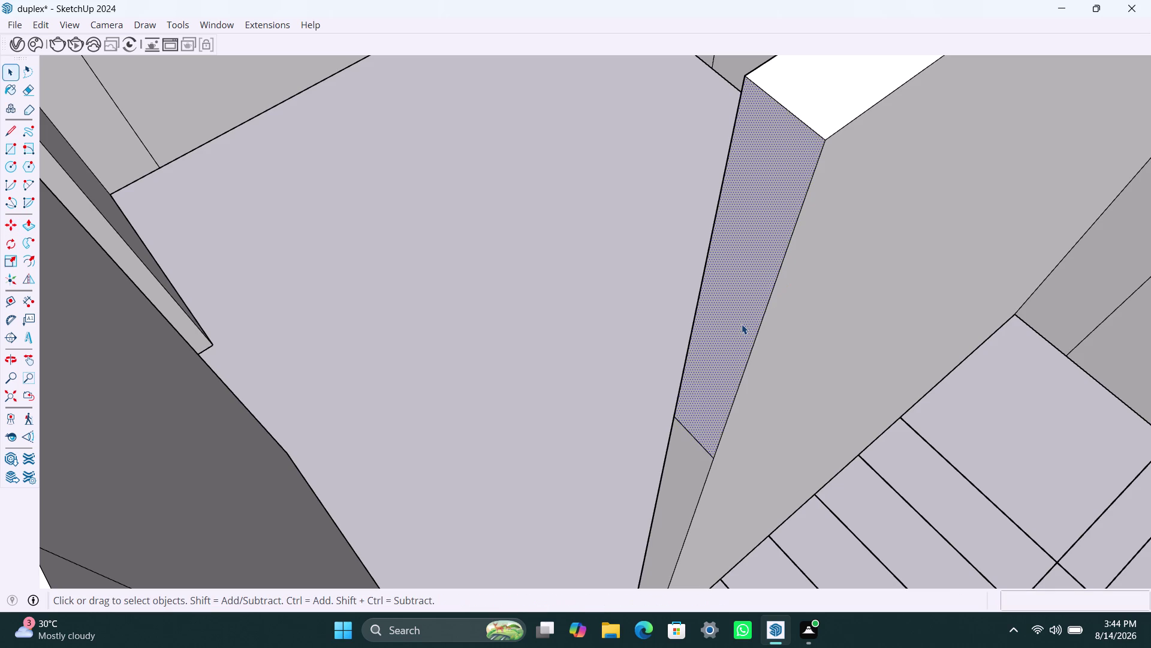
key(p)
click(742, 323)
scroll(down, 3)
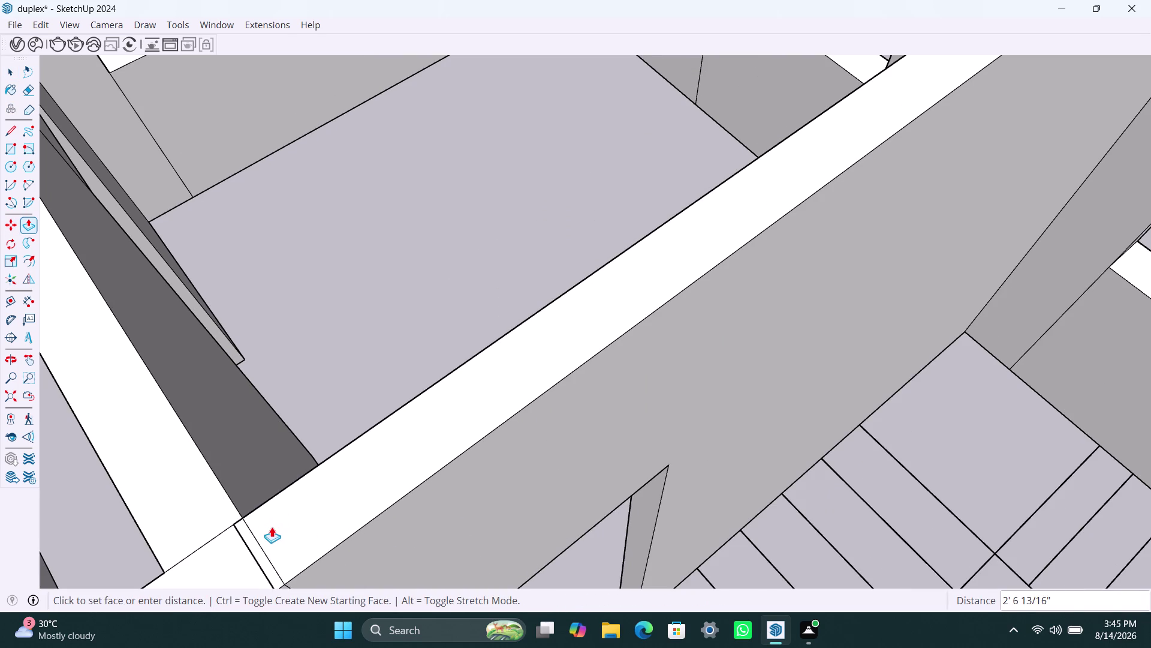
scroll(down, 3)
middle_drag(286, 496, 251, 365)
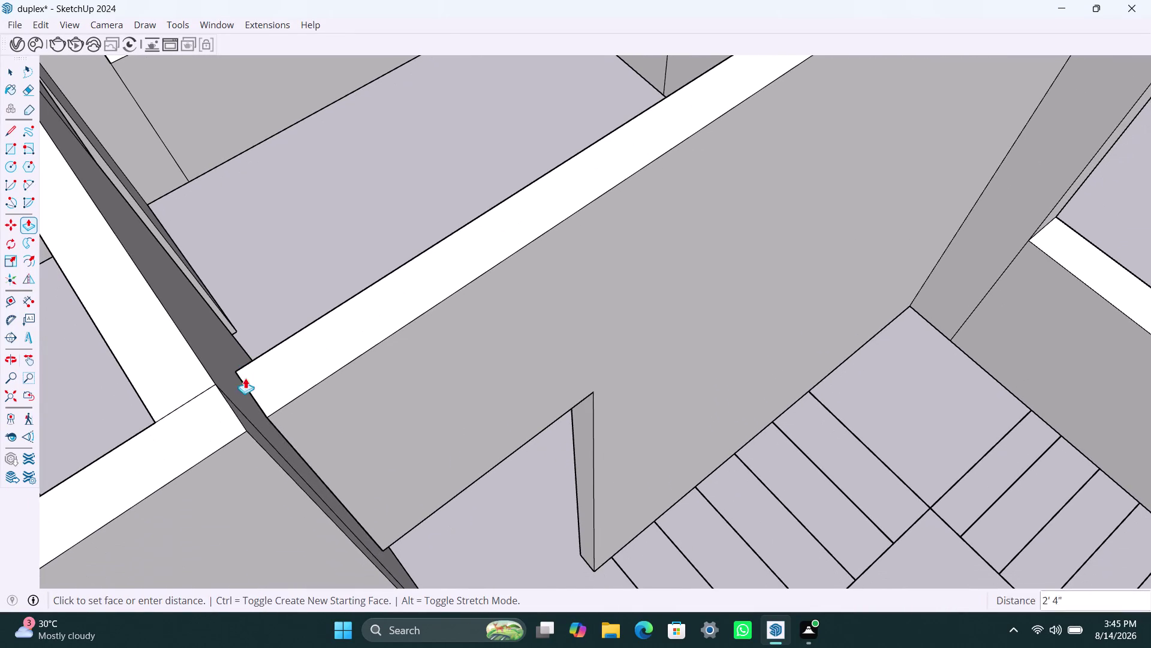
scroll(up, 3)
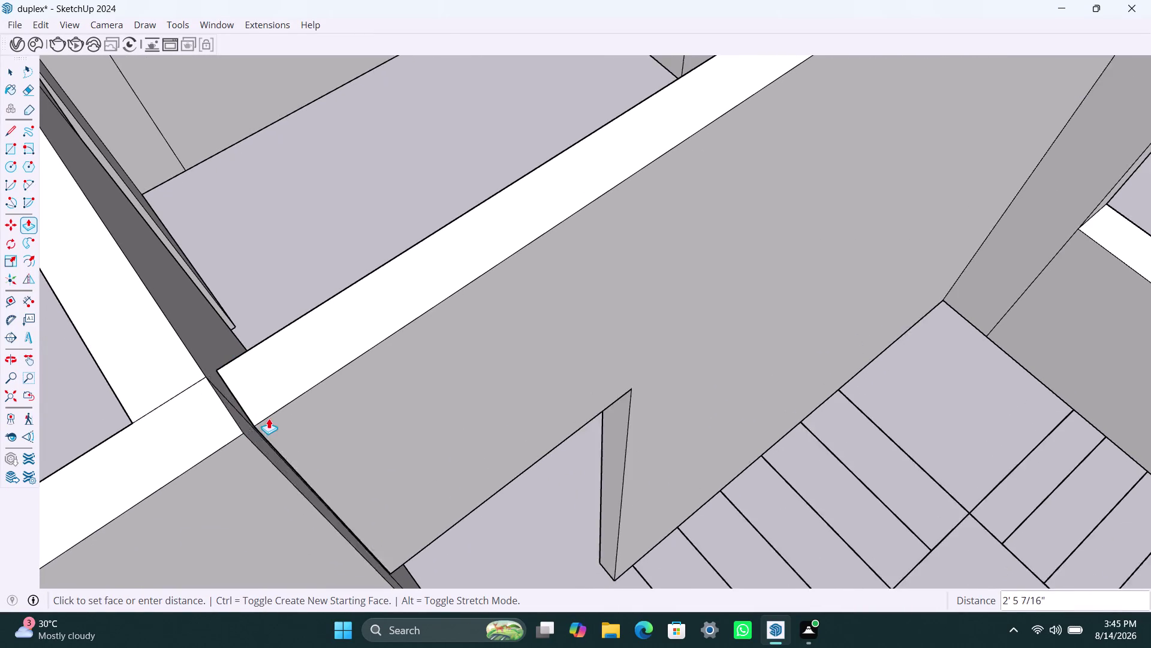
scroll(up, 3)
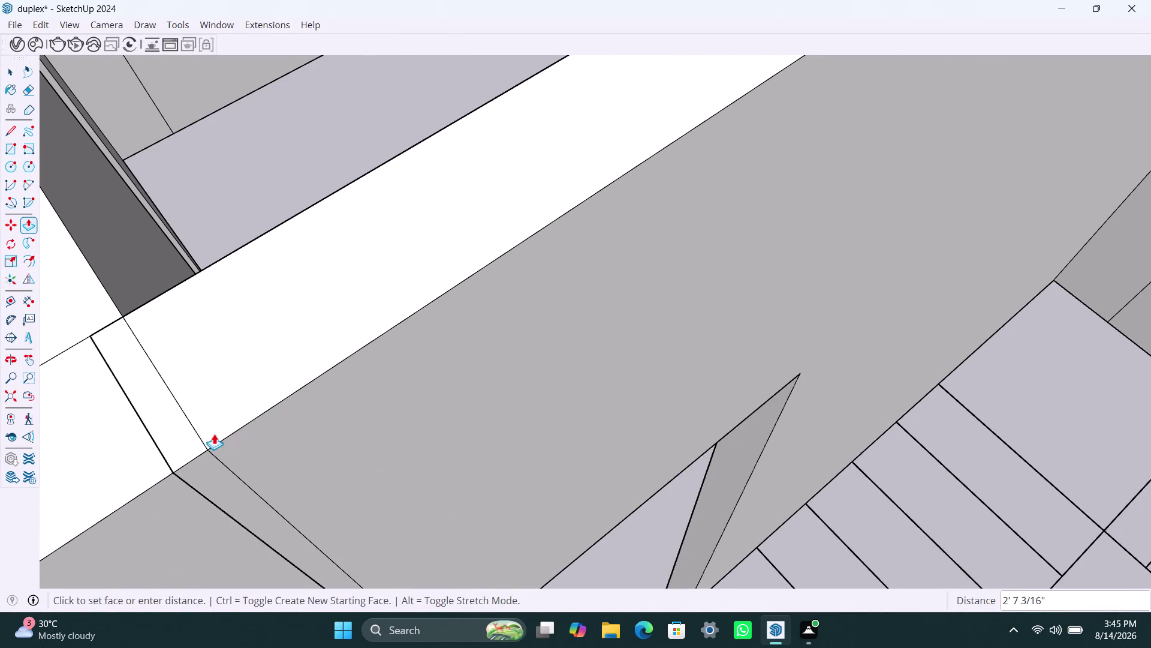
scroll(down, 3)
middle_drag(310, 337, 215, 268)
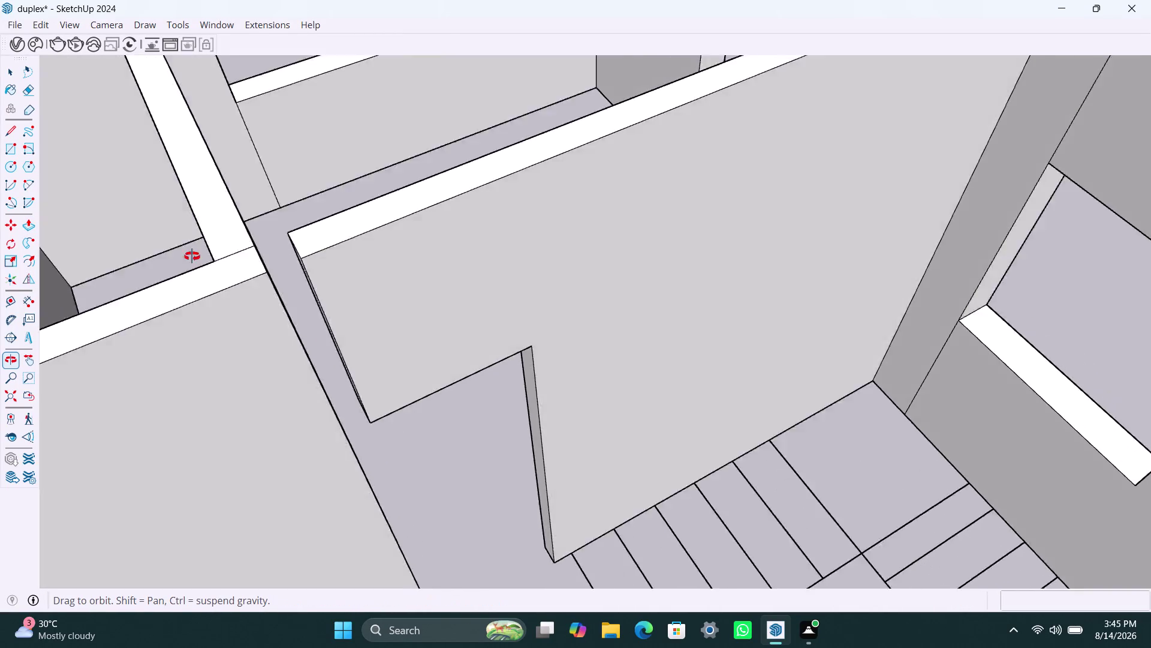
middle_drag(214, 268, 131, 239)
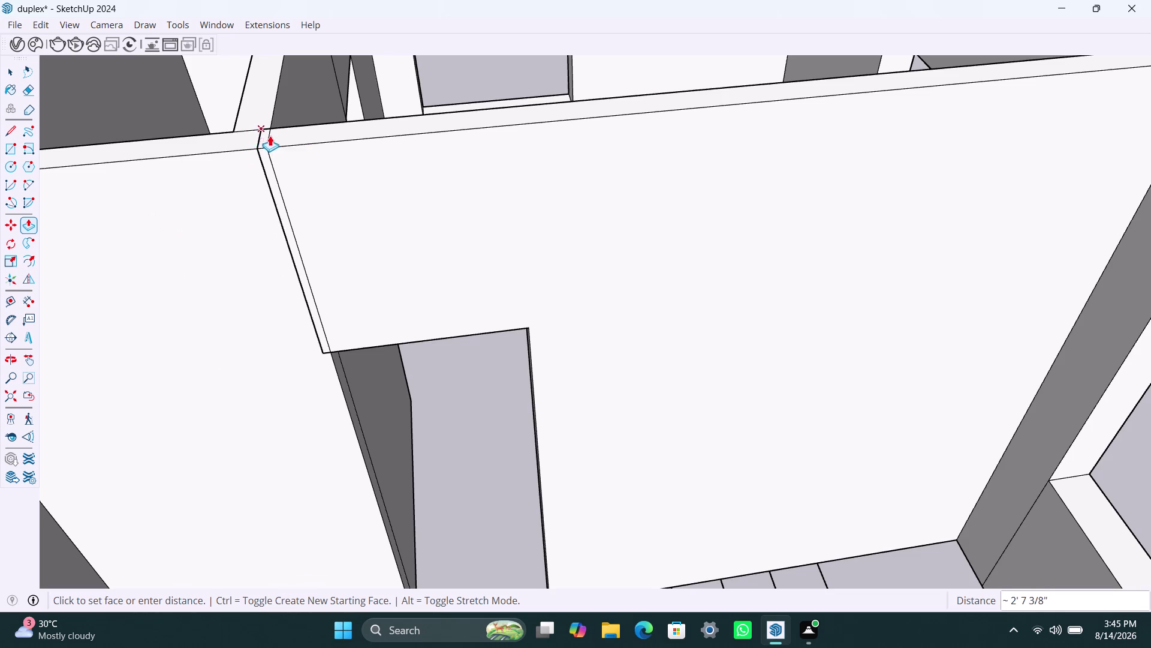
click(271, 137)
key(space)
scroll(down, 3)
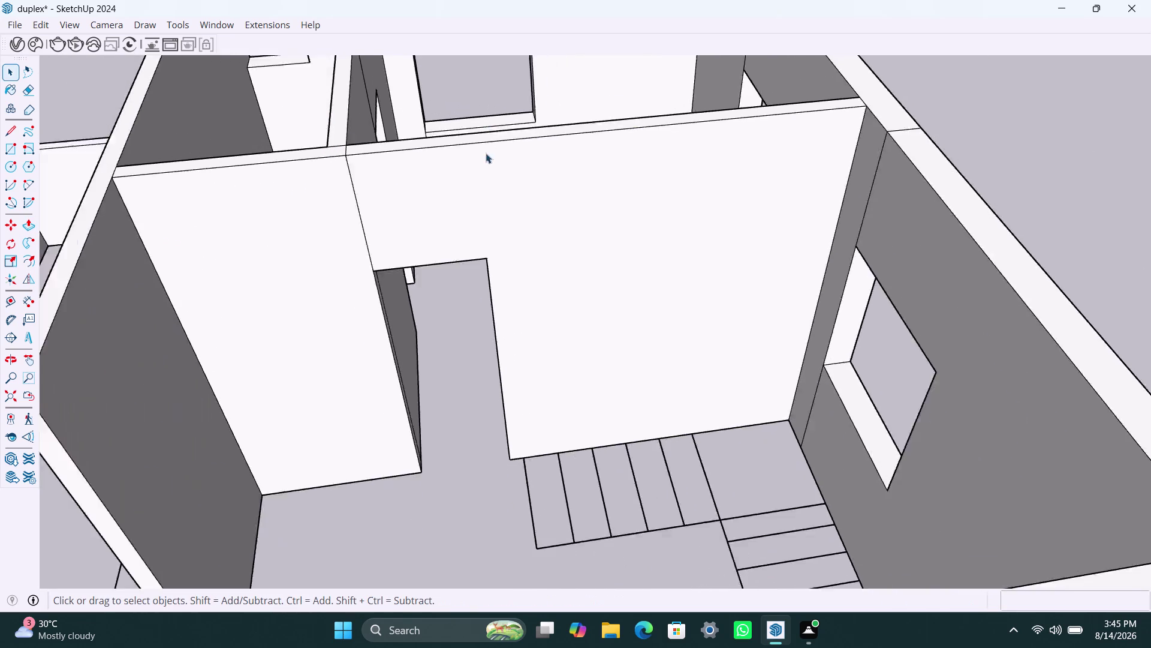
Select the next wall end's top edge and copy it 3' down.
scroll(down, 3)
scroll(down, 3)
middle_drag(550, 202, 1090, 200)
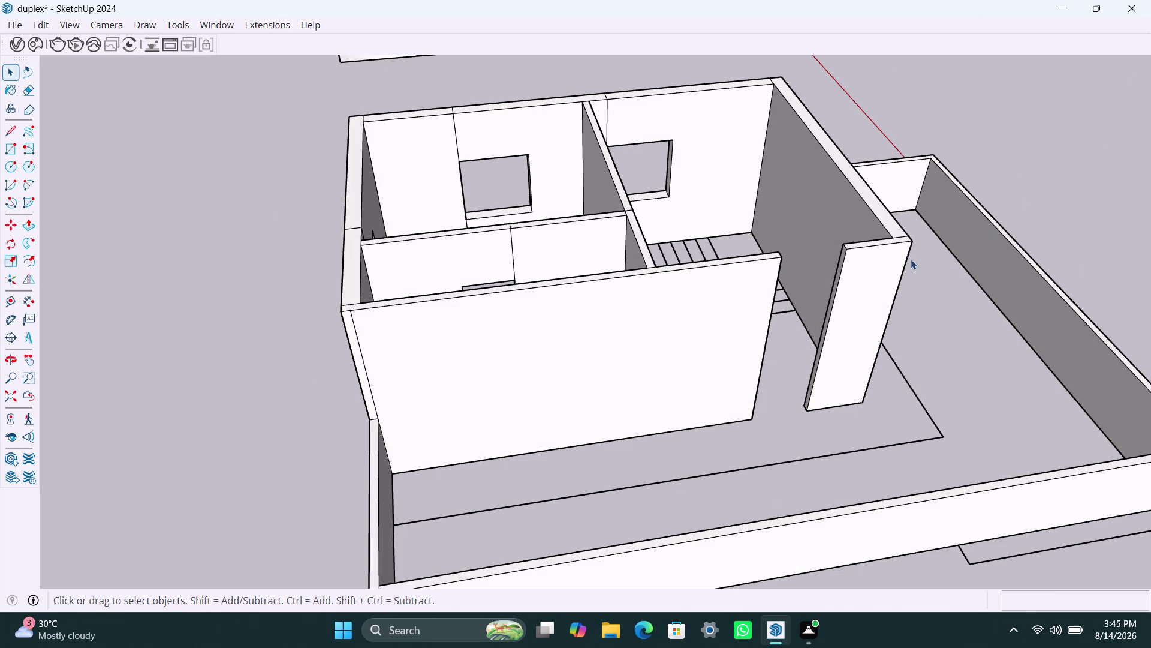
middle_drag(787, 313, 464, 308)
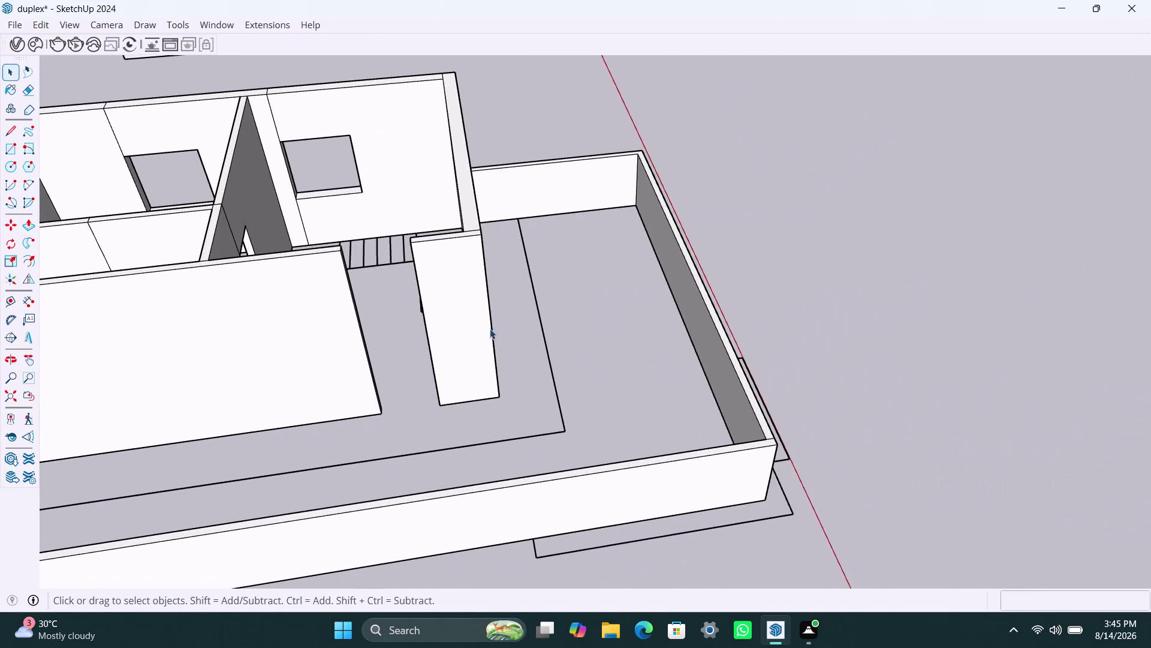
scroll(up, 3)
middle_drag(427, 341, 686, 322)
scroll(up, 3)
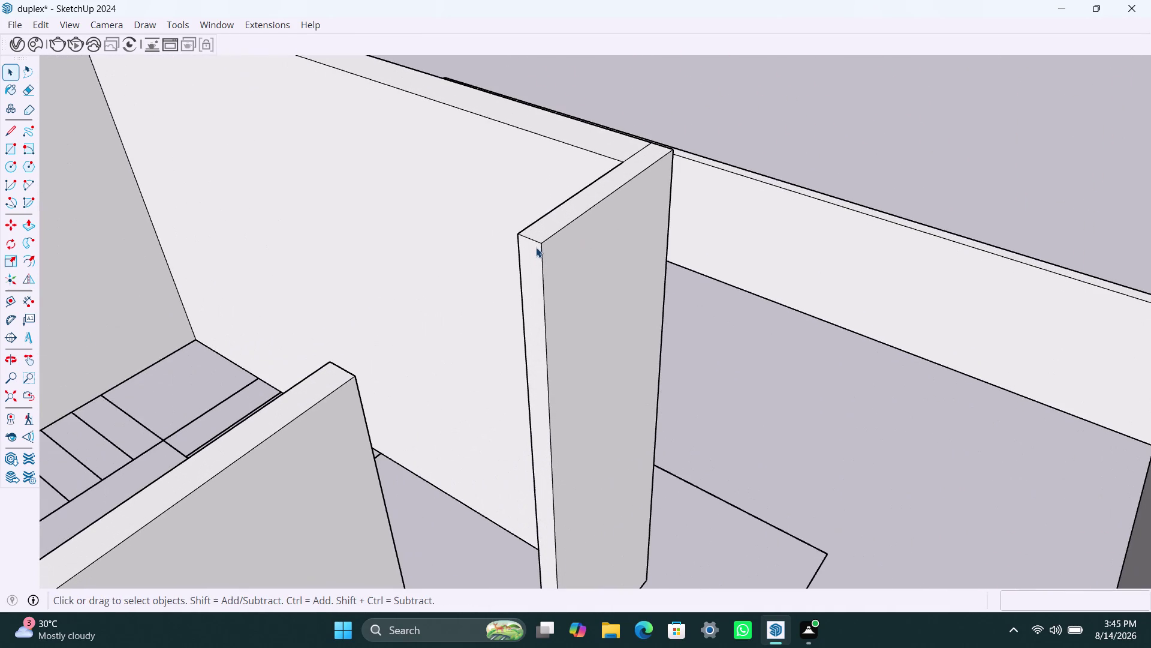
click(537, 239)
scroll(up, 3)
key(m)
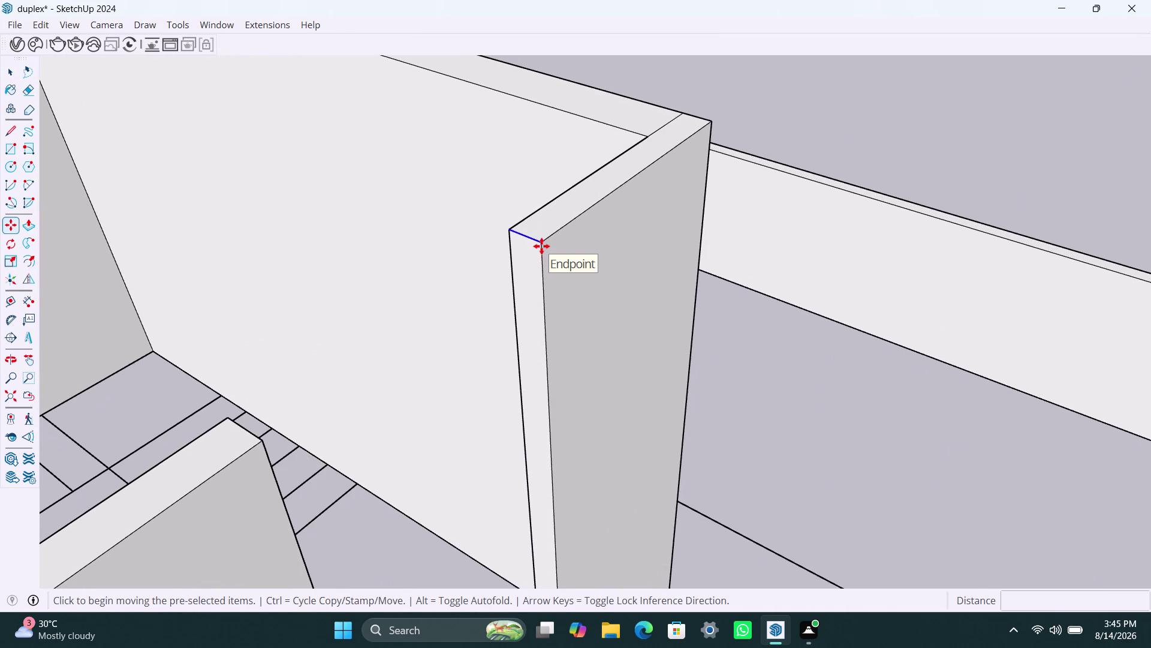
click(545, 243)
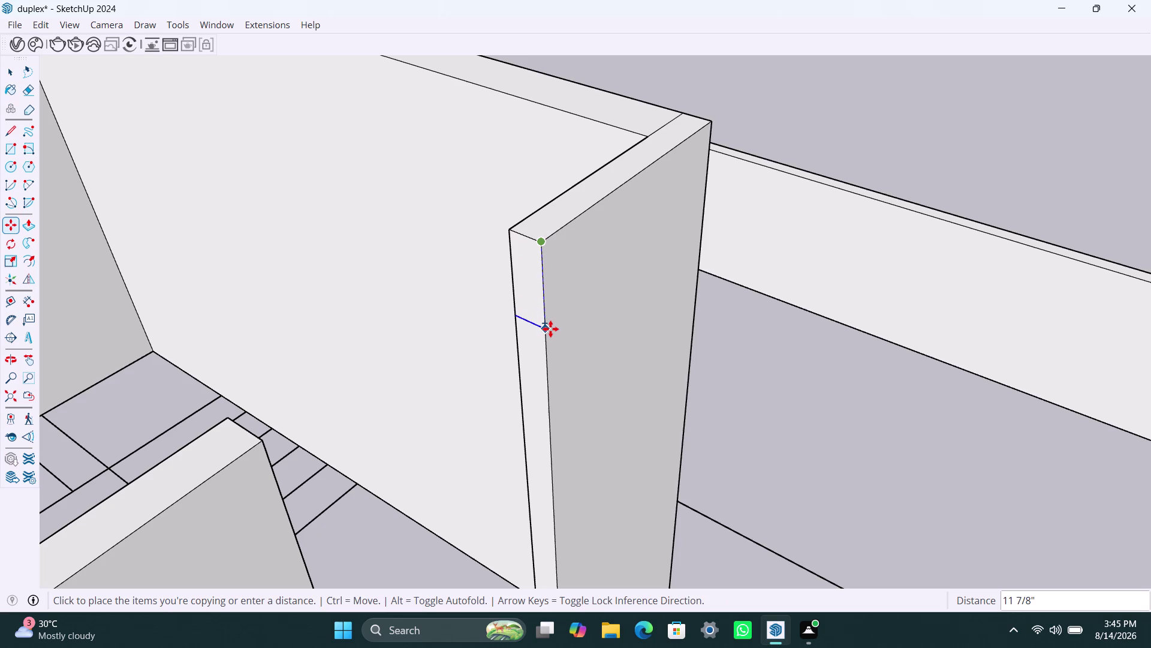
text(3')
key(Return)
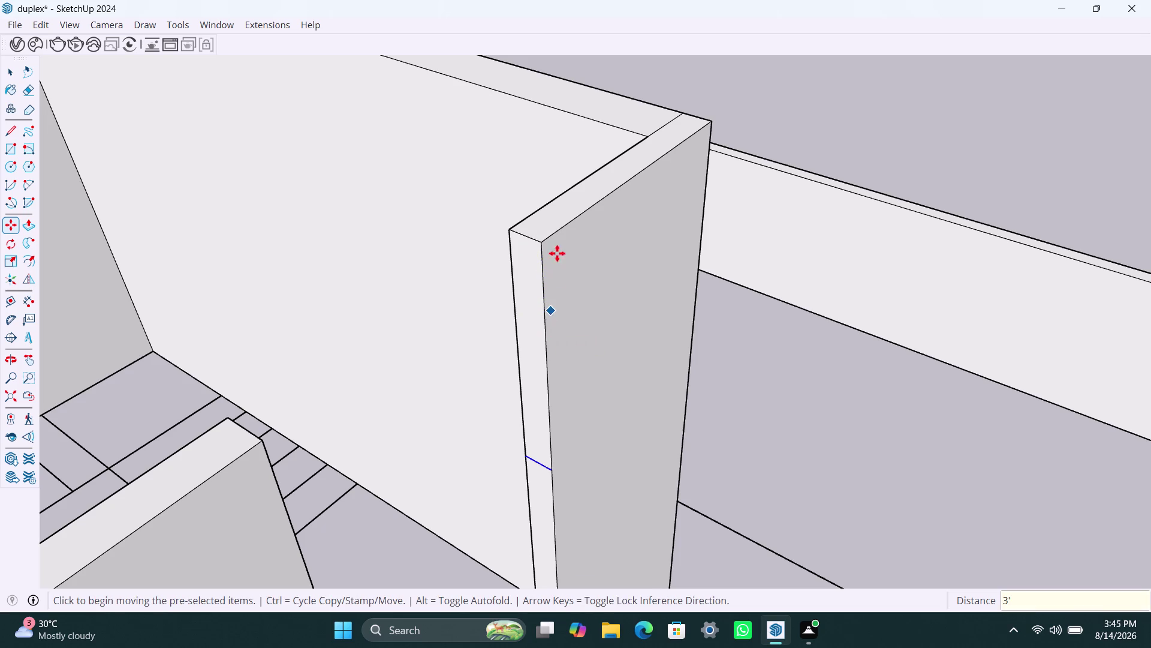
Extrude the upper wall-end face about 2' 9" to meet the adjacent wall.
scroll(down, 3)
middle_drag(587, 355, 366, 360)
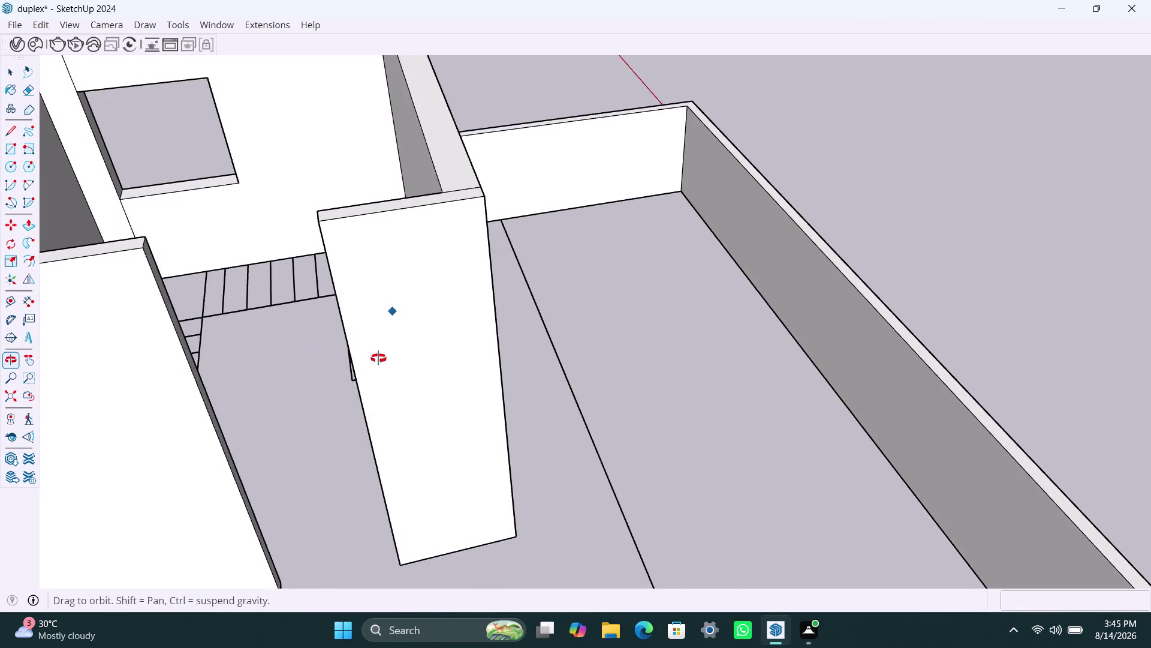
middle_drag(367, 360, 515, 332)
scroll(up, 3)
key(space)
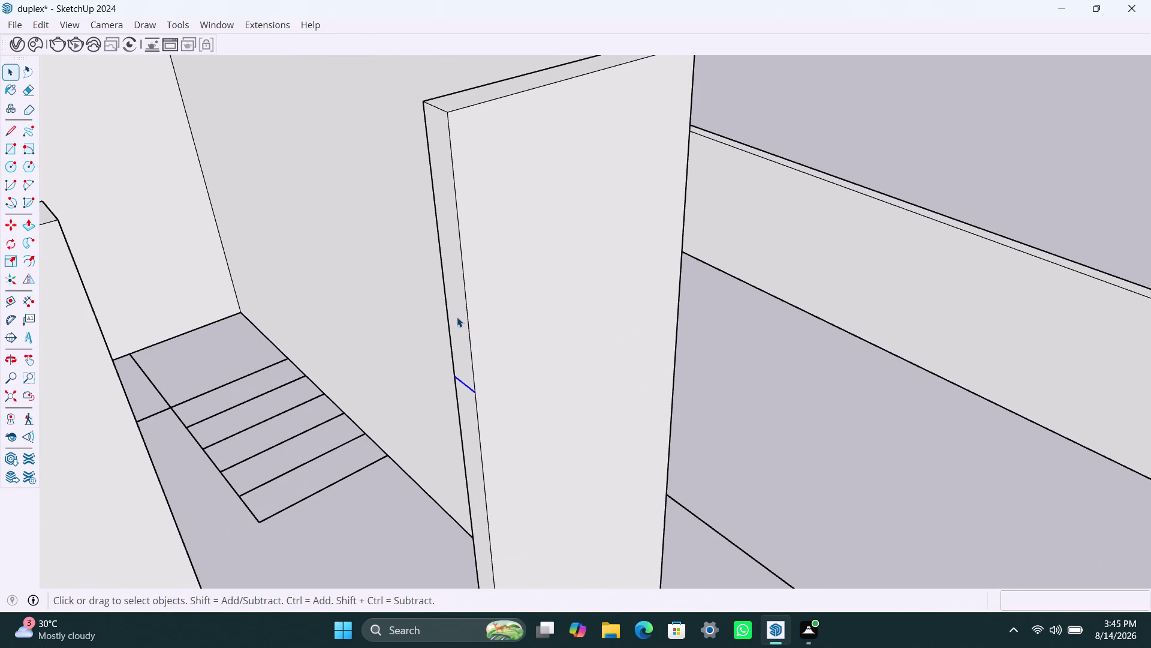
click(457, 316)
key(p)
click(457, 320)
scroll(down, 3)
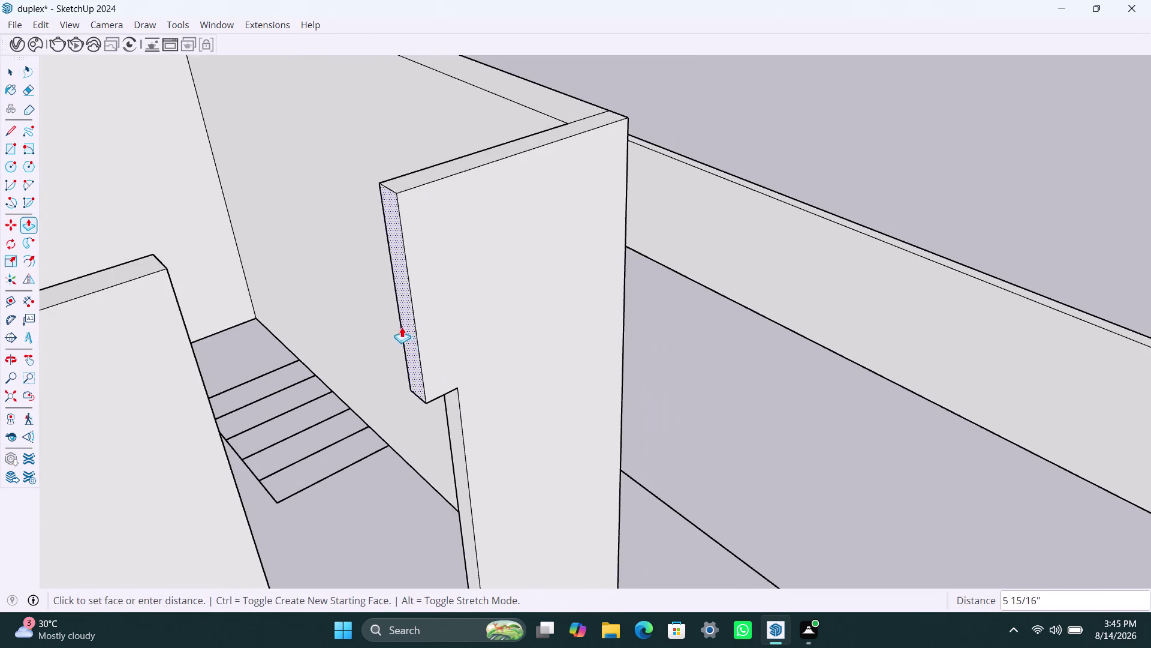
scroll(down, 3)
middle_drag(411, 322, 259, 357)
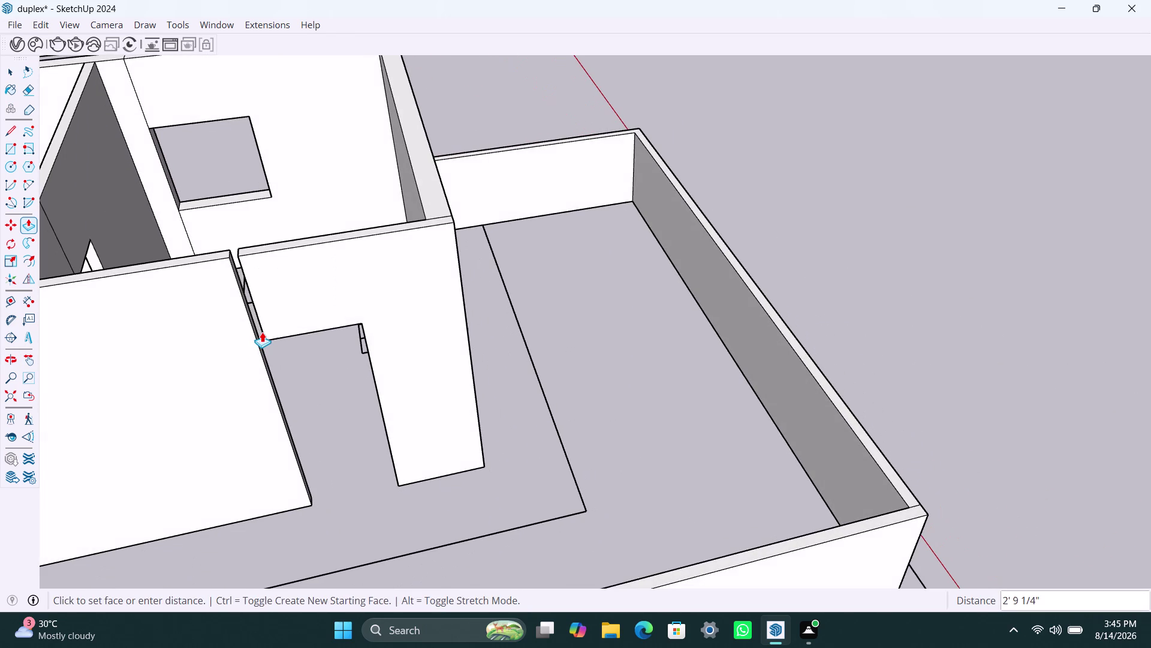
click(257, 331)
key(space)
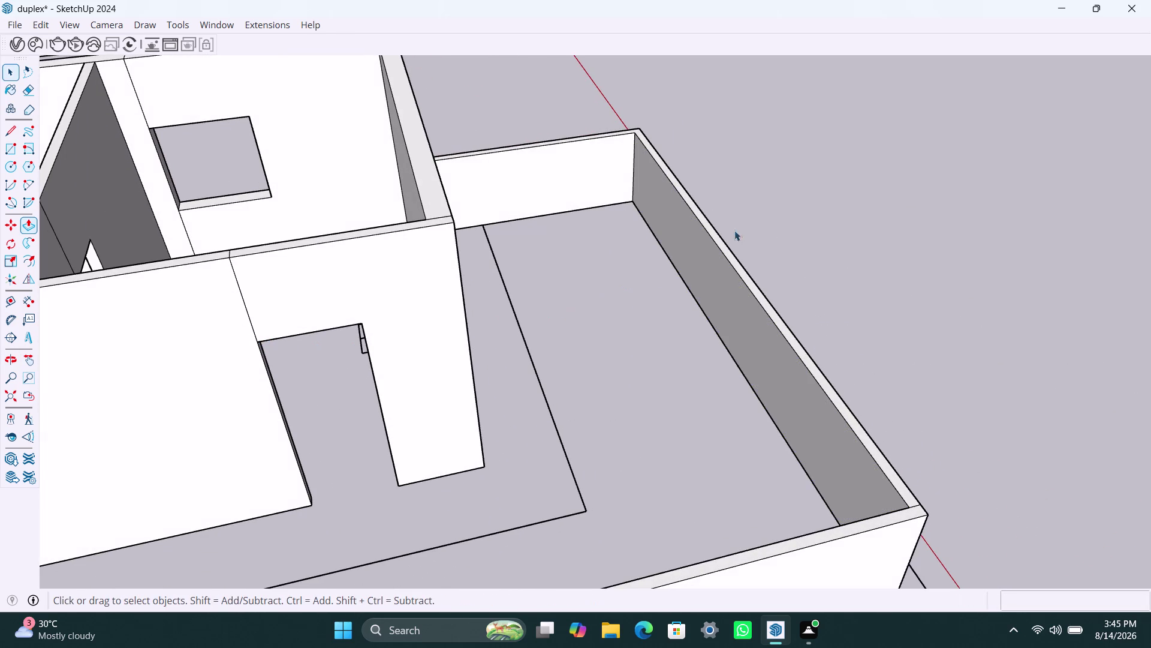
click(782, 219)
scroll(down, 3)
middle_drag(562, 209, 393, 415)
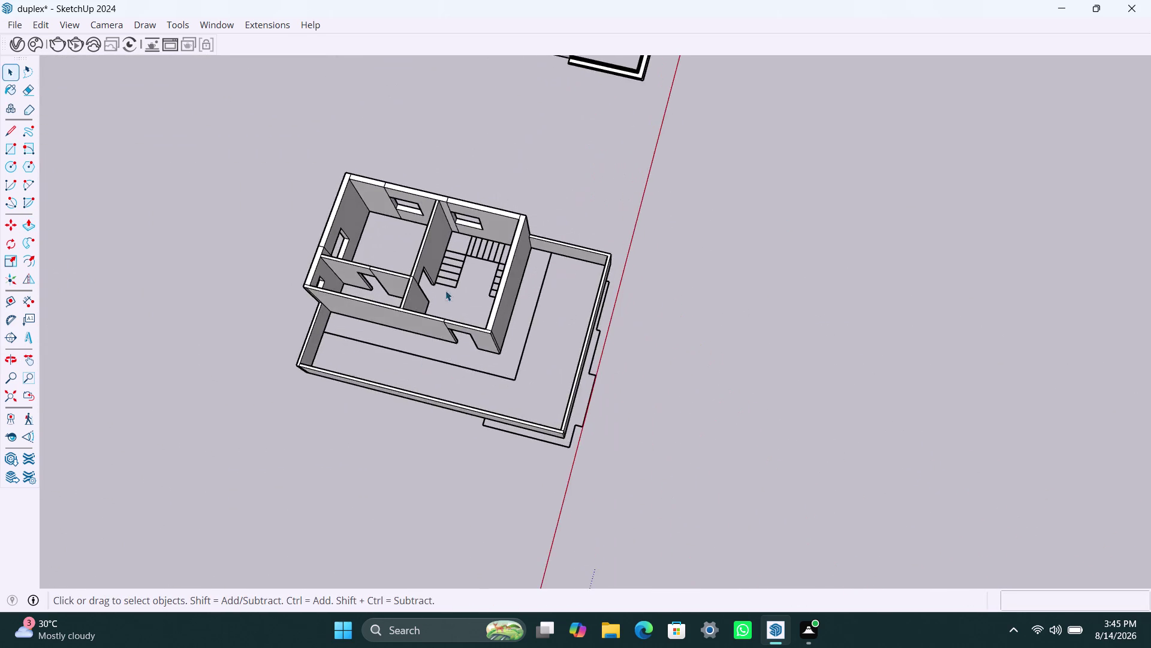
scroll(up, 3)
middle_drag(612, 139, 513, 220)
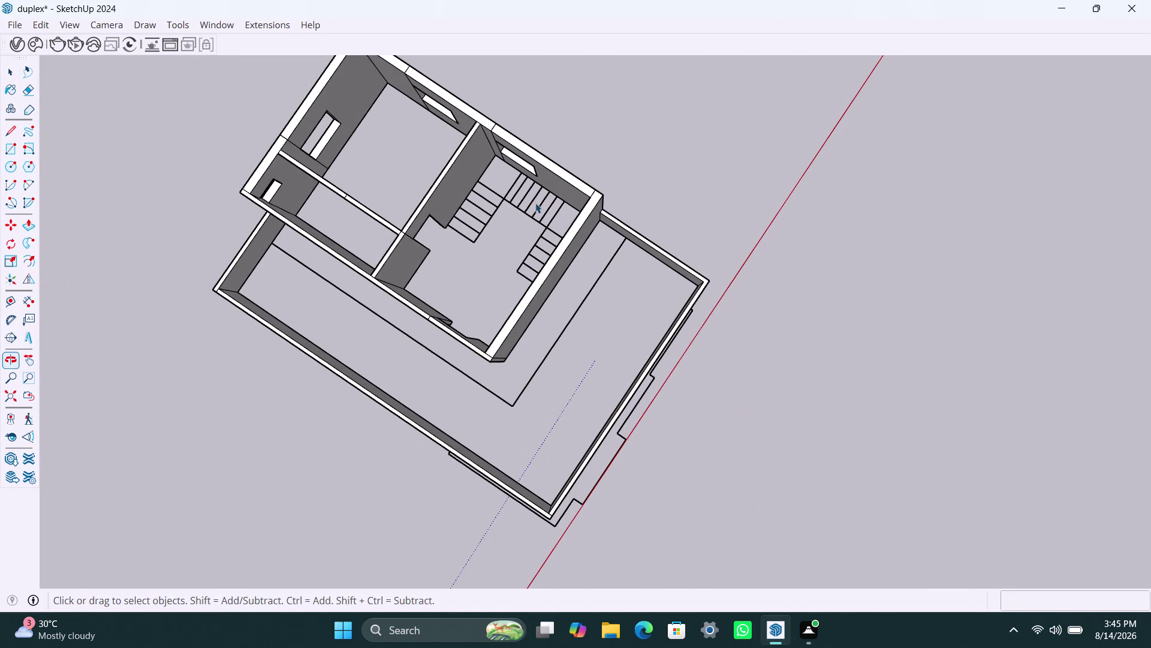
scroll(down, 3)
middle_drag(561, 239, 579, 230)
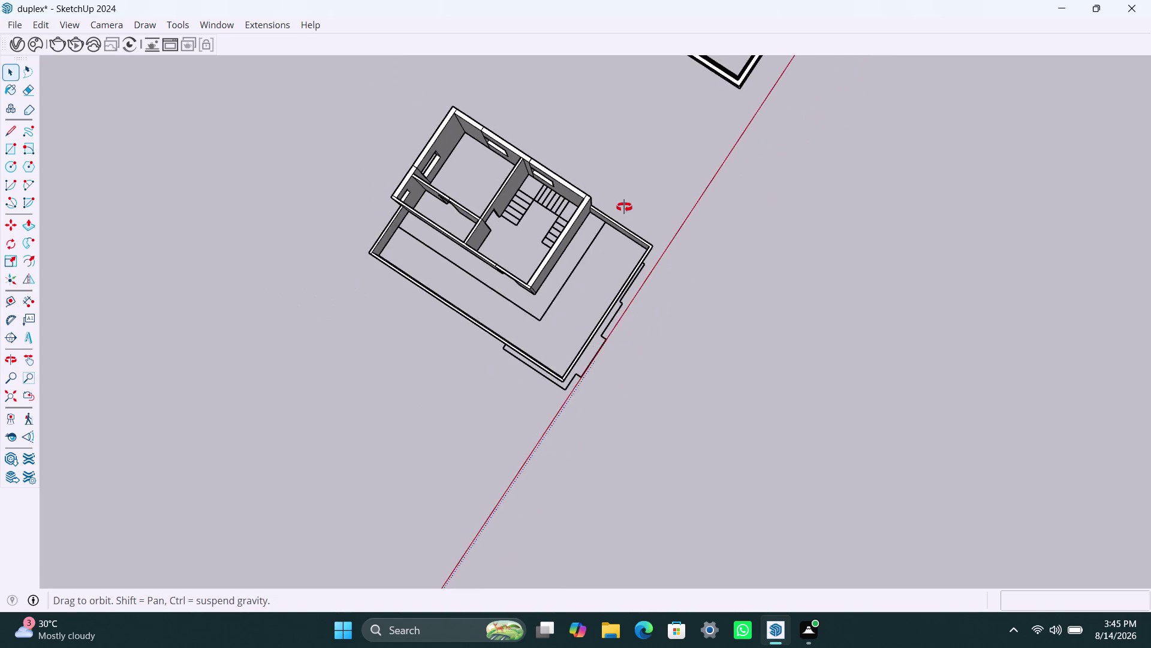
middle_drag(579, 231, 876, 160)
scroll(up, 3)
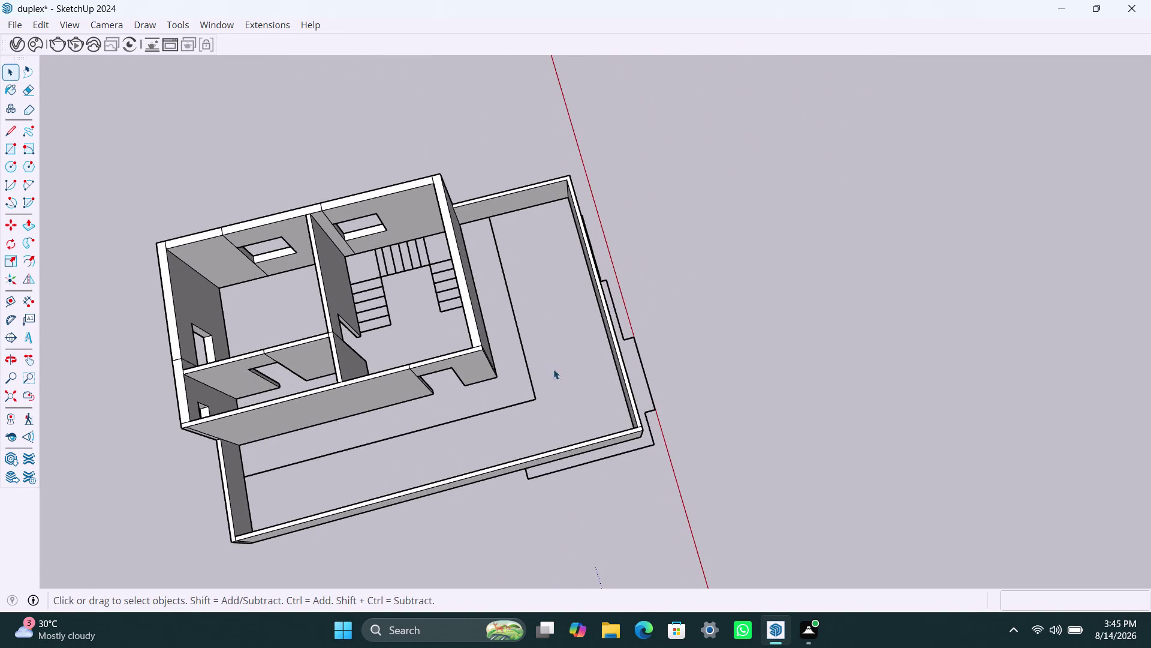
middle_drag(513, 375, 437, 324)
scroll(down, 3)
middle_drag(428, 251, 516, 237)
click(675, 248)
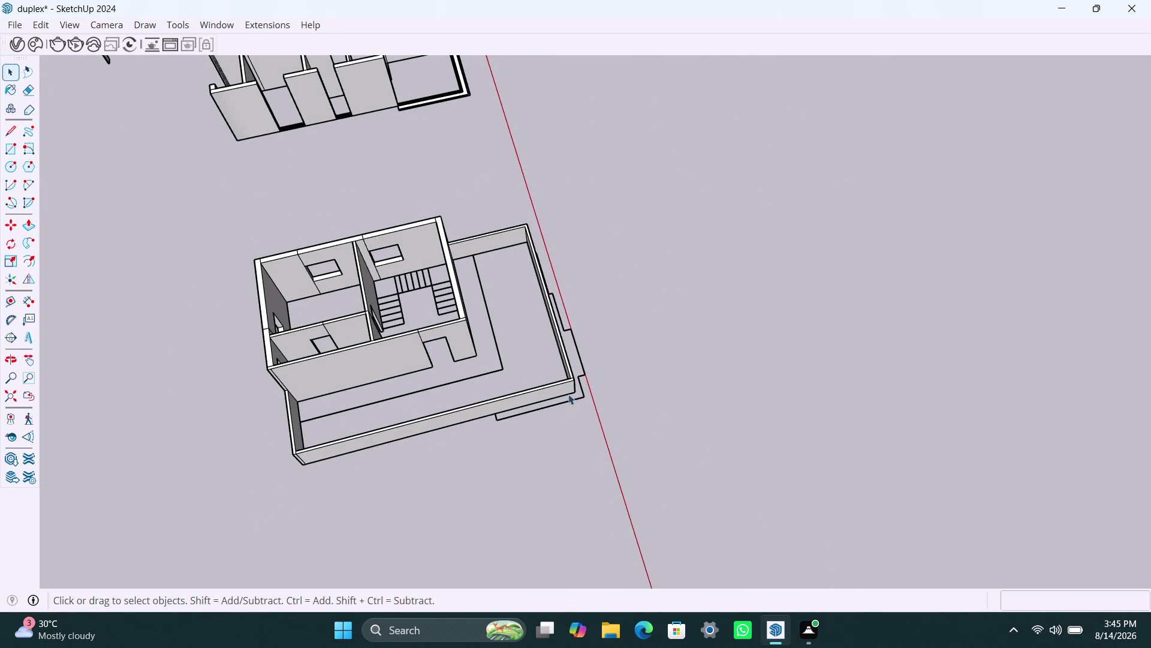
scroll(up, 3)
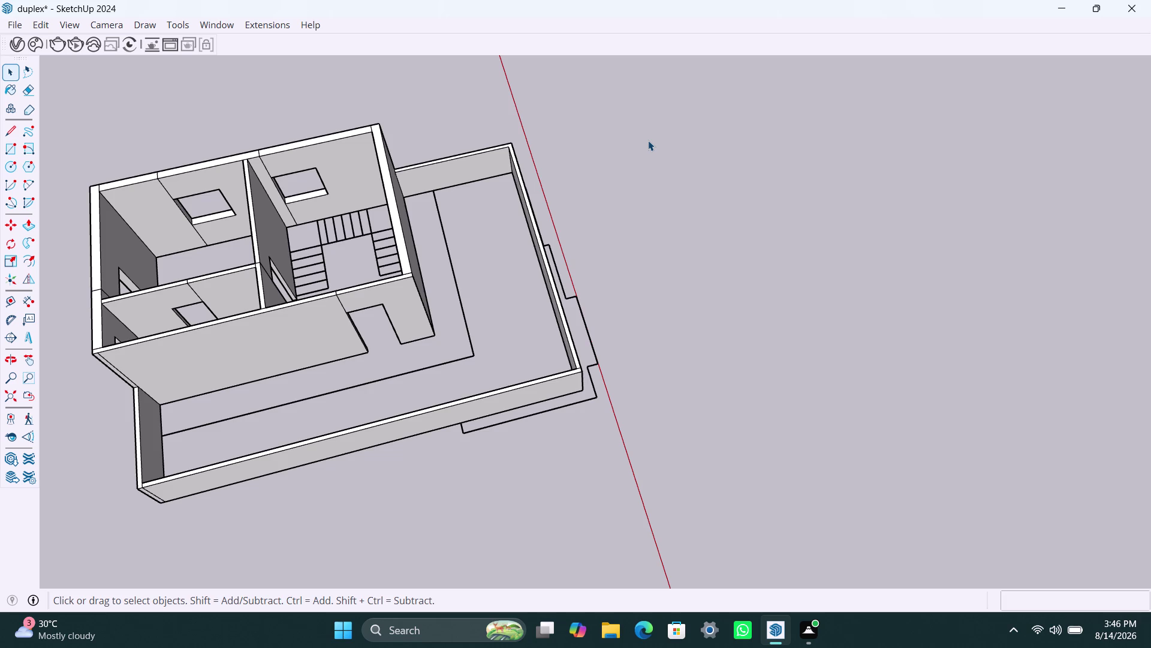
scroll(down, 3)
scroll(down, 3)
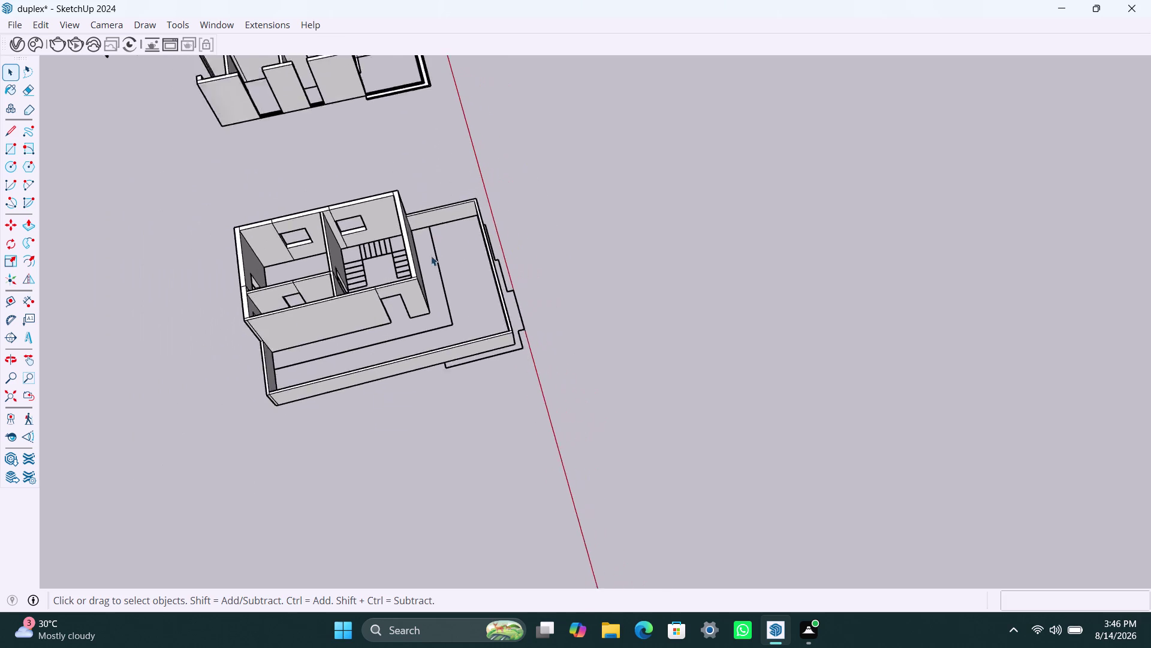
middle_drag(429, 309, 442, 400)
scroll(up, 3)
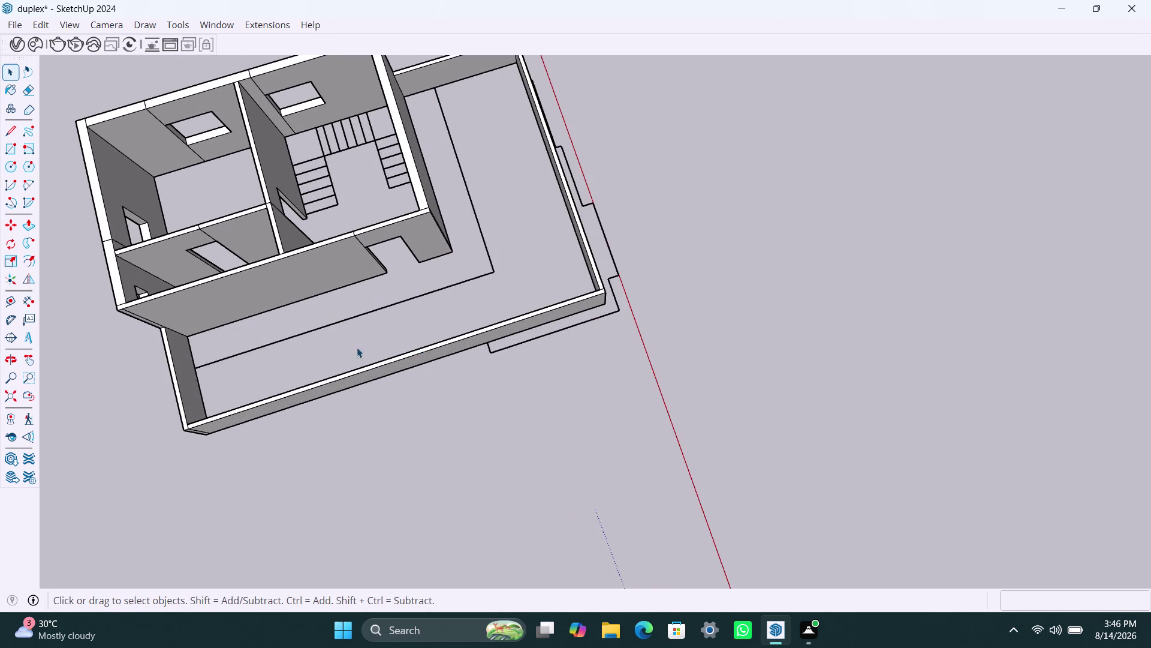
scroll(up, 3)
scroll(down, 3)
scroll(down, 3)
scroll(up, 3)
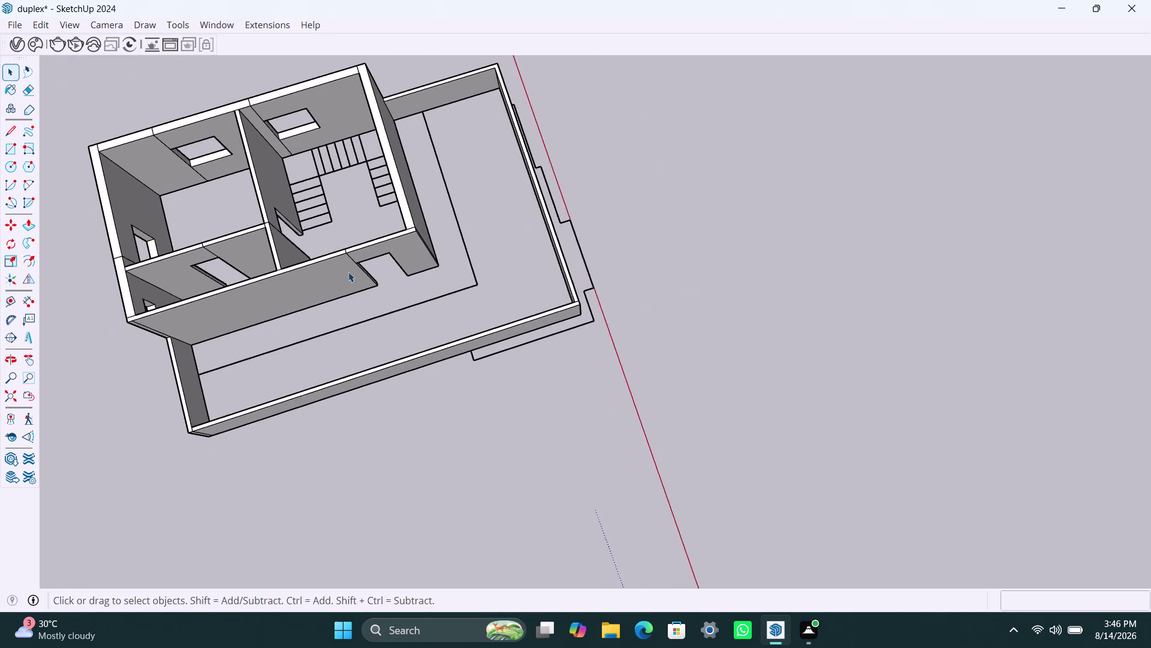
middle_drag(351, 270, 539, 296)
scroll(up, 3)
scroll(down, 3)
middle_drag(561, 350, 554, 362)
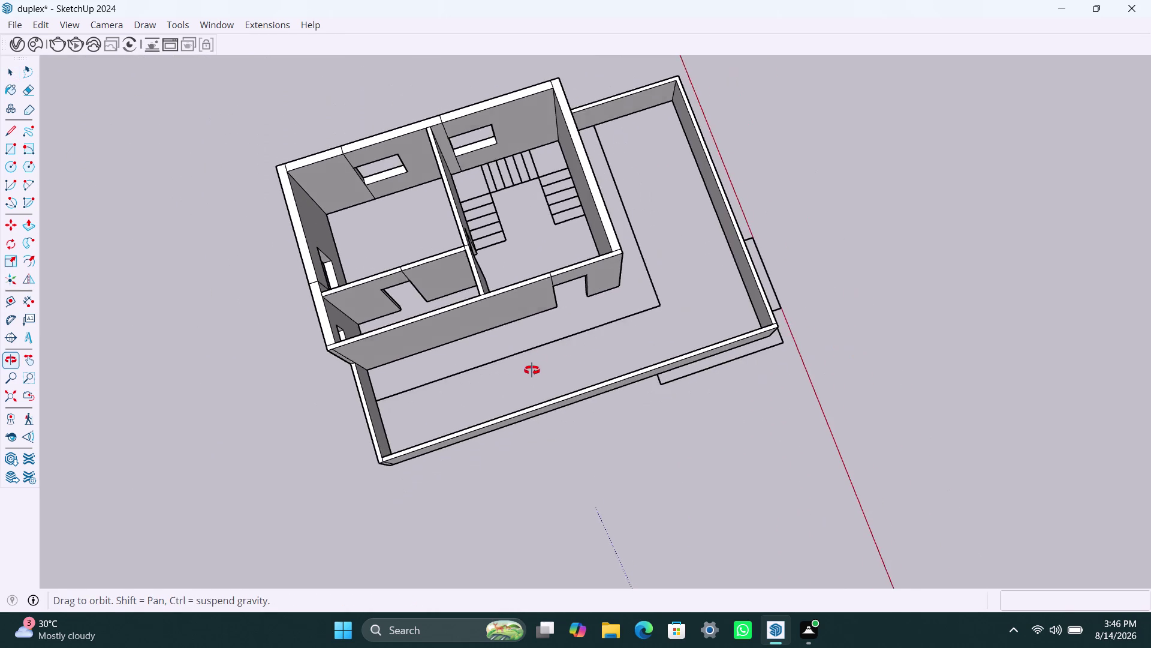
middle_drag(554, 362, 522, 354)
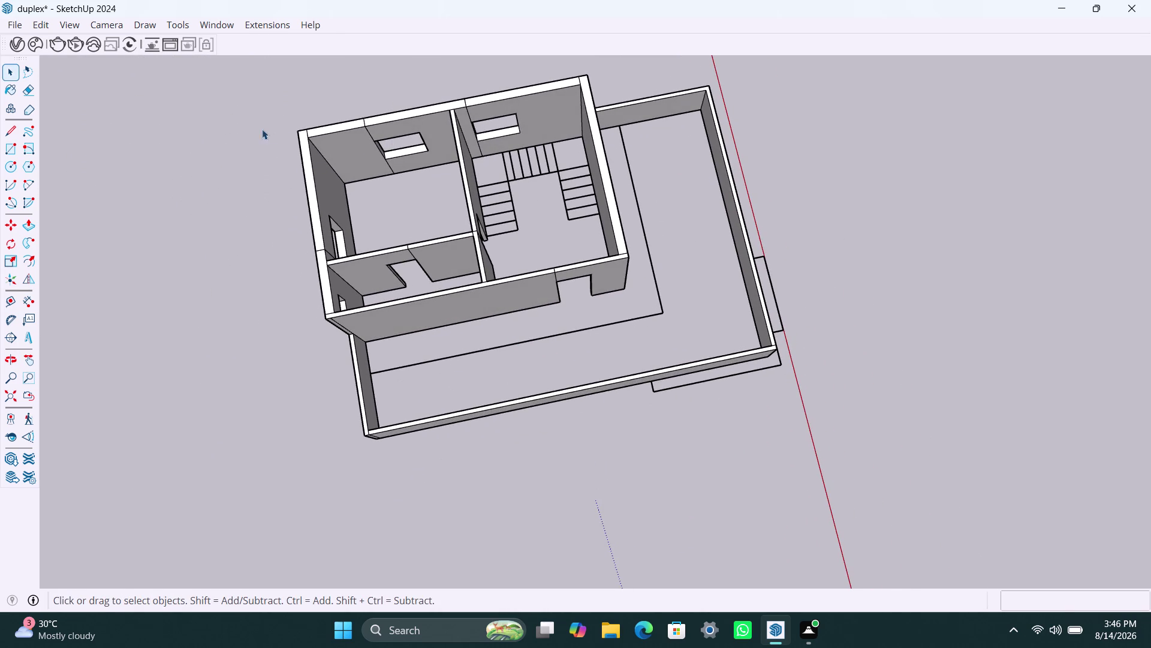
drag(257, 87, 873, 468)
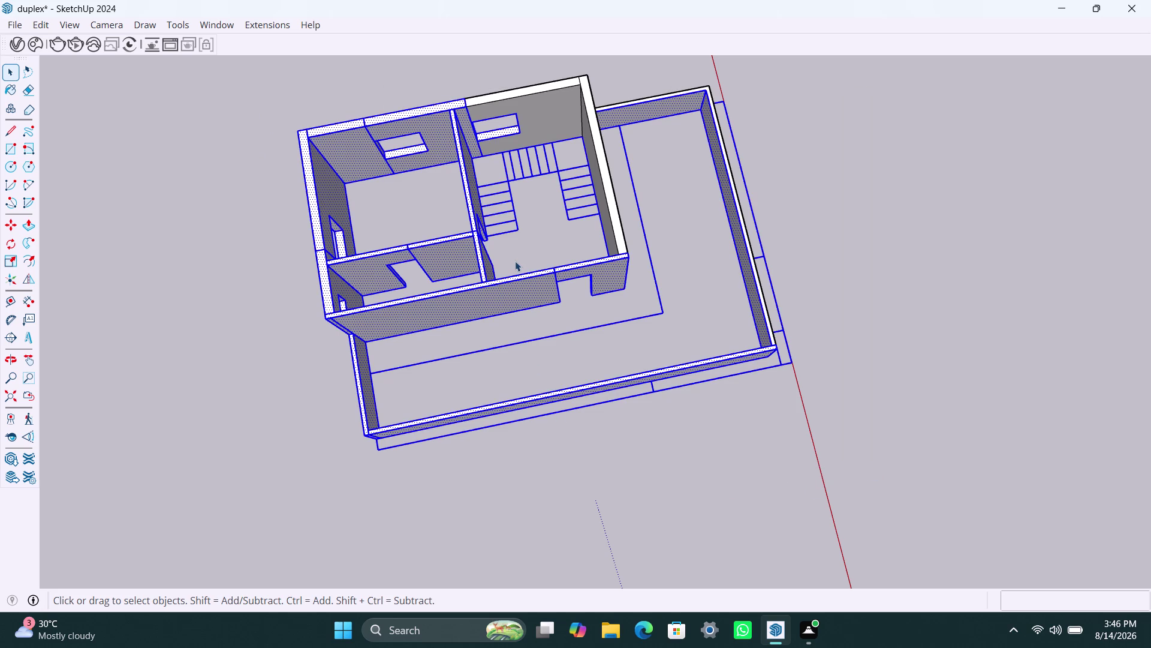
click(564, 128)
triple_click(602, 149)
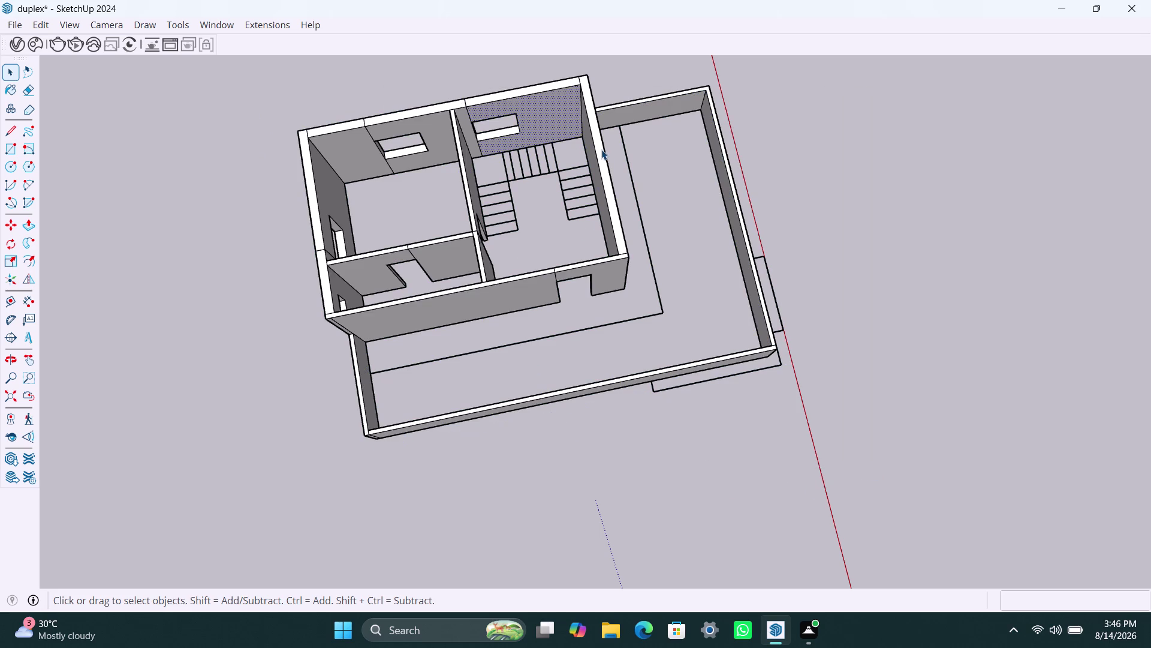
right_click(561, 141)
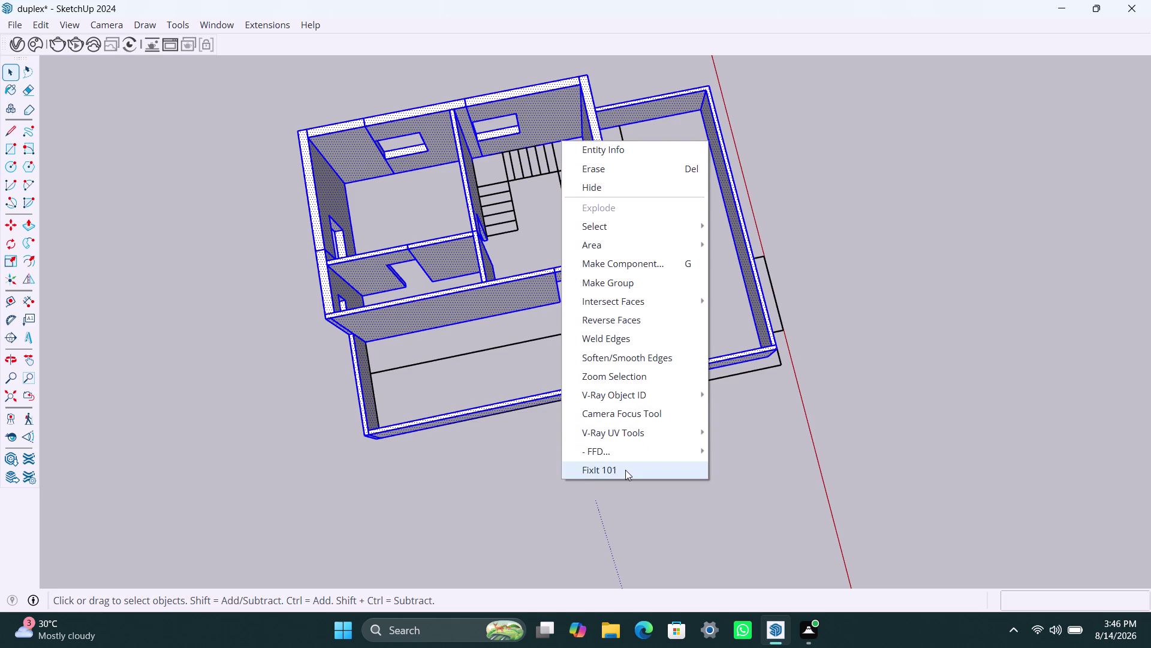
click(625, 470)
click(629, 381)
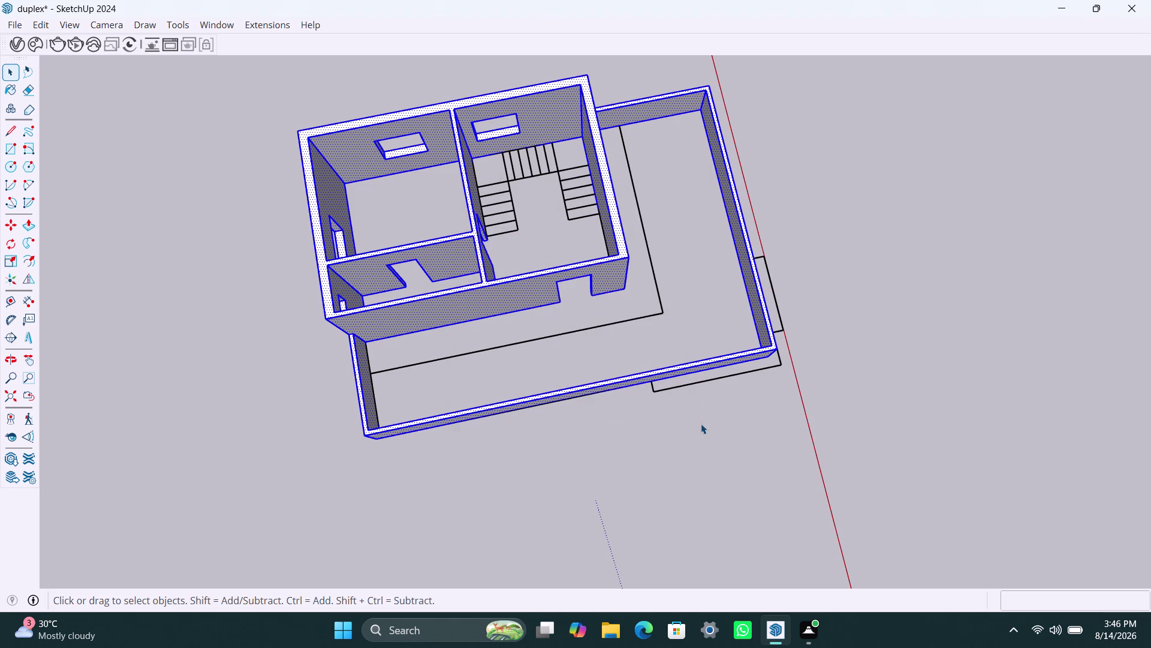
click(700, 423)
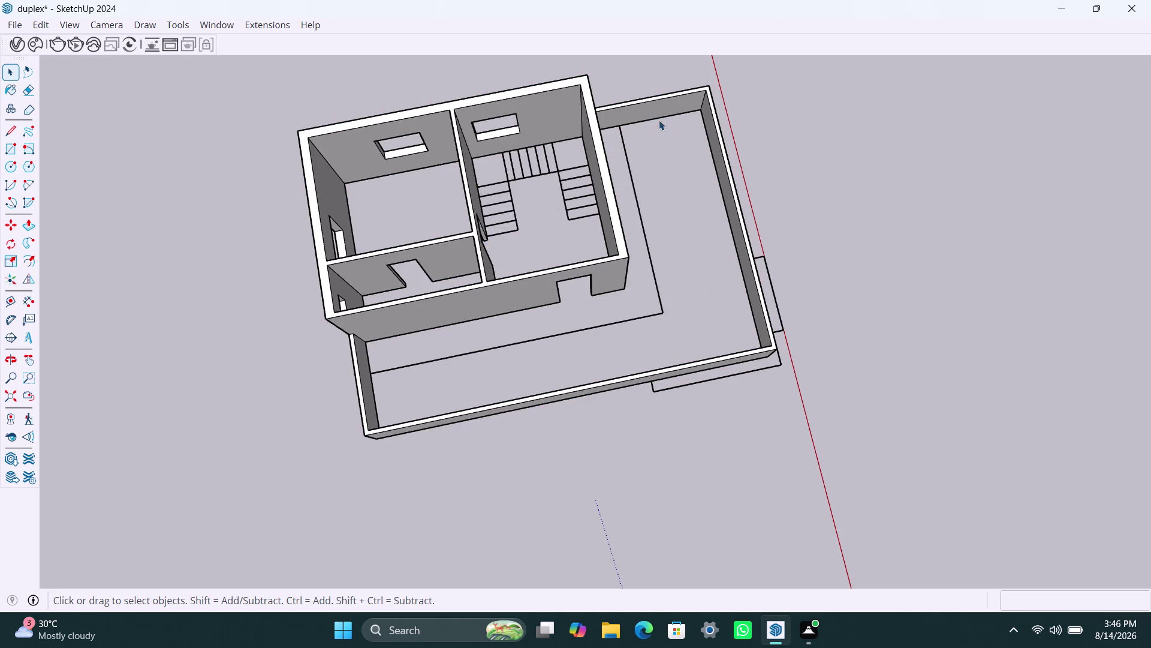
Orbit and zoom until the upper floor's front wall and its two window openings fill the view.
scroll(down, 3)
middle_drag(597, 319, 244, 285)
scroll(up, 3)
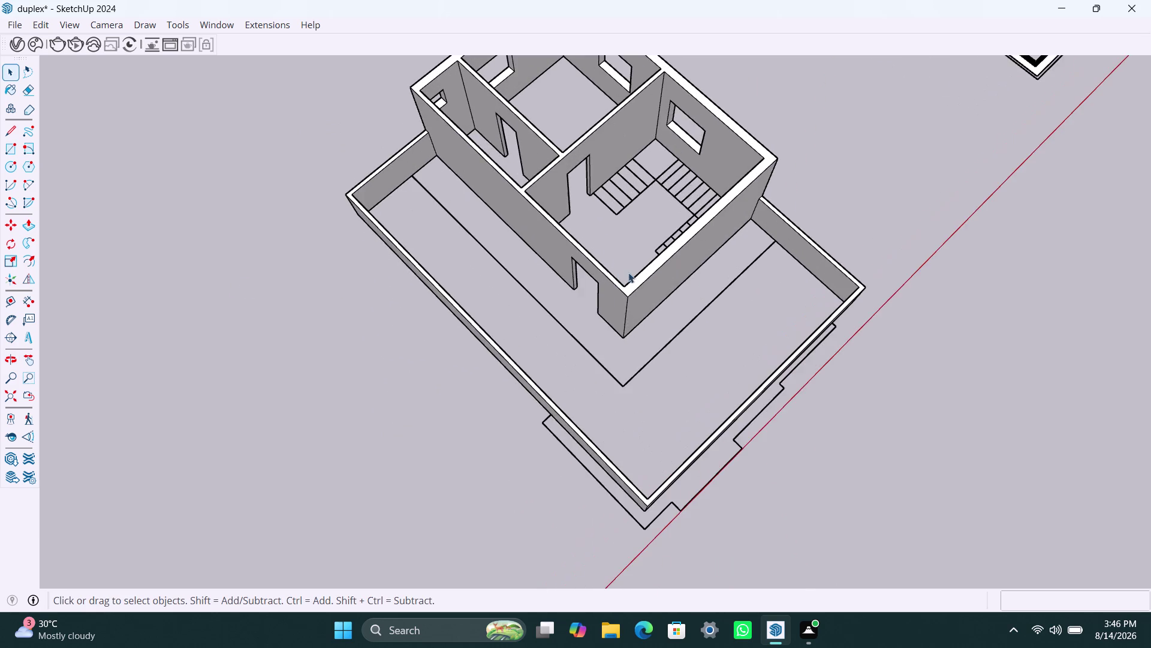
middle_drag(600, 206, 393, 162)
scroll(down, 3)
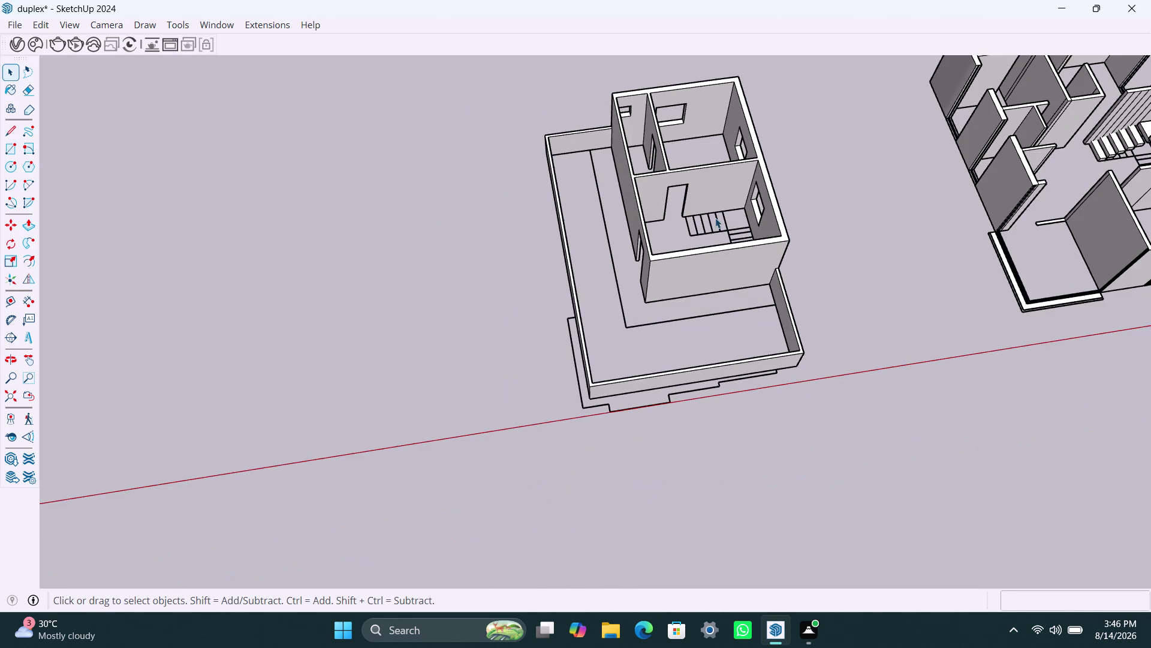
scroll(up, 3)
middle_drag(715, 173, 660, 233)
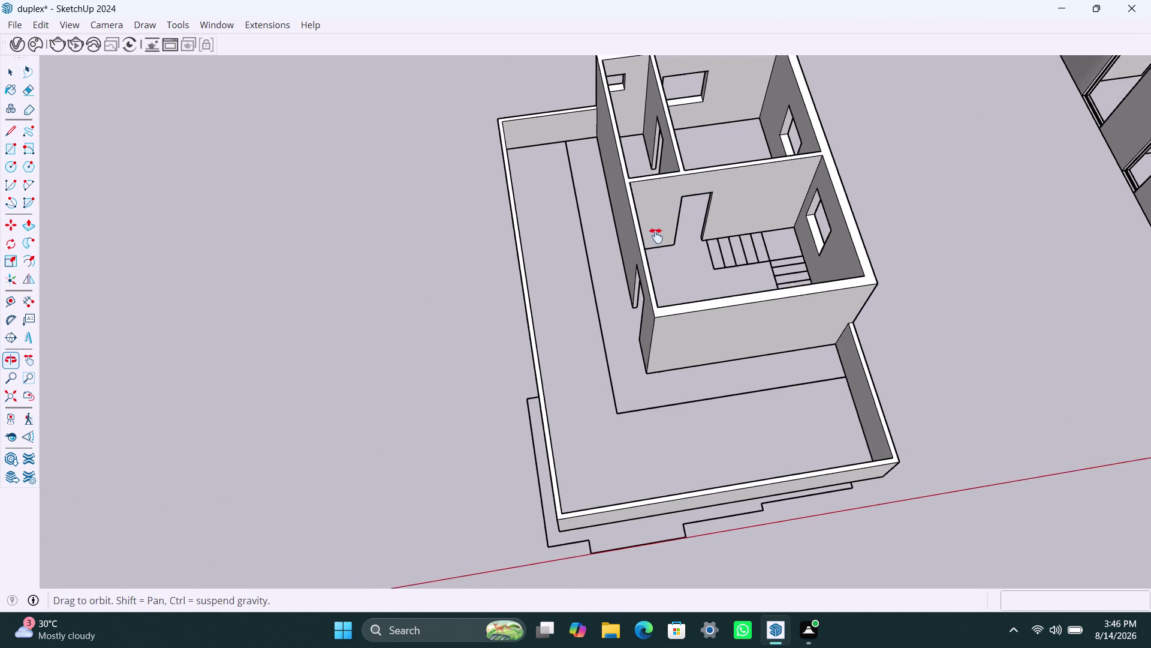
middle_drag(659, 233, 590, 304)
scroll(up, 3)
middle_drag(707, 326, 668, 219)
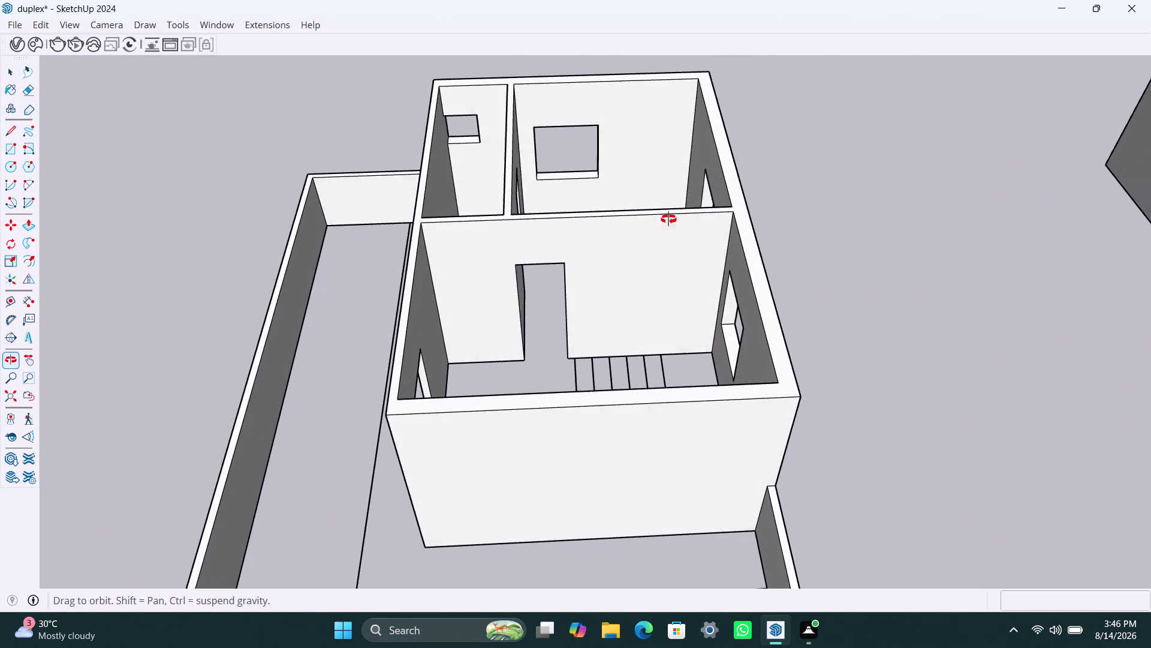
middle_drag(668, 218, 264, 203)
scroll(up, 3)
middle_drag(609, 428, 434, 216)
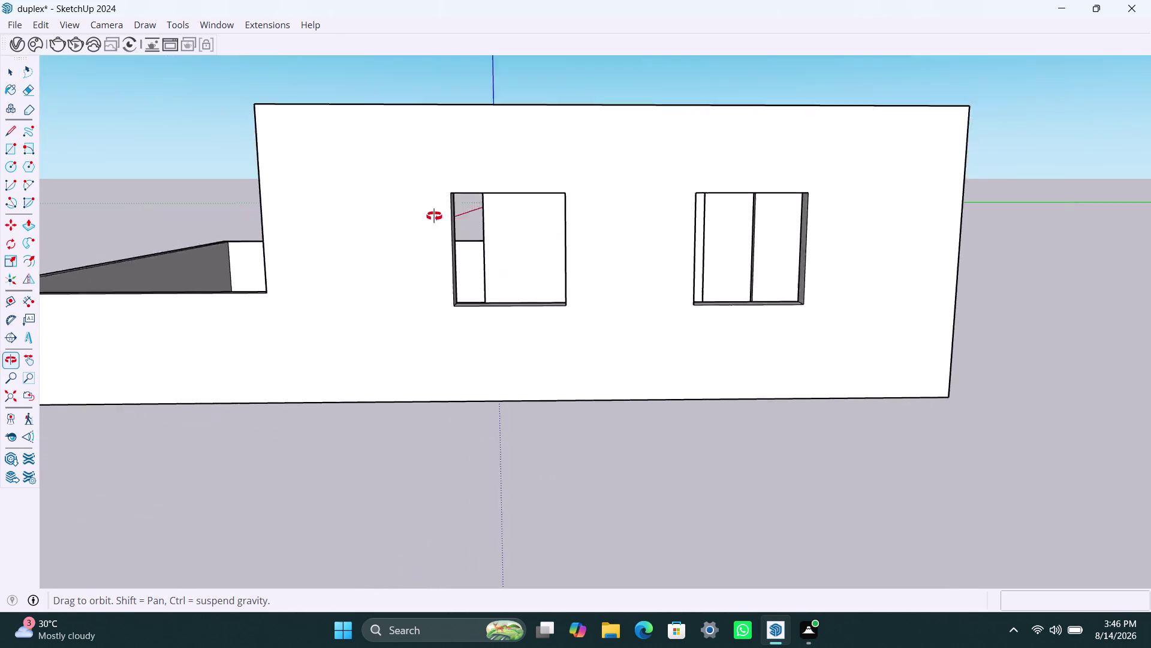
middle_drag(435, 215, 480, 306)
scroll(up, 3)
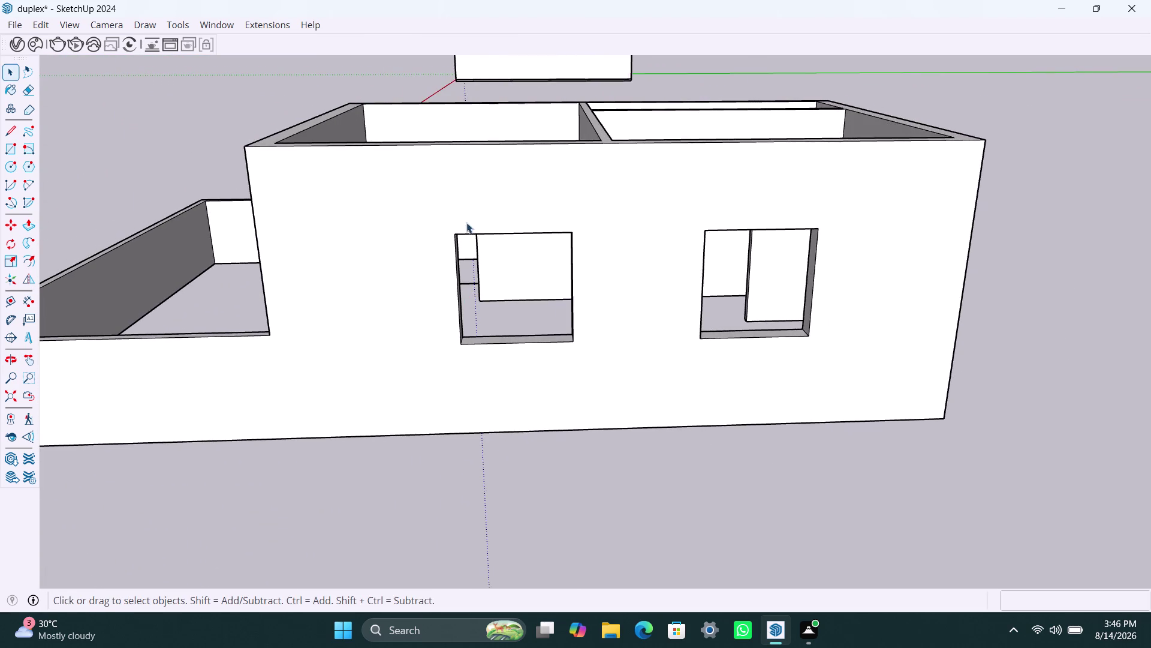
middle_drag(484, 233, 485, 192)
scroll(up, 3)
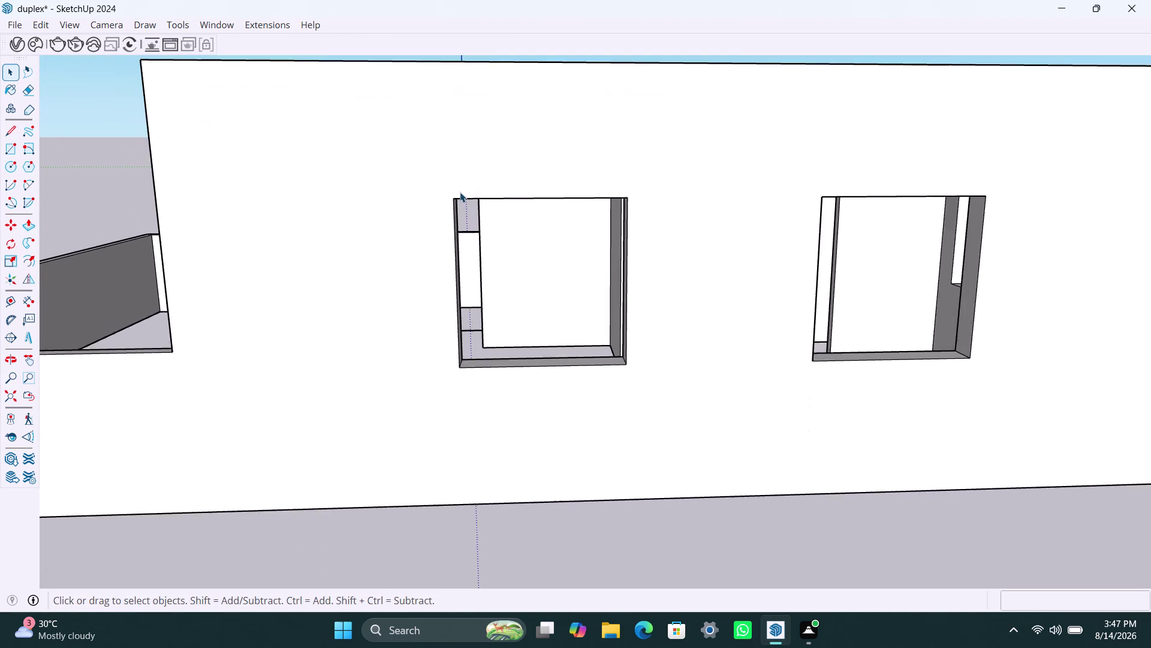
scroll(up, 3)
Draw a square over the left window opening and make it a group.
key(r)
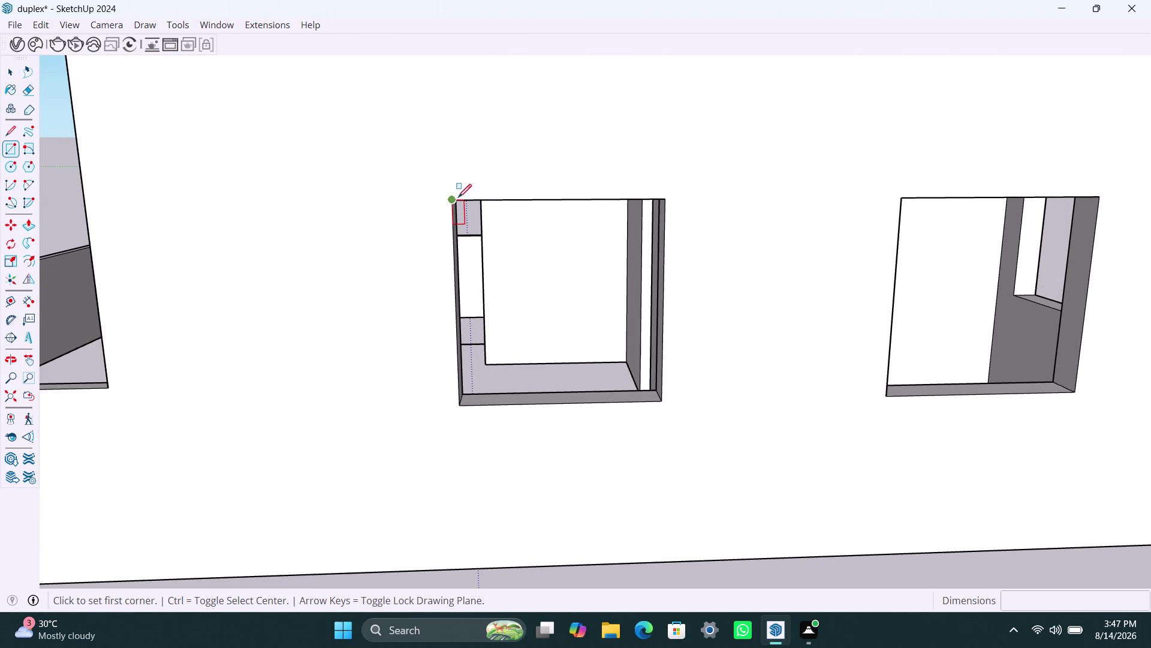
click(457, 197)
click(664, 399)
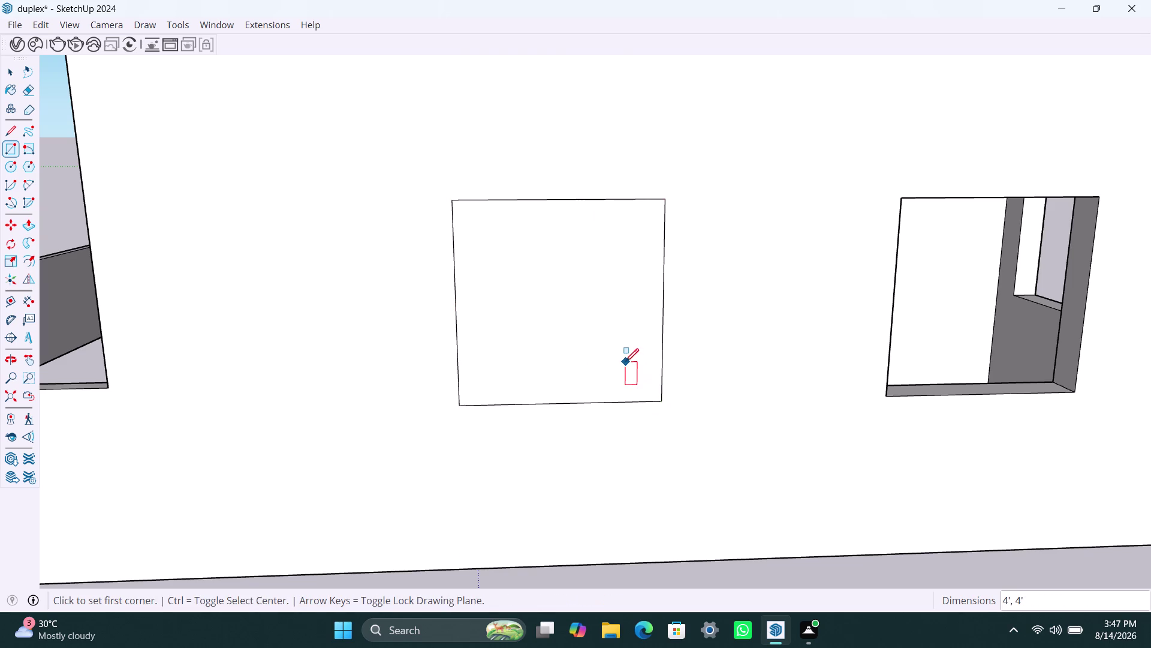
key(space)
double_click(614, 354)
right_click(613, 353)
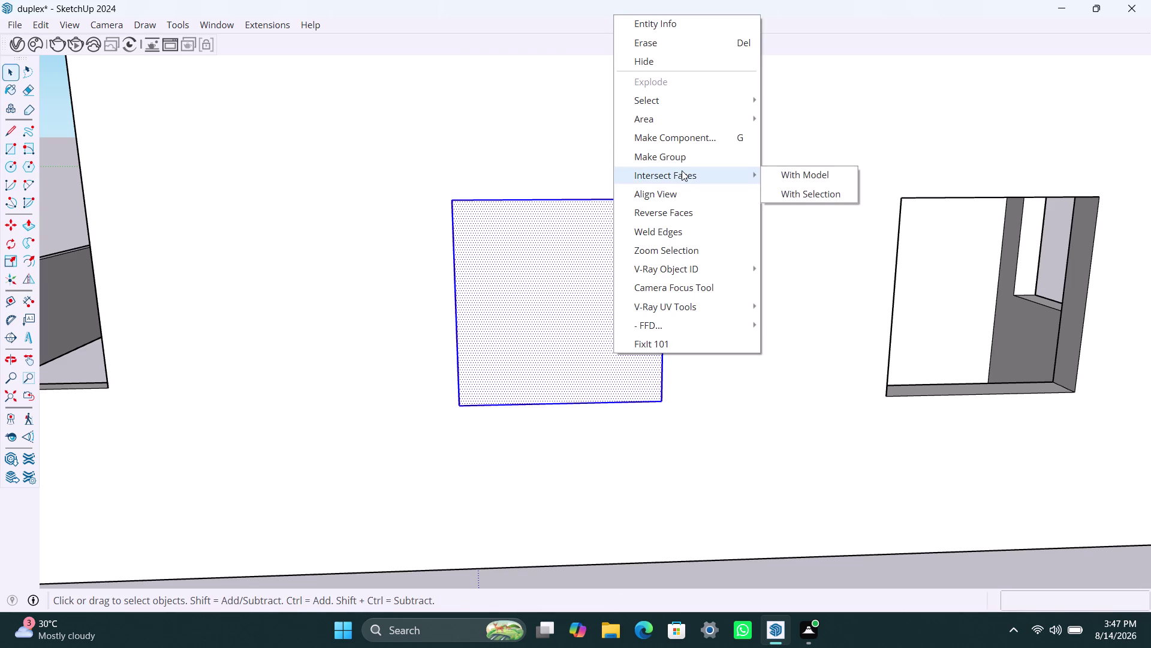
click(681, 155)
Inside the group, offset the square 2" inward and delete the inner face.
double_click(587, 351)
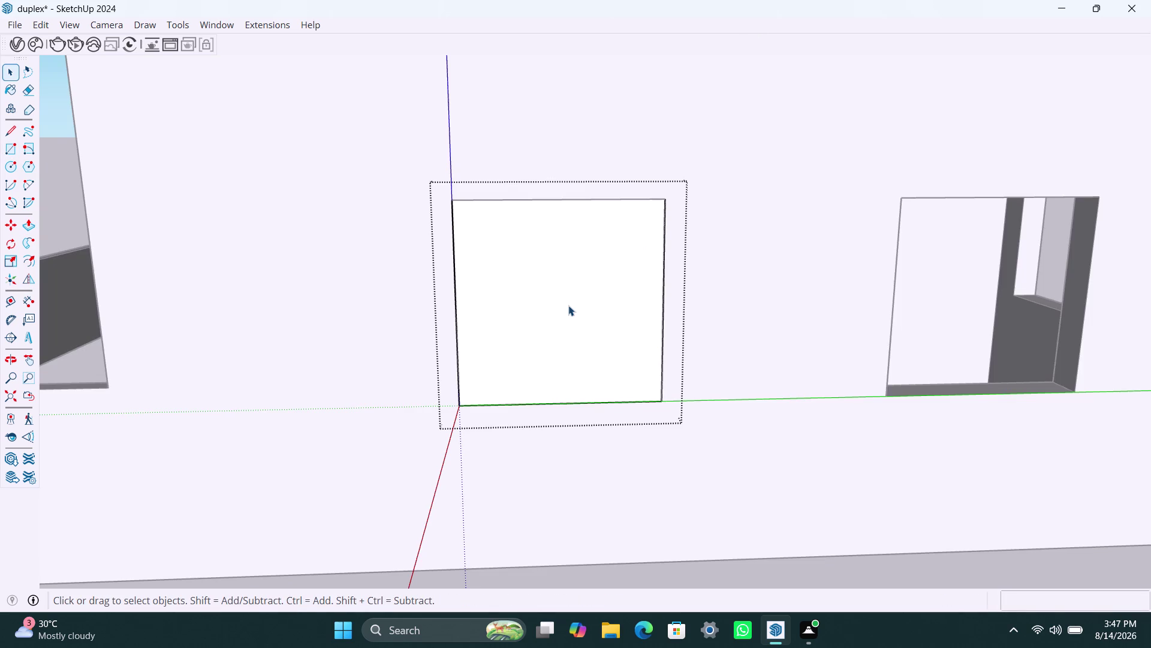
click(568, 305)
key(f)
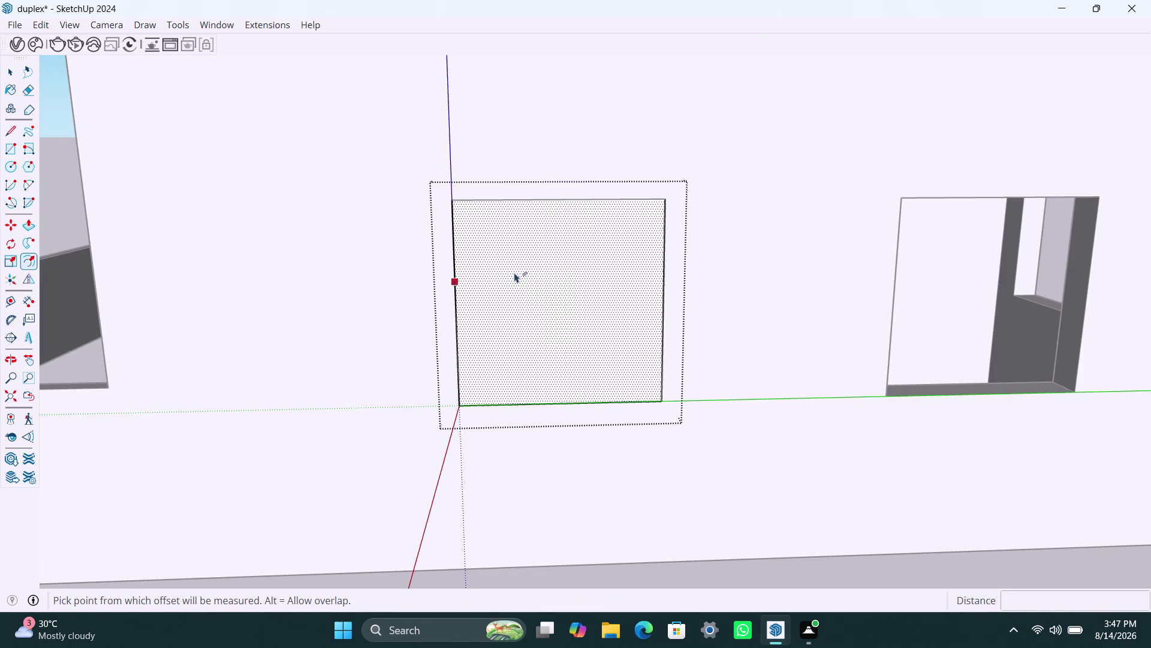
click(514, 272)
text(2")
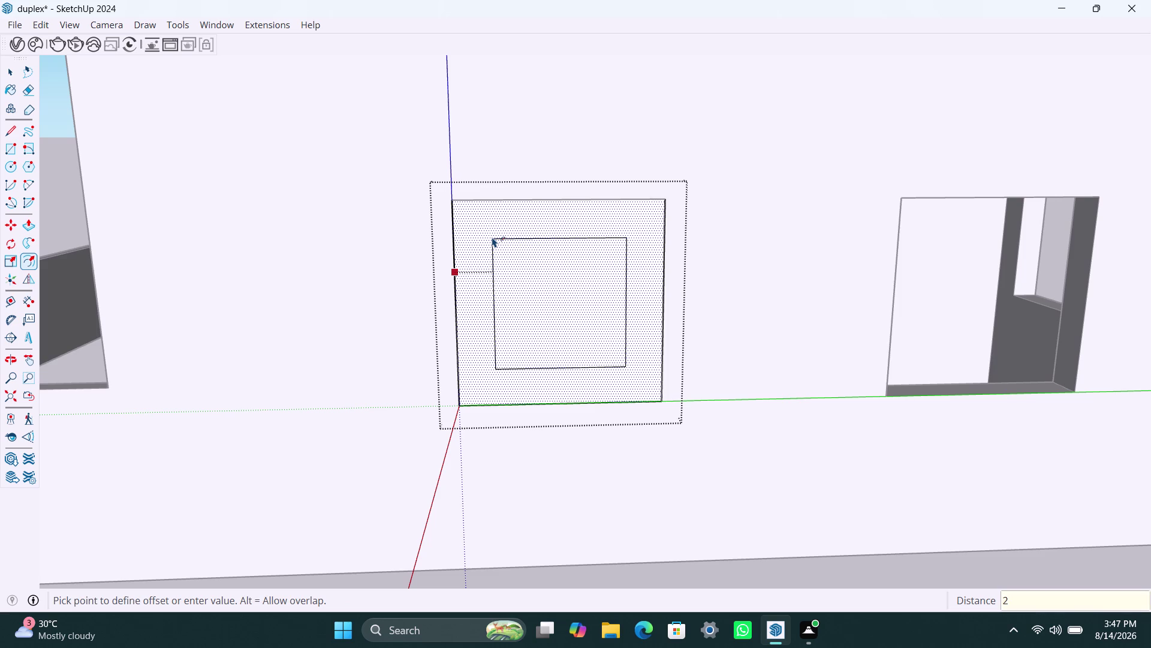
key(Return)
key(space)
click(587, 305)
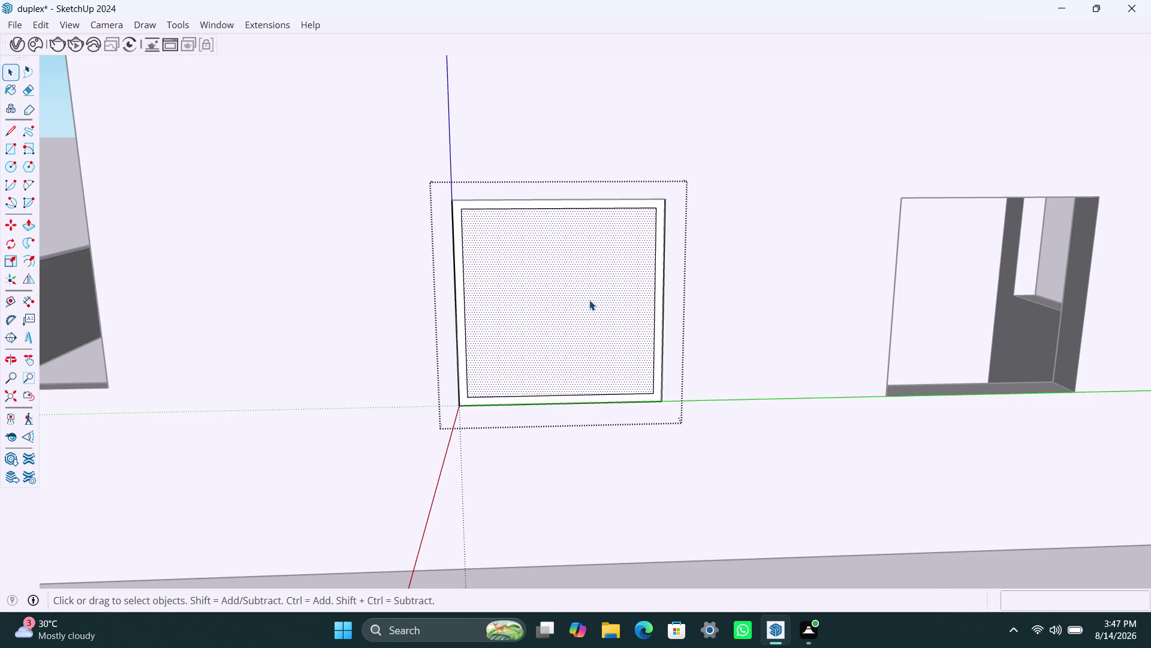
key(Delete)
Start pulling the frame border, then cancel the oversized pull.
scroll(up, 3)
scroll(up, 3)
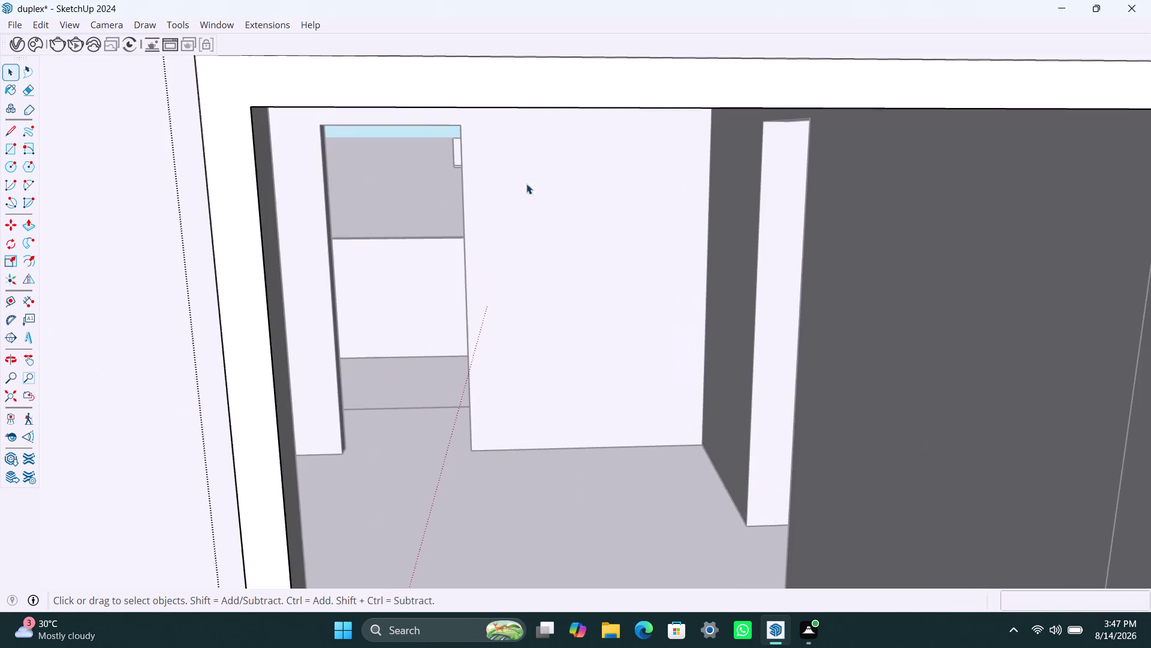
scroll(down, 3)
click(529, 132)
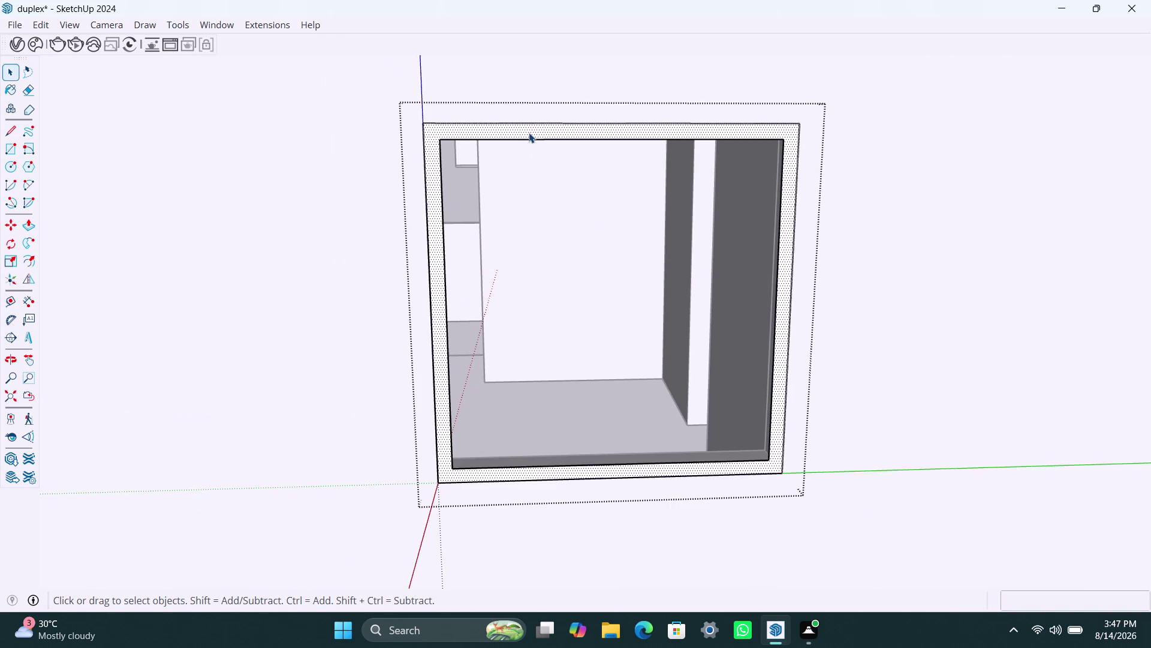
key(p)
click(529, 132)
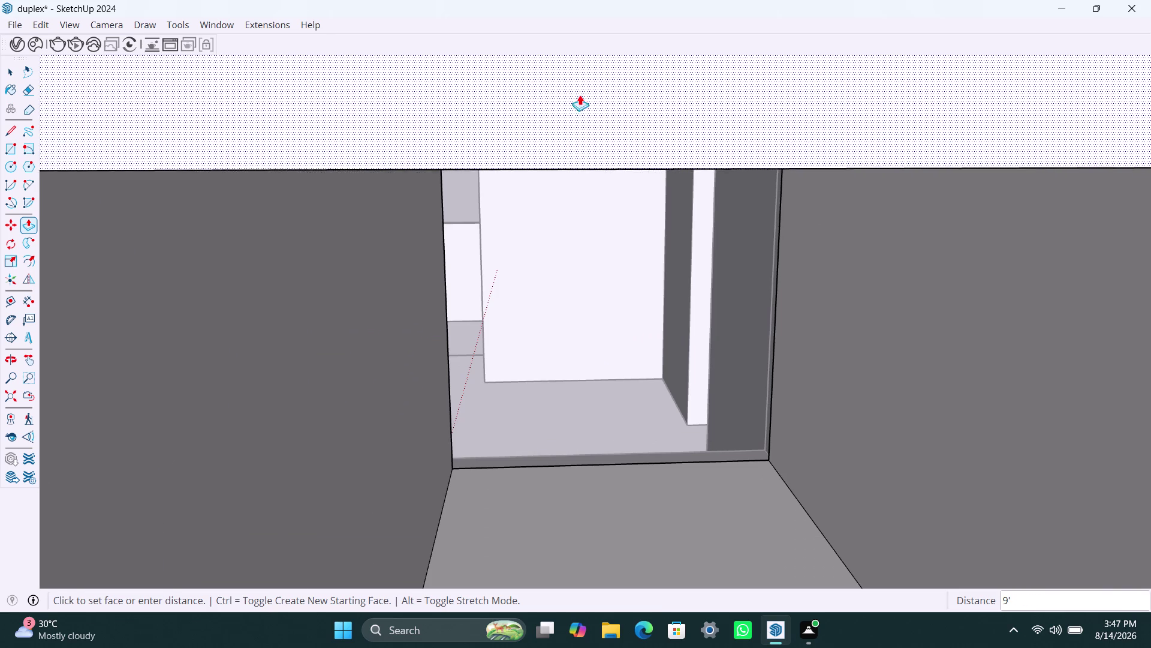
scroll(down, 3)
scroll(down, 3)
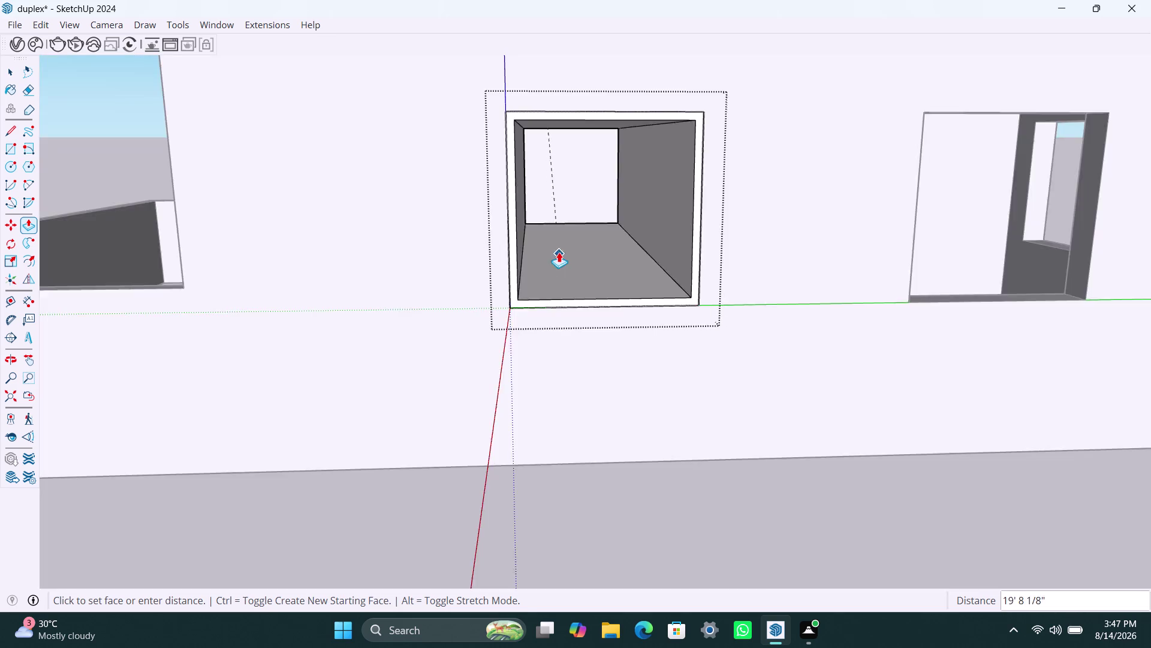
key(Escape)
Push/pull the frame border to a 1 1/2" depth.
scroll(up, 3)
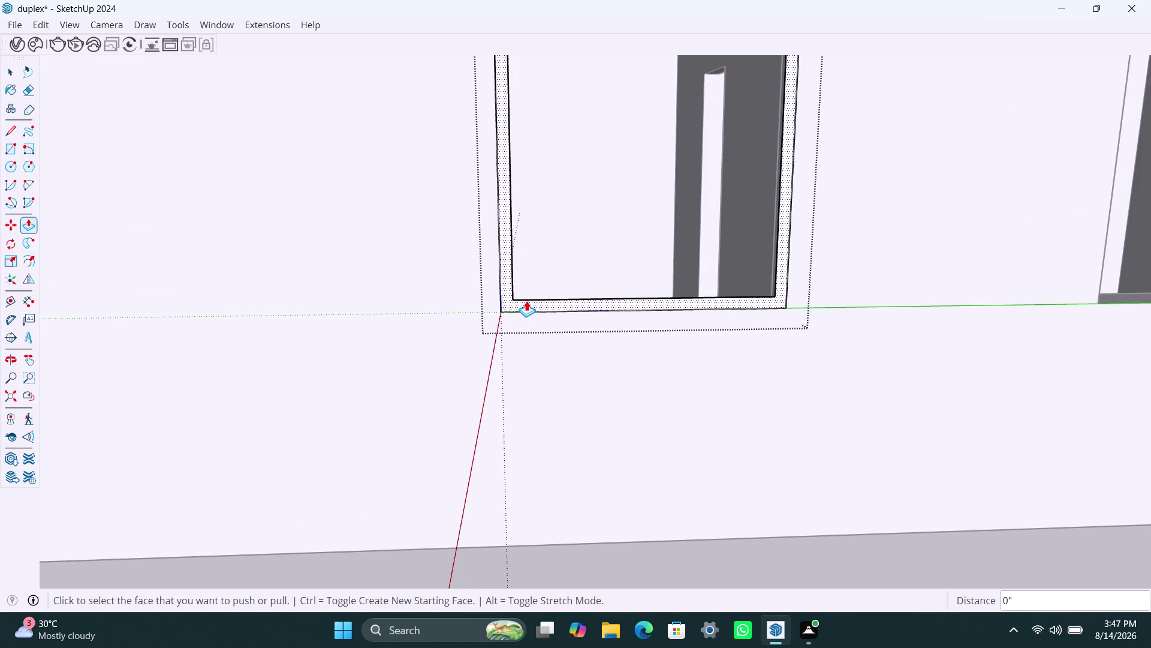
scroll(down, 3)
click(515, 297)
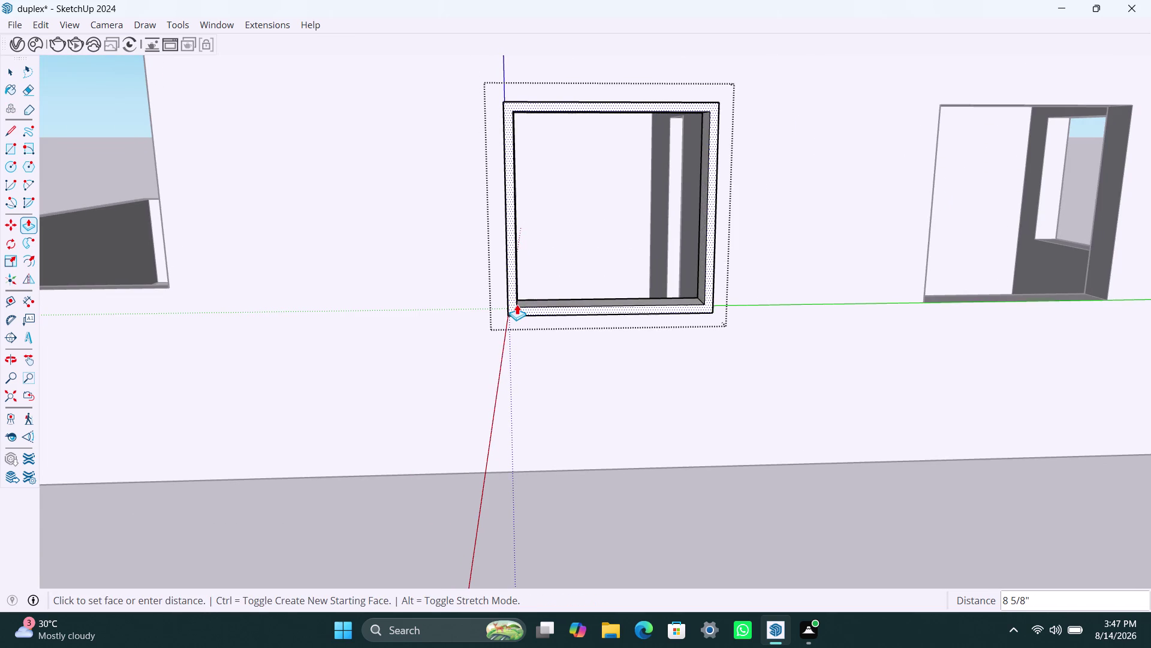
text(1.)
text(5")
key(Return)
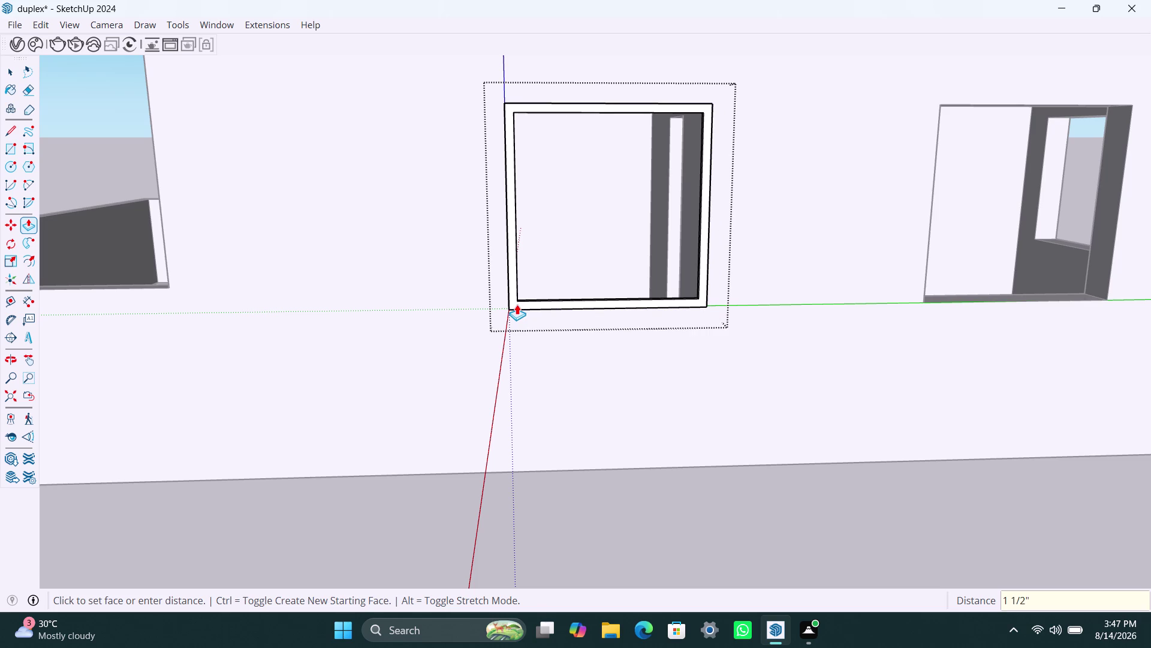
scroll(down, 3)
scroll(down, 3)
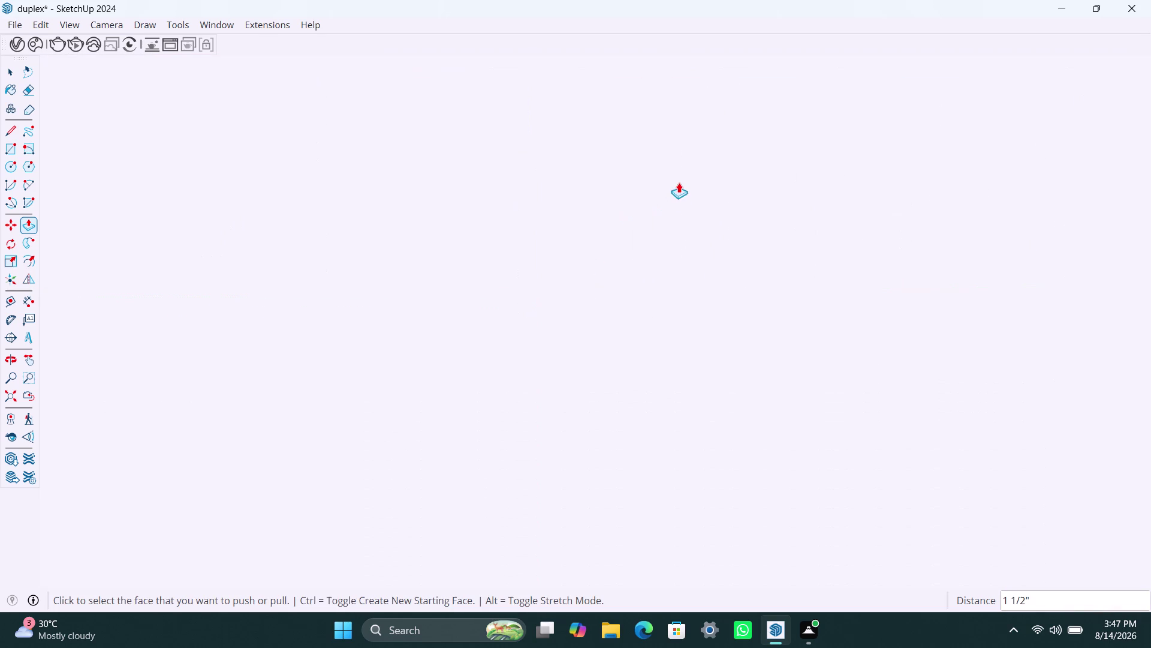
Push/pull the window frame strip out 1 1/2 inches.
click(10, 392)
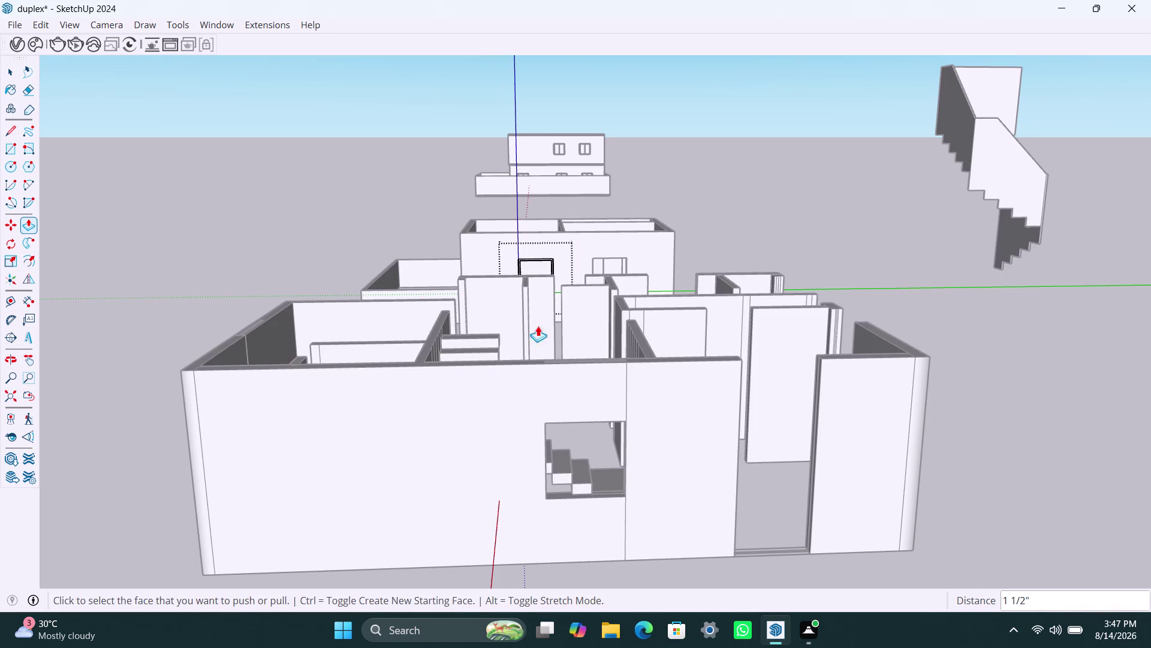
middle_drag(532, 335, 410, 434)
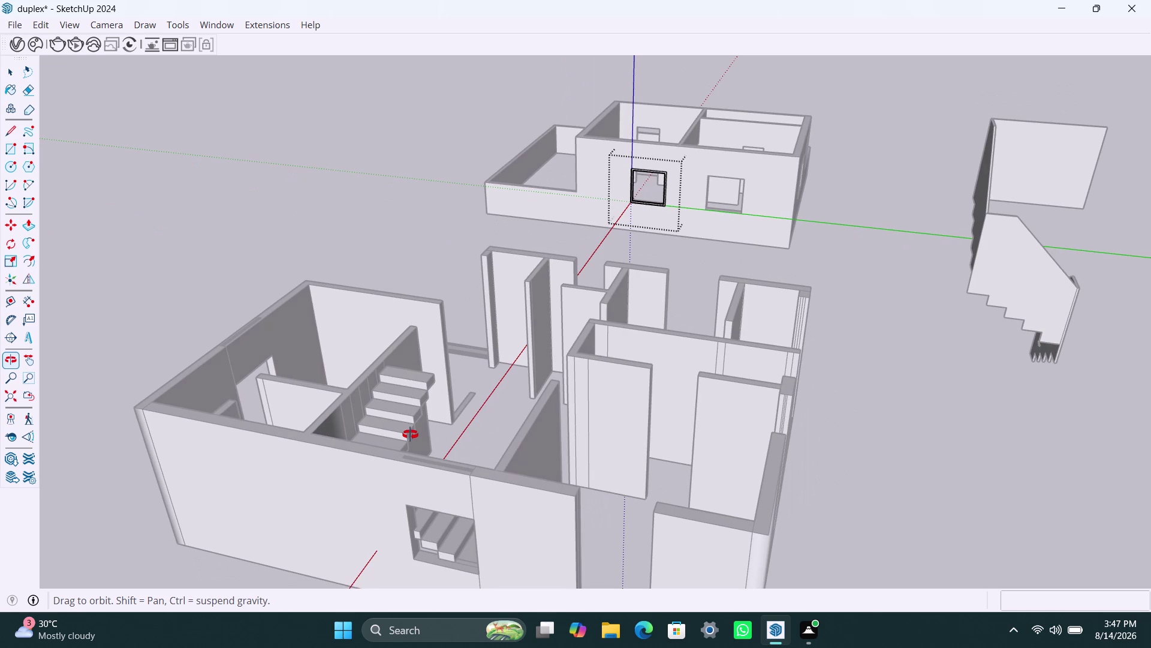
middle_drag(410, 434, 392, 455)
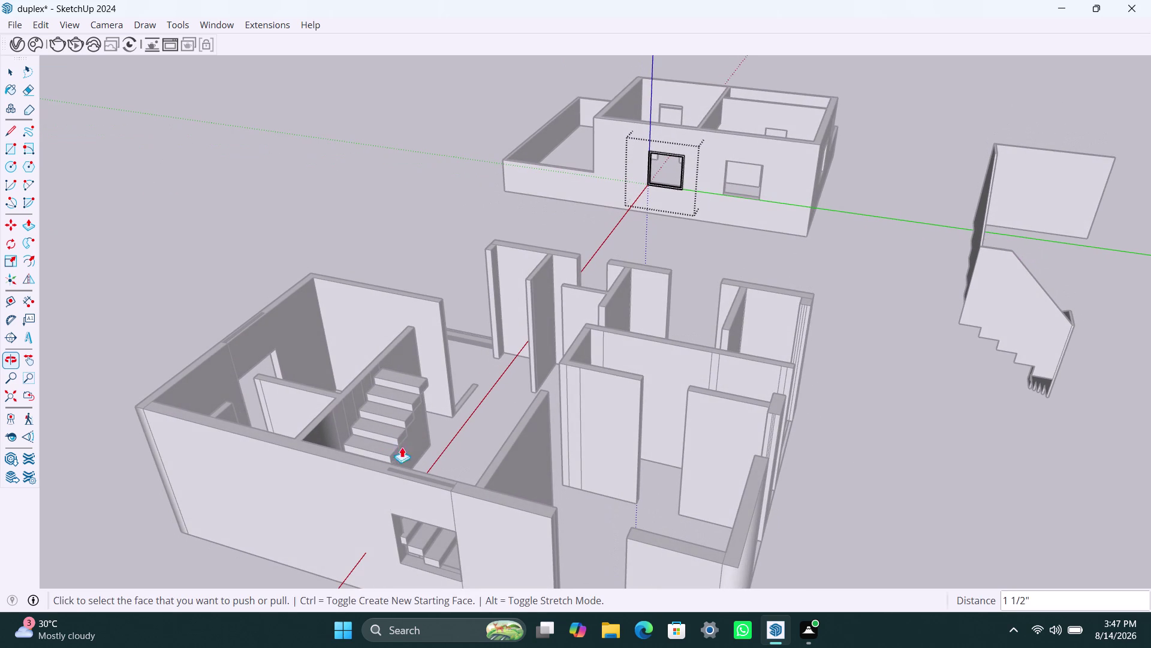
scroll(down, 3)
middle_drag(702, 147, 380, 331)
scroll(up, 3)
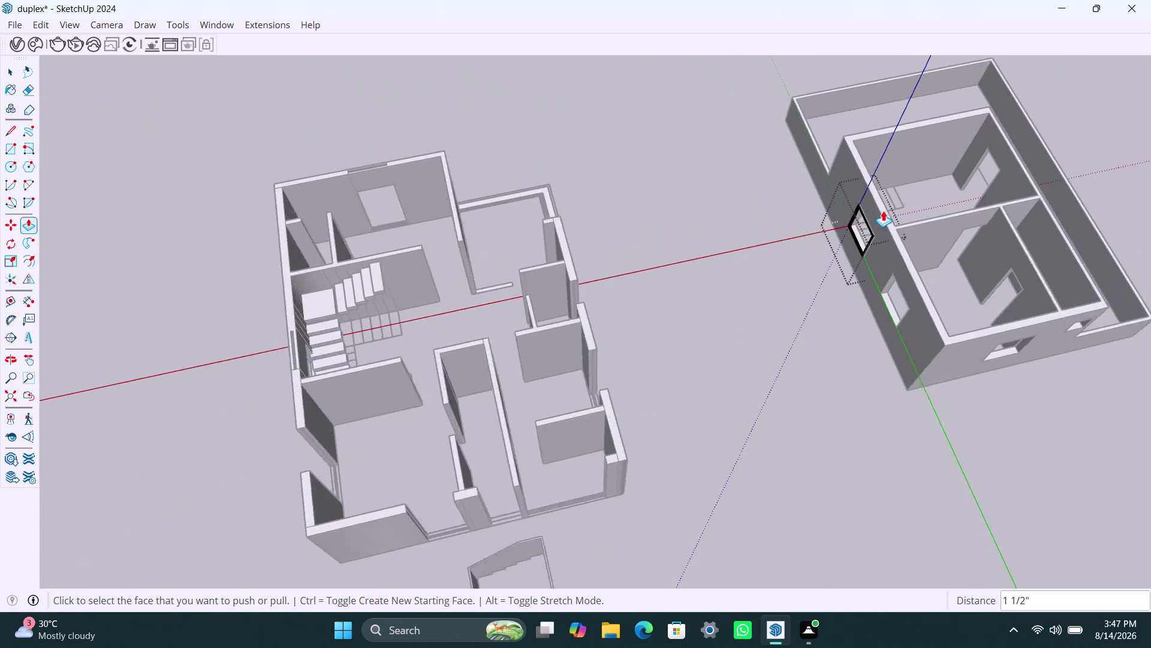
scroll(up, 3)
middle_drag(891, 213, 635, 214)
scroll(up, 3)
middle_drag(884, 425, 871, 415)
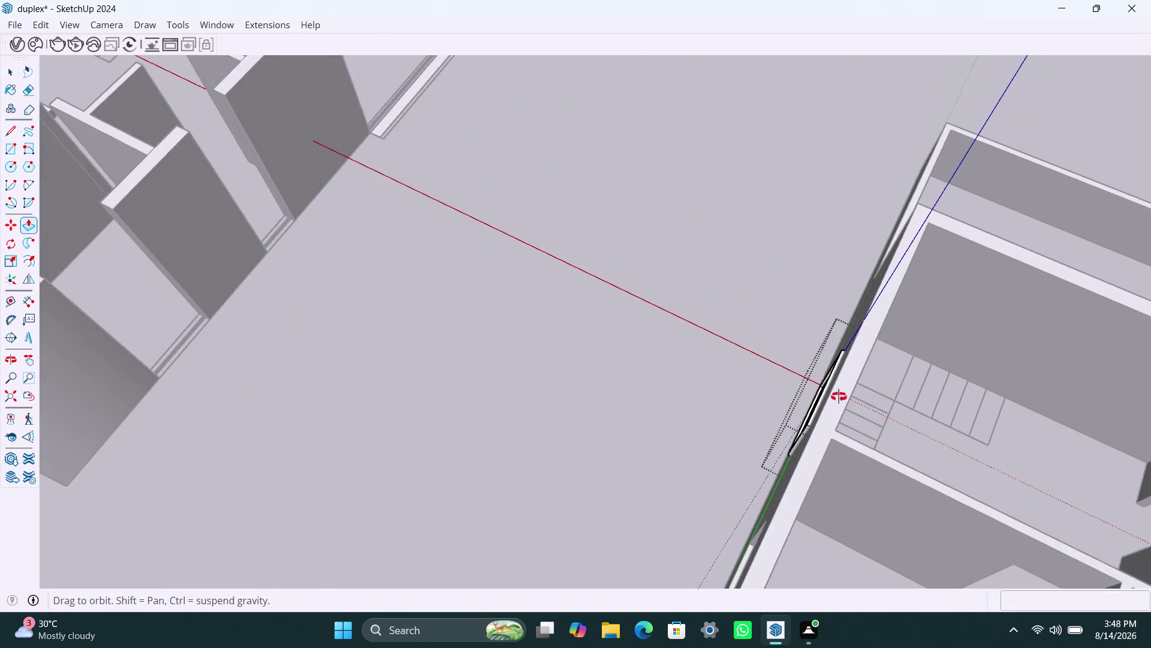
middle_drag(871, 414, 668, 276)
scroll(up, 3)
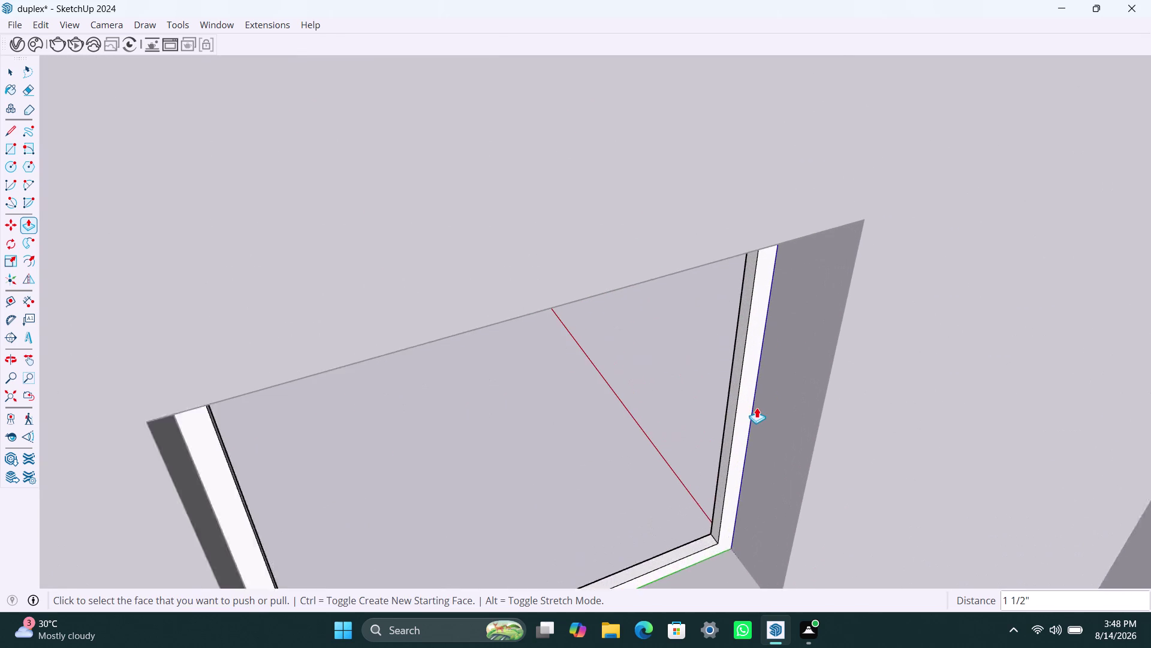
click(743, 381)
text(1)
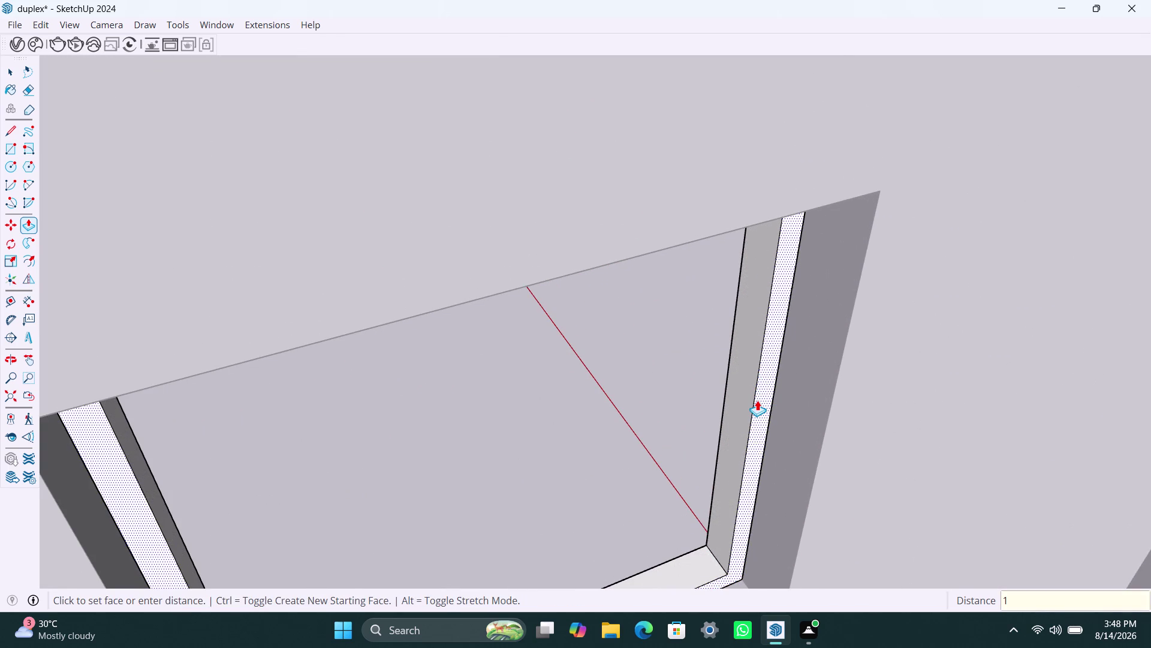
text(.5")
key(Return)
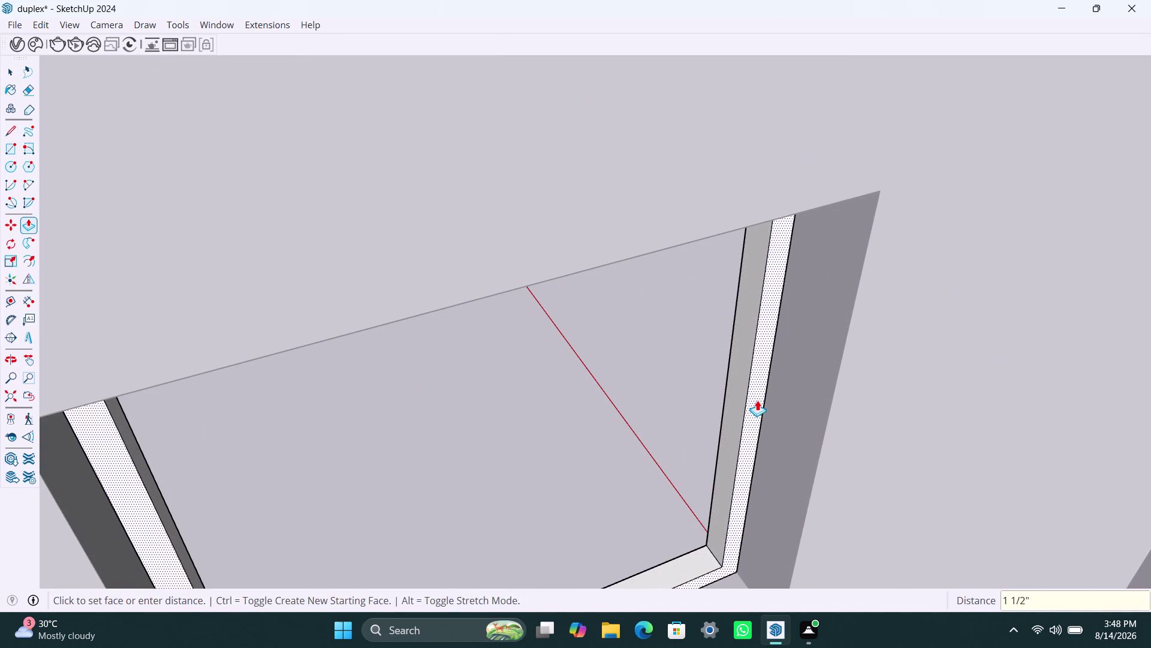
key(space)
Orbit around the ground floor walls to inspect the framed window.
scroll(down, 3)
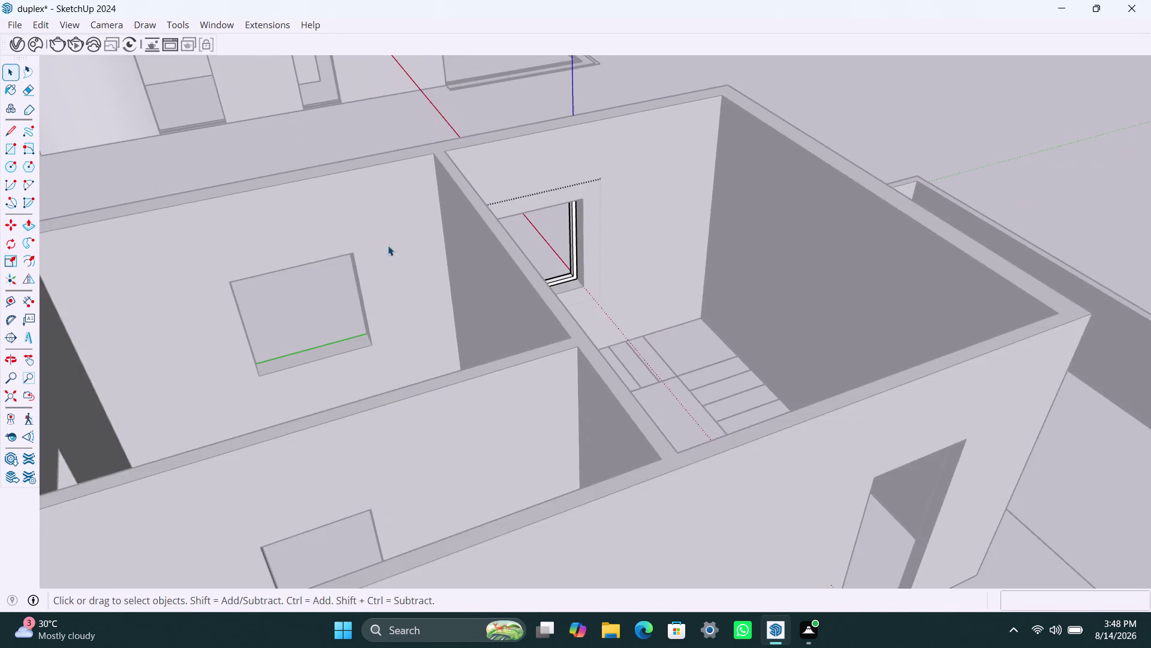
middle_drag(387, 248, 927, 279)
double_click(560, 280)
scroll(down, 3)
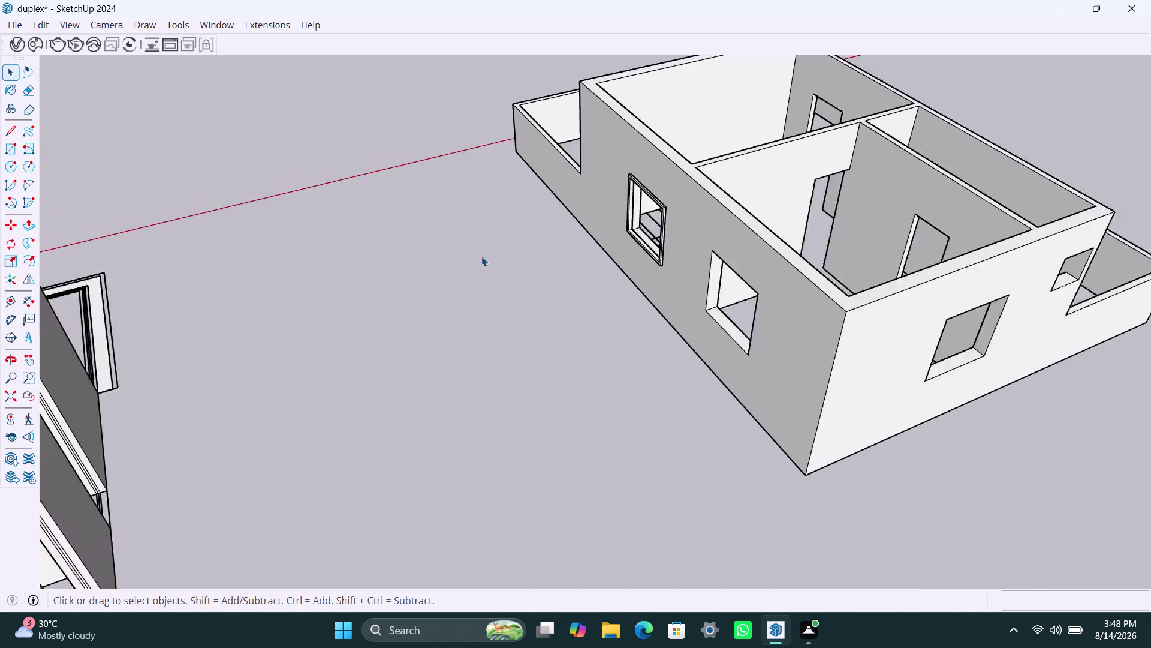
middle_drag(498, 285, 819, 306)
scroll(up, 3)
scroll(up, 3)
middle_drag(540, 214, 537, 154)
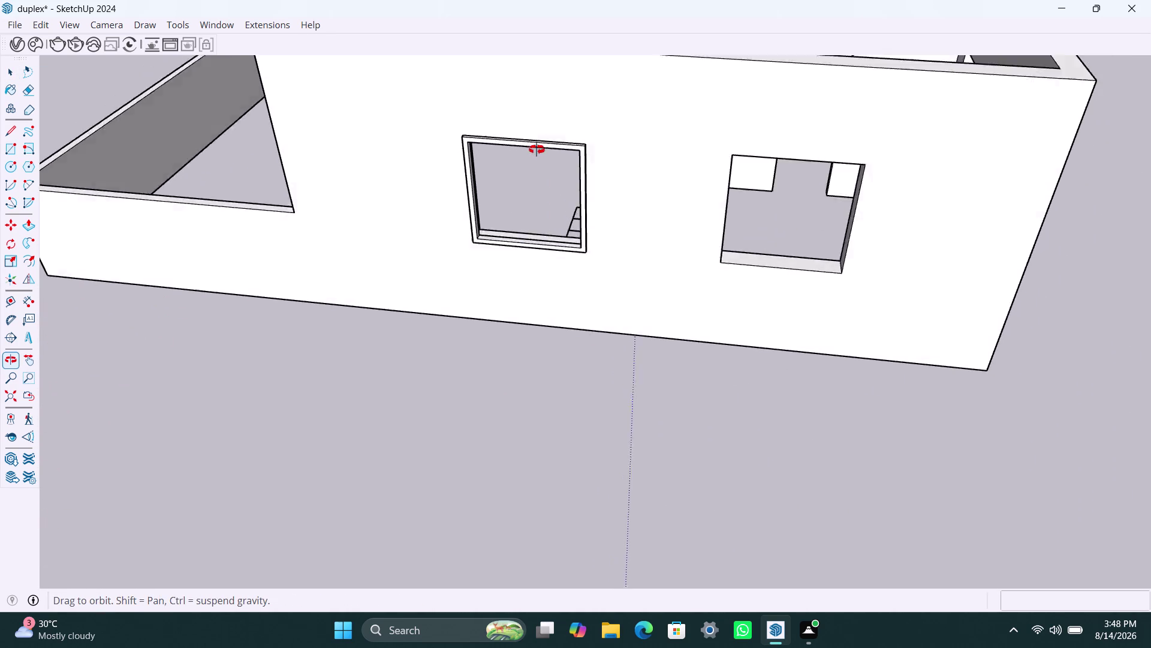
middle_drag(536, 155, 536, 146)
middle_drag(521, 144, 566, 280)
scroll(up, 3)
middle_drag(573, 345, 576, 304)
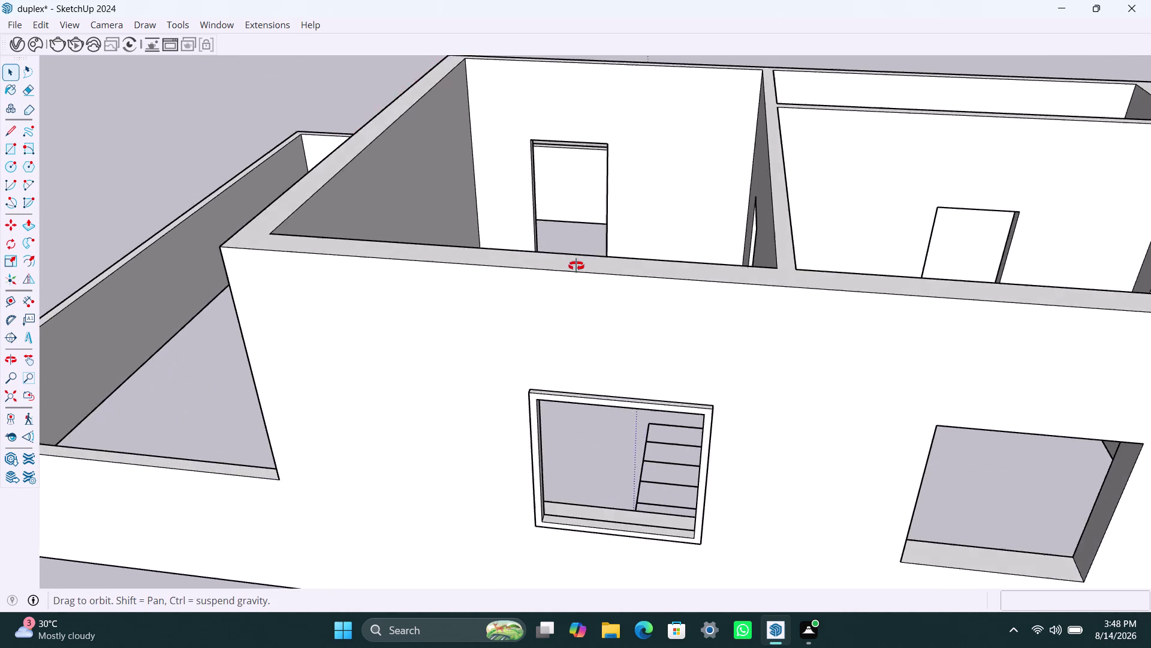
middle_drag(576, 304, 574, 201)
scroll(up, 3)
scroll(down, 3)
scroll(down, 3)
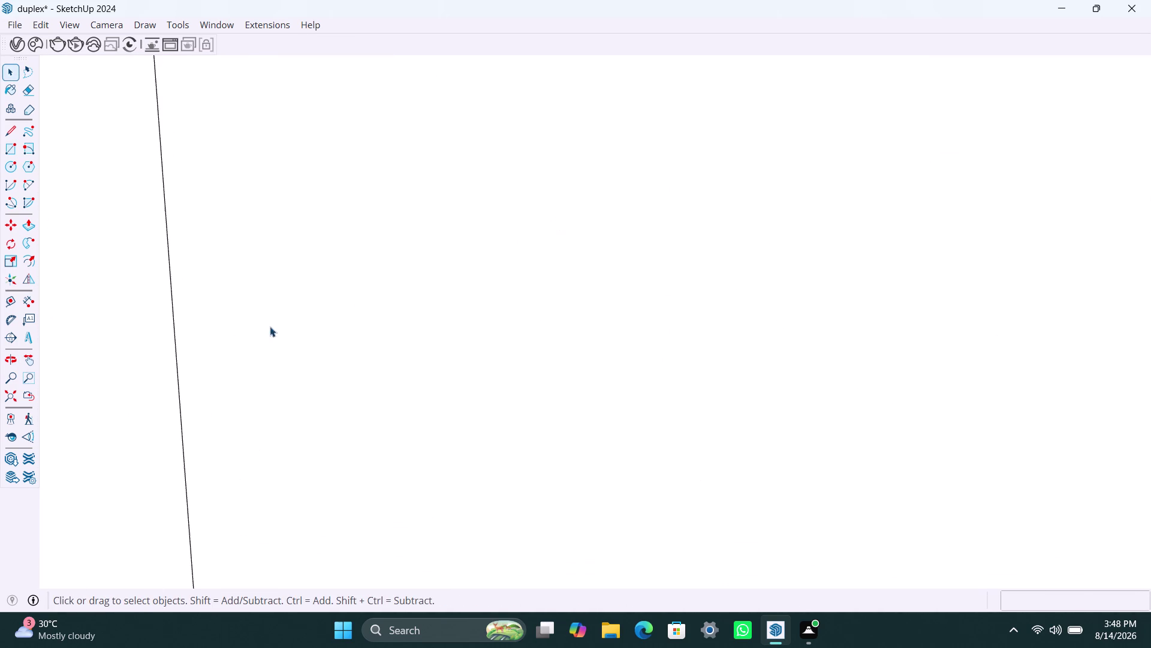
Open the upper floor block and orbit to face its front window squarely.
click(5, 399)
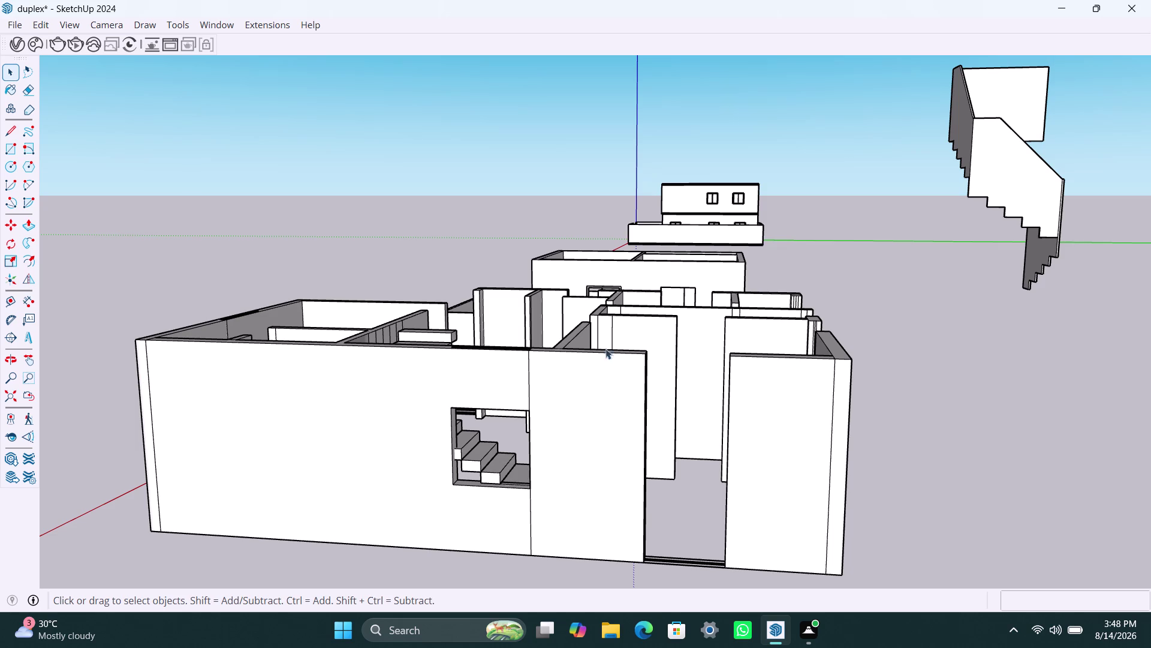
scroll(down, 3)
middle_drag(565, 360, 480, 579)
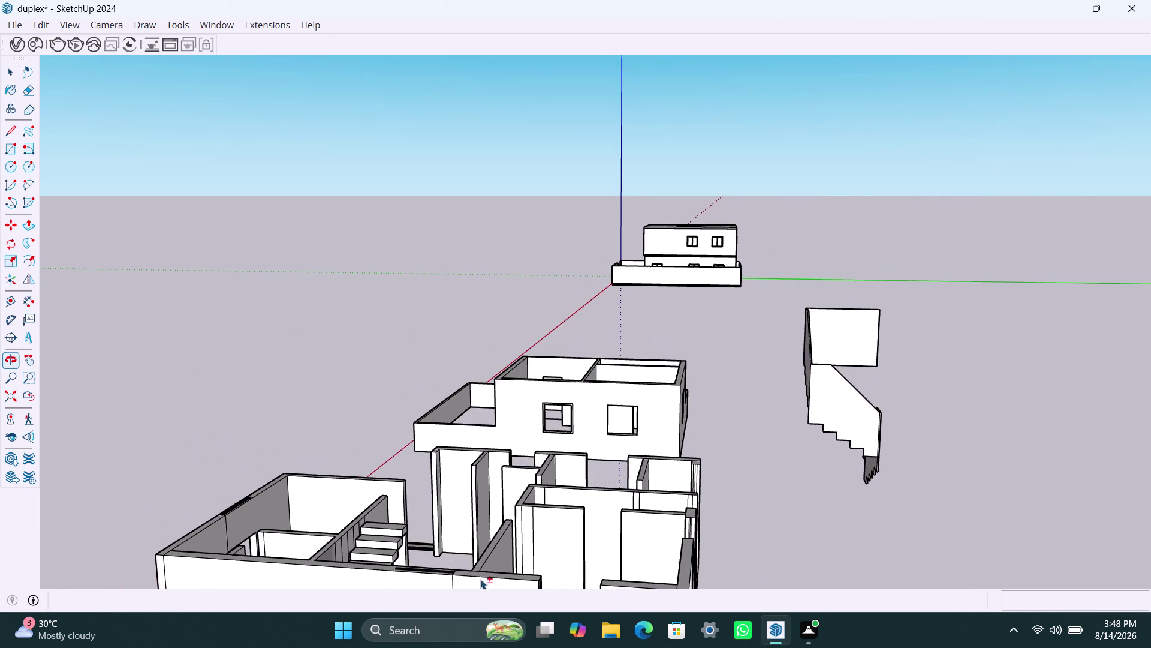
scroll(up, 3)
scroll(up, 3)
click(546, 356)
double_click(545, 356)
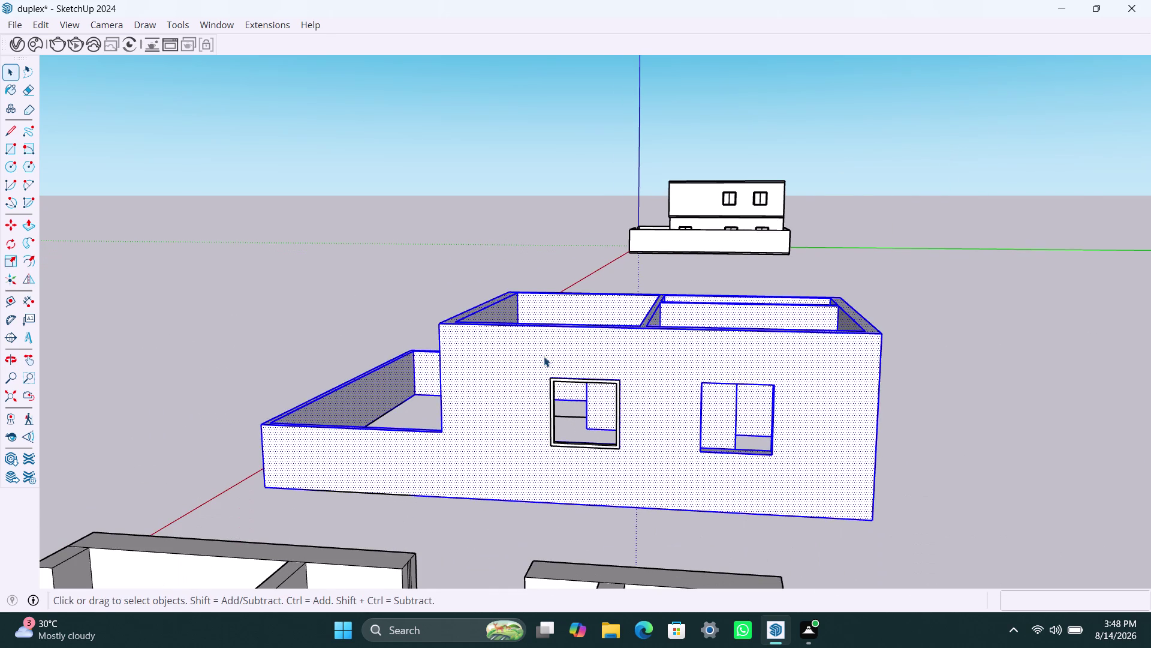
scroll(down, 3)
middle_drag(527, 350, 529, 542)
scroll(up, 3)
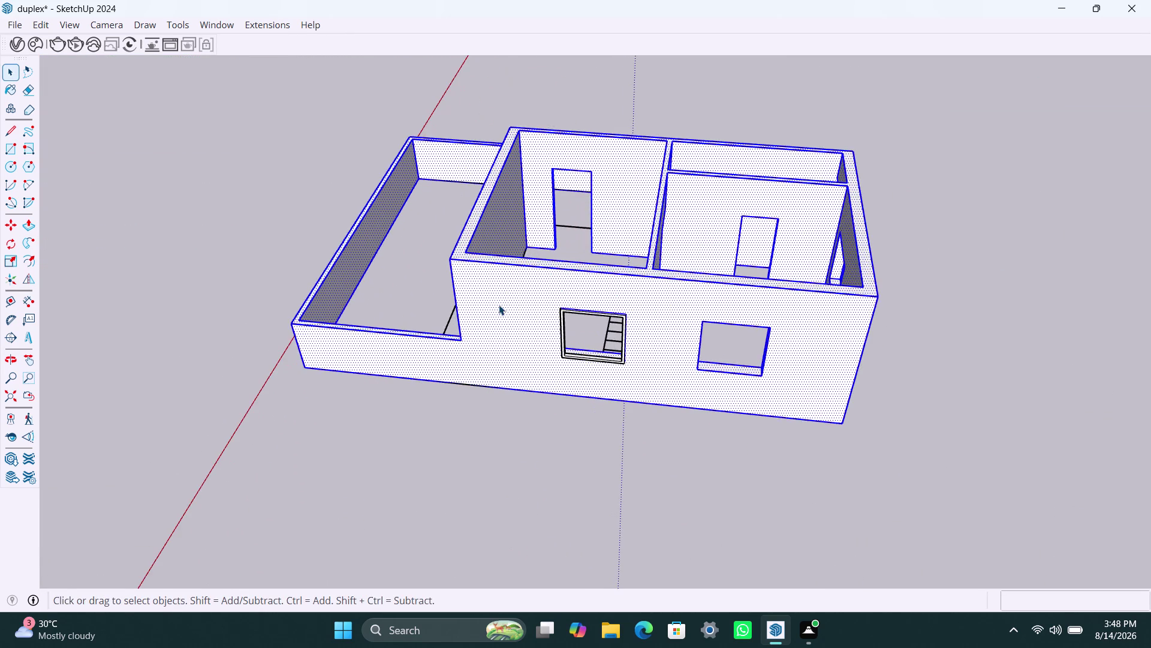
middle_drag(499, 305, 587, 301)
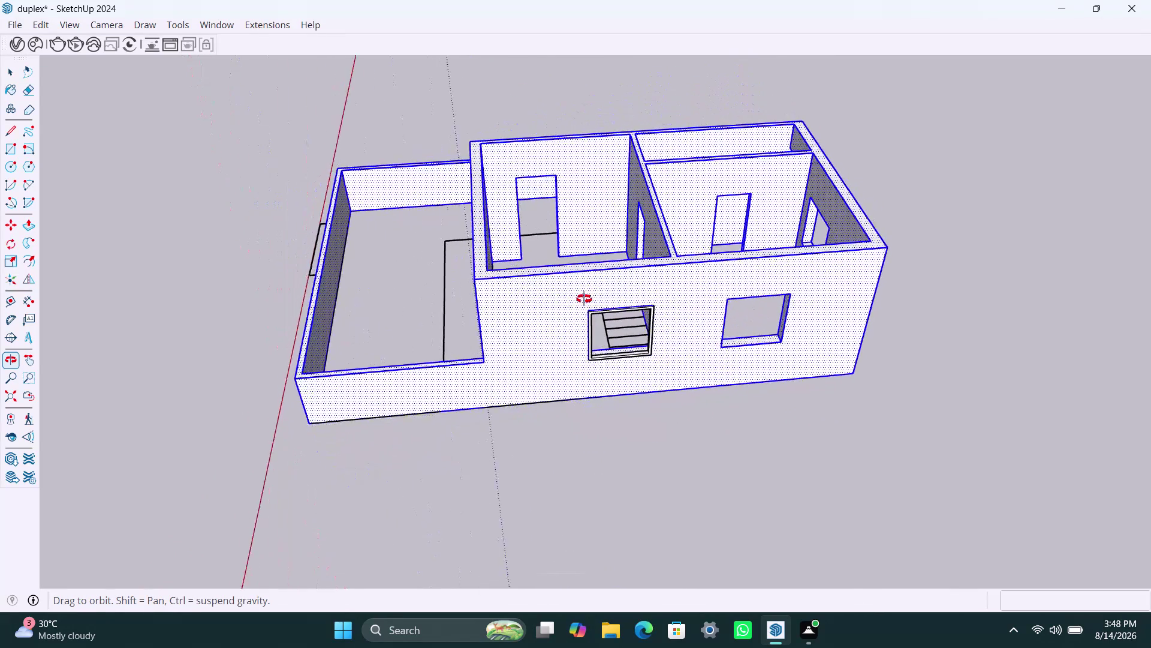
middle_drag(587, 301, 523, 144)
scroll(up, 3)
middle_drag(595, 265, 554, 306)
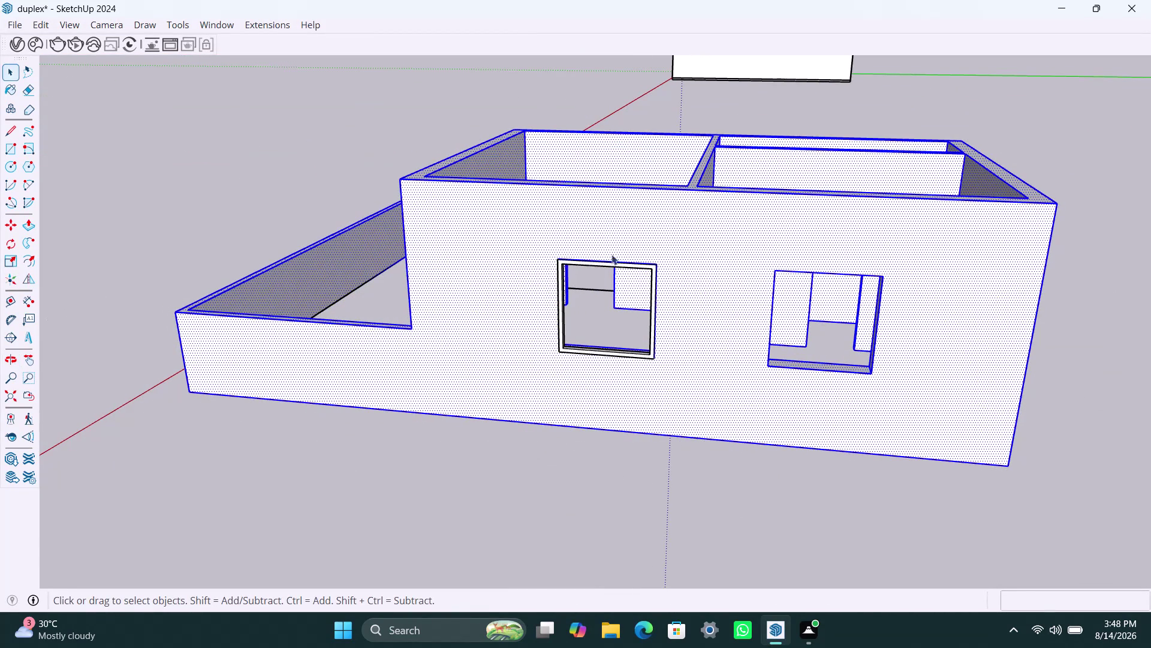
click(924, 544)
scroll(up, 3)
scroll(up, 3)
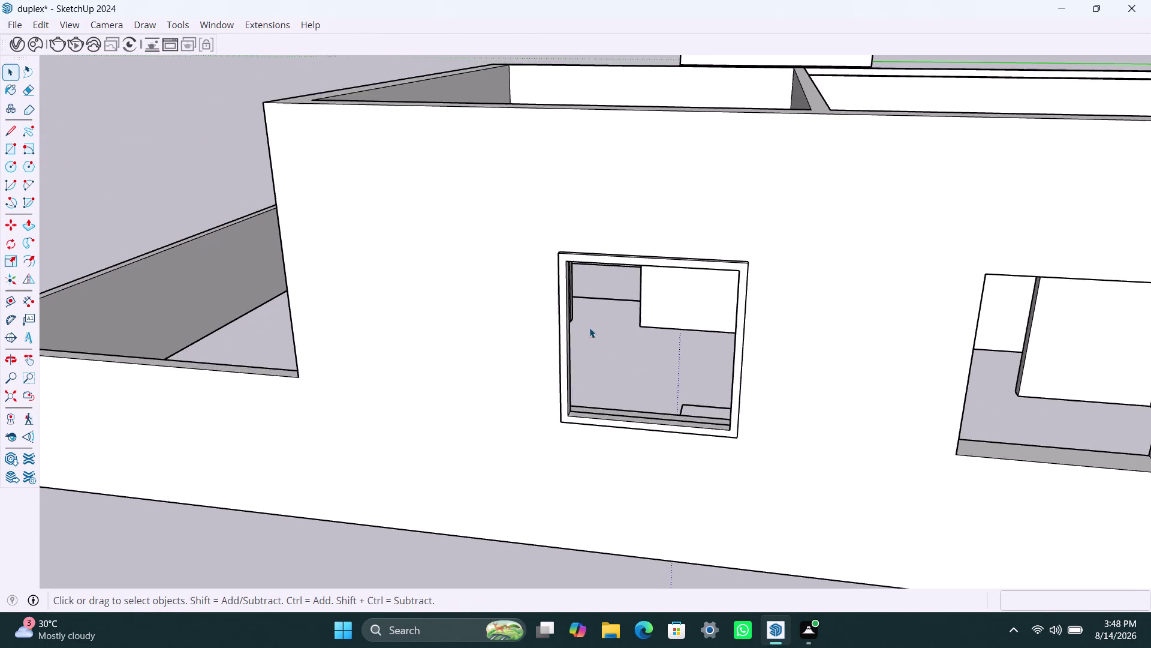
middle_drag(606, 341, 590, 320)
scroll(down, 3)
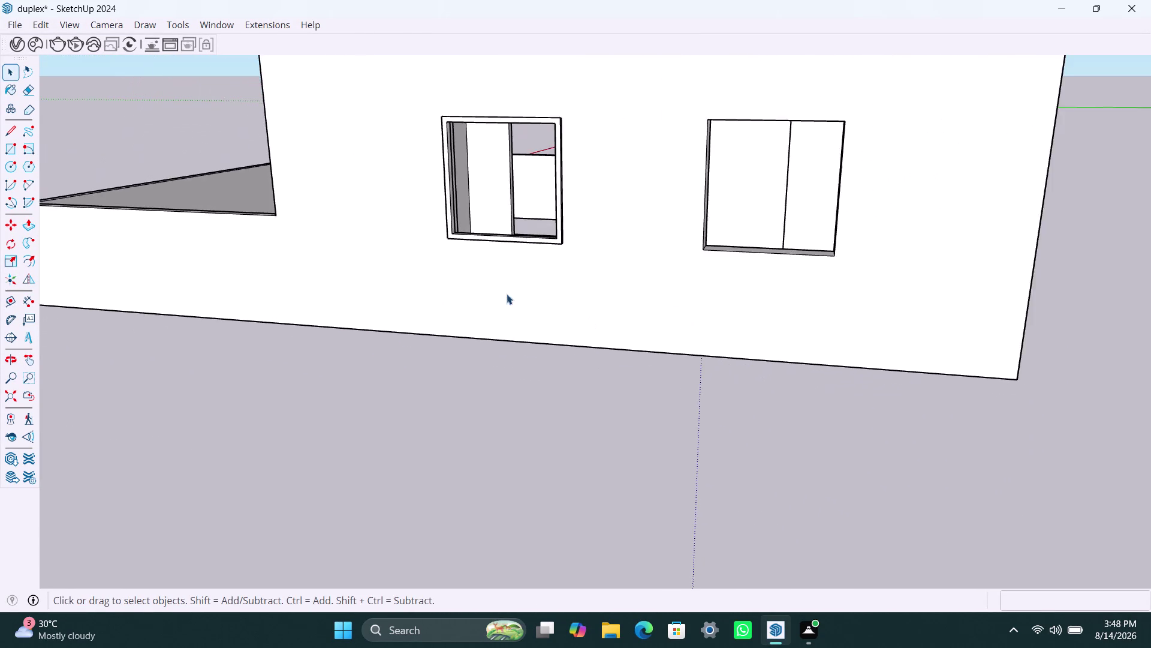
scroll(down, 3)
middle_drag(424, 279, 508, 321)
Draw a sash rectangle from the frame's inner top corner and make it a group.
scroll(up, 3)
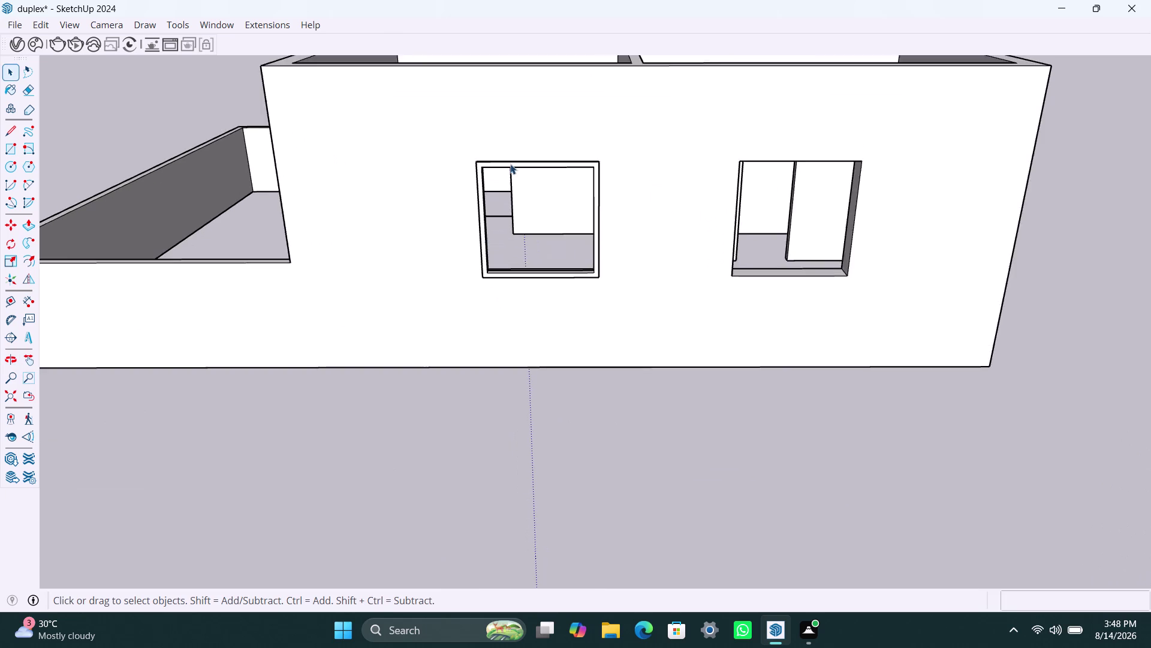
scroll(up, 3)
key(r)
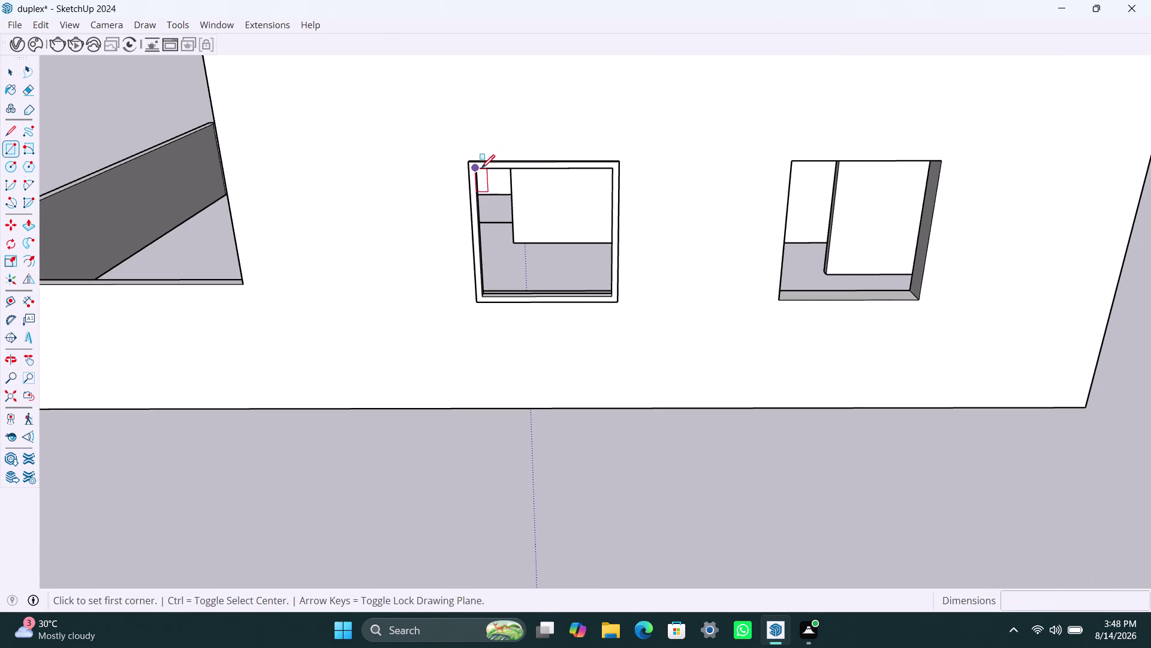
scroll(up, 3)
click(481, 167)
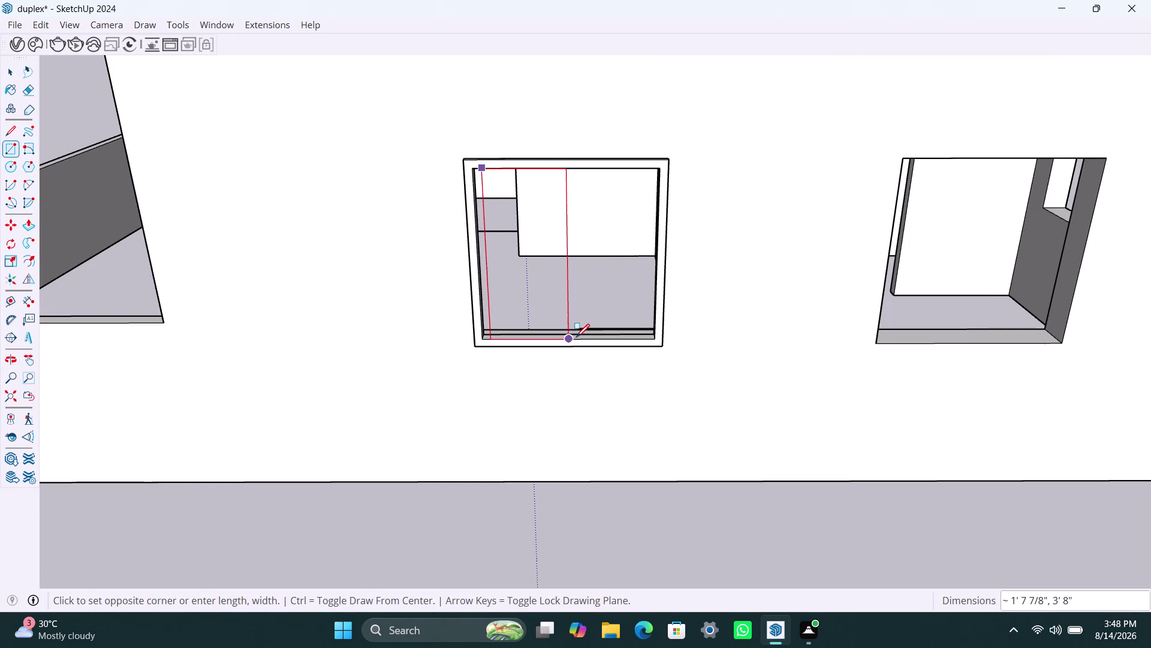
key(Escape)
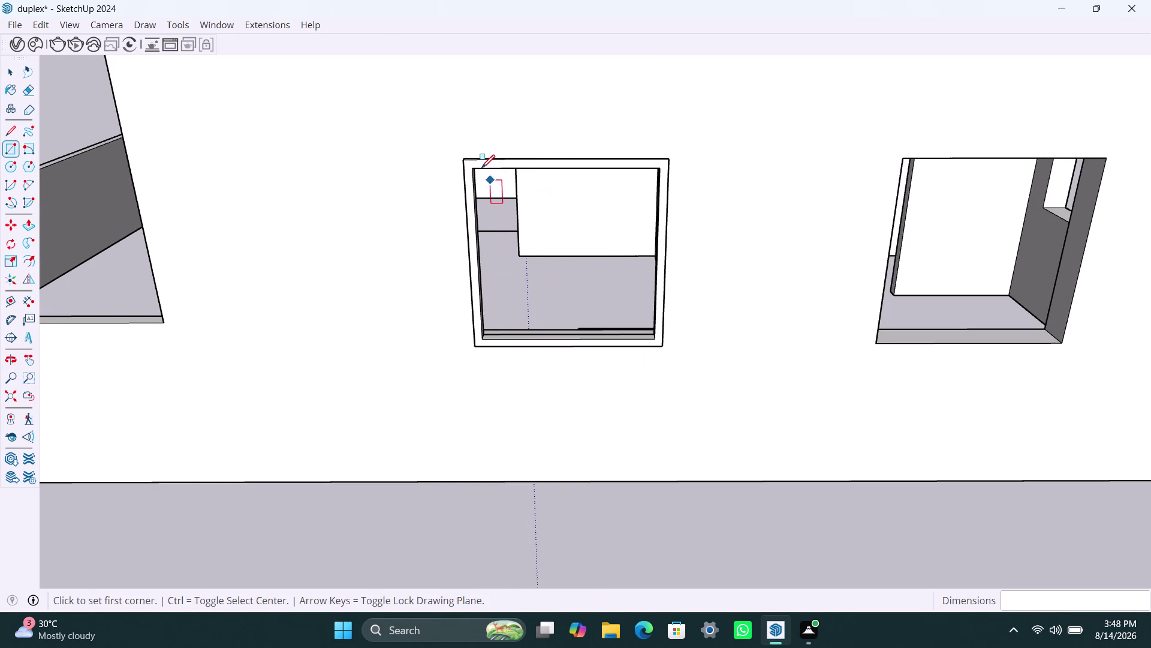
click(477, 169)
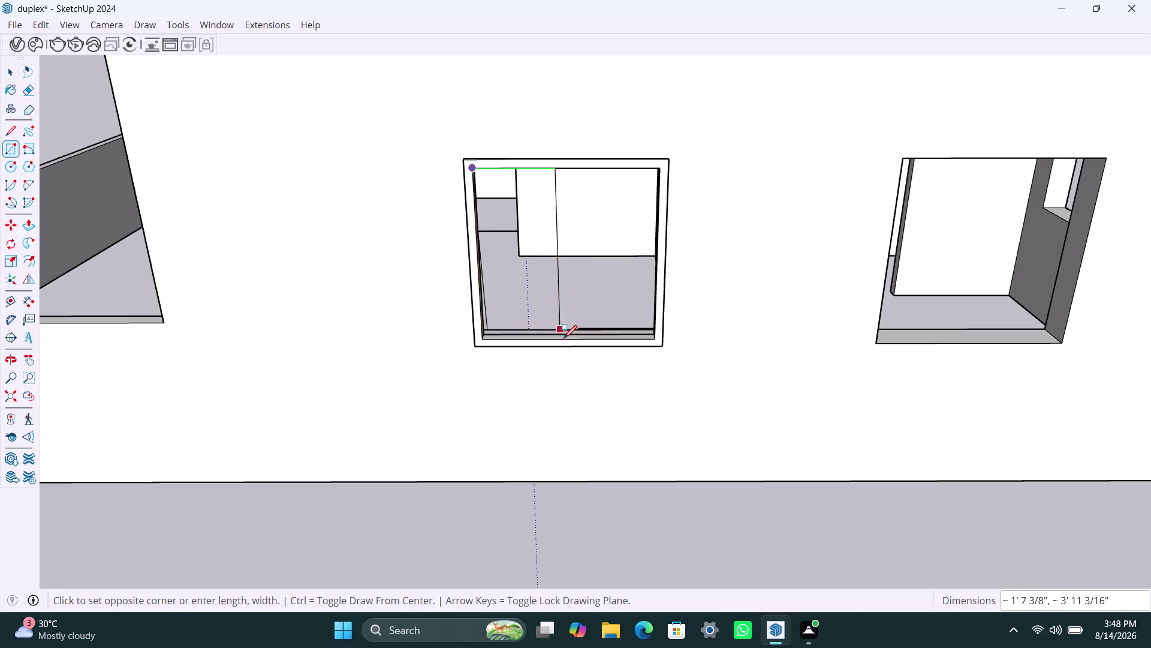
click(565, 340)
key(space)
double_click(536, 313)
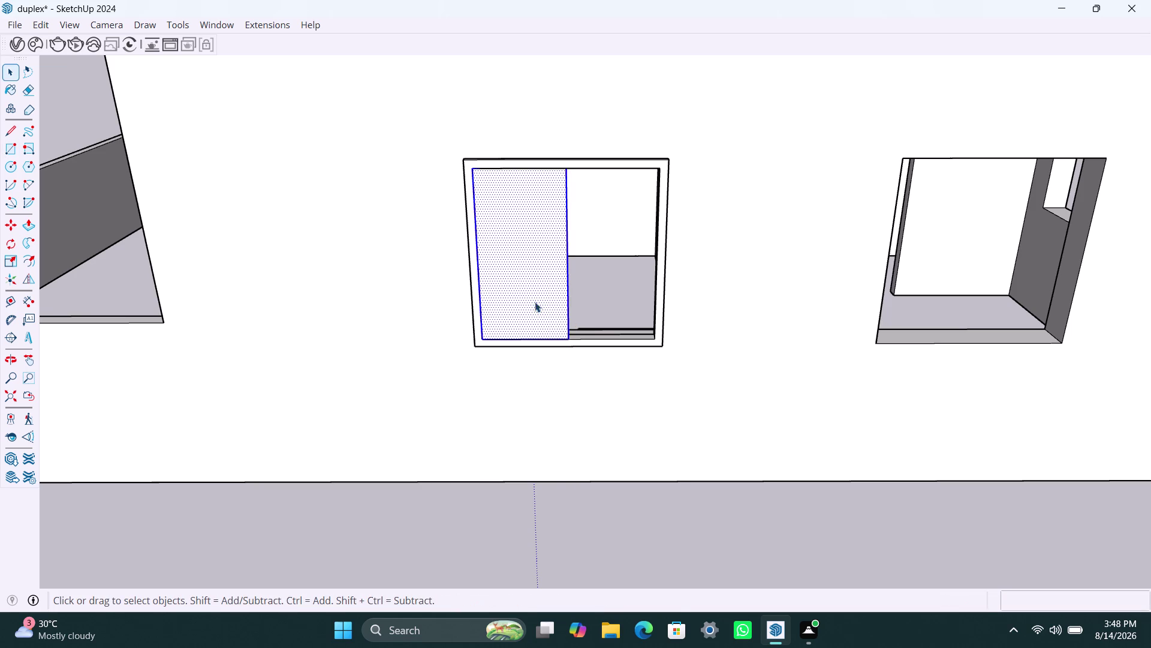
right_click(535, 302)
click(577, 449)
Extrude the sash group's face to 8mm thick.
double_click(542, 284)
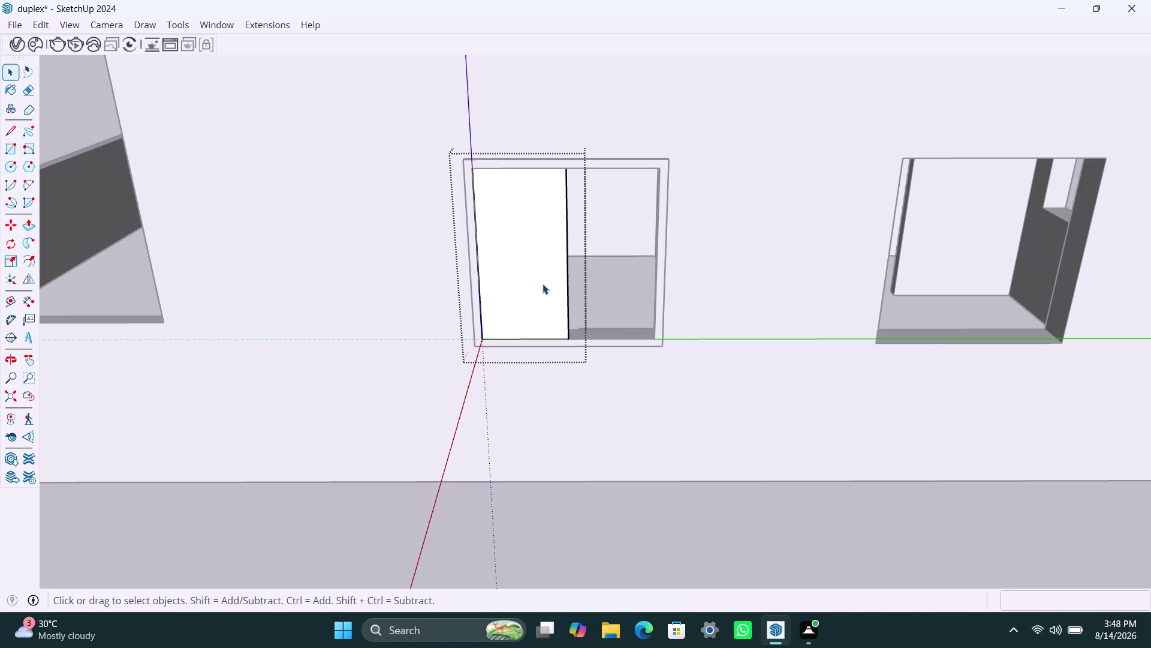
key(p)
click(543, 283)
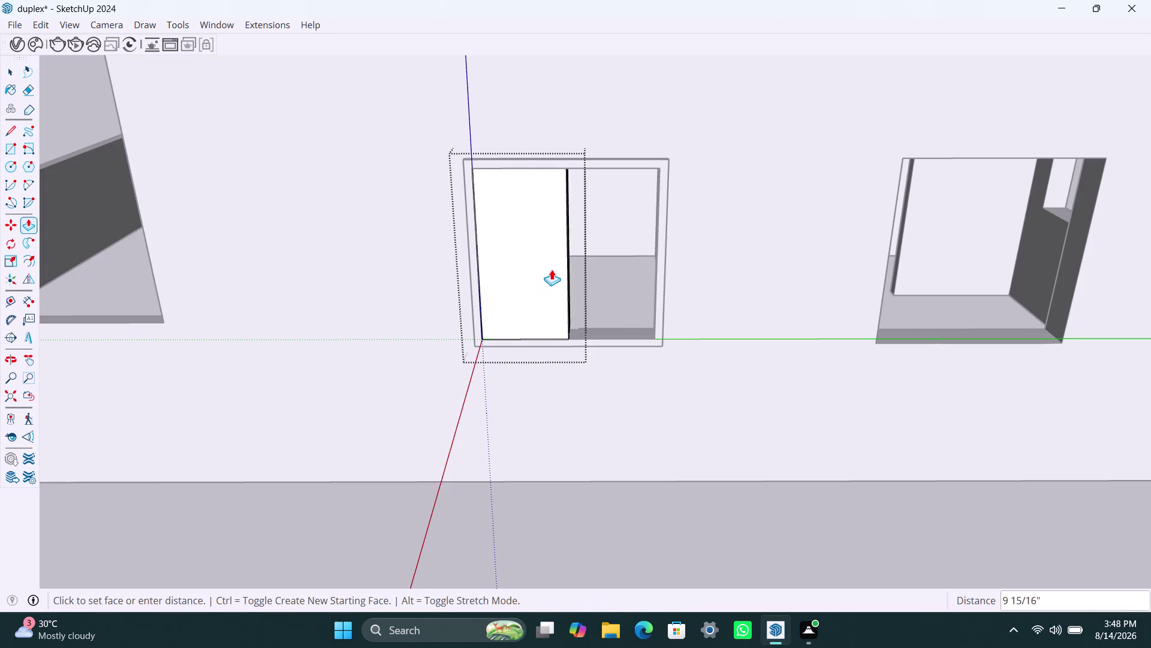
text(8mm)
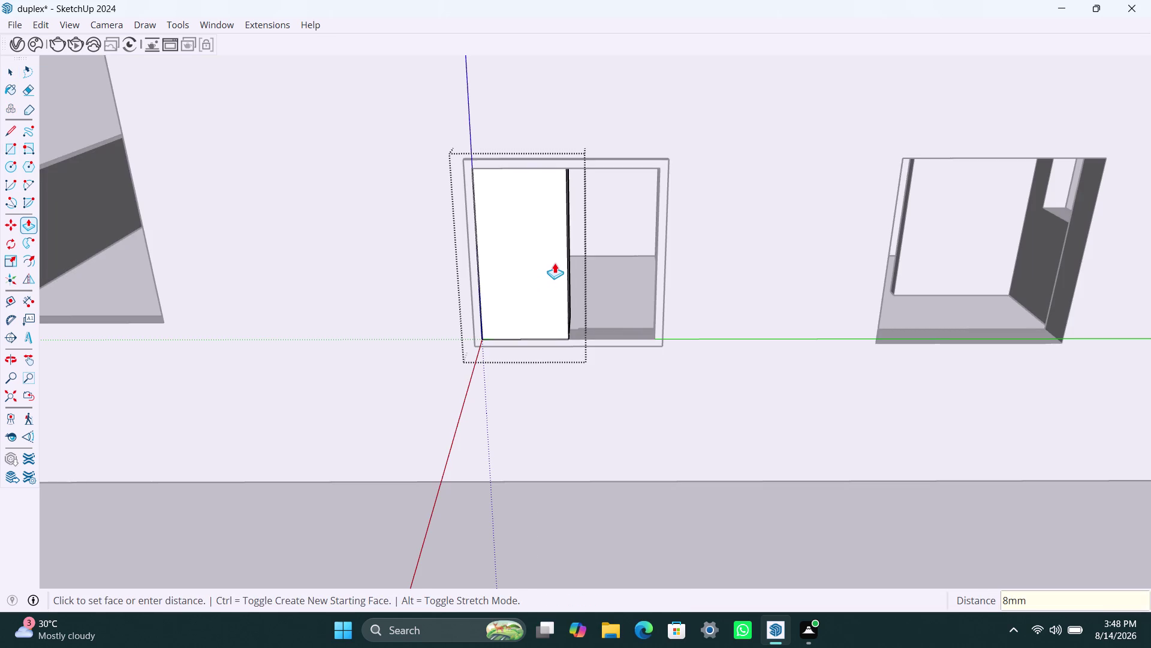
key(Return)
key(space)
click(681, 522)
Move the sash into the frame and copy a second sash beside it.
scroll(up, 3)
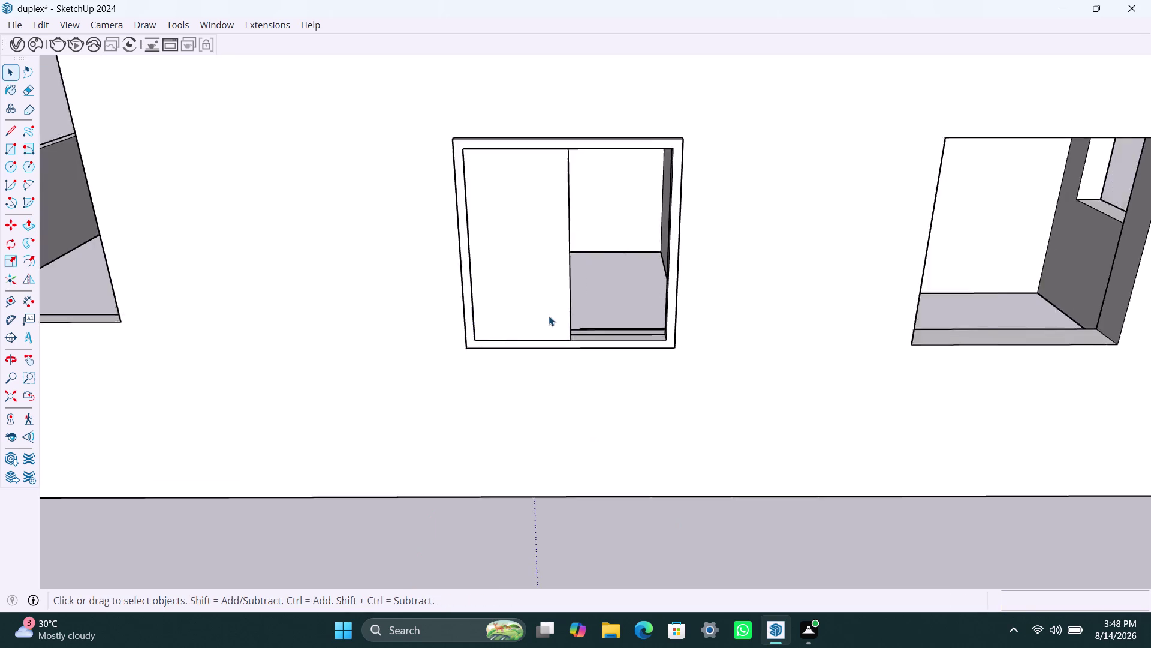
middle_drag(595, 335, 470, 352)
scroll(up, 3)
click(445, 314)
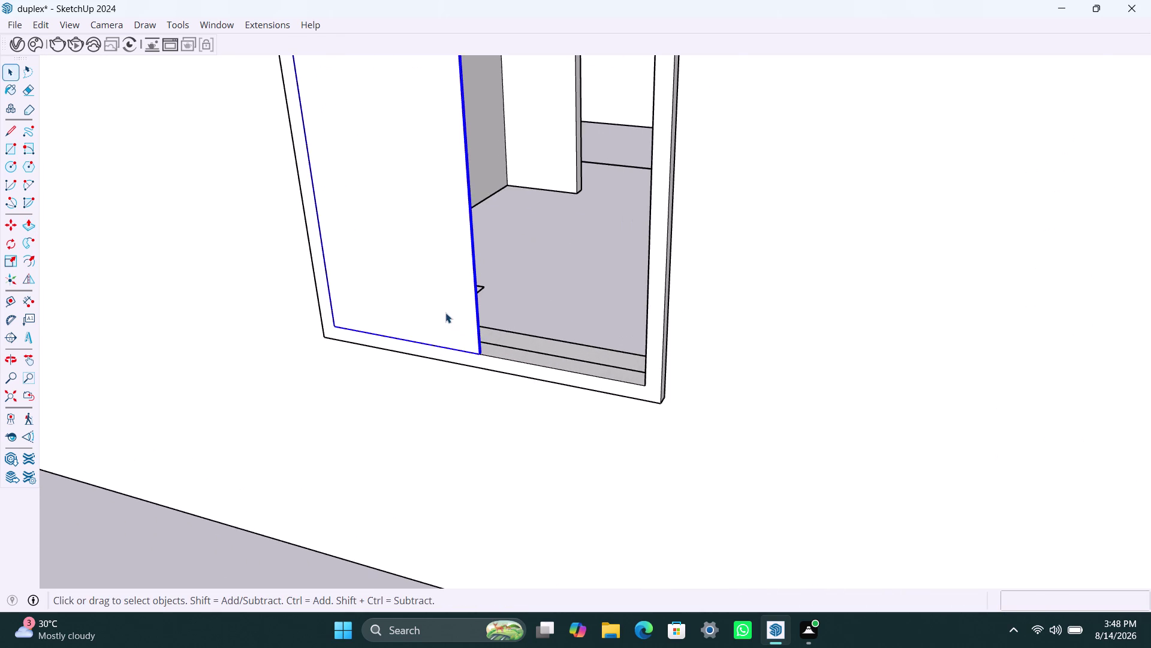
key(m)
click(483, 352)
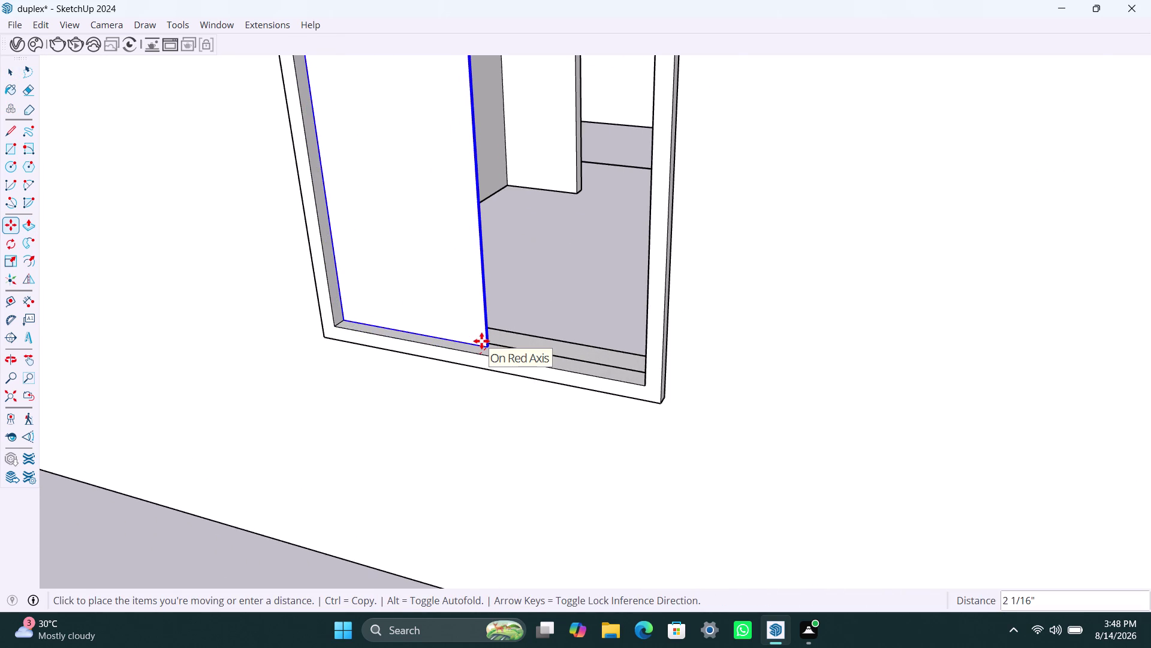
click(481, 341)
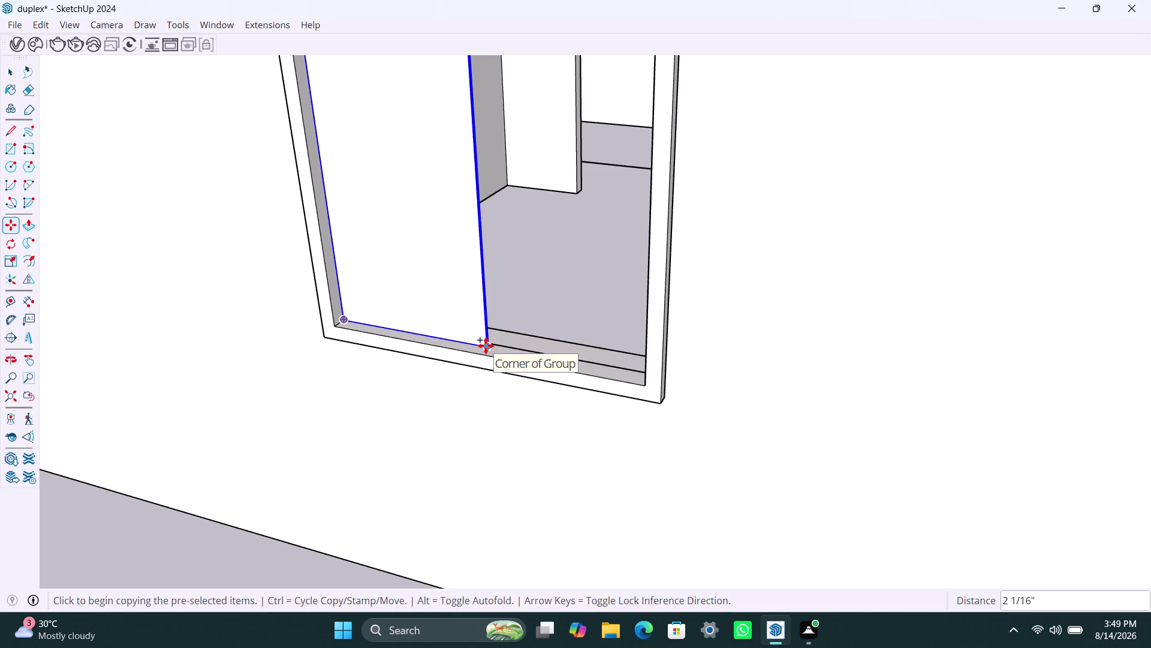
click(486, 346)
click(645, 384)
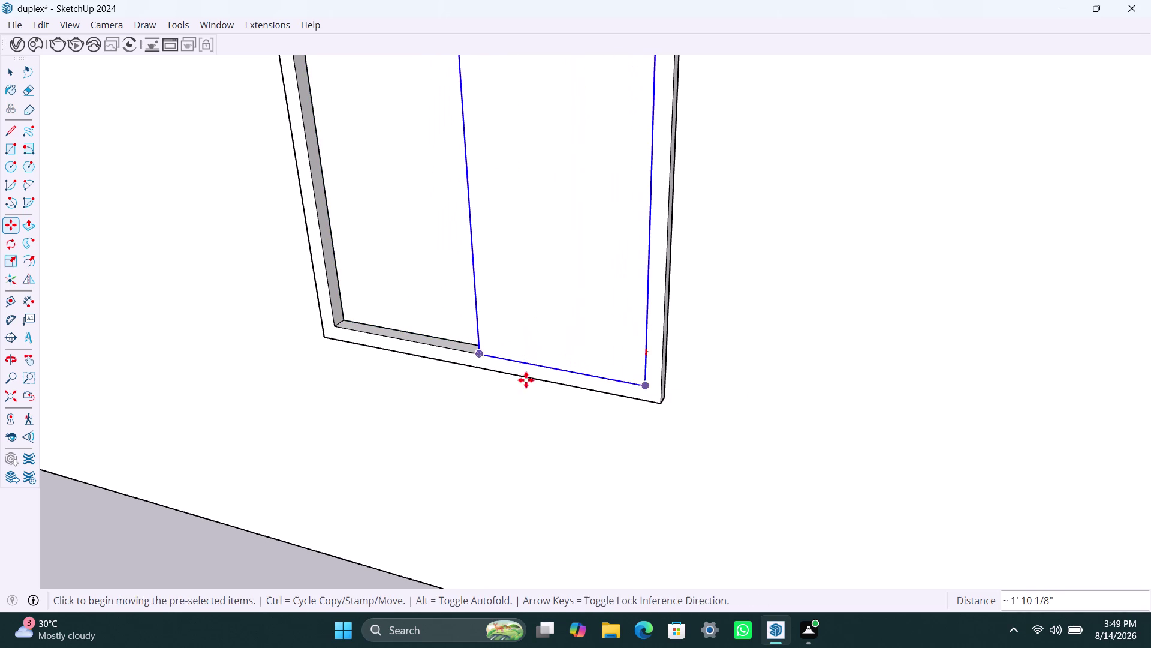
Reposition the second sash at the frame's inner corner and view the whole wall.
scroll(down, 3)
middle_drag(445, 394, 746, 410)
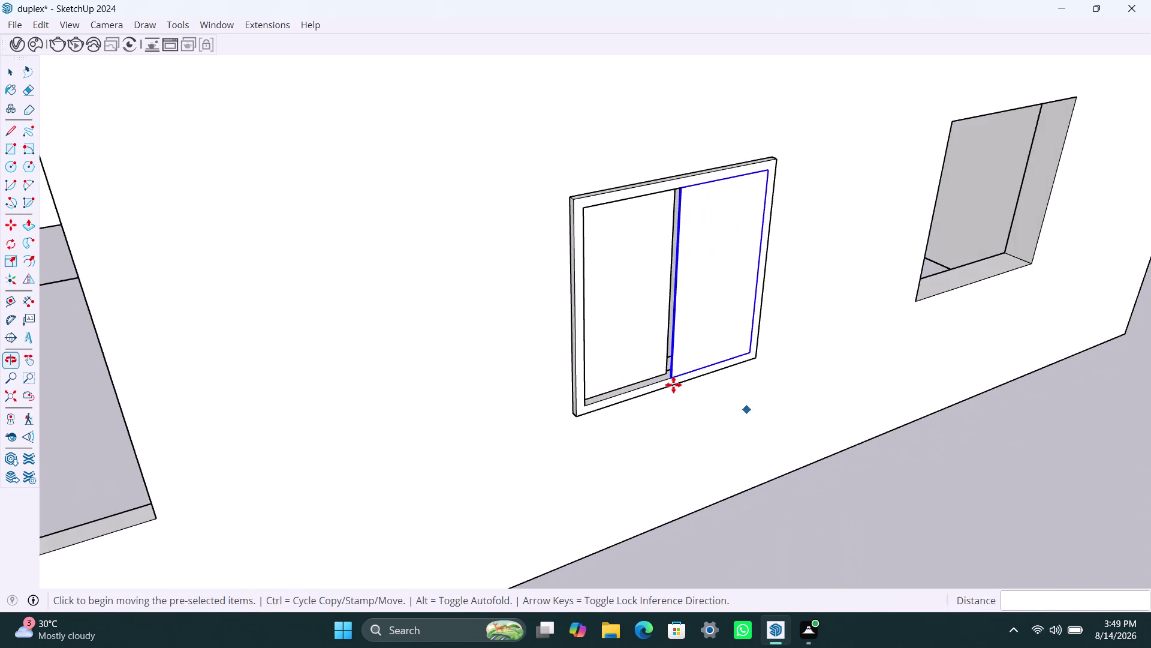
scroll(up, 3)
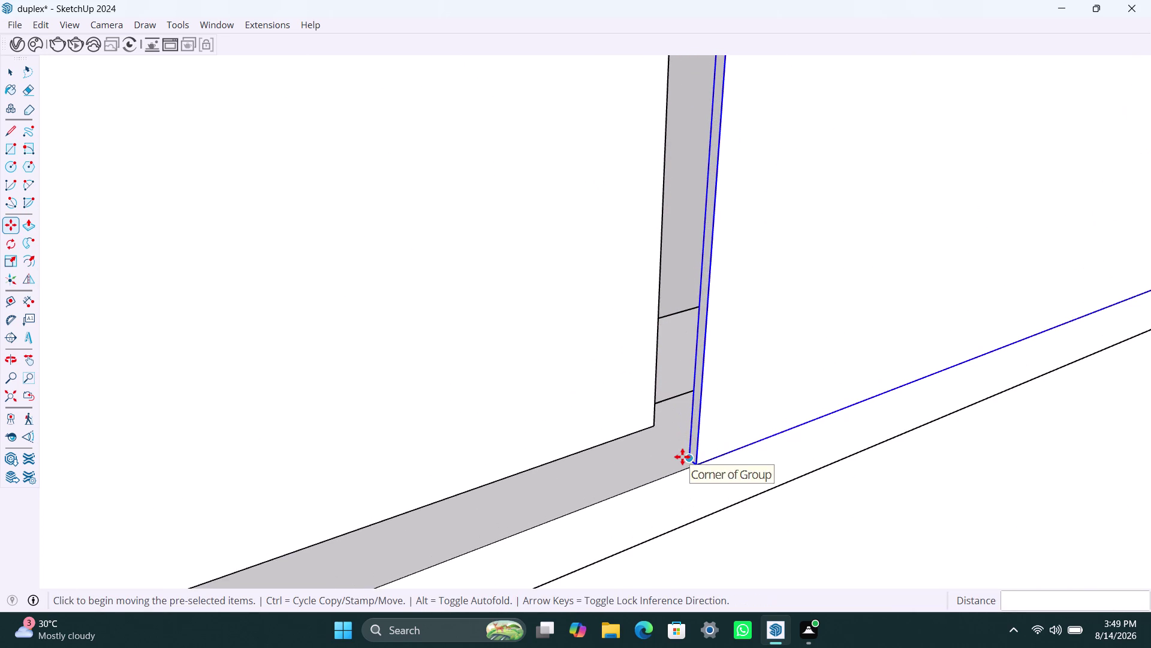
click(682, 456)
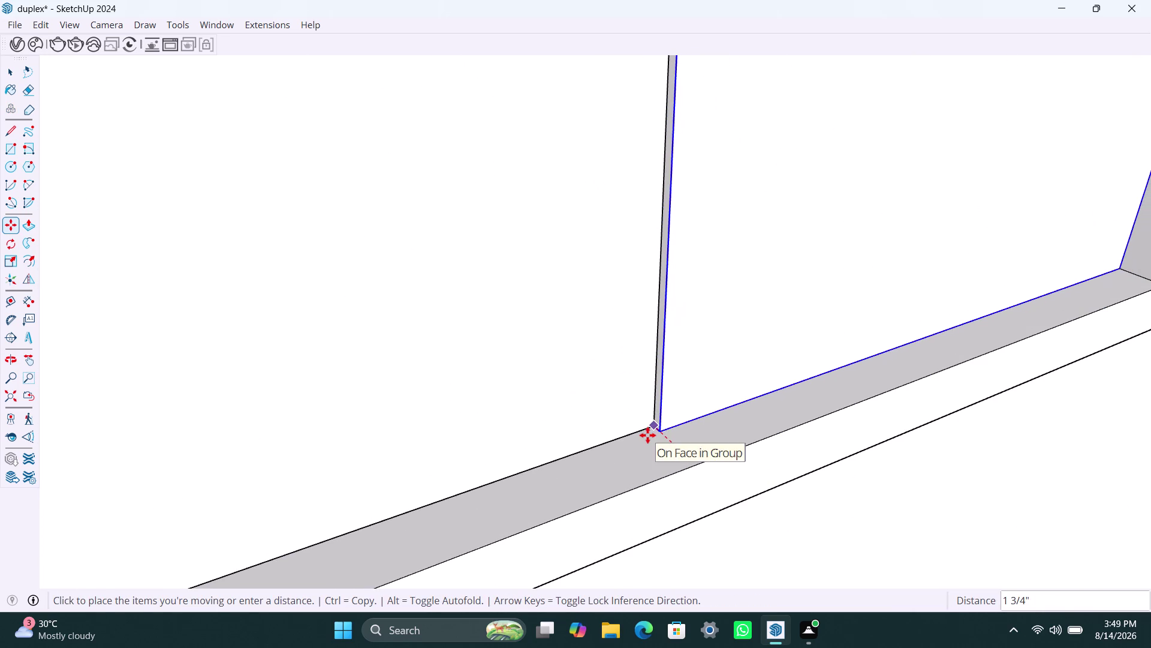
click(646, 432)
scroll(down, 3)
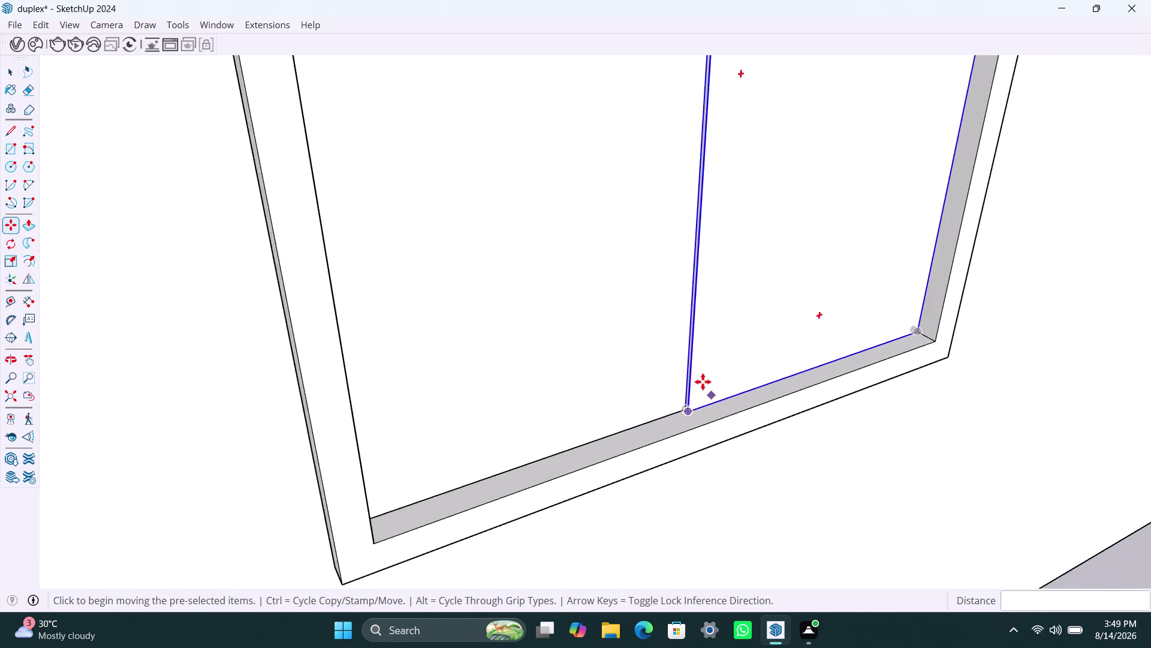
scroll(down, 3)
scroll(down, 3)
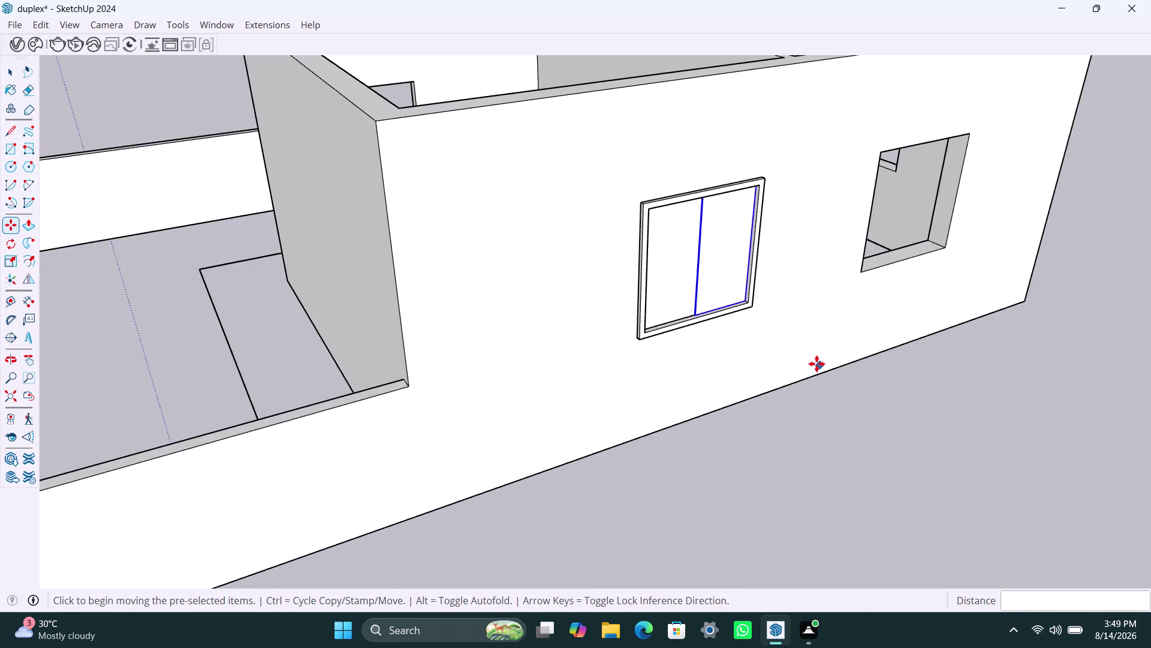
middle_drag(796, 364, 658, 374)
key(Escape)
Draw a rectangle filling the empty right window opening and group it.
key(Escape)
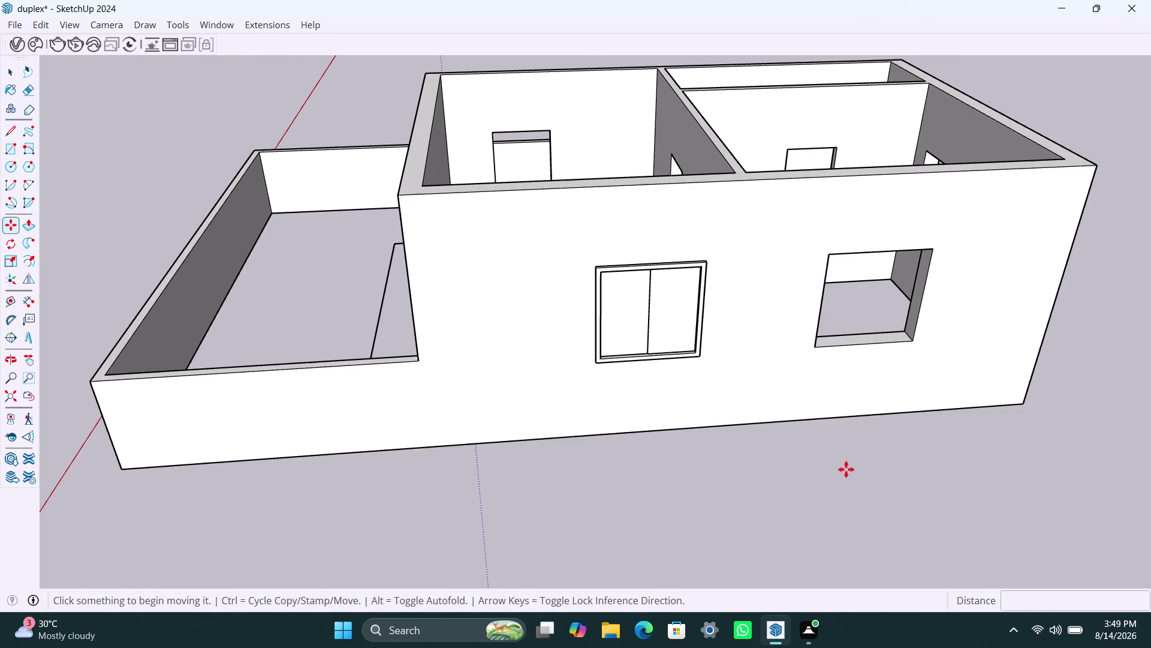
scroll(down, 3)
middle_drag(817, 483, 629, 482)
scroll(up, 3)
scroll(up, 3)
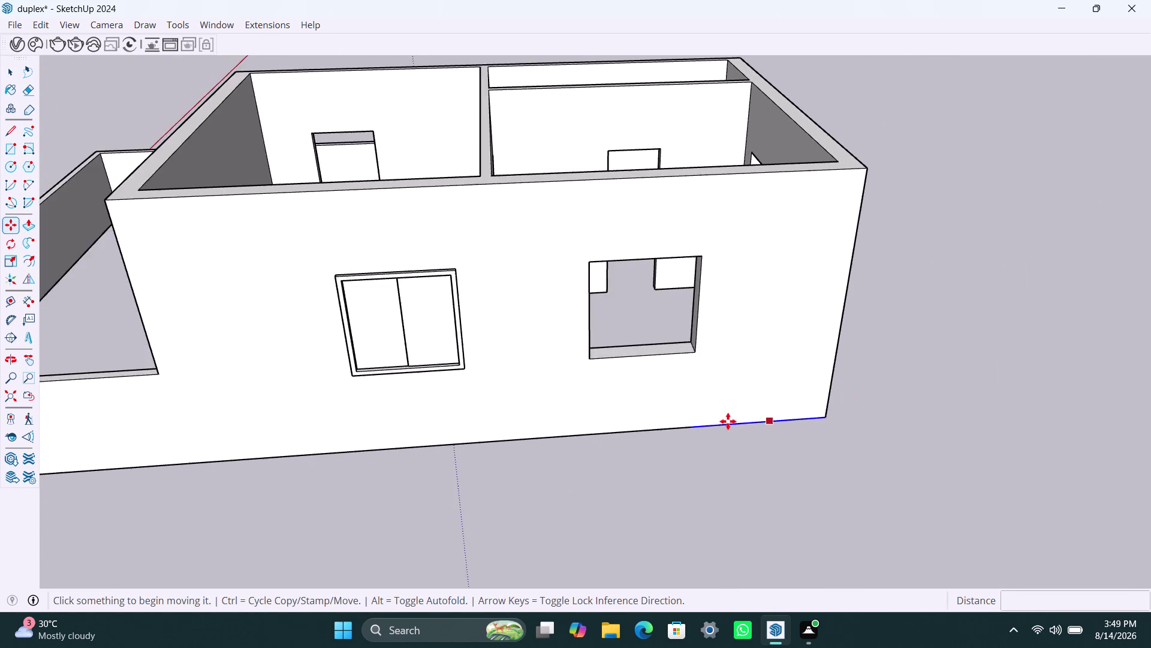
key(space)
scroll(down, 3)
middle_drag(917, 326, 854, 386)
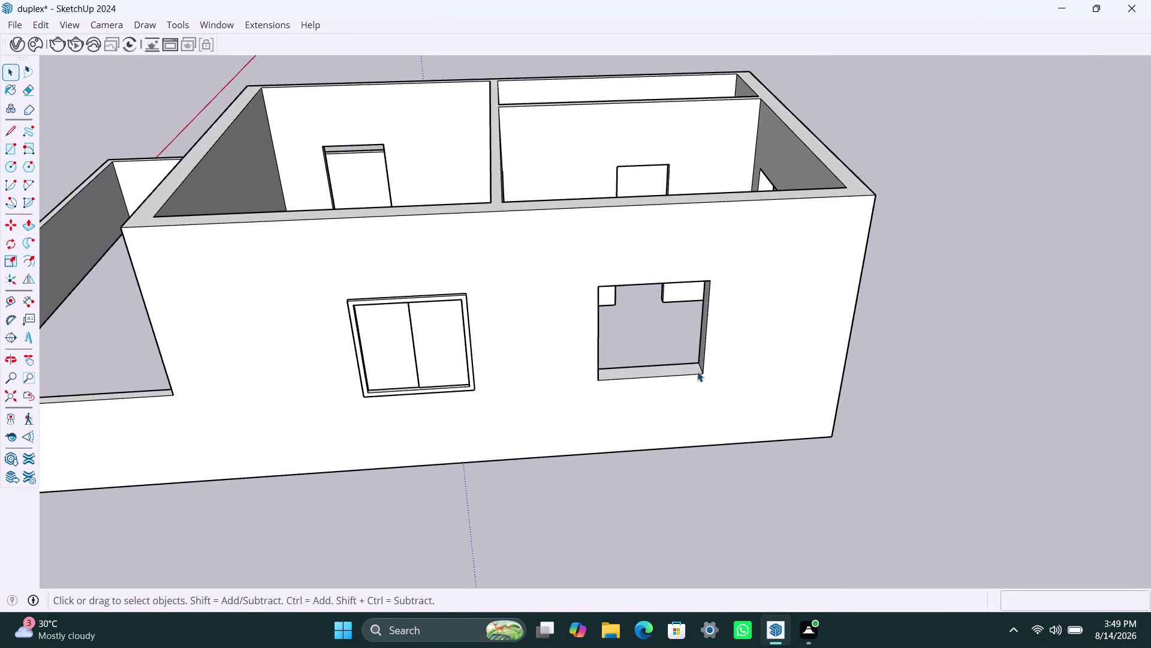
scroll(up, 3)
middle_drag(643, 244, 617, 184)
key(r)
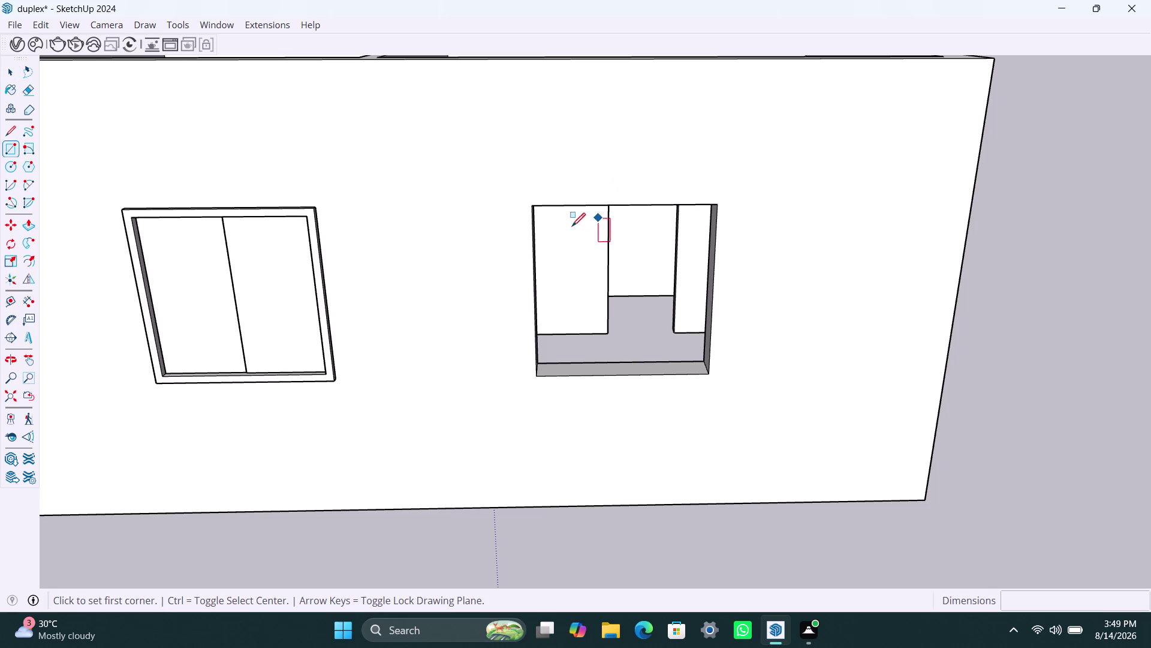
click(536, 206)
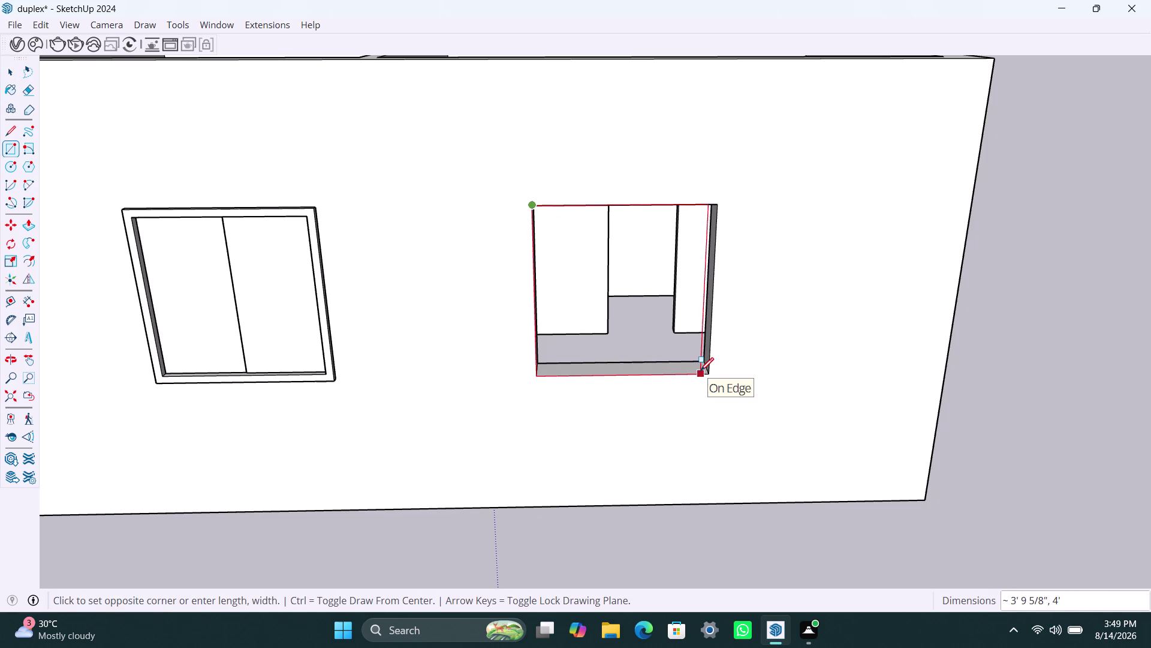
click(706, 371)
key(space)
double_click(645, 332)
right_click(641, 320)
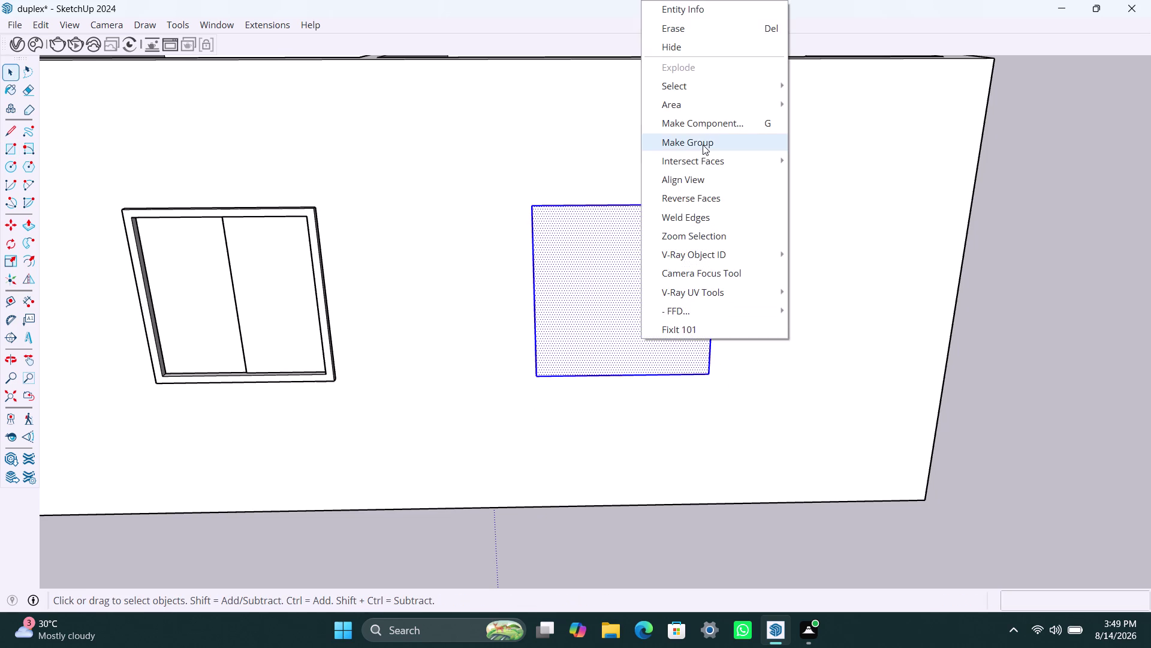
click(703, 147)
Offset the group's outline 2 inches inward and delete the inner face.
triple_click(634, 316)
key(f)
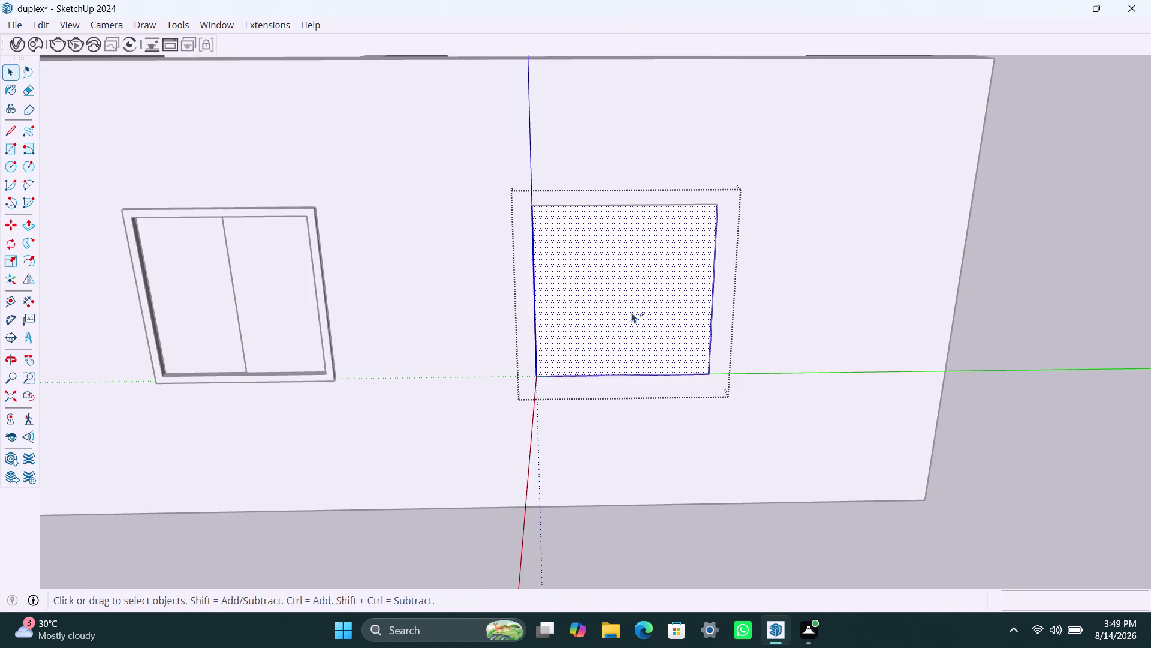
click(571, 261)
text(2)
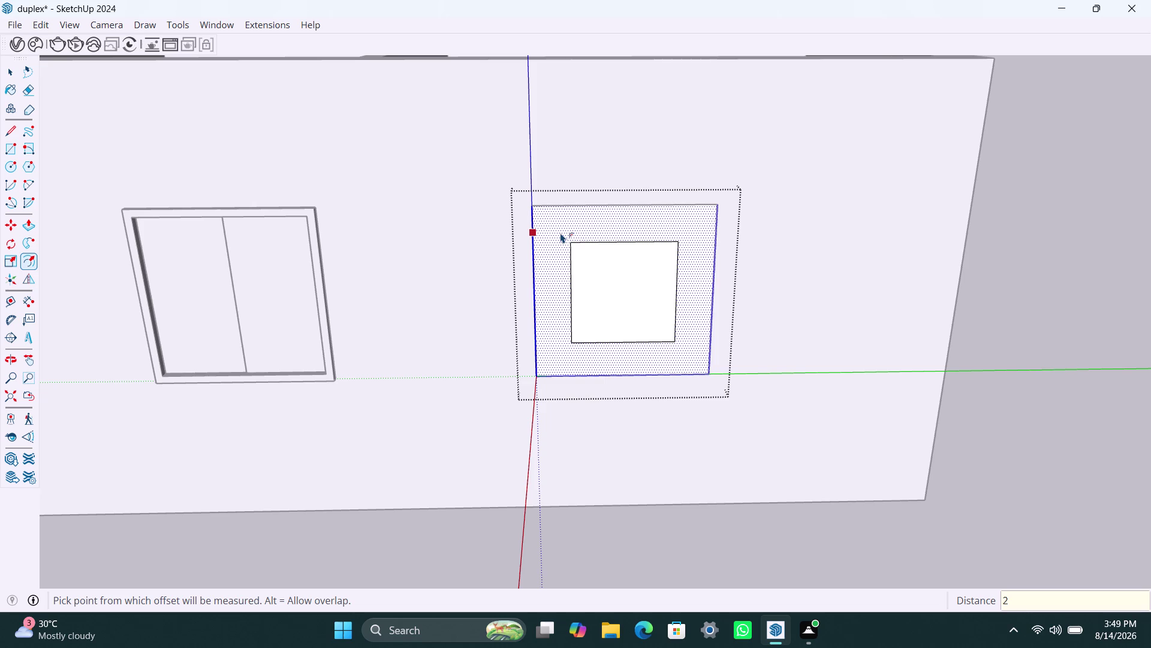
text(")
key(Return)
key(space)
click(590, 263)
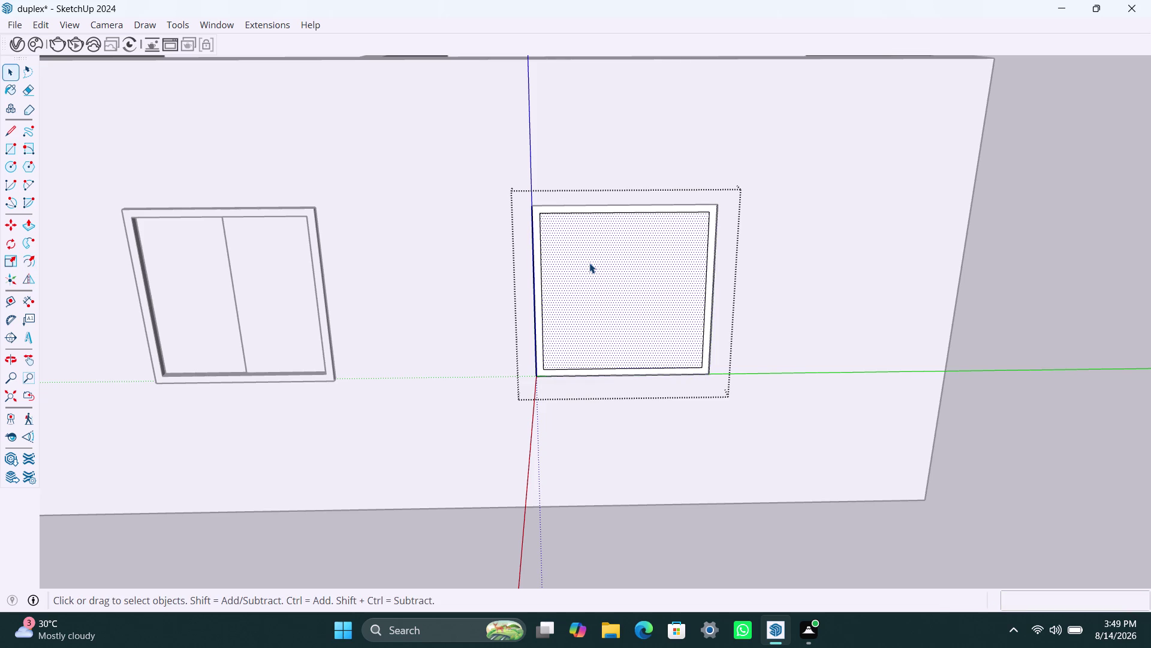
key(Delete)
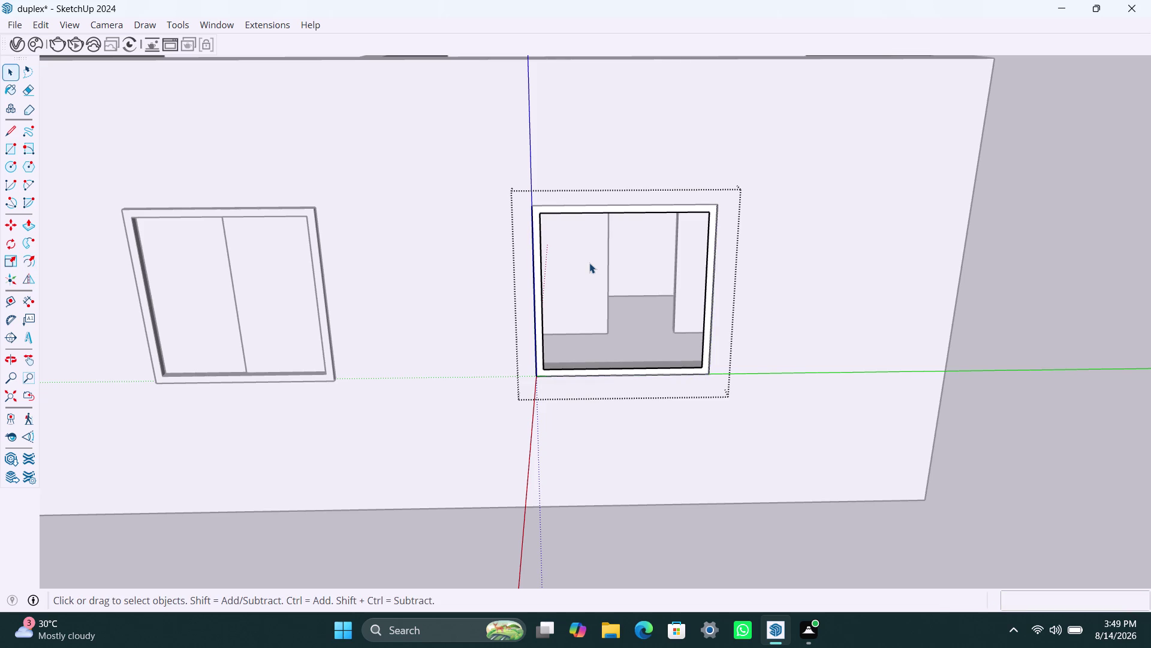
Push/pull the frame 1.5 inches deep and close the frame group.
scroll(up, 3)
scroll(down, 3)
middle_drag(546, 335, 536, 374)
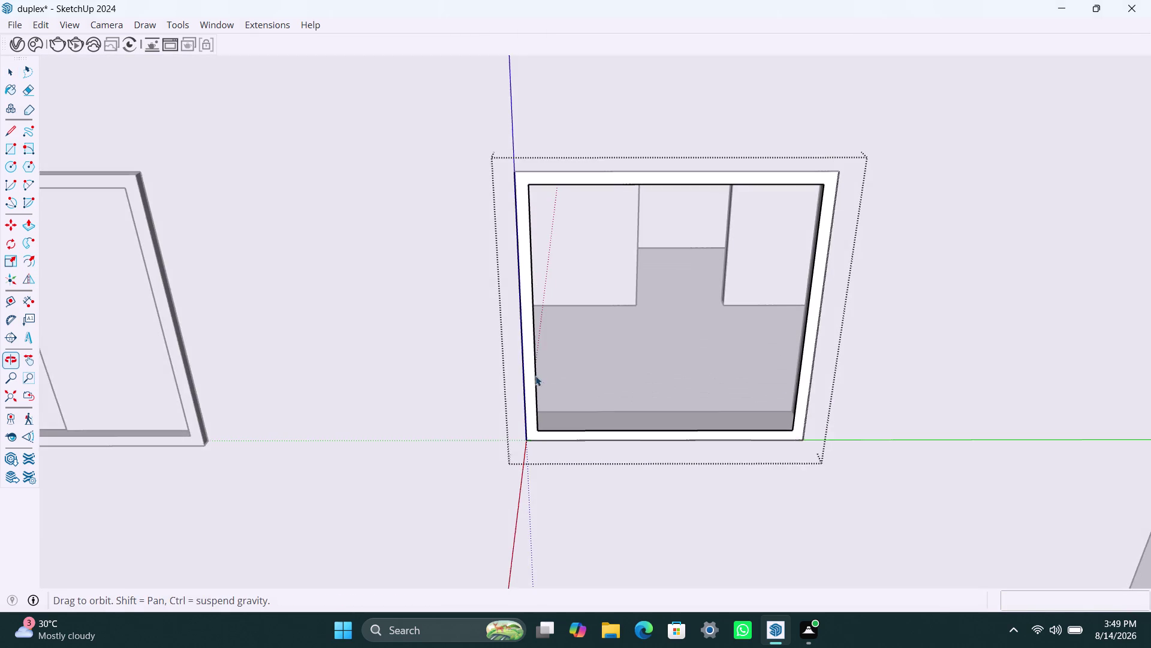
middle_drag(536, 374, 535, 375)
scroll(up, 3)
click(528, 368)
key(p)
click(528, 368)
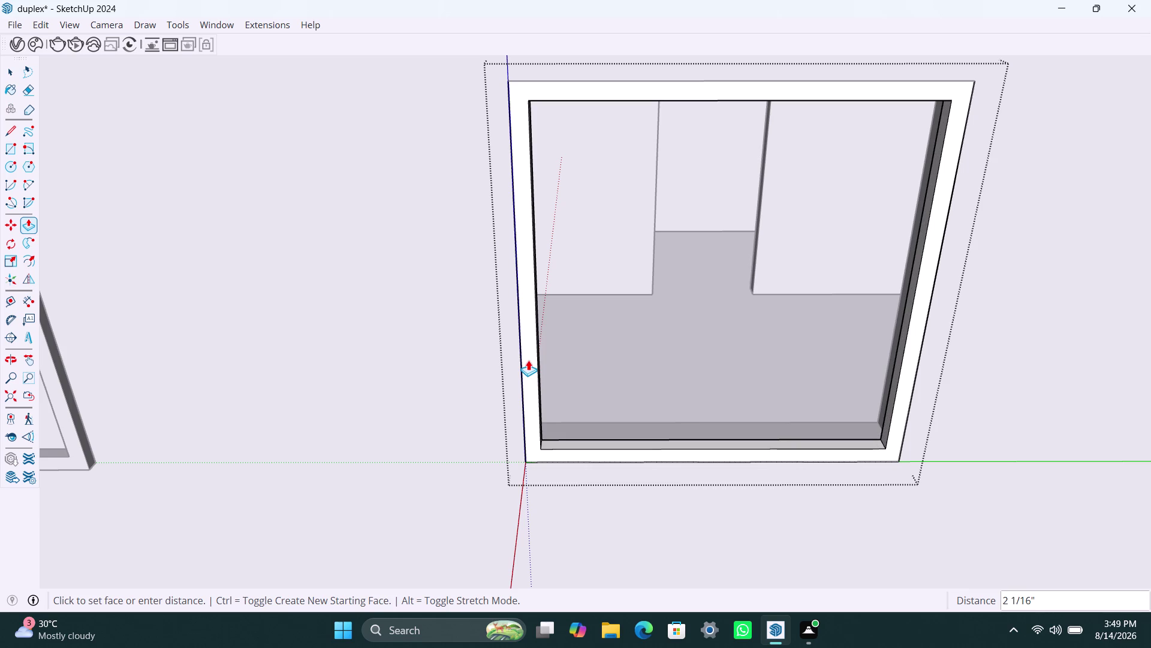
text(1.5")
key(Return)
click(535, 418)
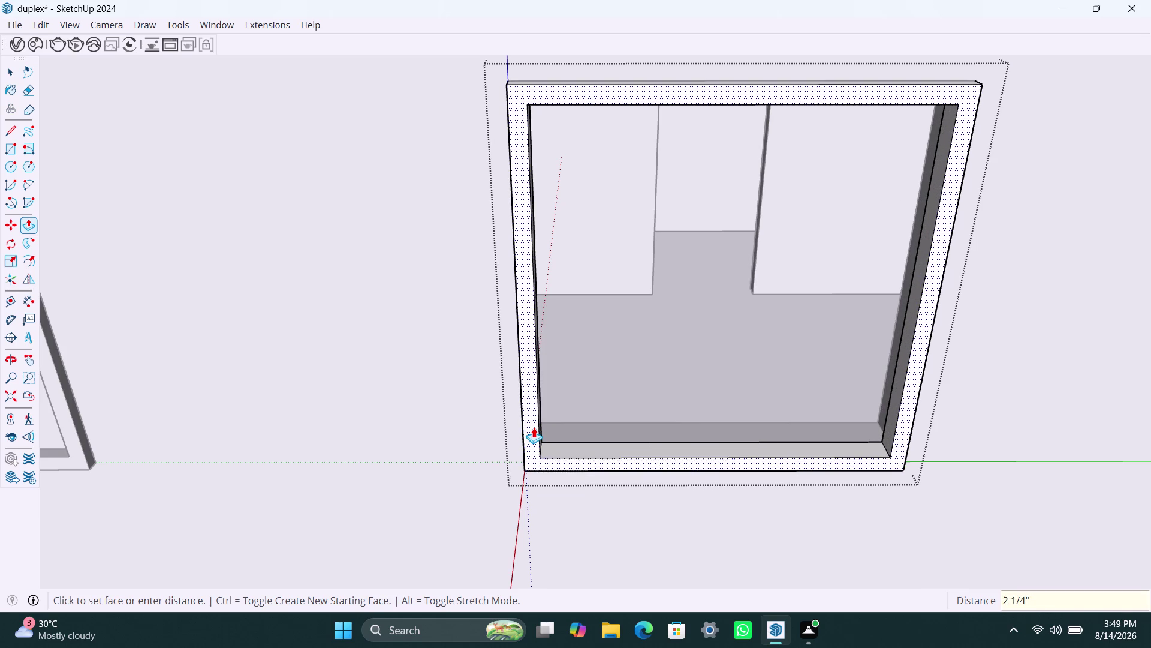
text(1.5")
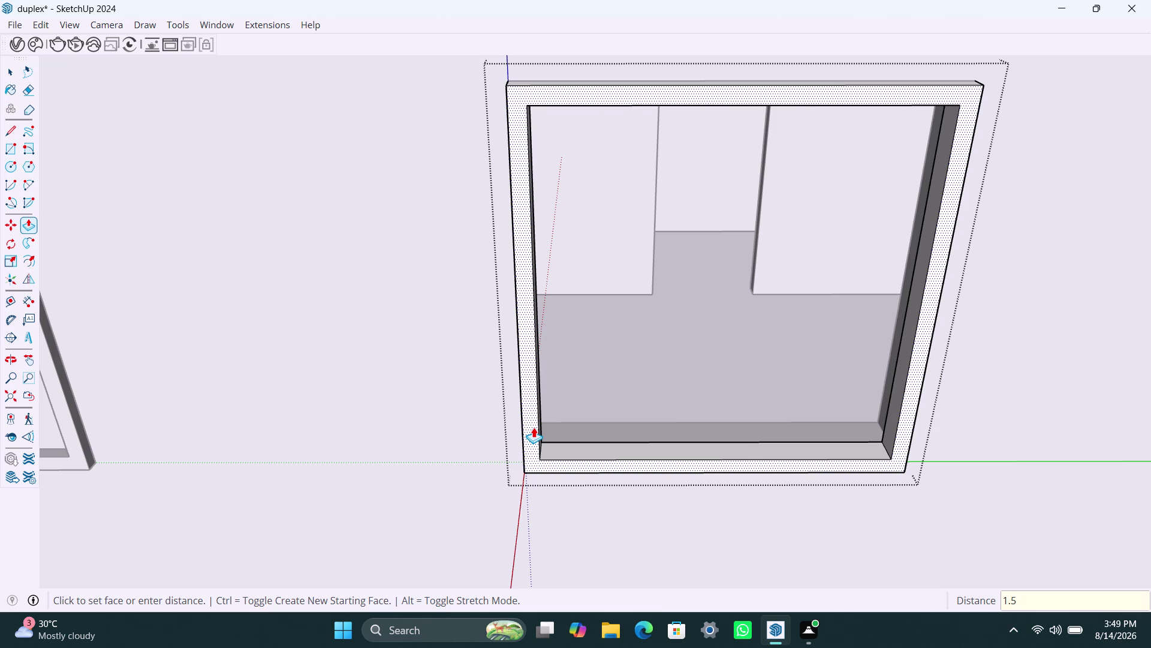
key(Return)
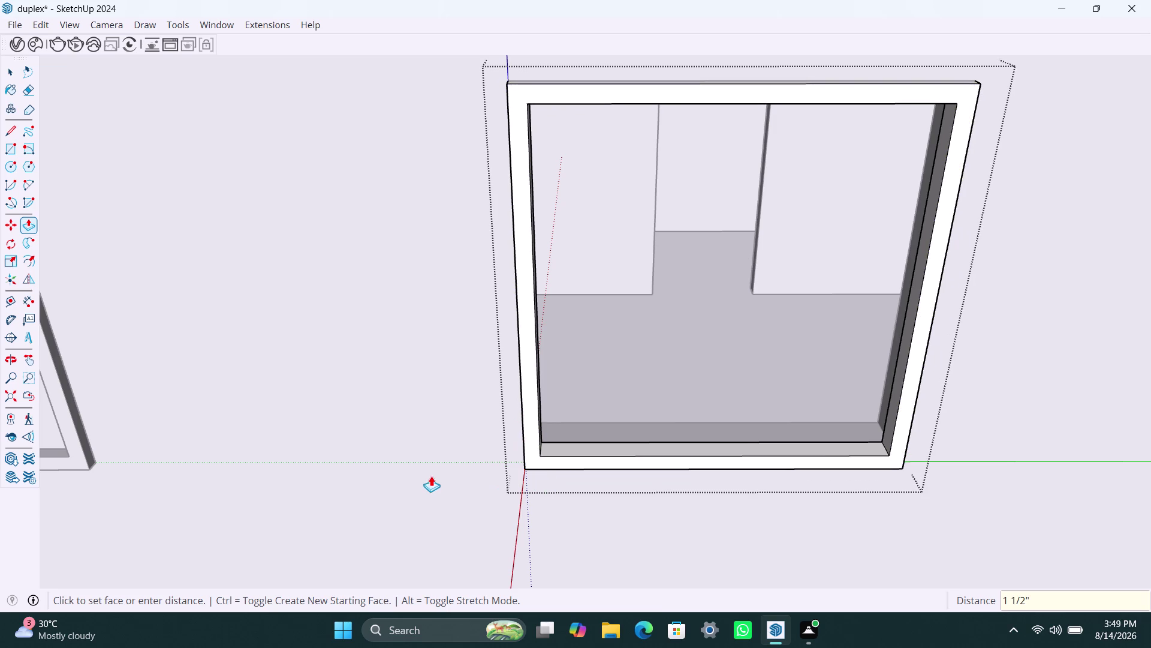
key(space)
click(359, 434)
scroll(down, 3)
scroll(down, 3)
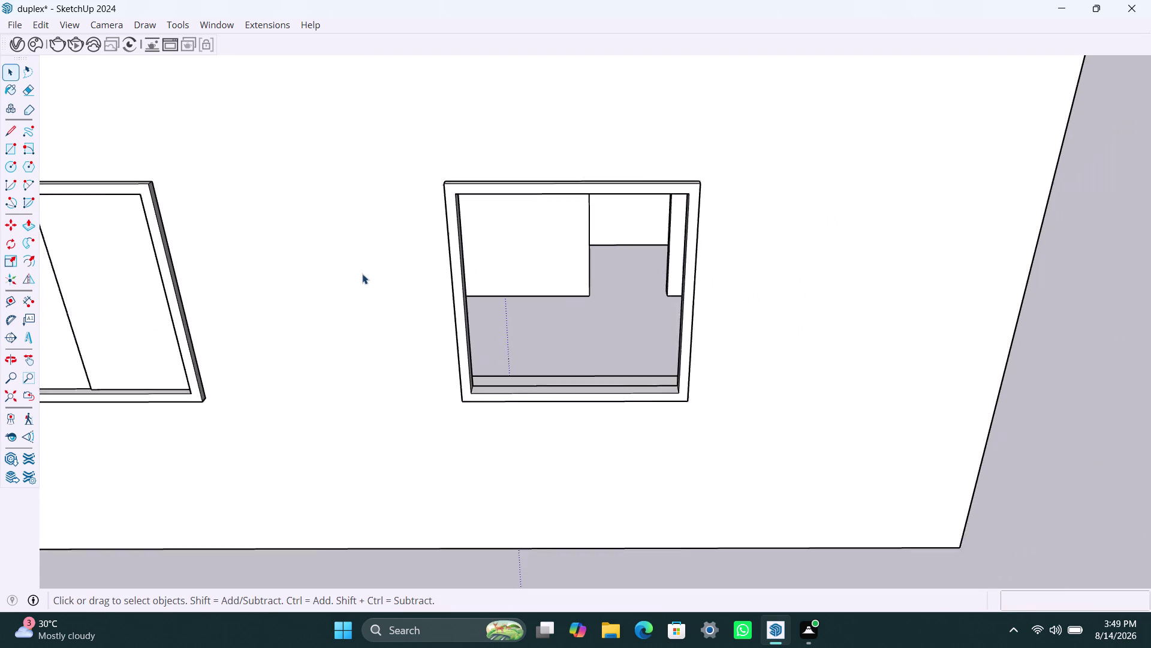
Draw a sash rectangle from the frame's inner top-left to the bottom middle and group it.
scroll(up, 3)
key(r)
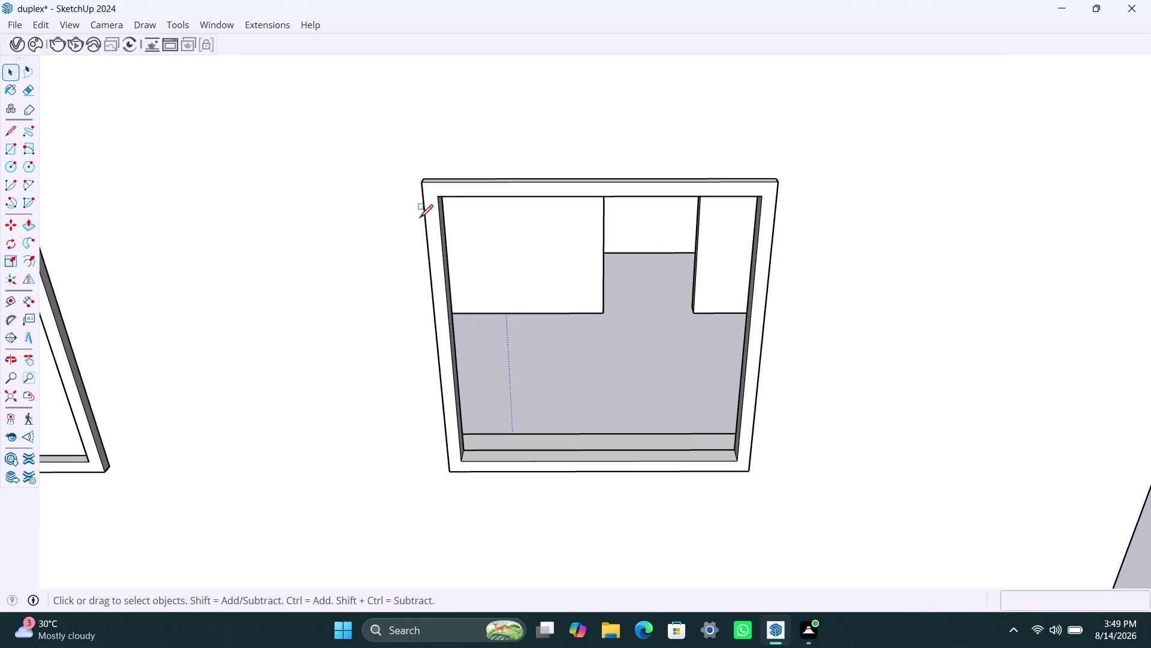
click(439, 196)
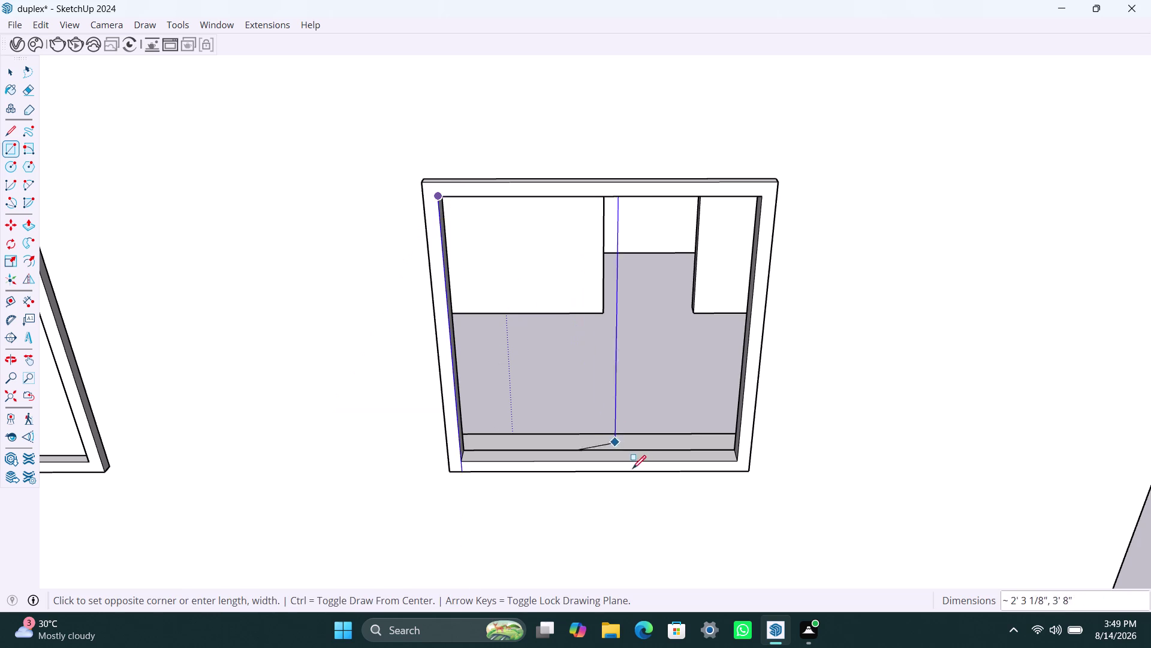
click(602, 464)
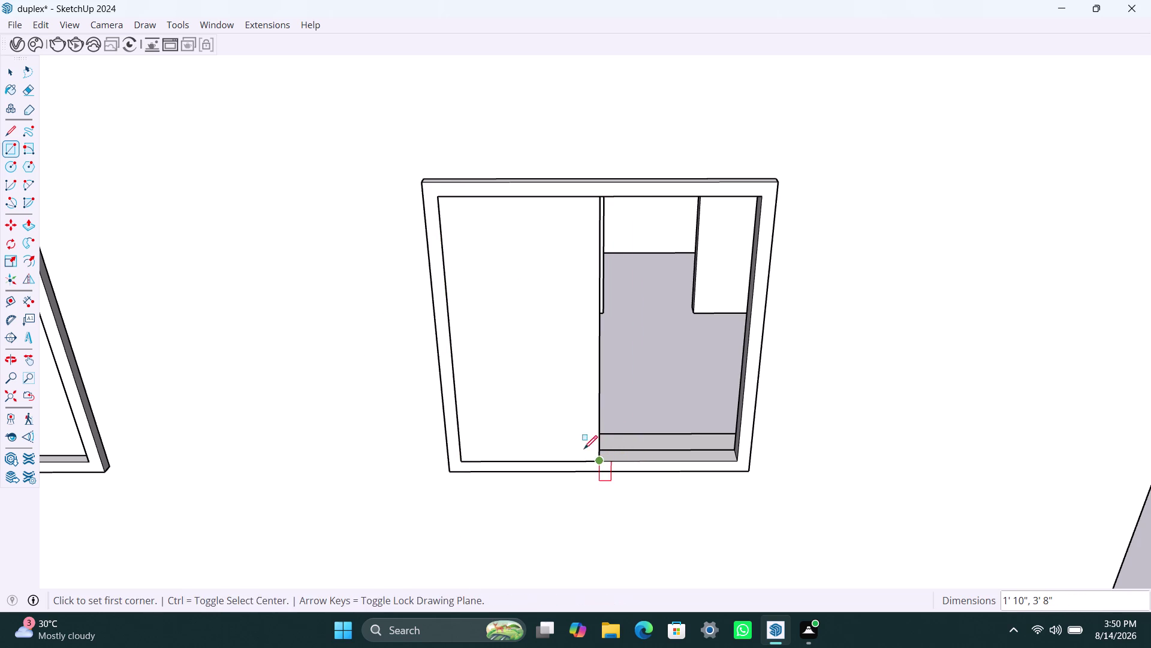
key(space)
double_click(564, 425)
right_click(563, 420)
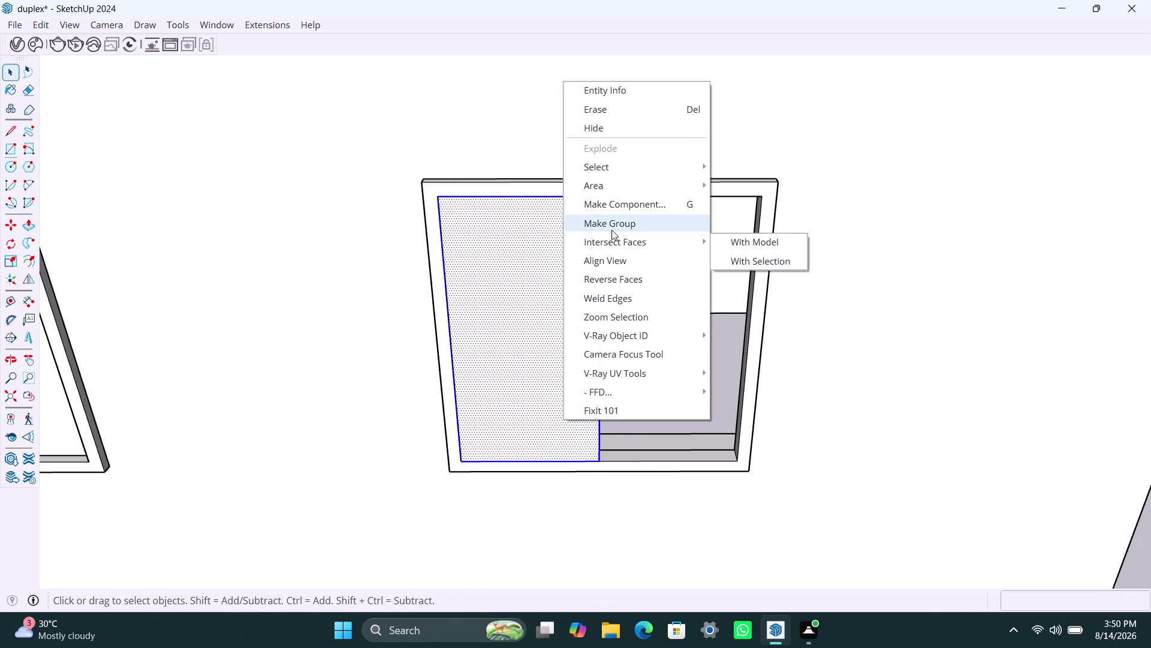
click(611, 230)
Inside the sash group, push/pull the sash face to 8mm thick.
double_click(558, 331)
click(558, 331)
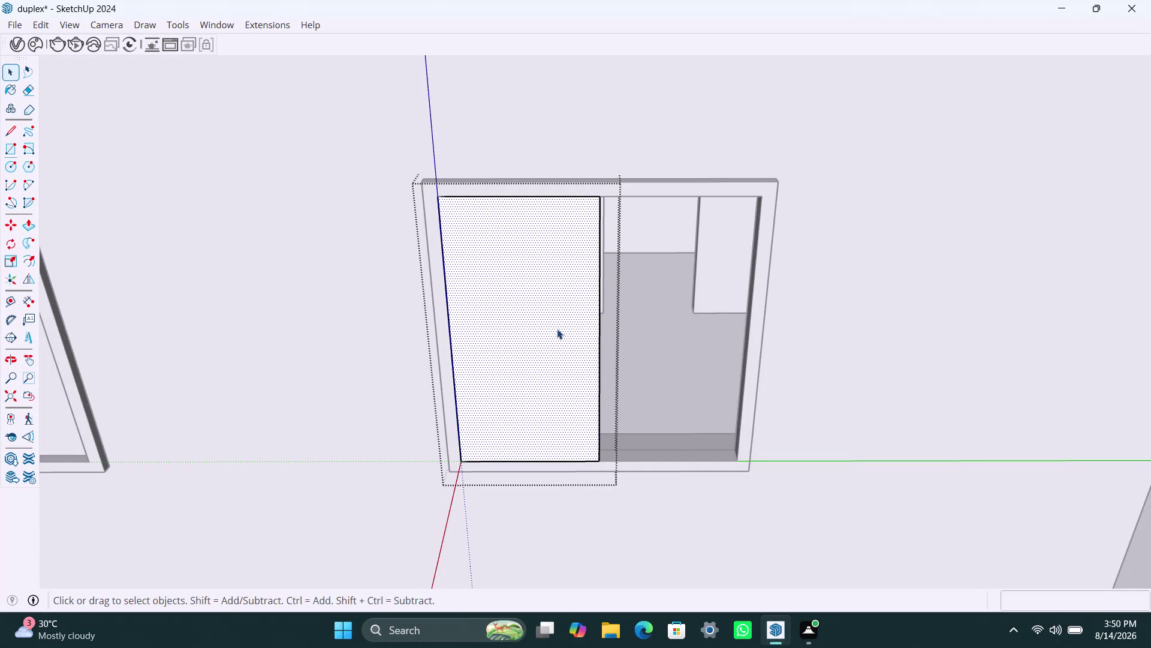
key(p)
click(557, 328)
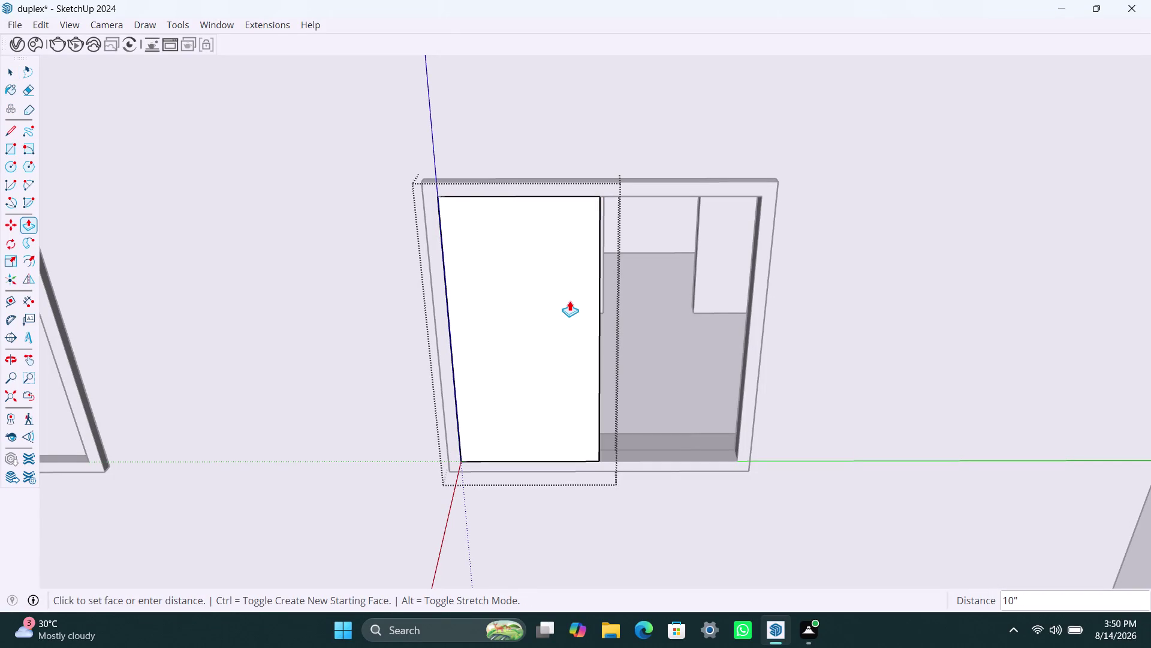
text(8mm)
key(Return)
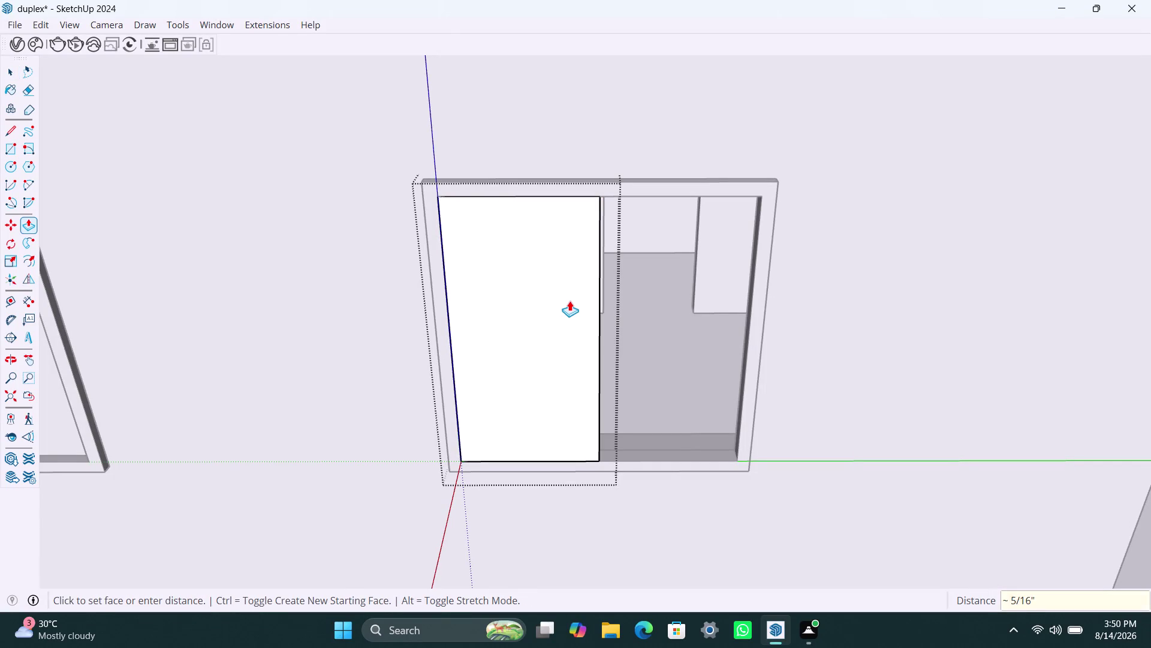
key(space)
scroll(down, 3)
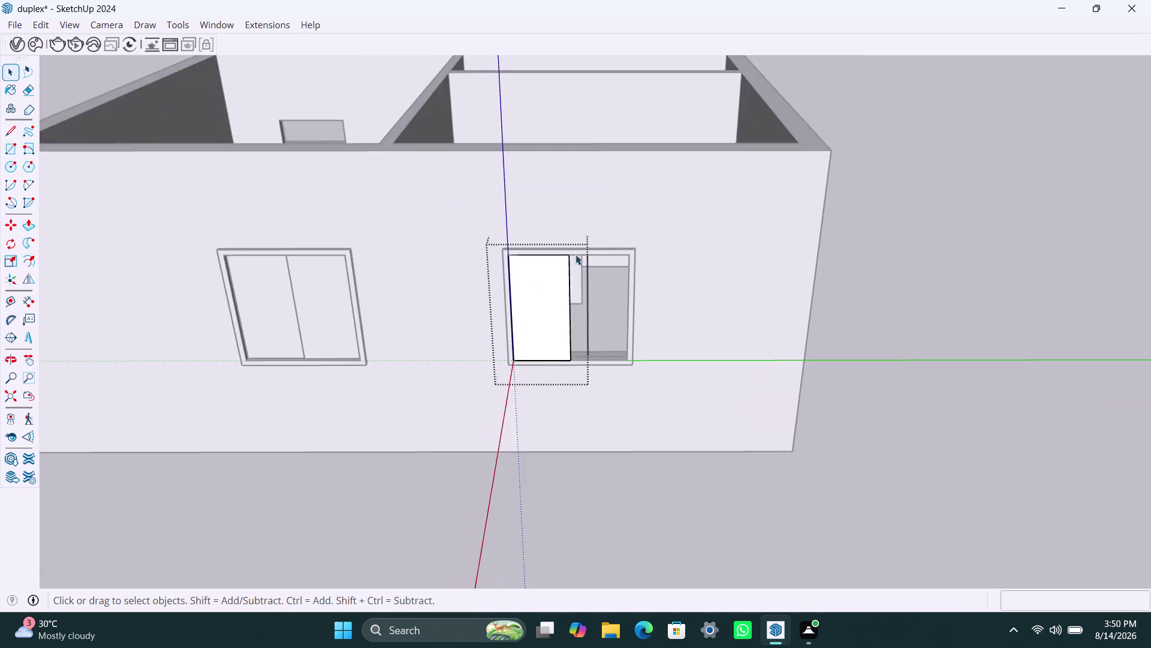
scroll(down, 3)
click(829, 278)
Move the sash group by its bottom corner onto the frame's sill.
scroll(up, 3)
middle_drag(559, 358, 465, 385)
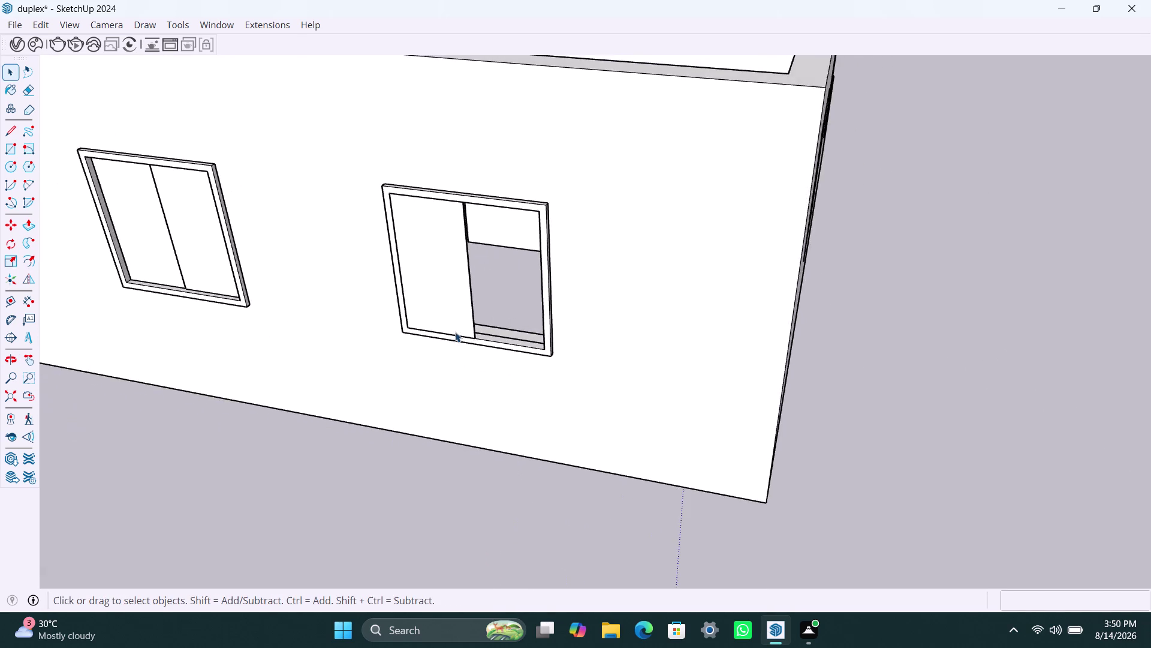
scroll(up, 3)
click(460, 313)
scroll(up, 3)
key(m)
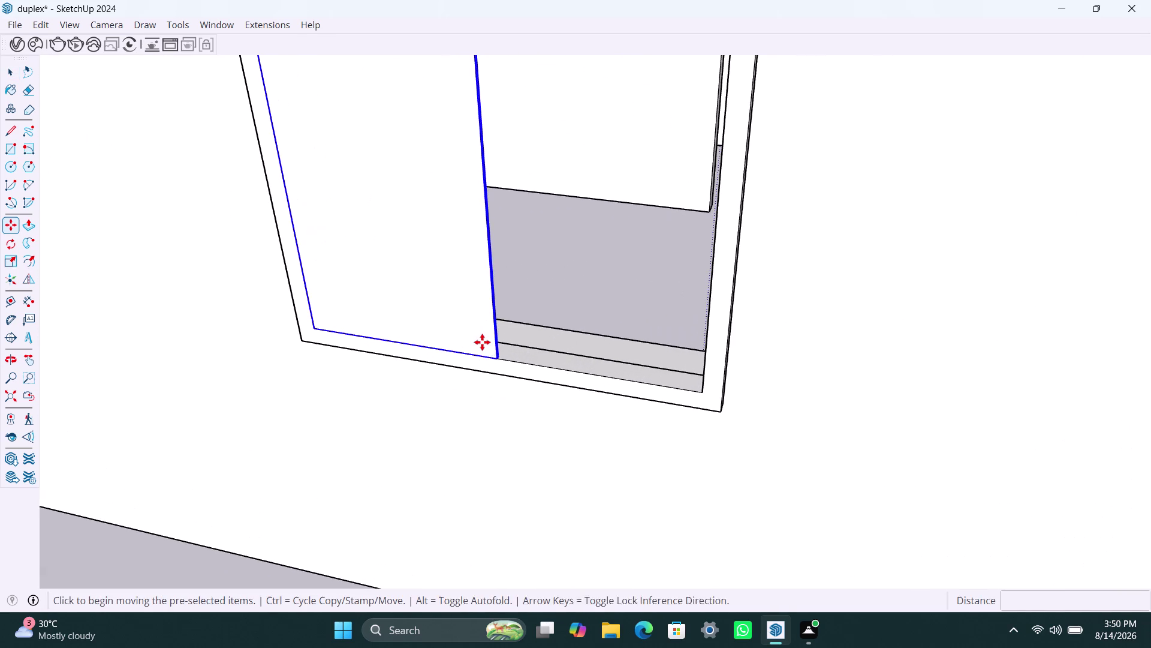
click(496, 355)
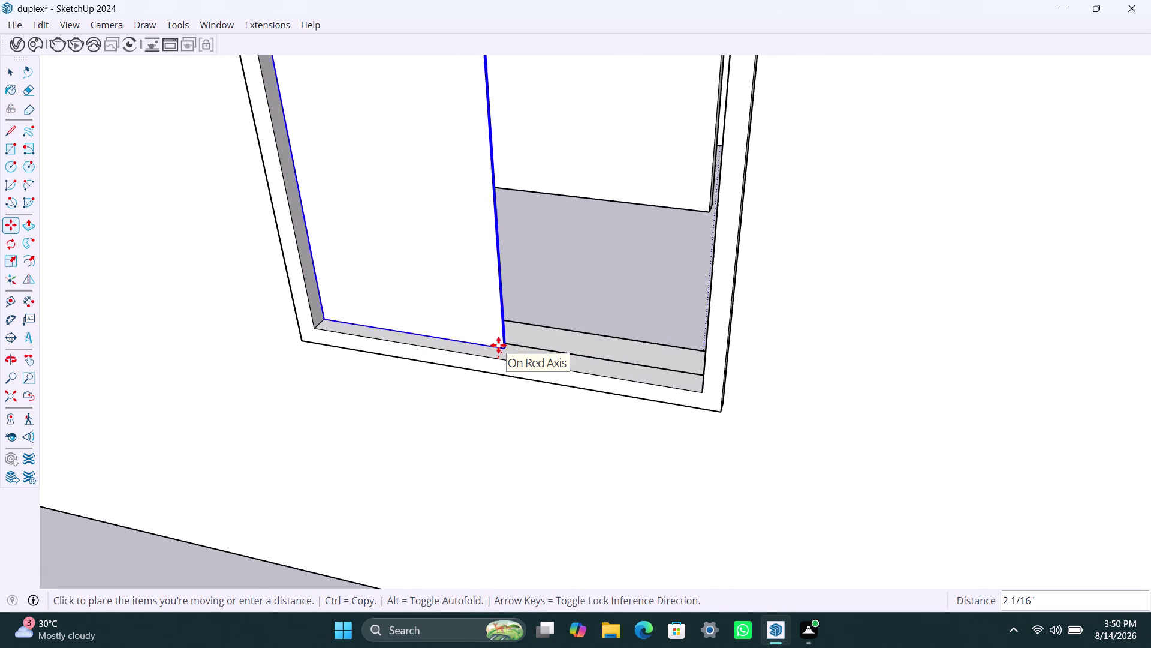
click(498, 344)
key(space)
Reposition the sash into the frame's inner corner, then orbit out to both windows.
click(469, 319)
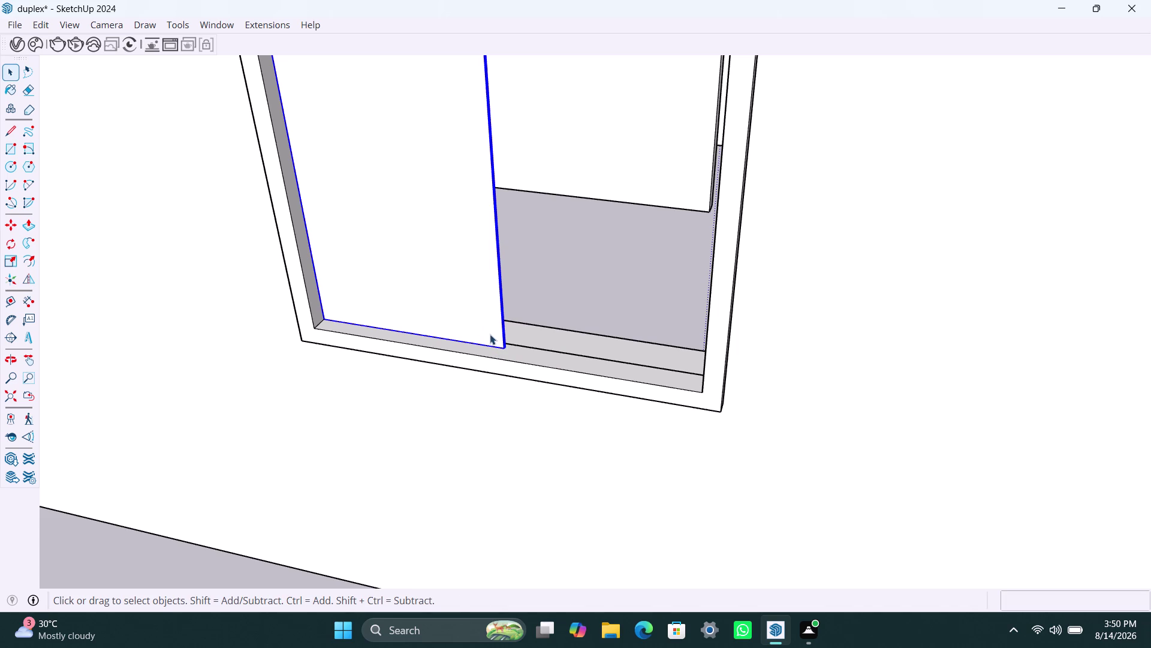
click(497, 337)
key(m)
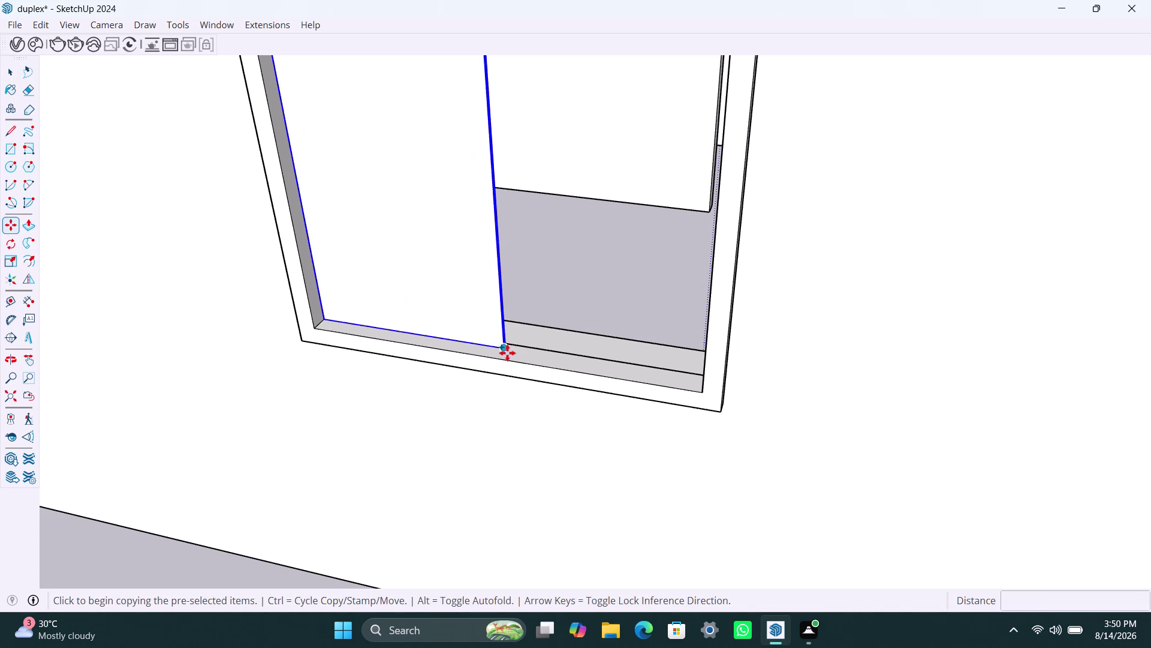
click(507, 352)
click(702, 396)
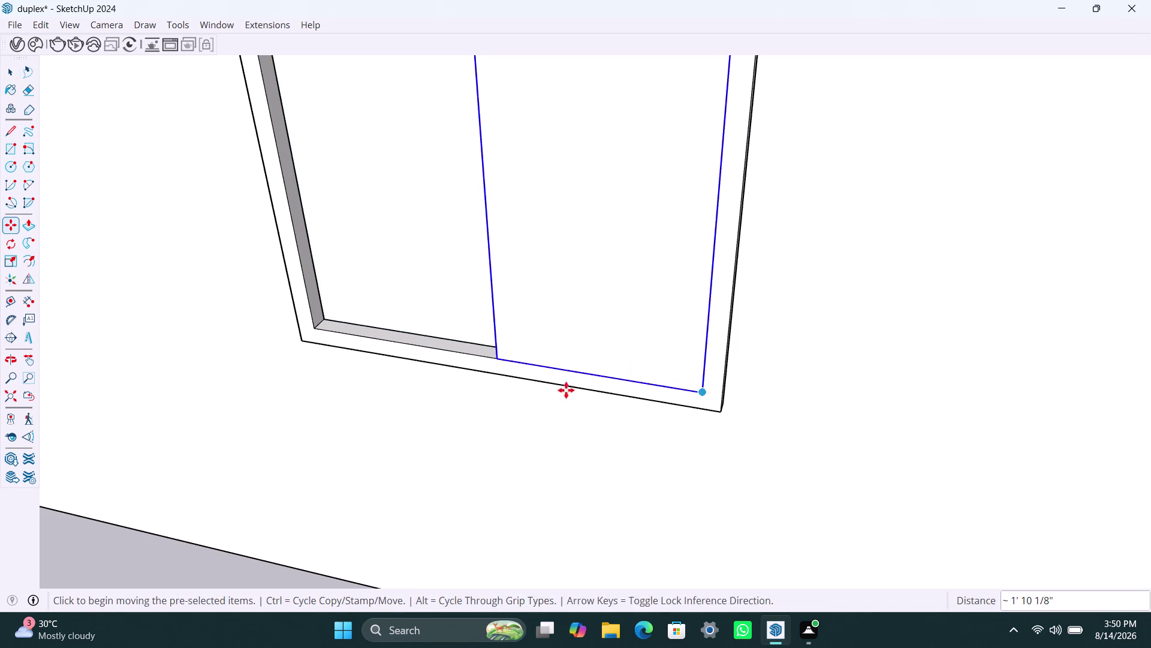
scroll(down, 3)
middle_drag(490, 335, 820, 352)
scroll(up, 3)
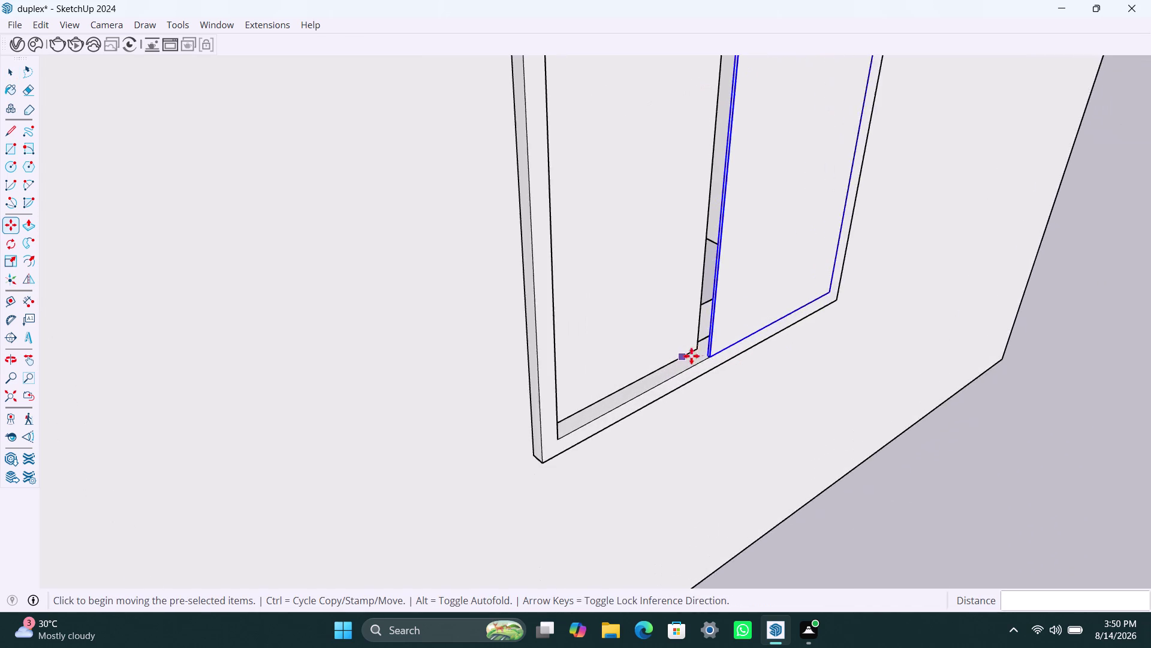
scroll(up, 3)
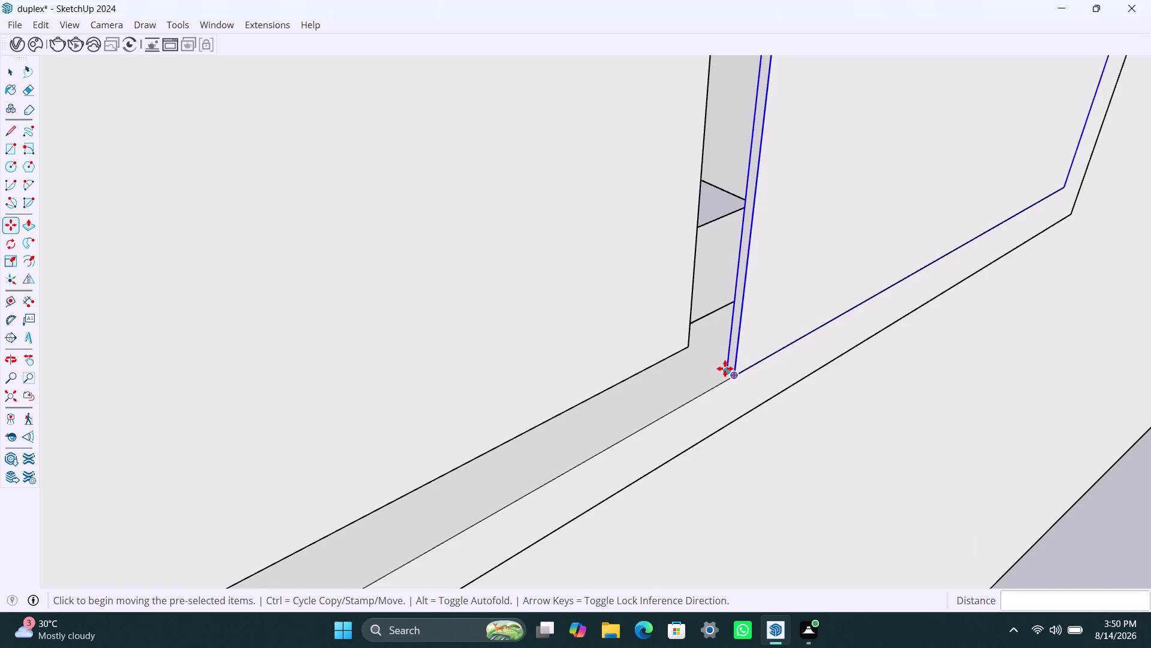
click(725, 368)
click(682, 348)
scroll(down, 3)
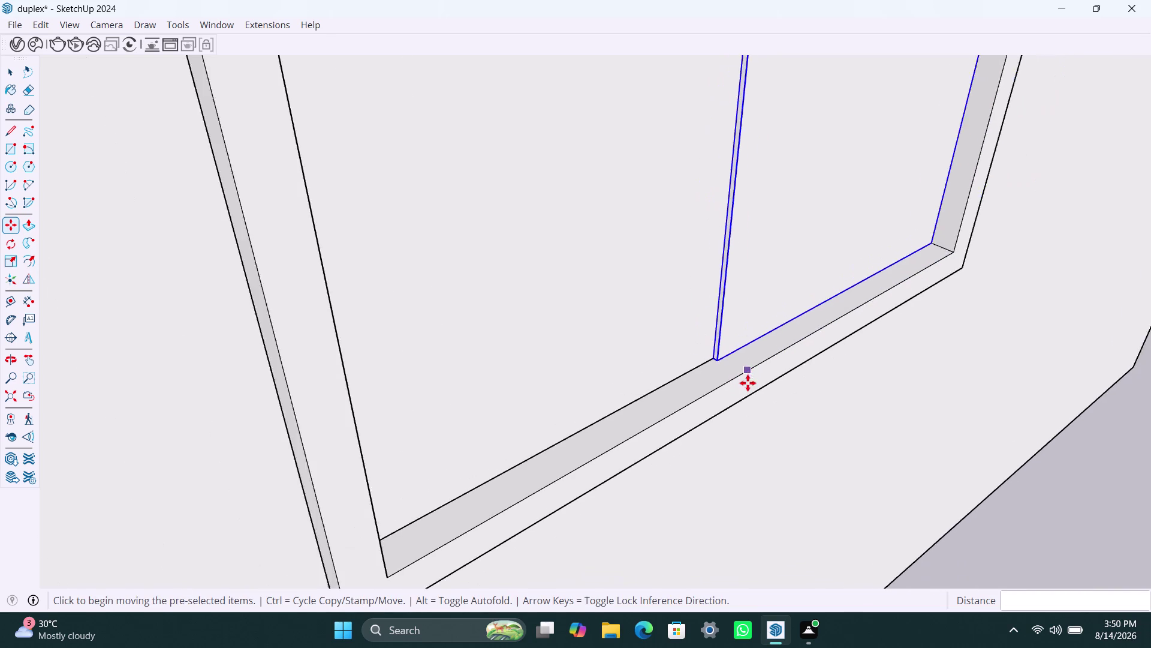
scroll(down, 3)
scroll(down, 3)
scroll(down, 3)
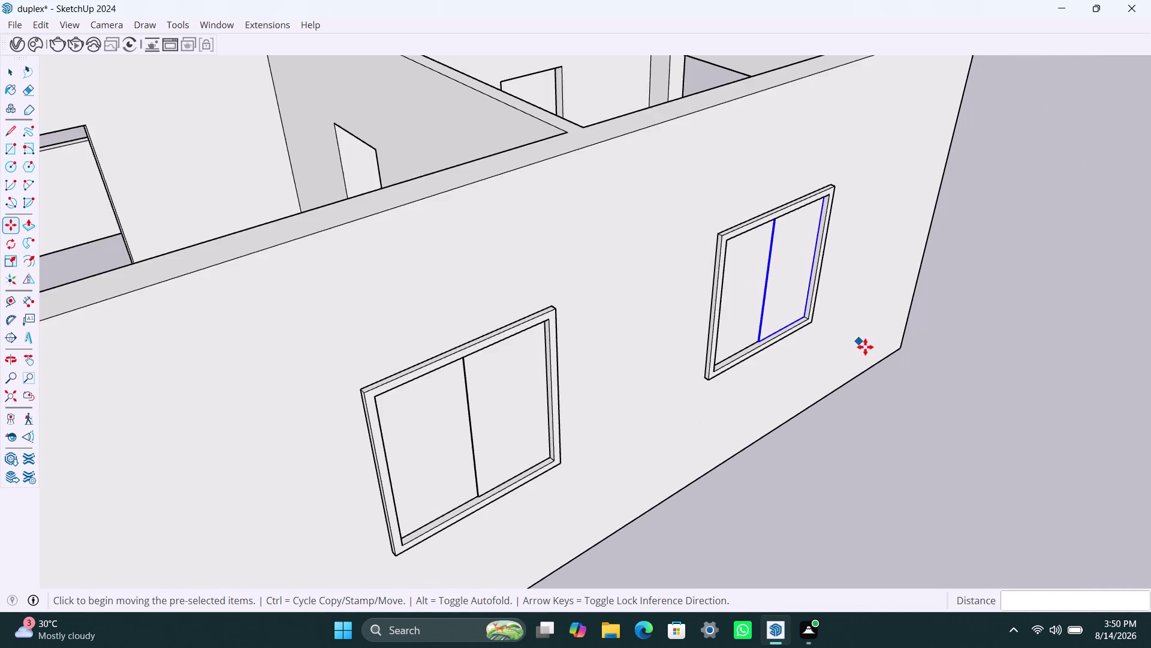
scroll(down, 3)
middle_drag(888, 385, 155, 325)
scroll(down, 3)
scroll(down, 3)
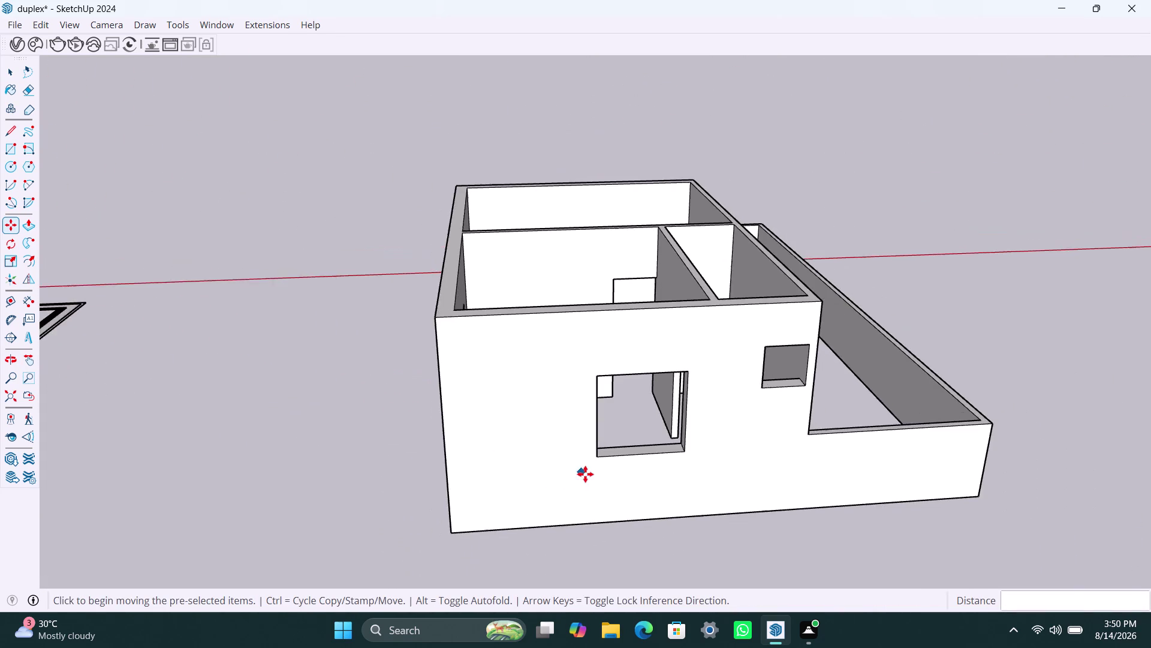
Draw a rectangle over the front-wall opening and make it a group.
middle_drag(586, 473, 530, 439)
key(space)
key(space)
key(r)
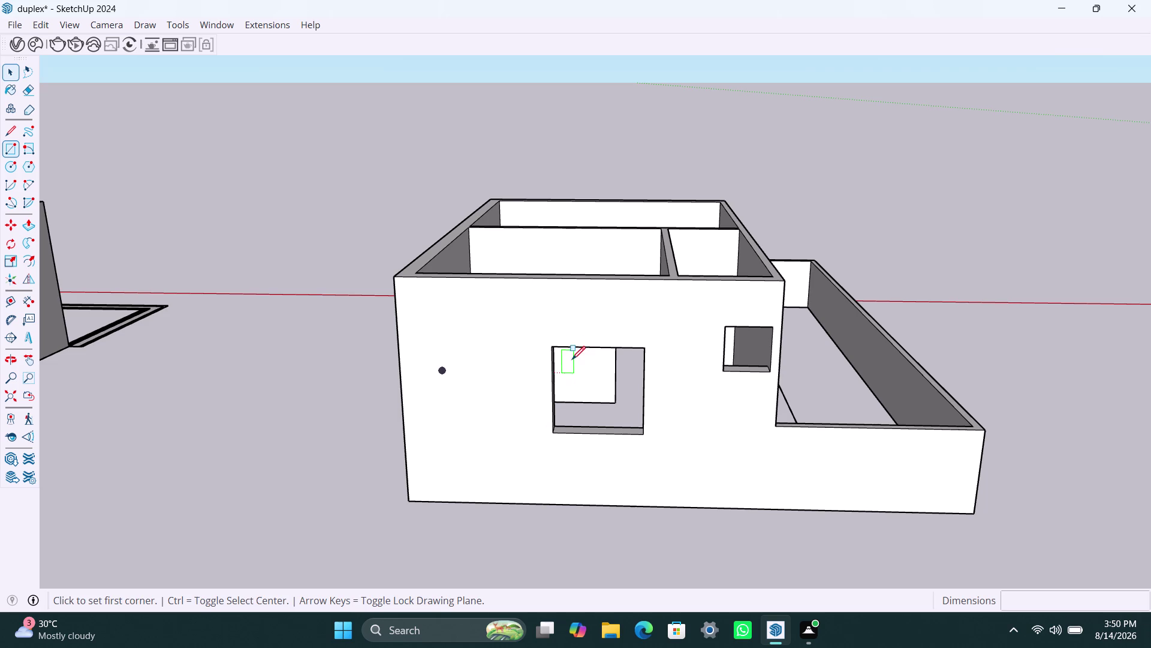
click(554, 348)
click(645, 432)
key(space)
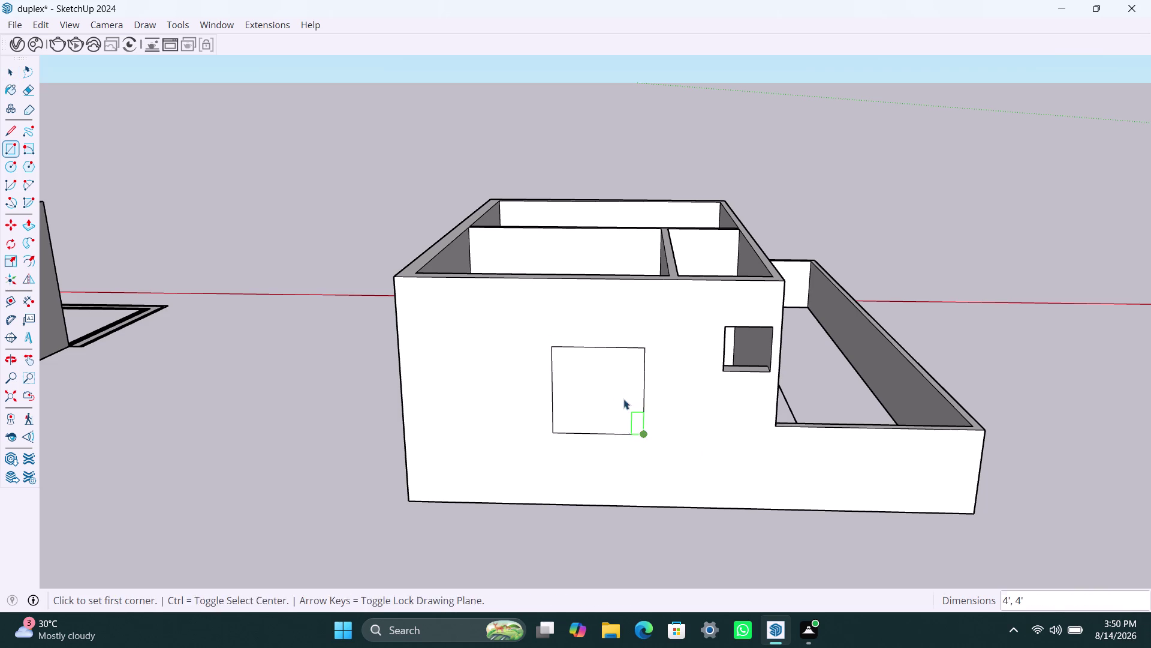
double_click(617, 392)
right_click(618, 390)
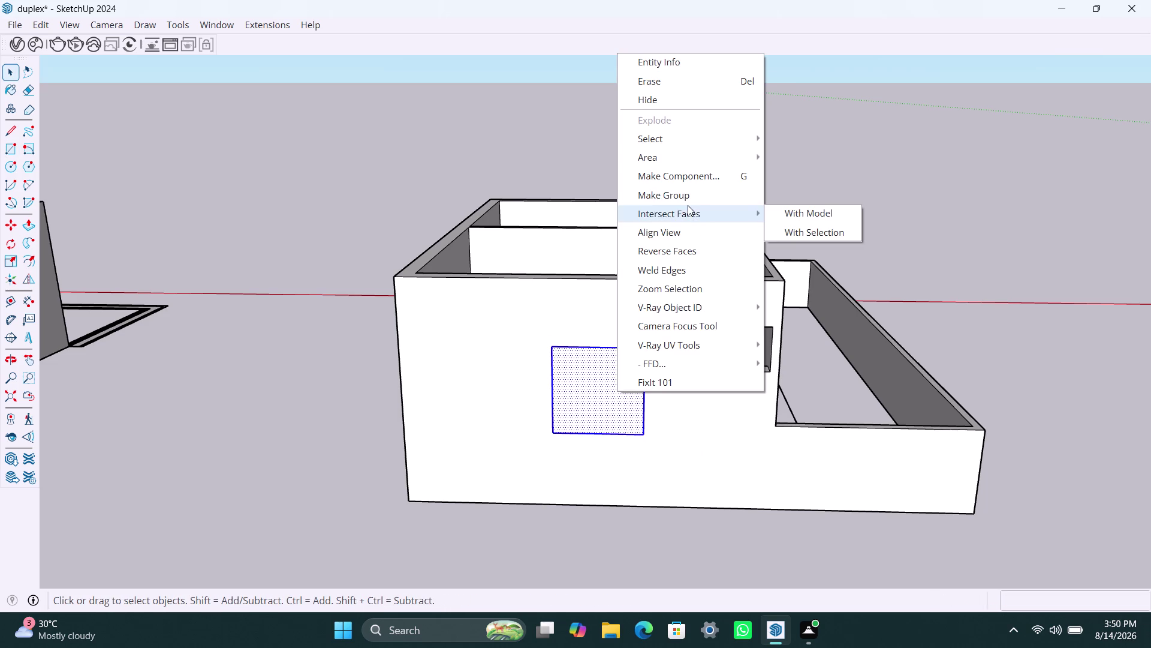
click(686, 200)
Inside the group, offset the rectangle 2" inward and delete the inner face.
double_click(599, 394)
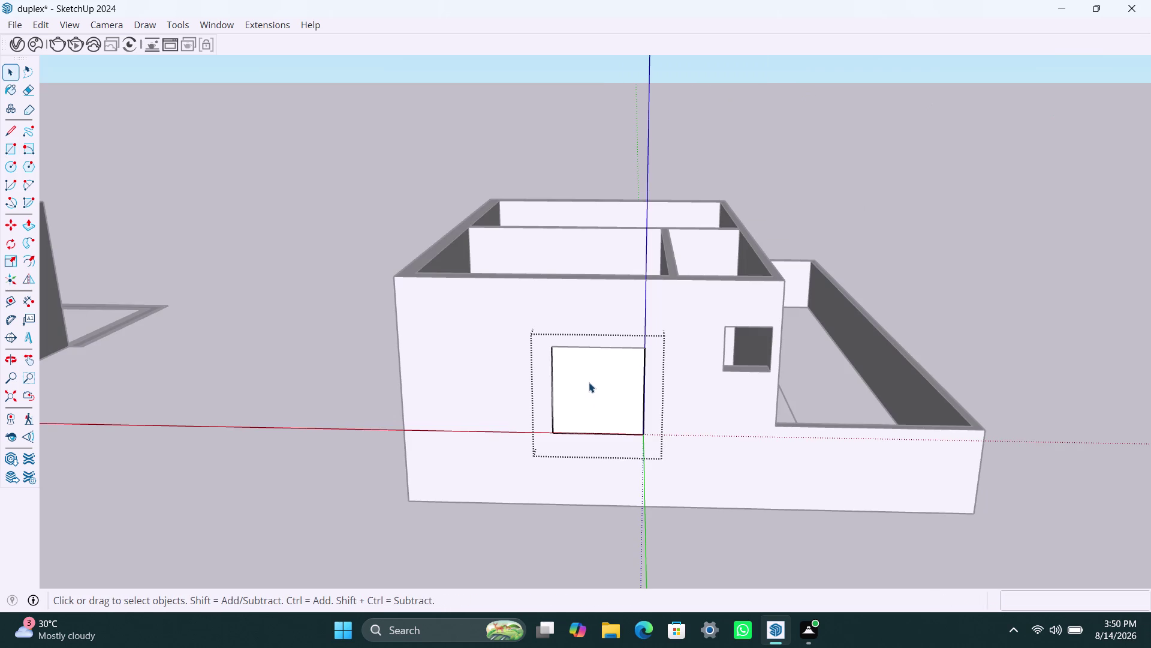
key(f)
click(568, 380)
text(2)
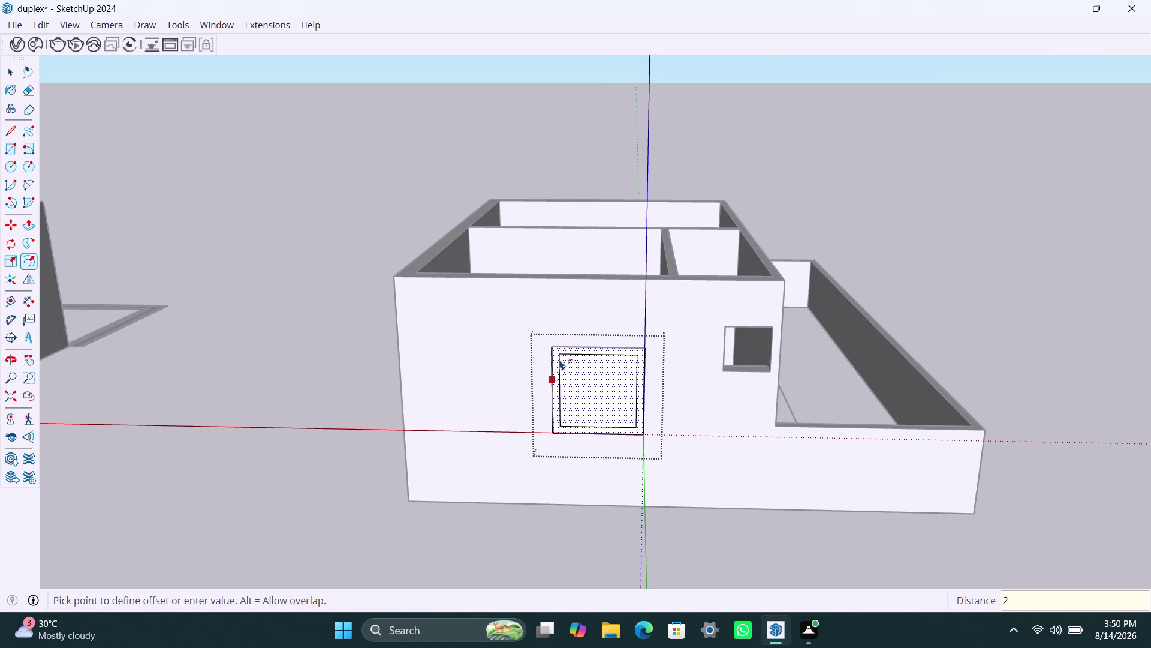
text(")
key(Return)
key(v)
key(space)
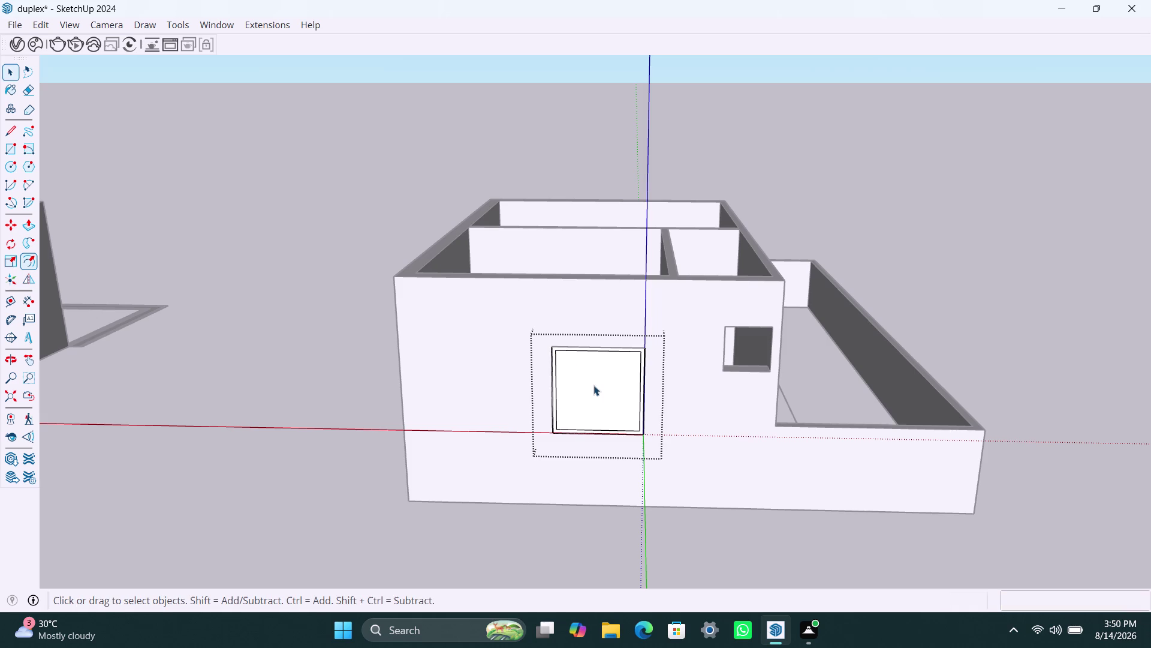
click(593, 385)
key(Delete)
Push/pull the frame border out 1.5".
scroll(up, 3)
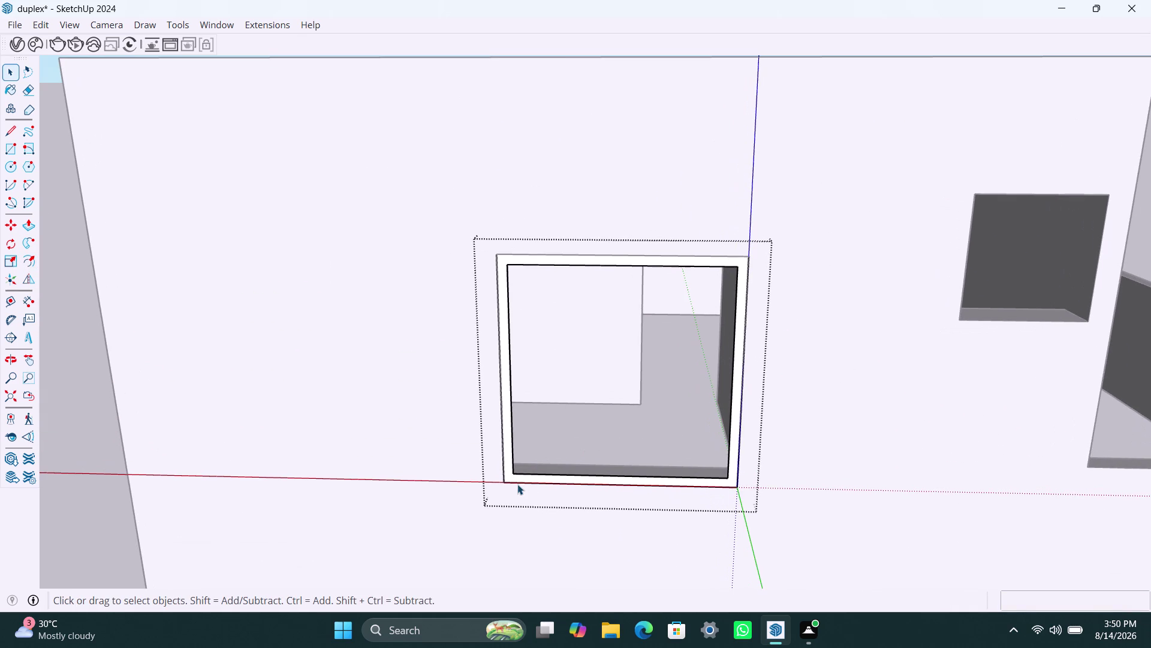
click(508, 470)
key(p)
click(508, 469)
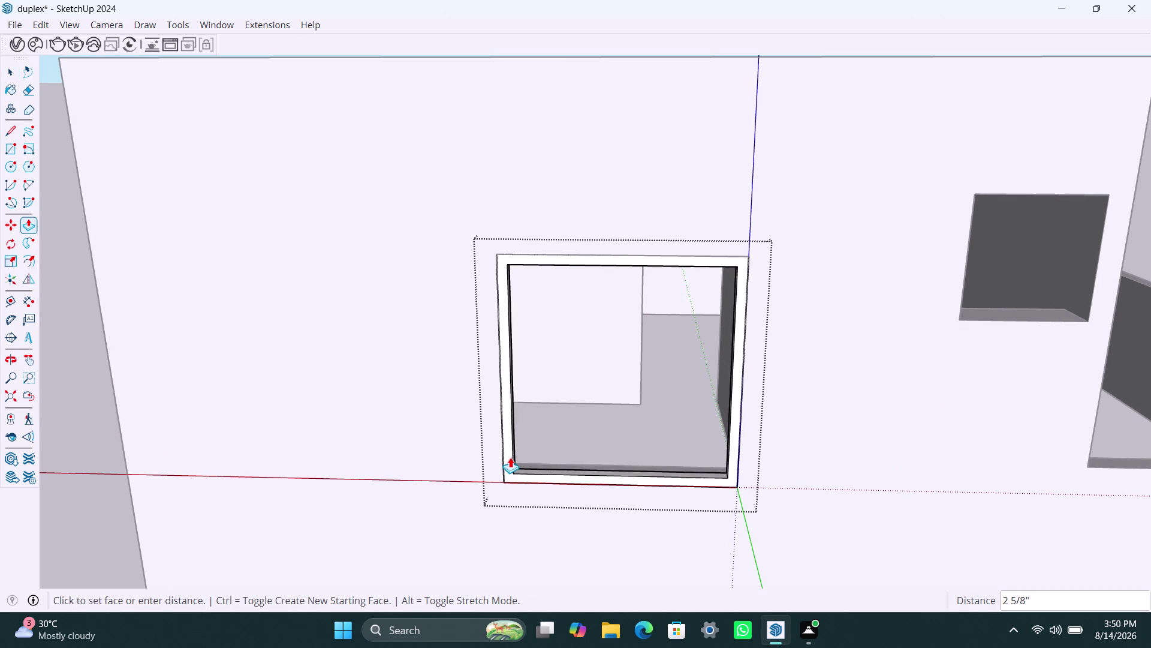
text(1.)
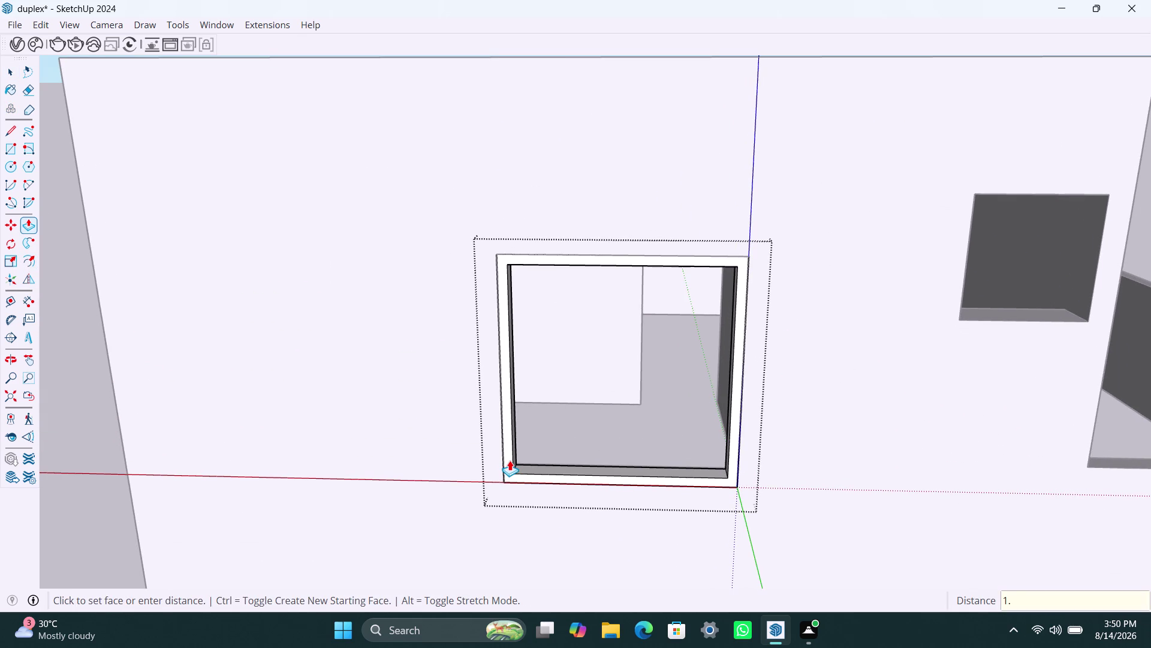
text(5")
key(Return)
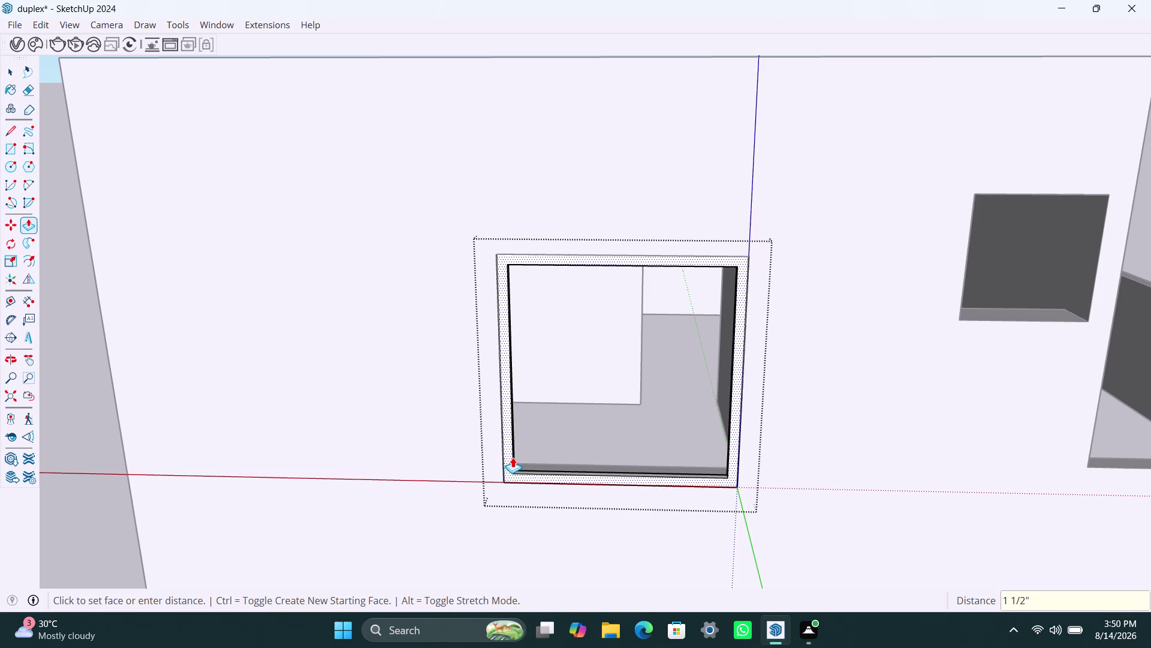
click(512, 457)
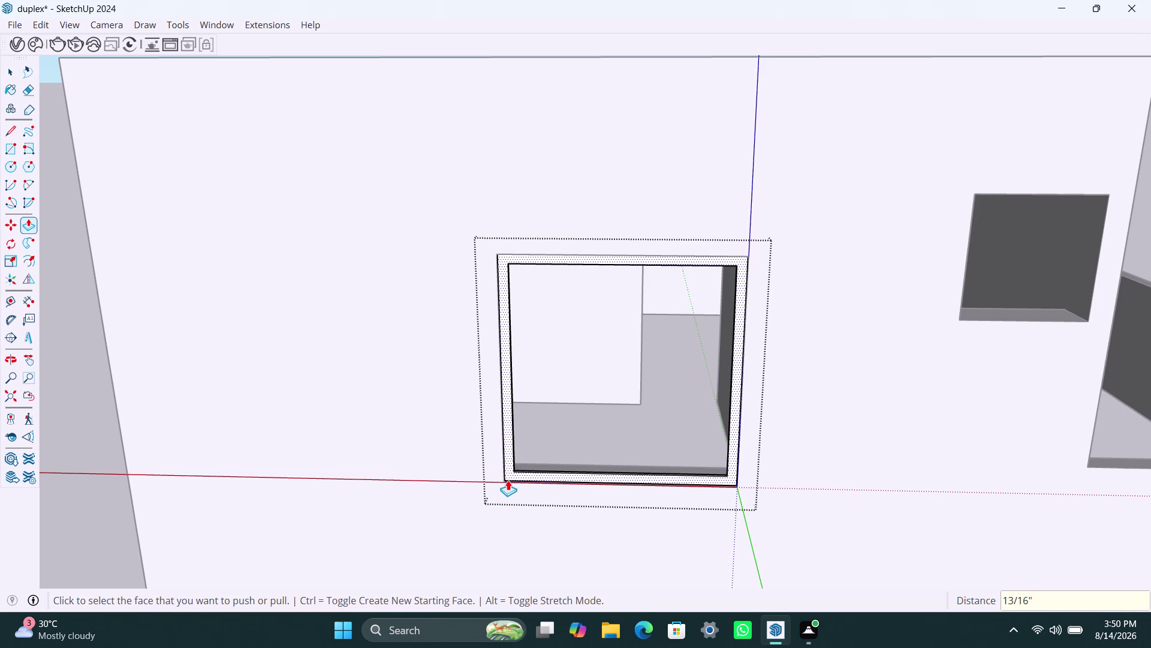
key(ctrl+z)
click(506, 465)
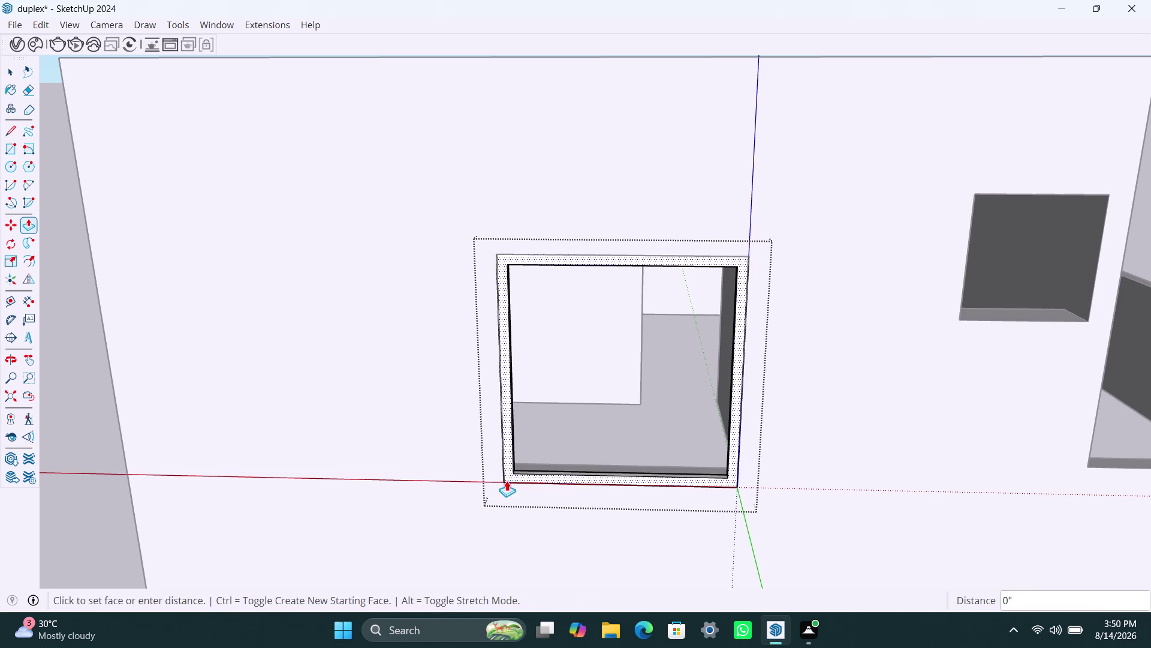
text(1.5)
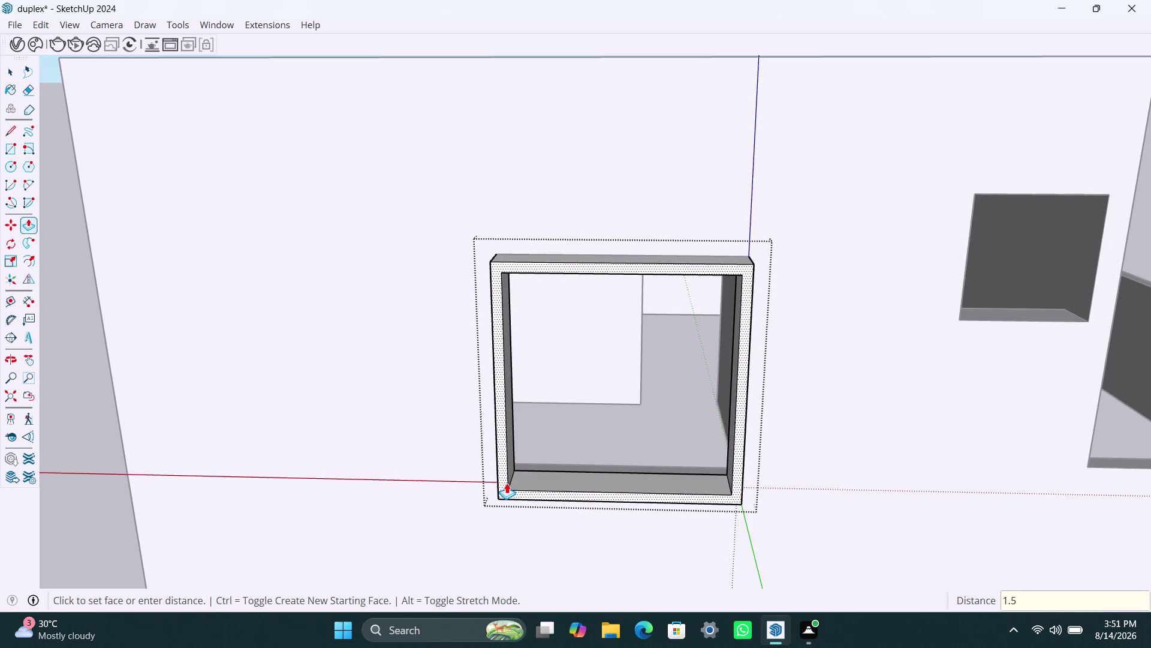
text(")
key(Return)
key(space)
scroll(down, 3)
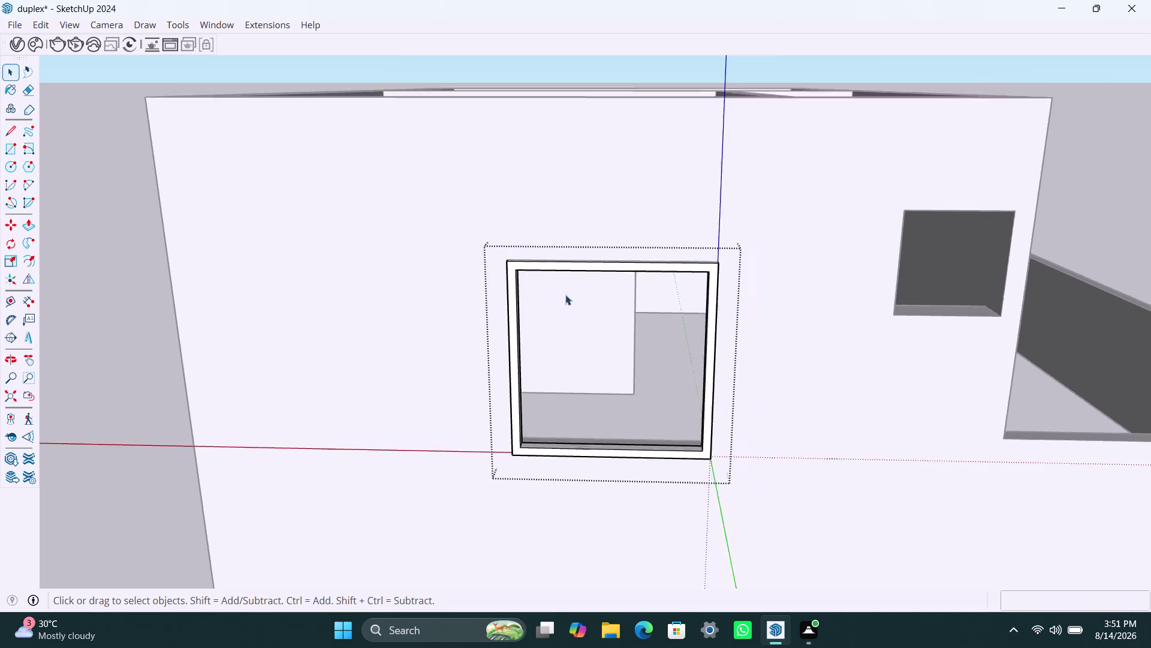
Draw the left sash rectangle from the frame's inner top corner to the sill midpoint, and group it.
middle_drag(559, 303, 530, 300)
scroll(up, 3)
key(r)
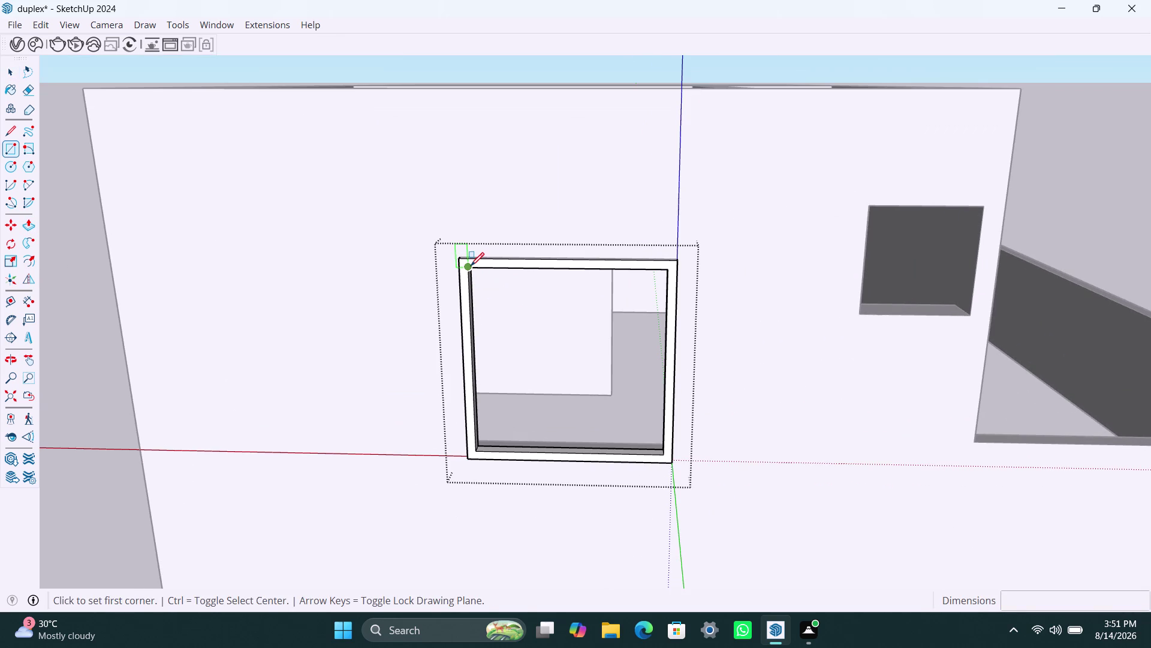
click(471, 266)
click(575, 454)
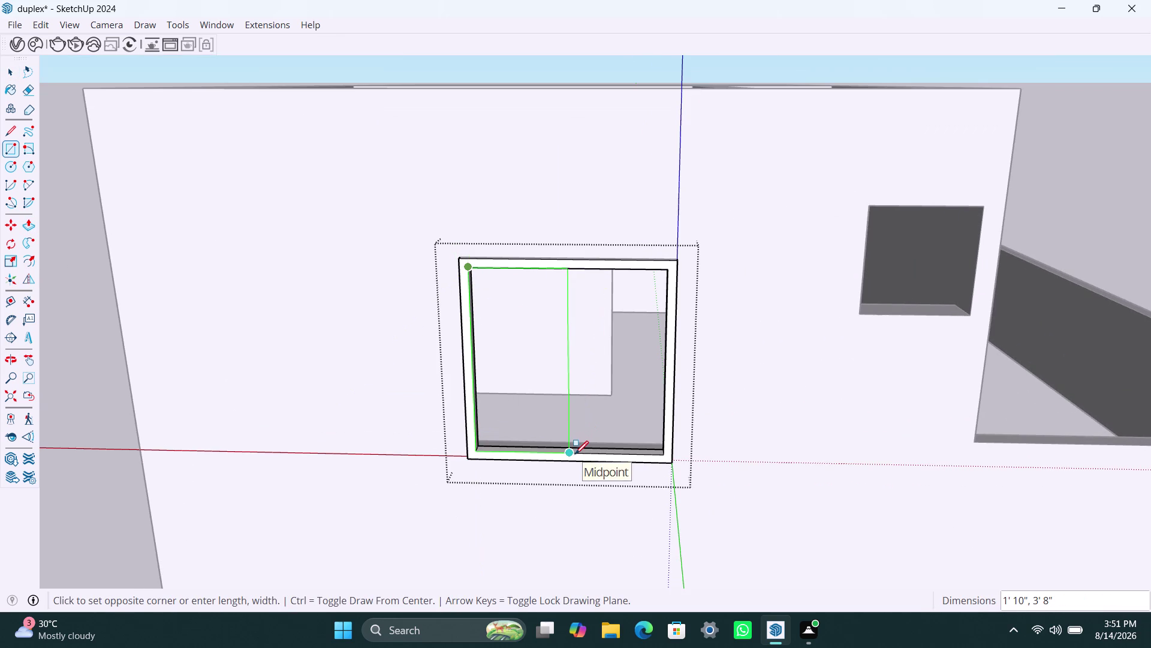
key(space)
click(597, 404)
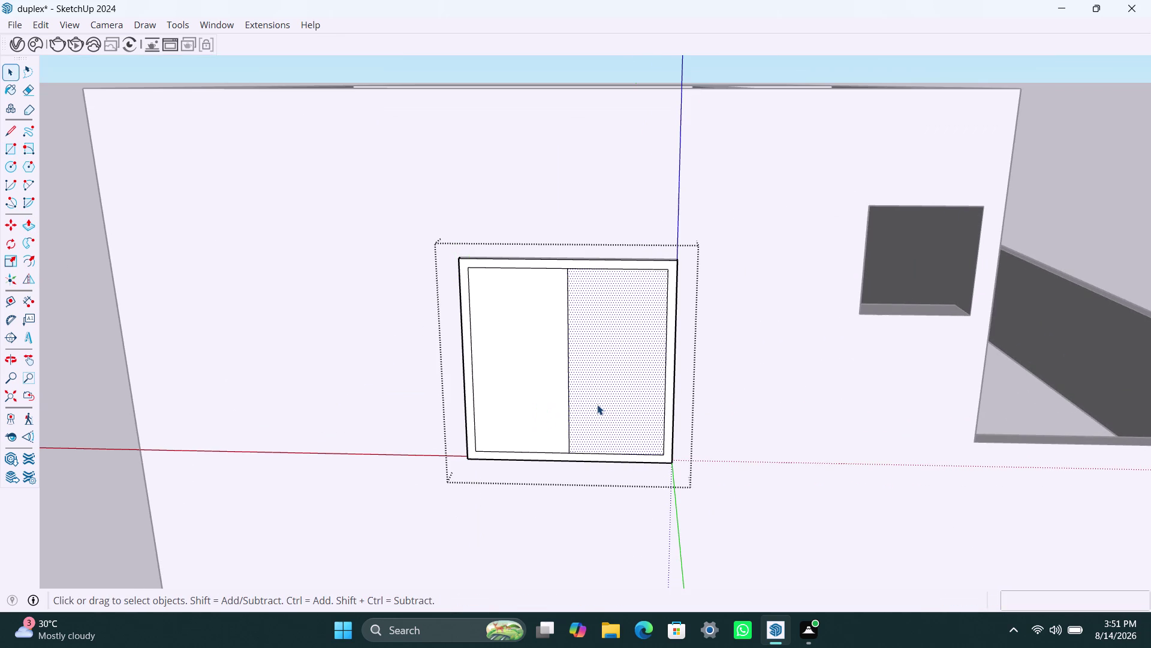
key(Delete)
double_click(508, 410)
right_click(510, 409)
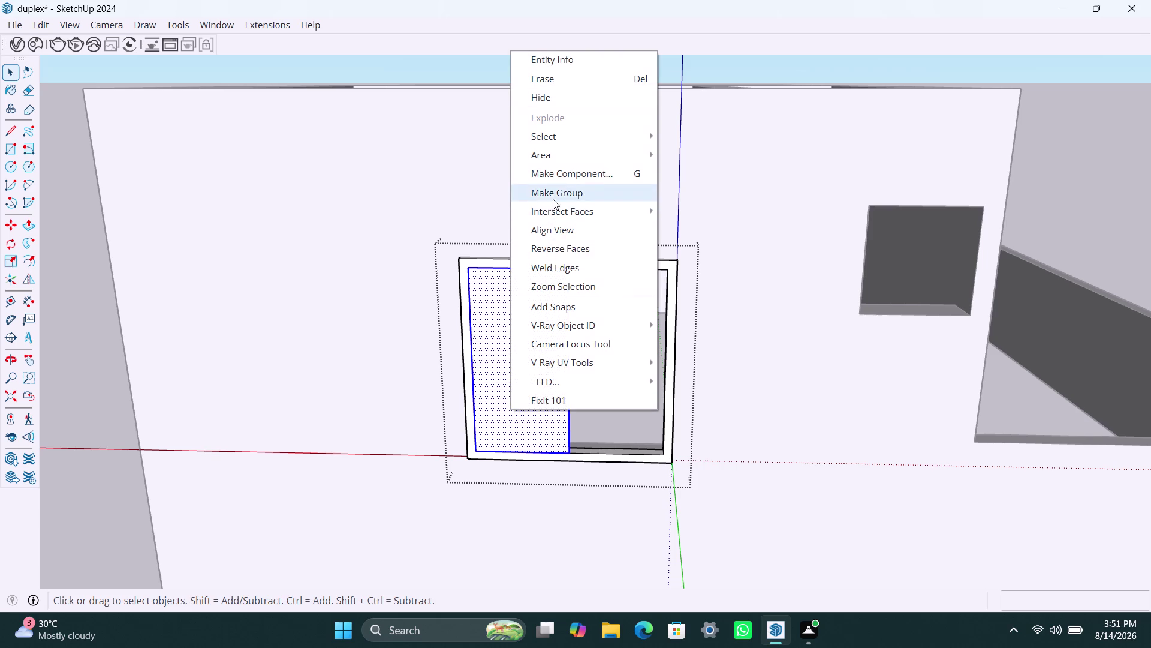
click(553, 199)
Inside the sash group, push/pull the sash face to 8mm thick.
double_click(549, 369)
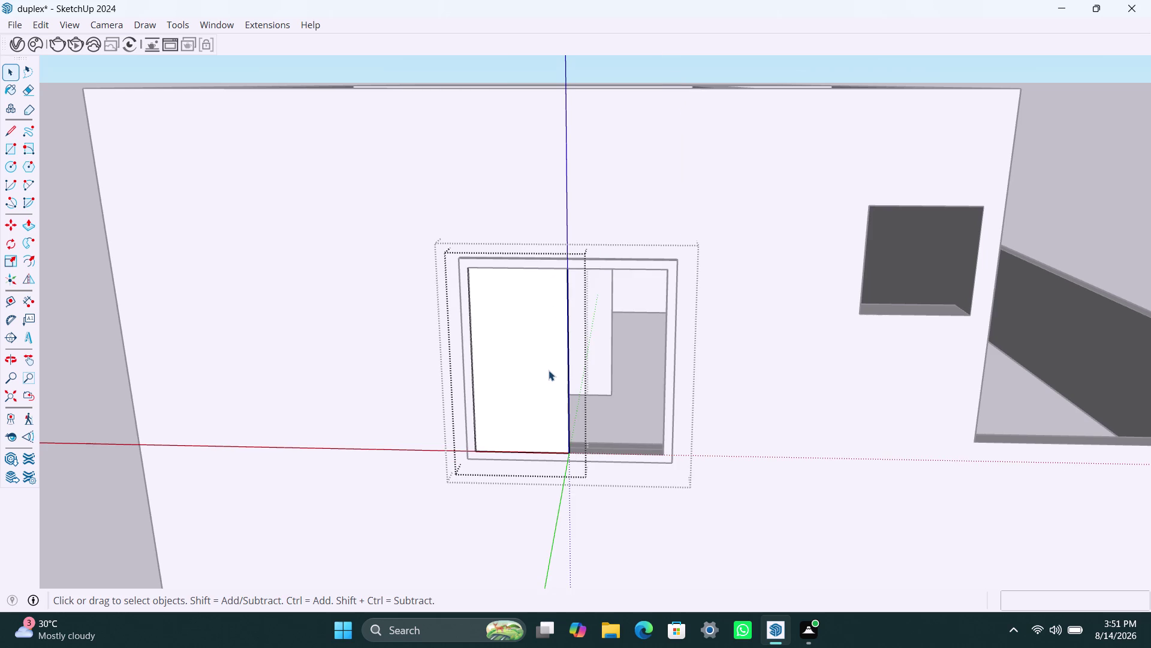
click(548, 370)
key(p)
click(548, 370)
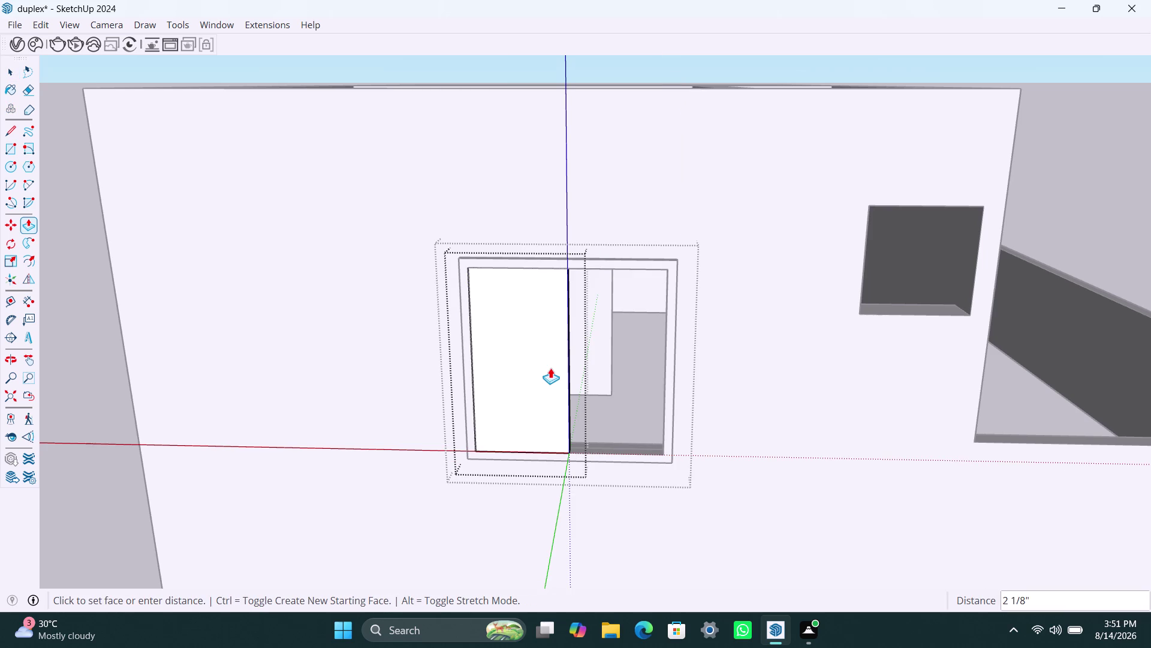
text(8mm)
key(Return)
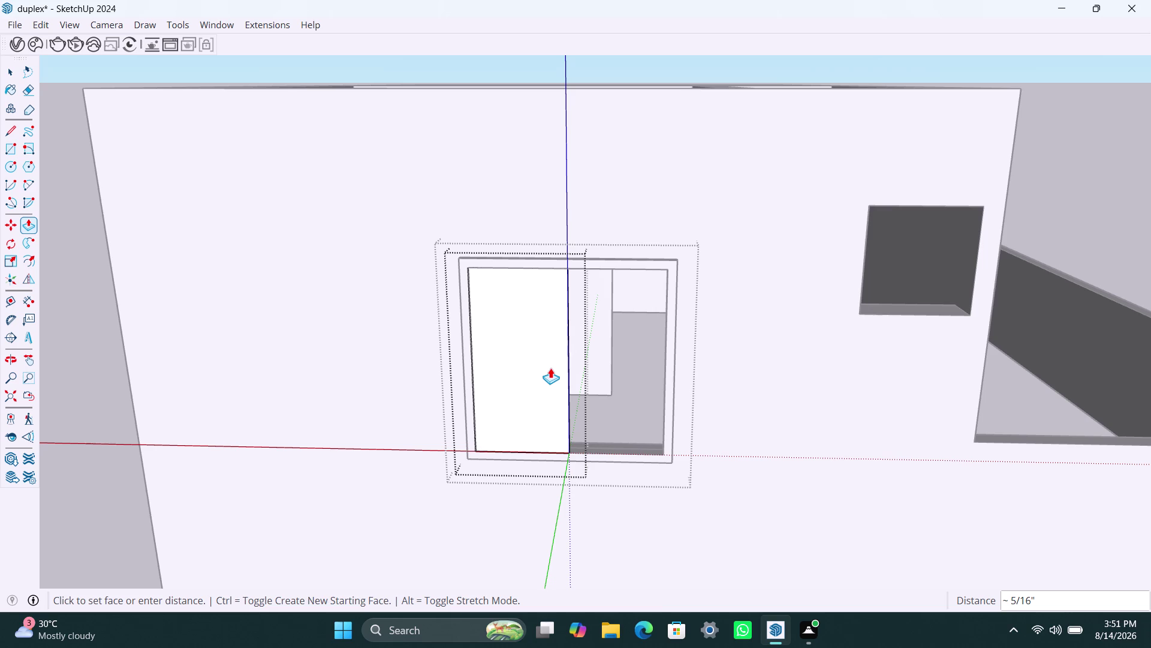
Orbit to check the sash, return to the front wall and select the large window.
scroll(down, 3)
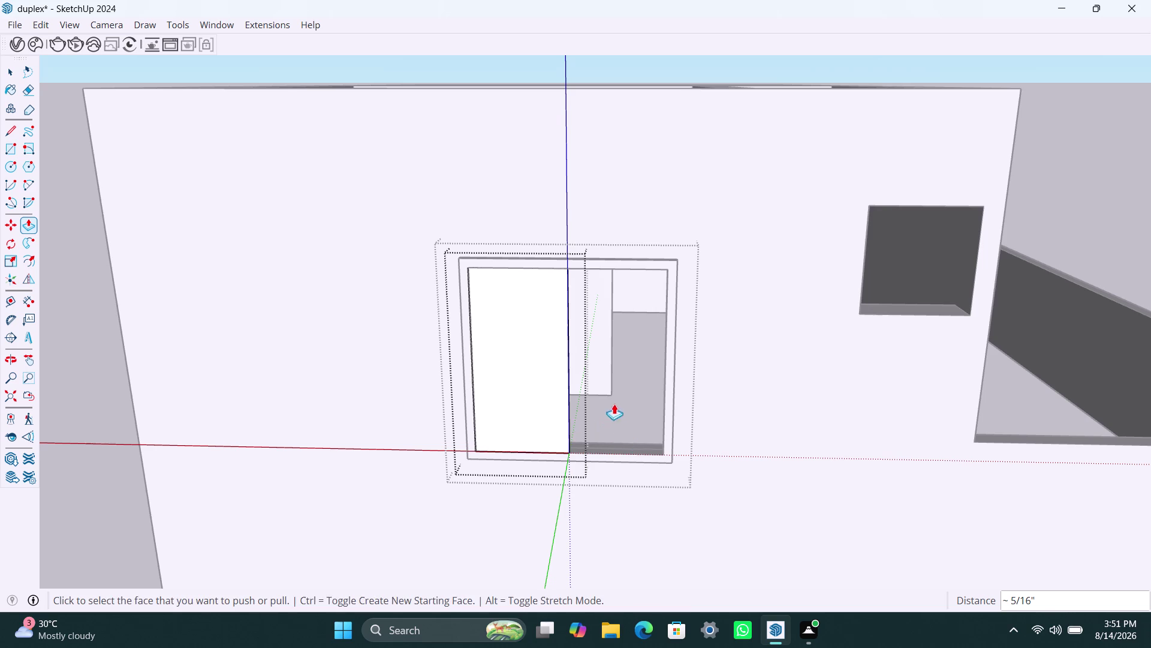
middle_drag(589, 382, 400, 412)
scroll(up, 3)
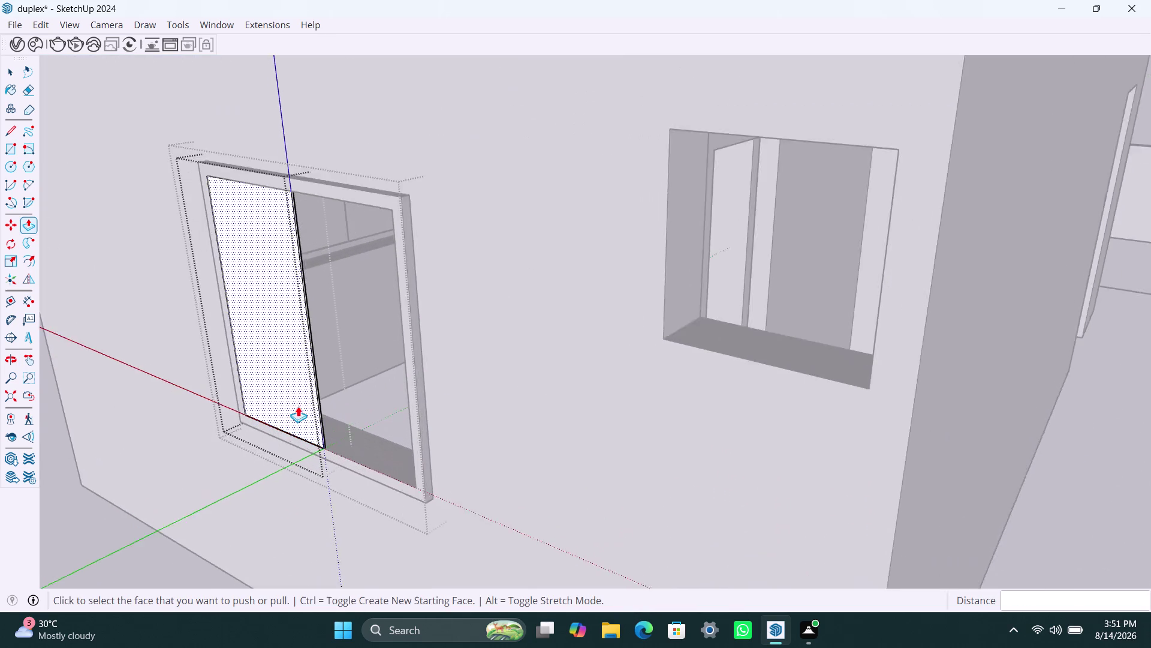
scroll(up, 3)
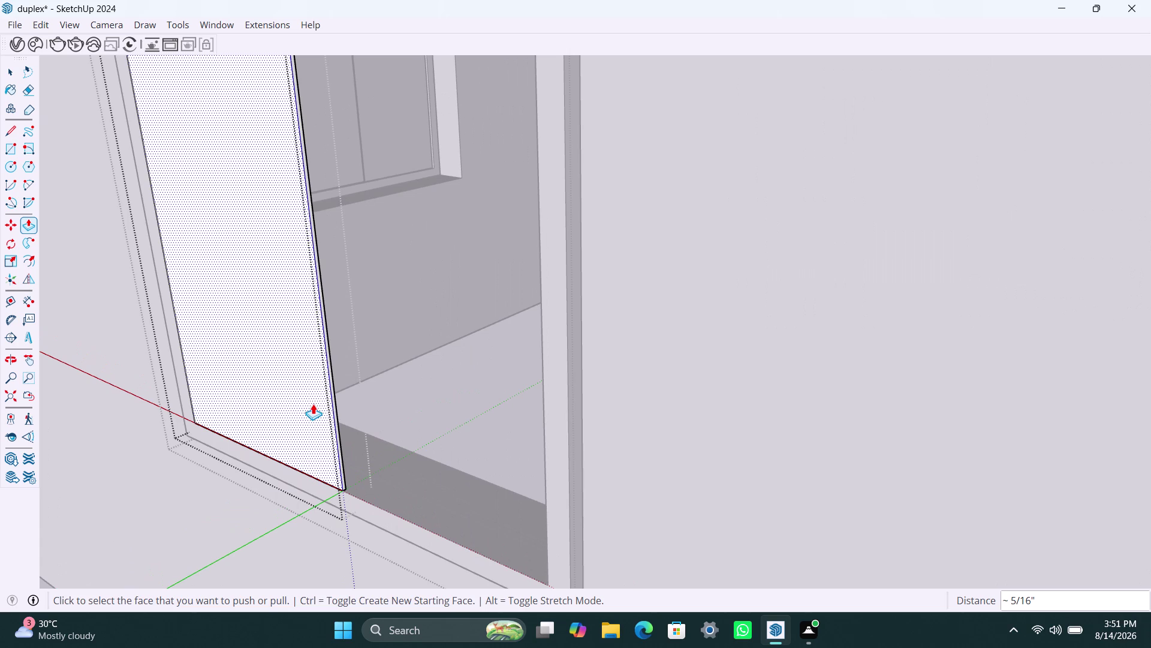
scroll(down, 3)
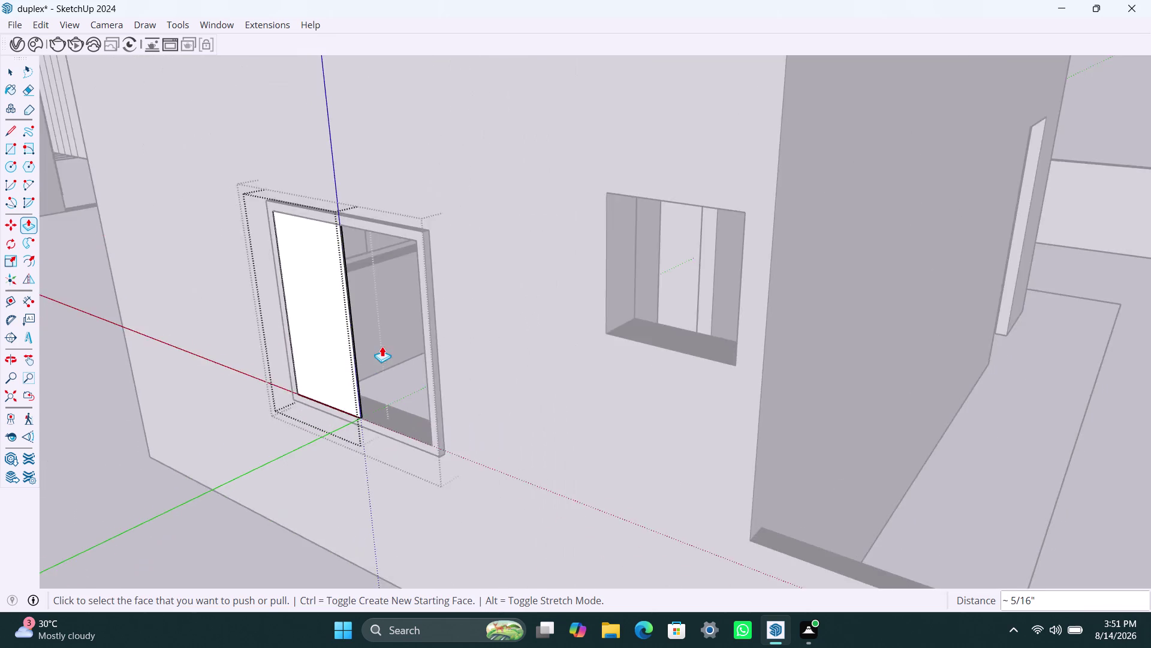
scroll(down, 3)
middle_drag(384, 363, 449, 344)
key(space)
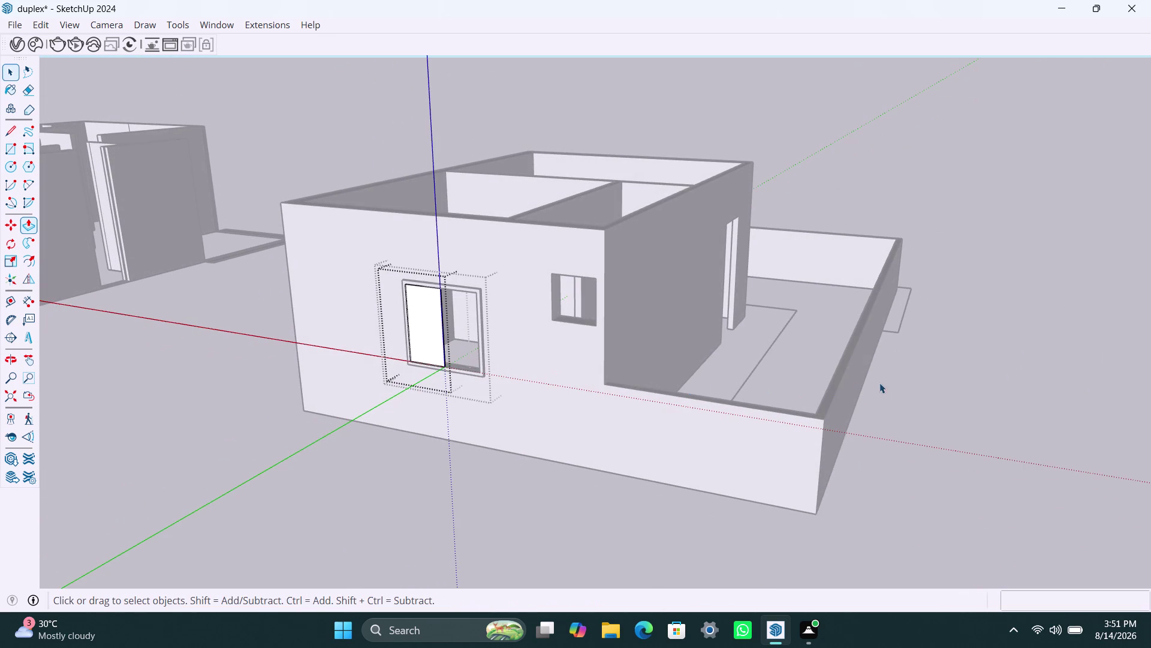
click(898, 385)
scroll(down, 3)
click(779, 185)
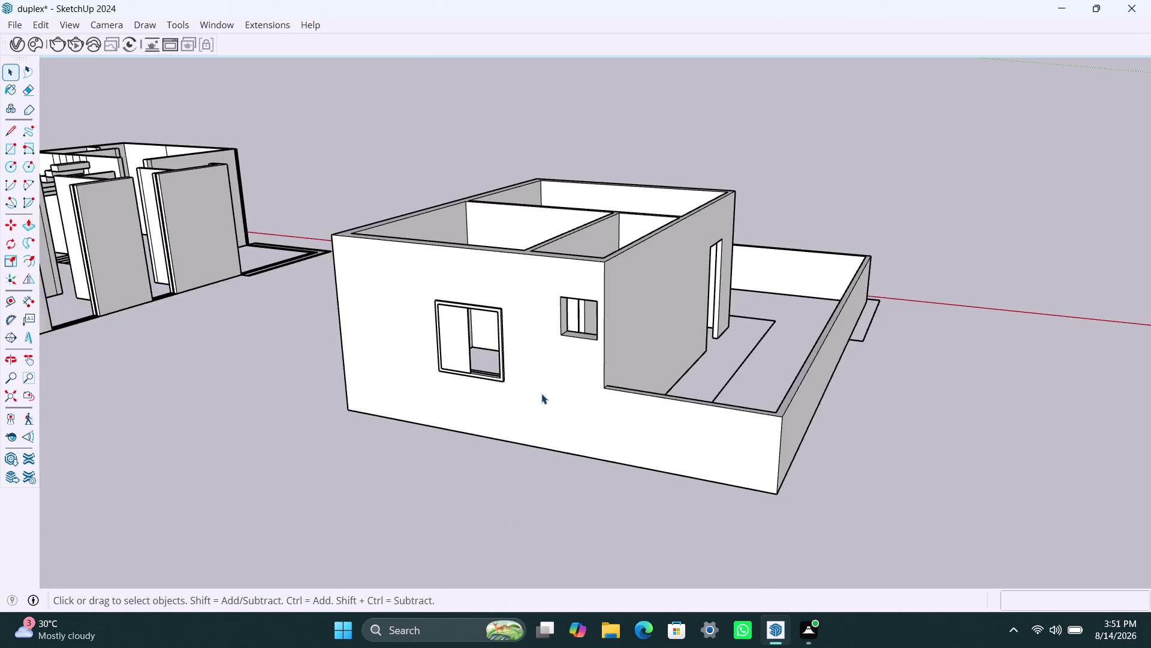
scroll(down, 3)
middle_drag(477, 408, 556, 398)
scroll(up, 3)
click(549, 331)
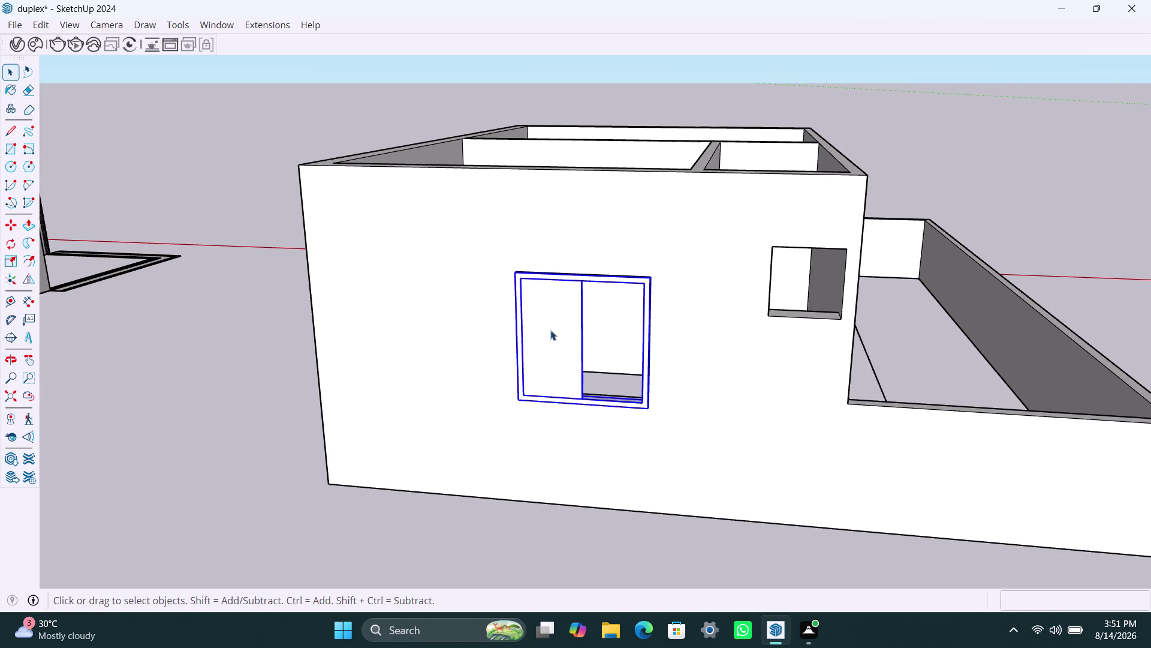
Enter the large window group and select its left sash with Move.
scroll(up, 3)
click(561, 361)
double_click(571, 394)
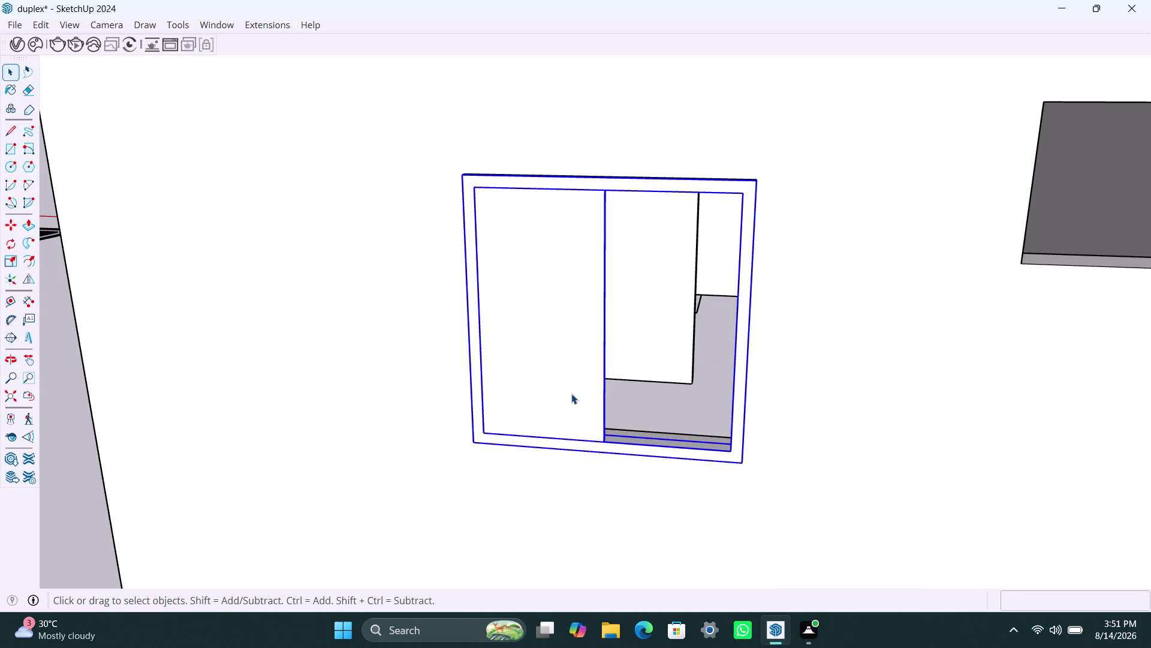
click(581, 415)
scroll(up, 3)
key(m)
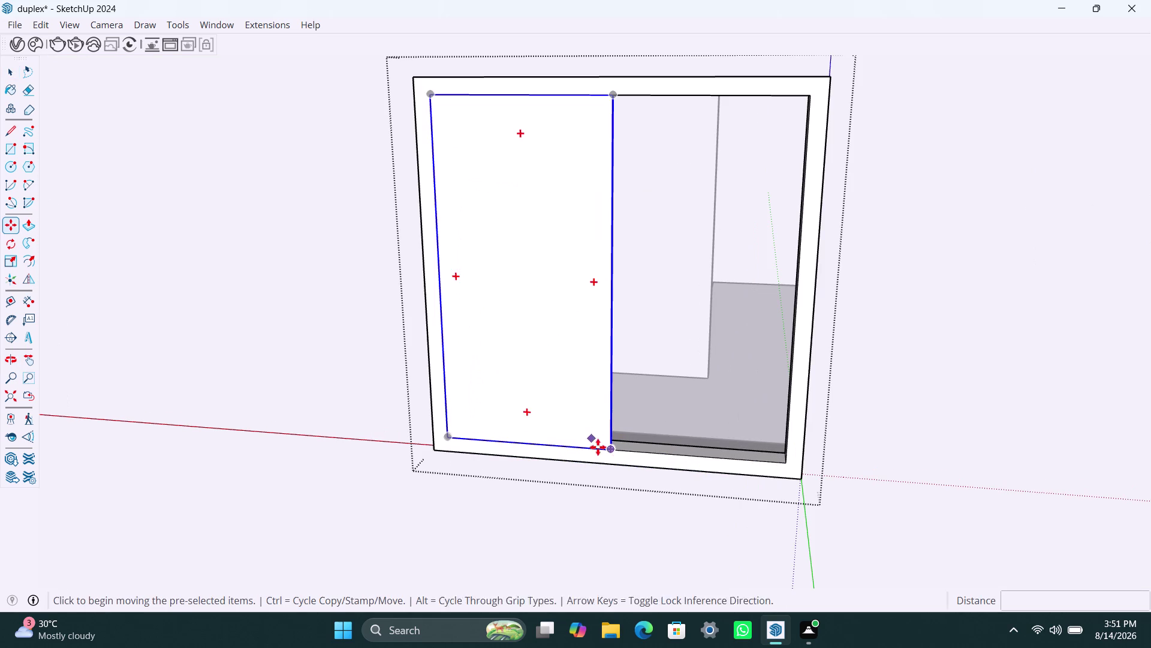
click(610, 450)
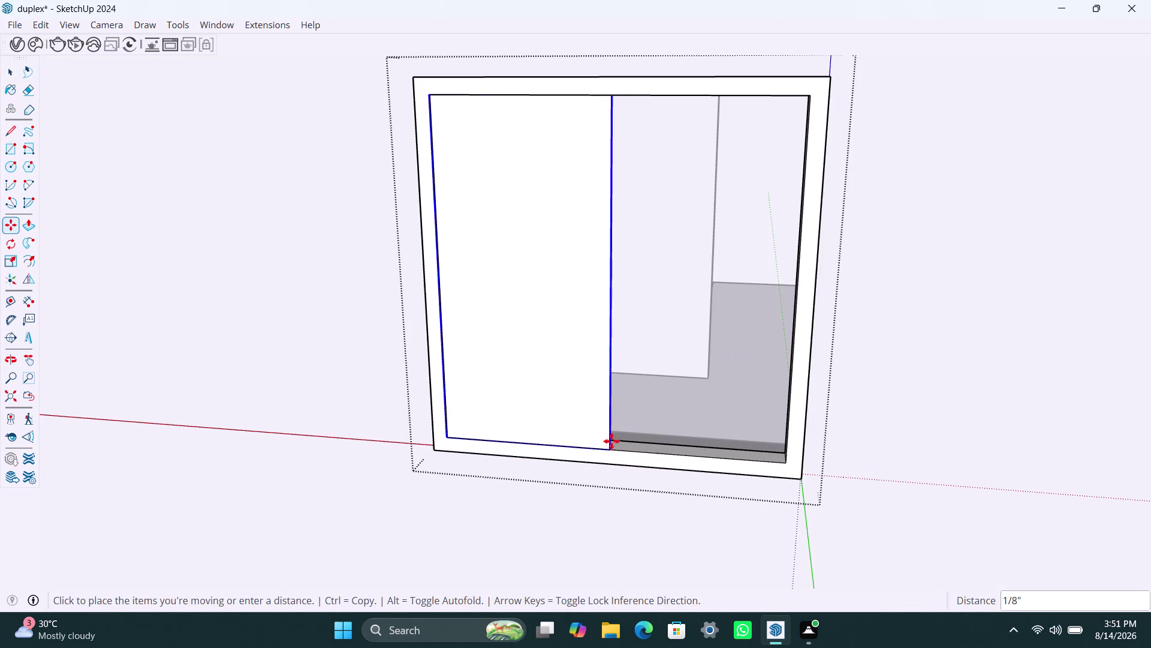
scroll(up, 3)
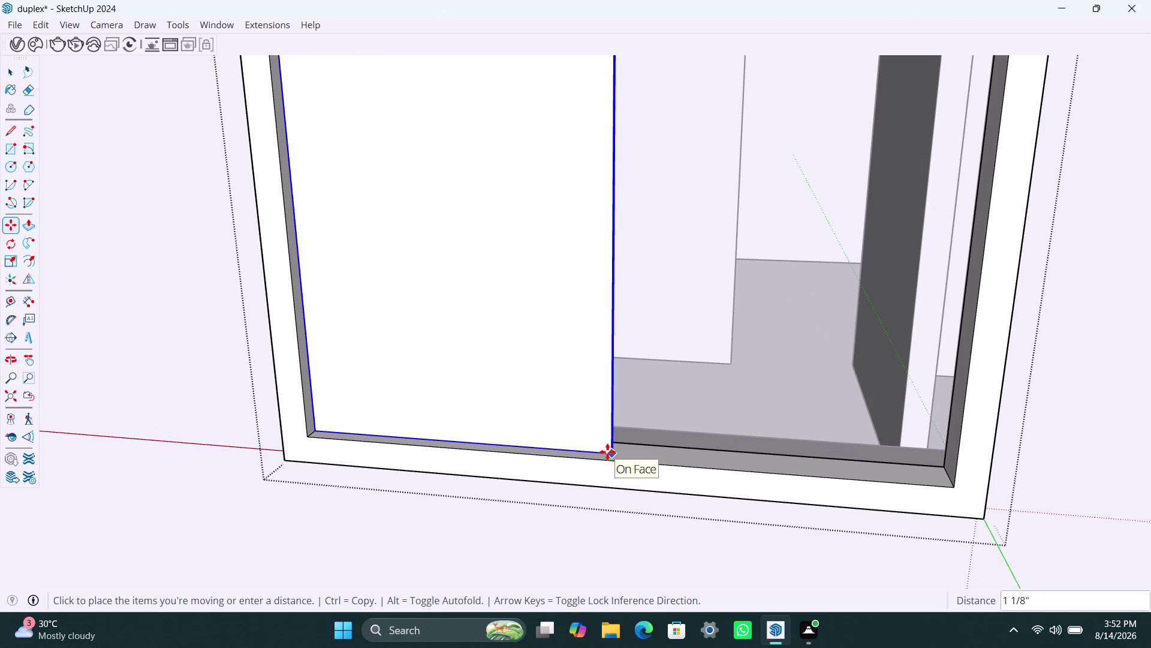
click(609, 447)
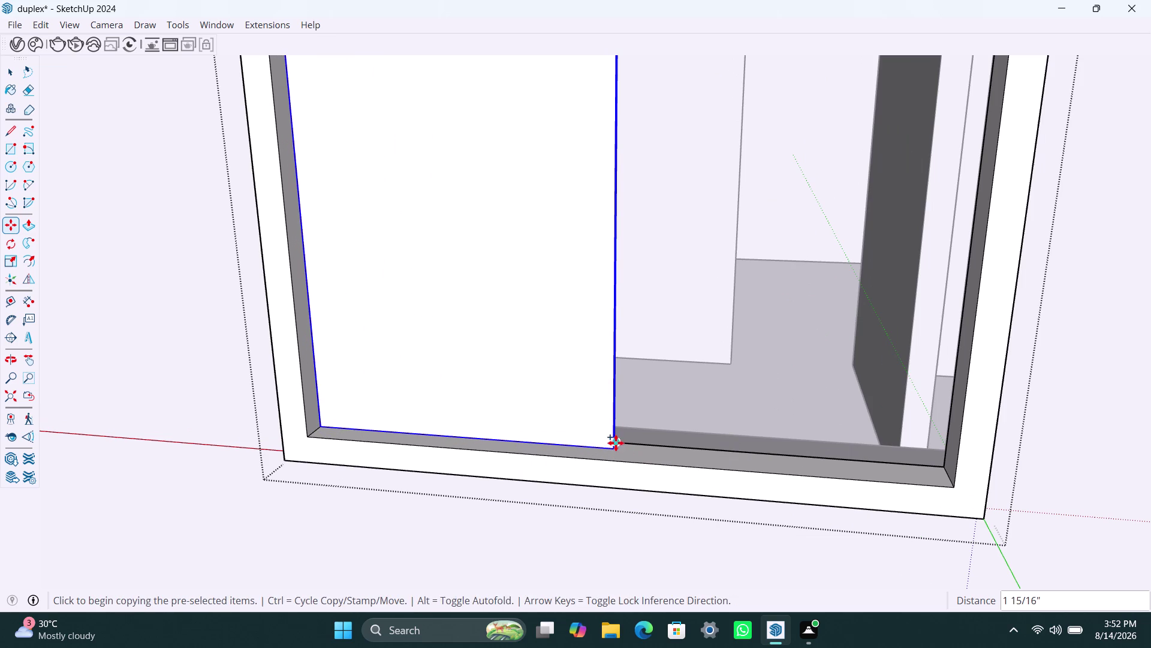
Copy the left sash into the window's right half.
click(616, 443)
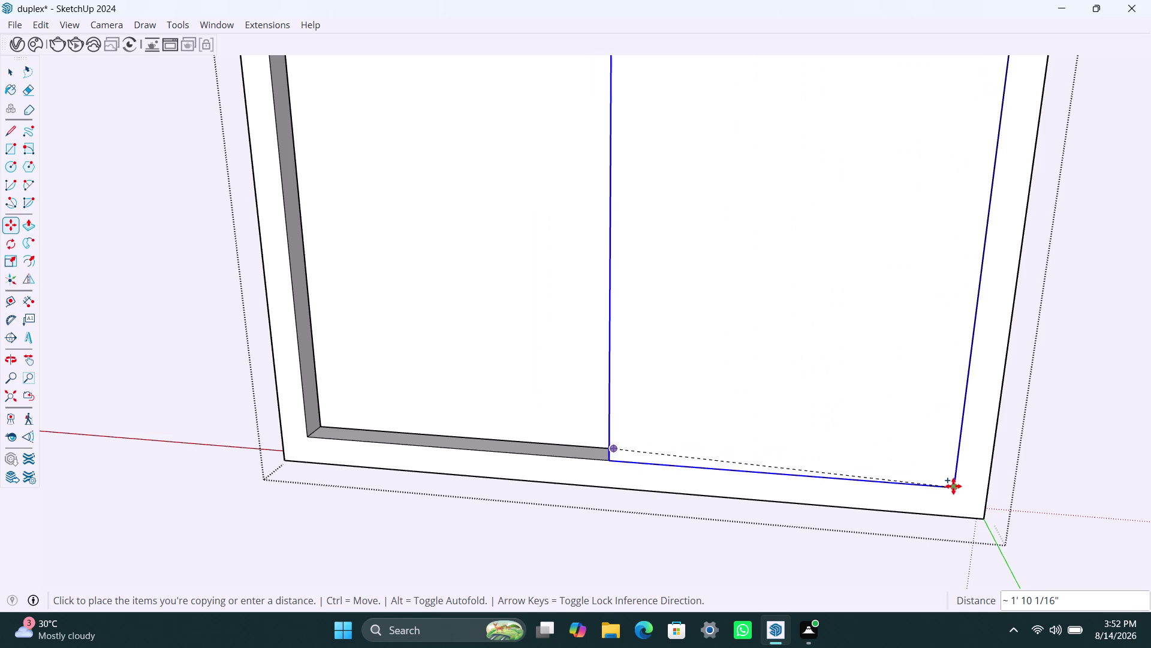
click(953, 486)
scroll(down, 3)
middle_drag(564, 432, 708, 454)
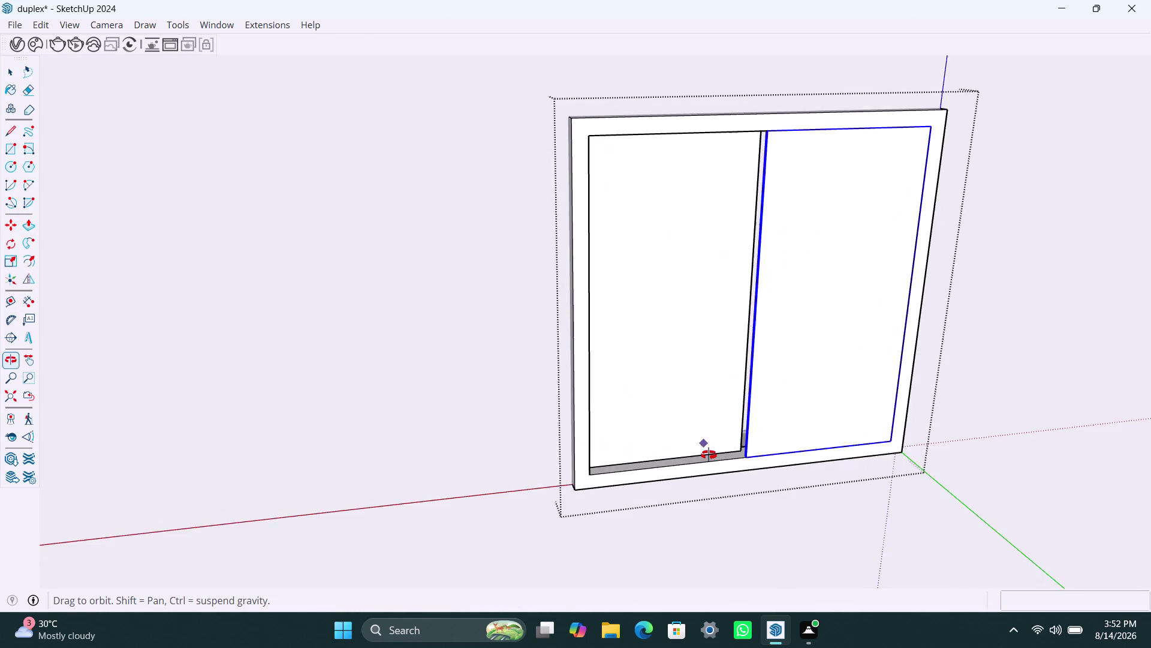
middle_drag(709, 455, 827, 481)
scroll(up, 3)
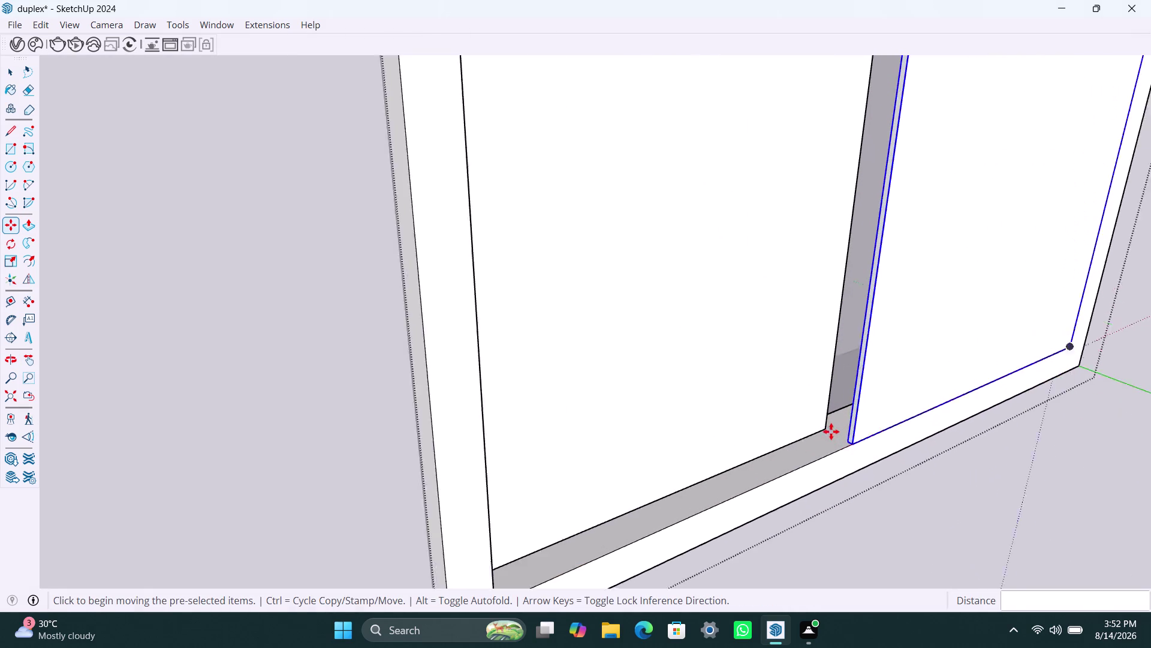
scroll(up, 3)
Nudge the copied sash alongside the left sash and exit the window group.
click(850, 440)
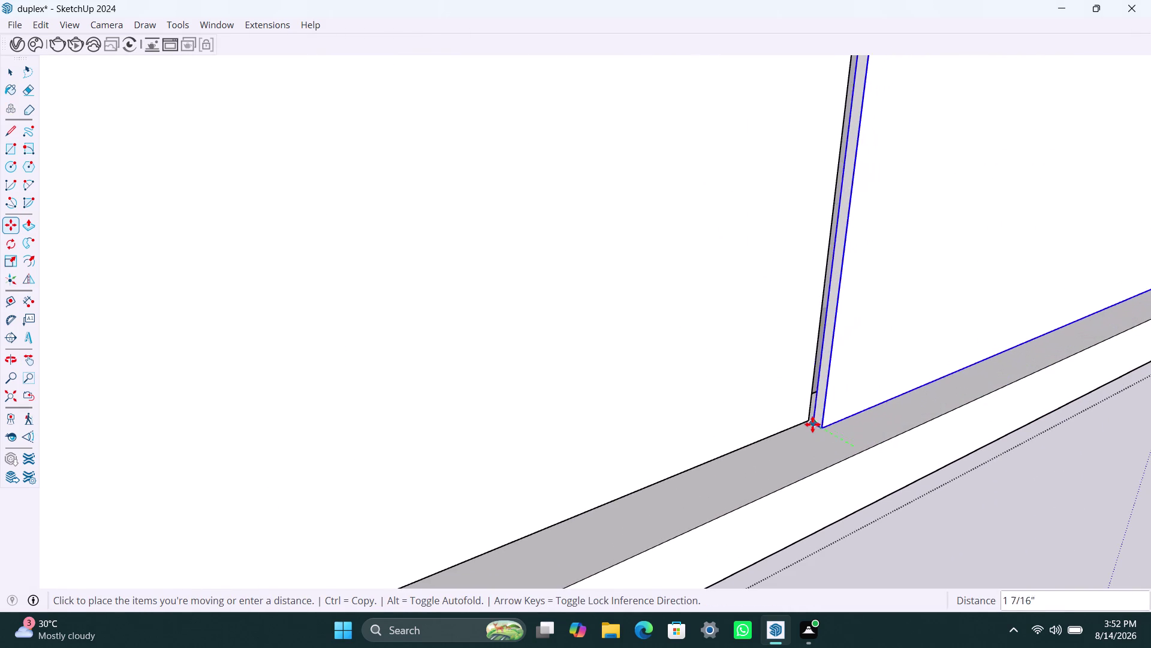
click(812, 424)
scroll(down, 3)
scroll(down, 3)
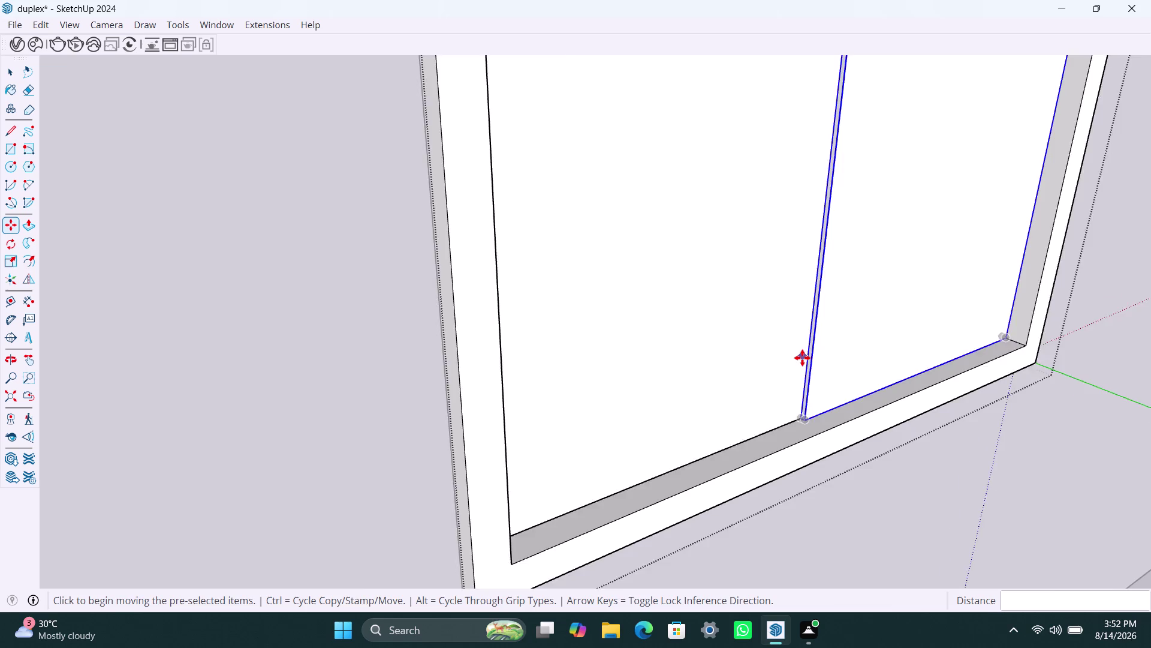
scroll(down, 3)
scroll(down, 3)
scroll(down, 3)
middle_drag(916, 385, 732, 354)
key(space)
click(1039, 152)
scroll(down, 3)
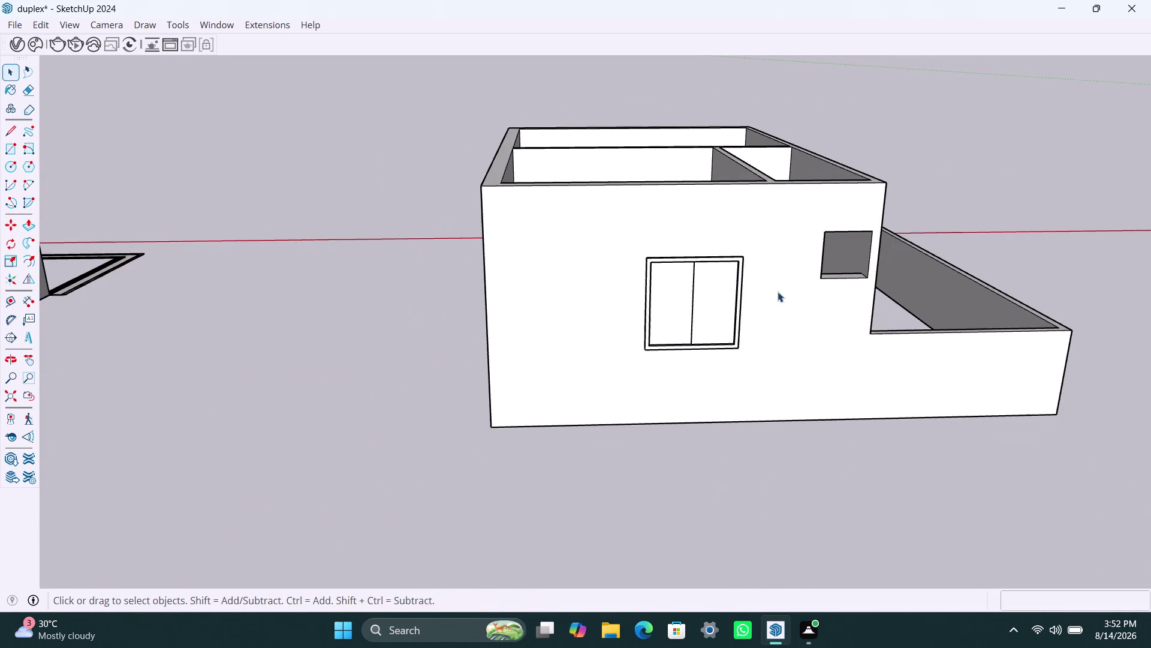
Draw a rectangle over the small window opening and make it a group.
middle_drag(778, 291, 650, 326)
scroll(up, 3)
middle_drag(698, 284, 623, 296)
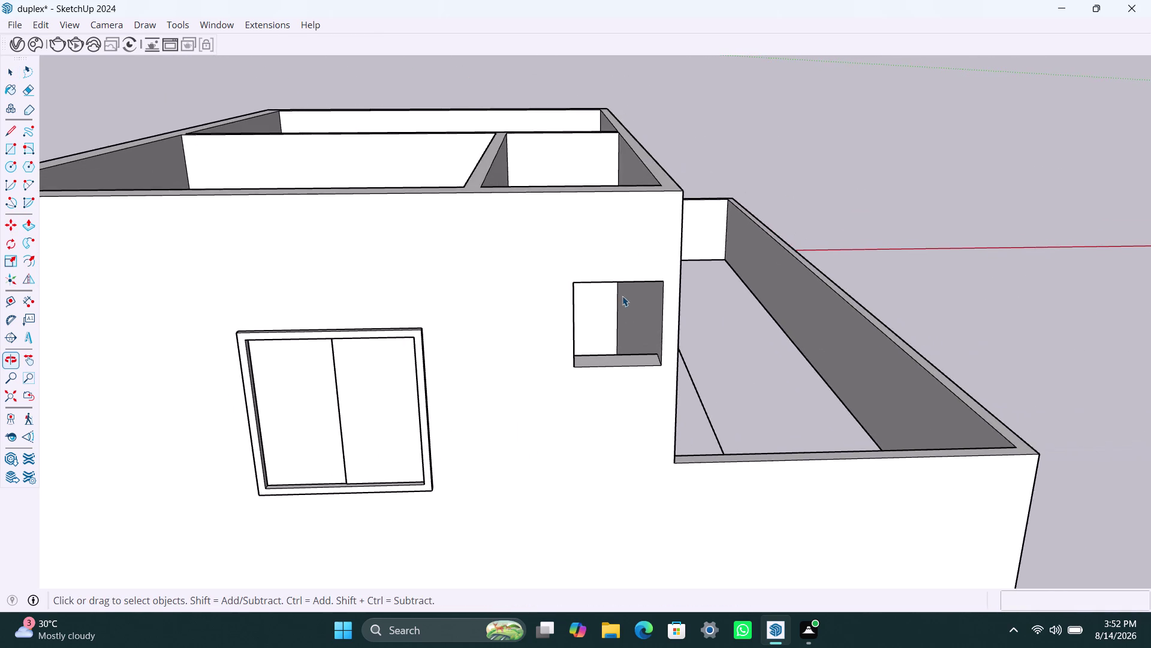
scroll(up, 3)
key(r)
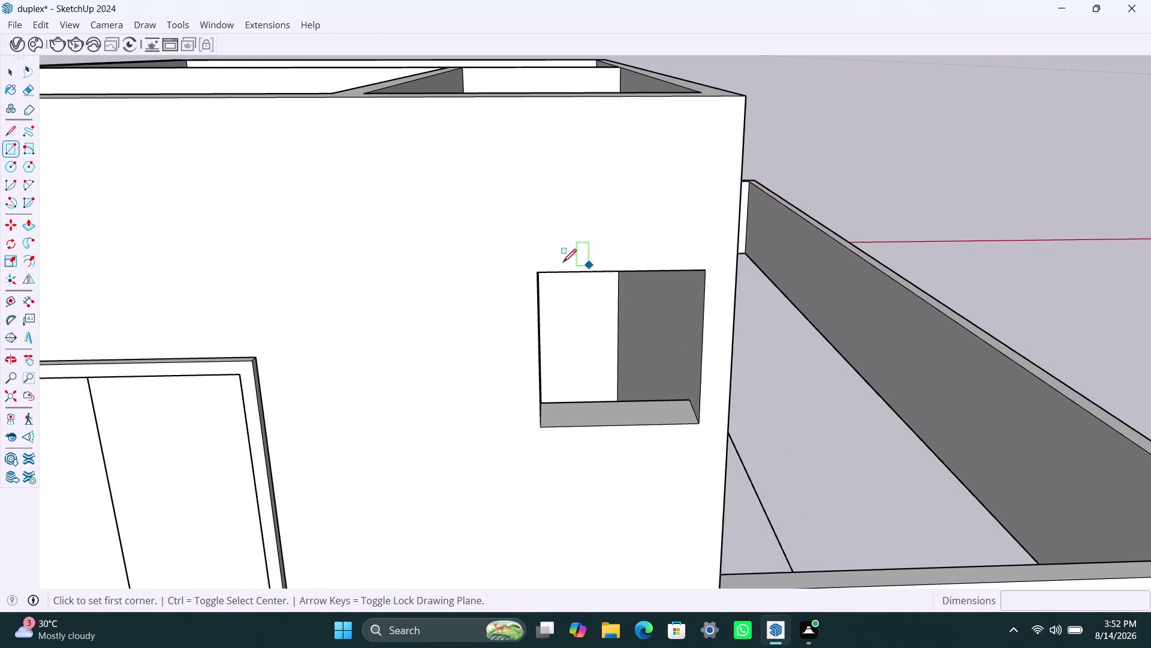
click(541, 268)
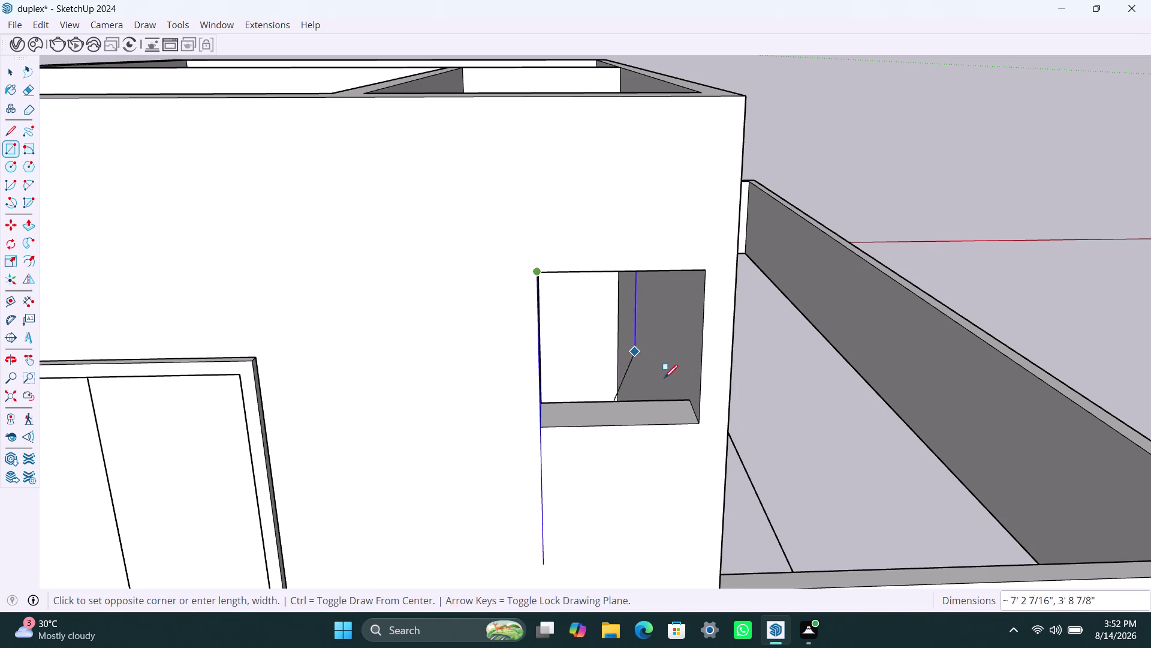
click(696, 421)
key(space)
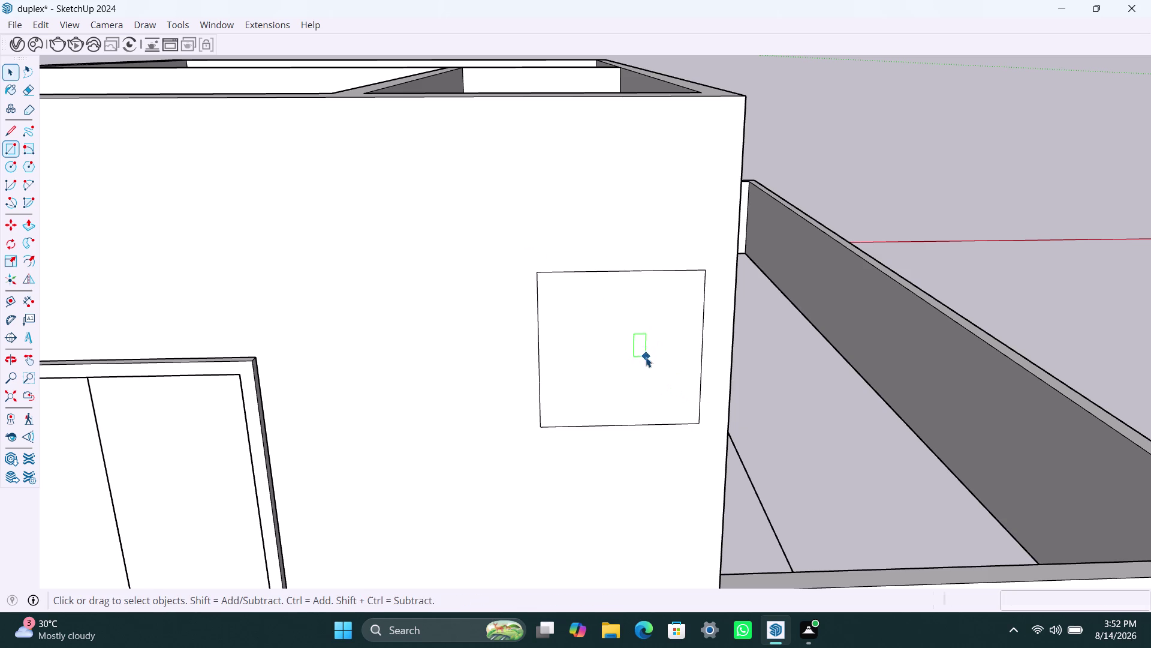
double_click(641, 354)
right_click(640, 353)
click(693, 156)
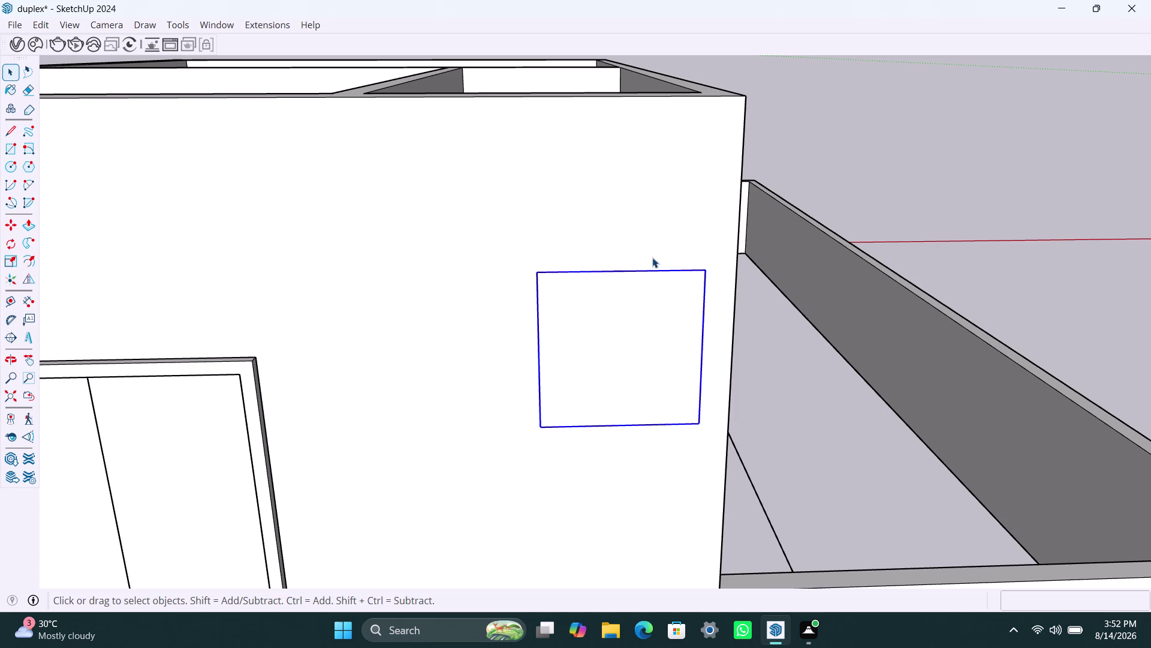
Inside the group, offset the rectangle 2" inward and delete the centre face.
key(f)
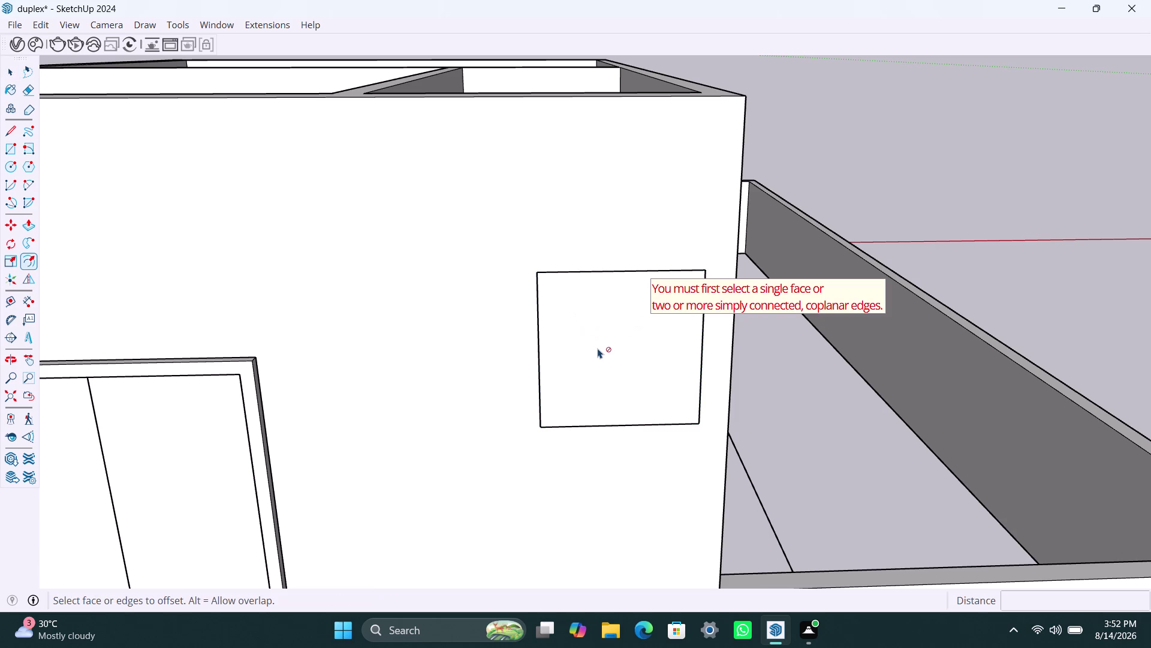
key(space)
double_click(602, 361)
click(602, 362)
key(f)
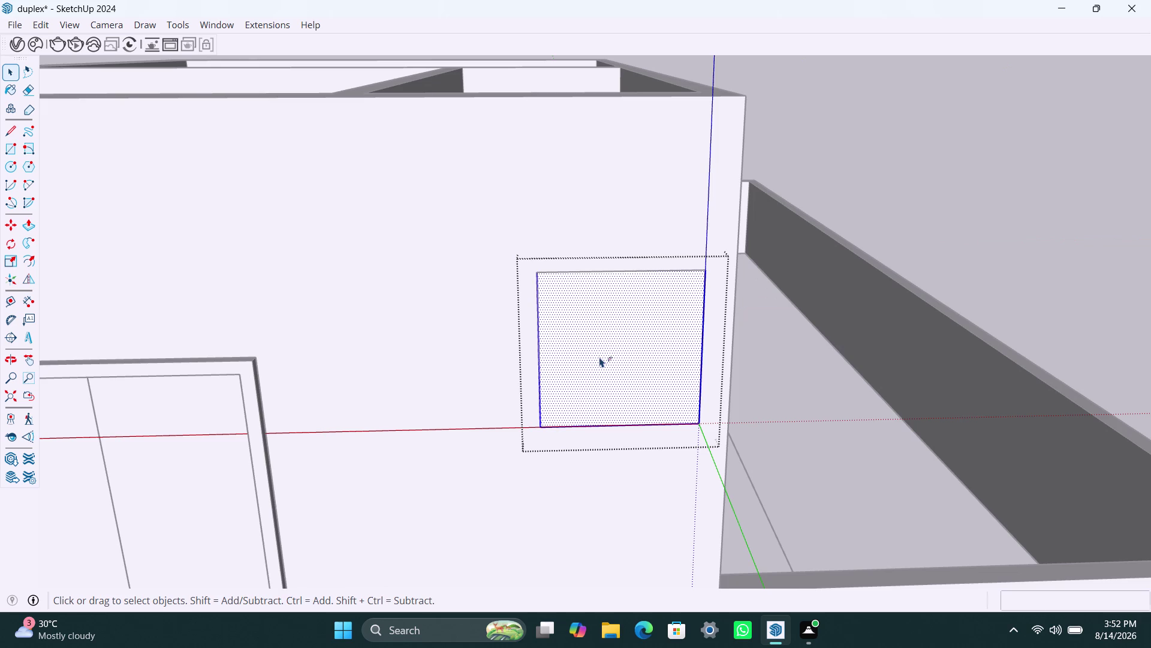
click(568, 313)
text(2)
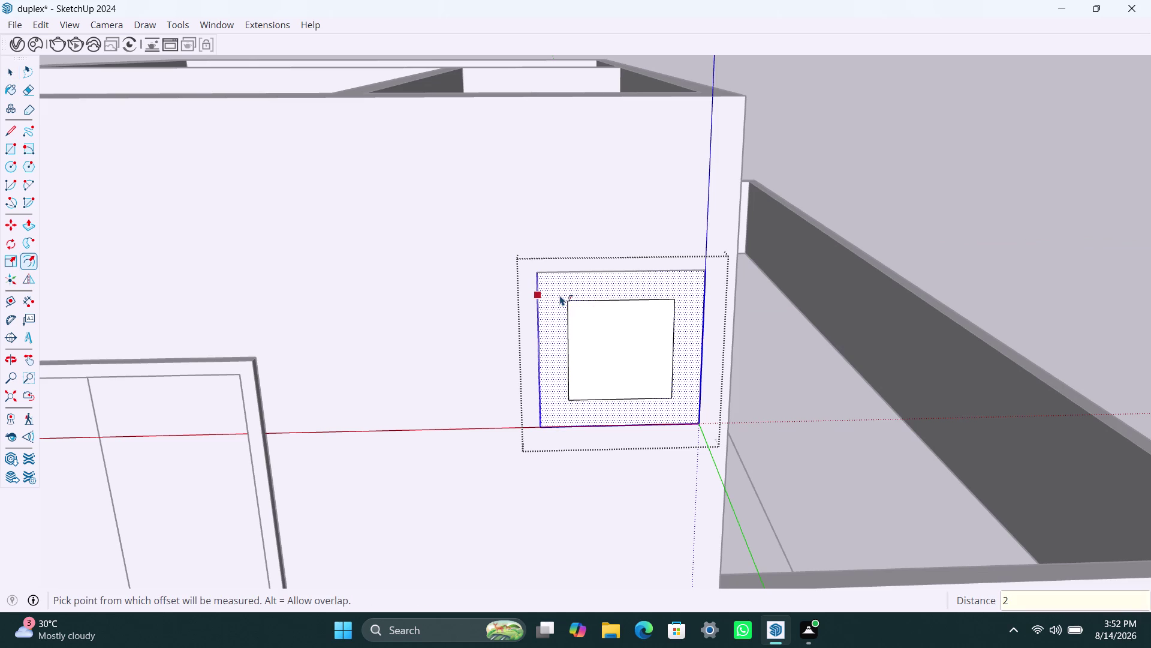
text(")
key(Return)
key(space)
click(621, 325)
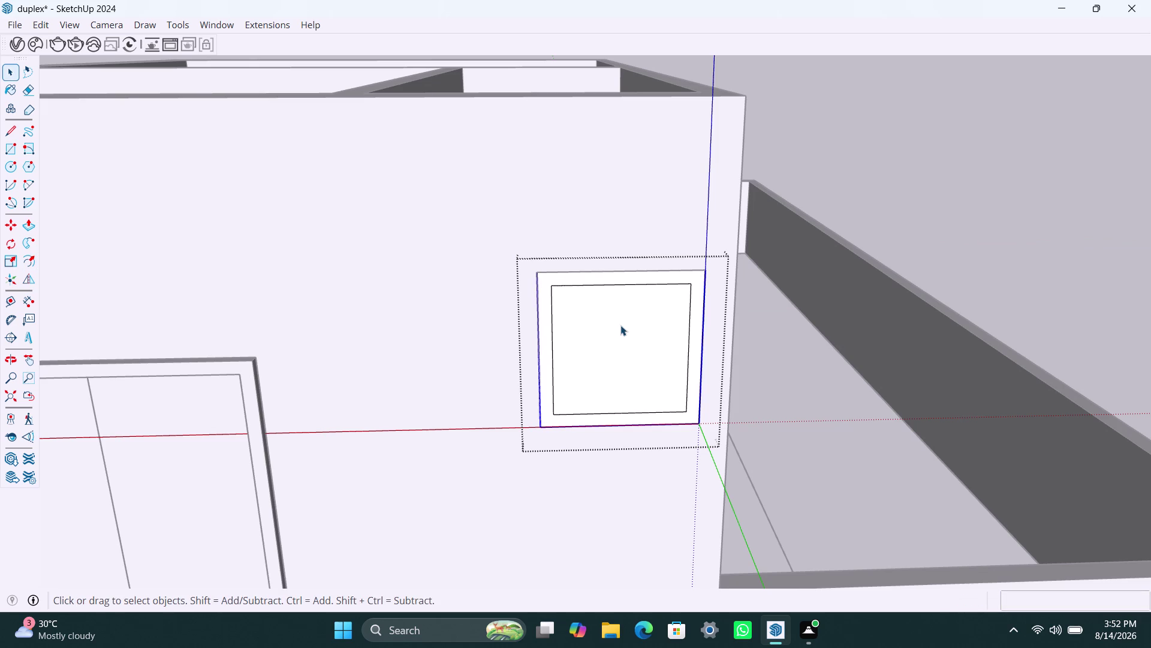
key(Delete)
Push/Pull the 2" frame border 1.5" deep and exit the group.
click(545, 340)
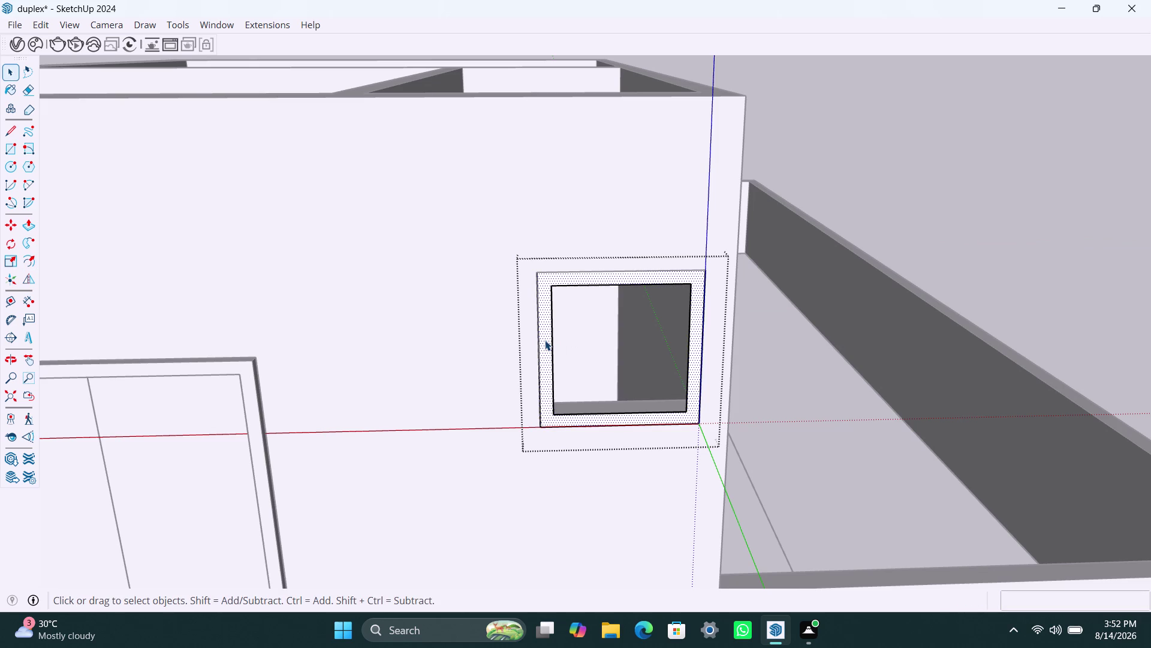
key(p)
click(545, 340)
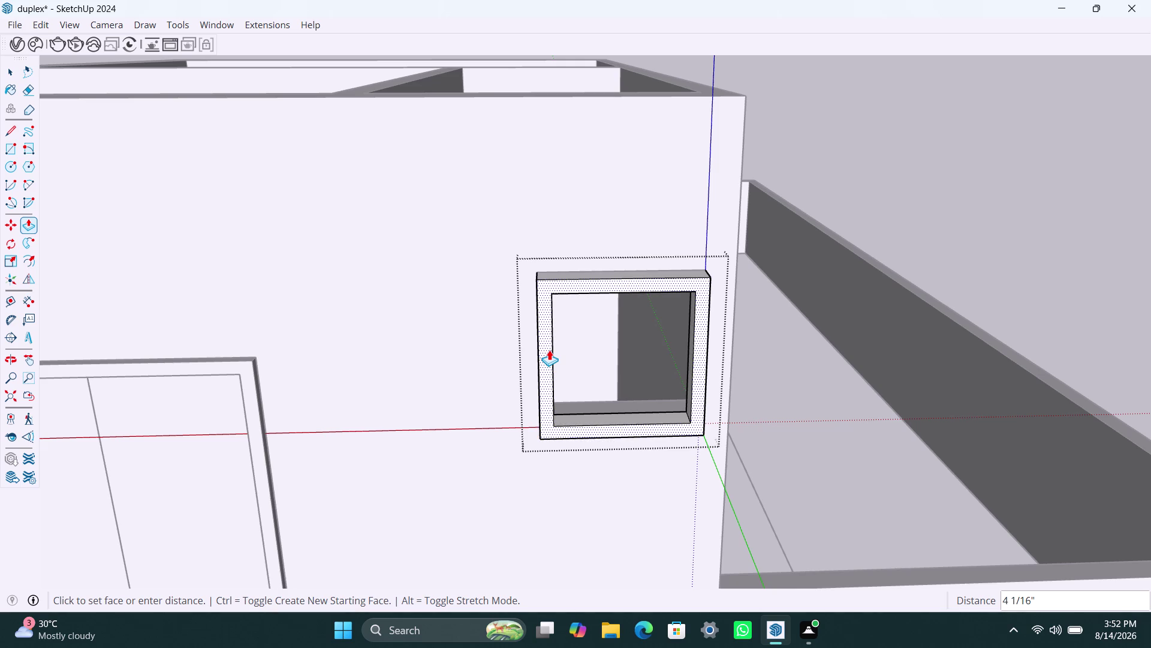
text(1.5")
key(Return)
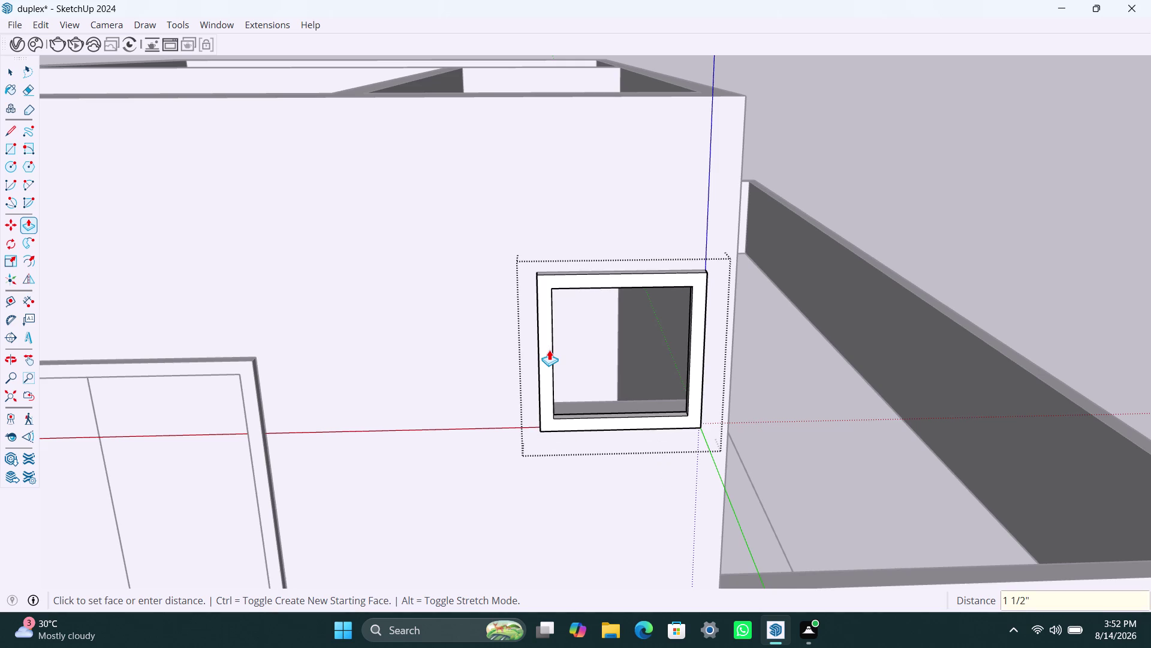
key(ctrl+z)
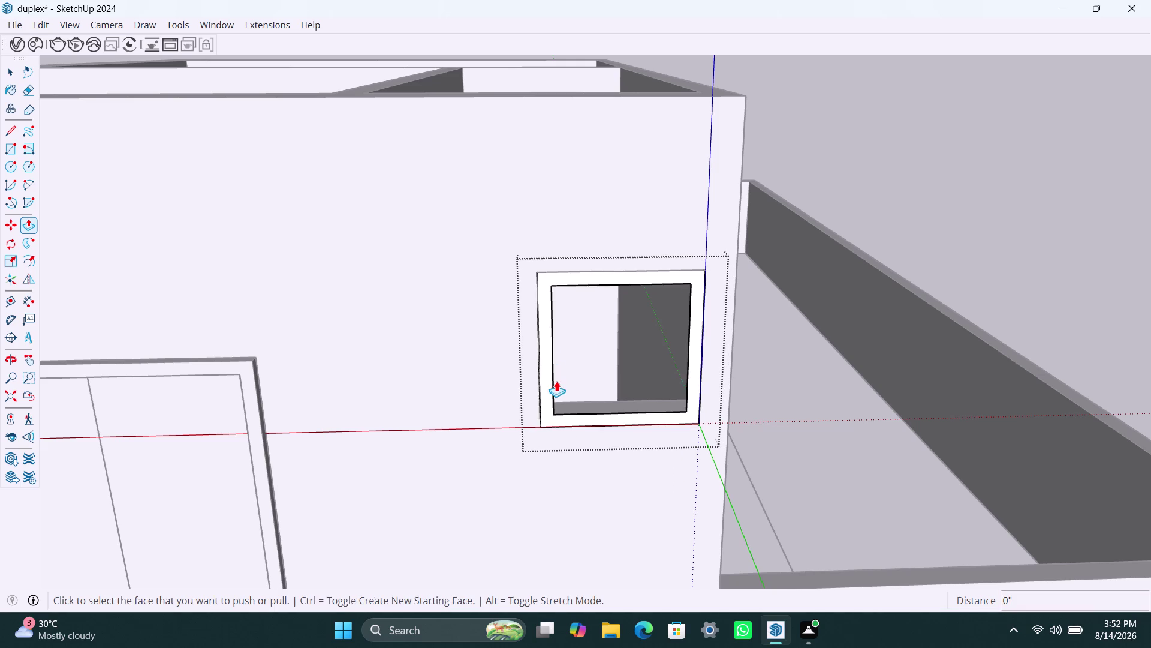
click(549, 380)
text(1)
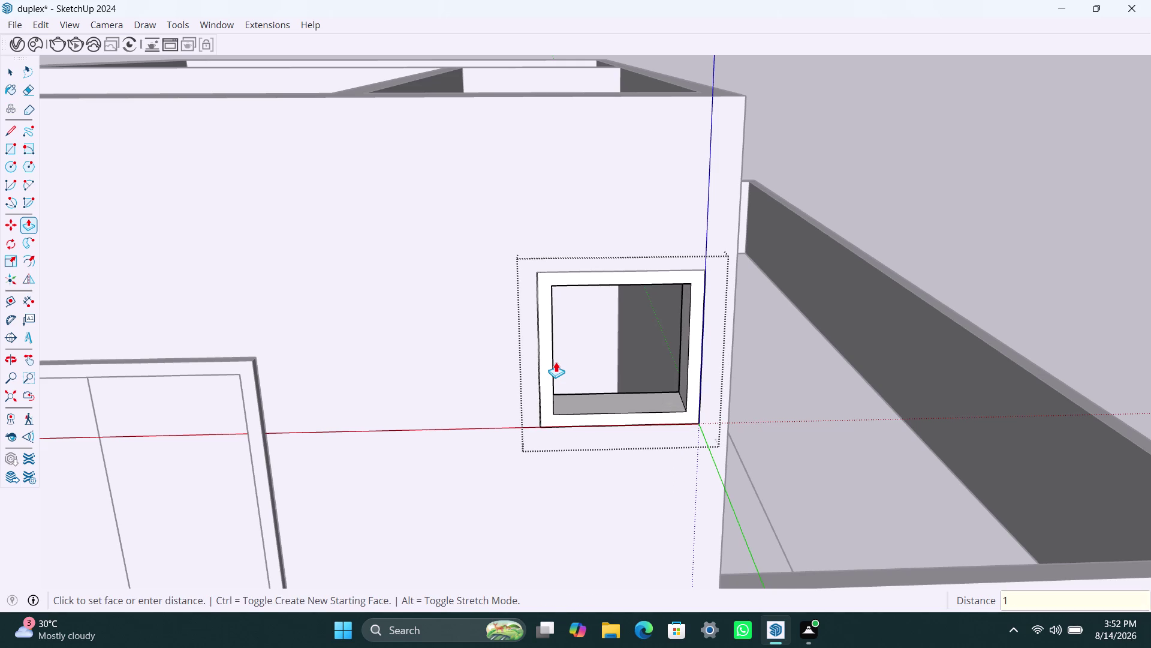
text(.5")
key(Return)
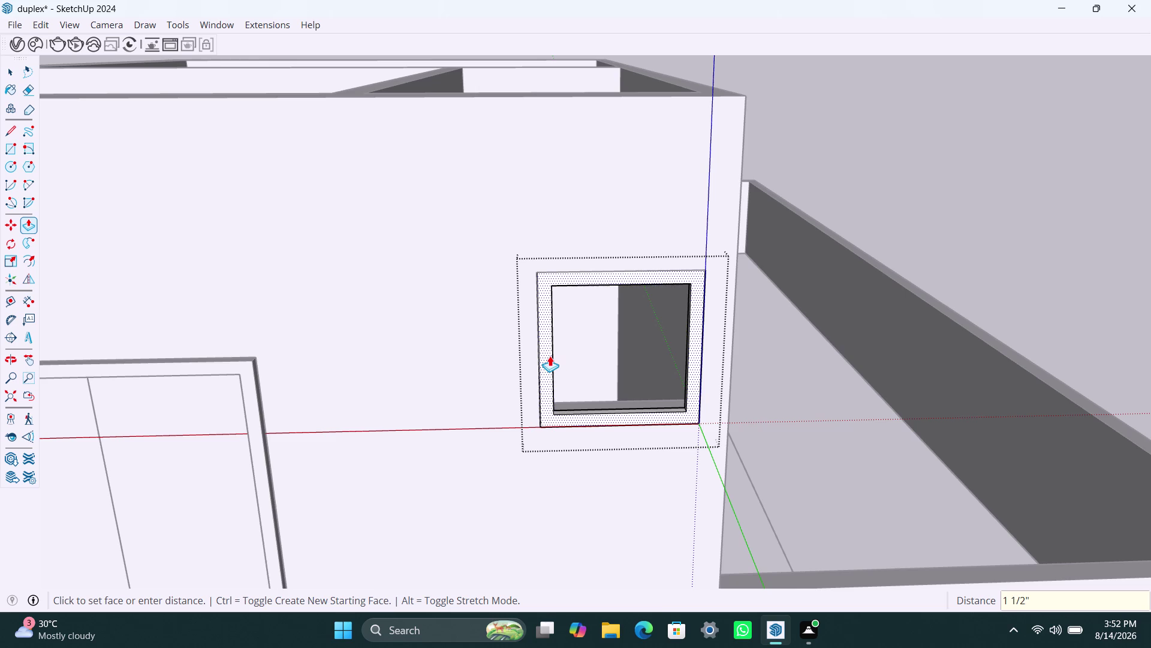
click(550, 355)
text(1.)
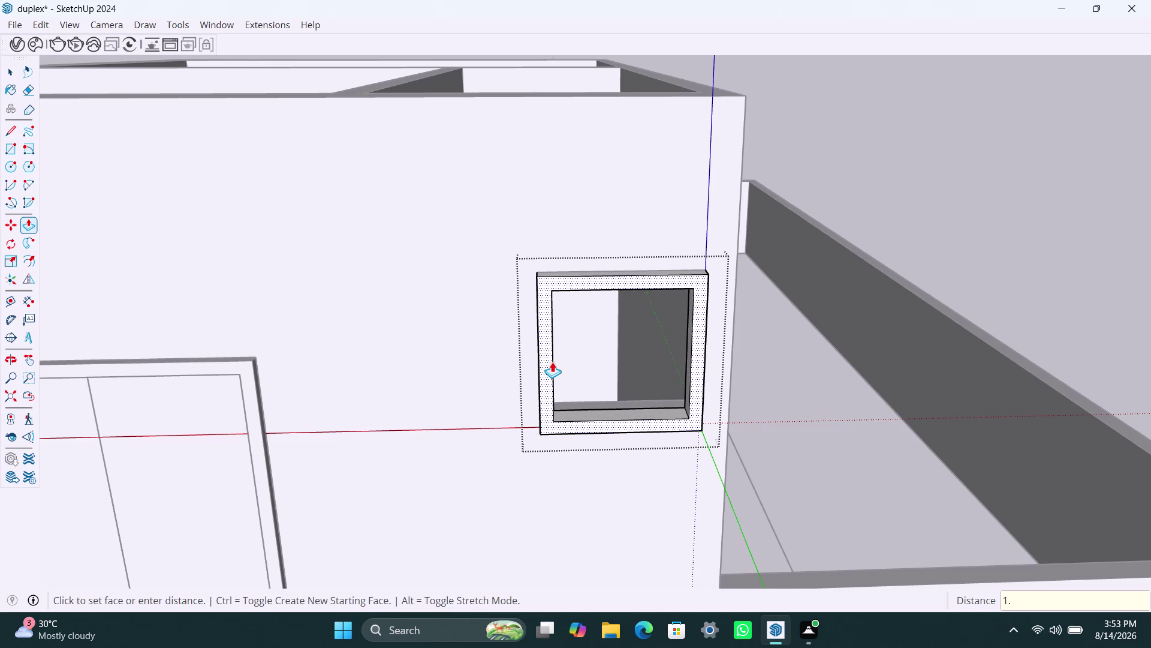
text(5")
key(Return)
key(space)
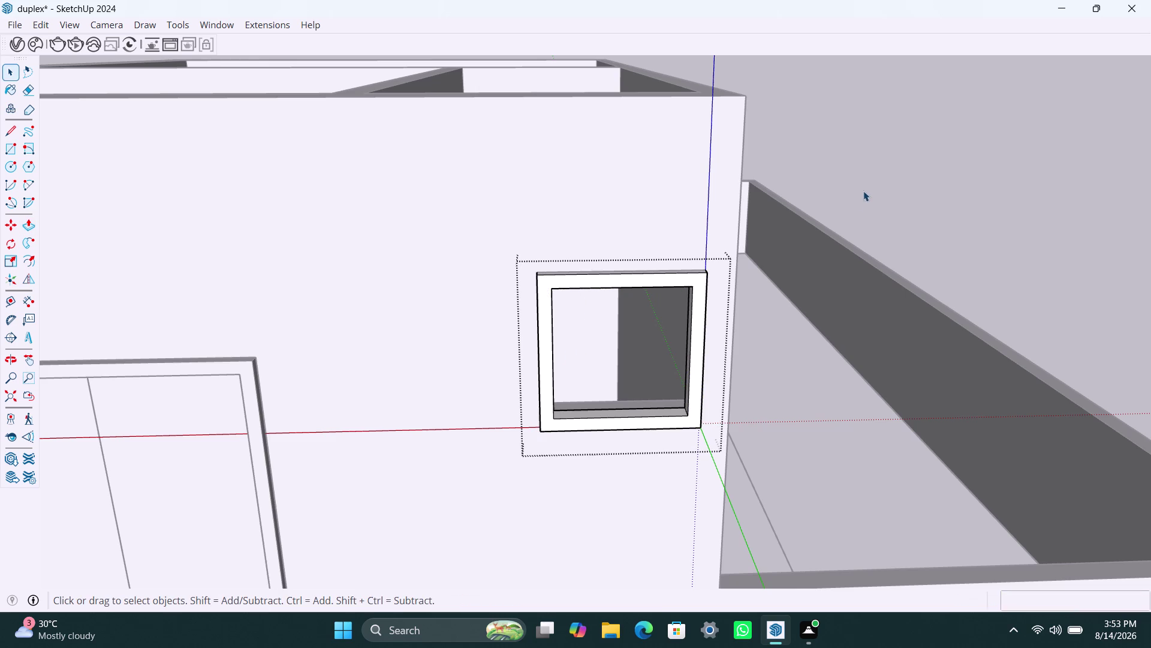
click(864, 191)
scroll(up, 3)
Open the top slat group in the small window and select its geometry.
middle_drag(587, 302, 569, 281)
key(r)
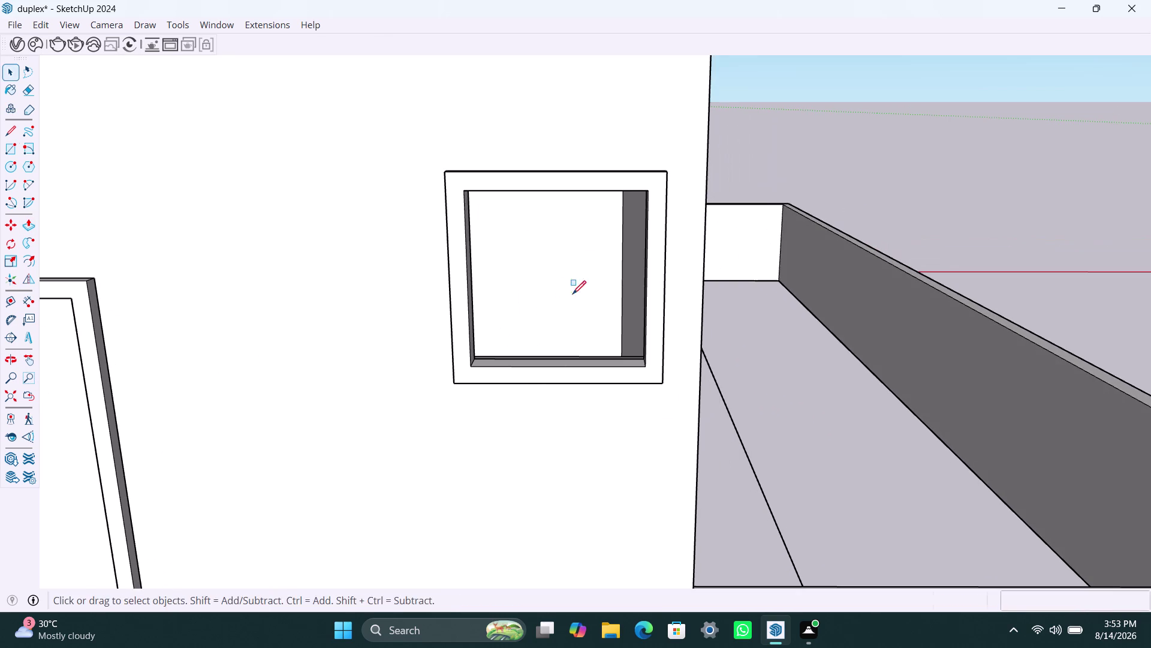
click(467, 191)
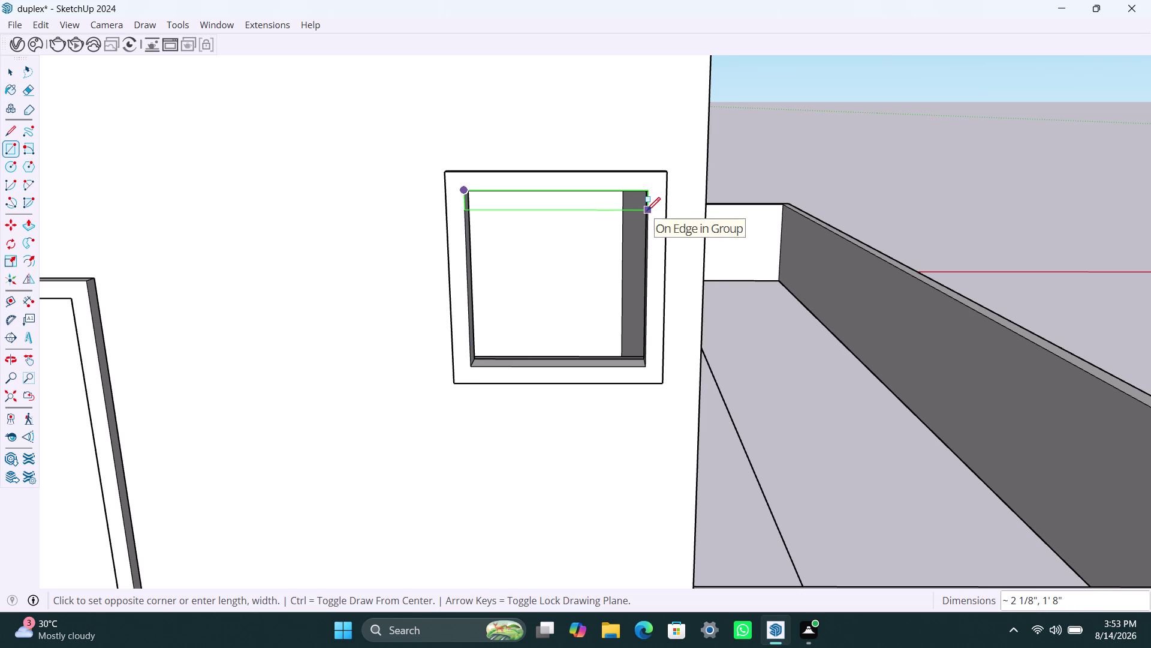
click(647, 211)
key(space)
double_click(607, 209)
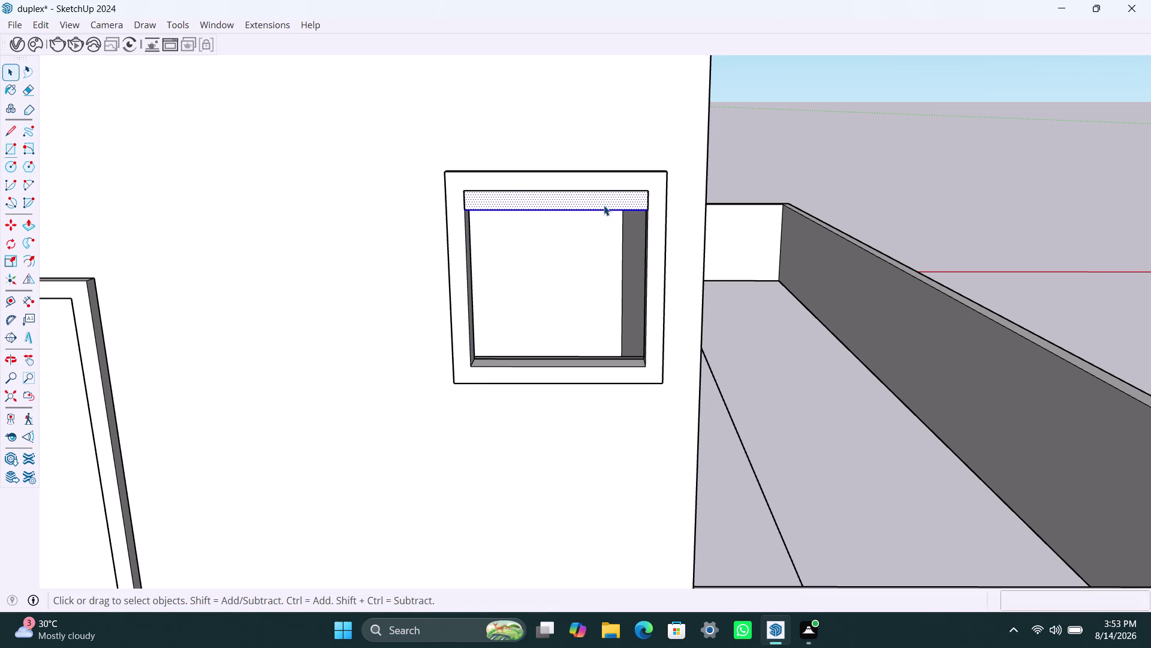
right_click(604, 205)
click(645, 343)
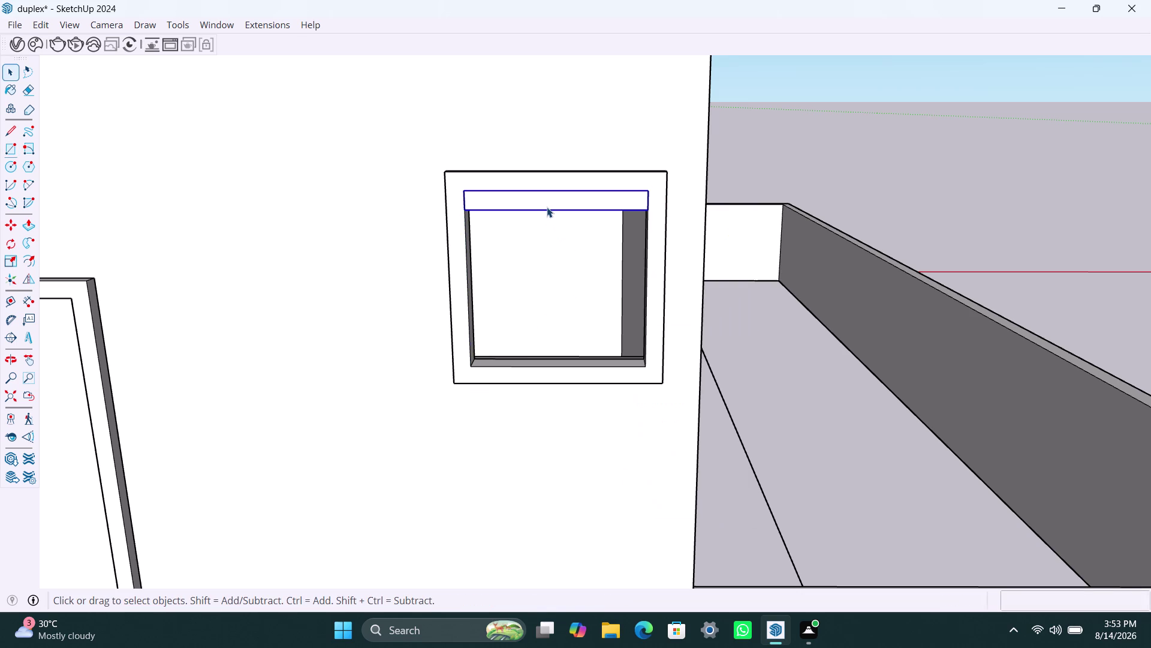
click(546, 206)
triple_click(545, 203)
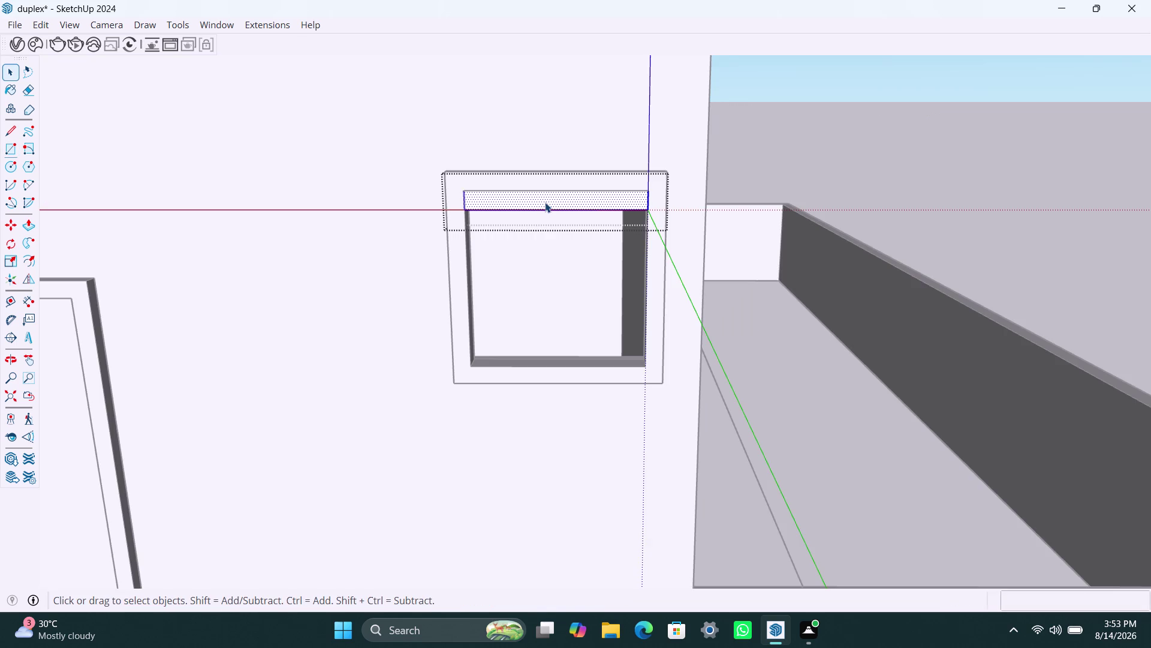
Push/Pull the slat face 0.2" thick and leave the slat group.
key(p)
click(545, 200)
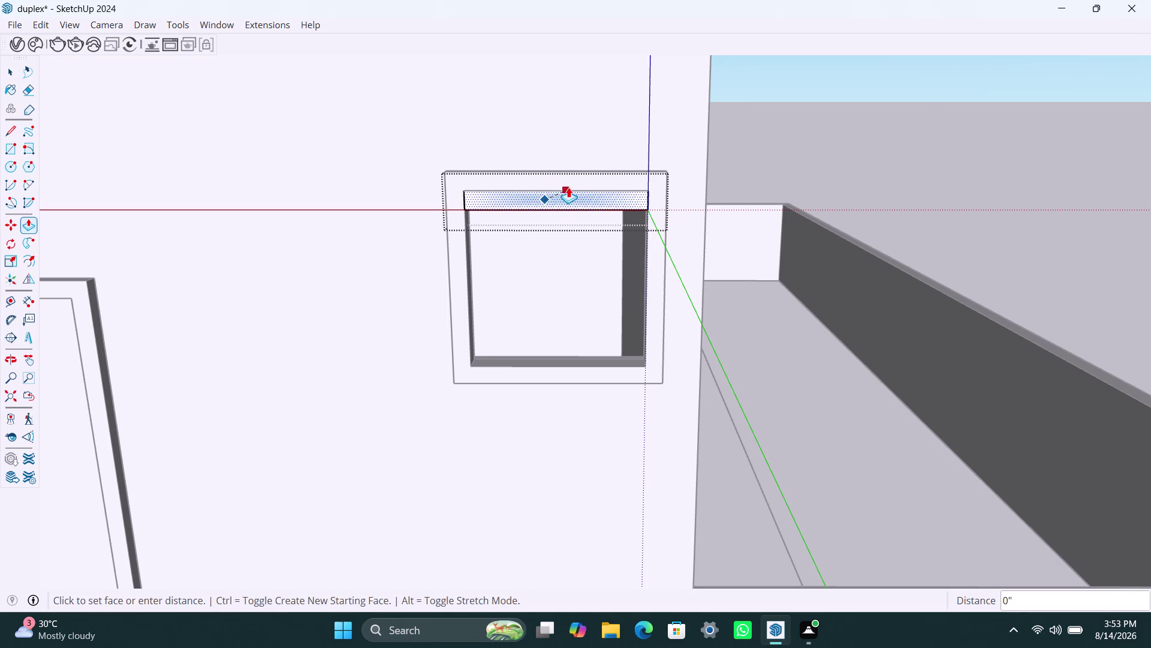
scroll(up, 3)
middle_drag(574, 198, 556, 90)
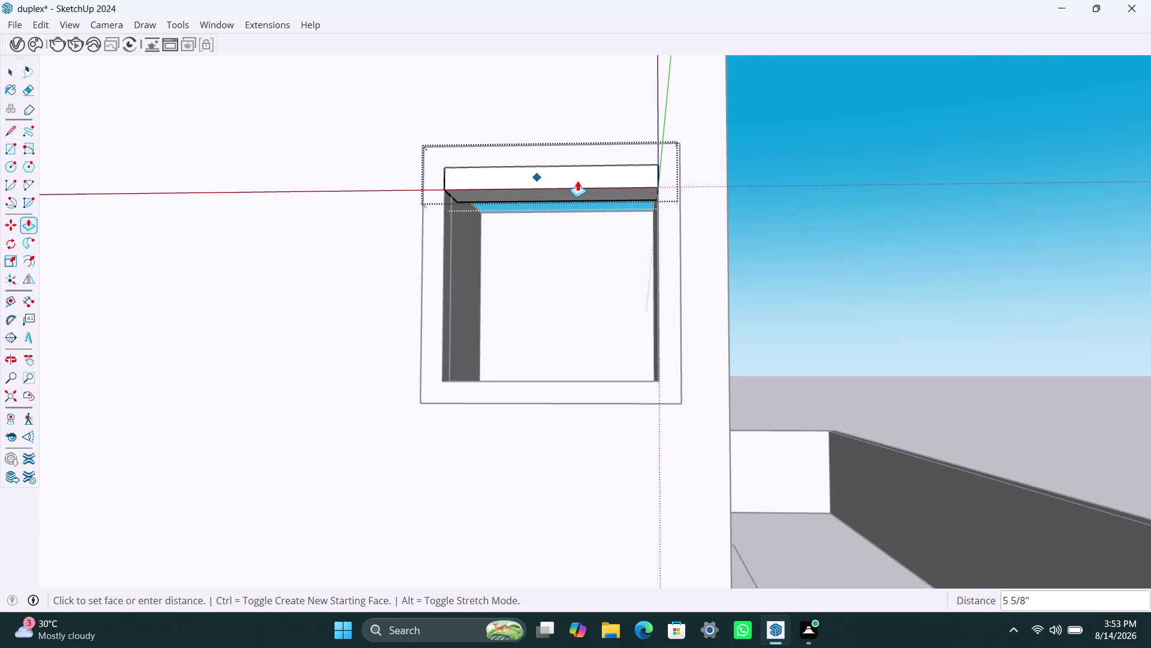
text(0.)
text(2")
key(Return)
key(space)
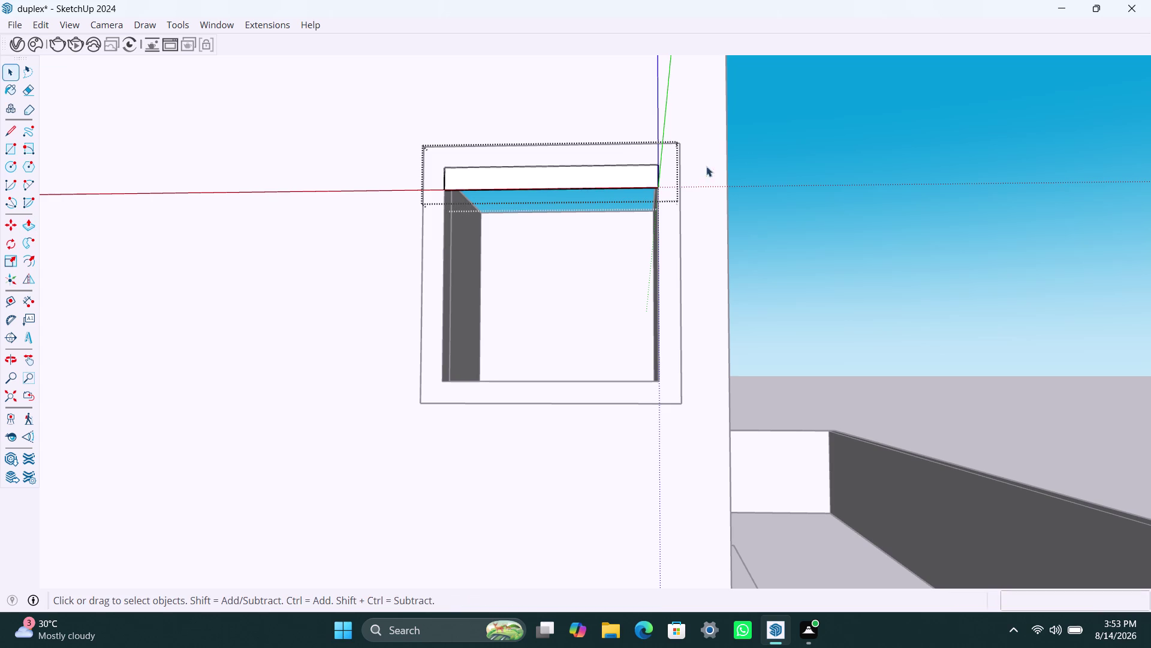
click(800, 125)
Move-copy the slat to the bottom of the opening with /4 divisions.
click(583, 180)
key(m)
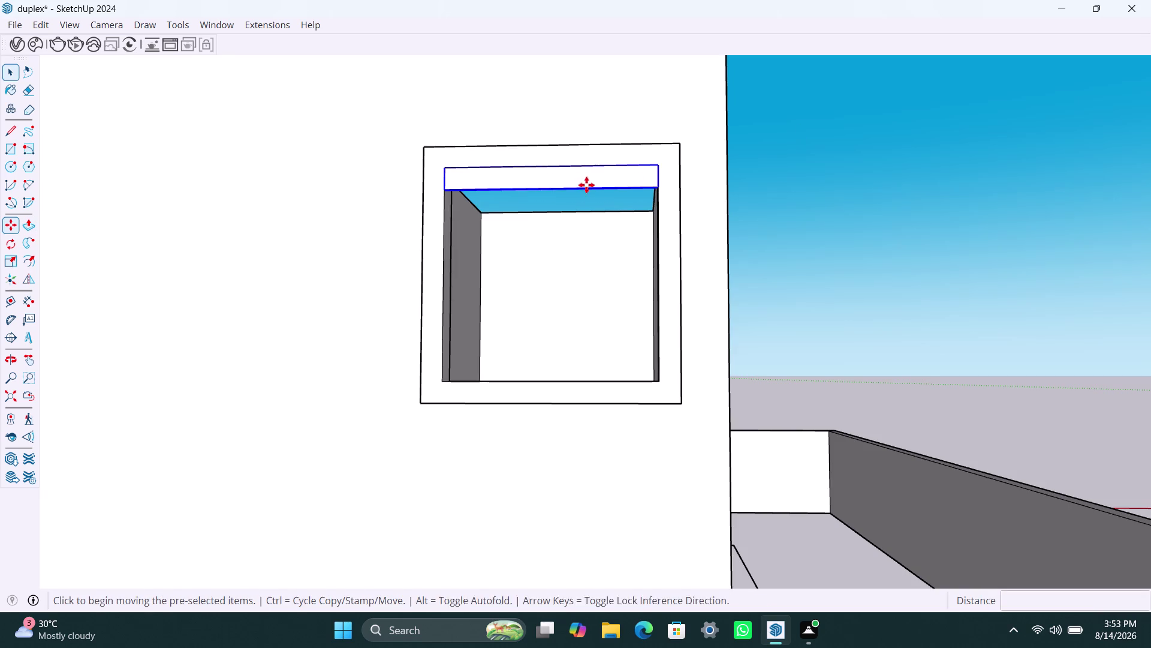
click(654, 187)
click(655, 378)
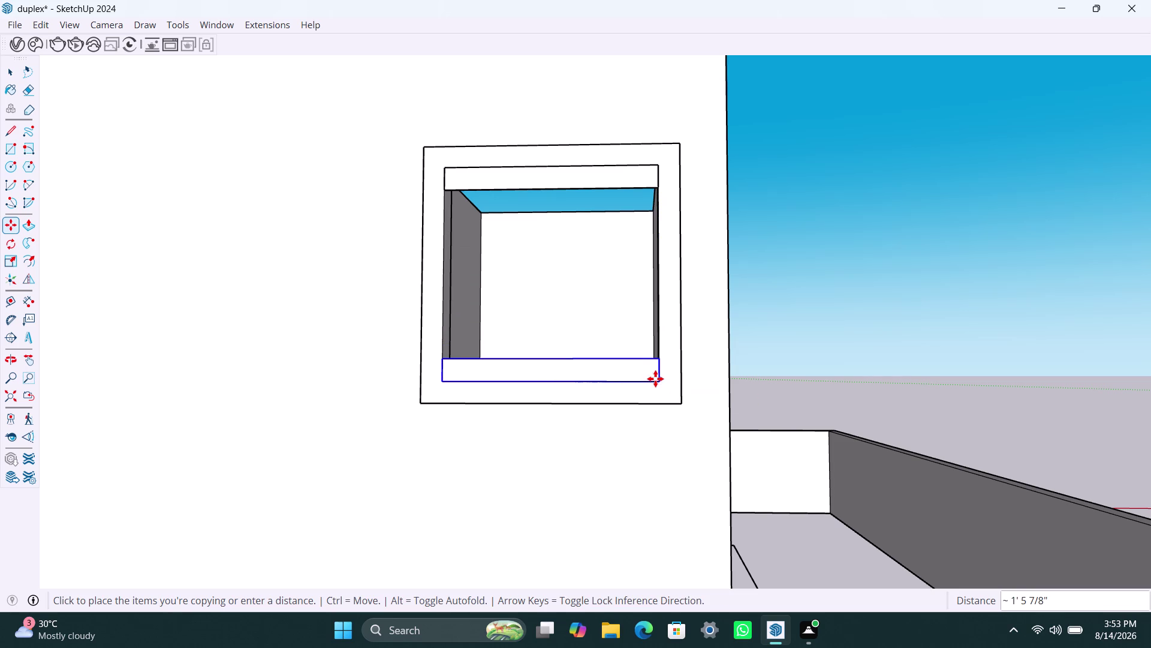
key(slash)
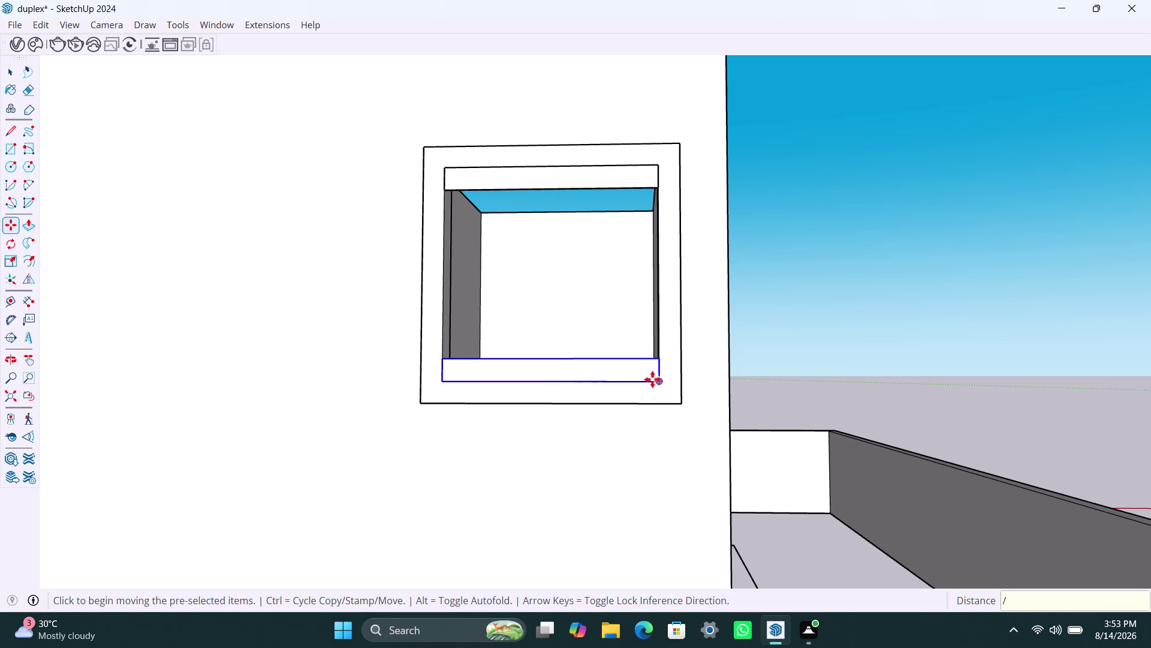
key(4)
key(4)
key(BackSpace)
key(Return)
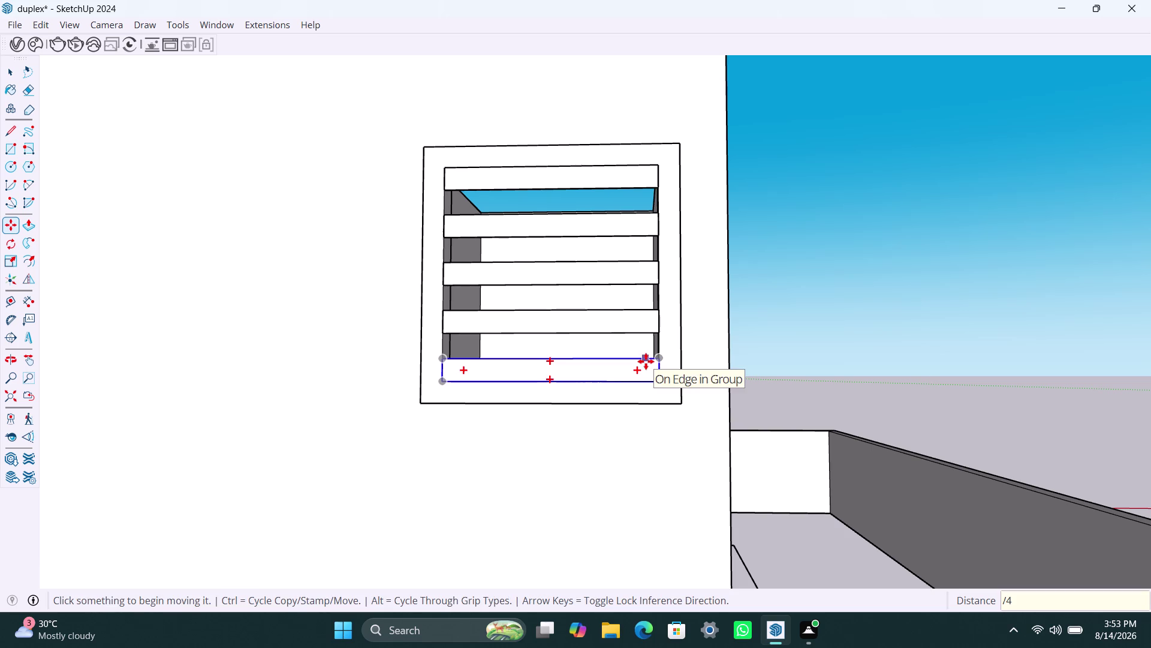
Change the slat array to /5 equal divisions.
click(1032, 598)
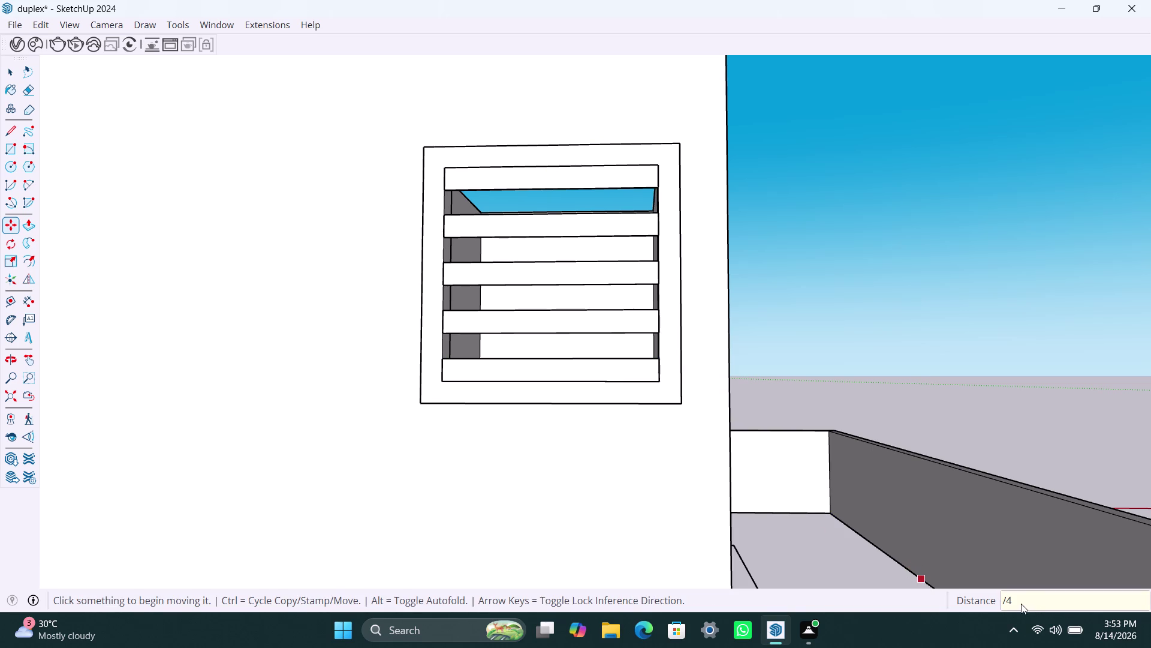
click(1021, 604)
triple_click(1015, 600)
text(/5)
key(Return)
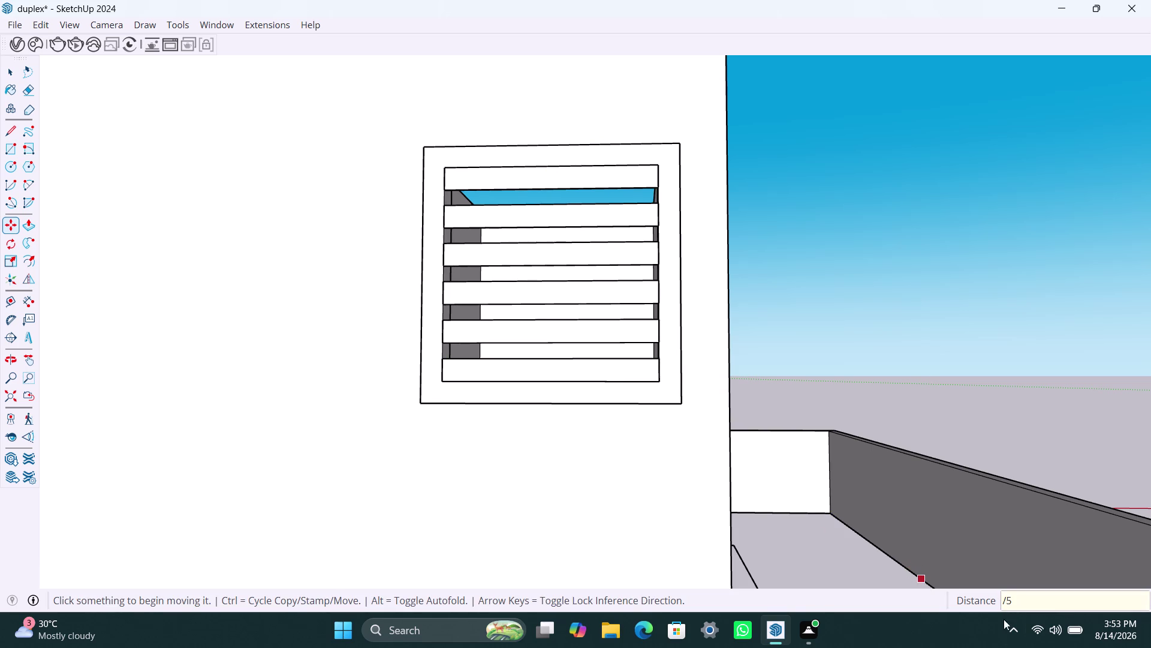
scroll(down, 3)
Respace the slat array into six equal divisions with /6.
middle_drag(625, 317, 681, 404)
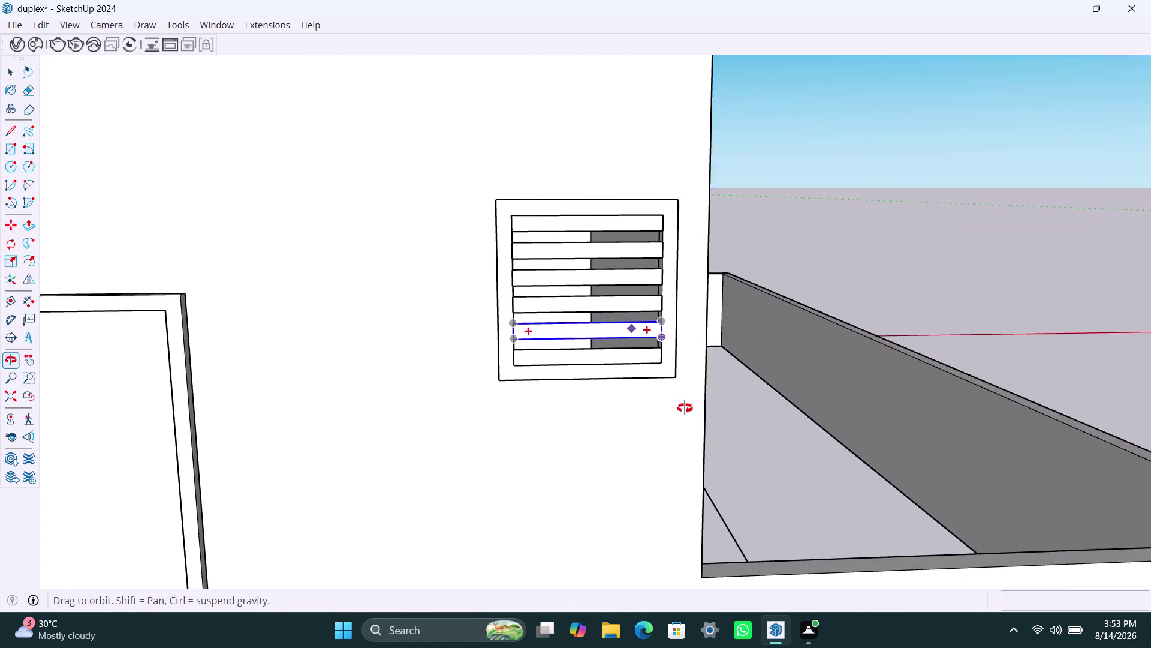
middle_drag(681, 404, 667, 372)
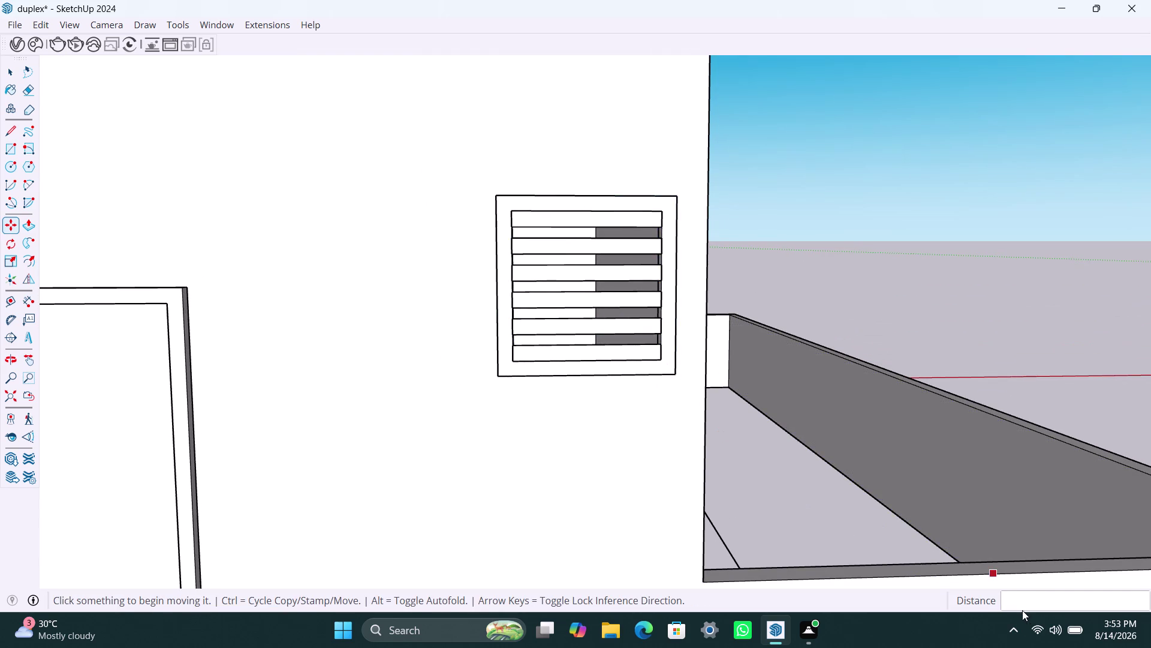
click(1017, 603)
key(slash)
key(6)
key(Return)
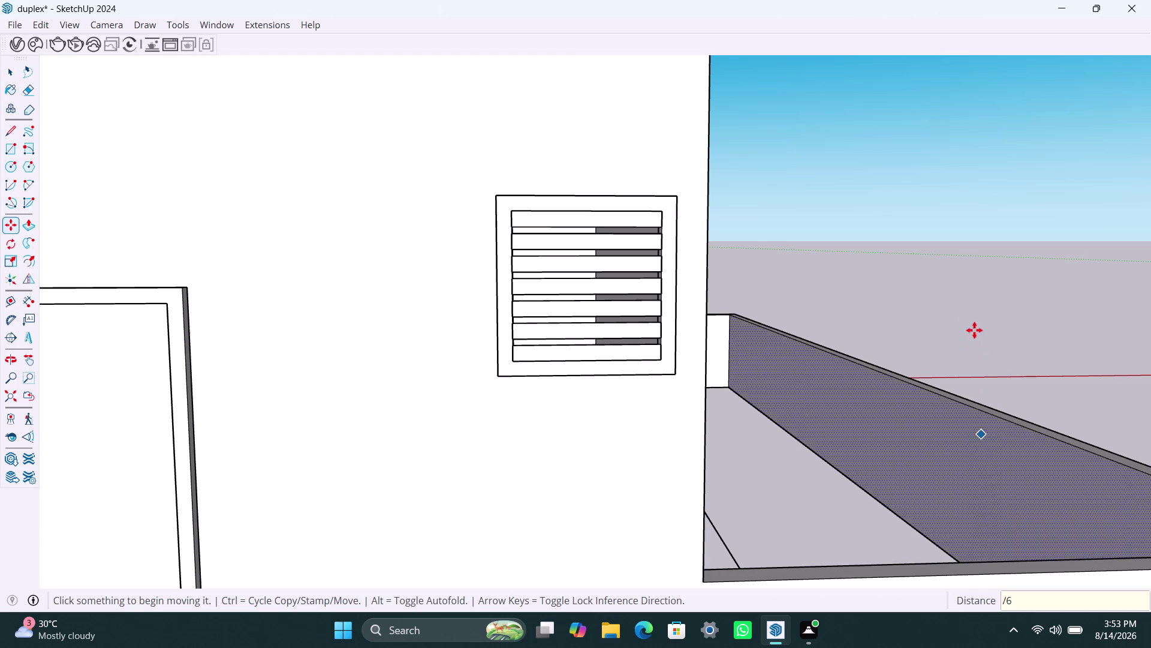
Orbit and zoom to the ground-floor doorway beside the stairs.
click(929, 285)
scroll(down, 3)
middle_drag(854, 242, 561, 310)
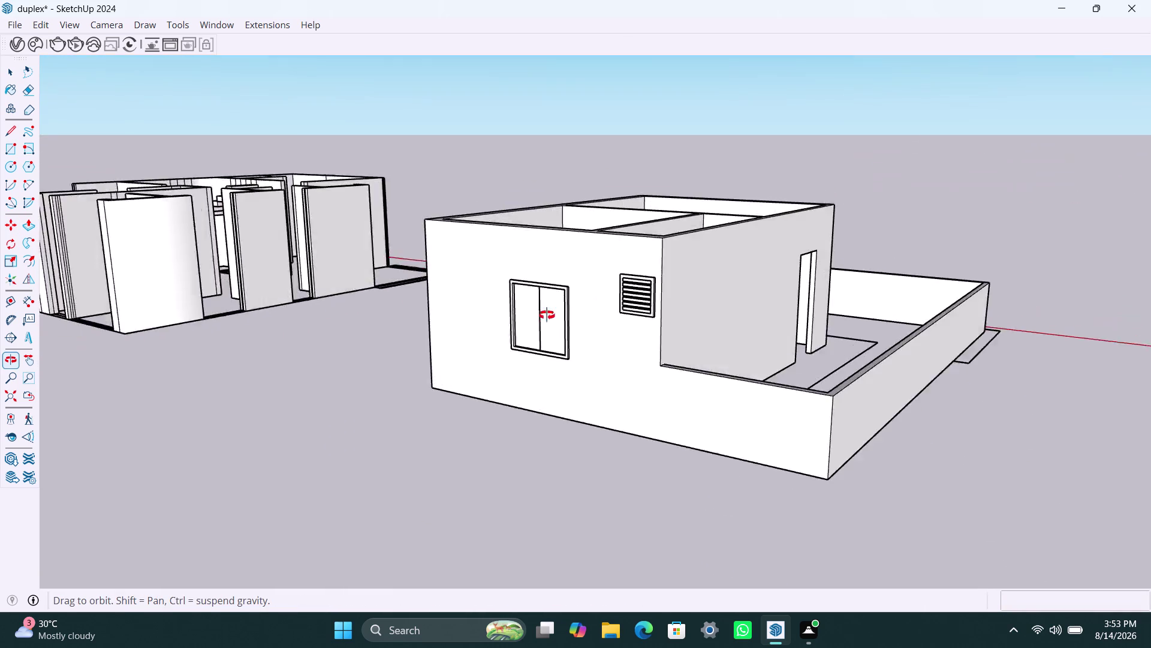
middle_drag(561, 310, 277, 361)
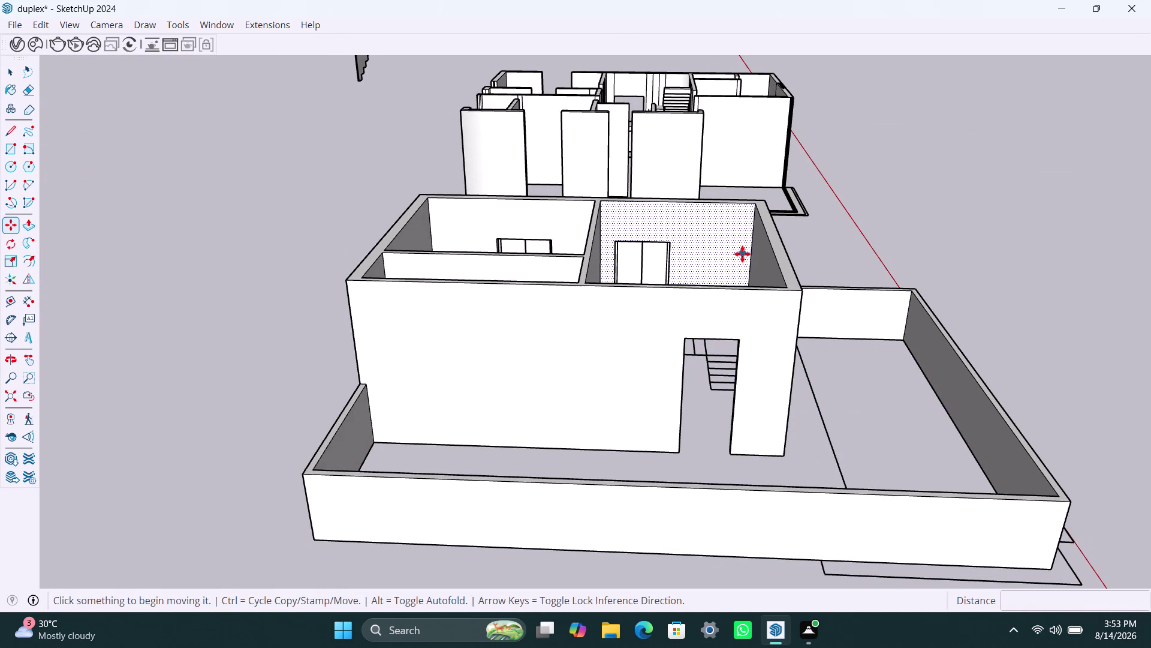
key(space)
key(space)
key(space)
scroll(up, 3)
middle_drag(704, 323, 679, 295)
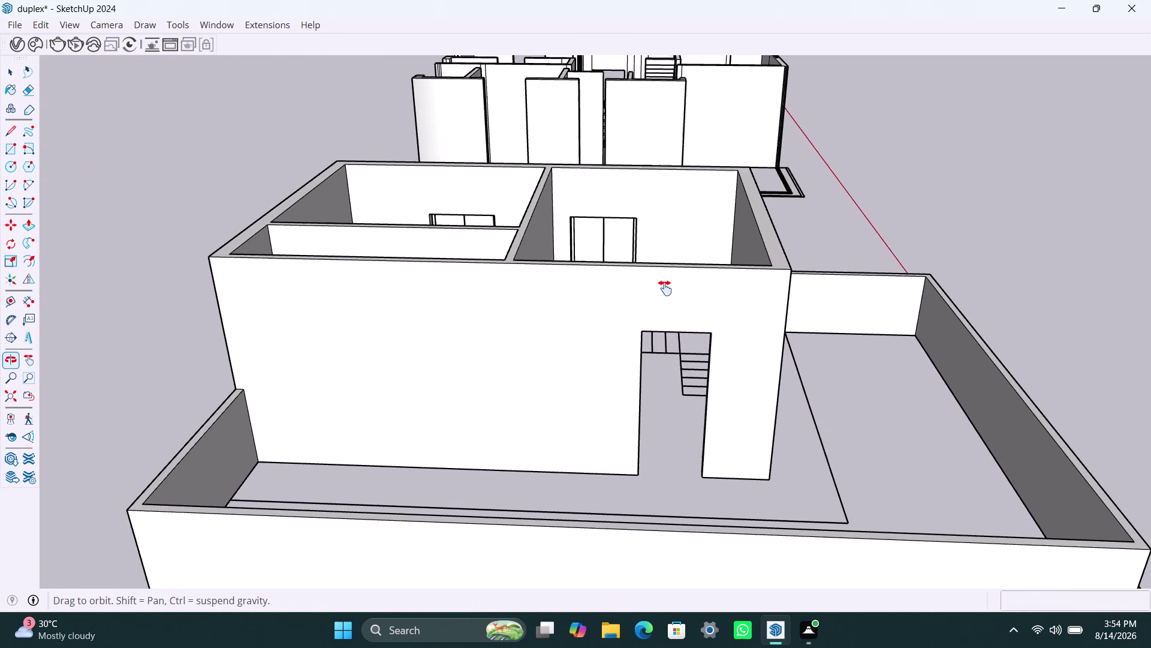
middle_drag(679, 295, 647, 273)
scroll(up, 3)
middle_drag(636, 336, 640, 301)
scroll(up, 3)
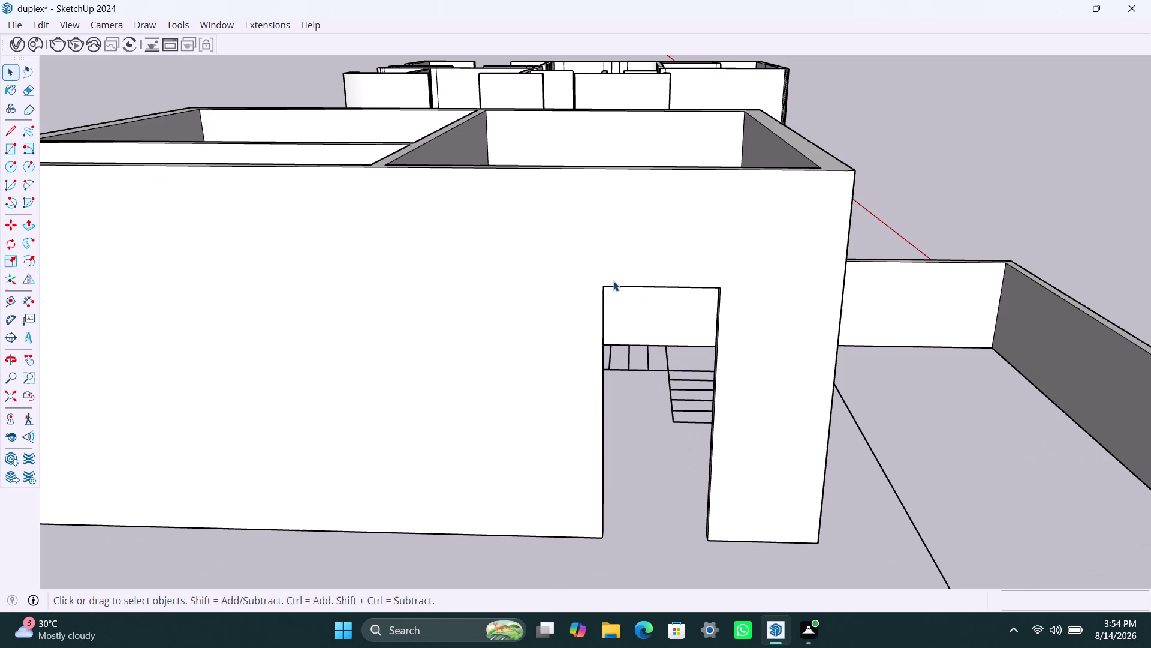
Draw a rectangle covering the stairwell doorway, redrawing it after an undo.
key(r)
click(609, 289)
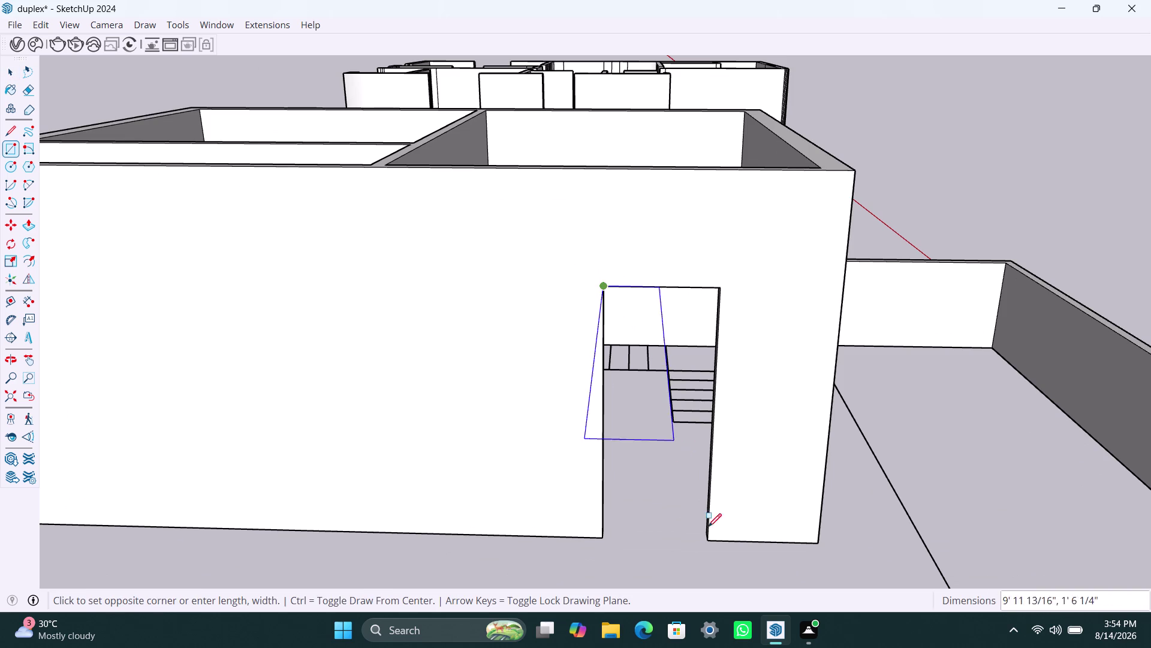
click(710, 536)
key(space)
double_click(665, 452)
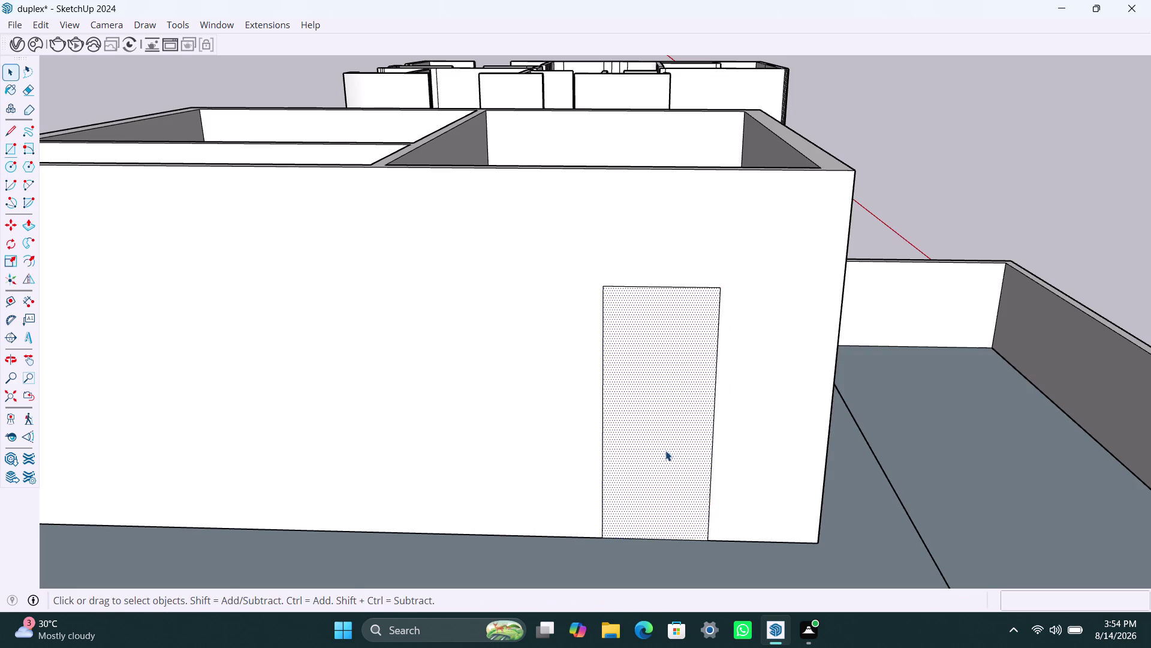
key(ctrl+z)
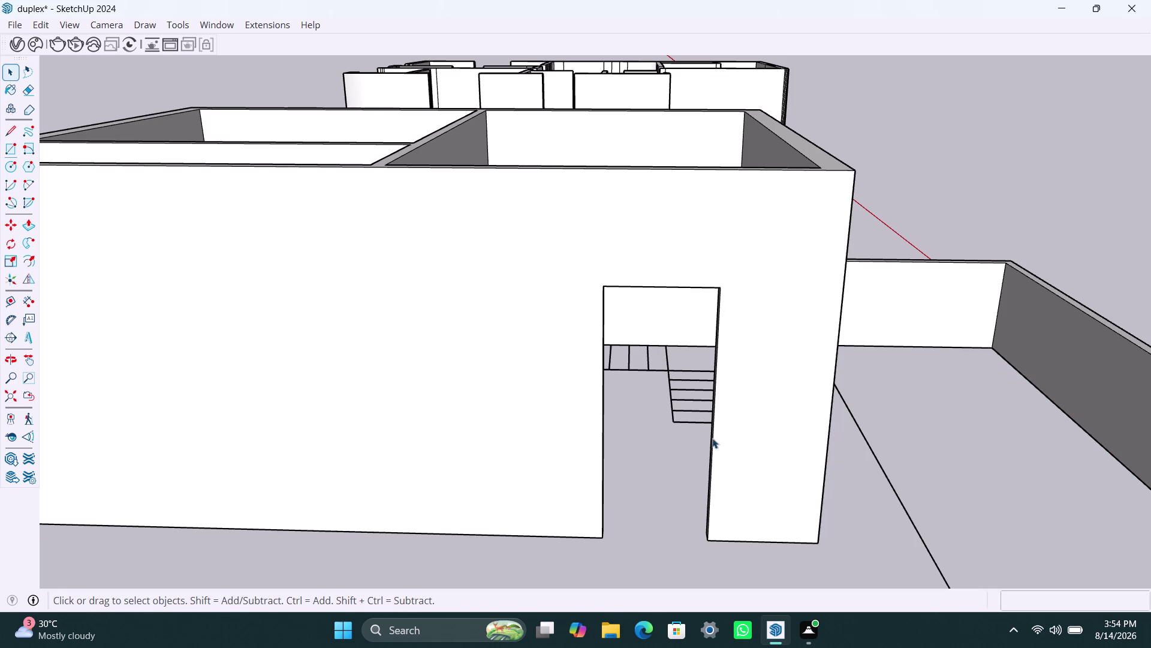
key(r)
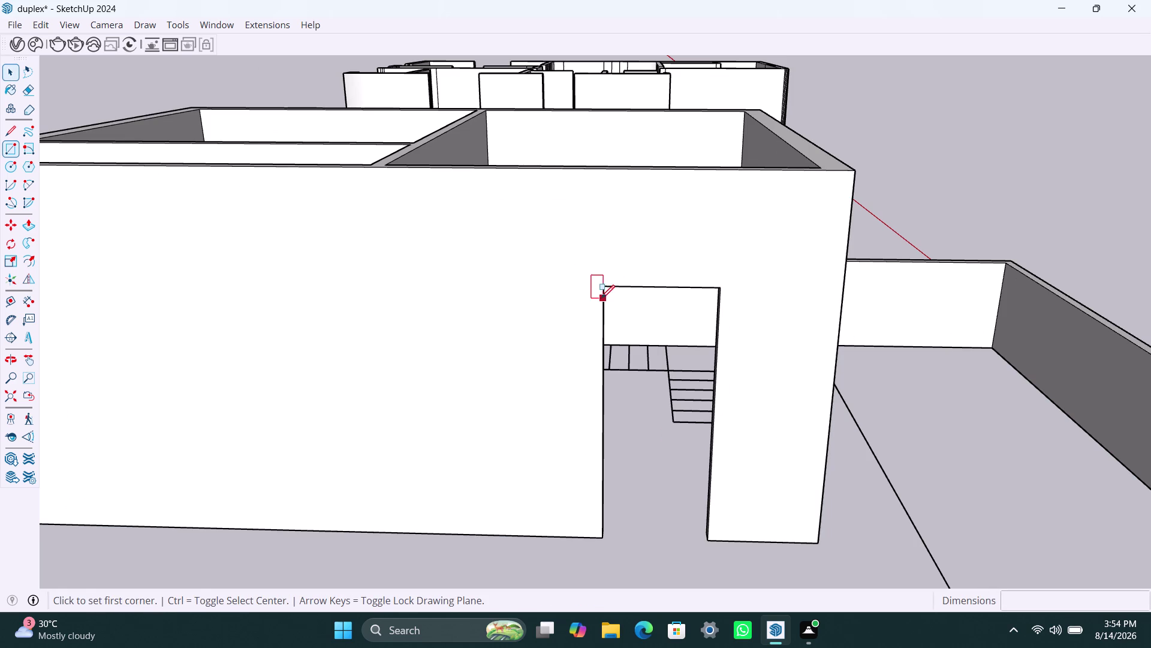
click(606, 290)
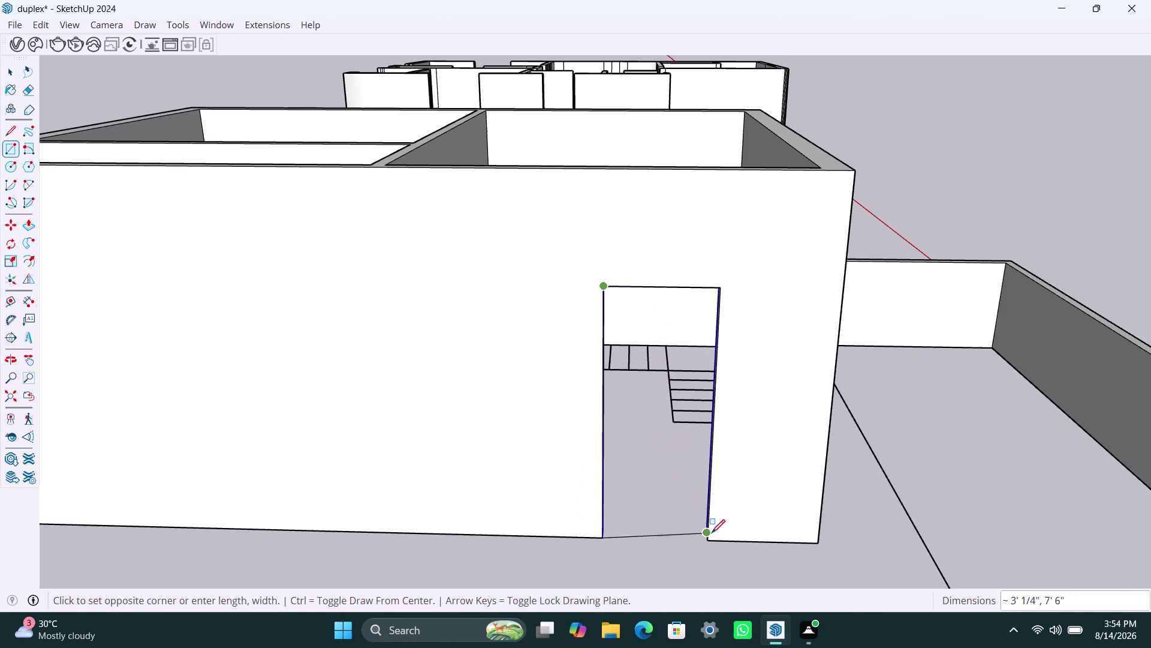
click(710, 535)
Group the doorway rectangle and open the group for editing.
key(space)
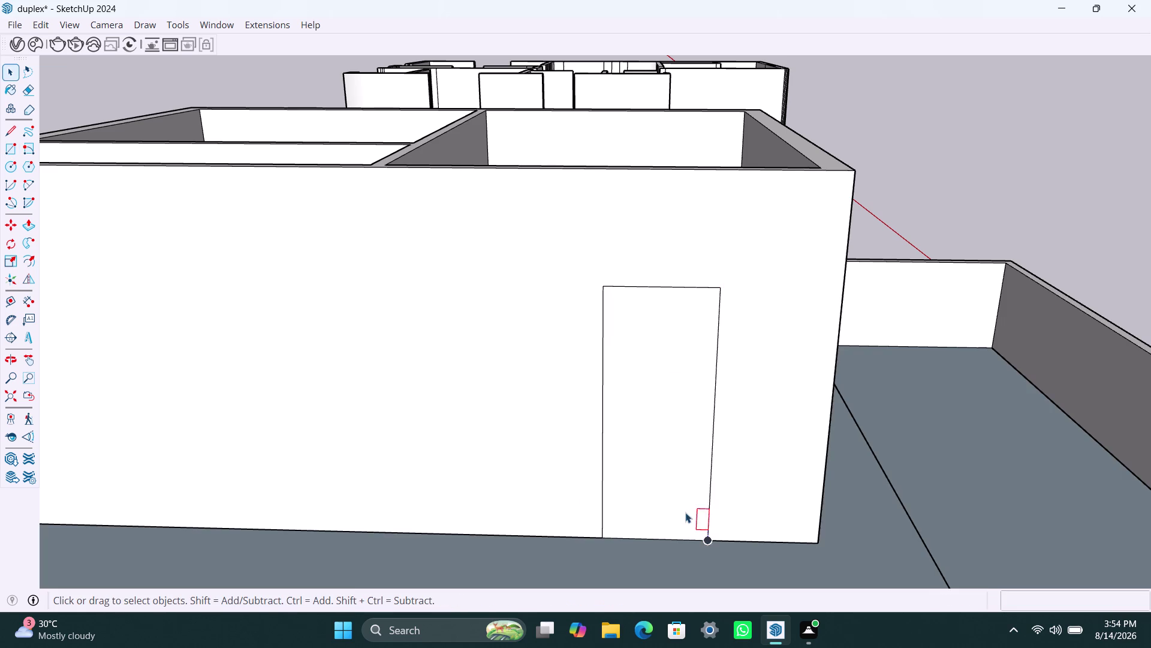
double_click(682, 504)
right_drag(675, 471, 670, 435)
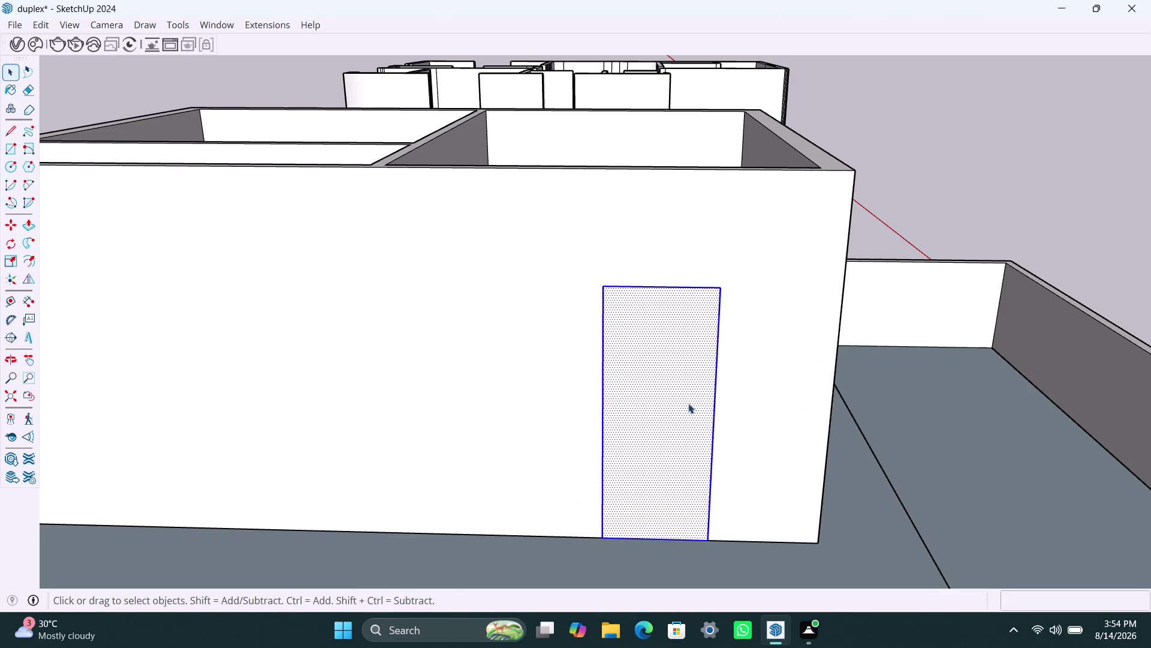
click(682, 398)
double_click(681, 398)
right_click(680, 397)
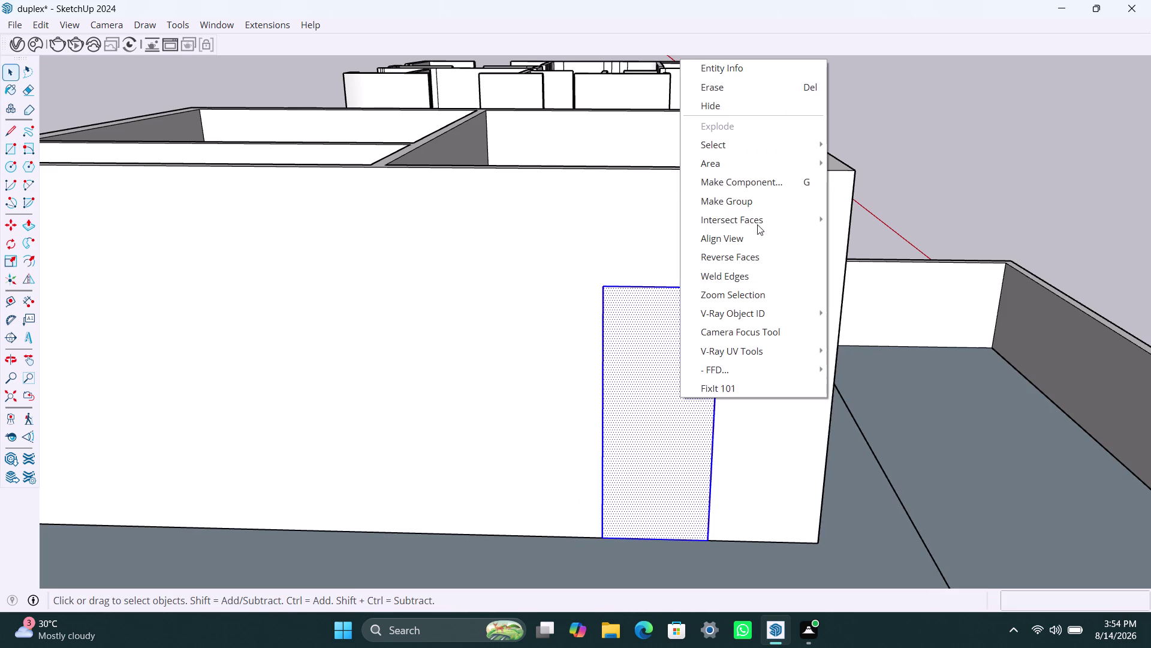
click(756, 207)
triple_click(673, 426)
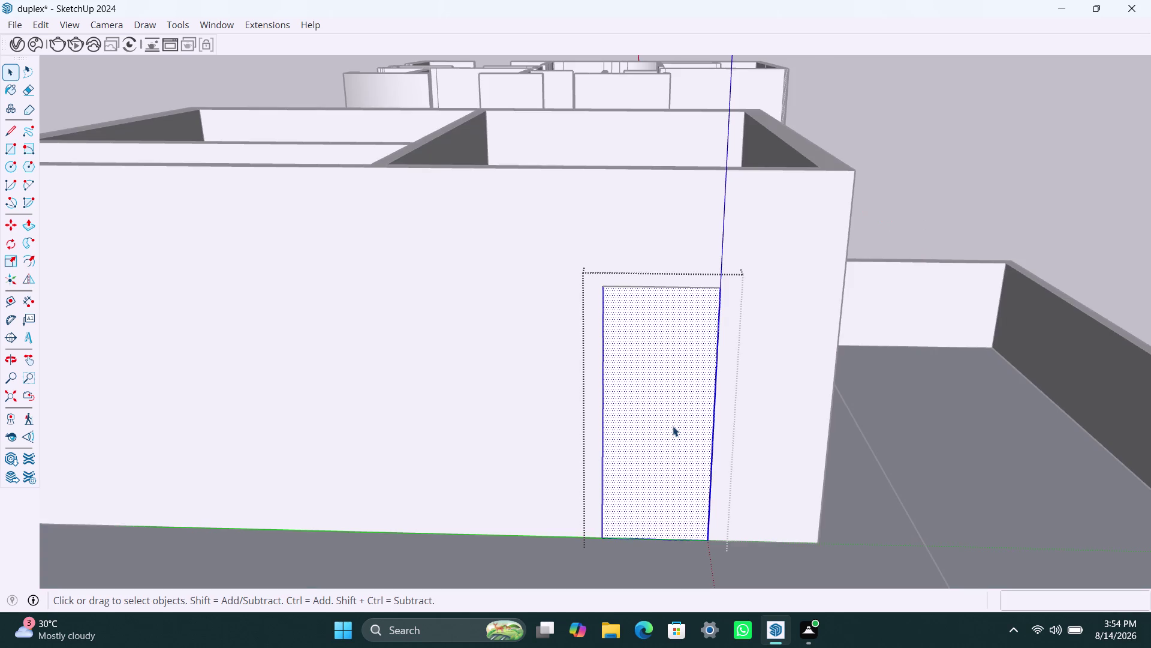
Offset the doorway outline 2" inward to form the frame ring.
key(p)
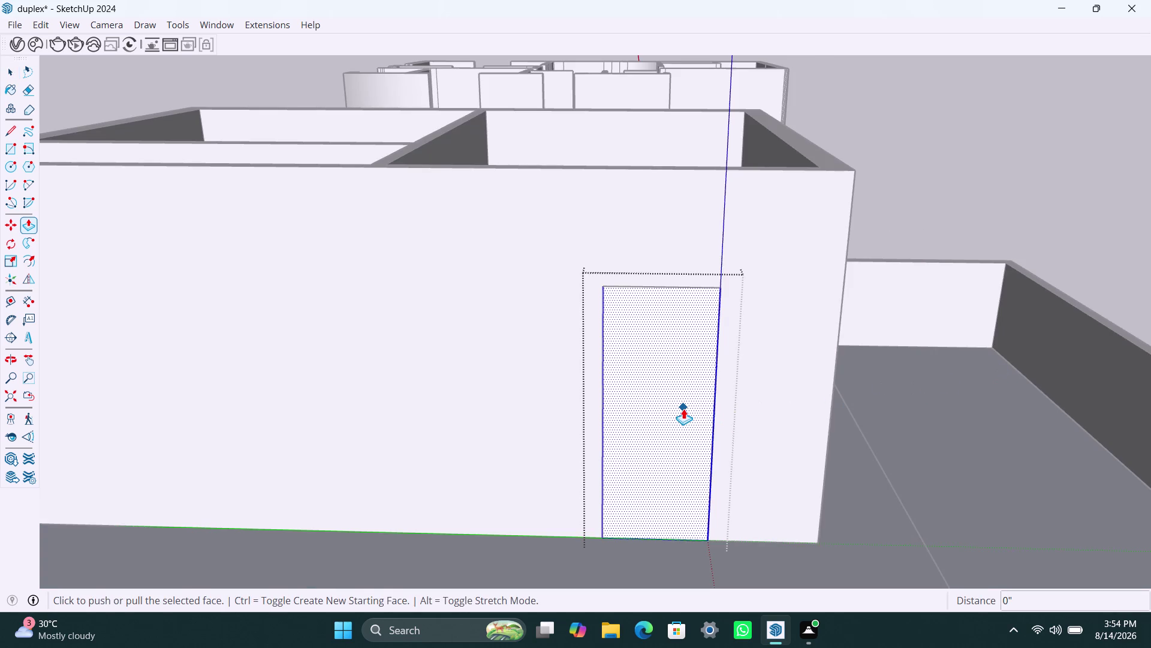
key(space)
key(f)
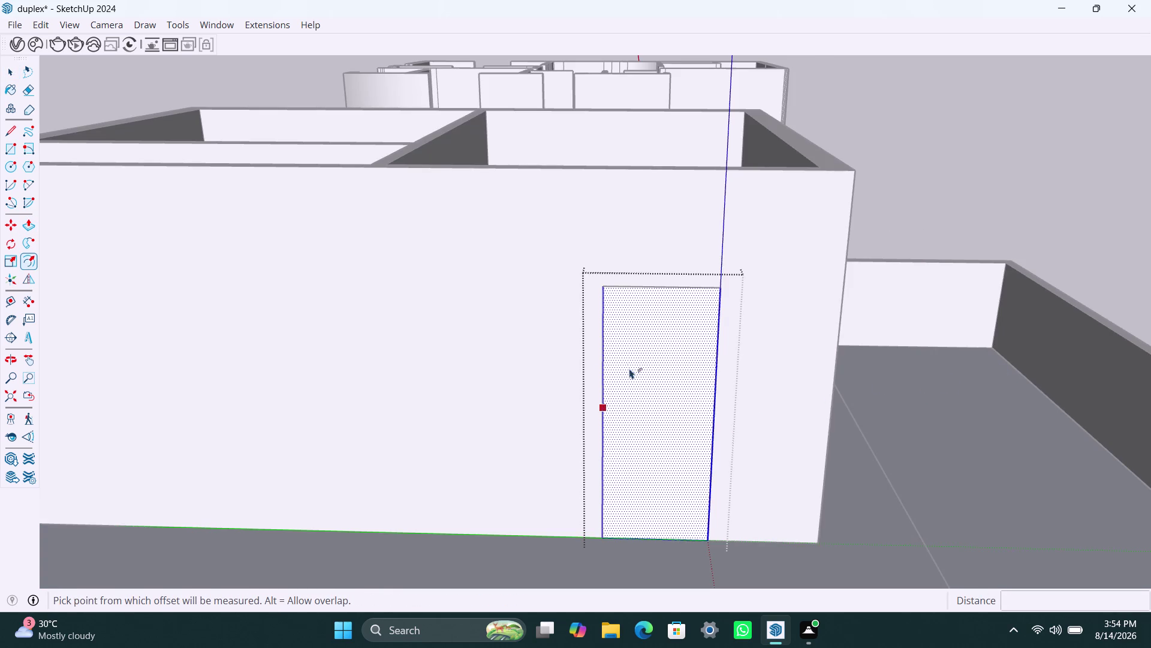
click(626, 354)
text(2)
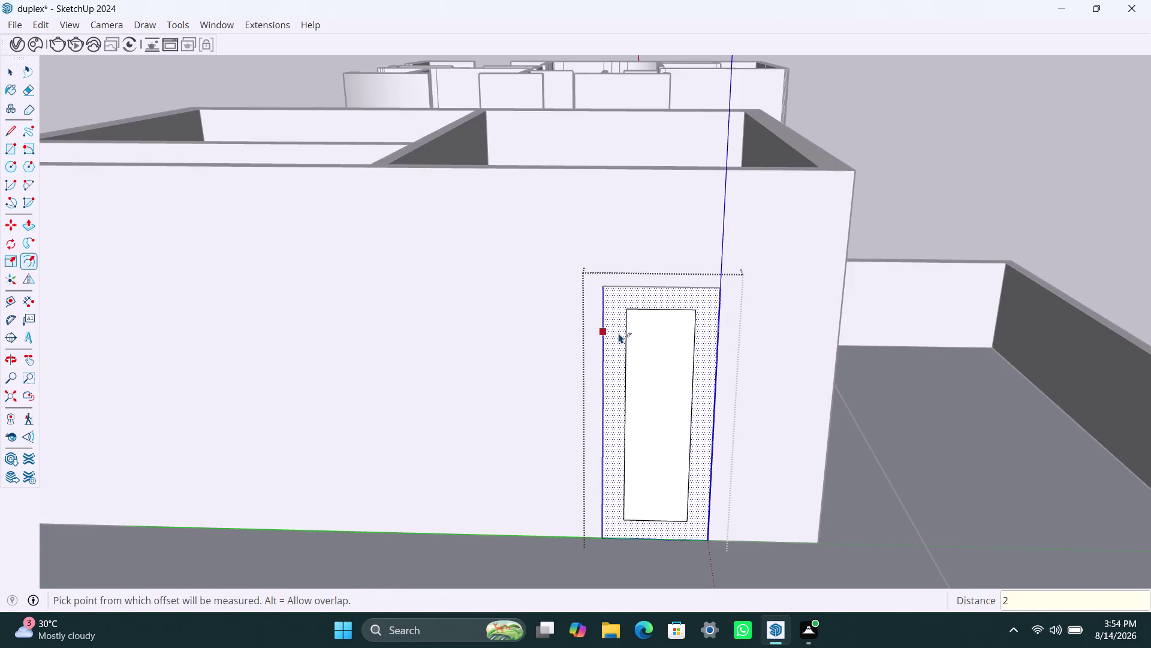
text(")
key(Return)
key(space)
scroll(up, 3)
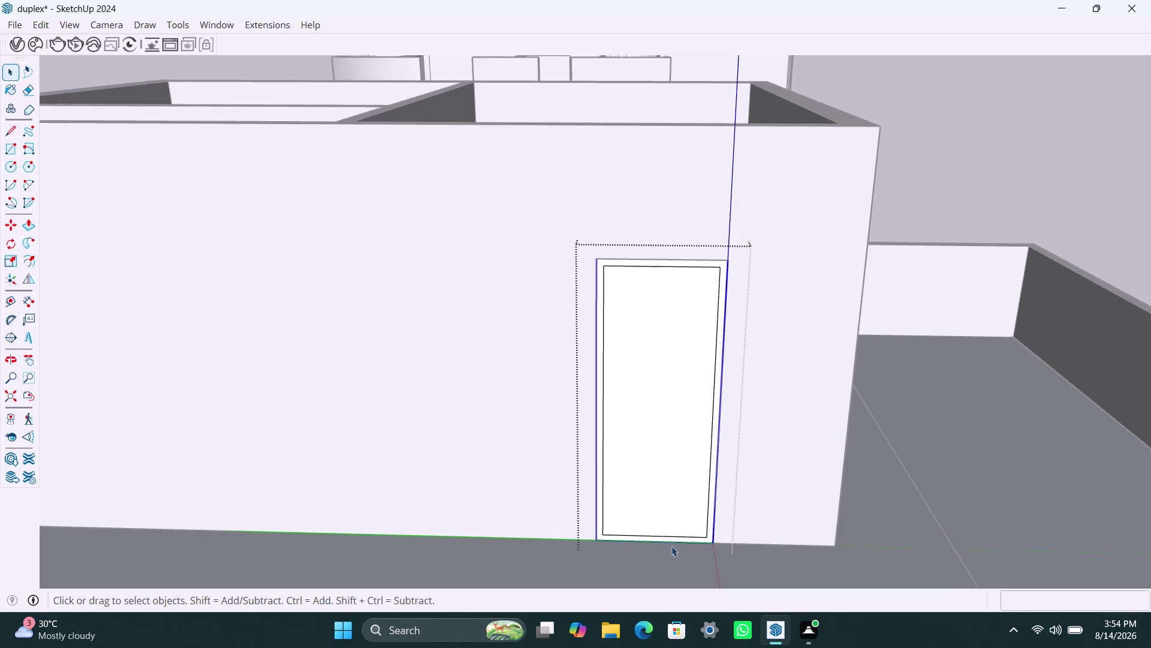
scroll(up, 3)
Delete the inner face filling the door opening.
click(660, 532)
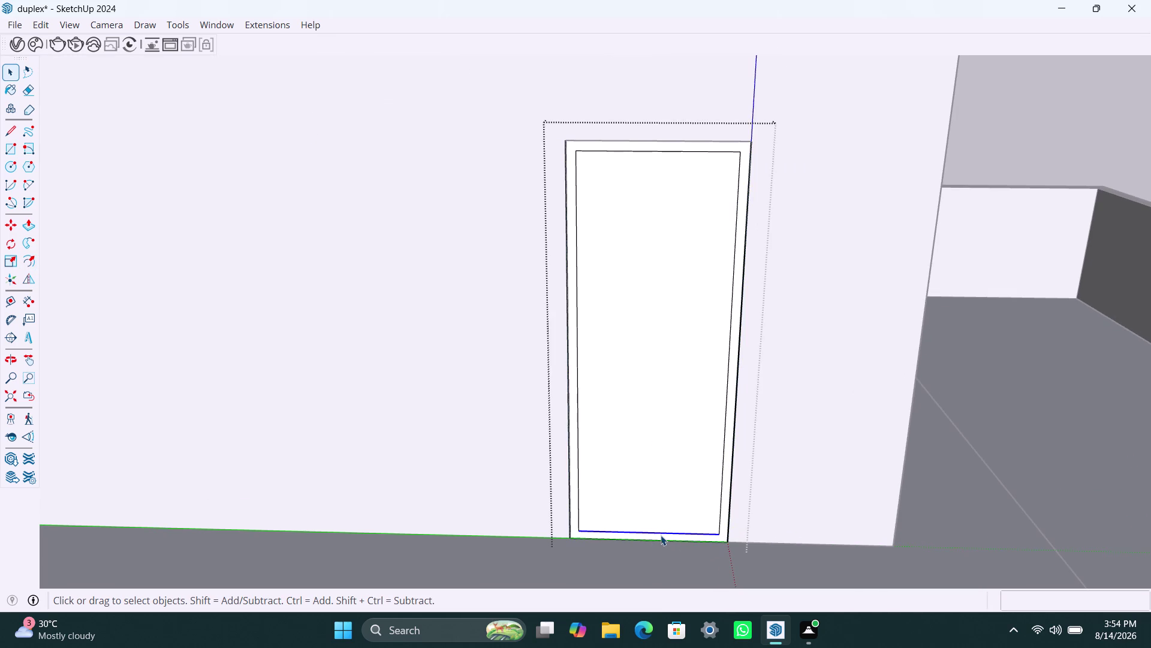
key(m)
click(661, 535)
click(660, 539)
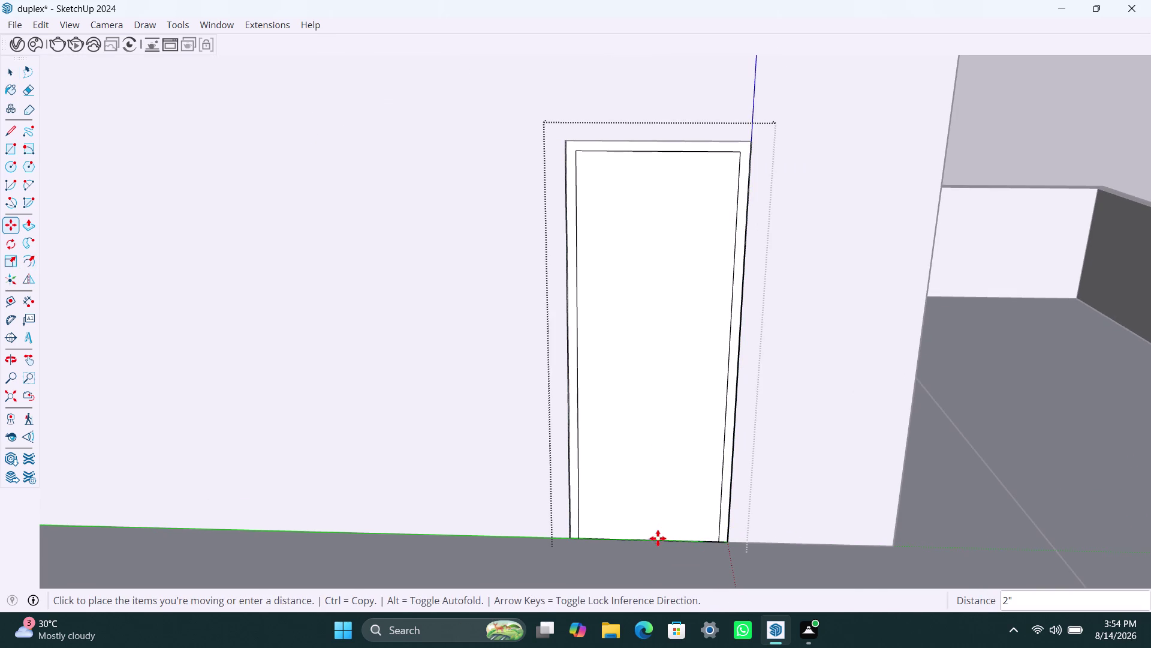
key(space)
click(651, 517)
key(Delete)
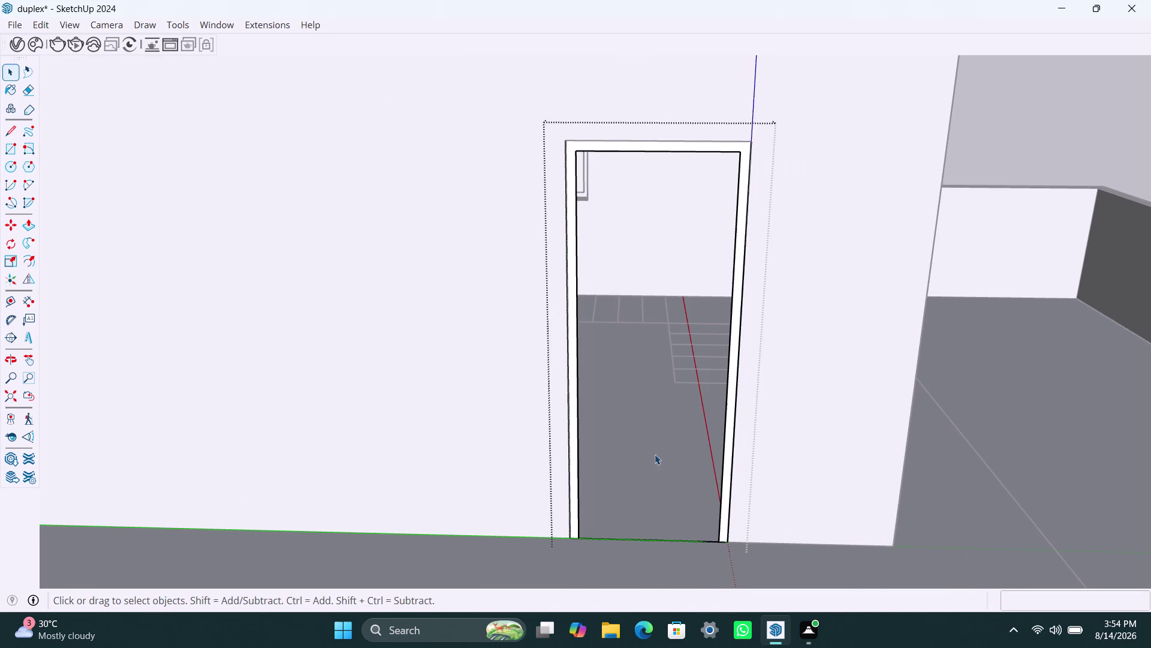
Push/Pull the door frame ring out 2".
click(730, 430)
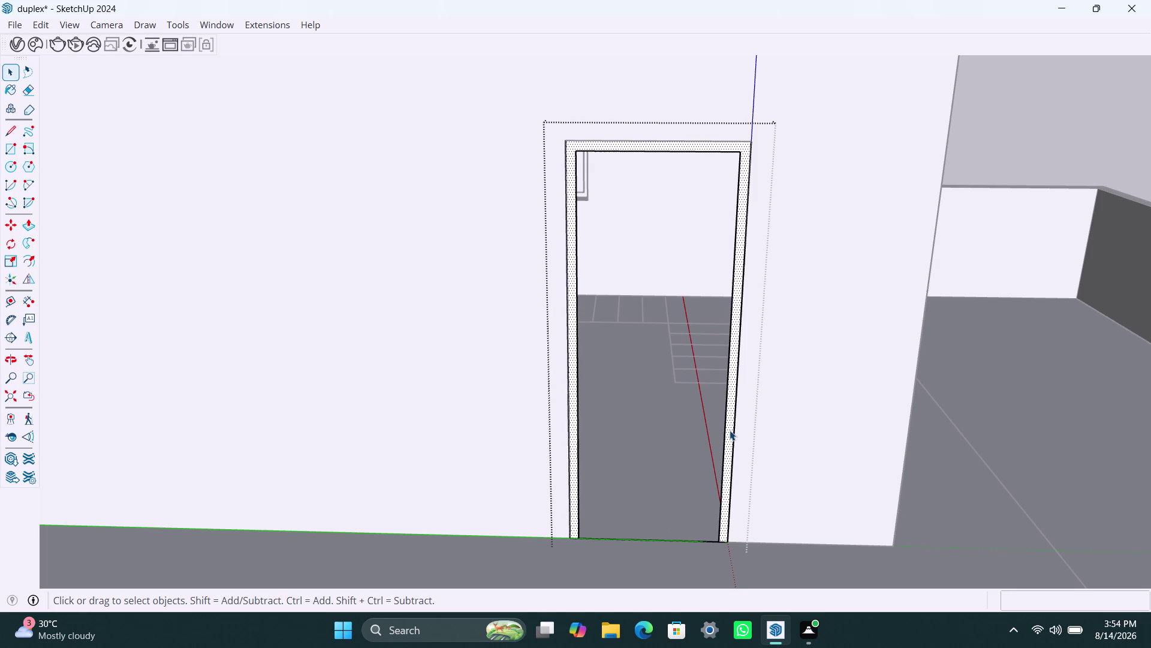
key(p)
click(730, 431)
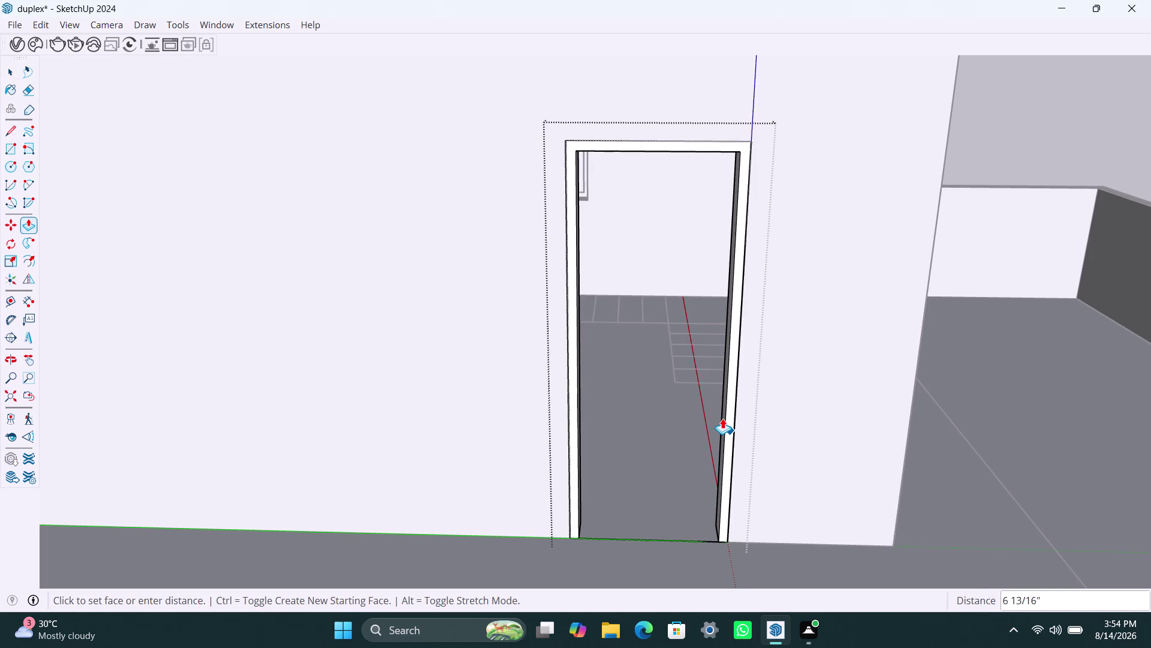
key(2)
key(shift+quotedbl)
key(Return)
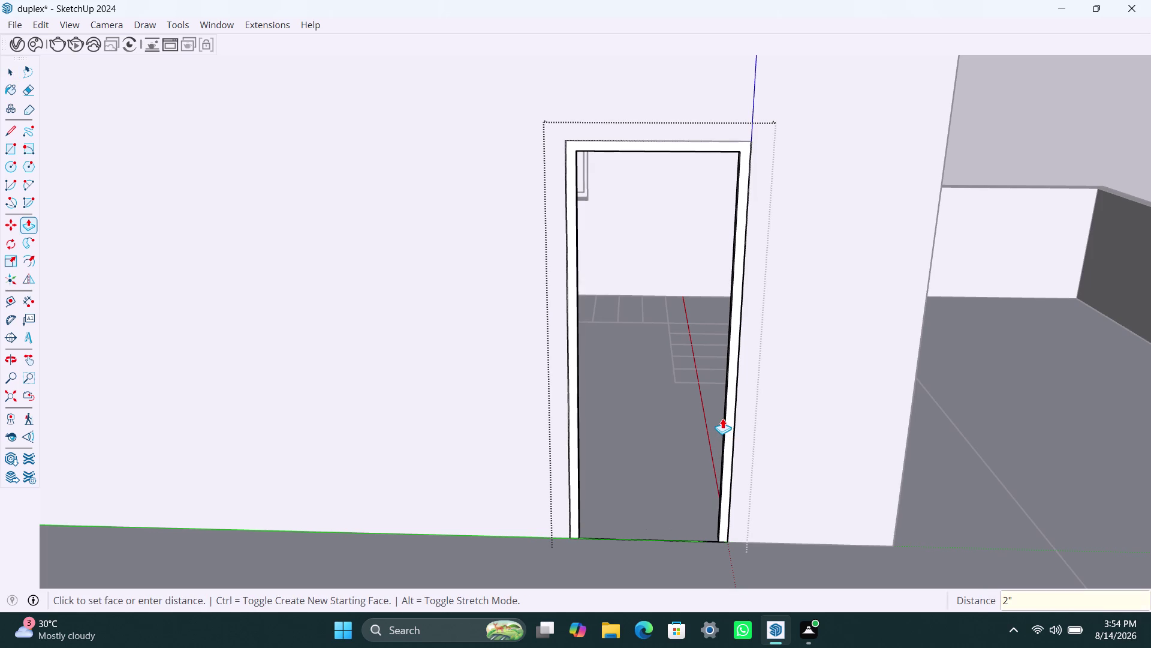
key(space)
click(1012, 120)
Orbit to the doorway threshold, try deleting the floor face there, then undo it.
scroll(down, 3)
middle_drag(928, 208, 927, 209)
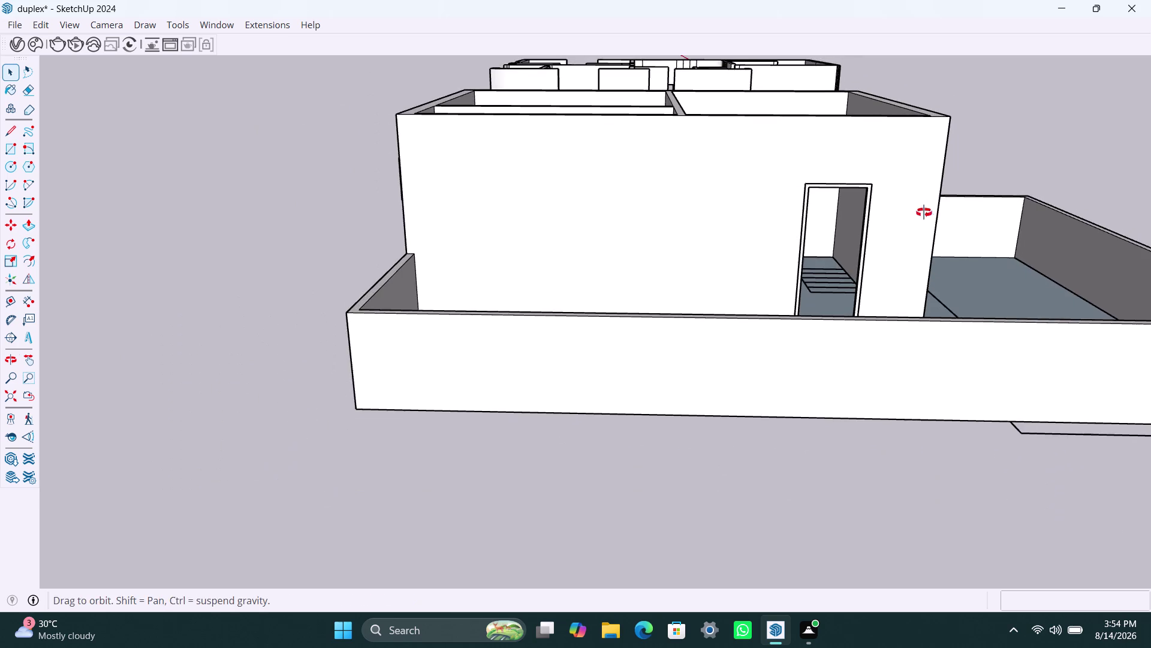
middle_drag(927, 208, 911, 237)
scroll(up, 3)
middle_drag(861, 338, 852, 424)
scroll(up, 3)
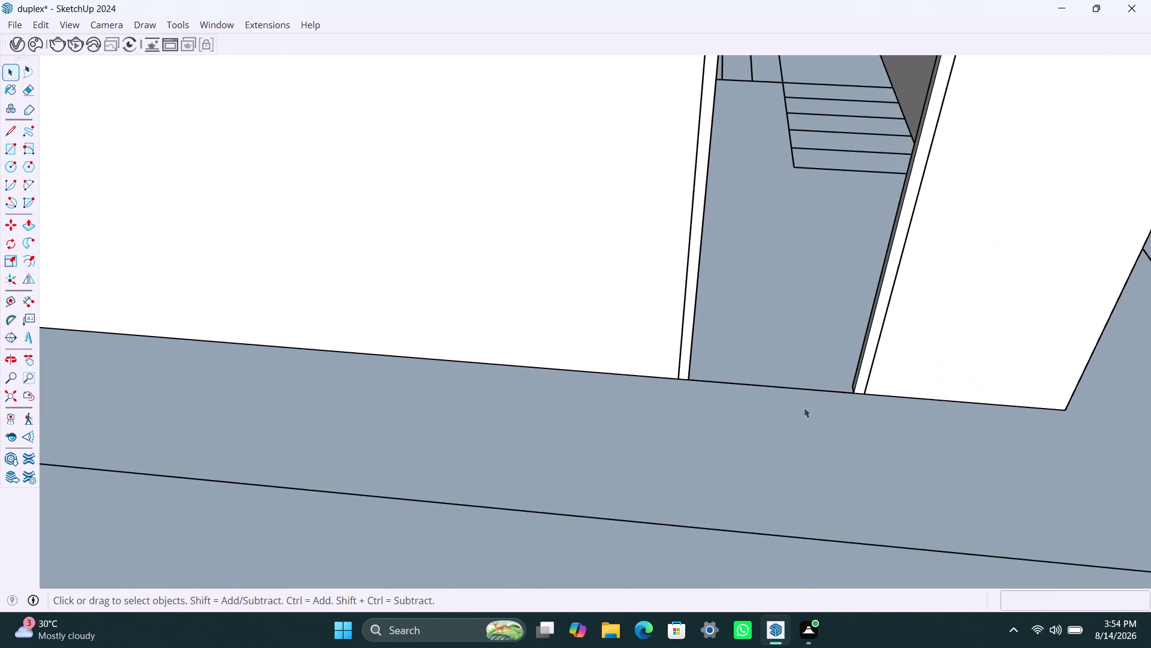
scroll(up, 3)
click(785, 390)
double_click(785, 389)
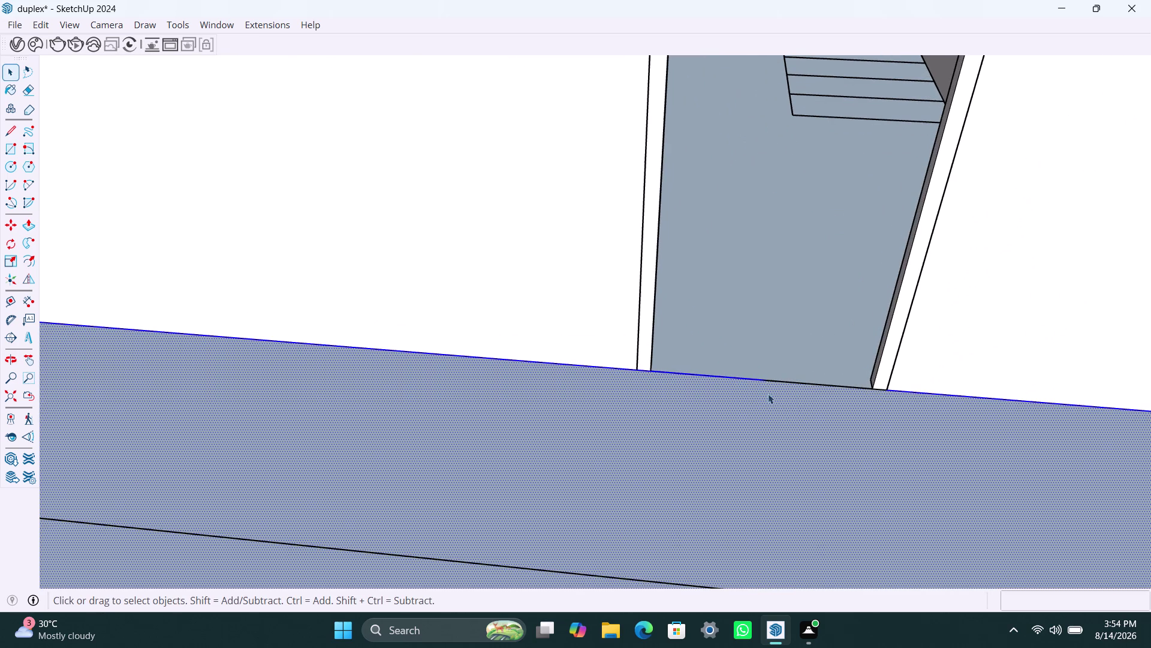
key(Delete)
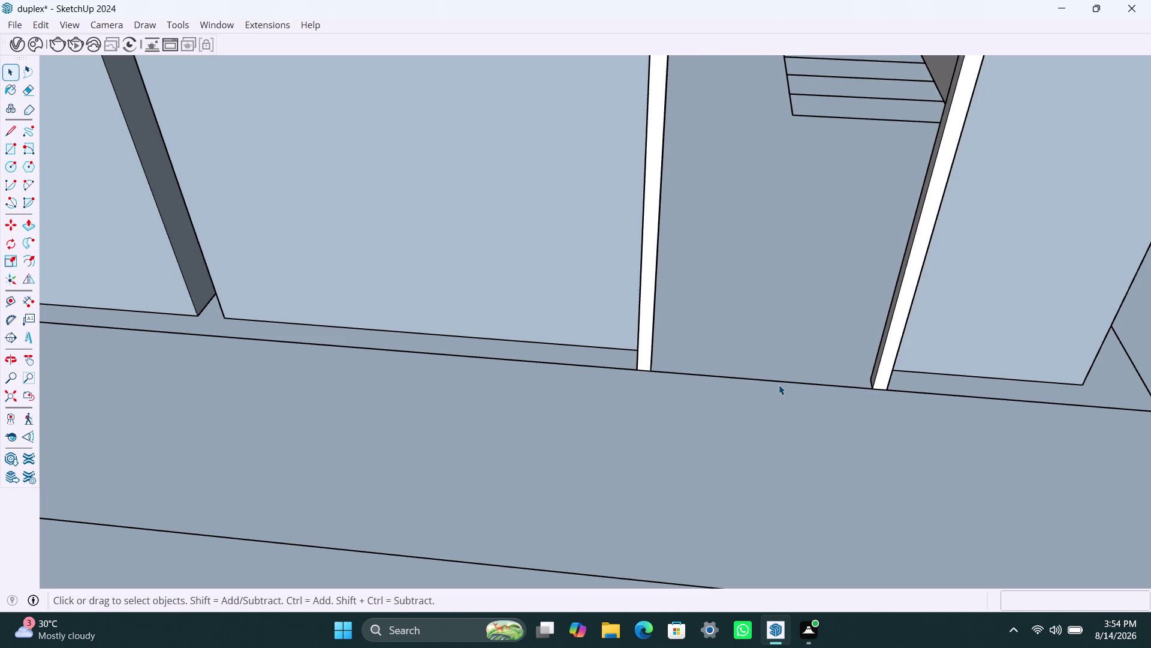
key(ctrl+z)
Select the edge along the doorway threshold and delete it.
scroll(up, 3)
click(780, 384)
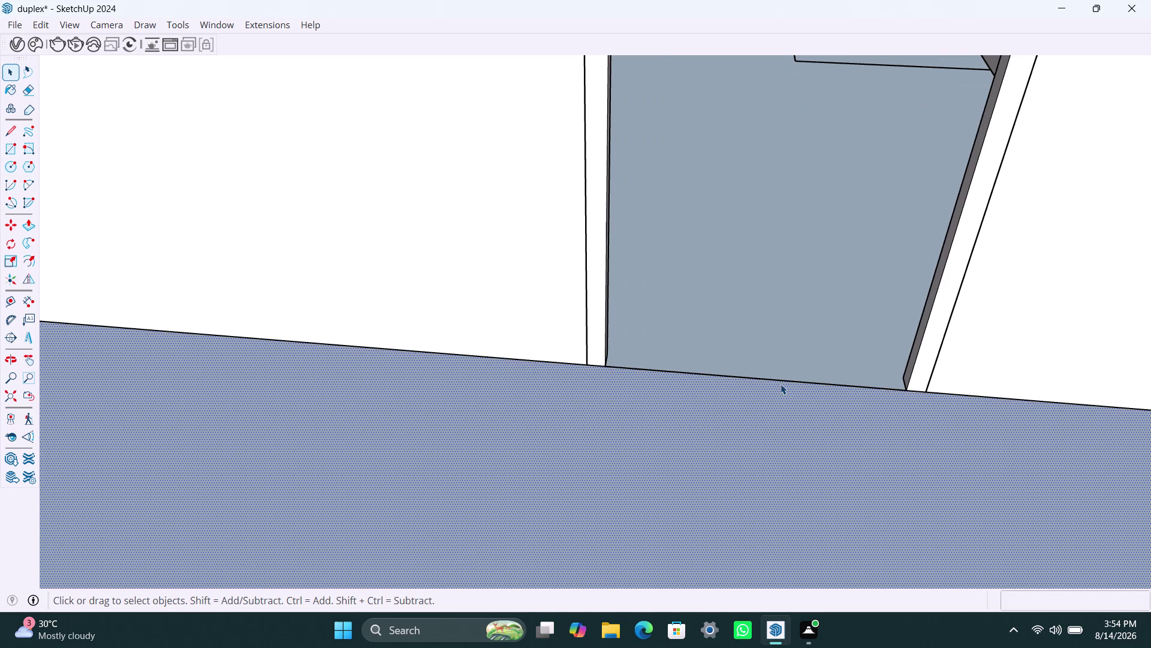
double_click(780, 383)
scroll(up, 3)
double_click(707, 374)
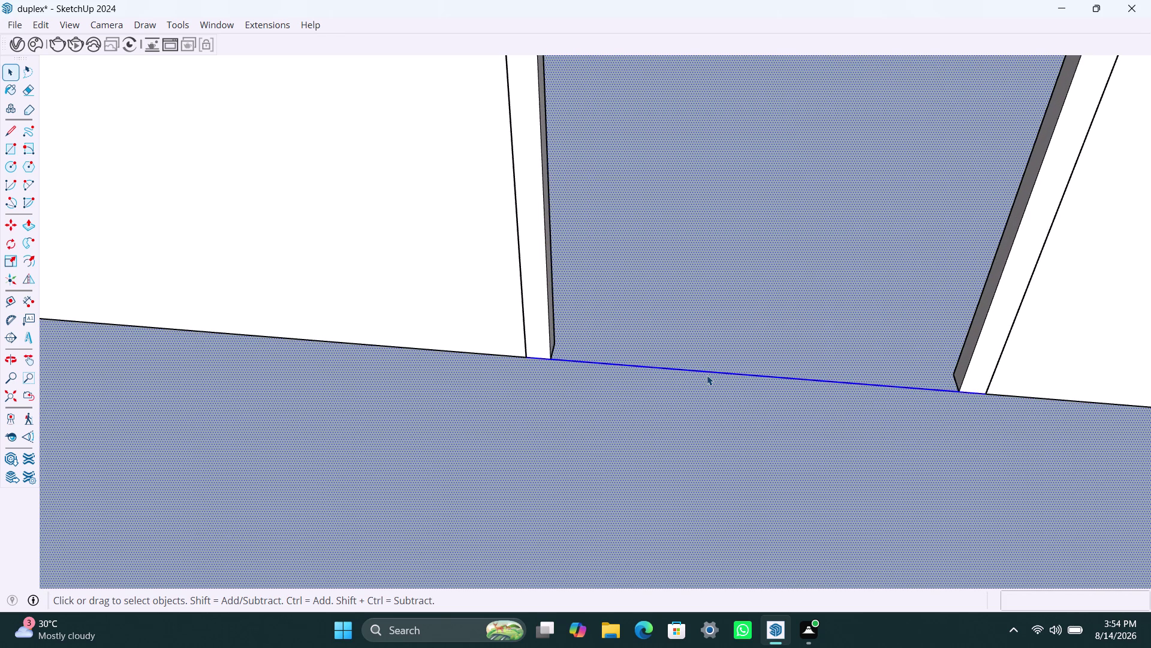
click(707, 375)
click(707, 375)
click(707, 375)
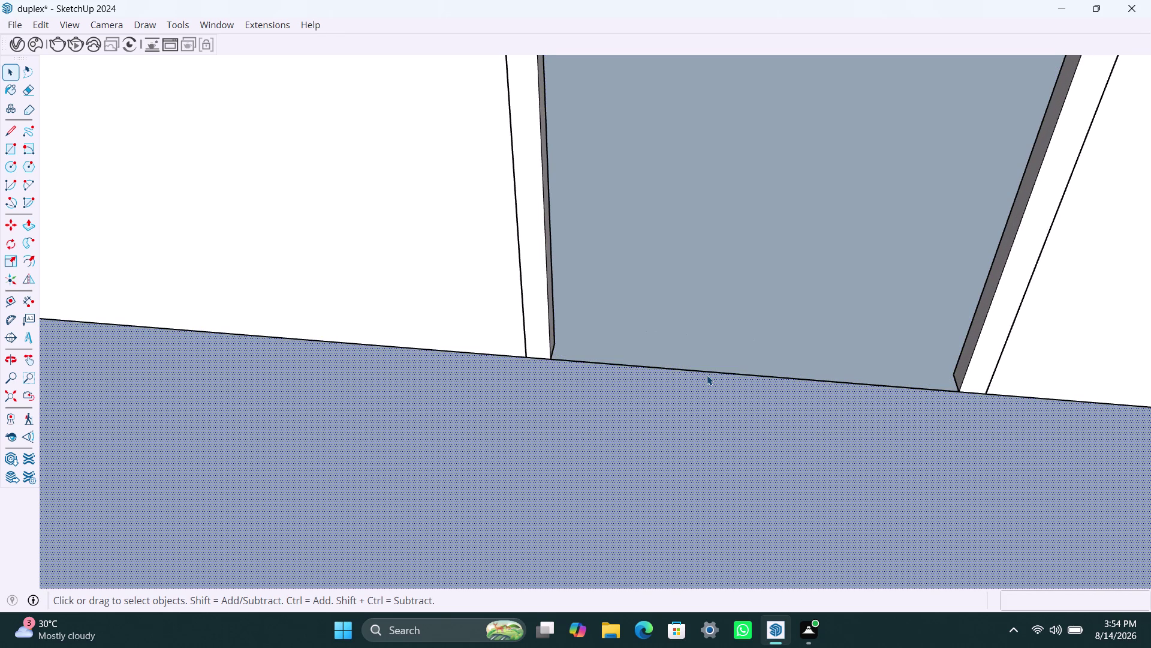
scroll(up, 3)
click(709, 373)
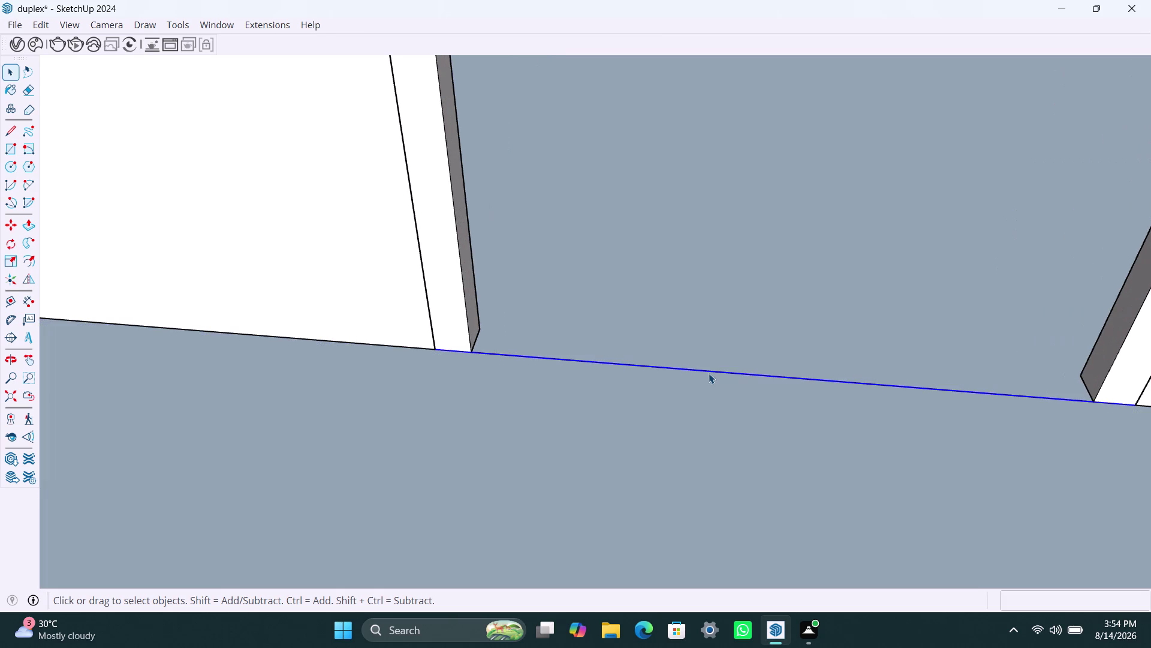
click(708, 373)
key(Delete)
Open the door frame group, select its connected geometry, then exit editing.
click(709, 373)
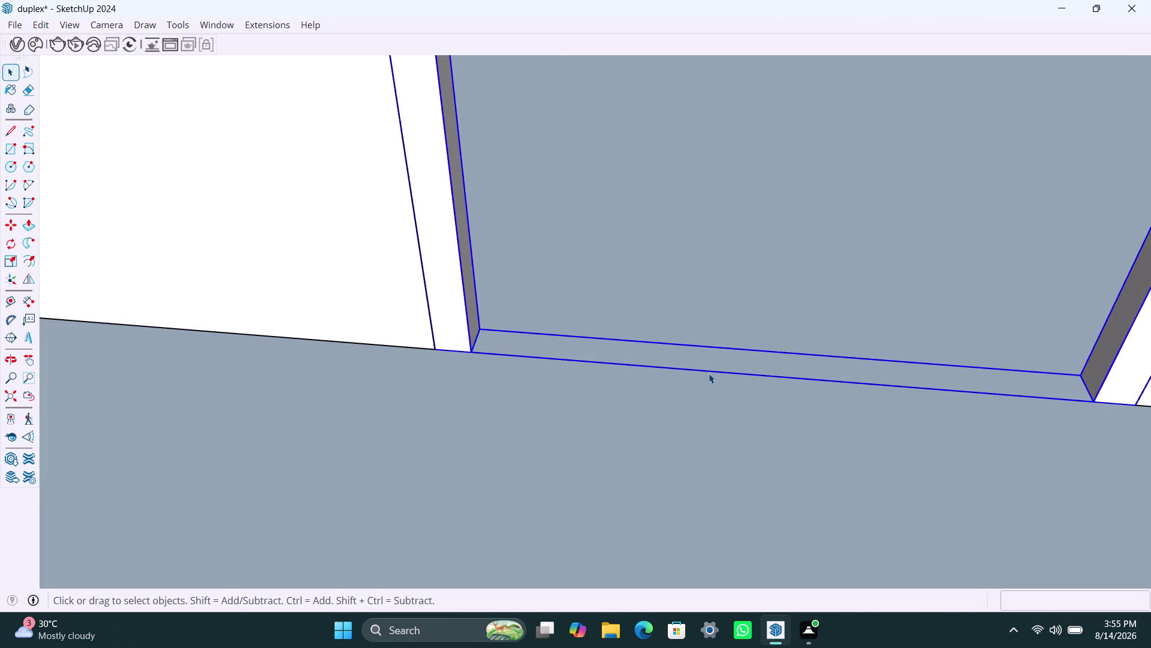
double_click(721, 375)
click(725, 377)
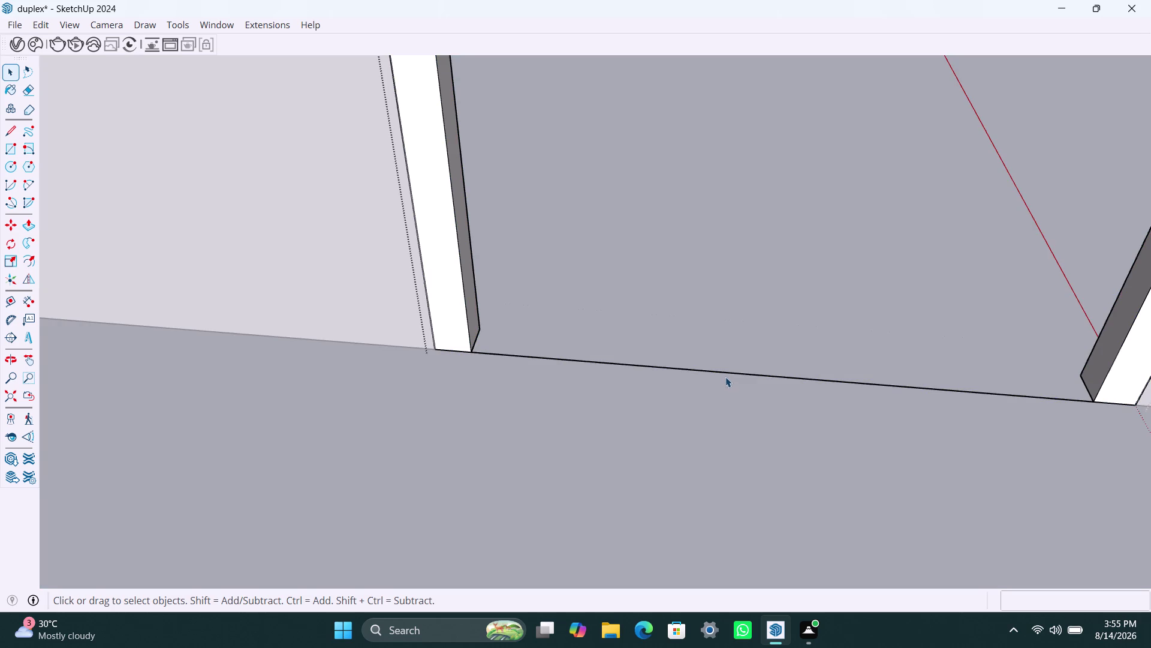
triple_click(725, 376)
click(723, 374)
scroll(down, 3)
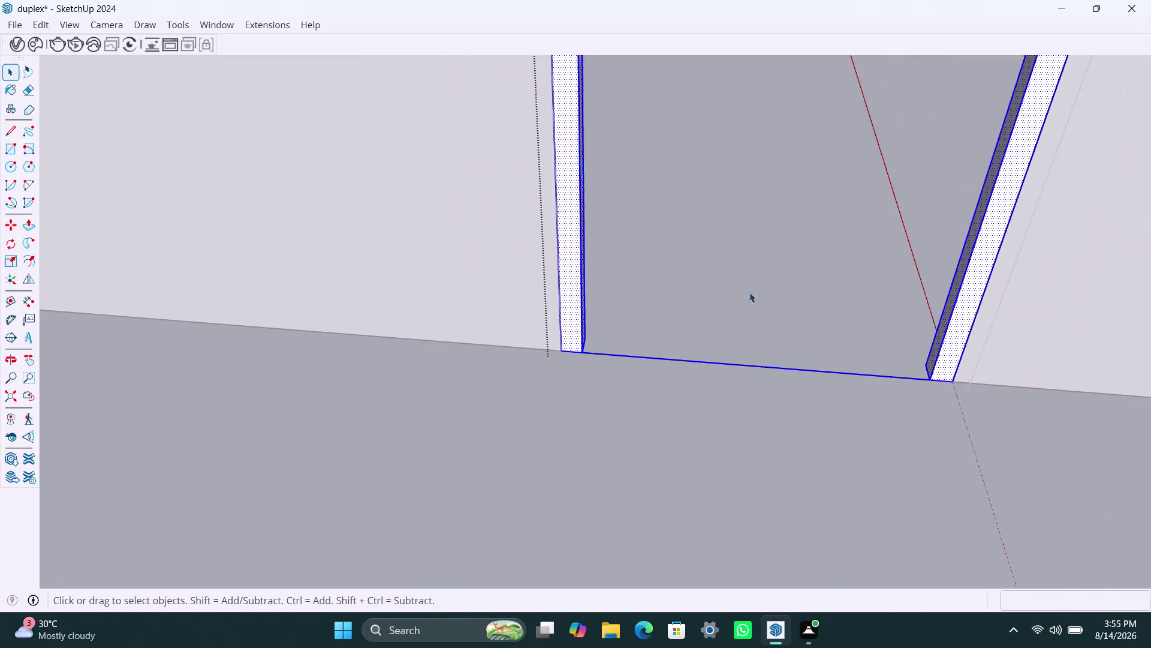
scroll(down, 3)
scroll(down, 3)
click(1056, 131)
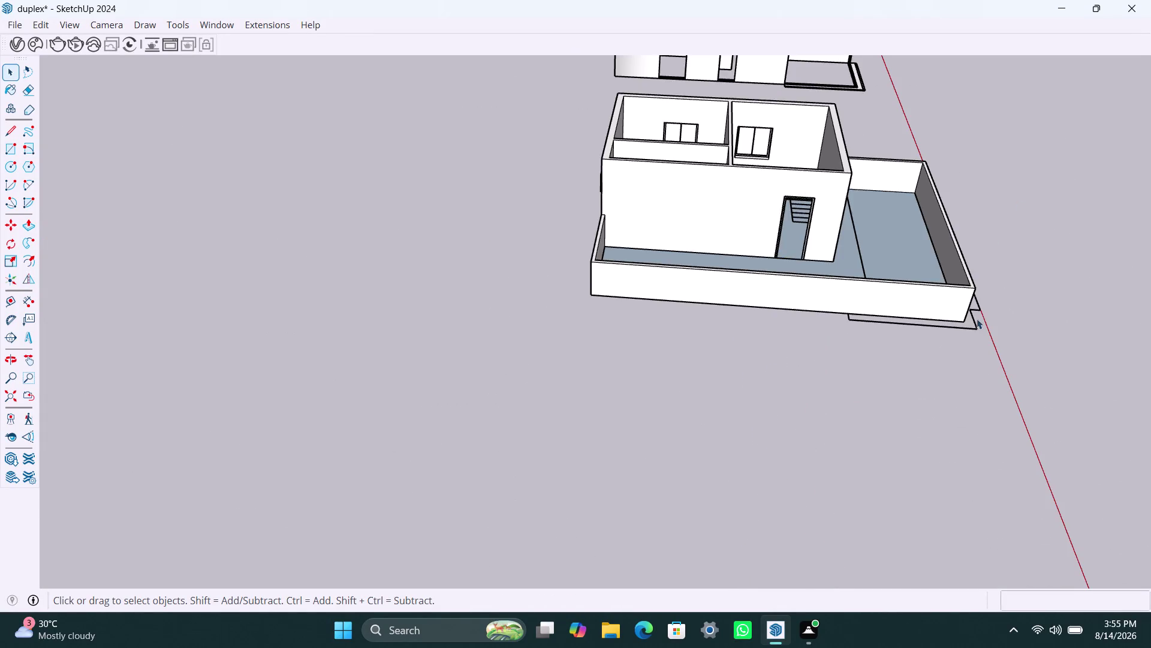
Orbit along the outer floor strip and delete the selected floor around the building.
scroll(up, 3)
middle_drag(965, 318, 636, 347)
scroll(up, 3)
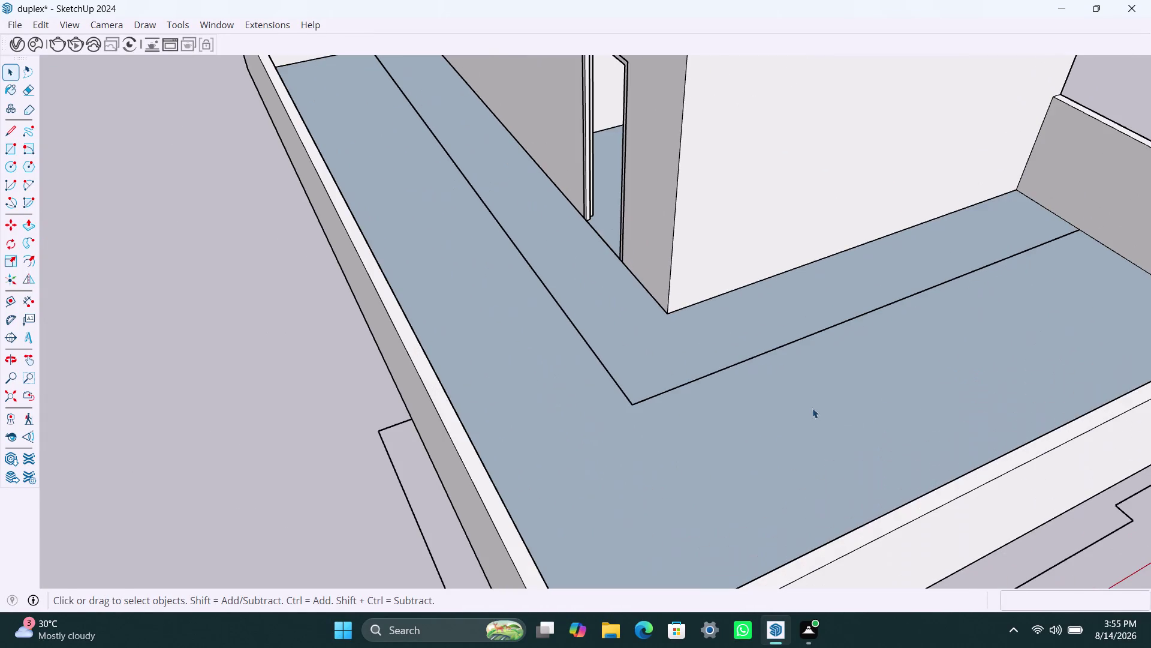
click(816, 422)
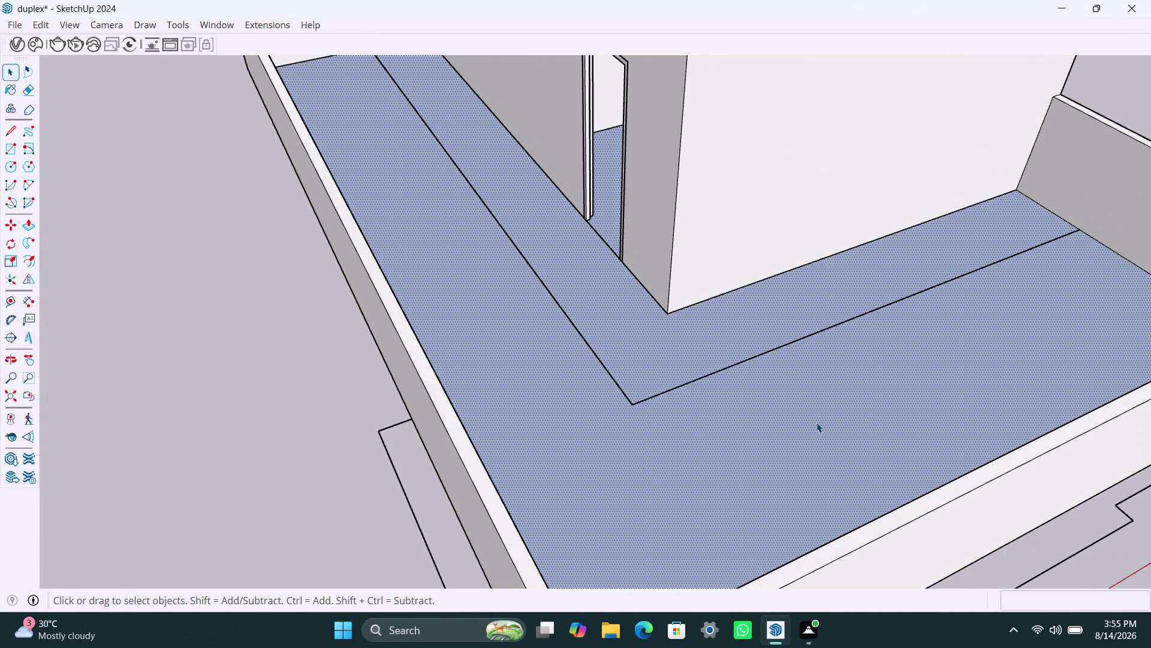
key(Delete)
scroll(down, 3)
scroll(up, 3)
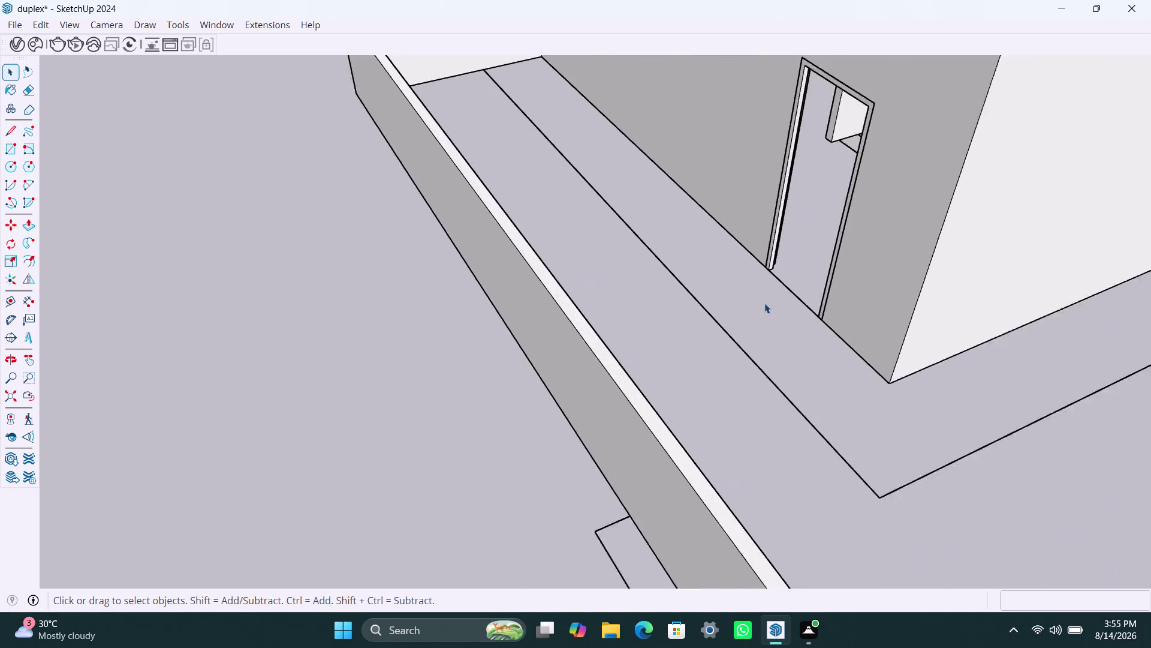
scroll(up, 3)
scroll(up, 3)
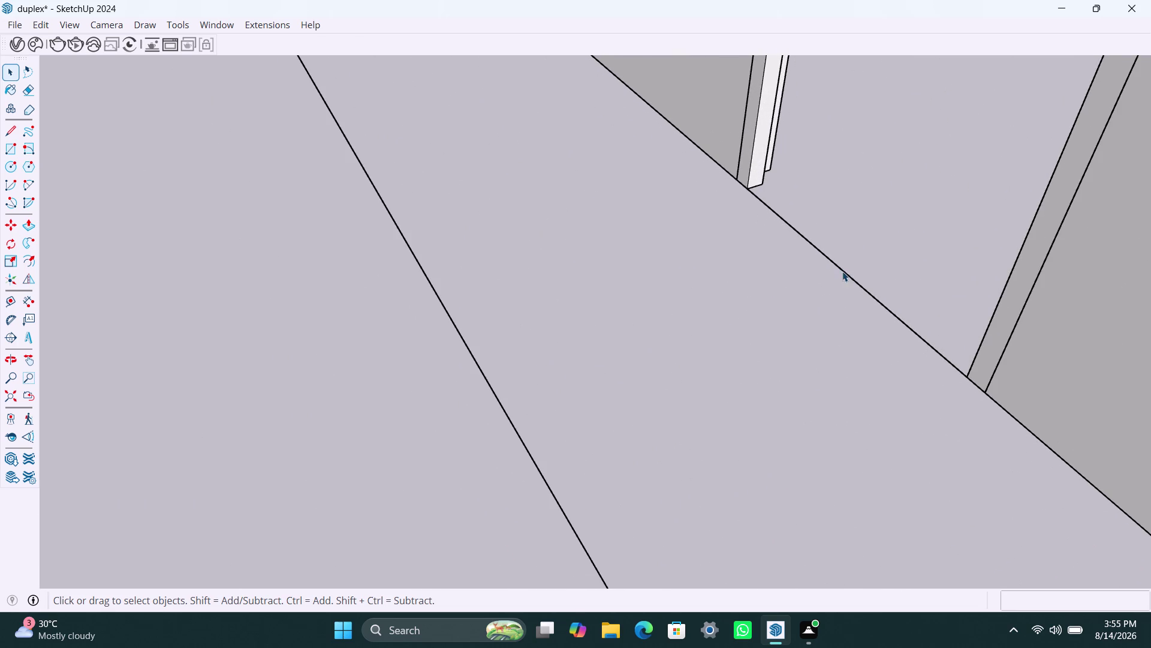
Edit the lower door frame and delete its bottom edge strip.
click(843, 273)
double_click(842, 273)
click(843, 273)
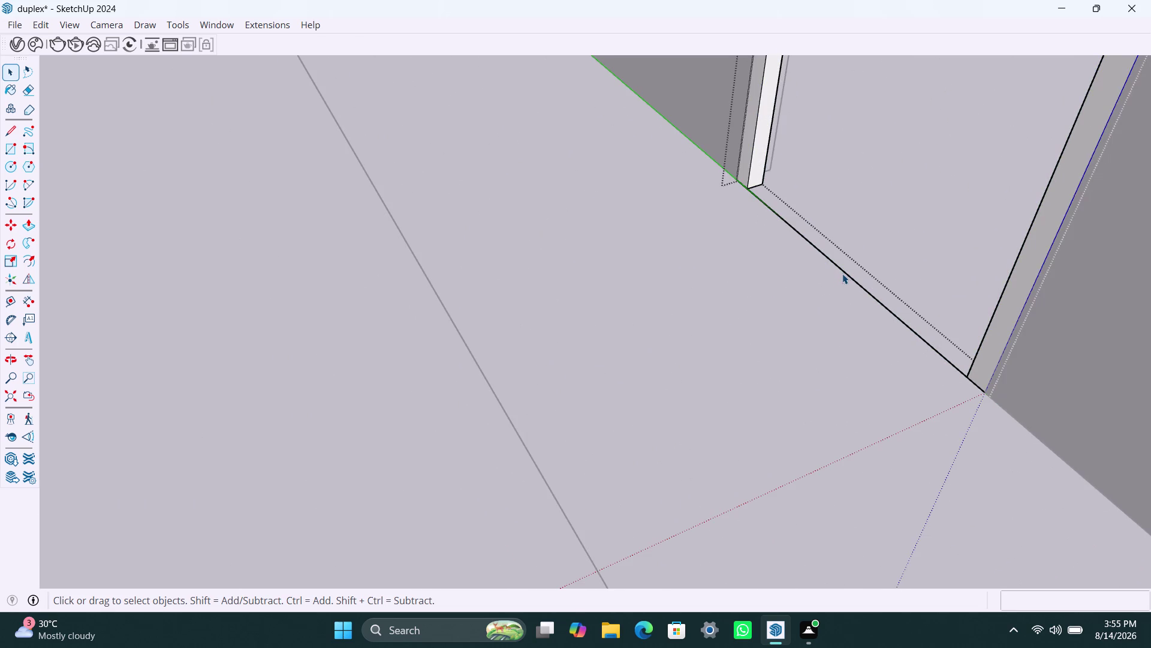
click(843, 274)
click(844, 274)
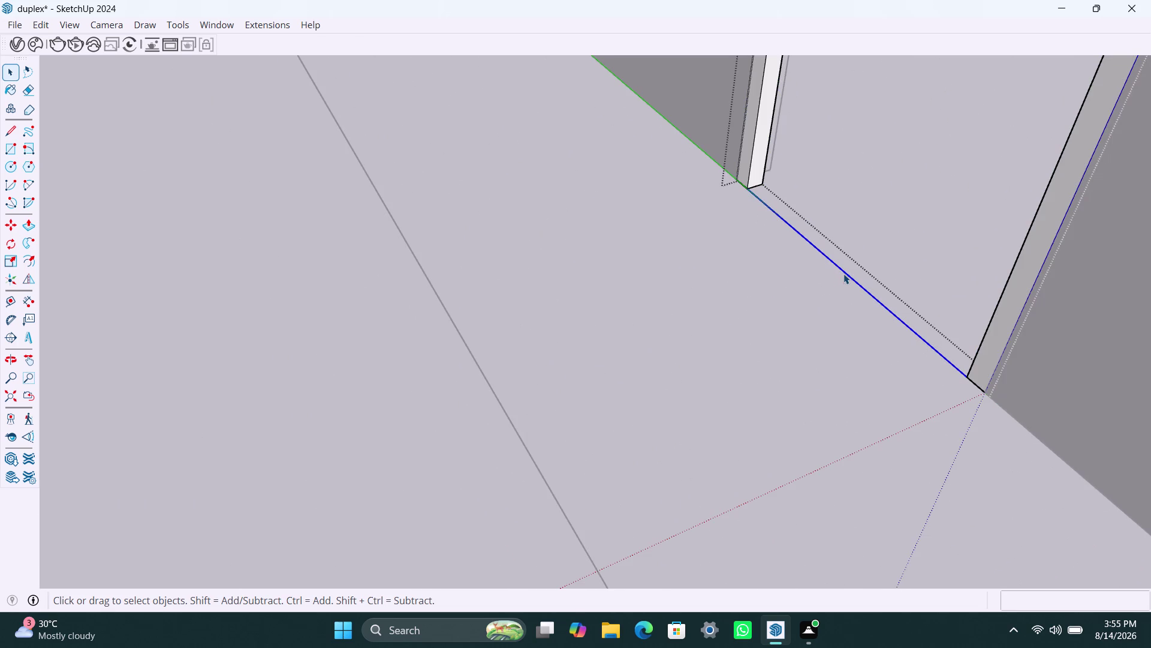
key(Delete)
Orbit over the floor plan to bring the doorway beside the stairs into view.
scroll(down, 3)
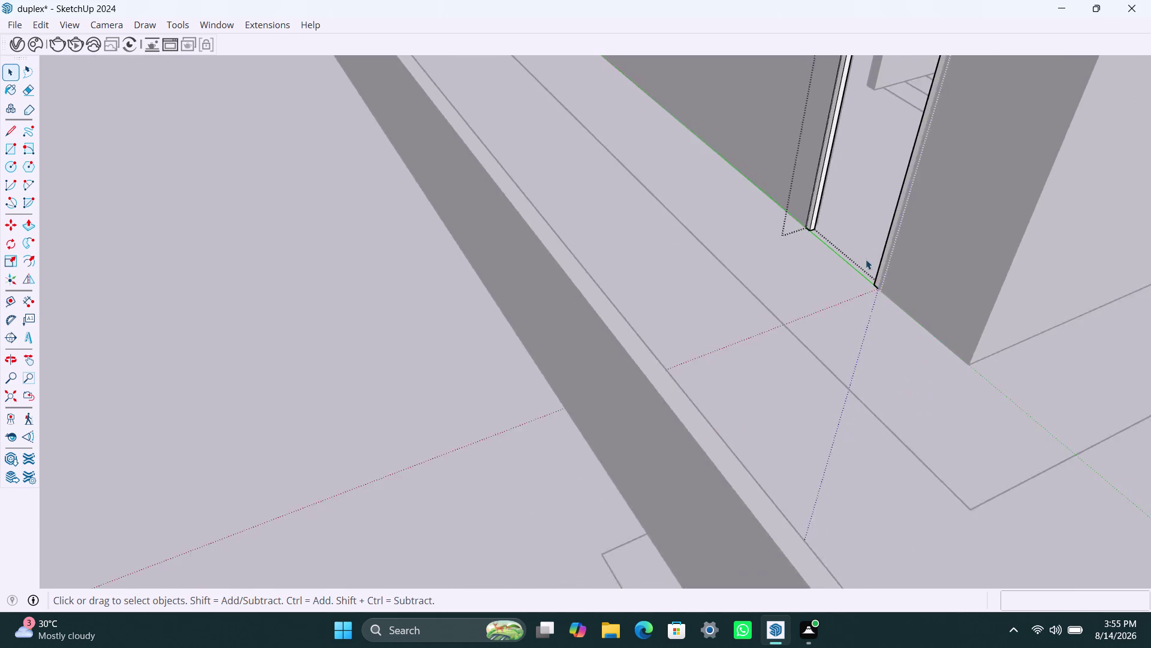
scroll(down, 3)
middle_drag(940, 233, 772, 287)
click(518, 313)
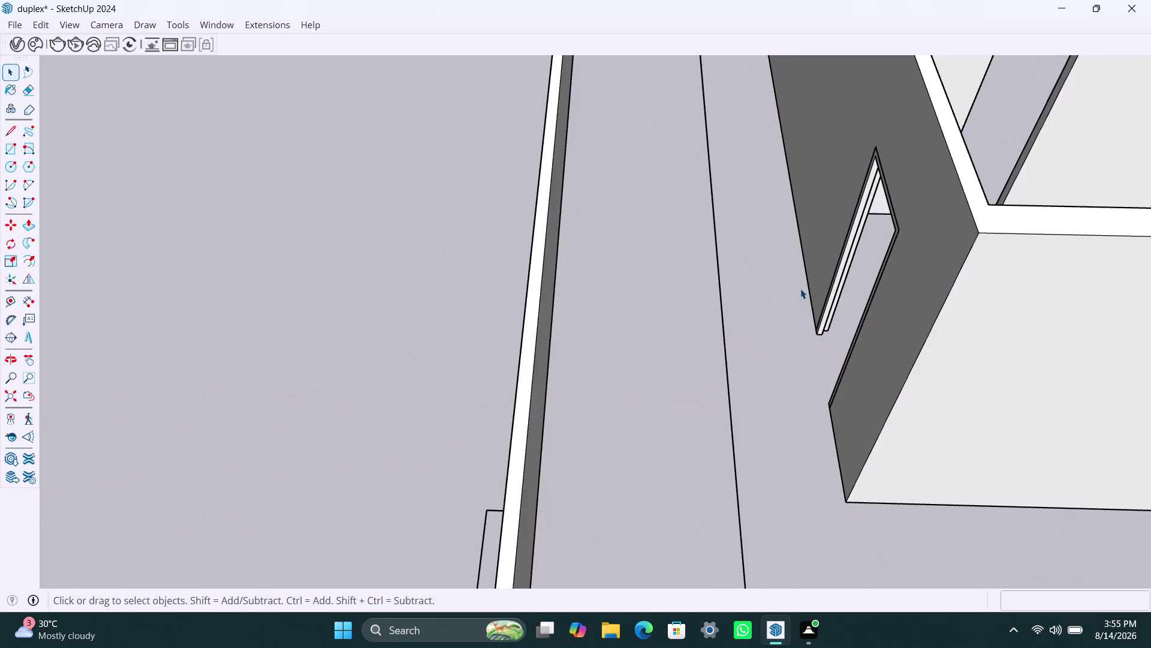
scroll(down, 3)
scroll(down, 3)
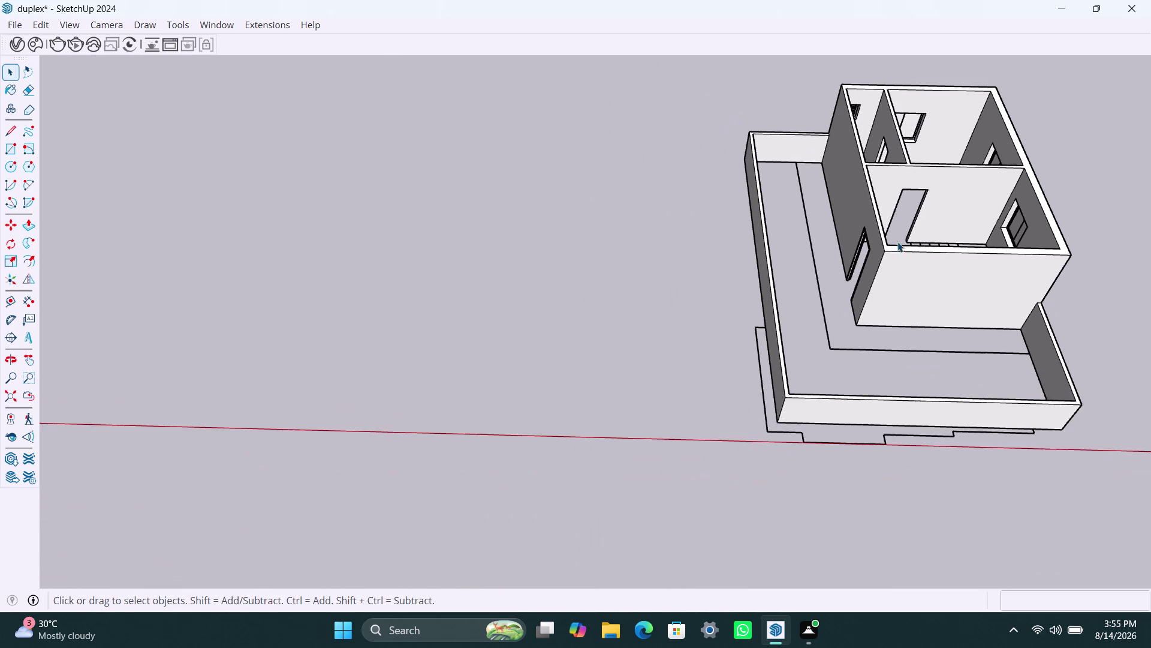
middle_drag(866, 243, 760, 254)
scroll(up, 3)
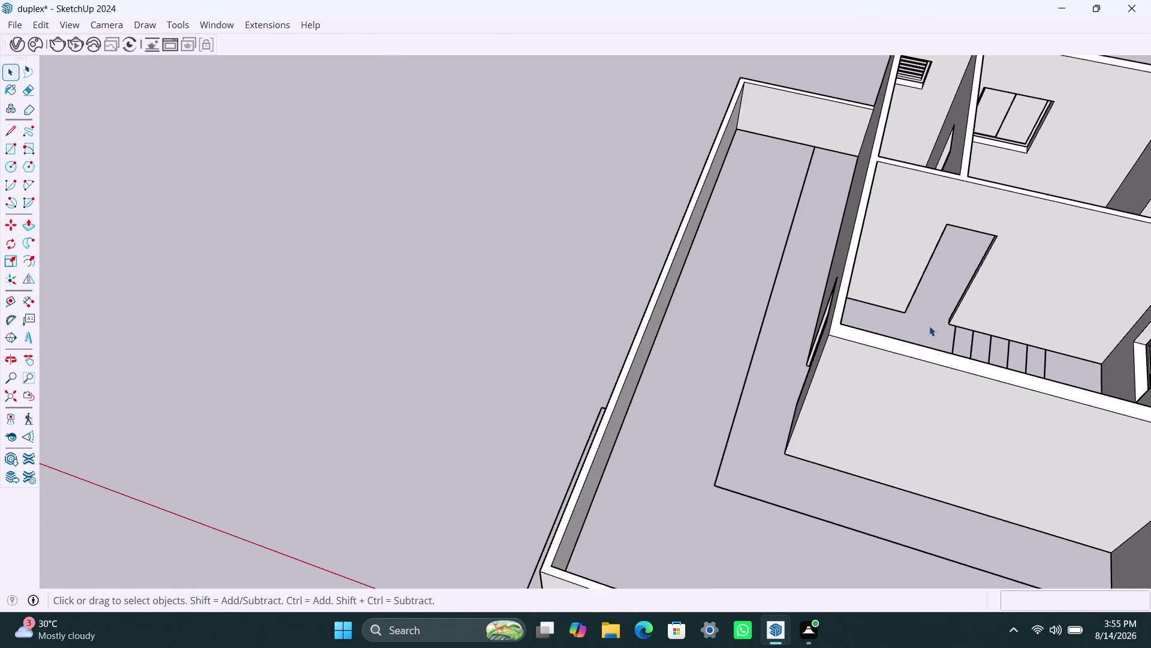
middle_drag(923, 313, 818, 310)
scroll(up, 3)
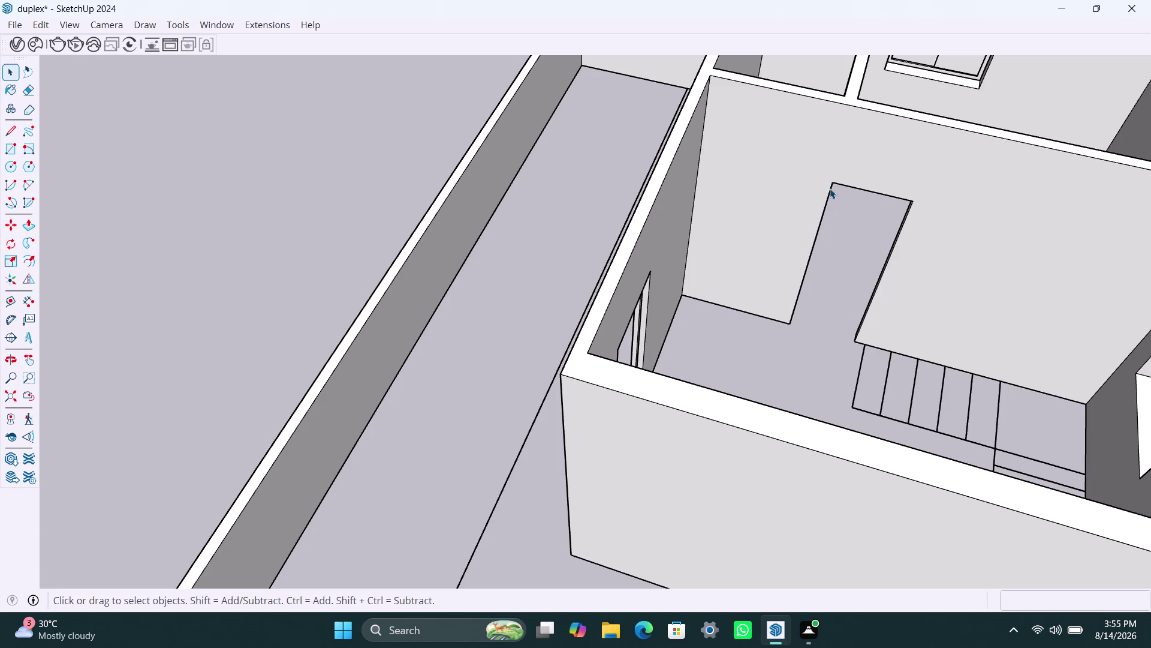
Trace a rectangle across the stair-side doorway, erase its face, and enter the doorway group.
key(r)
click(832, 186)
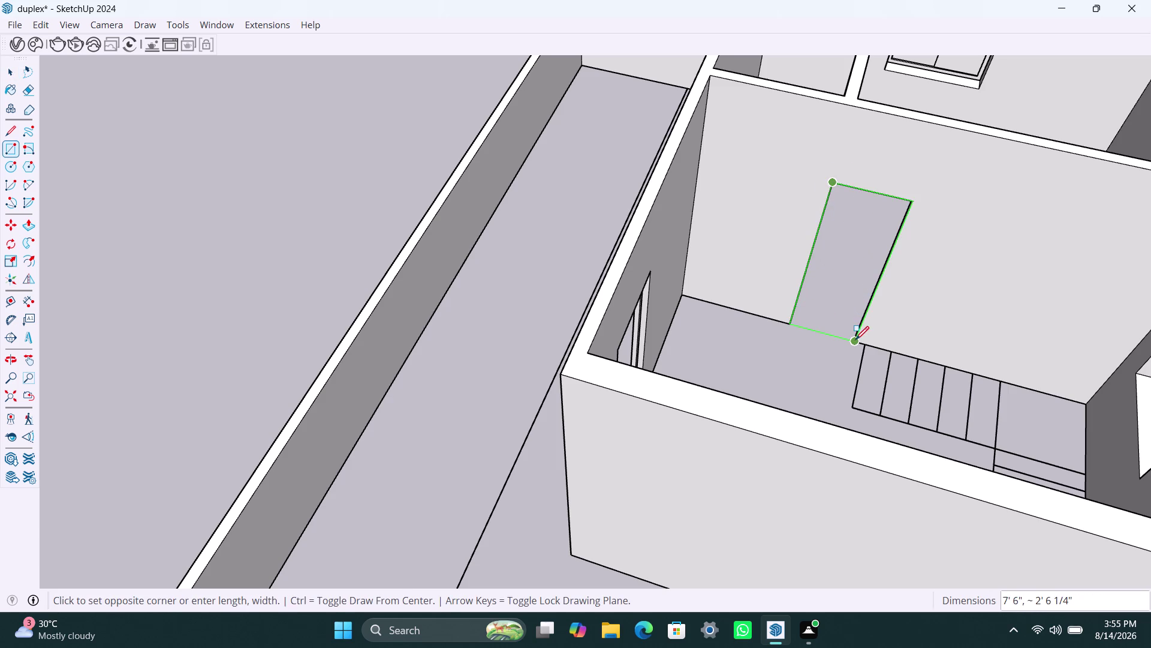
click(856, 340)
key(space)
double_click(843, 302)
right_click(842, 296)
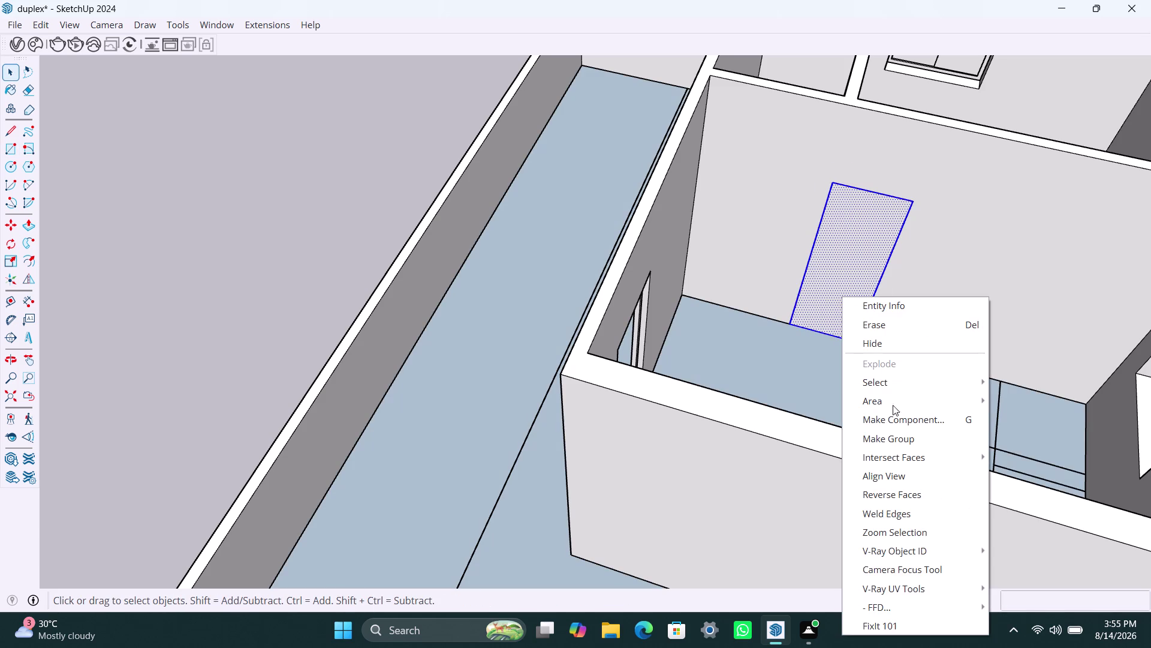
click(887, 443)
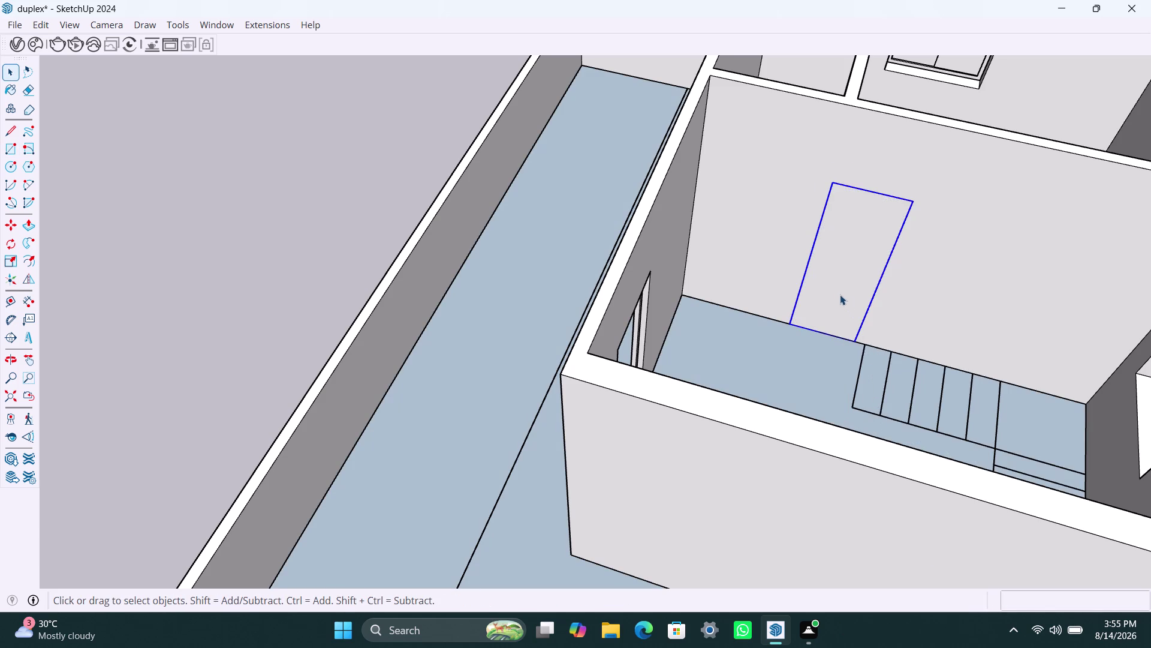
double_click(837, 290)
right_click(836, 286)
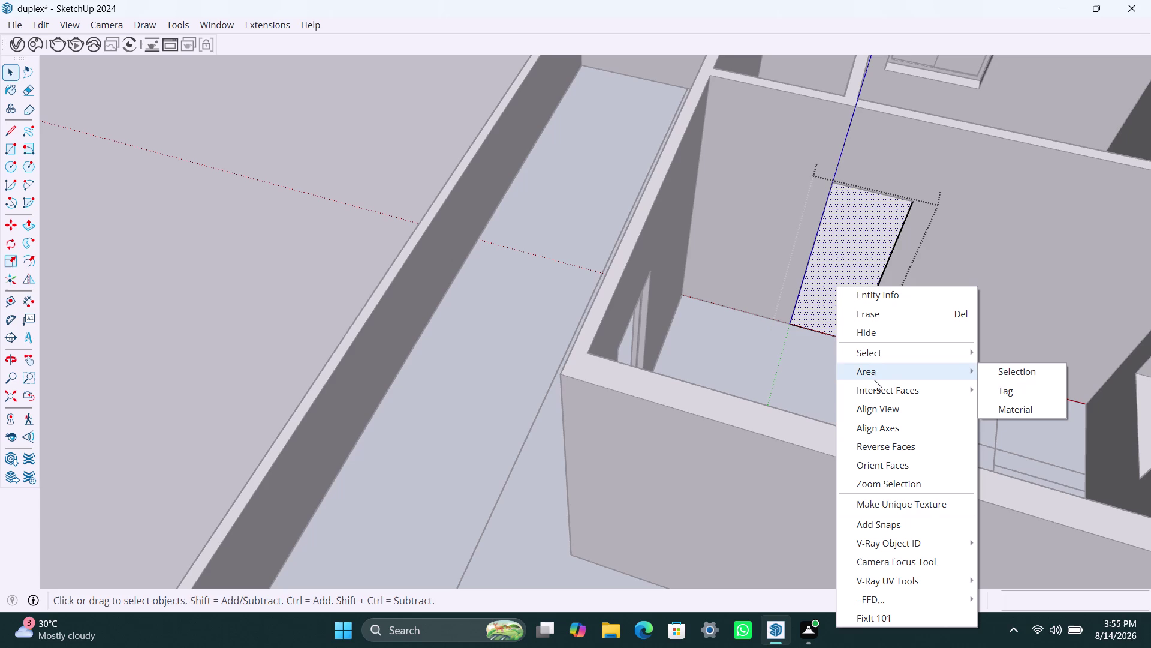
key(f)
Offset the doorway face inward by 2".
click(841, 274)
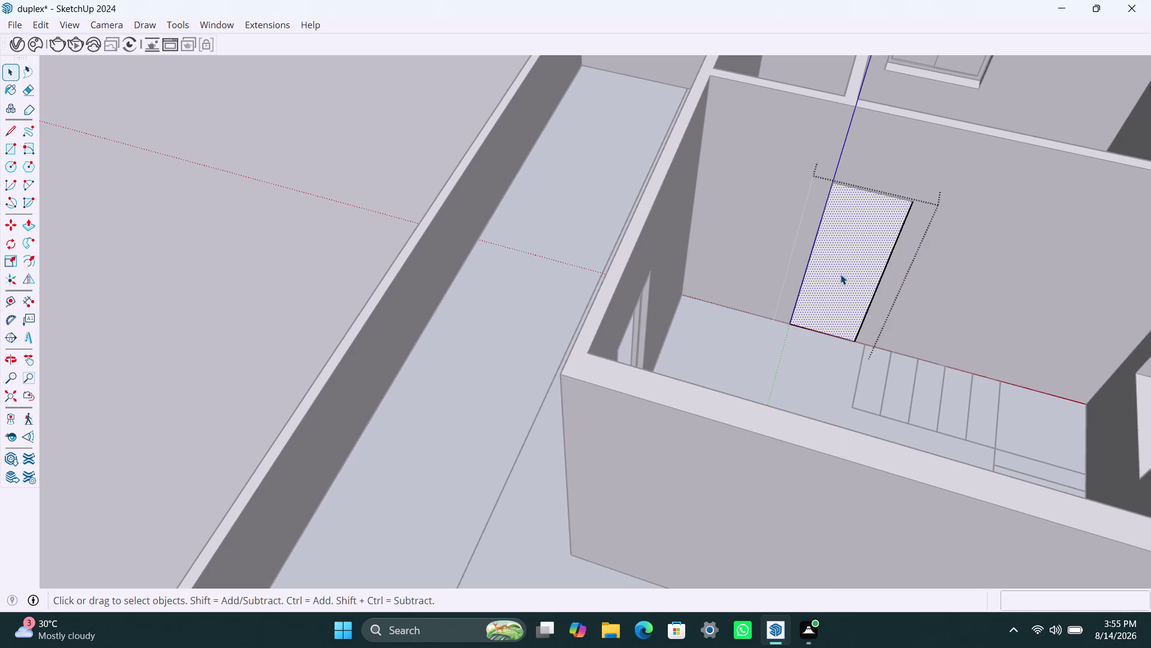
key(f)
click(829, 253)
text(2)
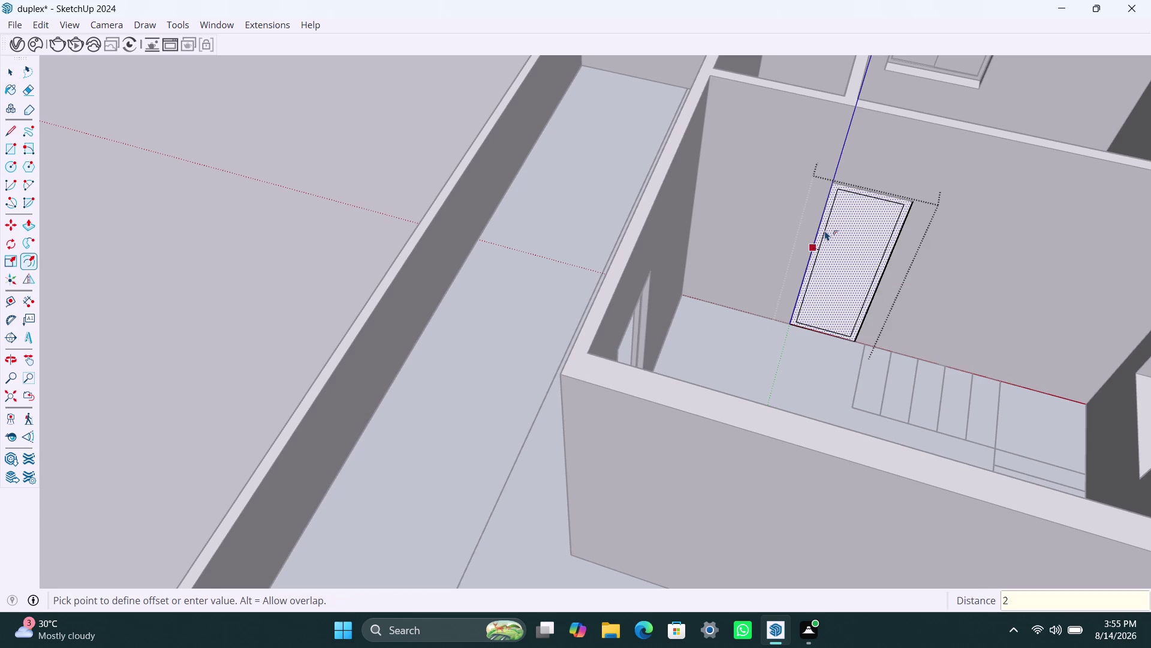
text(")
key(Return)
key(space)
Move the inner bottom edge down to the floor line and delete the inner panel face.
scroll(up, 3)
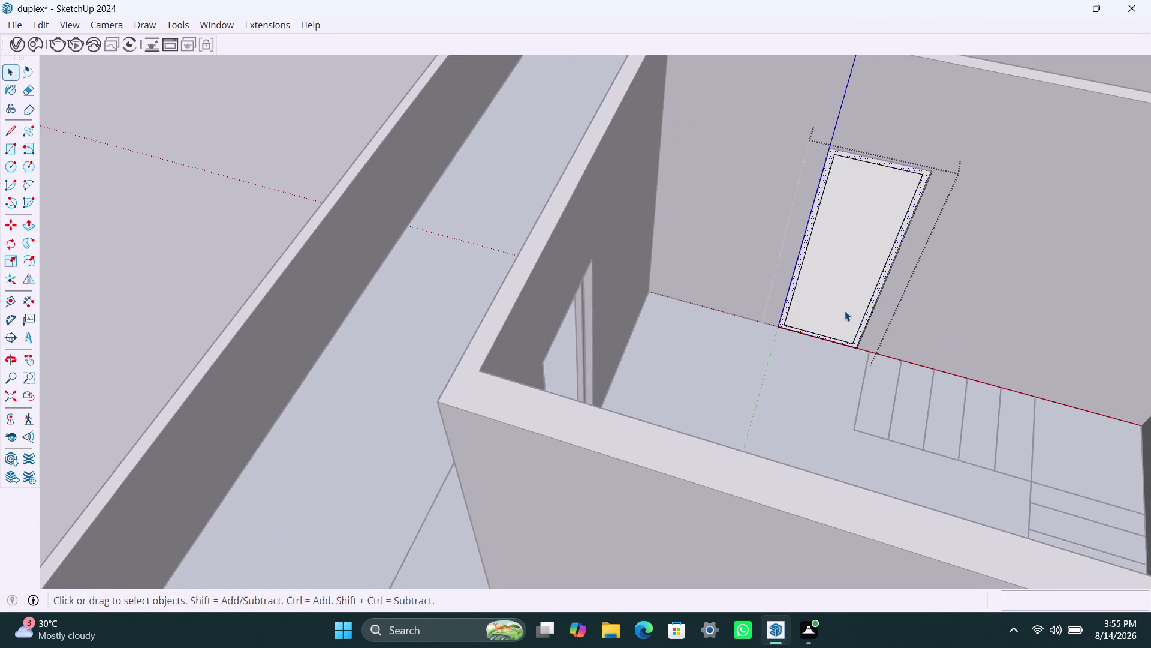
scroll(up, 3)
click(844, 362)
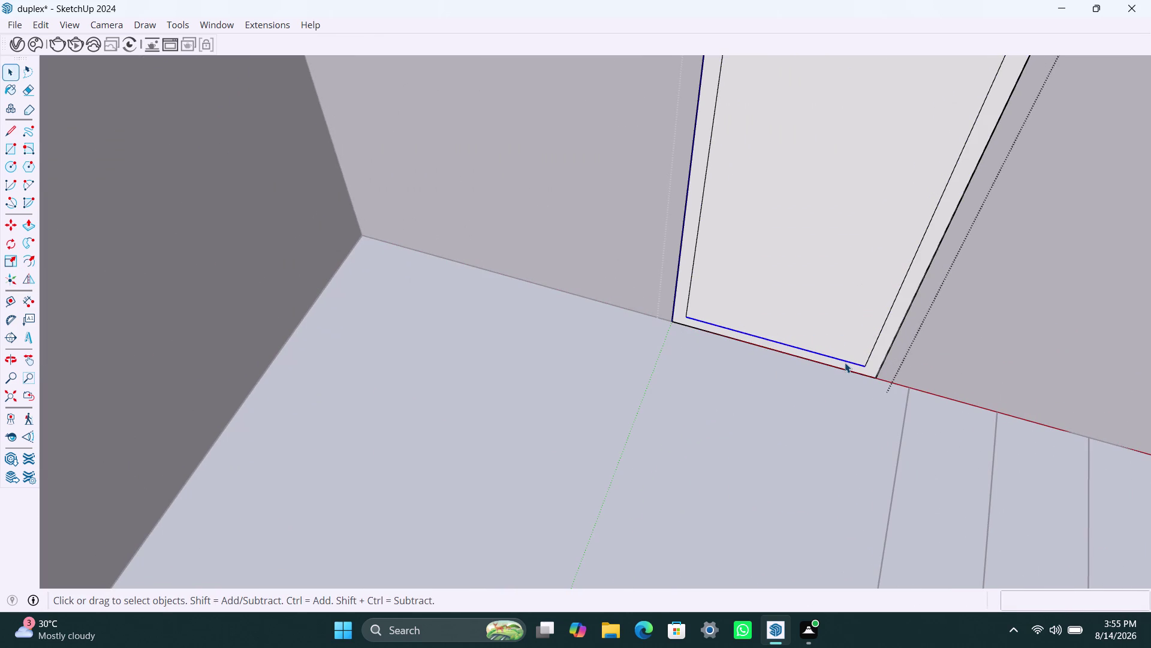
key(m)
click(859, 365)
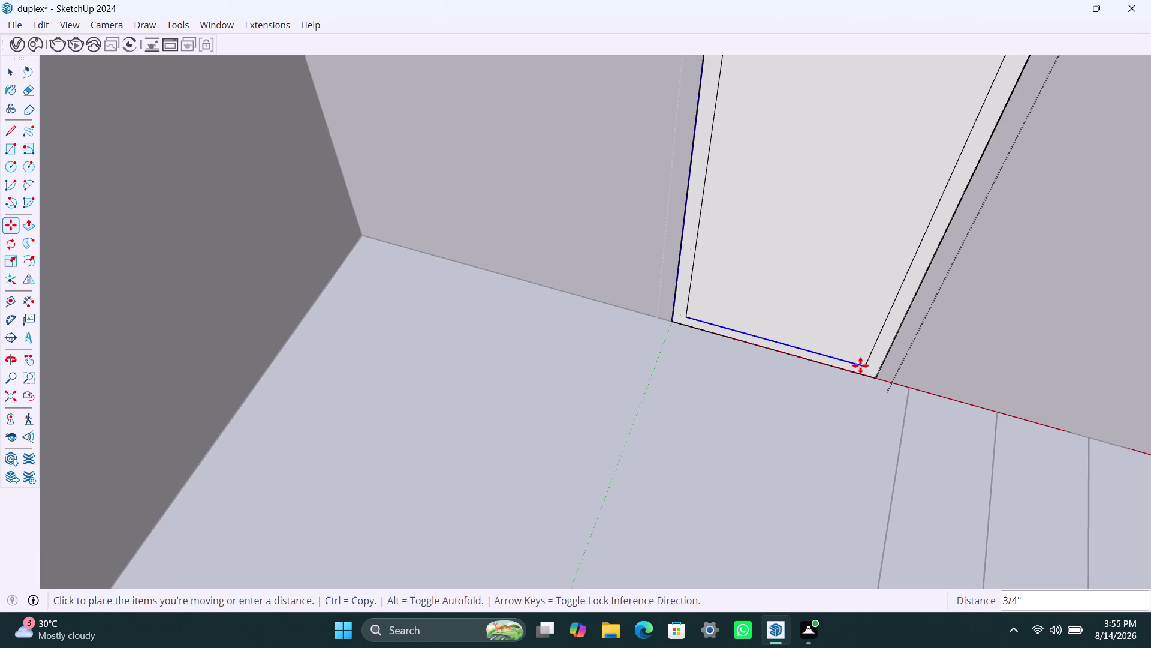
click(858, 371)
key(space)
click(866, 365)
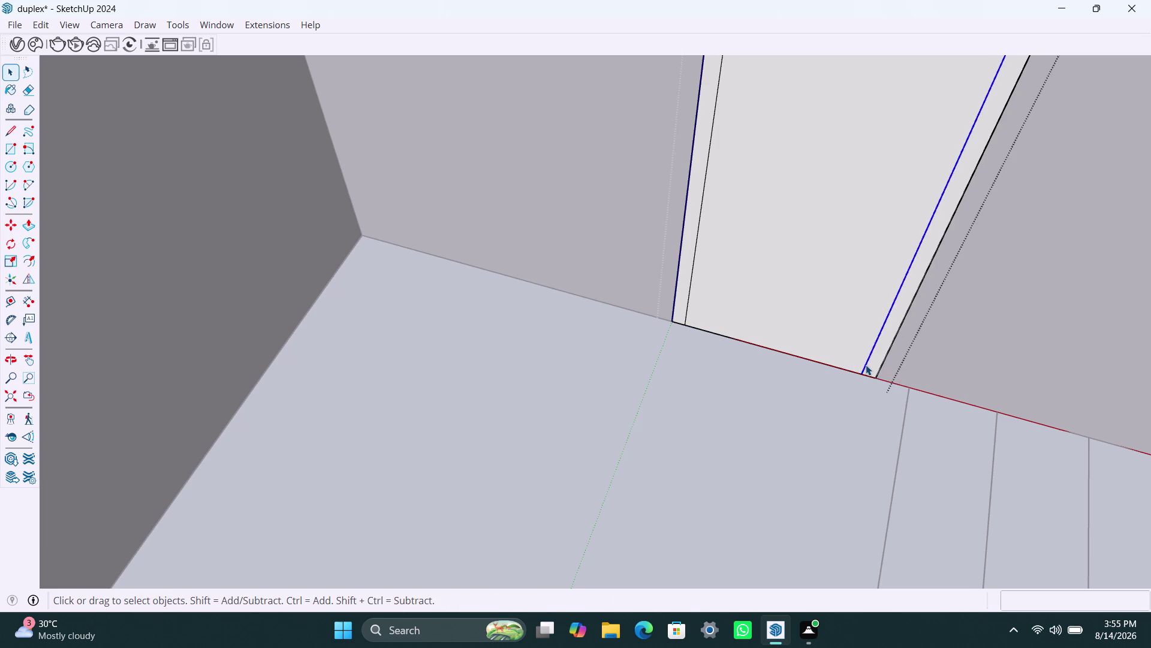
click(841, 353)
key(Delete)
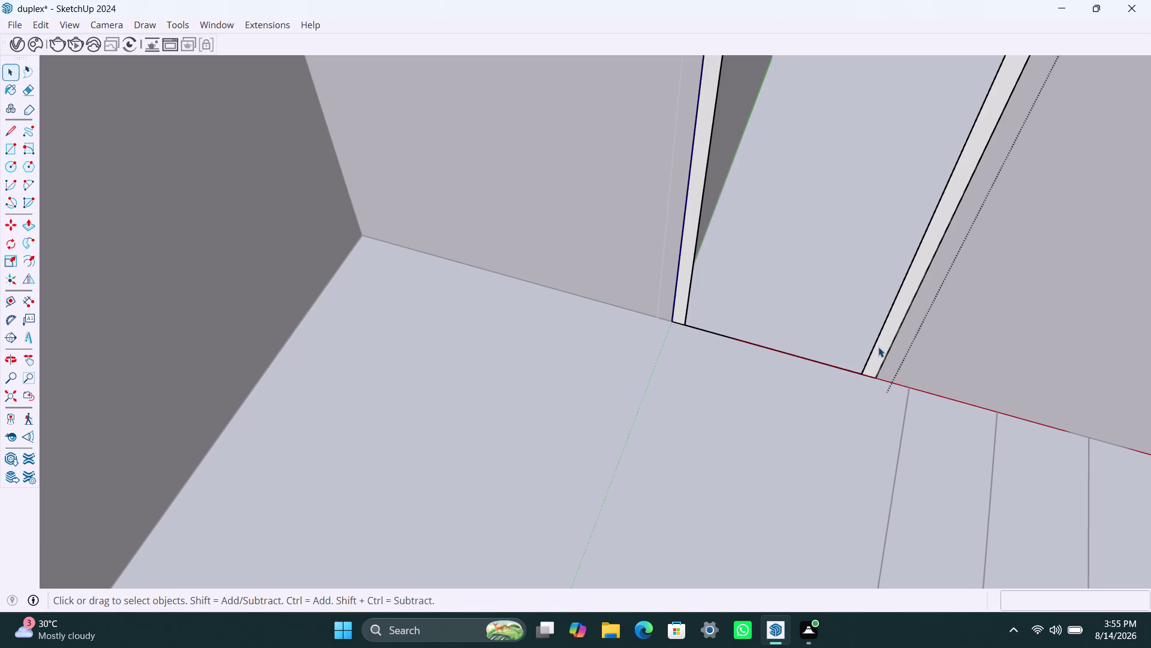
Push/Pull the frame strip out 2".
click(878, 347)
key(p)
click(878, 346)
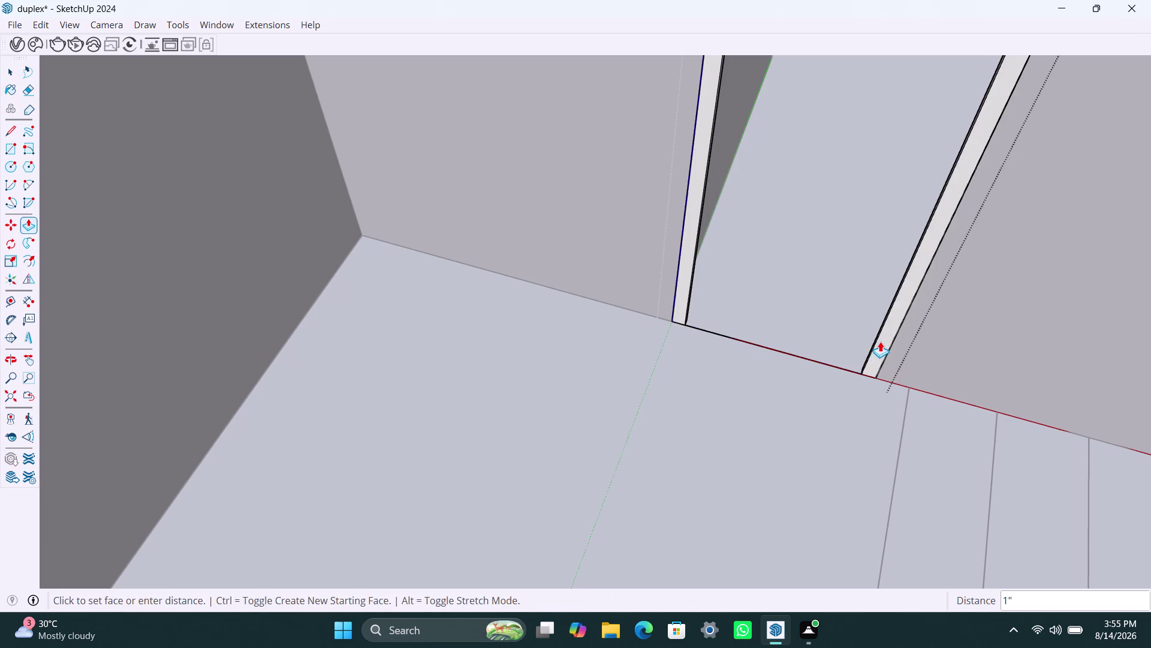
text(2)
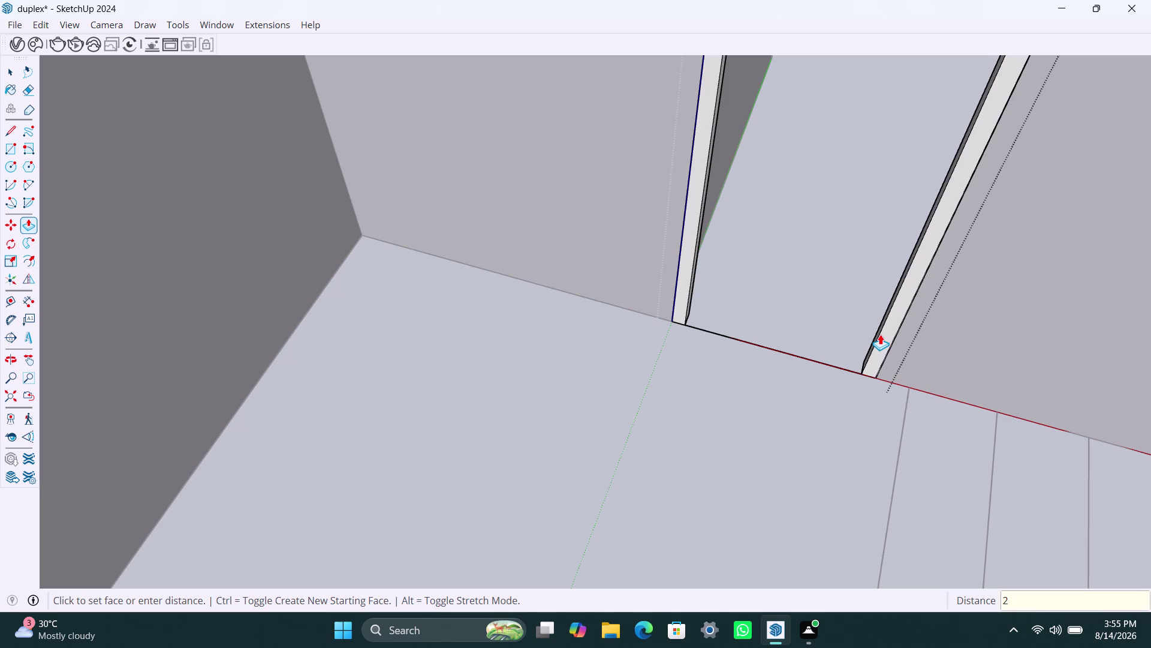
text(")
key(Return)
key(space)
click(827, 323)
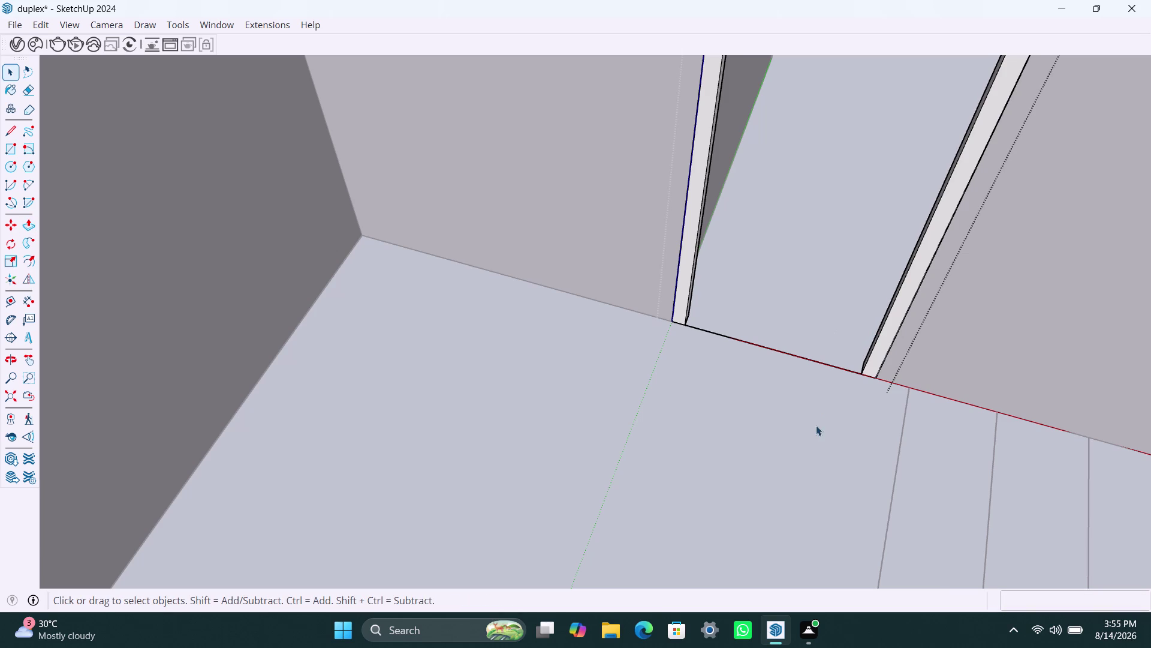
Delete the floor geometry beneath the doorway.
click(816, 427)
scroll(down, 3)
click(818, 387)
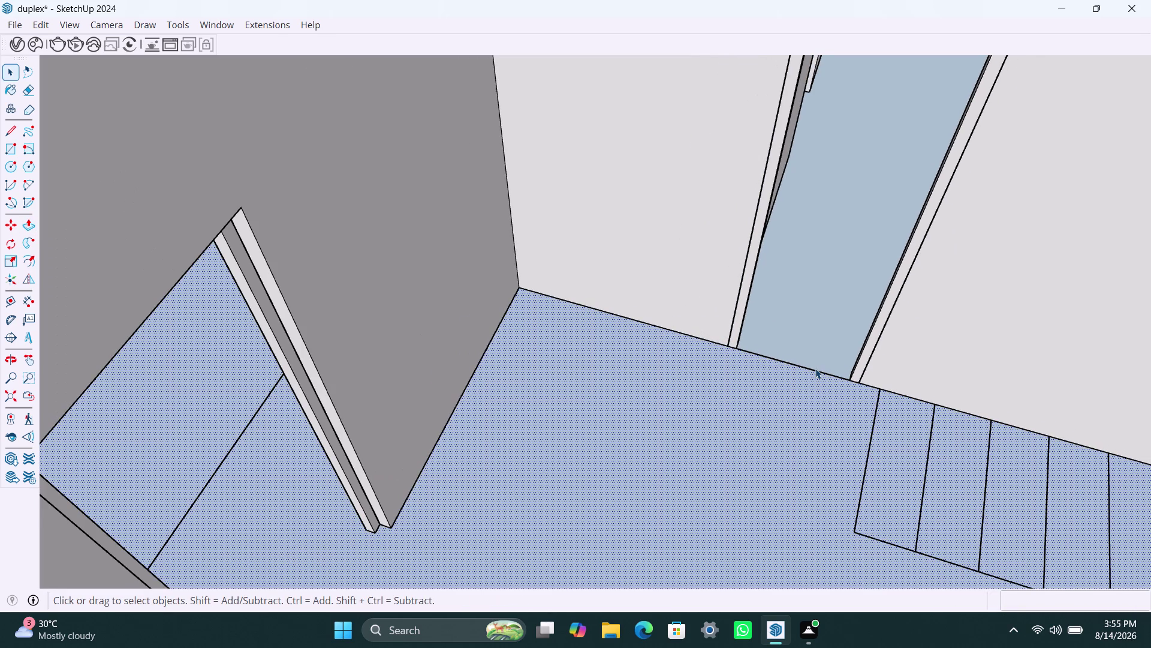
key(Delete)
click(810, 358)
key(Delete)
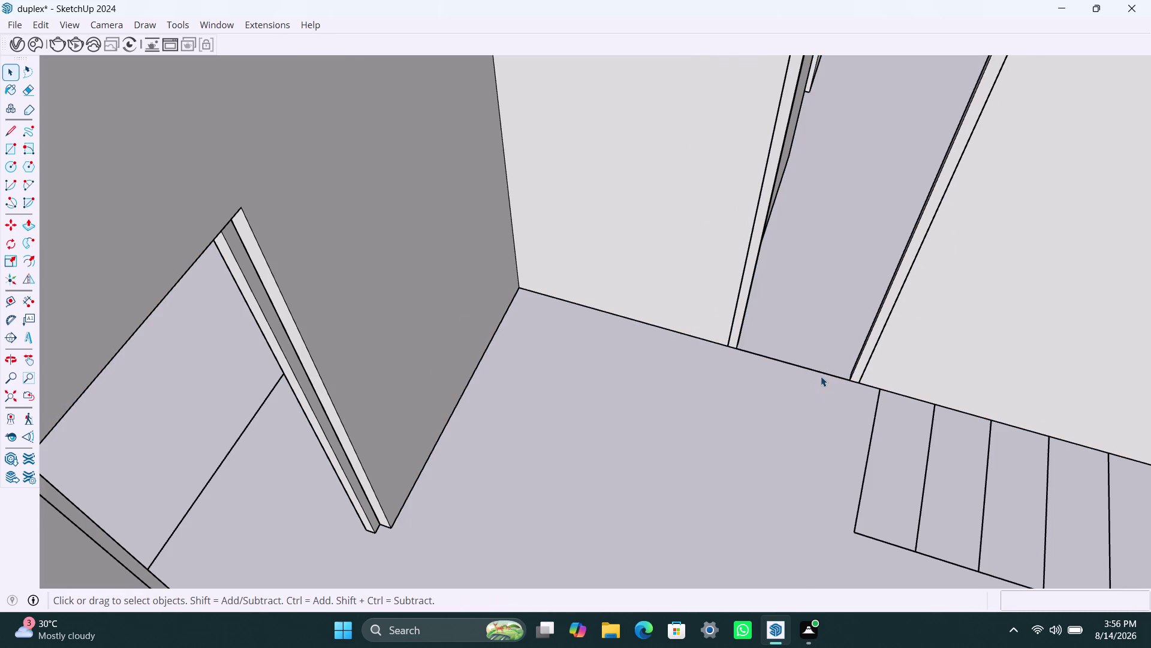
click(813, 374)
Select and erase the remaining sill edges across the doorway bottom.
scroll(up, 3)
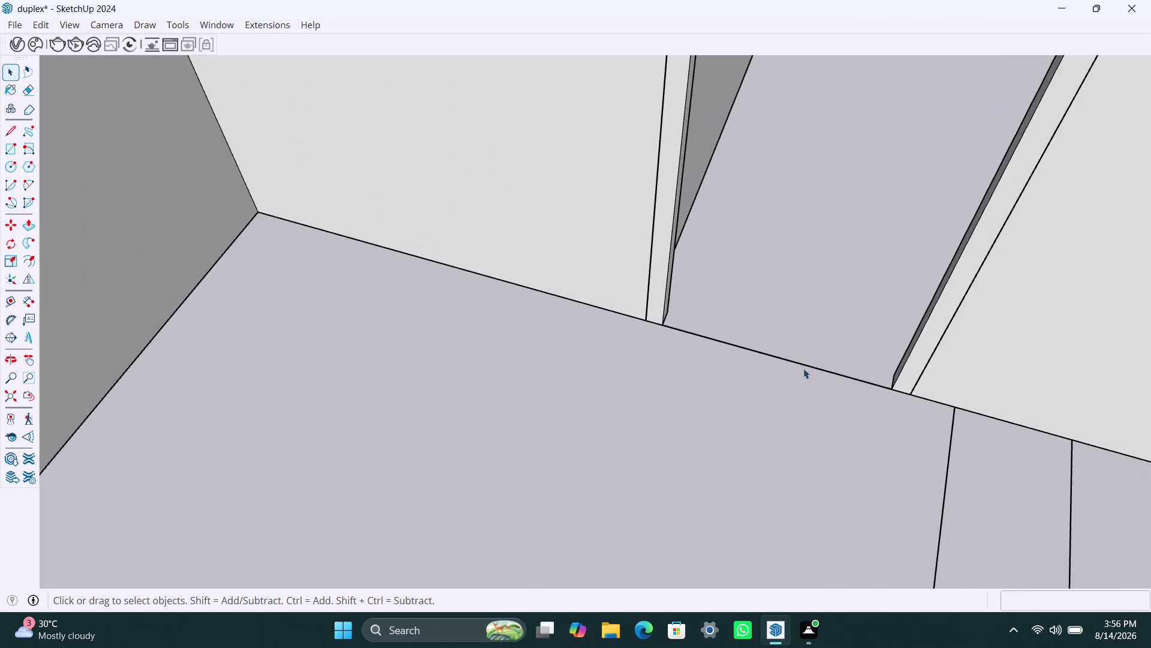
click(801, 365)
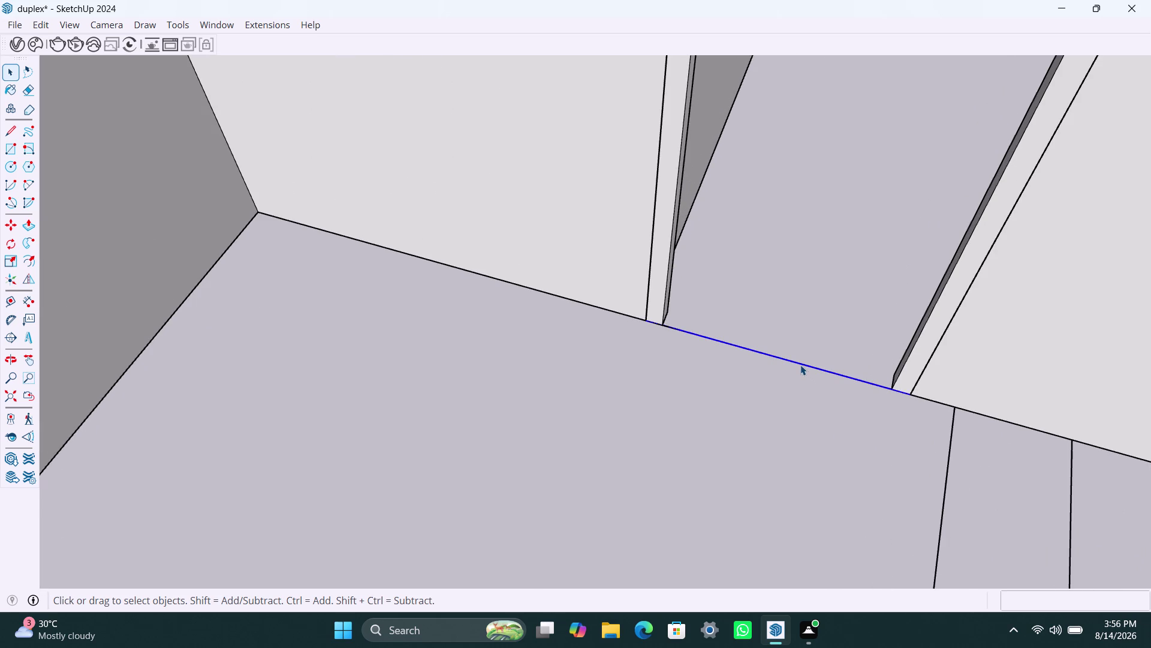
key(Delete)
click(806, 365)
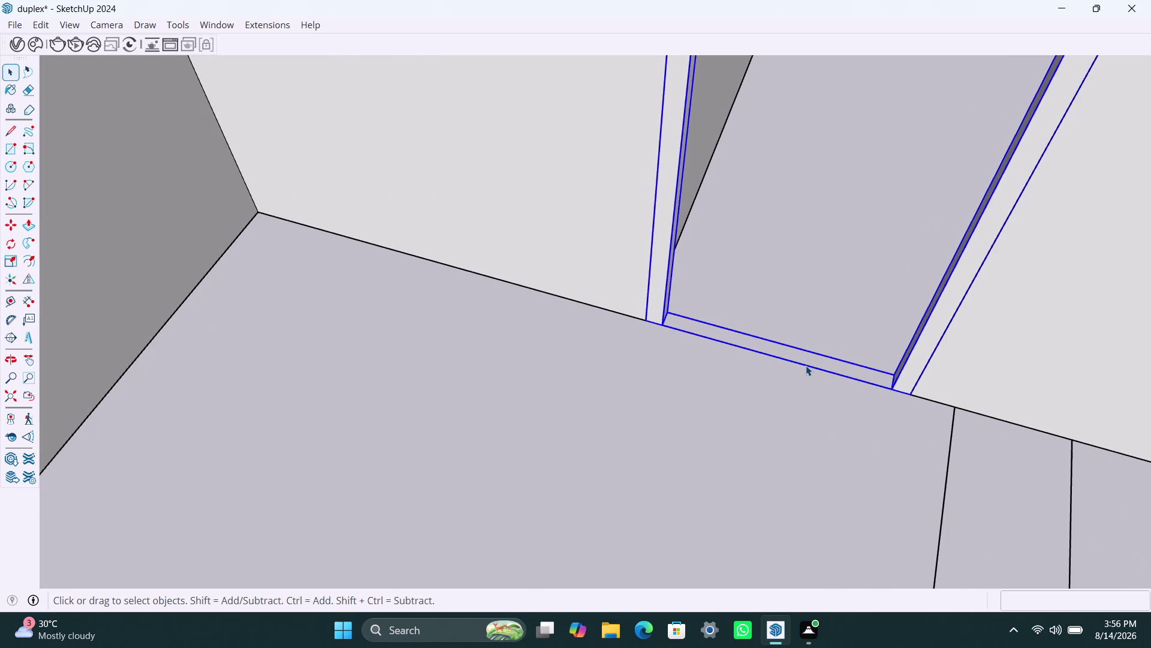
triple_click(806, 365)
double_click(805, 367)
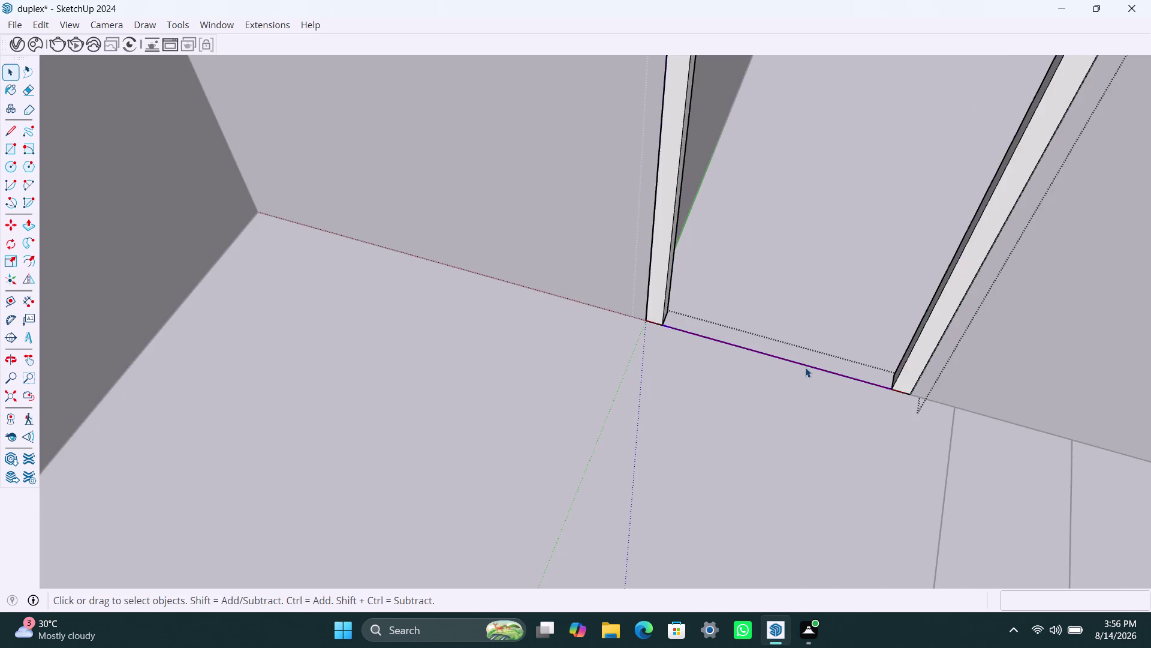
scroll(up, 3)
key(Delete)
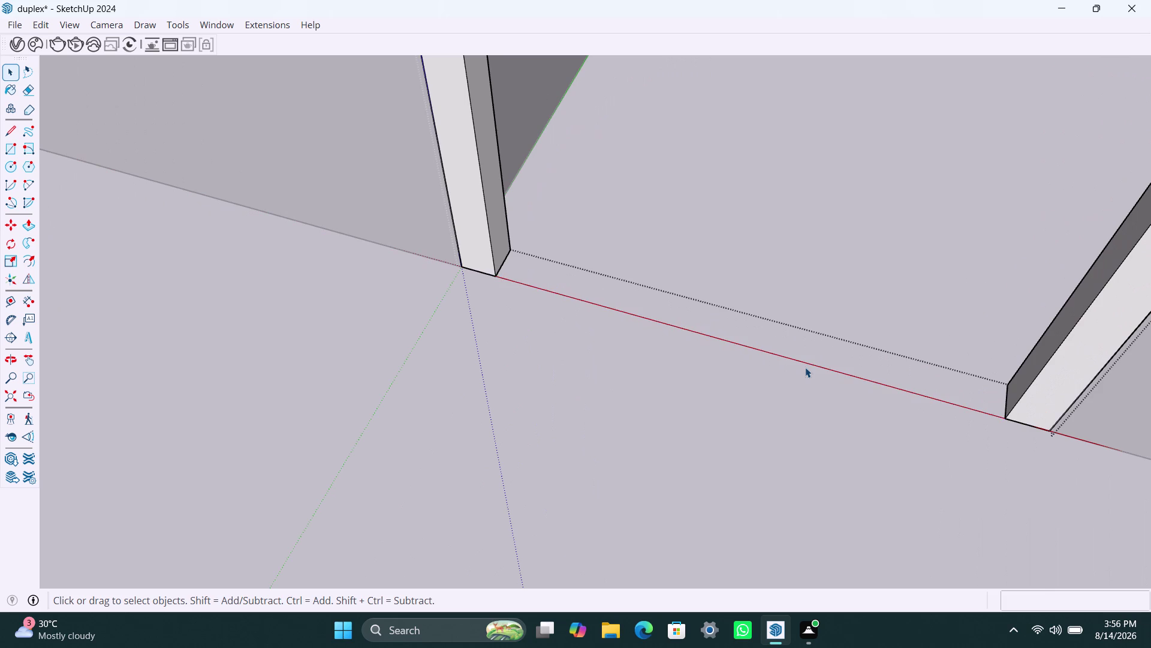
Orbit out to view the floor plan from above toward the other doorways.
scroll(down, 3)
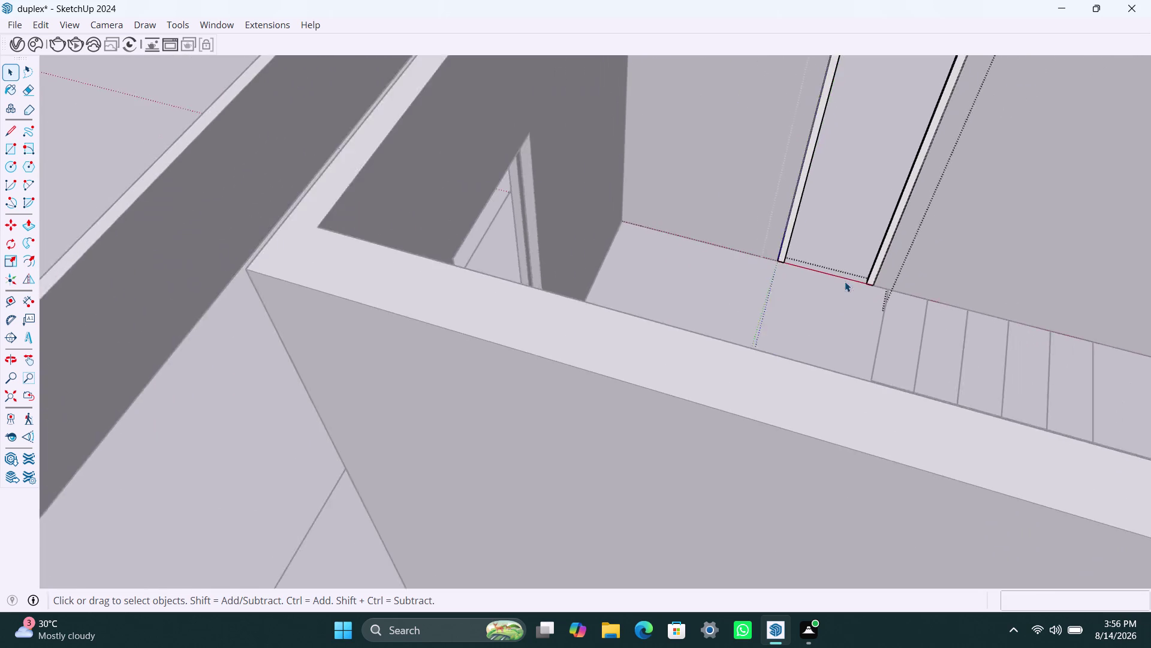
scroll(down, 3)
middle_drag(926, 190, 888, 321)
scroll(down, 3)
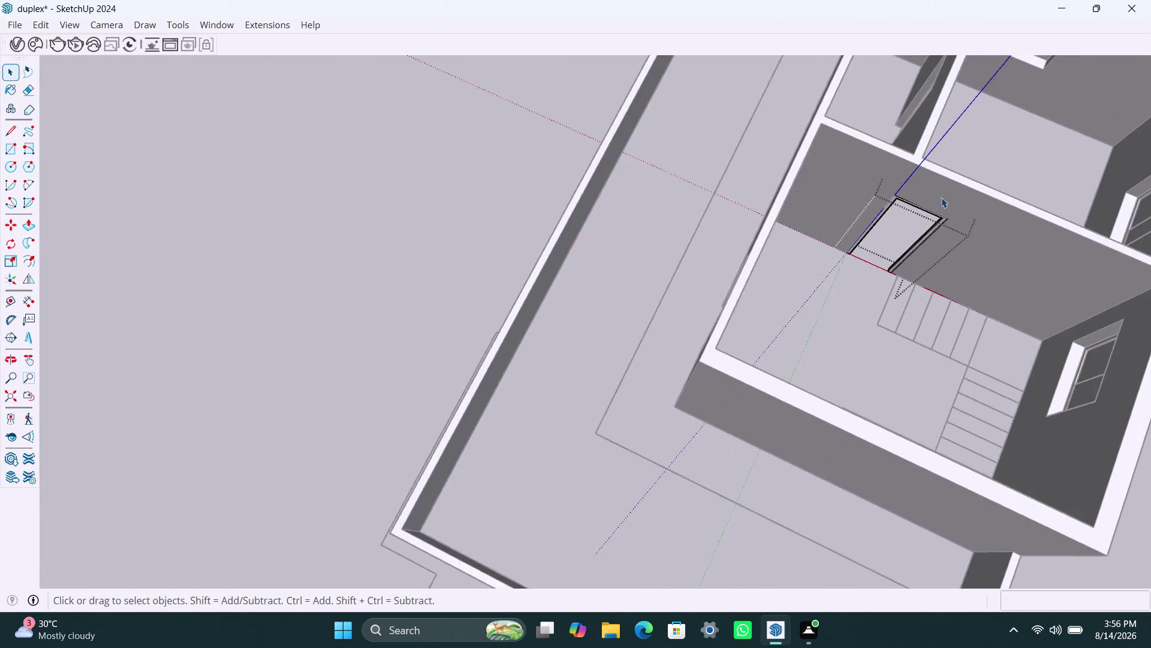
scroll(down, 3)
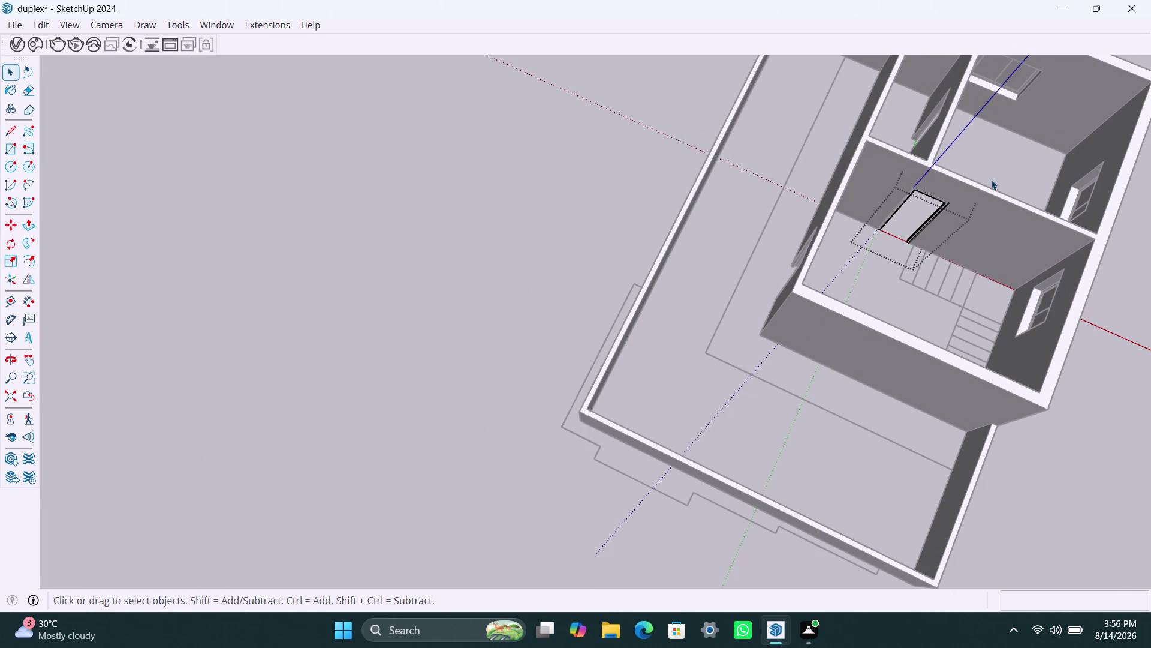
middle_drag(978, 264, 660, 143)
scroll(down, 3)
middle_drag(1025, 520, 1019, 517)
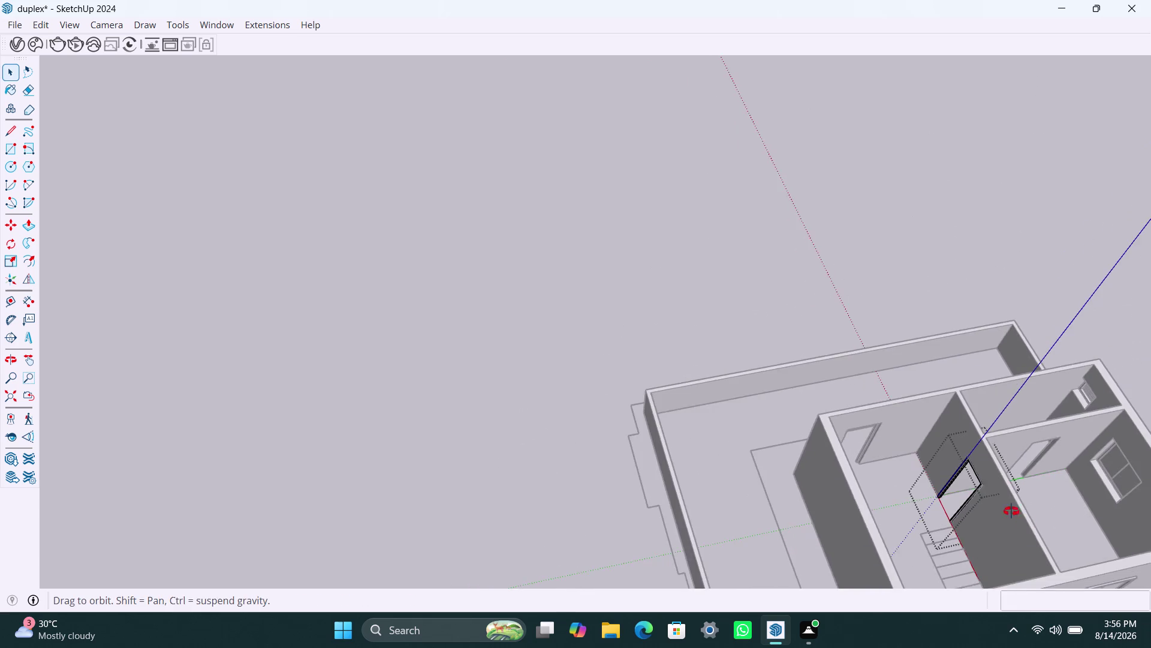
middle_drag(1020, 516, 904, 428)
scroll(down, 3)
middle_drag(941, 500, 798, 341)
click(1028, 230)
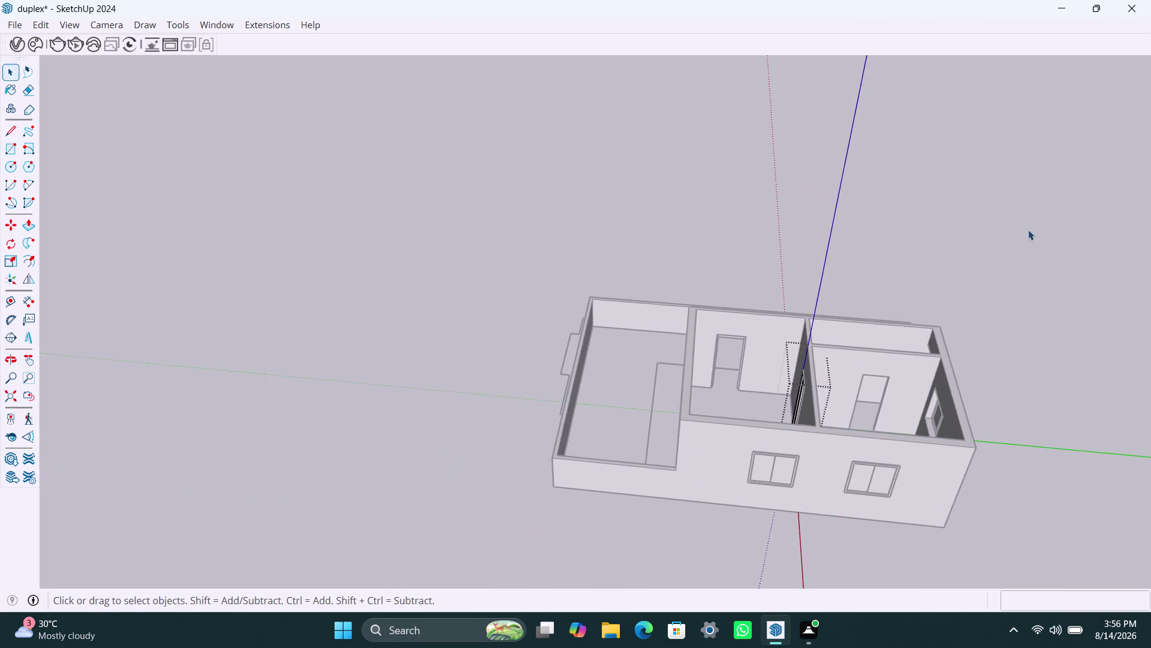
scroll(up, 3)
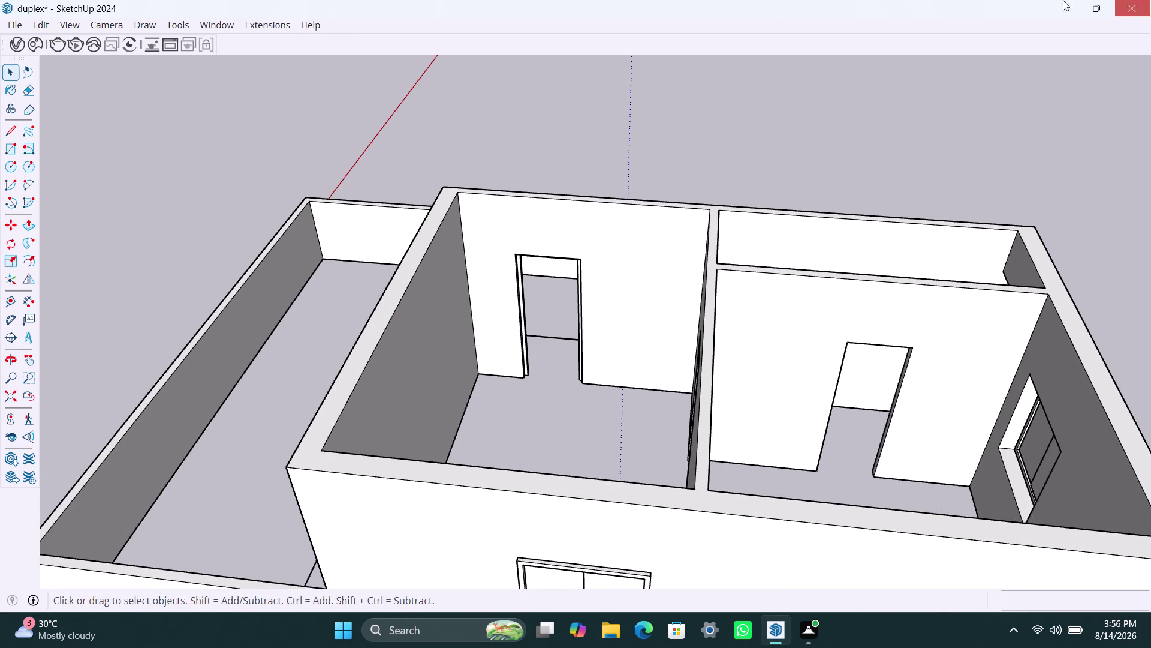
Draw a rectangle across the second interior doorway and select its outline.
key(r)
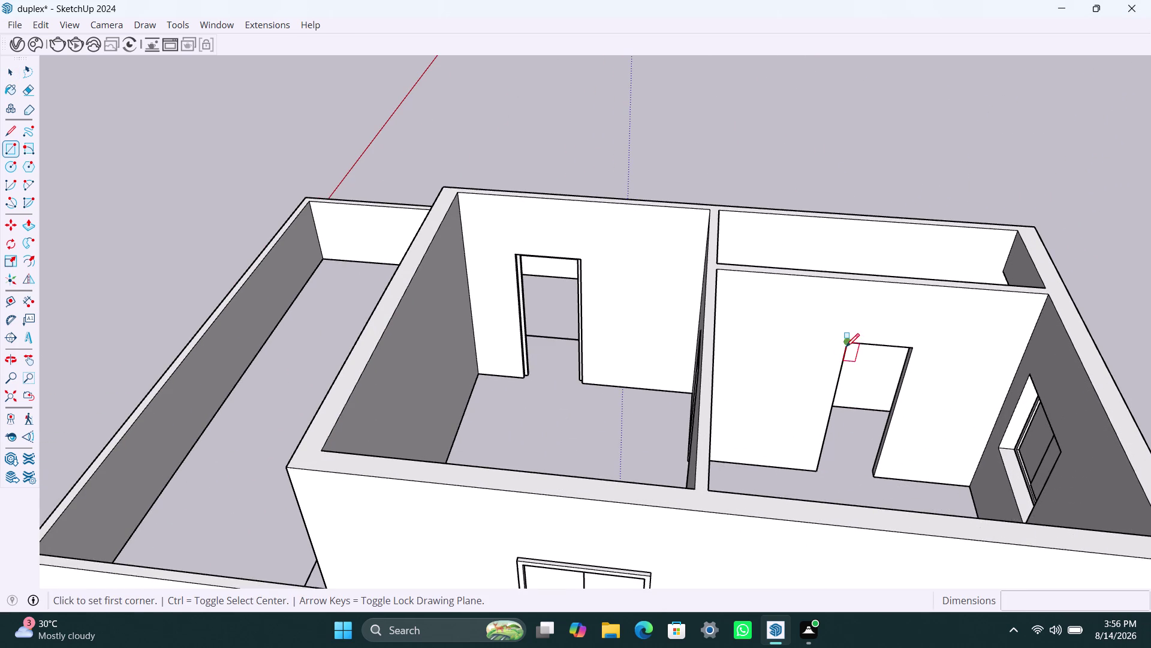
click(846, 344)
click(872, 475)
key(space)
double_click(851, 441)
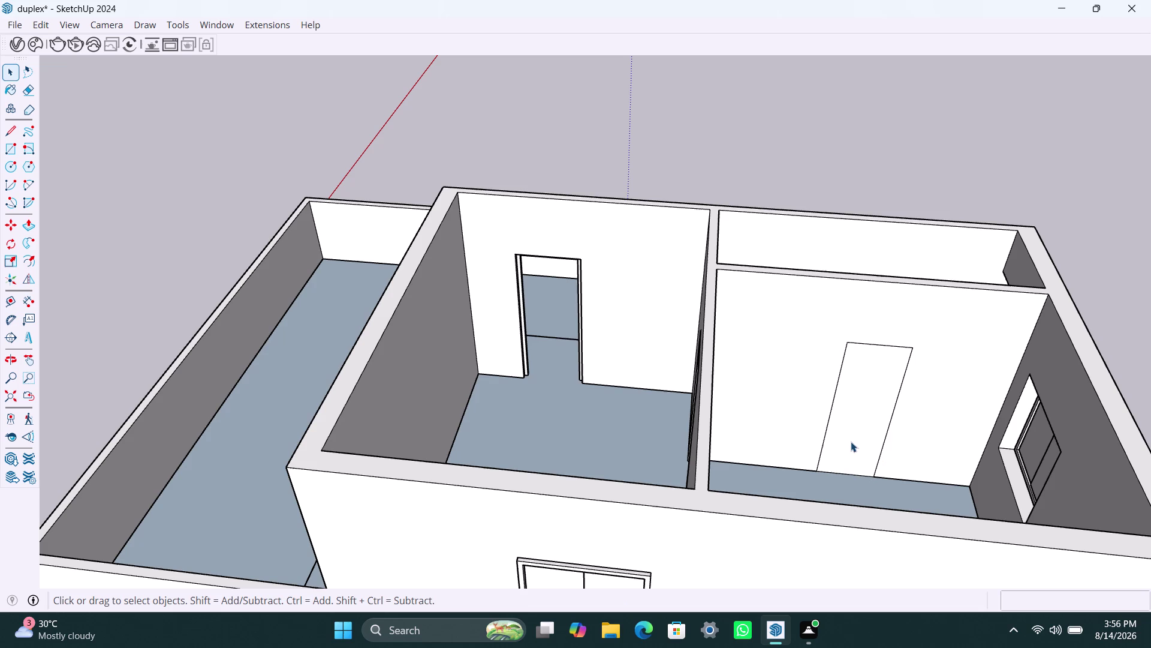
right_click(850, 438)
click(905, 242)
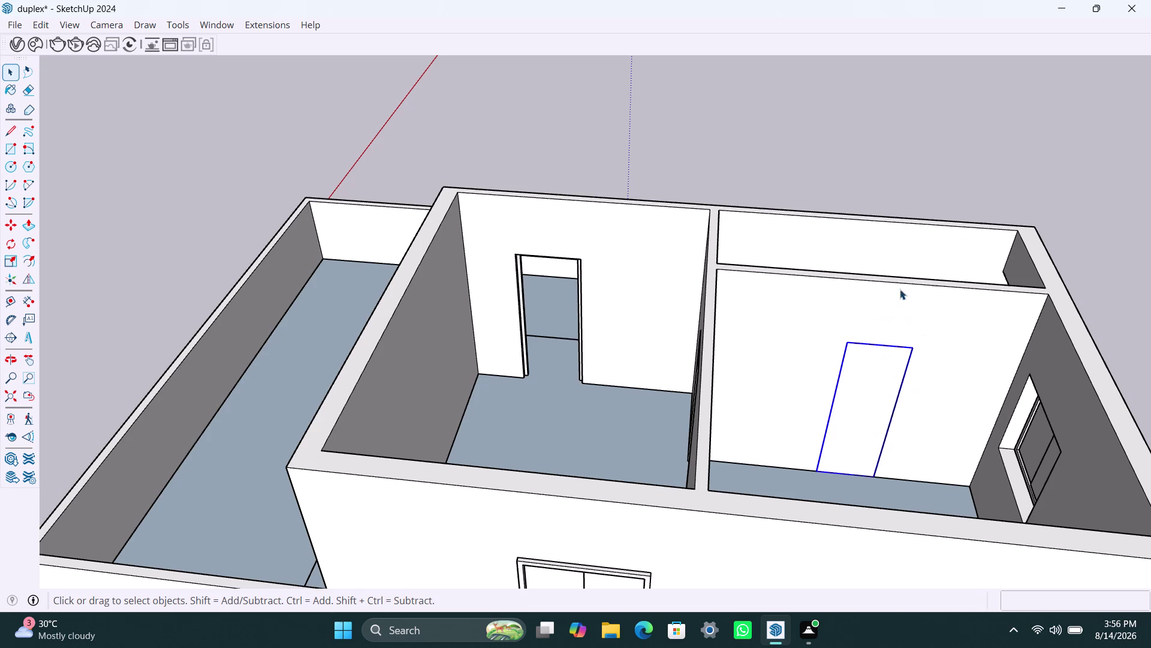
Inside the doorway group, offset the doorway face outline inward by 2 inches.
double_click(850, 387)
click(849, 387)
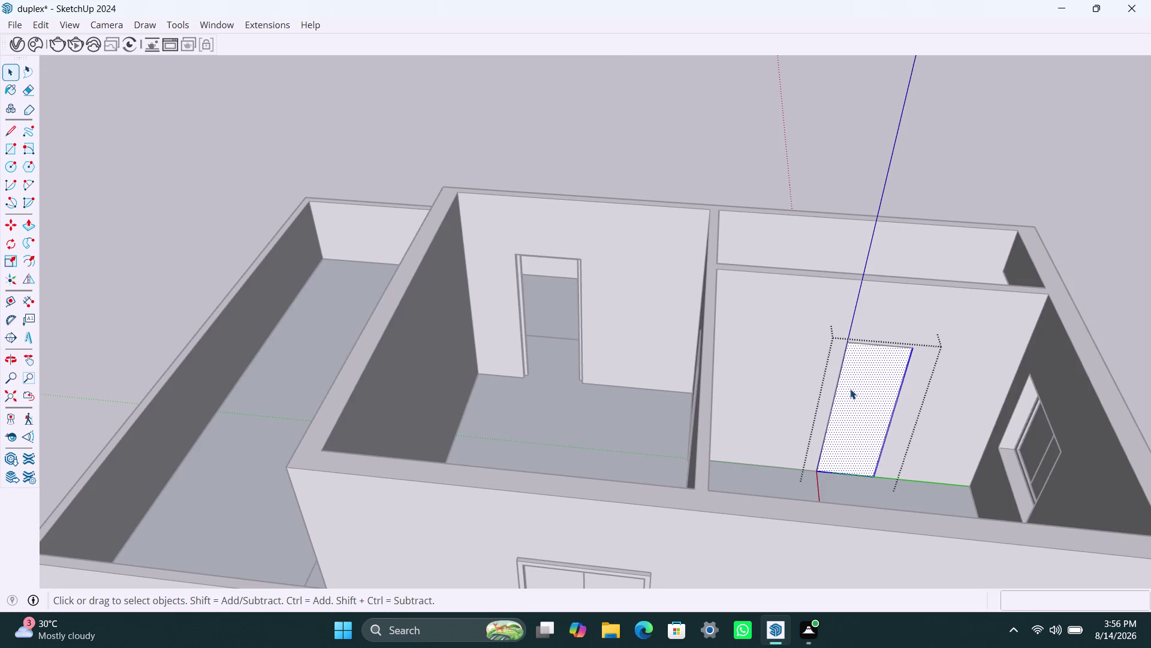
key(f)
click(850, 388)
text(2)
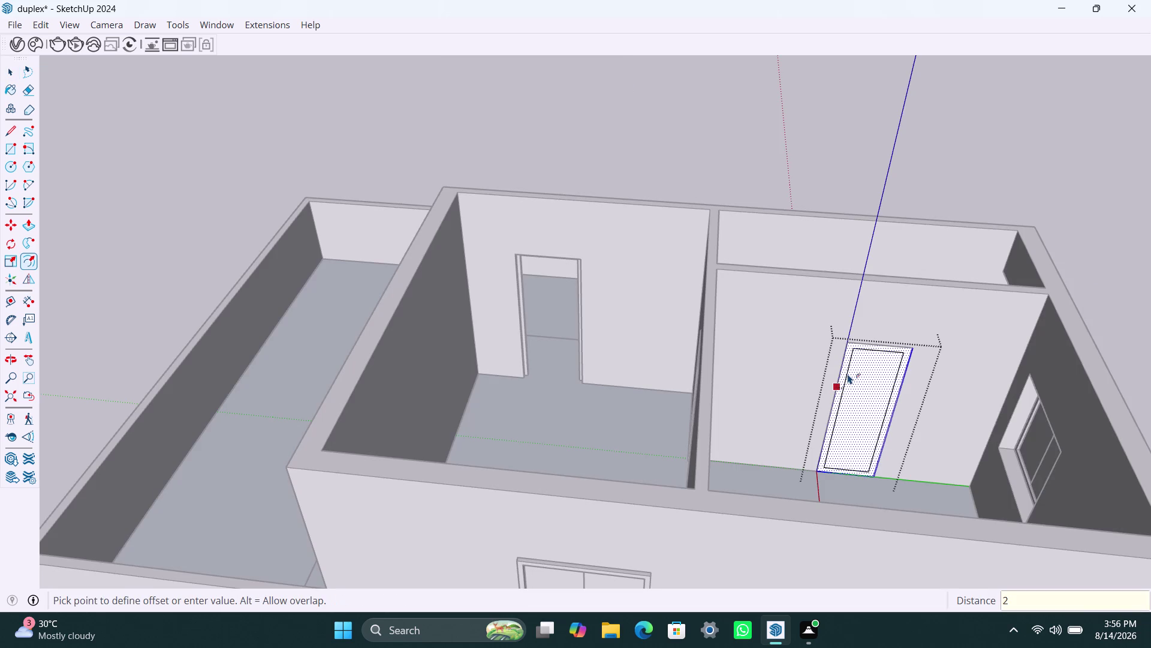
text(")
key(Return)
key(space)
Move the inner rectangle's bottom edge to the floor line and delete the leftover piece.
scroll(up, 3)
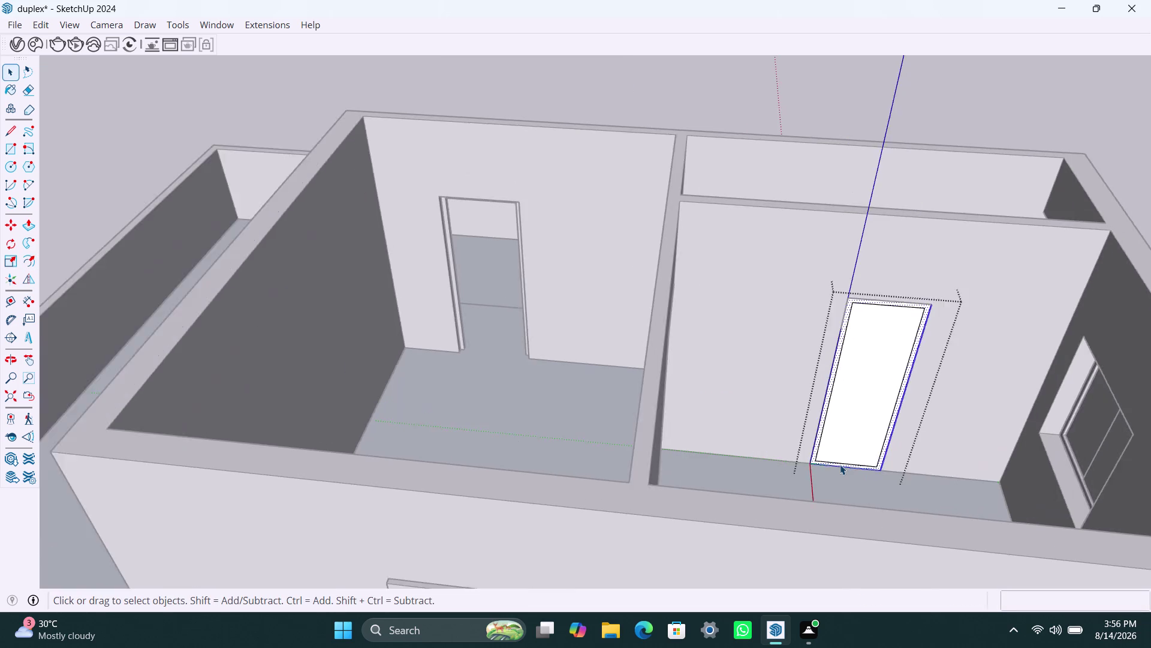
scroll(up, 3)
scroll(up, 3)
click(841, 460)
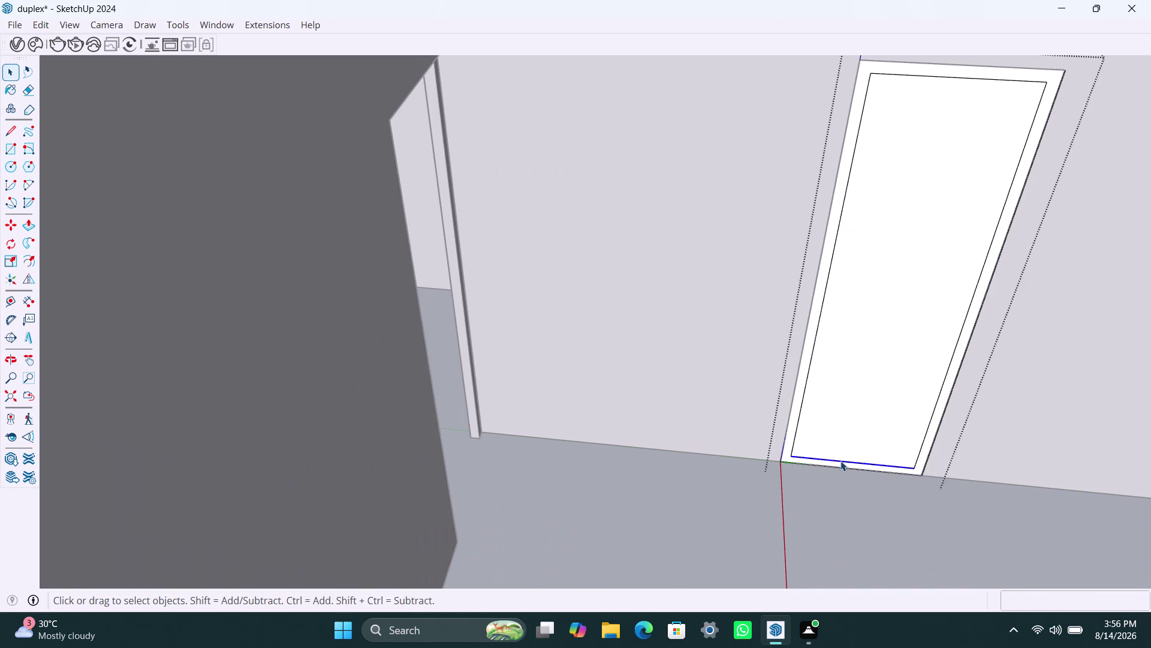
key(m)
click(840, 461)
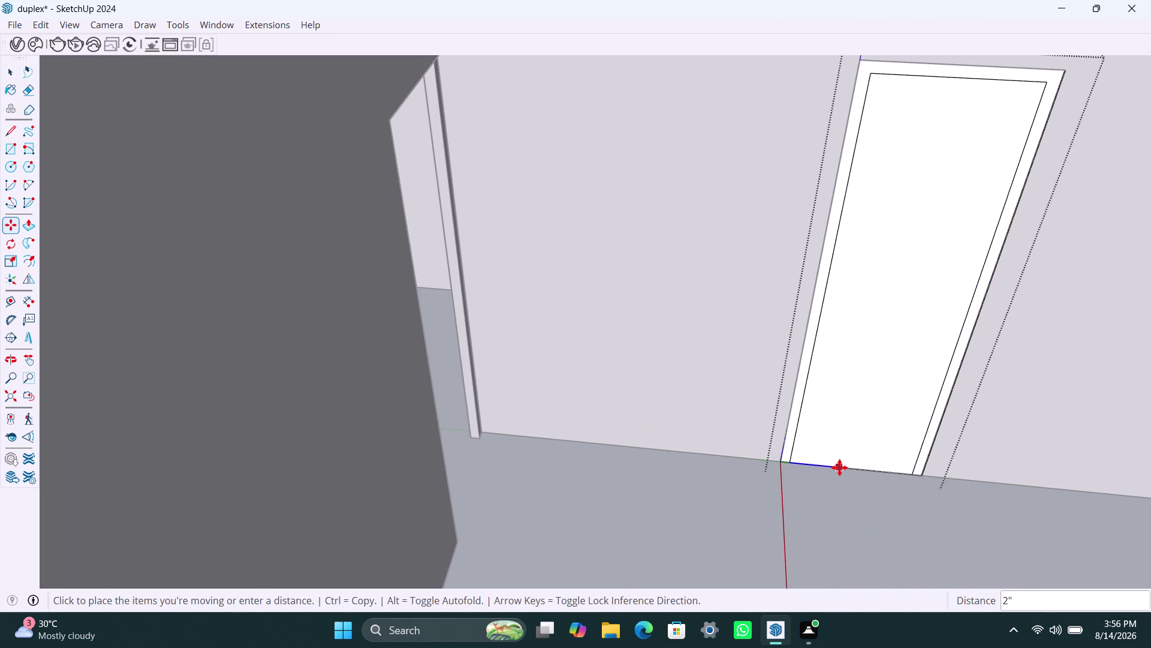
click(839, 467)
key(space)
click(819, 438)
key(Delete)
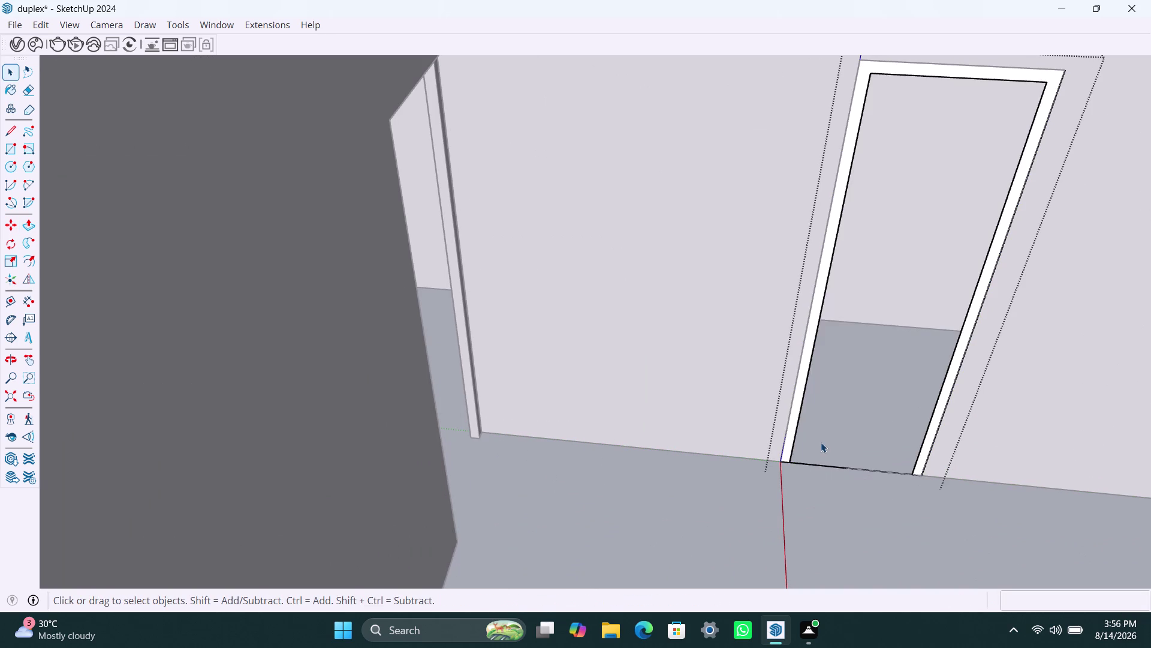
Push/pull the door frame face outward by 2 inches.
scroll(up, 3)
scroll(up, 3)
click(773, 446)
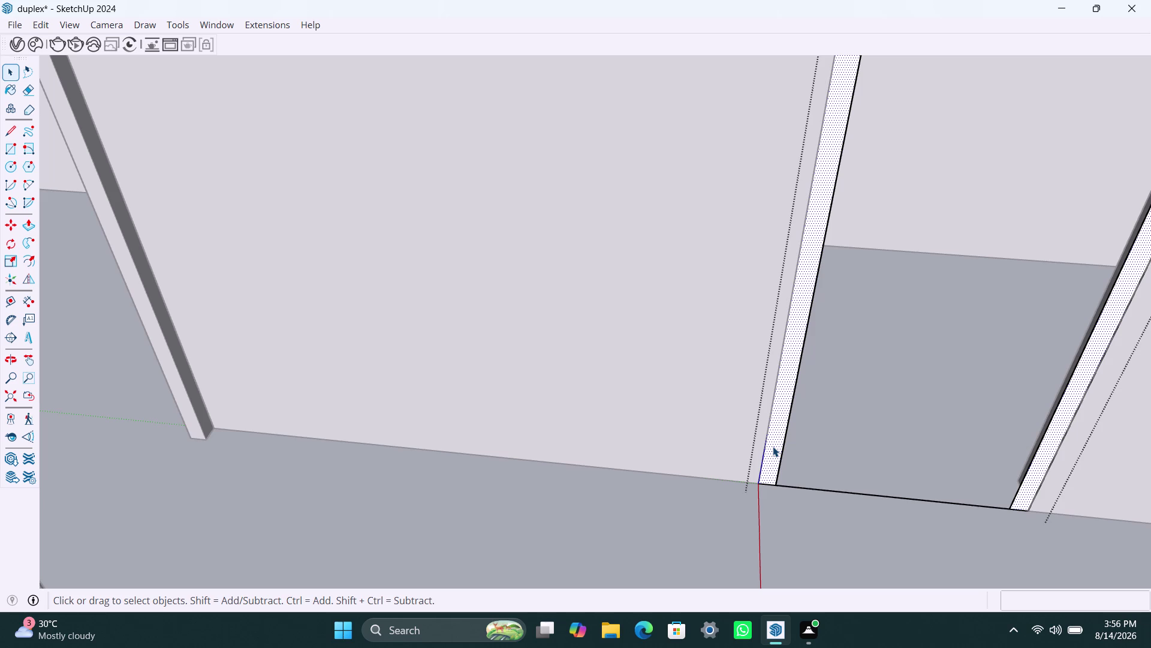
key(p)
click(773, 448)
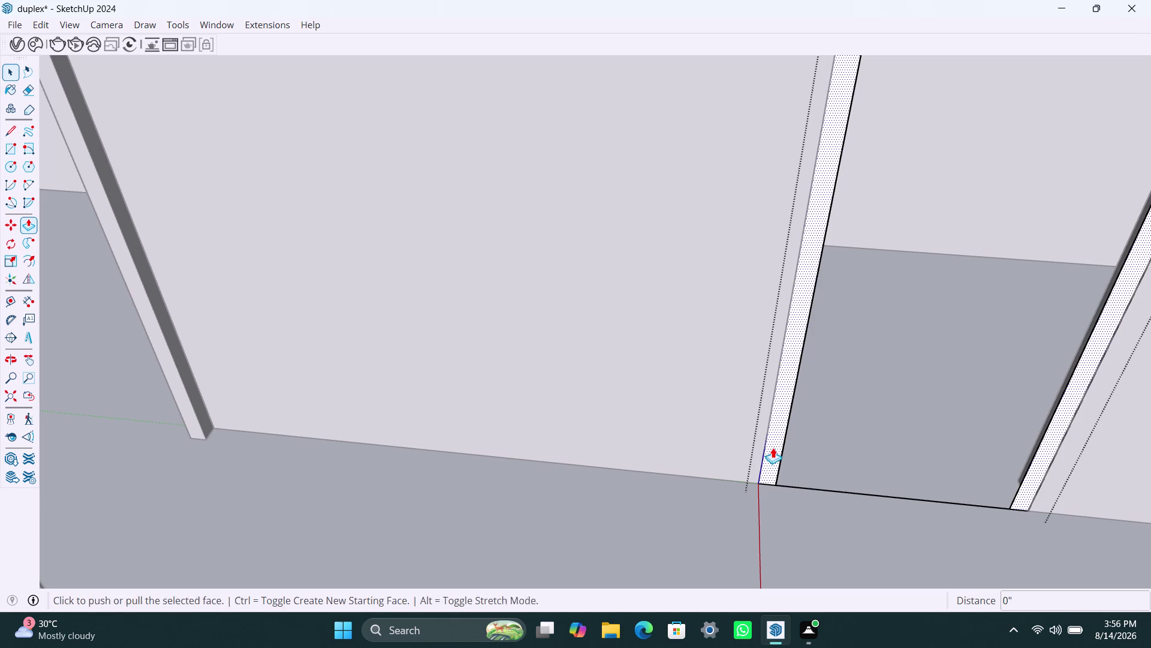
text(2")
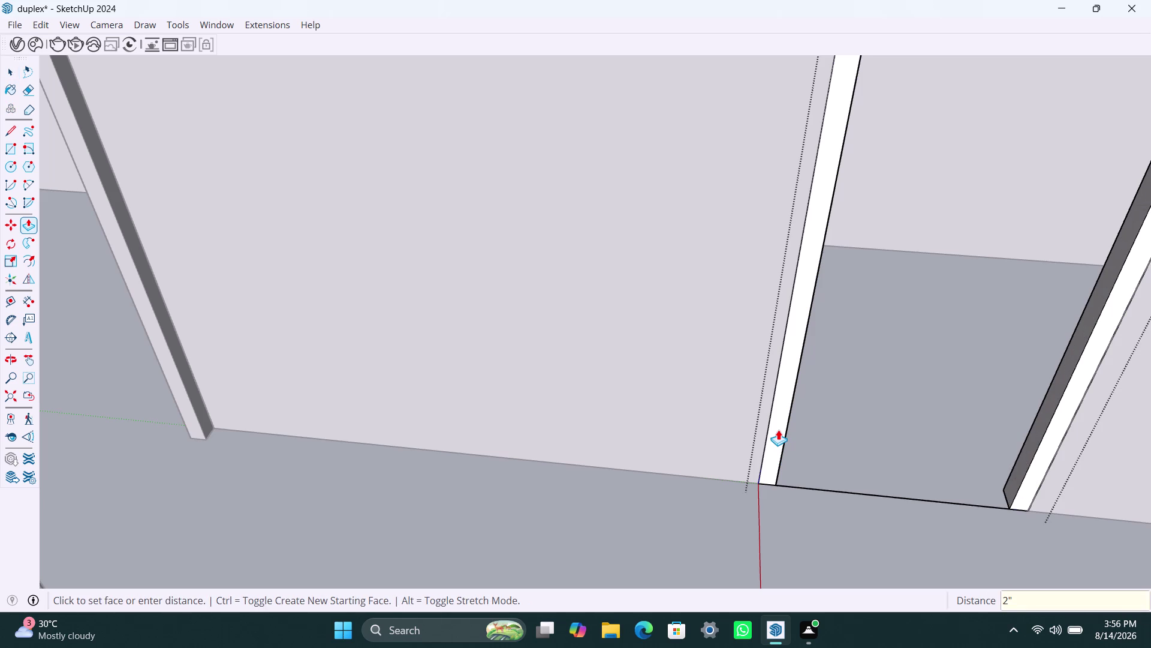
key(Return)
key(space)
key(space)
Zoom around the doorway and select the whole door frame to check it.
scroll(up, 3)
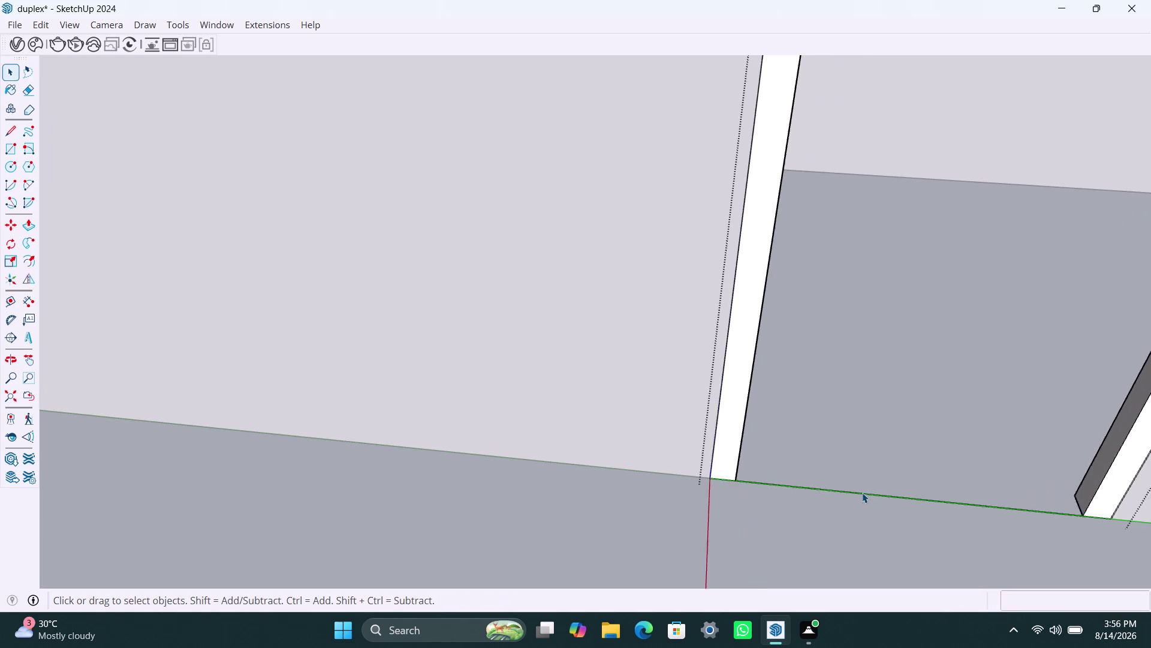
scroll(up, 3)
scroll(up, 3)
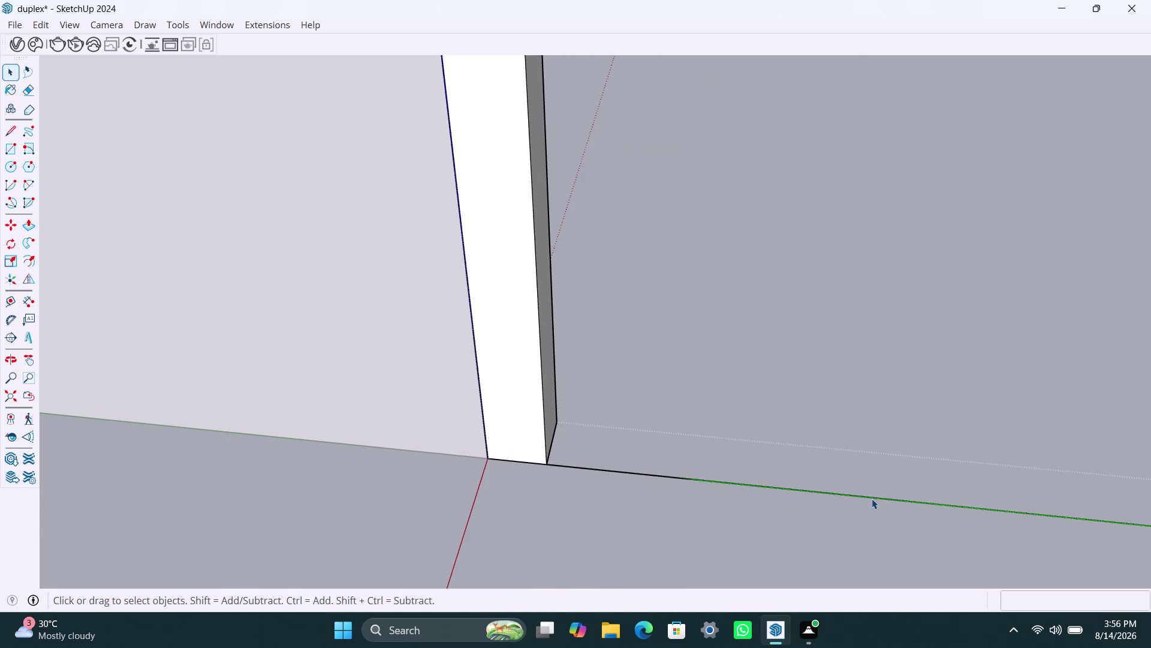
scroll(down, 3)
click(826, 490)
triple_click(829, 491)
double_click(829, 491)
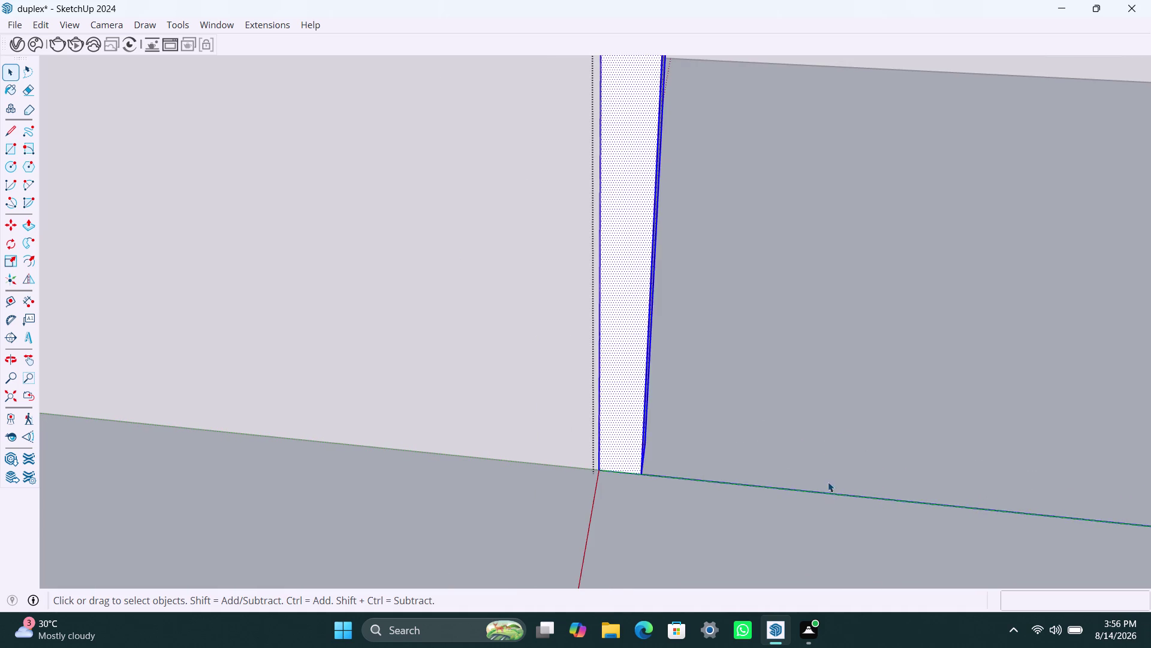
scroll(down, 3)
triple_click(830, 482)
click(831, 482)
Delete the floor face inside the doorway so the frame is open at the floor.
scroll(down, 3)
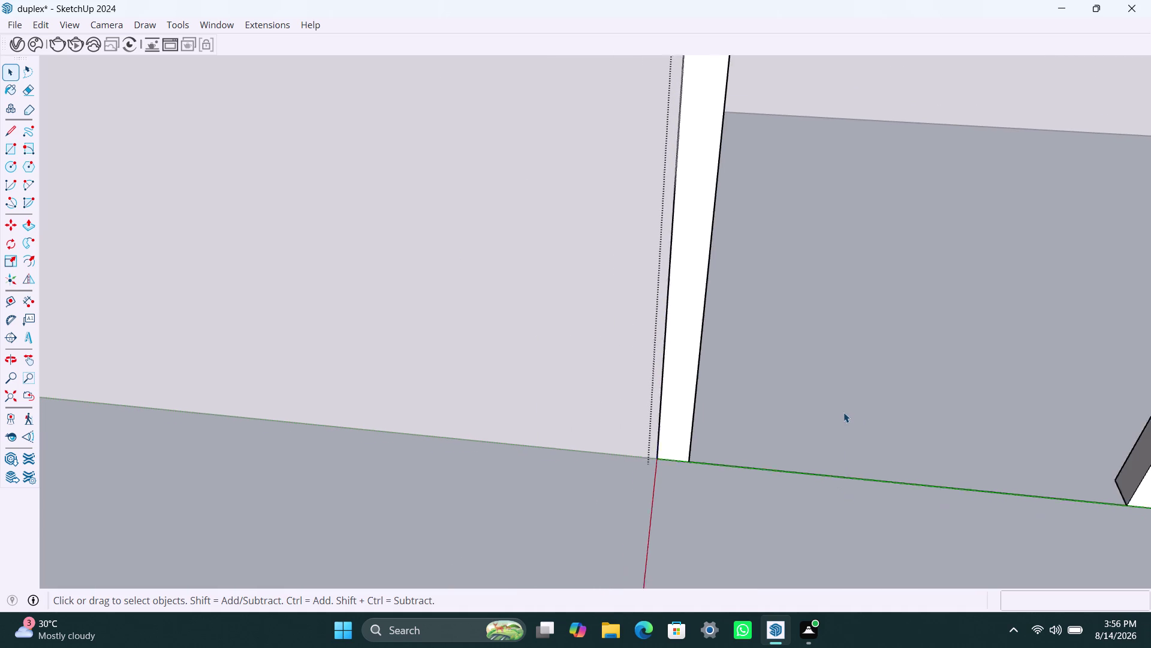
scroll(down, 3)
click(844, 390)
scroll(down, 3)
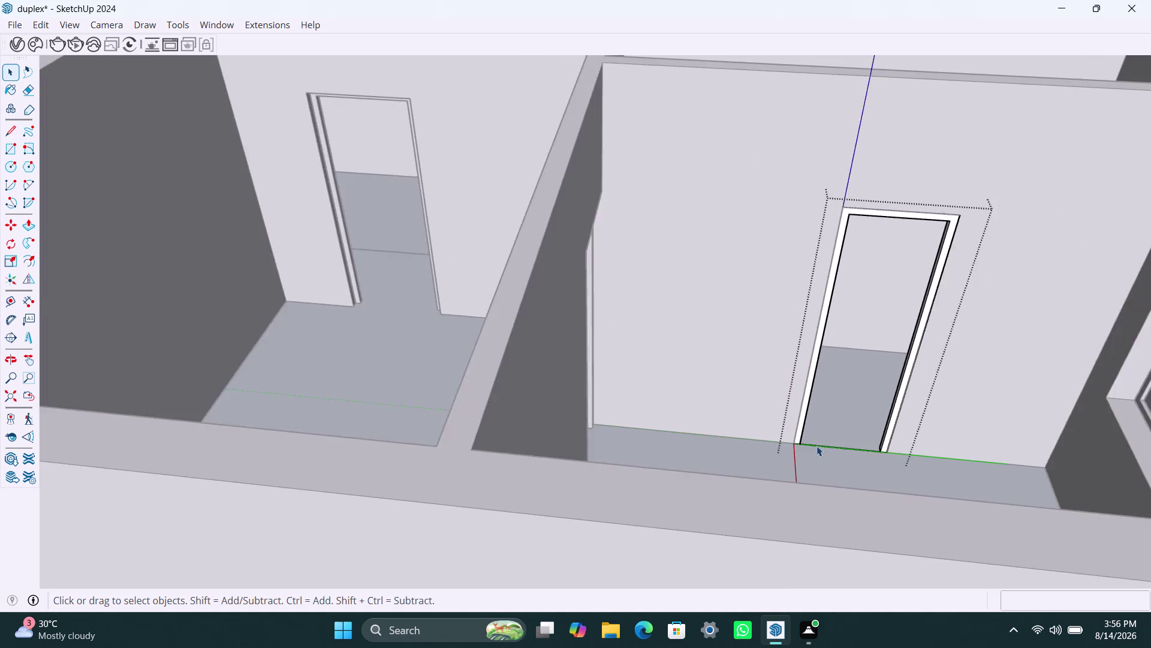
scroll(down, 3)
click(1069, 150)
click(828, 416)
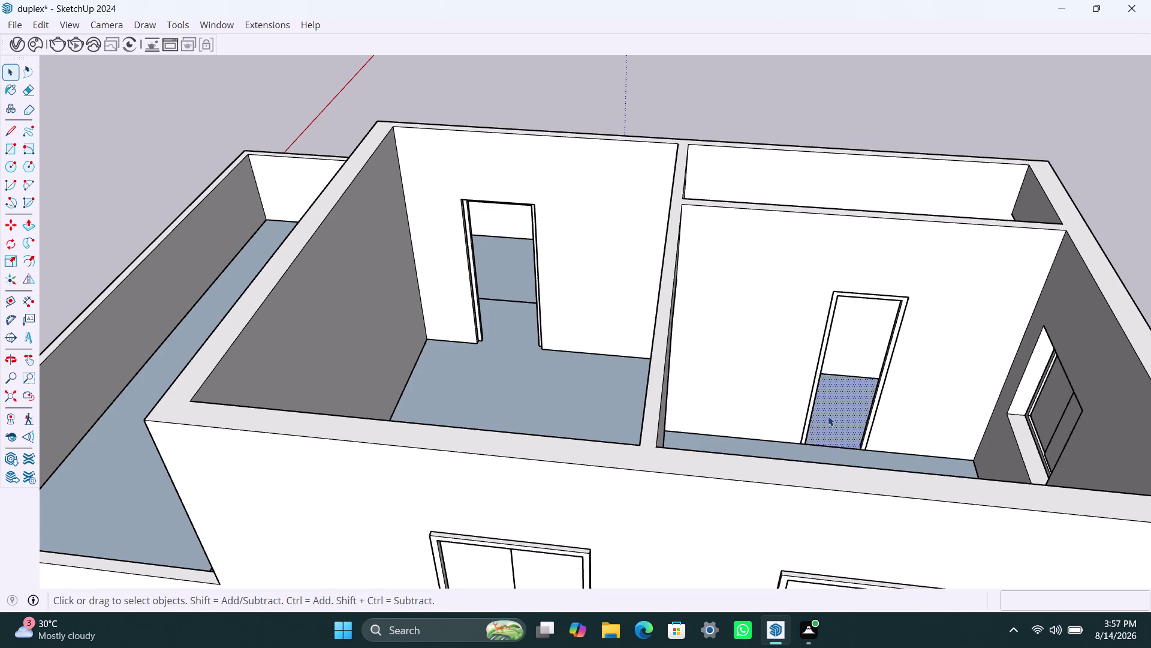
key(Delete)
click(819, 456)
key(Delete)
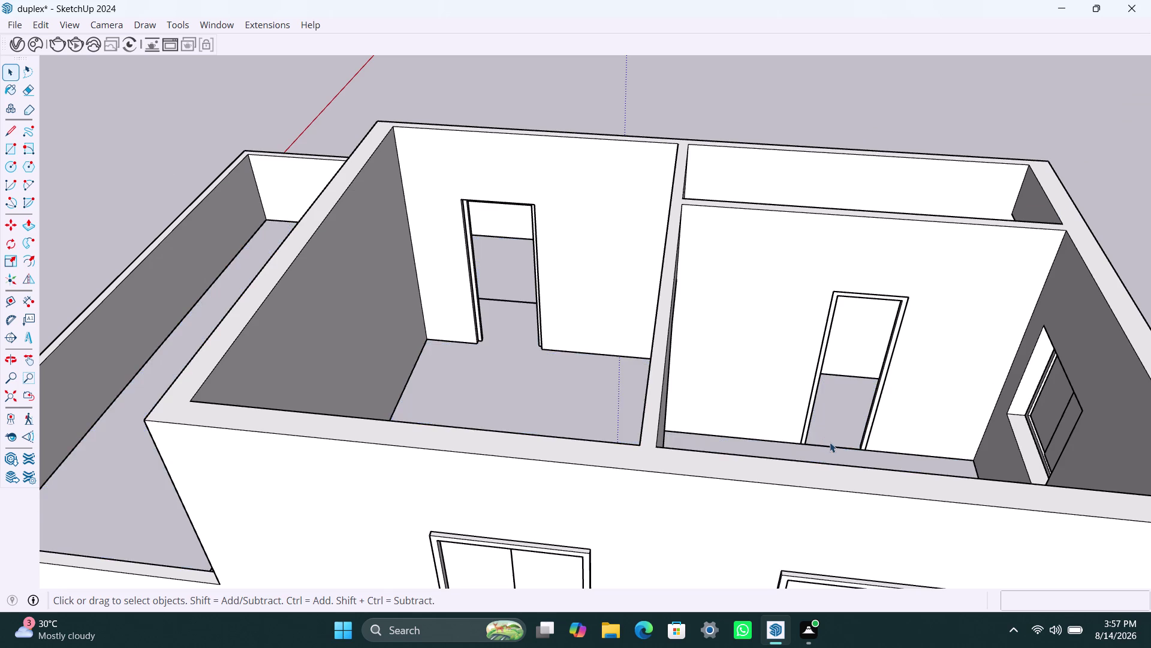
scroll(up, 3)
scroll(up, 3)
click(828, 453)
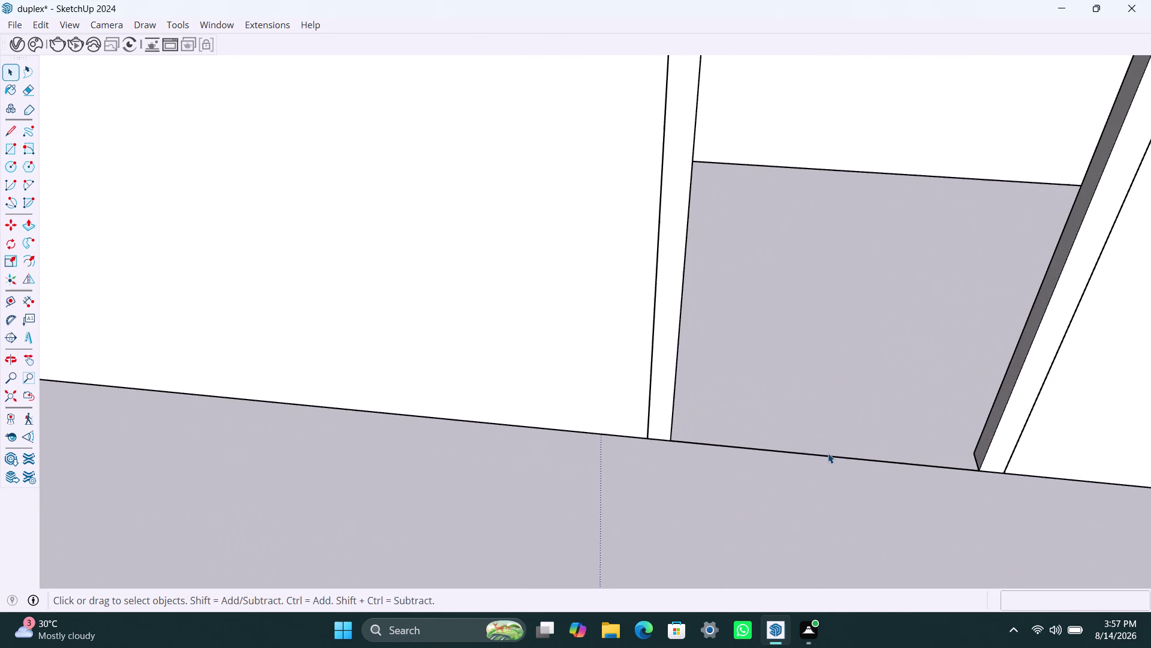
click(829, 454)
triple_click(833, 458)
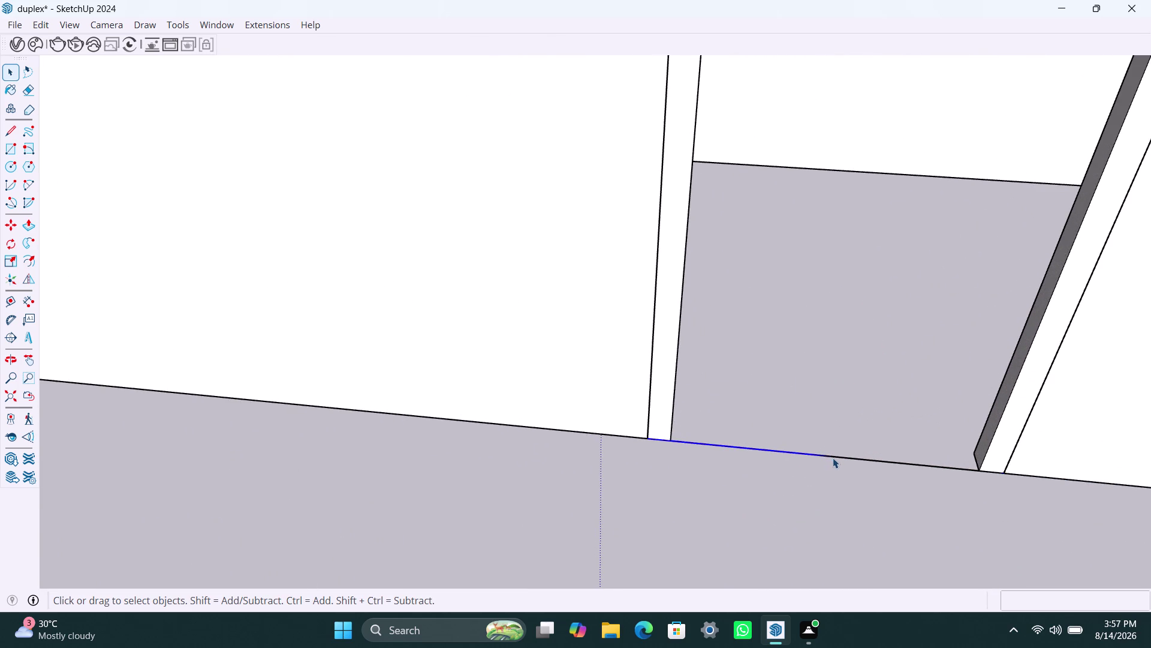
click(833, 458)
triple_click(834, 458)
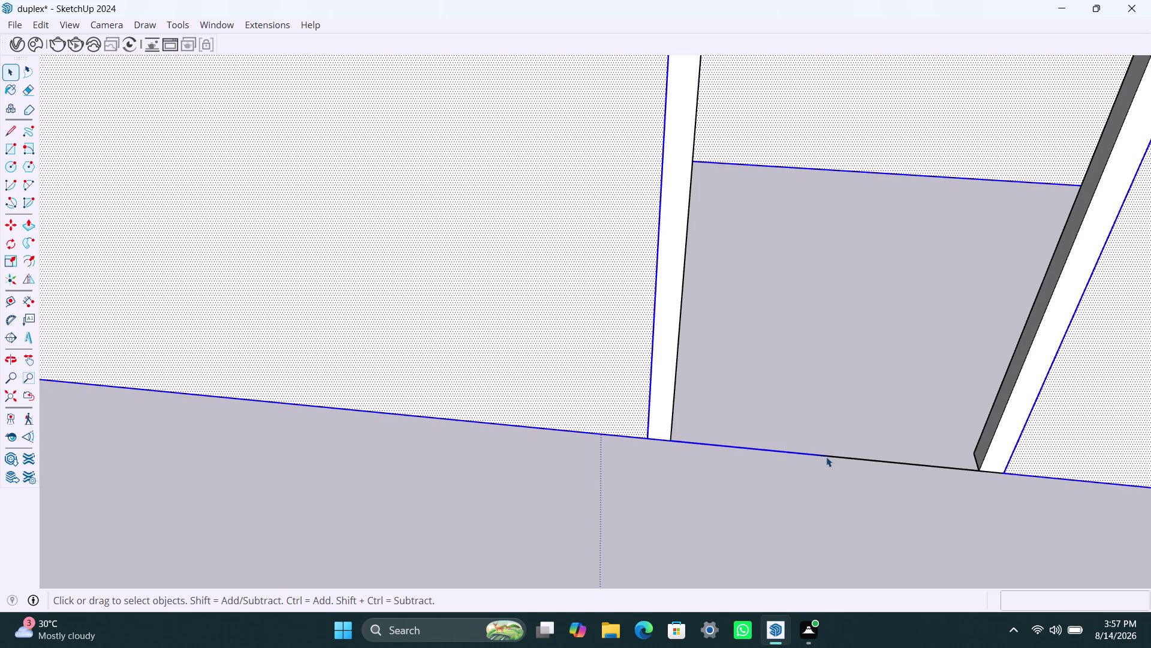
click(826, 457)
scroll(up, 3)
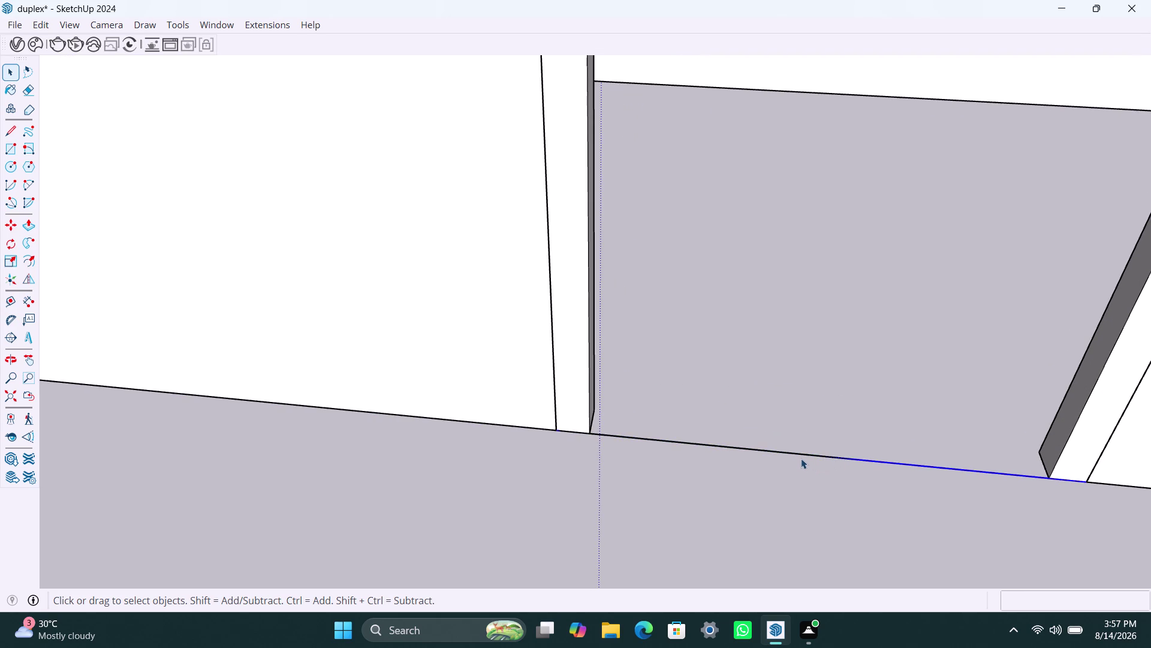
key(Delete)
click(825, 456)
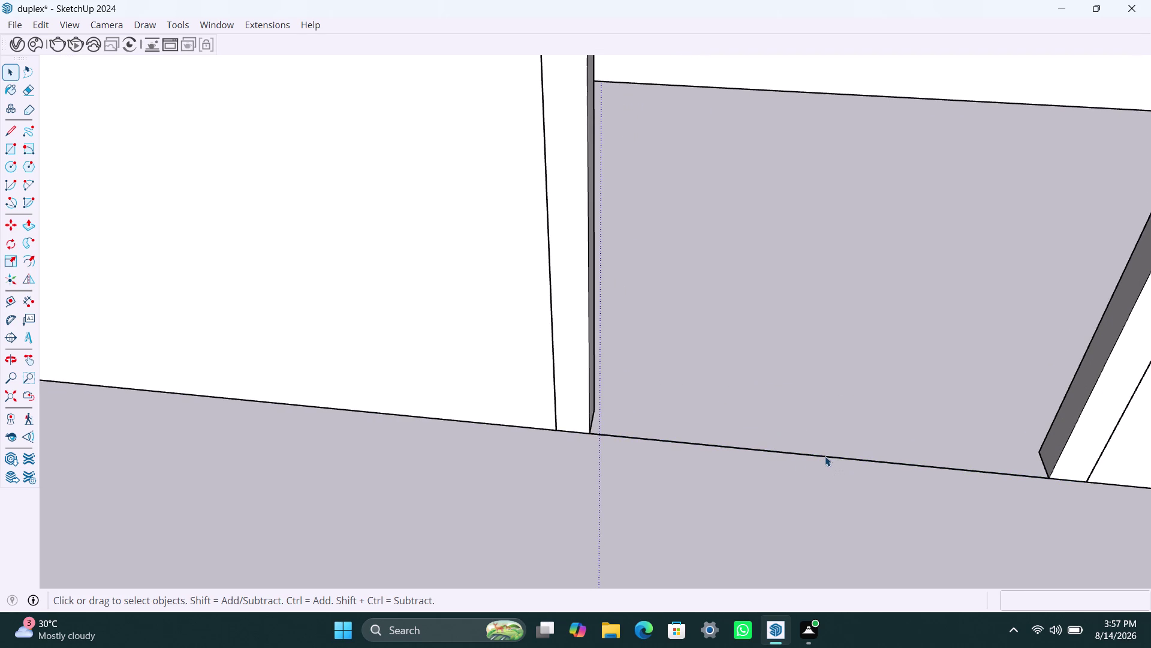
double_click(825, 456)
click(826, 456)
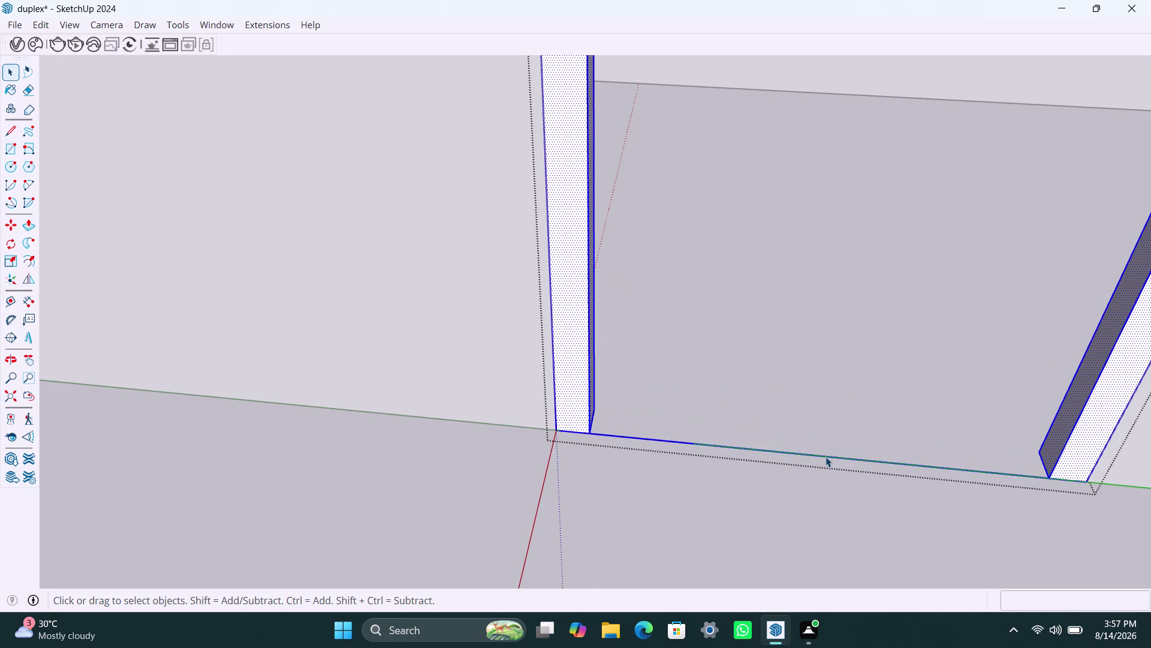
click(825, 457)
click(825, 460)
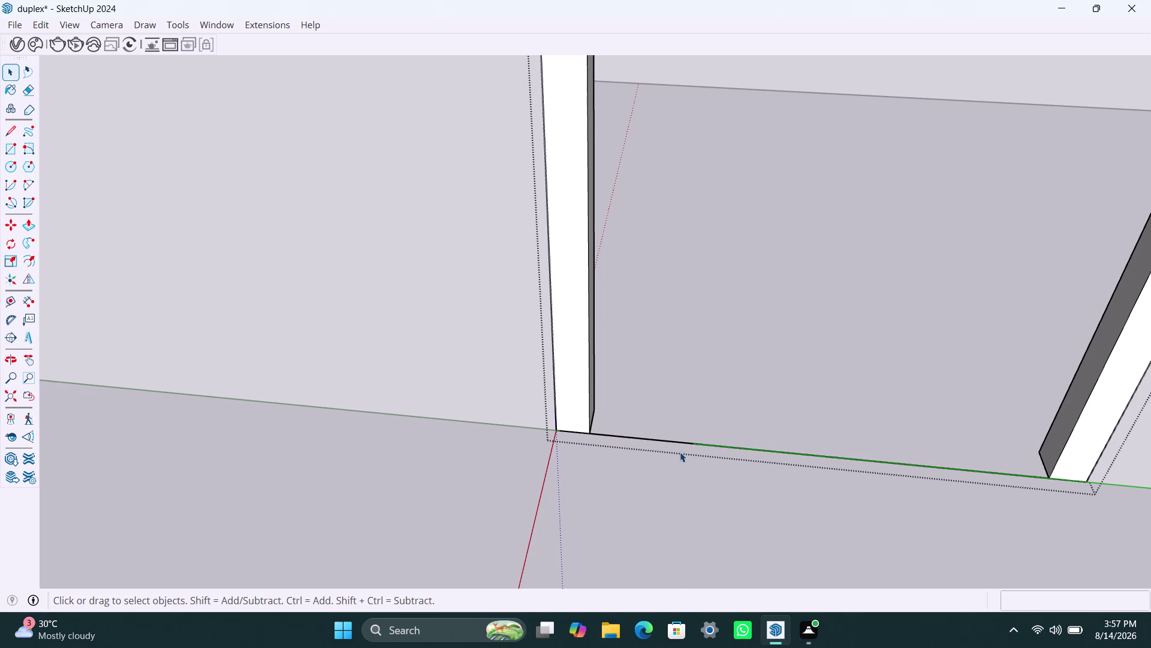
click(677, 444)
key(Delete)
scroll(down, 3)
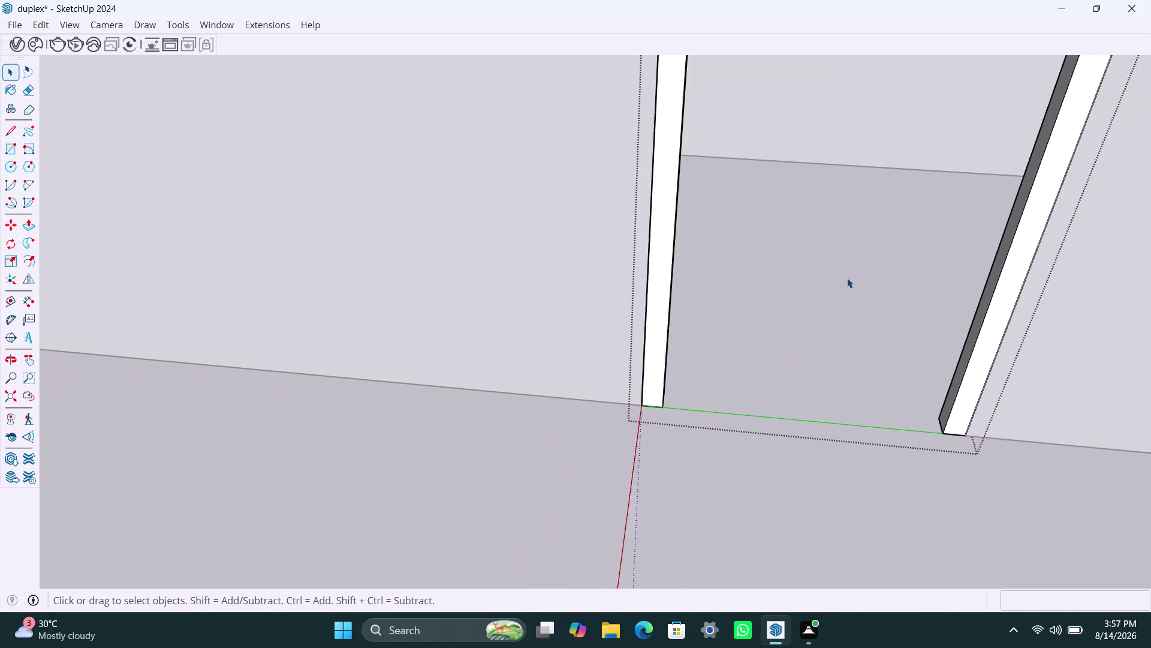
scroll(down, 3)
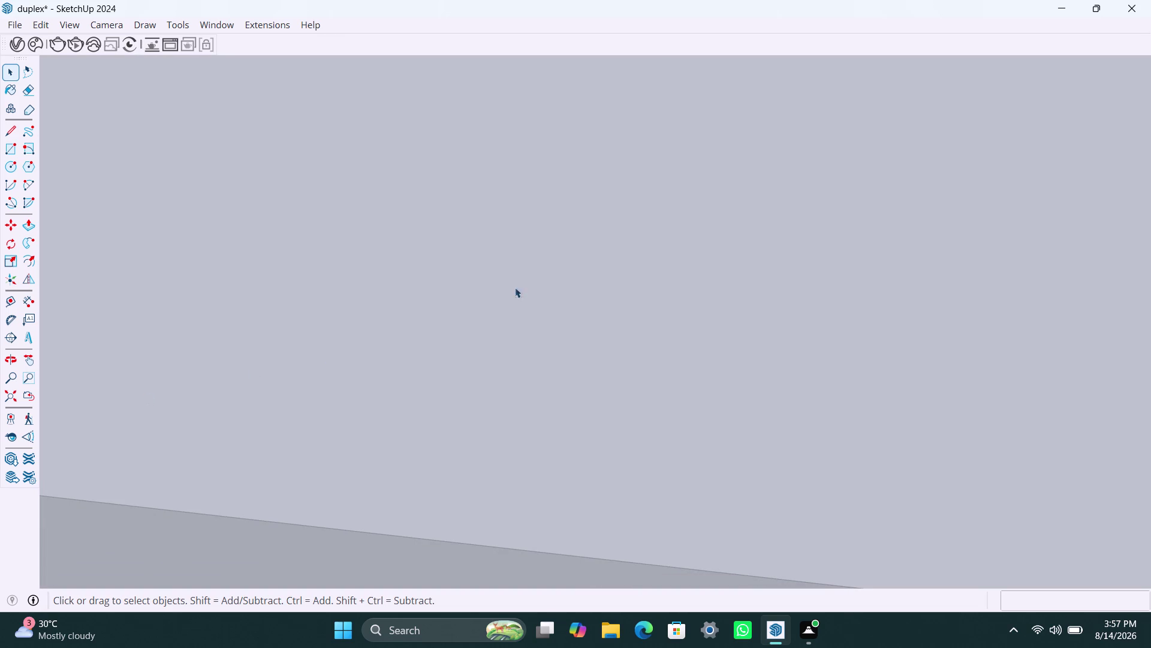
click(8, 390)
click(653, 242)
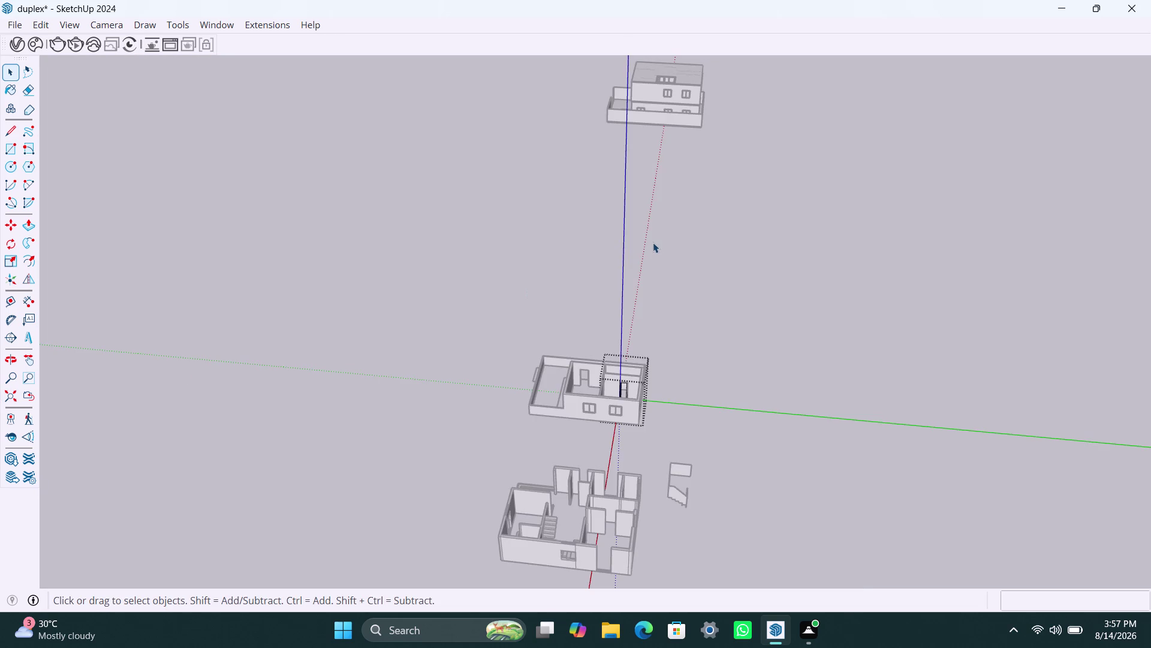
scroll(up, 3)
scroll(down, 3)
middle_drag(735, 343, 660, 443)
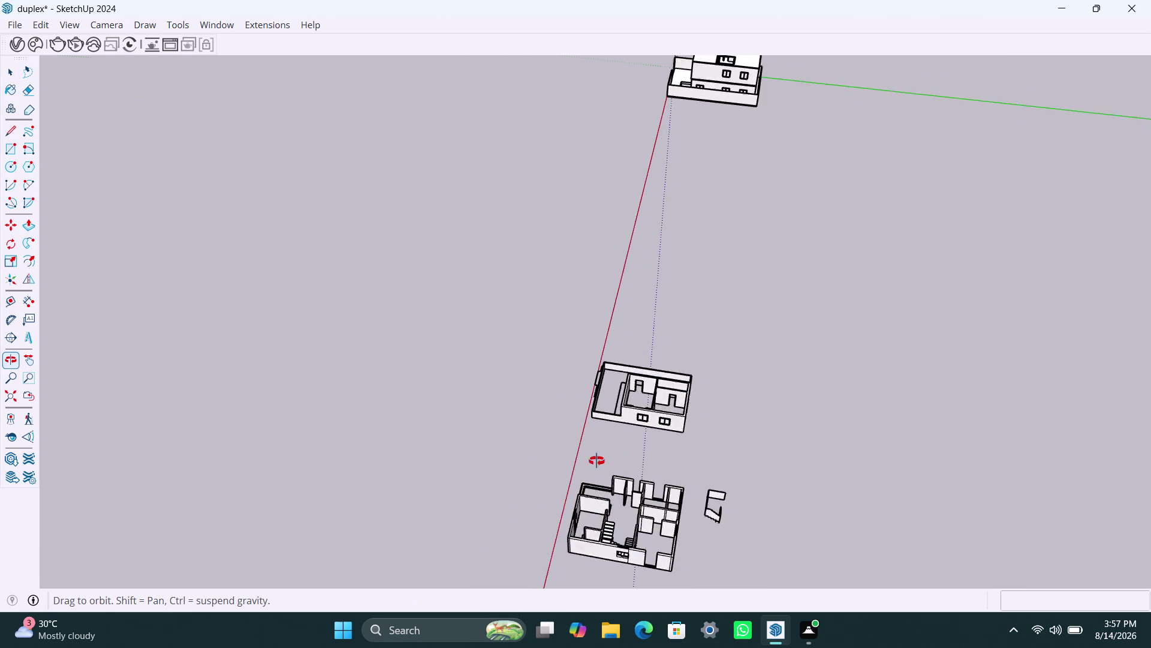
middle_drag(660, 442, 395, 473)
scroll(up, 3)
middle_drag(566, 418, 448, 436)
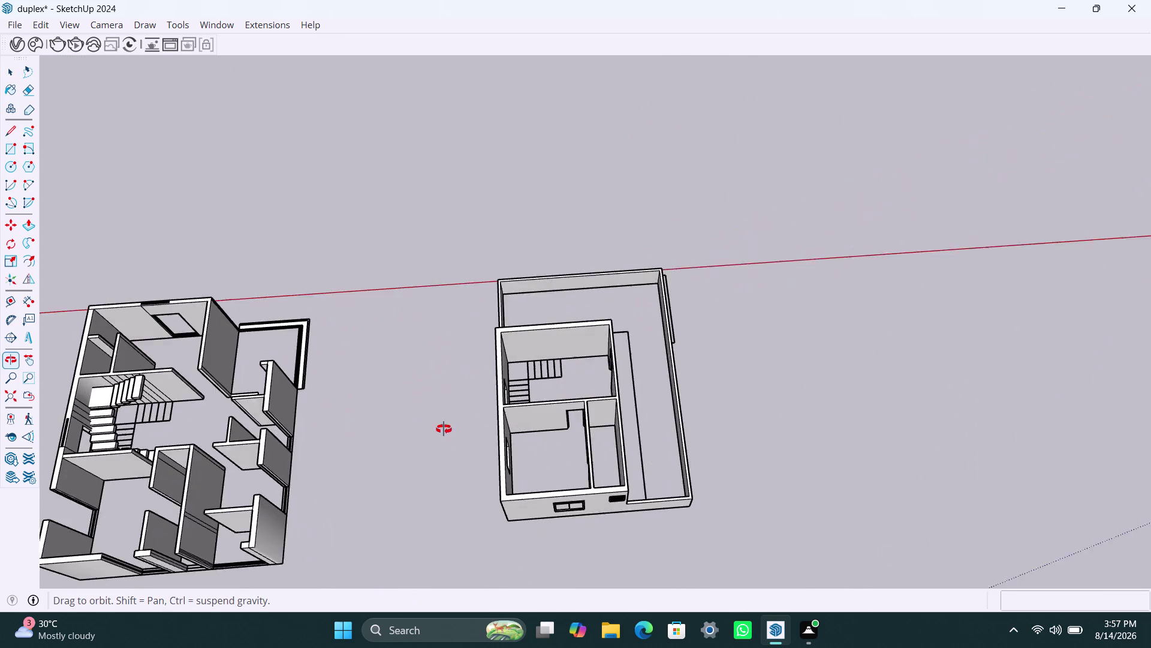
middle_drag(449, 435, 443, 427)
scroll(up, 3)
middle_drag(572, 437, 308, 458)
scroll(up, 3)
middle_drag(501, 364, 271, 430)
scroll(up, 3)
middle_drag(536, 317, 470, 331)
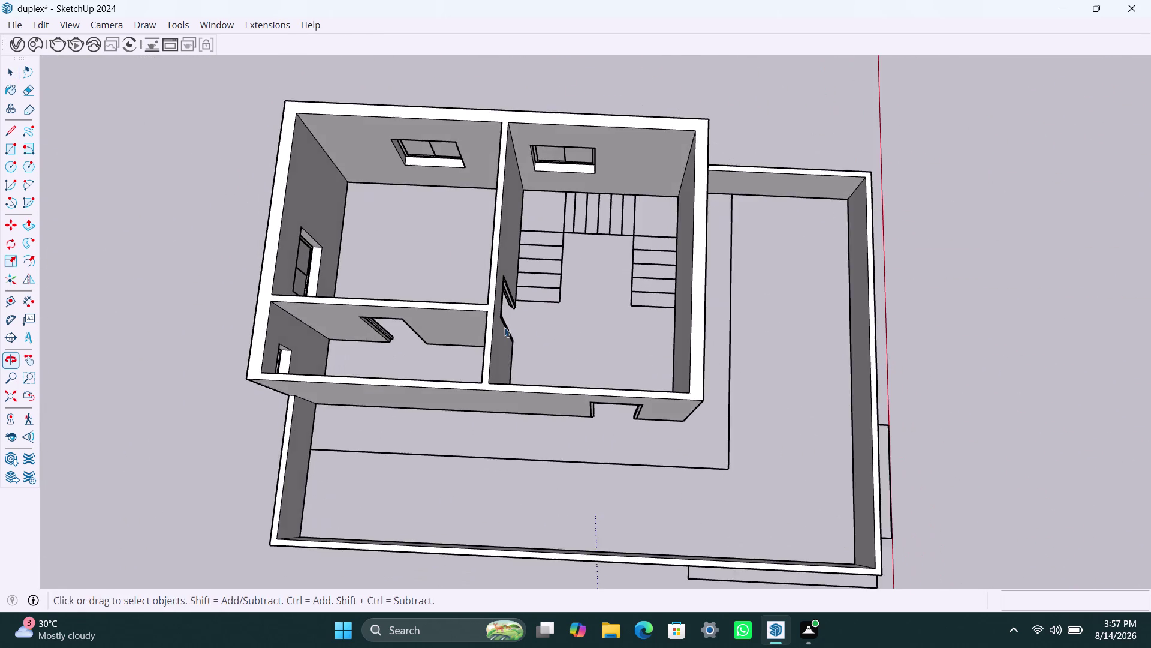
scroll(up, 3)
scroll(up, 3)
middle_drag(538, 308, 486, 312)
scroll(up, 3)
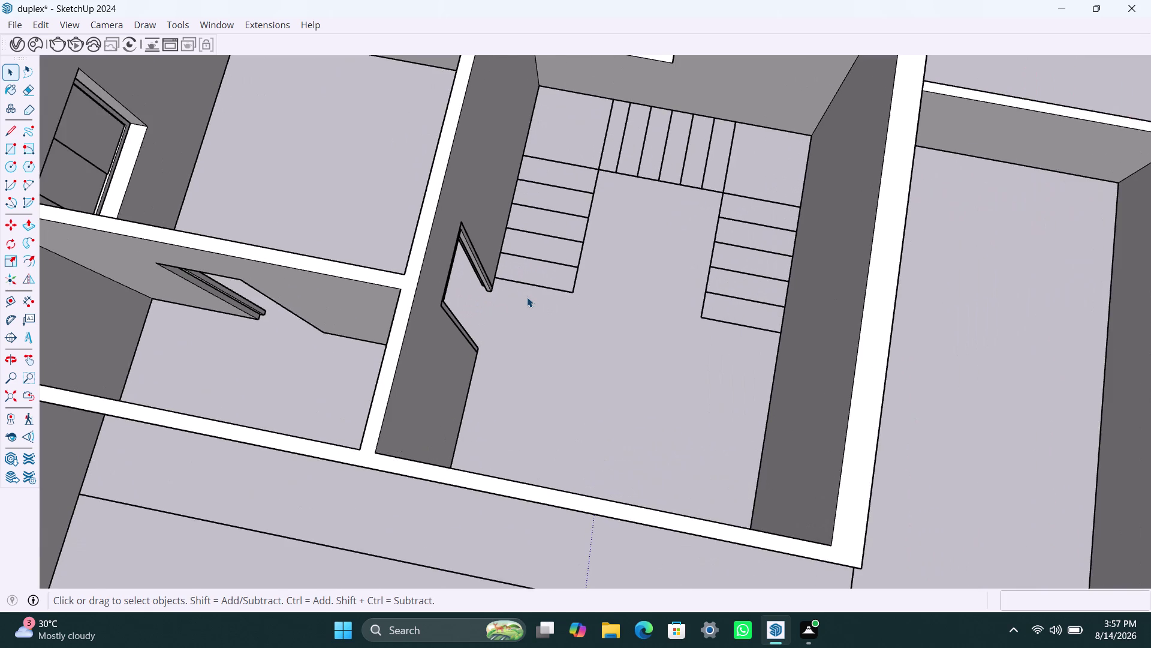
scroll(down, 3)
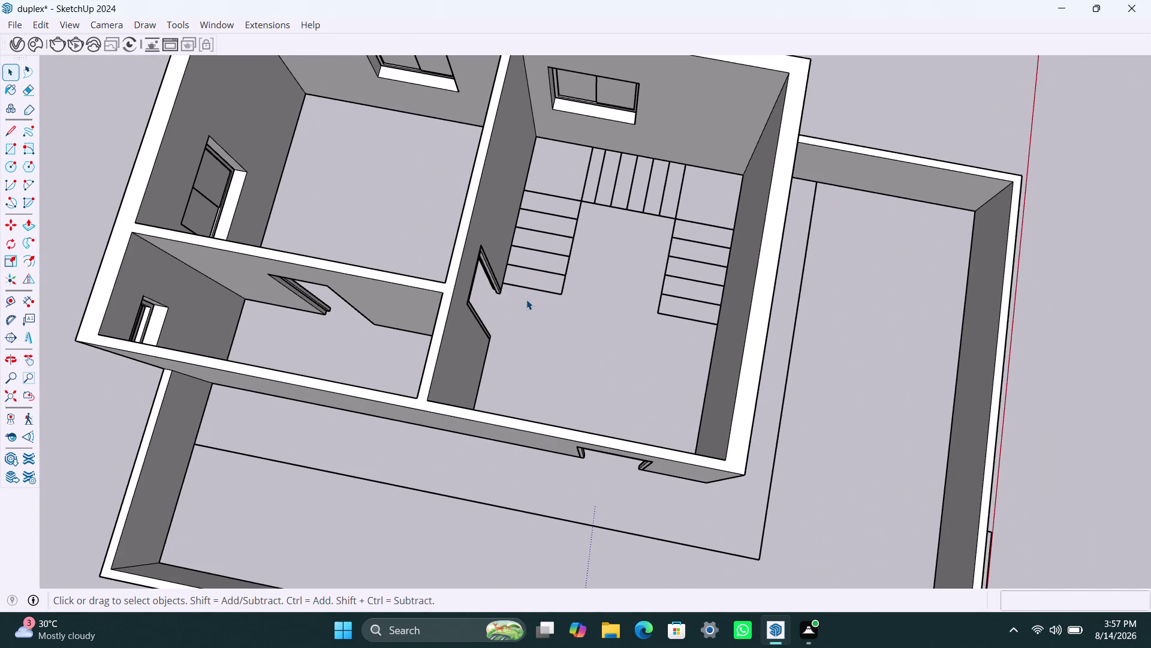